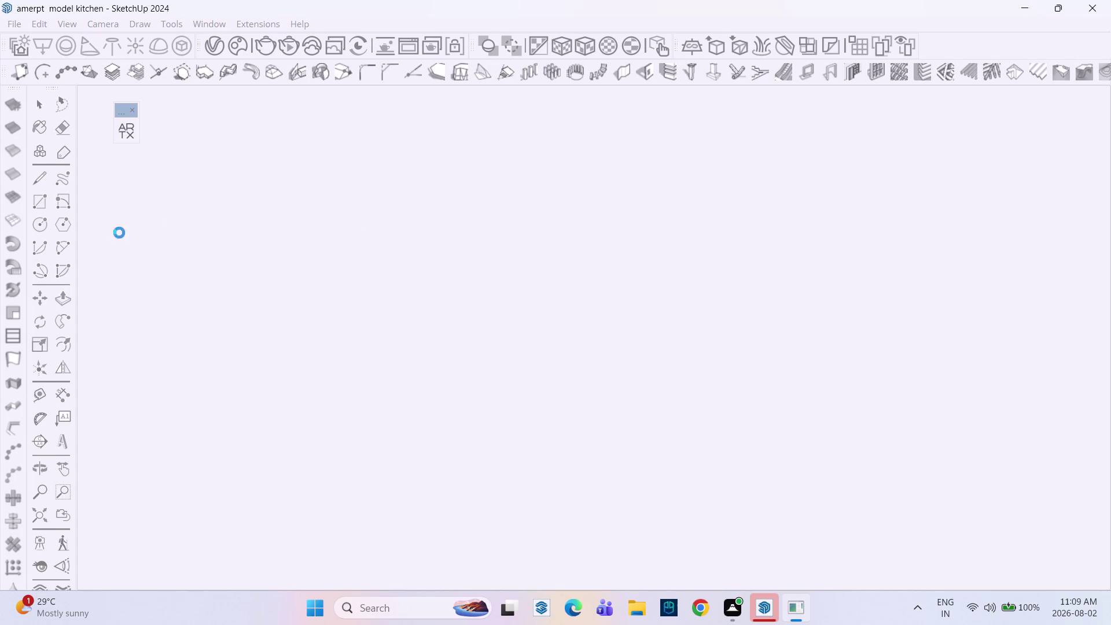
Orbit and zoom toward the back-wall upper cabinets.
scroll(down, 3)
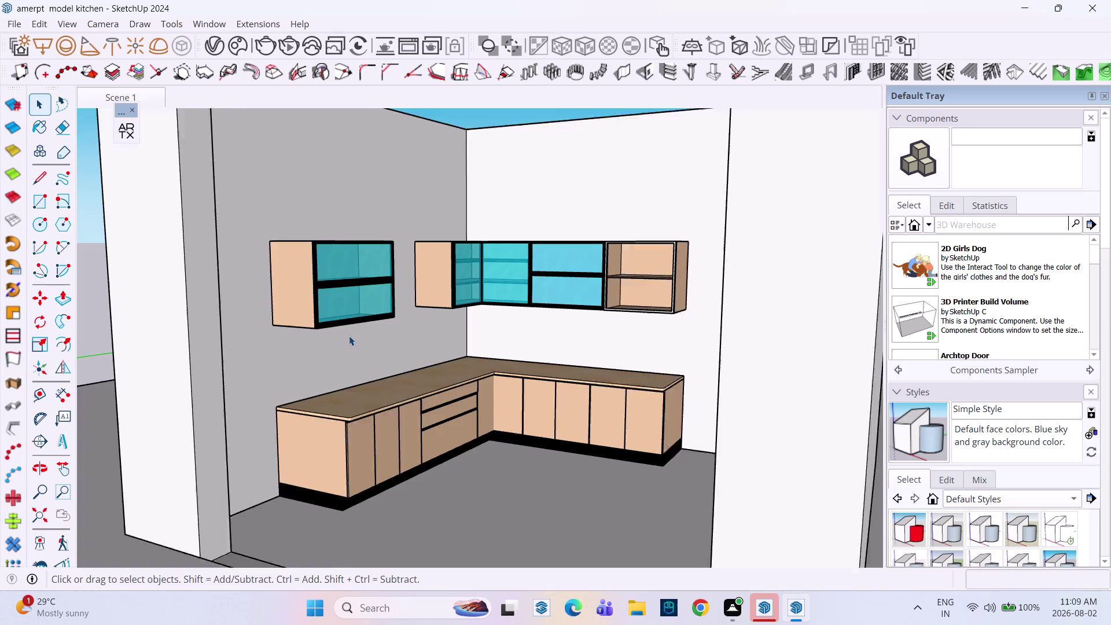
middle_drag(395, 396, 487, 429)
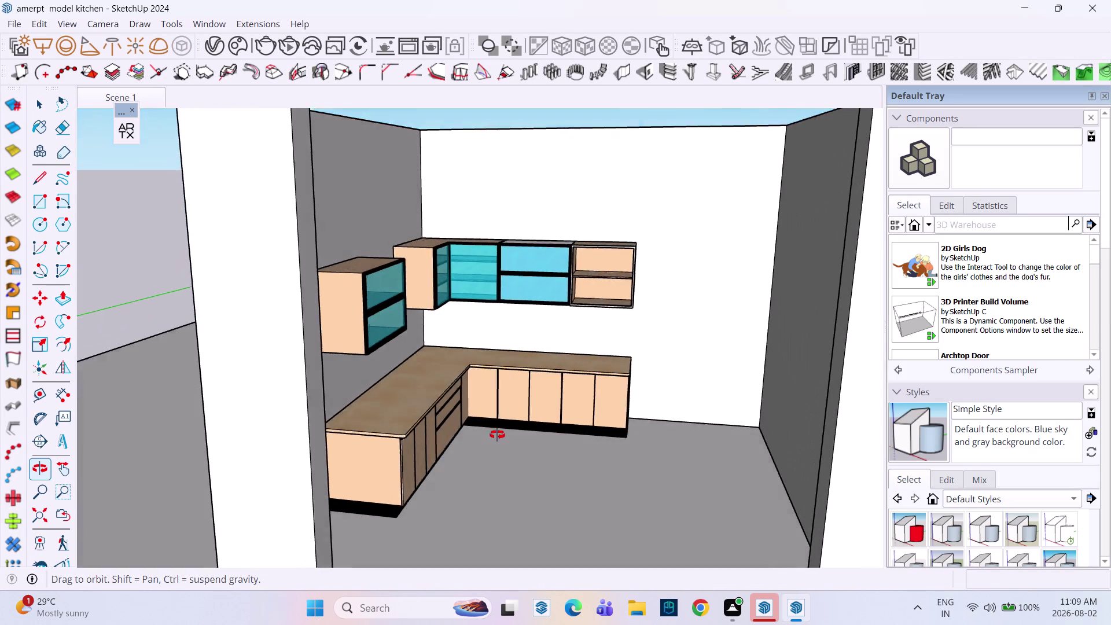
middle_drag(486, 429, 506, 439)
middle_drag(582, 347, 563, 346)
scroll(up, 3)
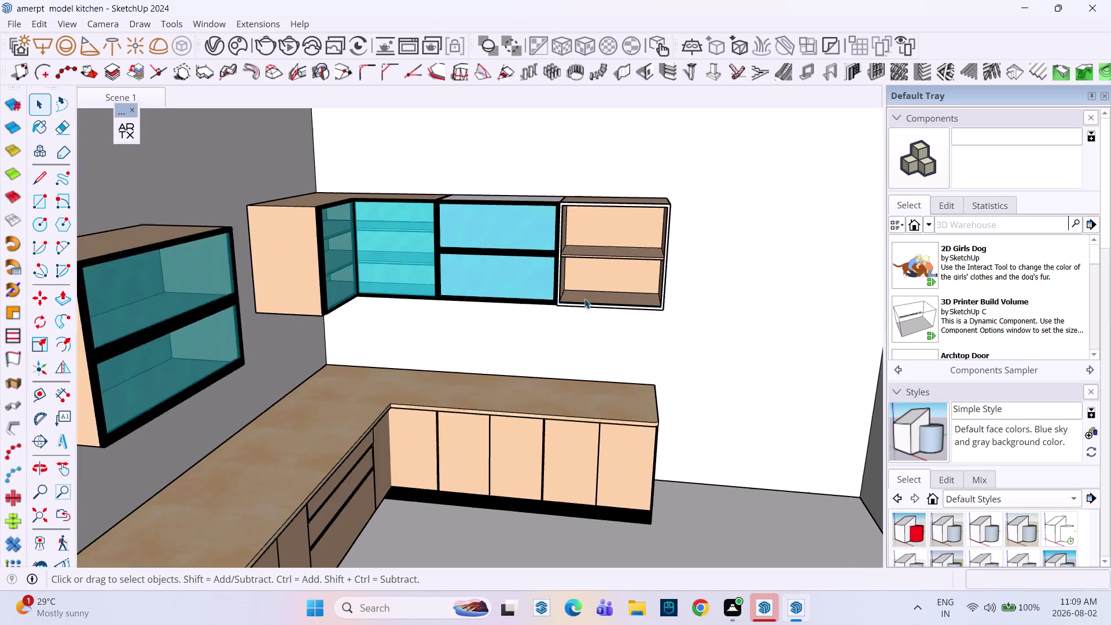
scroll(up, 3)
Tilt and level the view to look along the upper cabinets and open shelf unit.
middle_drag(579, 291, 645, 297)
scroll(up, 3)
scroll(up, 3)
middle_drag(553, 264, 513, 430)
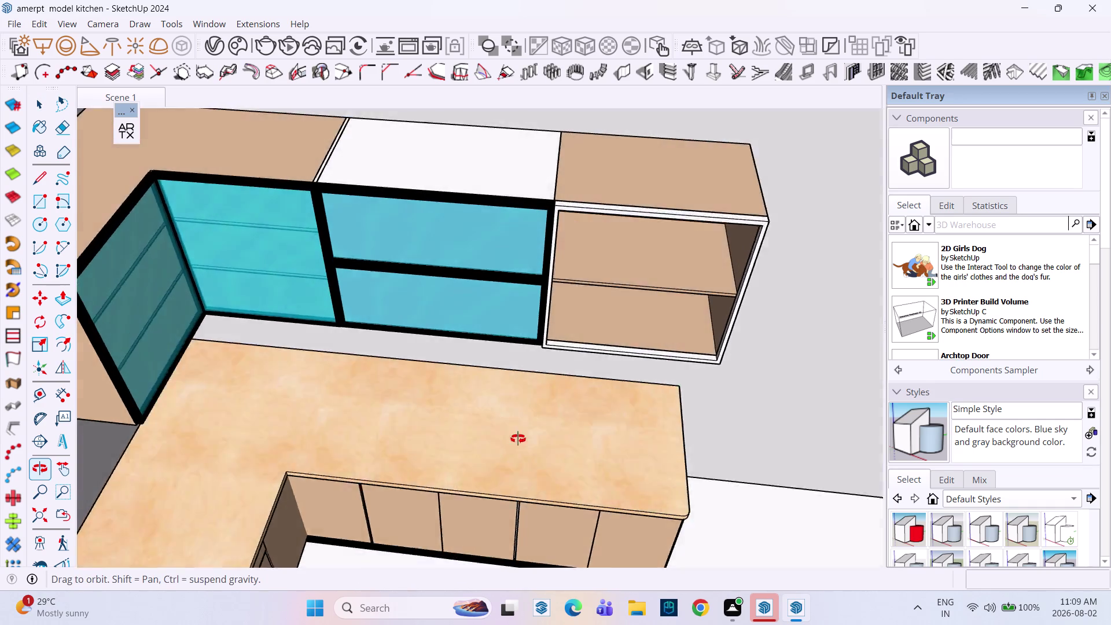
middle_drag(513, 431, 484, 283)
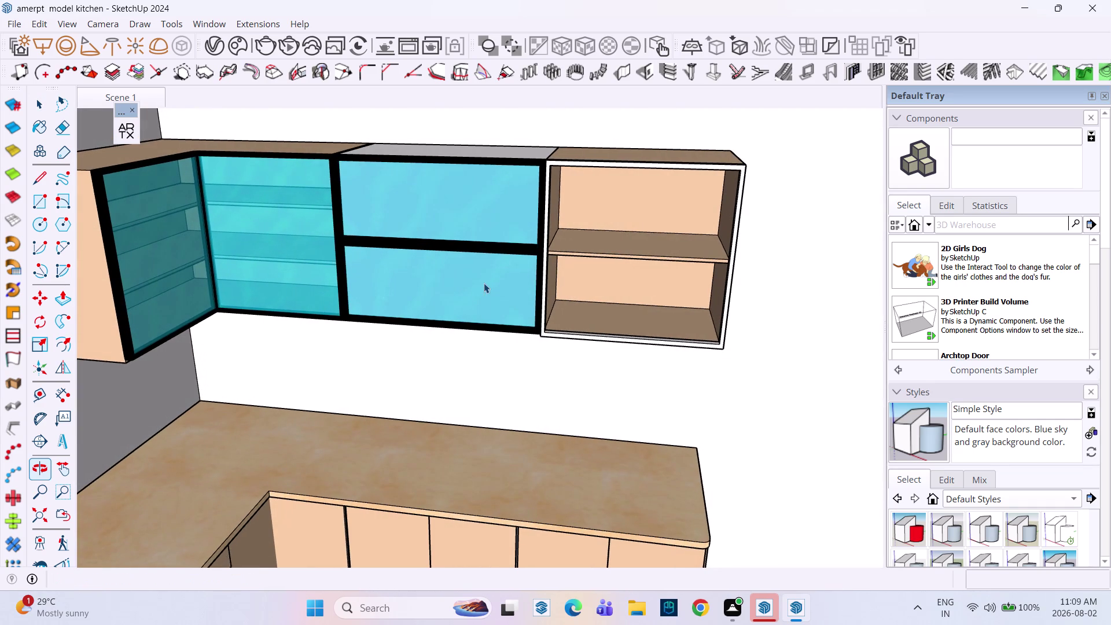
middle_drag(464, 365, 498, 357)
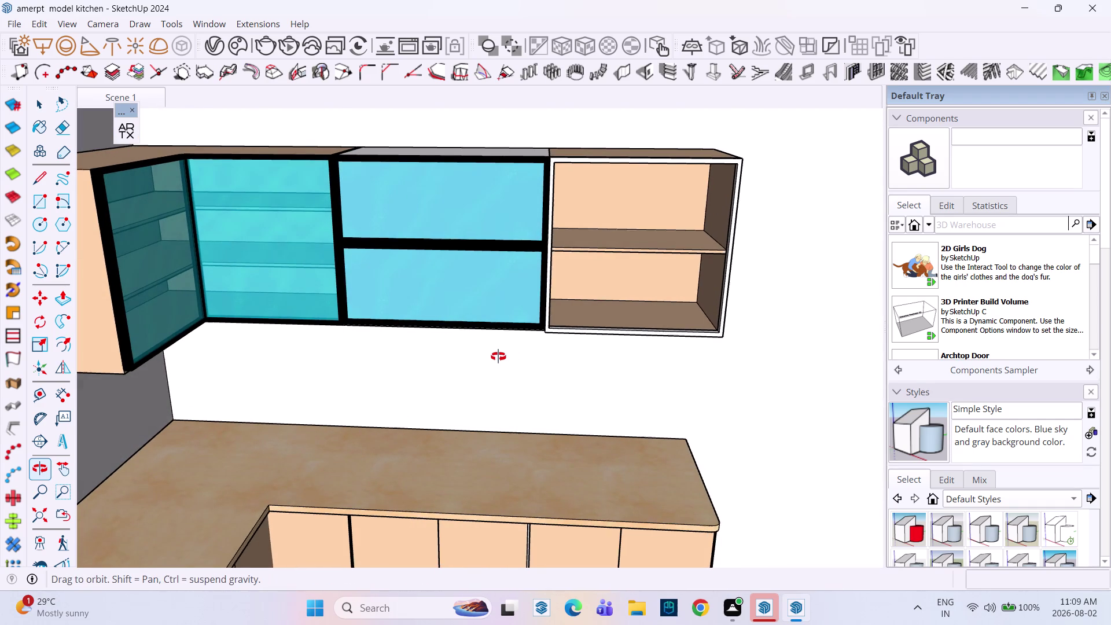
middle_drag(498, 357, 493, 357)
key(r)
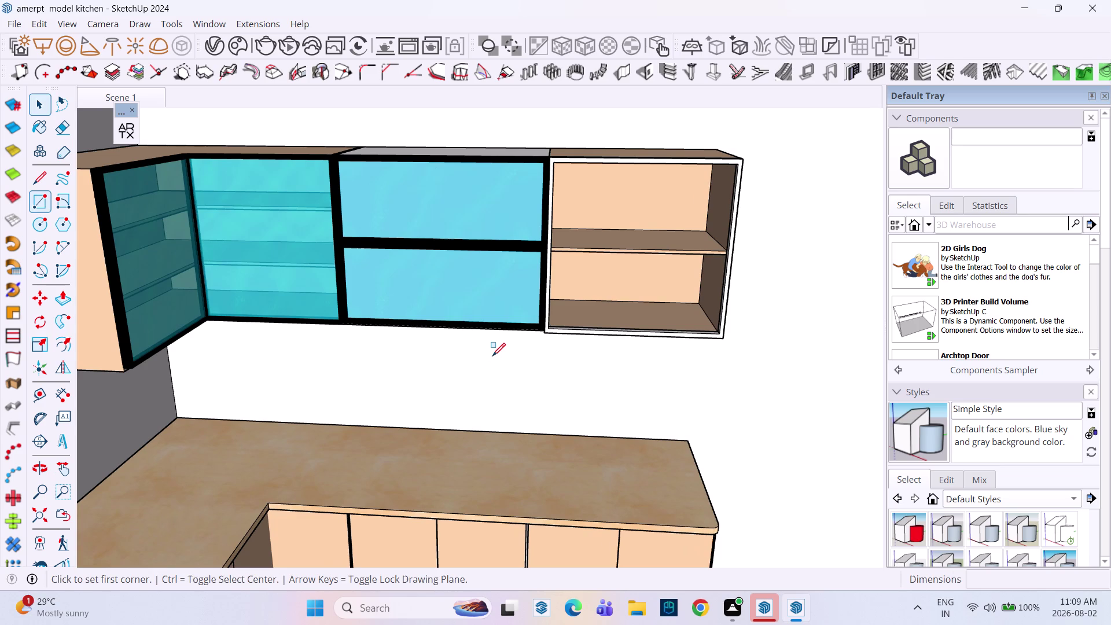
click(548, 160)
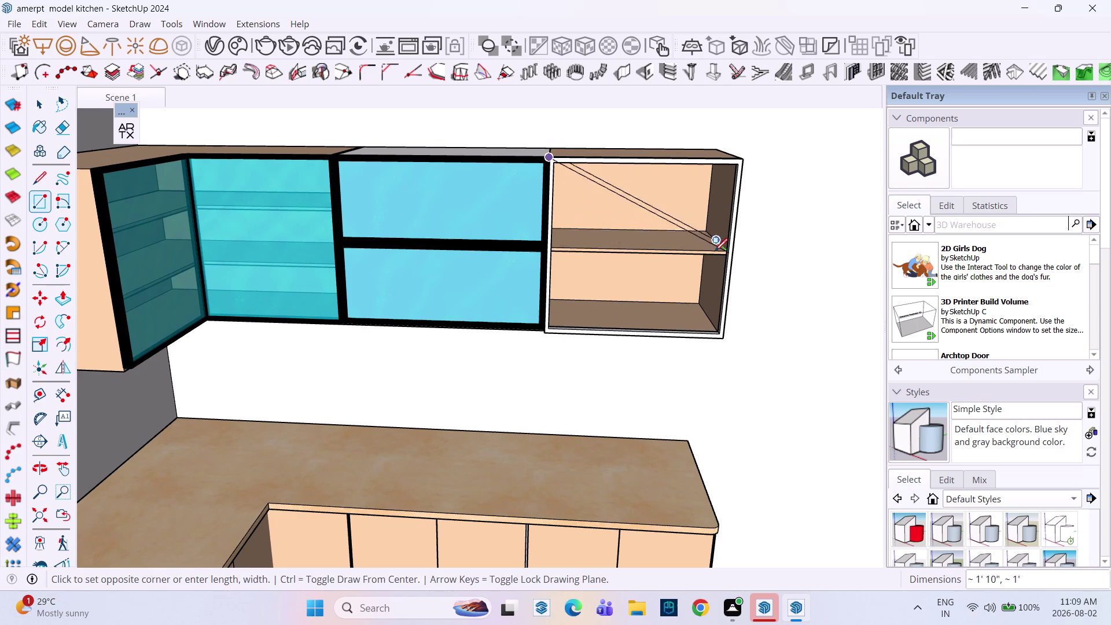
scroll(up, 3)
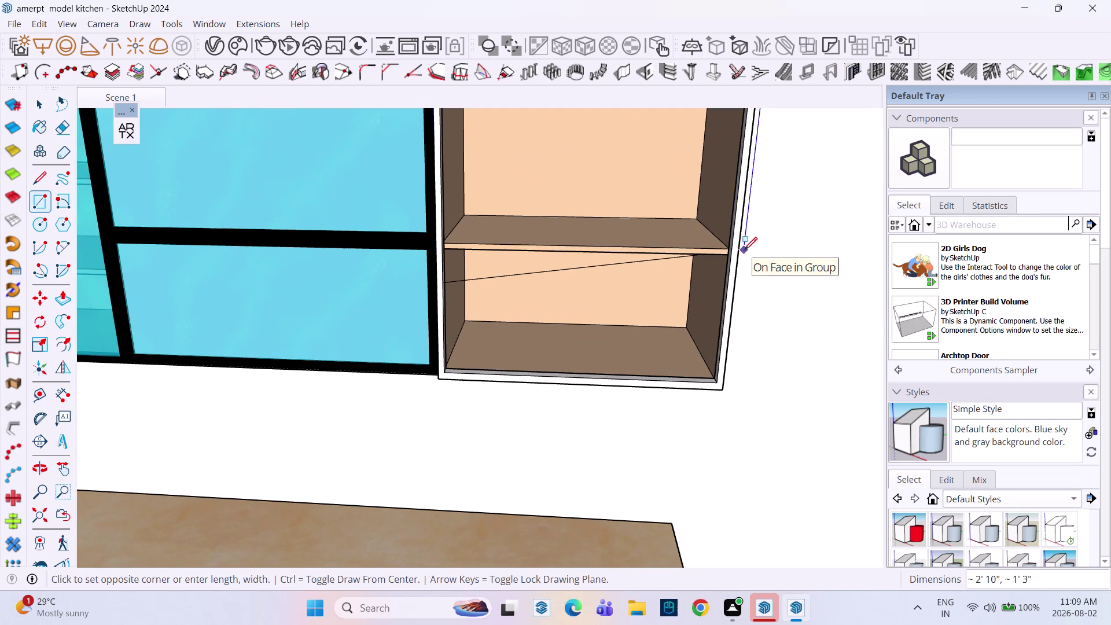
key(space)
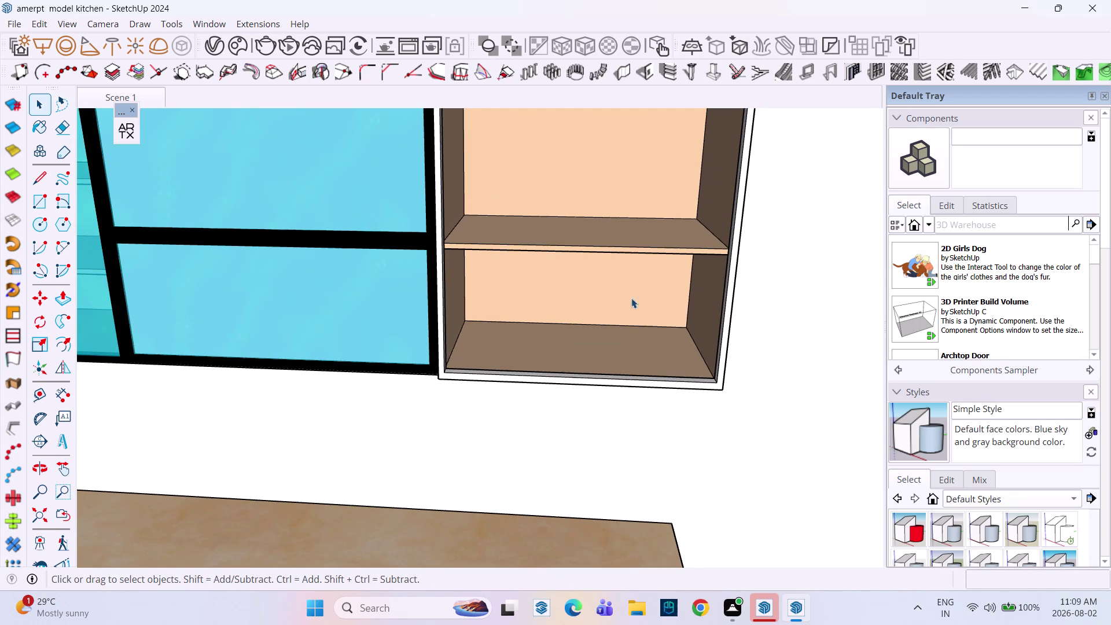
middle_drag(604, 294, 662, 368)
scroll(down, 3)
middle_drag(549, 314, 490, 221)
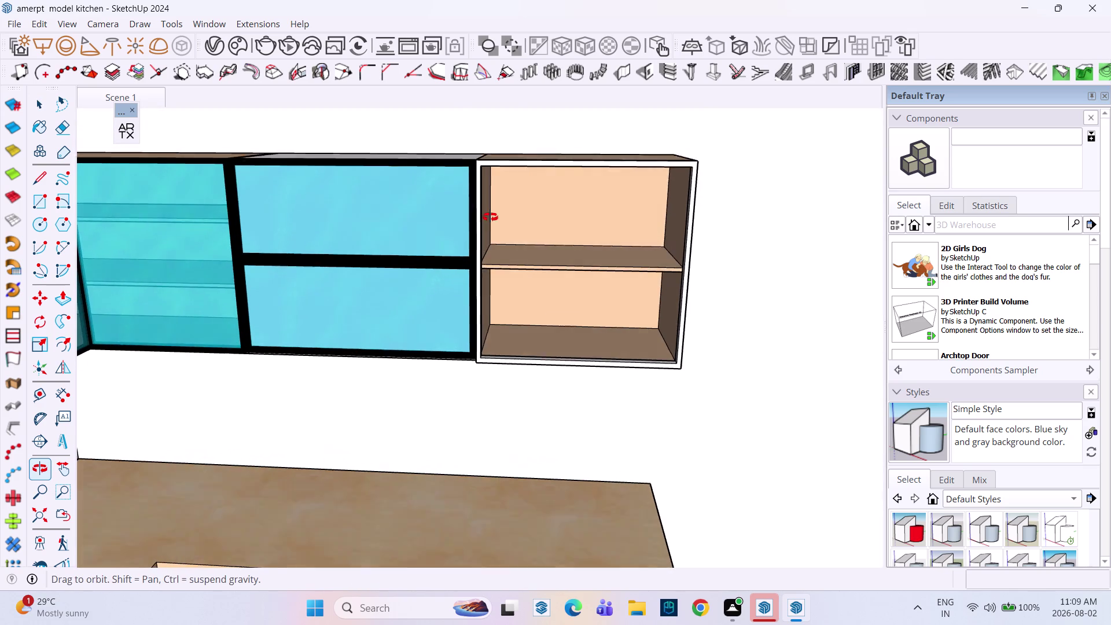
middle_drag(491, 221, 490, 216)
key(Escape)
key(Escape)
scroll(down, 3)
middle_drag(342, 240, 418, 240)
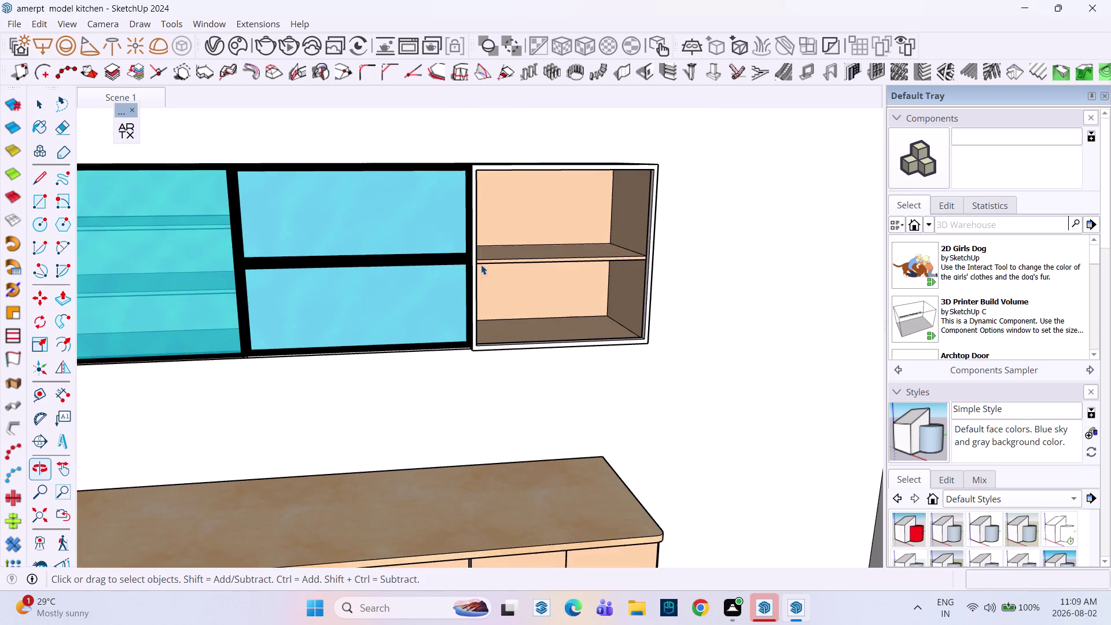
middle_drag(507, 267, 346, 298)
middle_drag(477, 287, 307, 303)
middle_drag(365, 292, 271, 306)
scroll(down, 3)
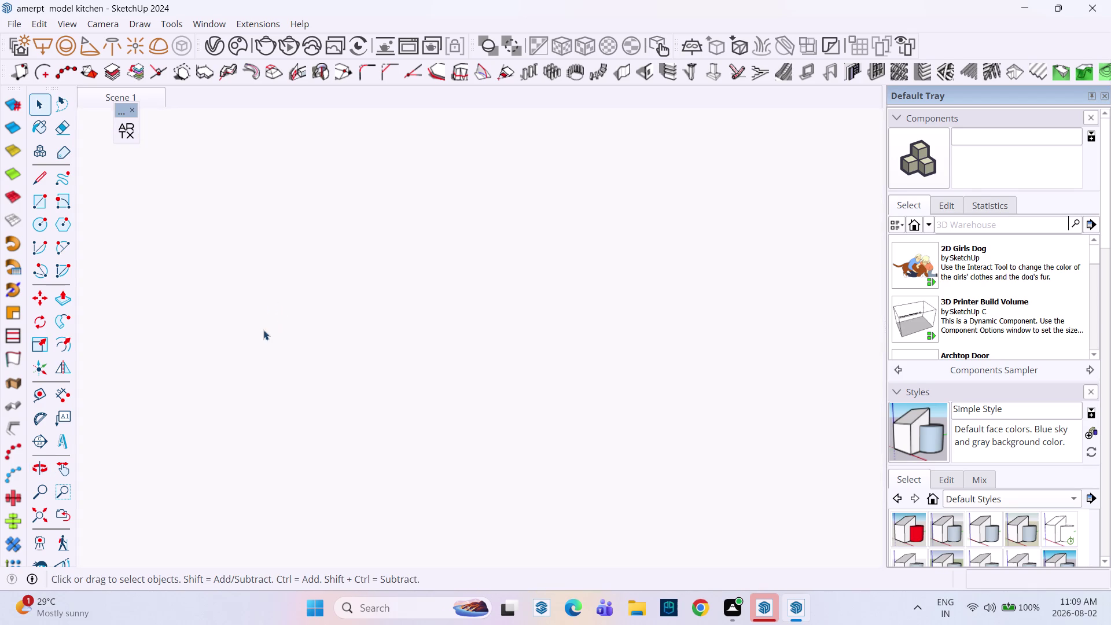
scroll(down, 3)
click(39, 516)
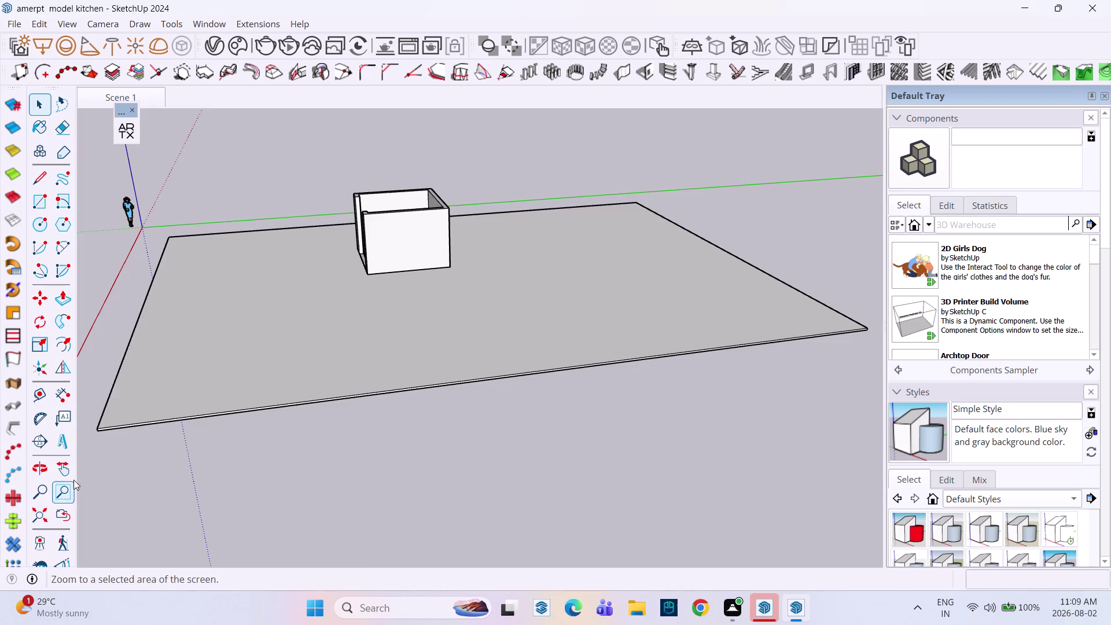
middle_drag(303, 282, 573, 272)
scroll(up, 3)
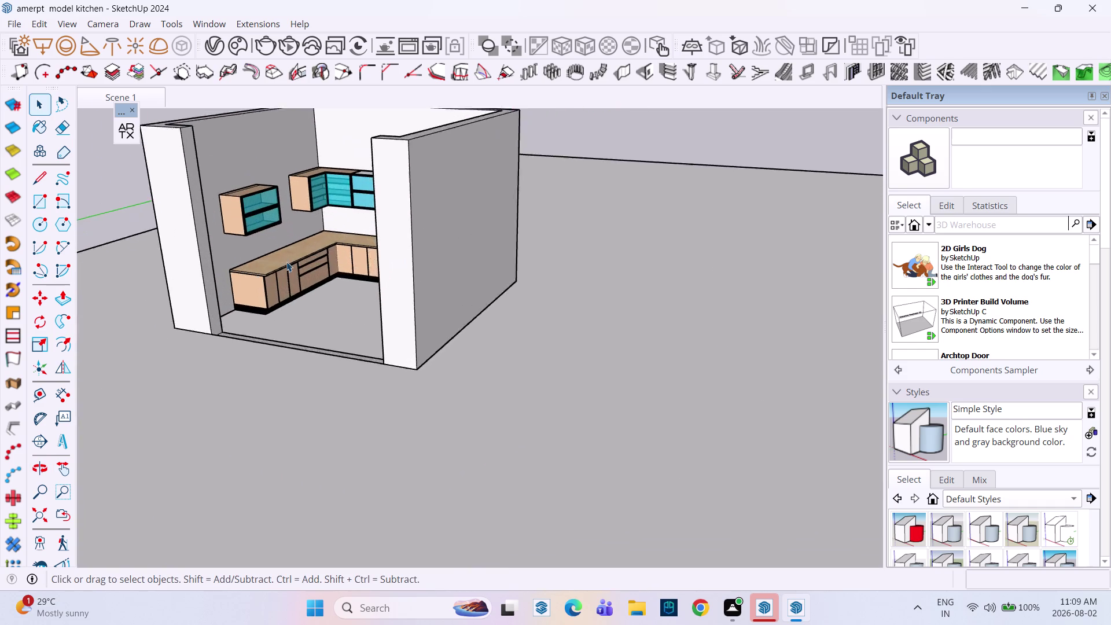
scroll(up, 3)
middle_drag(251, 208, 527, 252)
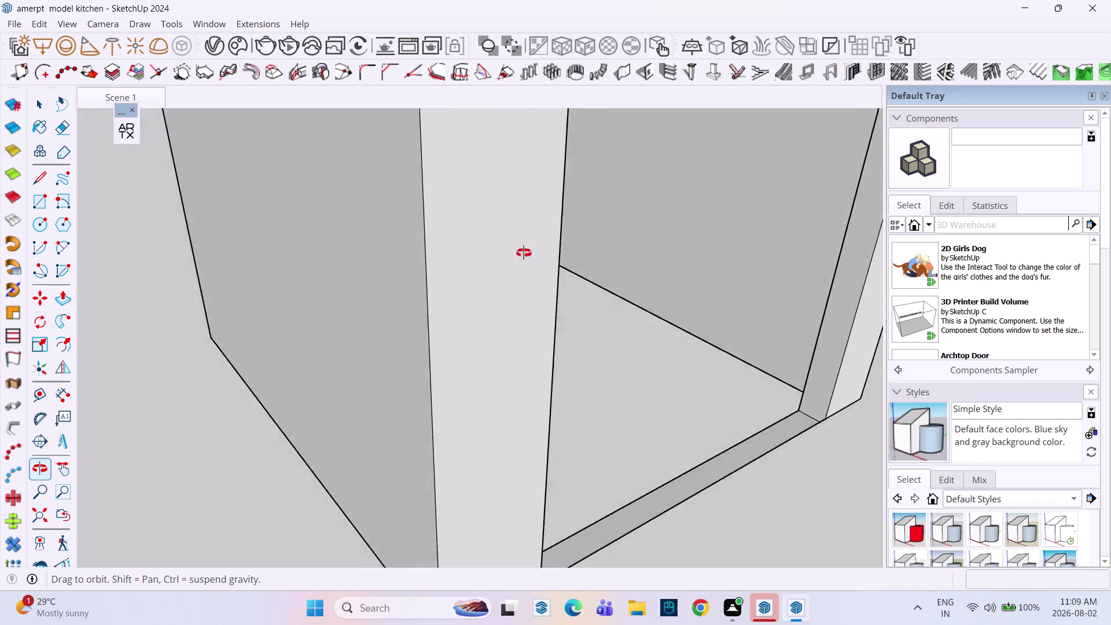
middle_drag(528, 251, 326, 250)
click(231, 218)
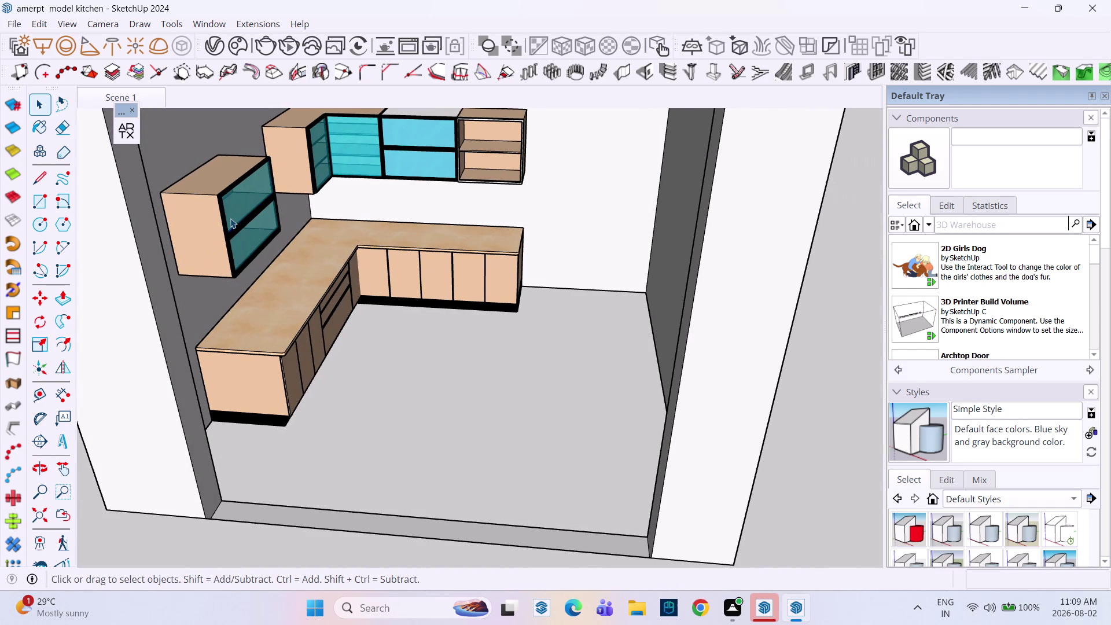
scroll(up, 3)
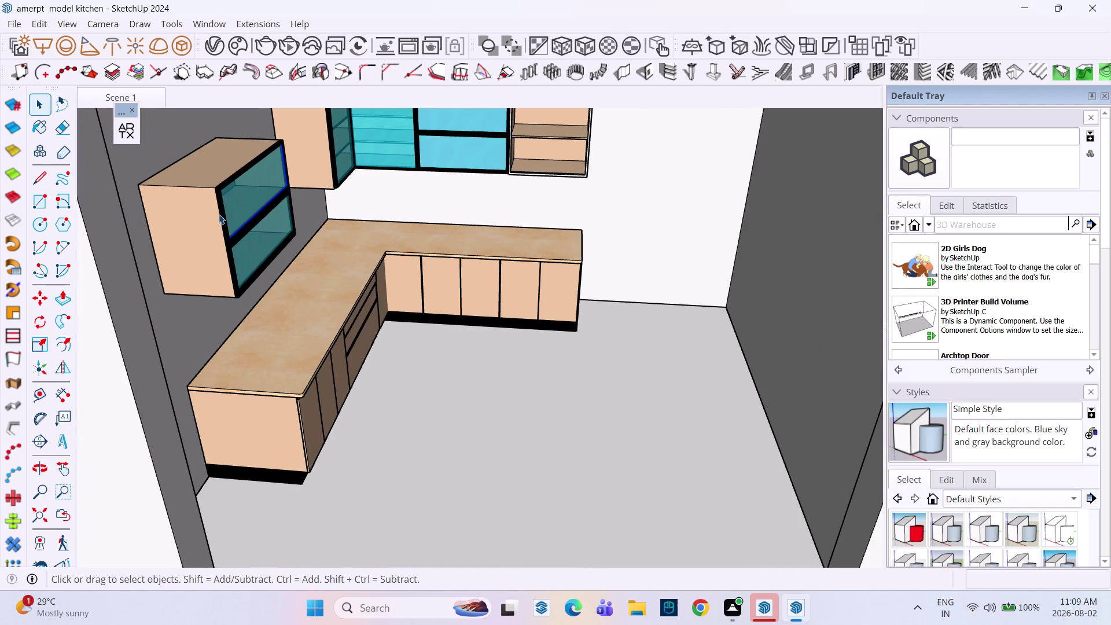
click(224, 208)
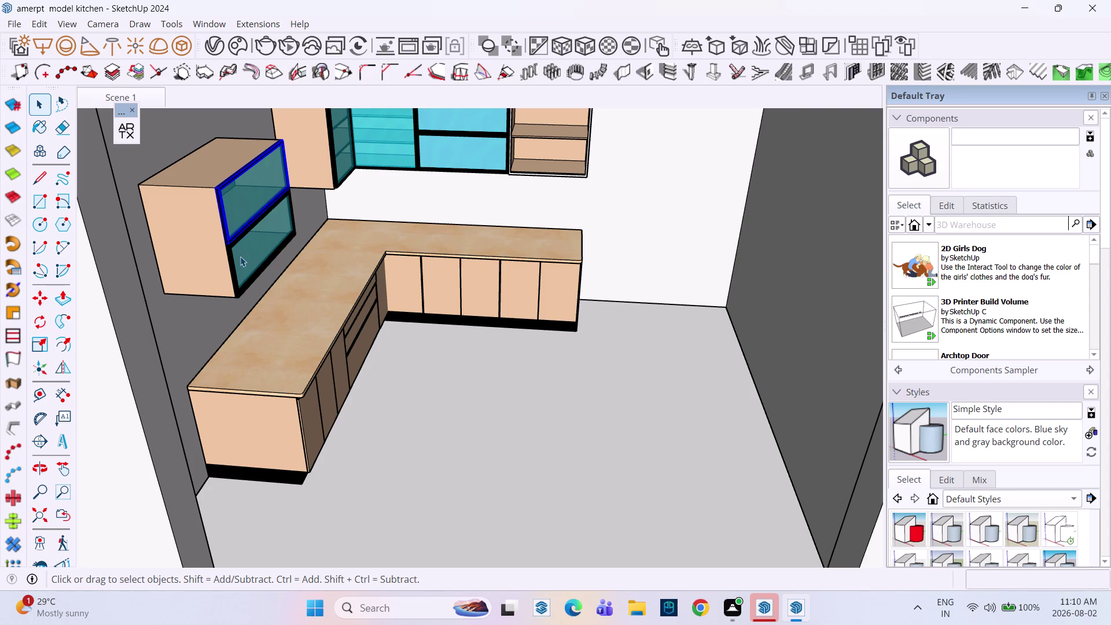
Select the left wall cabinet's complete glass door group, dismissing a stray context menu.
click(232, 268)
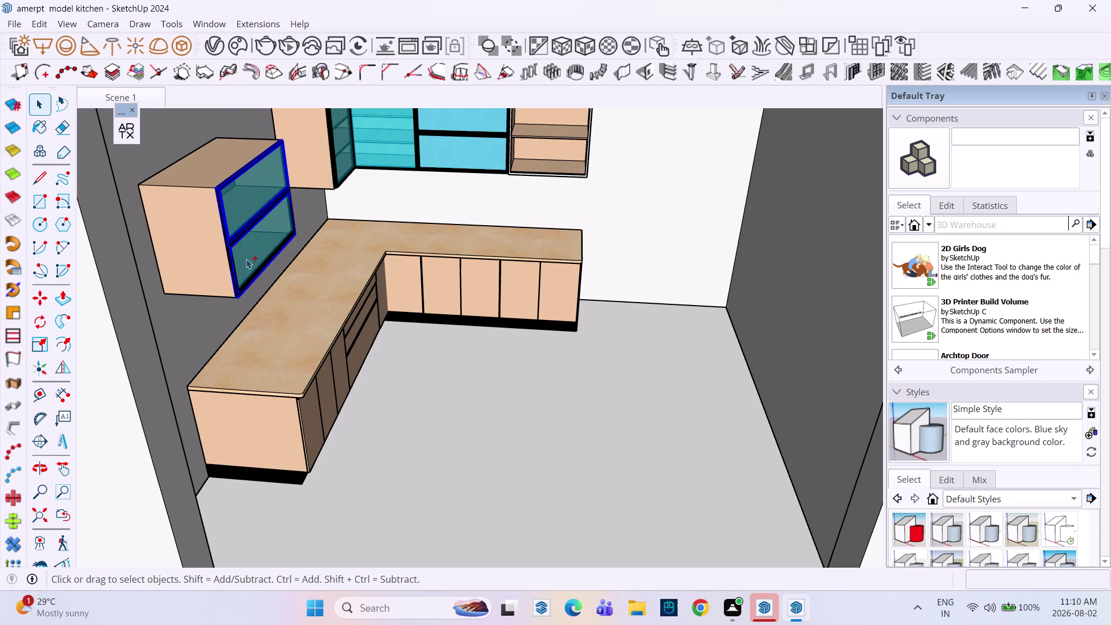
click(246, 258)
click(237, 215)
right_click(236, 216)
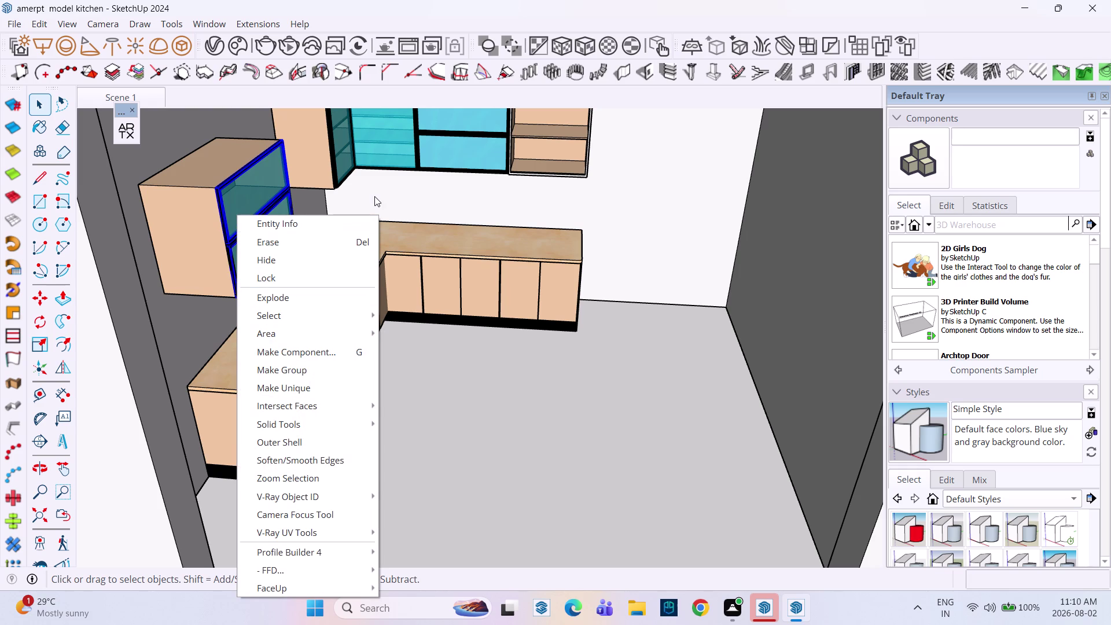
click(375, 196)
click(234, 195)
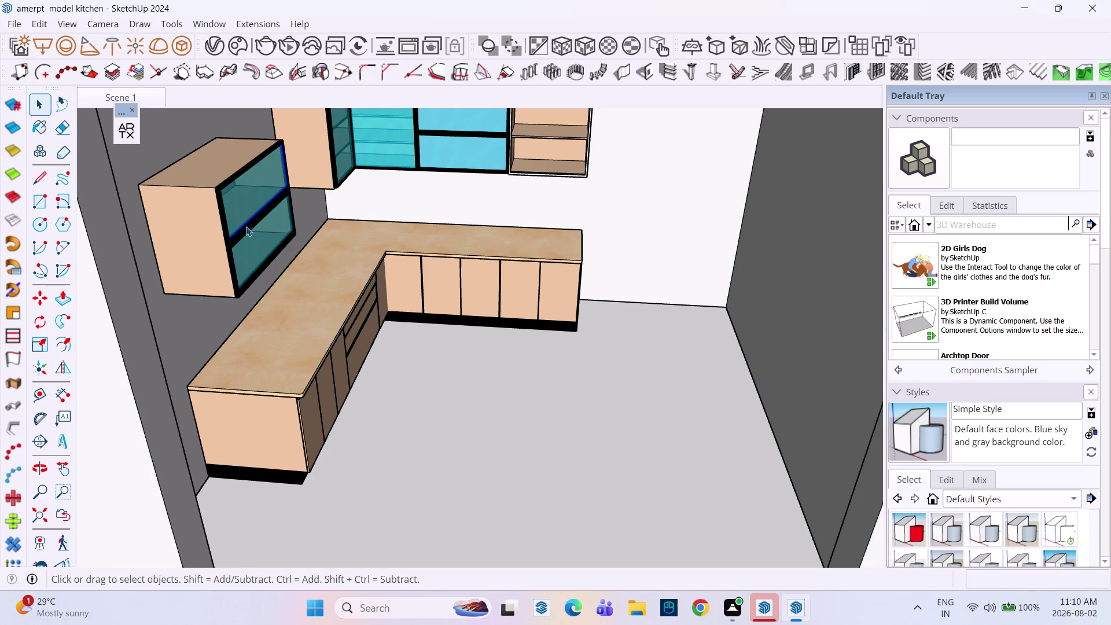
click(251, 243)
click(243, 206)
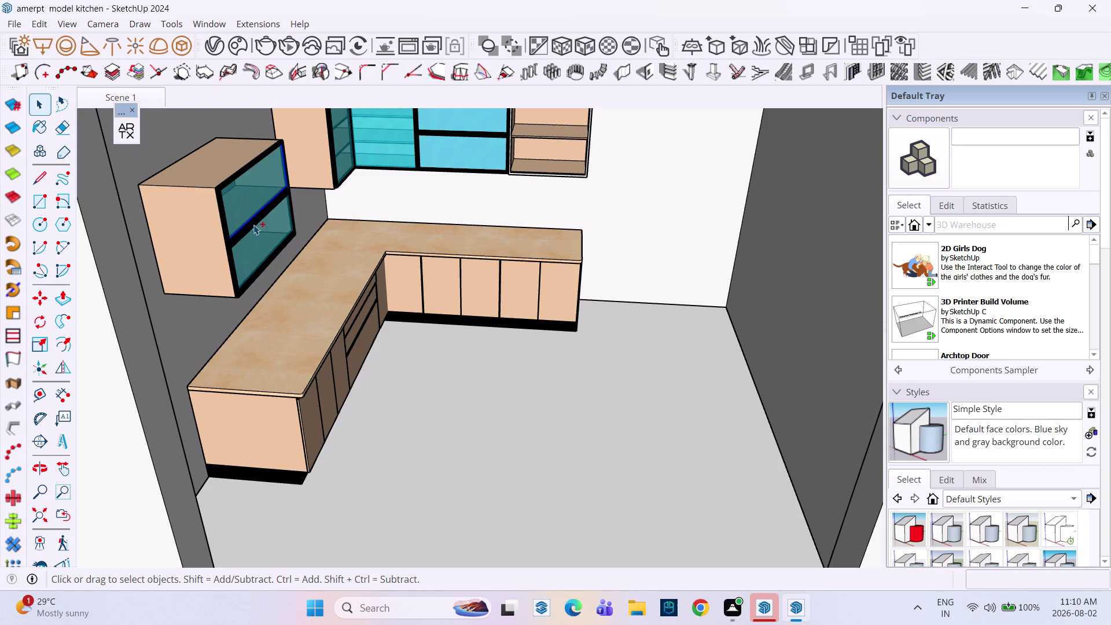
click(255, 230)
click(220, 201)
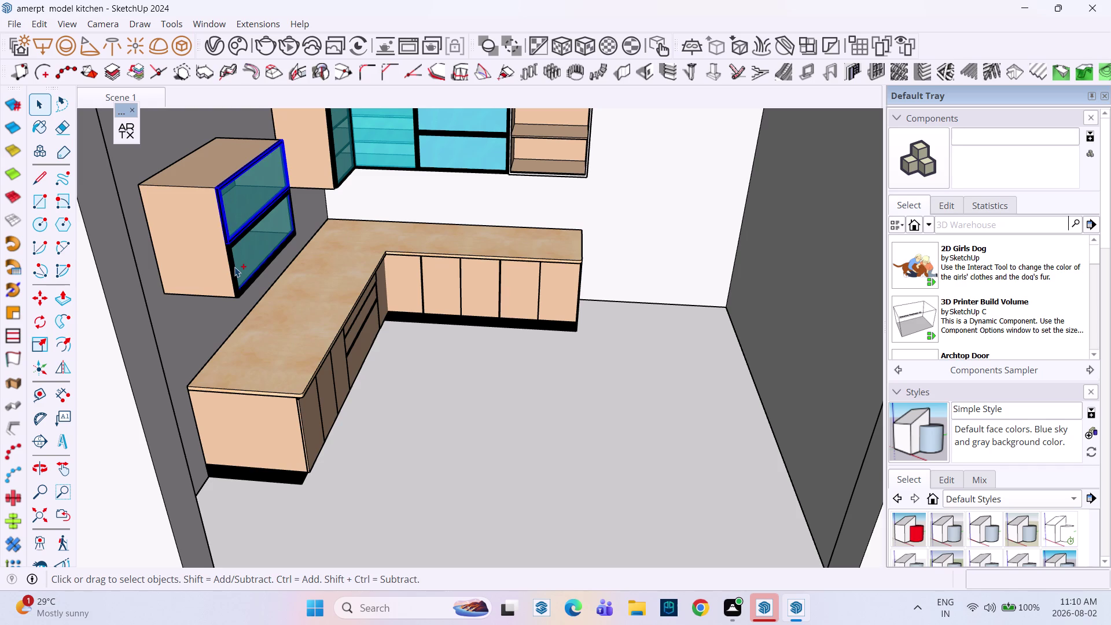
click(234, 266)
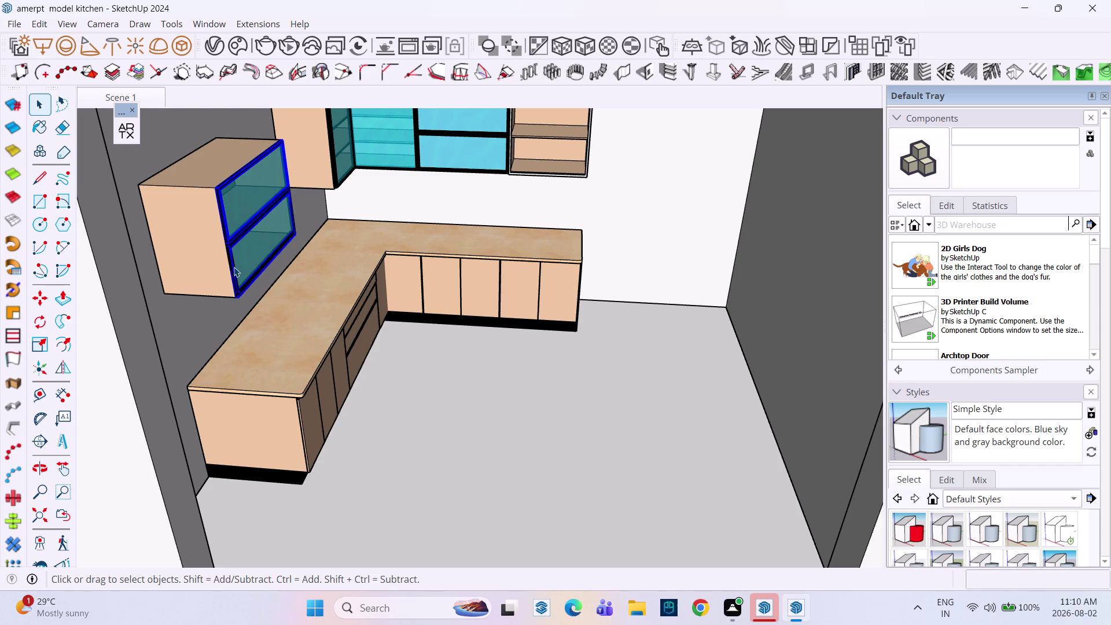
Copy the glass door from its bottom corner and drop it near the corner cabinet.
key(m)
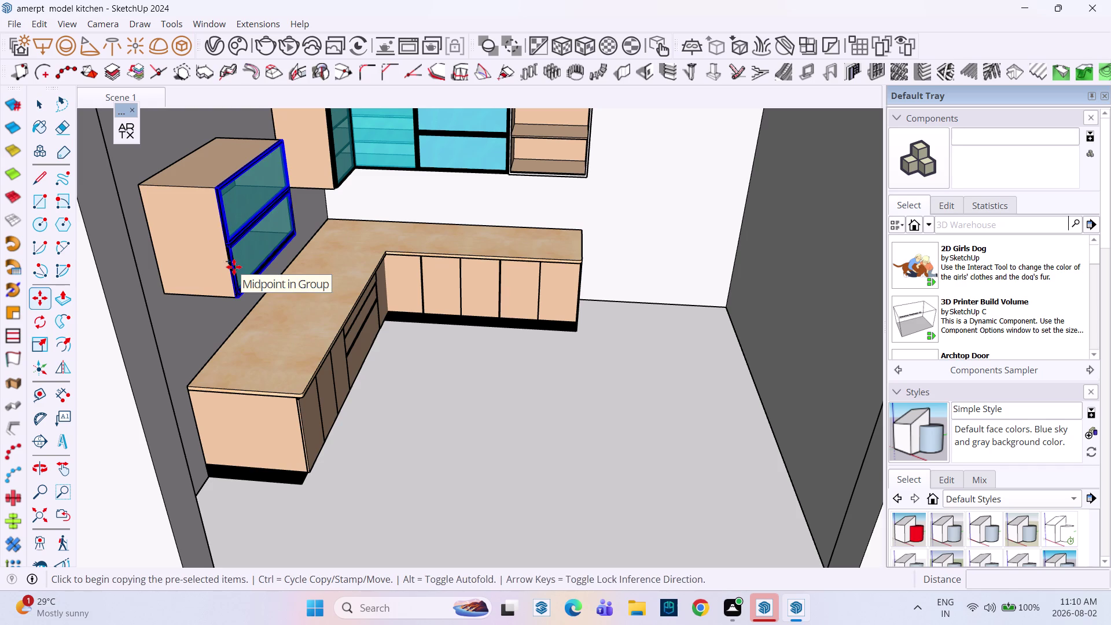
click(239, 294)
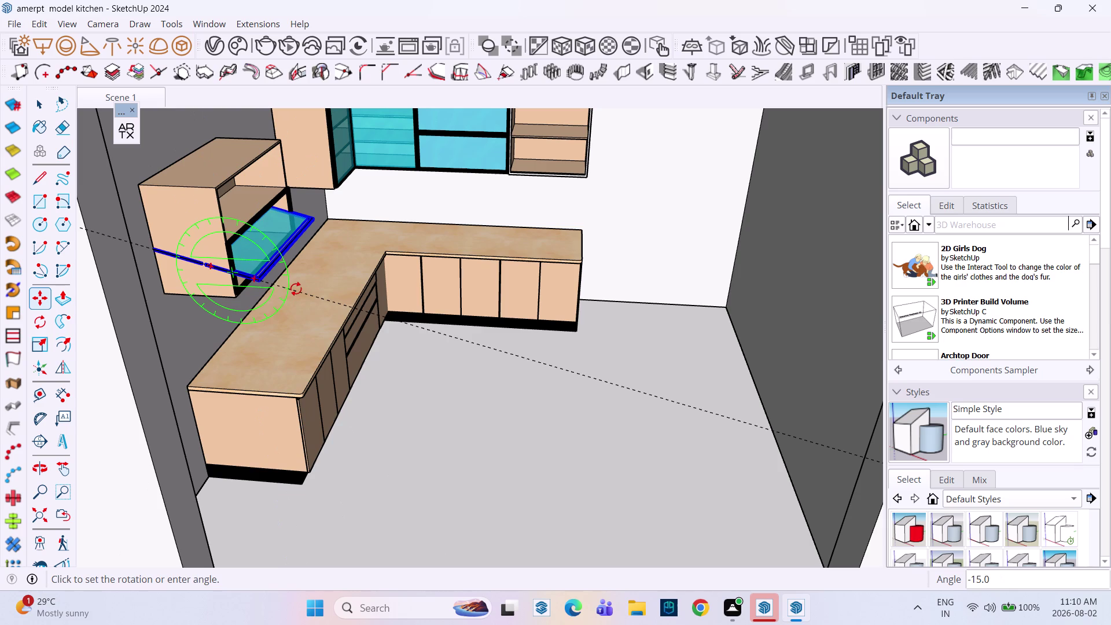
key(Escape)
click(239, 291)
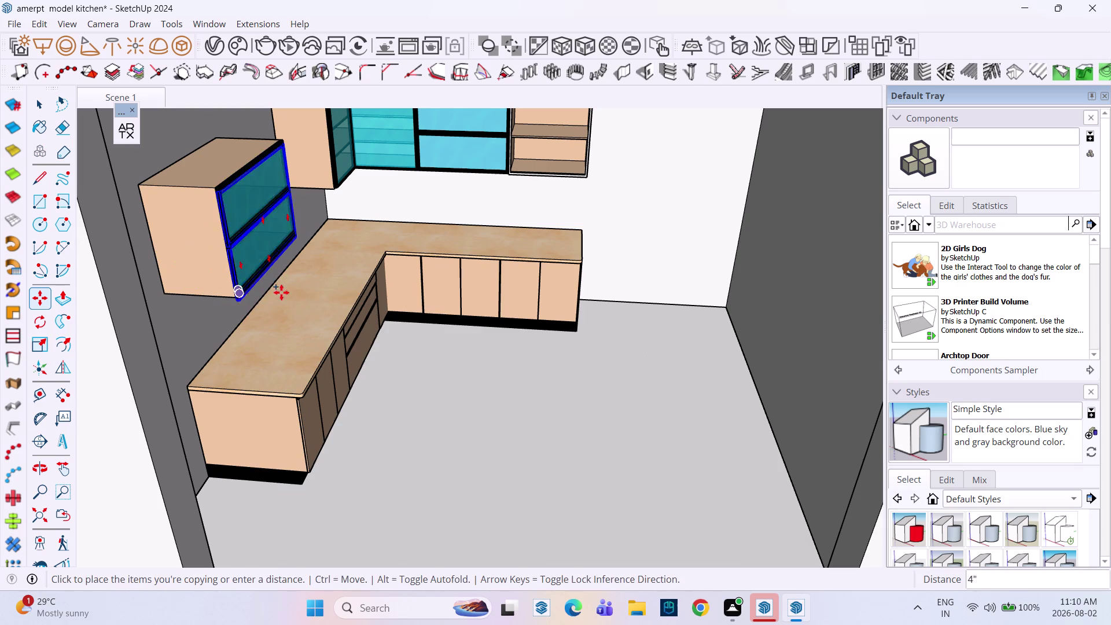
scroll(down, 3)
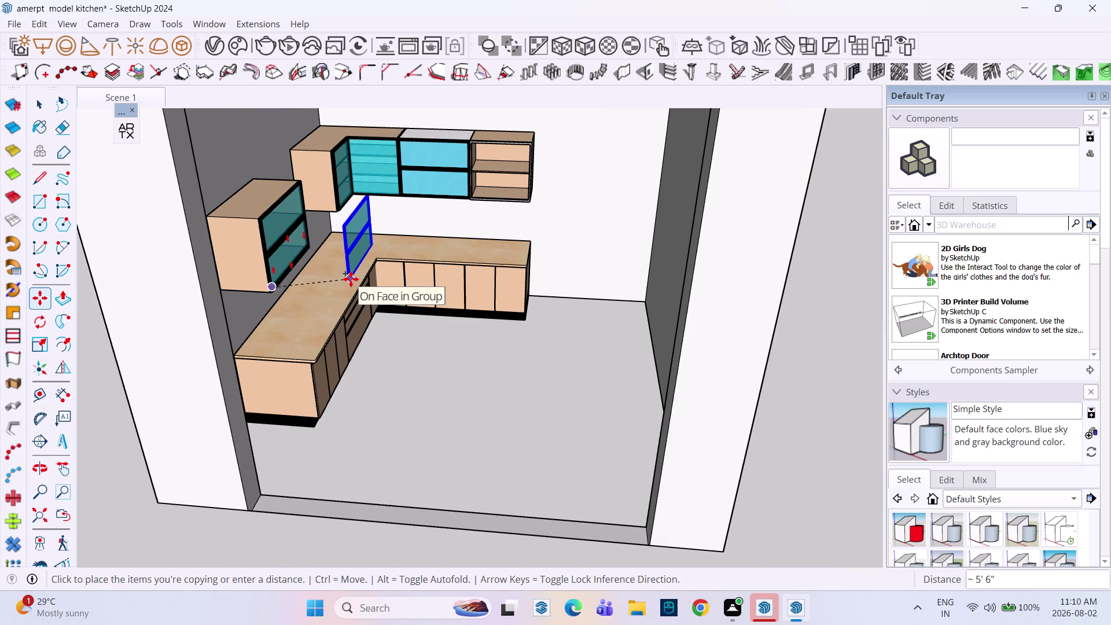
middle_drag(357, 272, 346, 349)
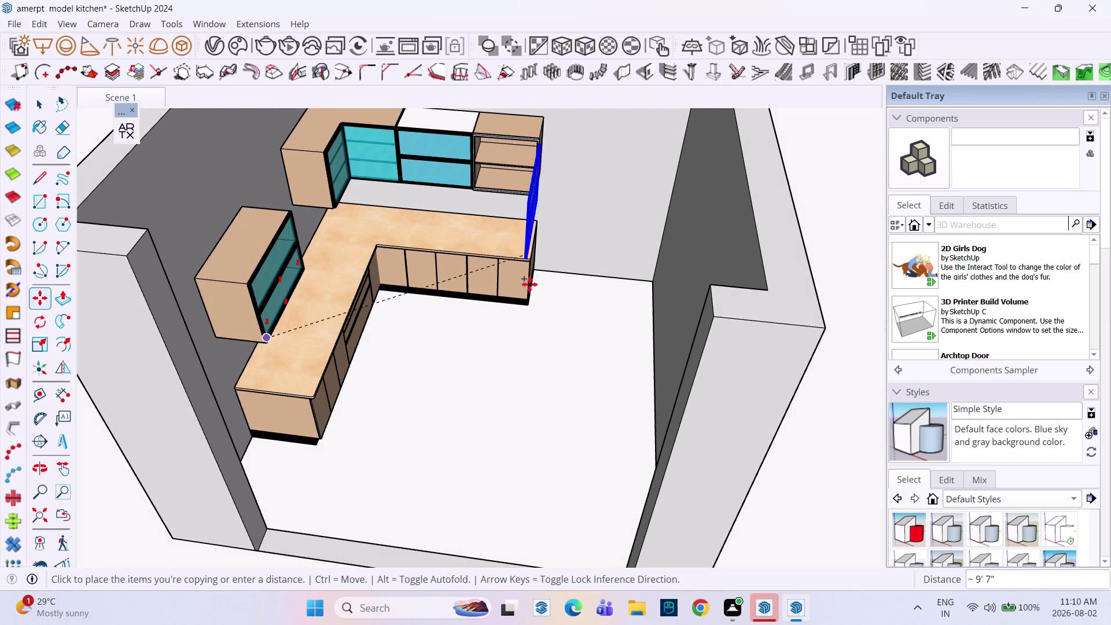
click(434, 339)
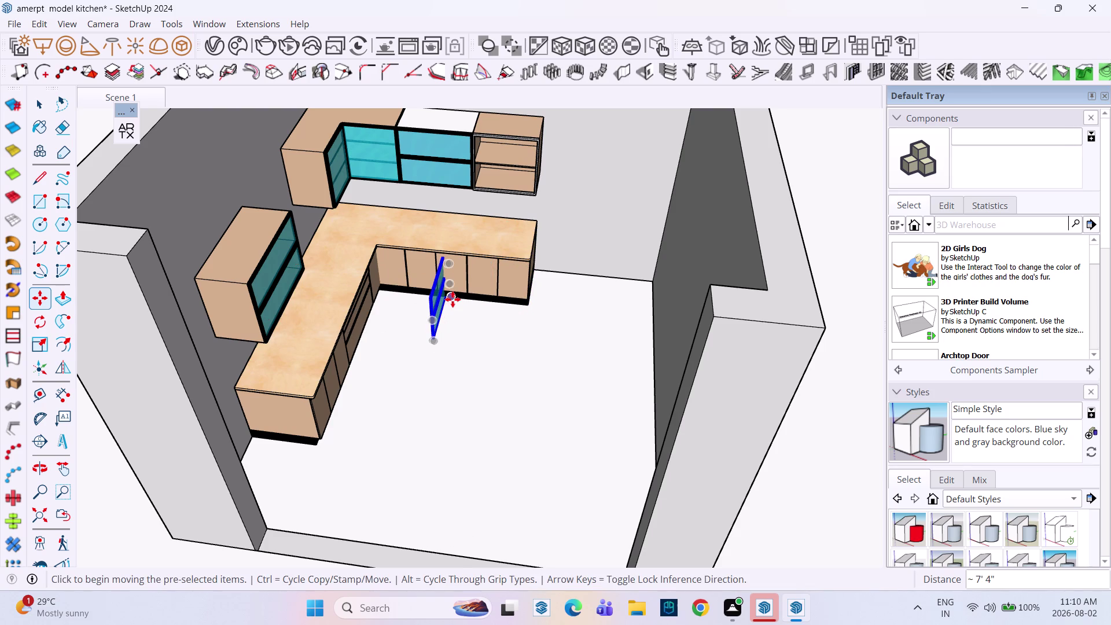
Move the door panel up to the upper cabinet corner and zoom in on it.
click(453, 299)
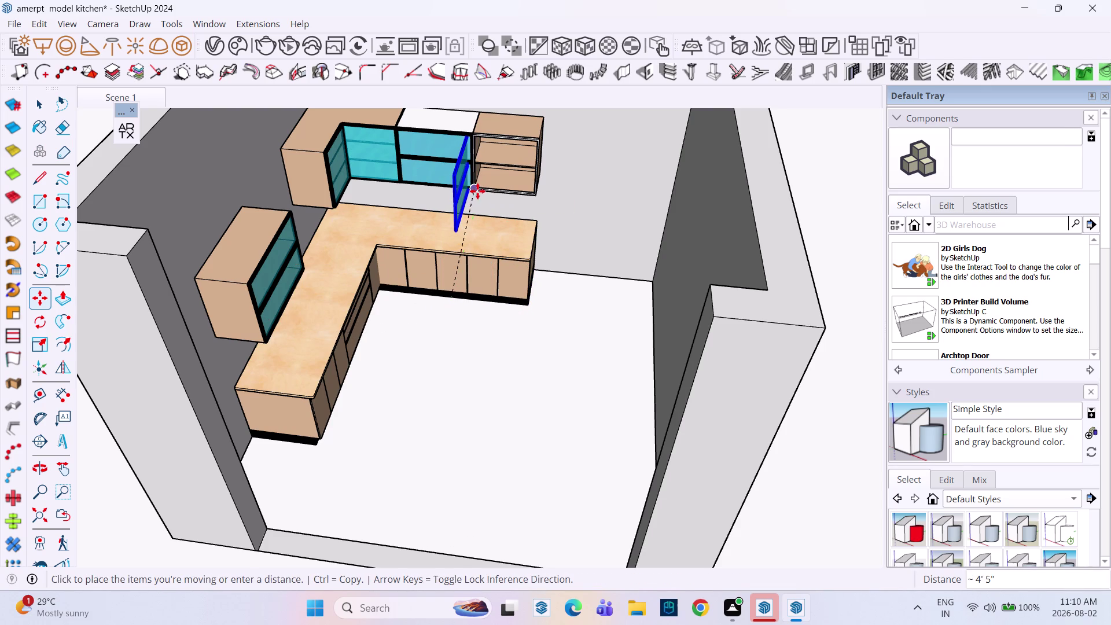
click(479, 191)
middle_drag(461, 206, 450, 229)
scroll(up, 3)
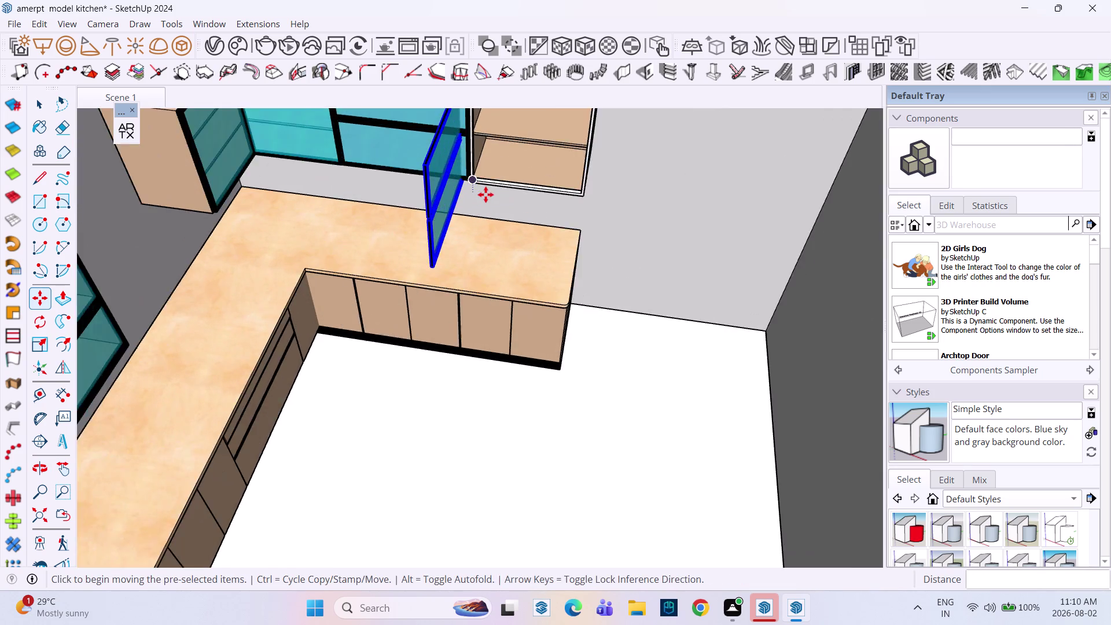
scroll(up, 3)
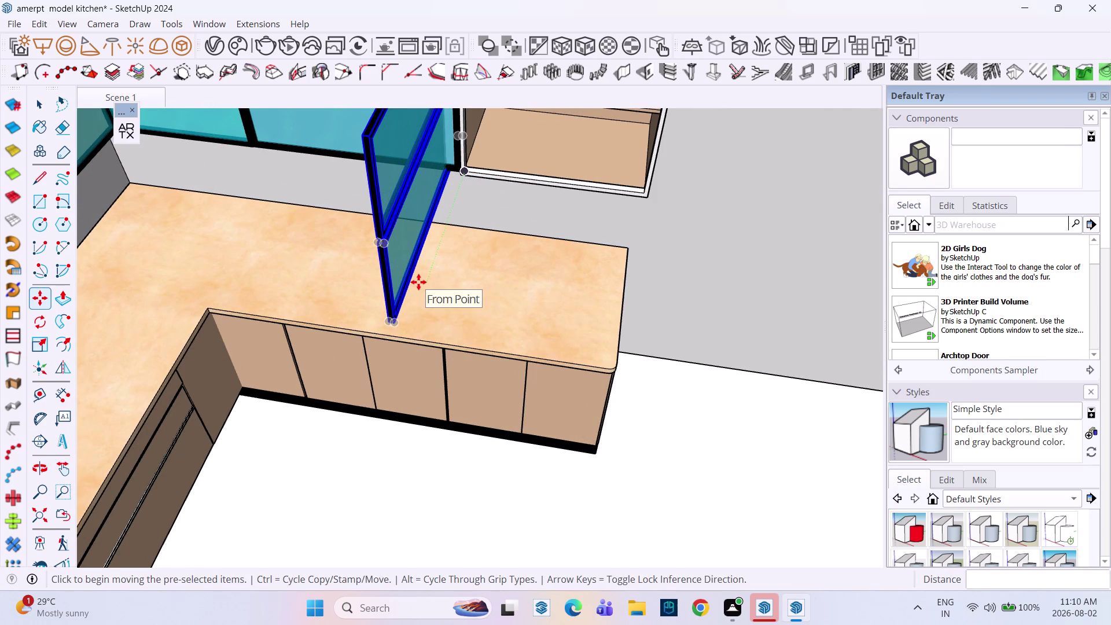
Try rotating the door panel, then cancel the unwanted rotation.
key(q)
click(425, 242)
key(1)
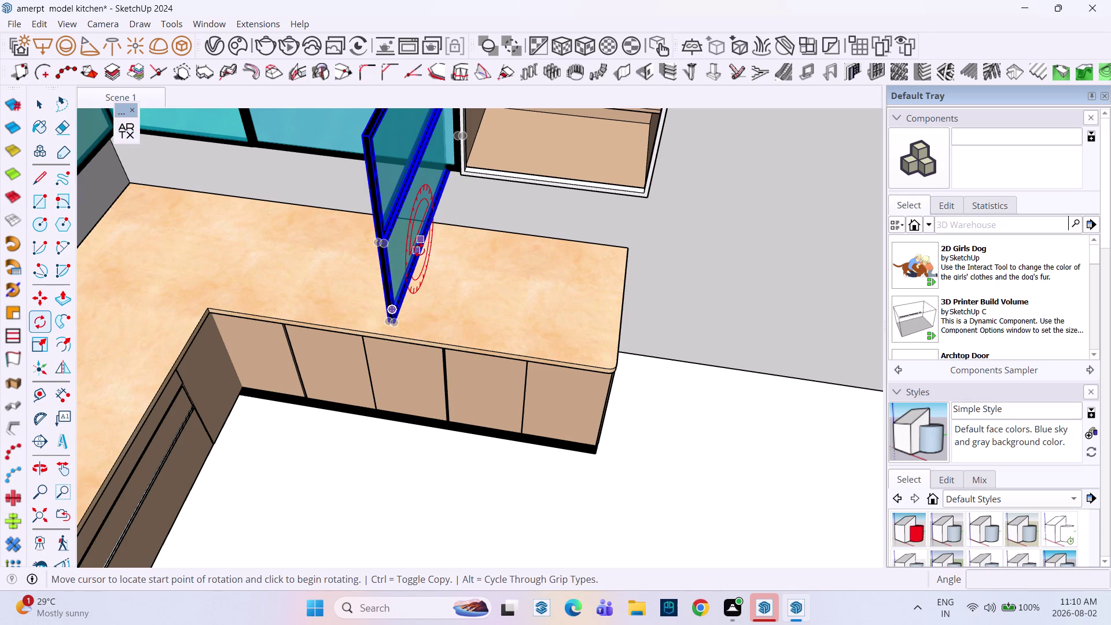
key(Escape)
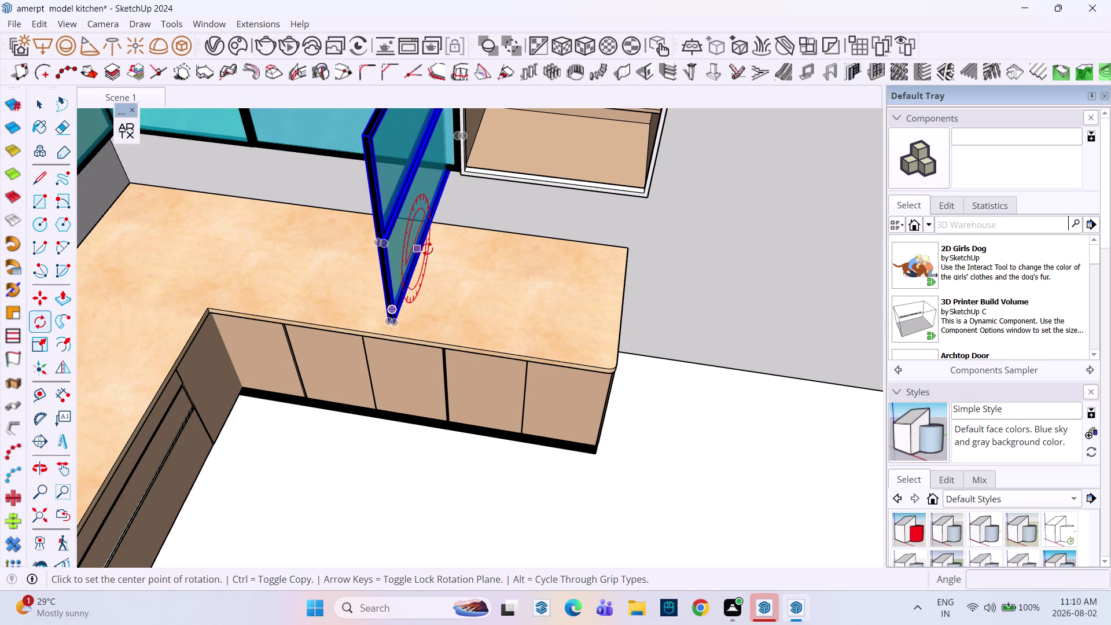
key(Escape)
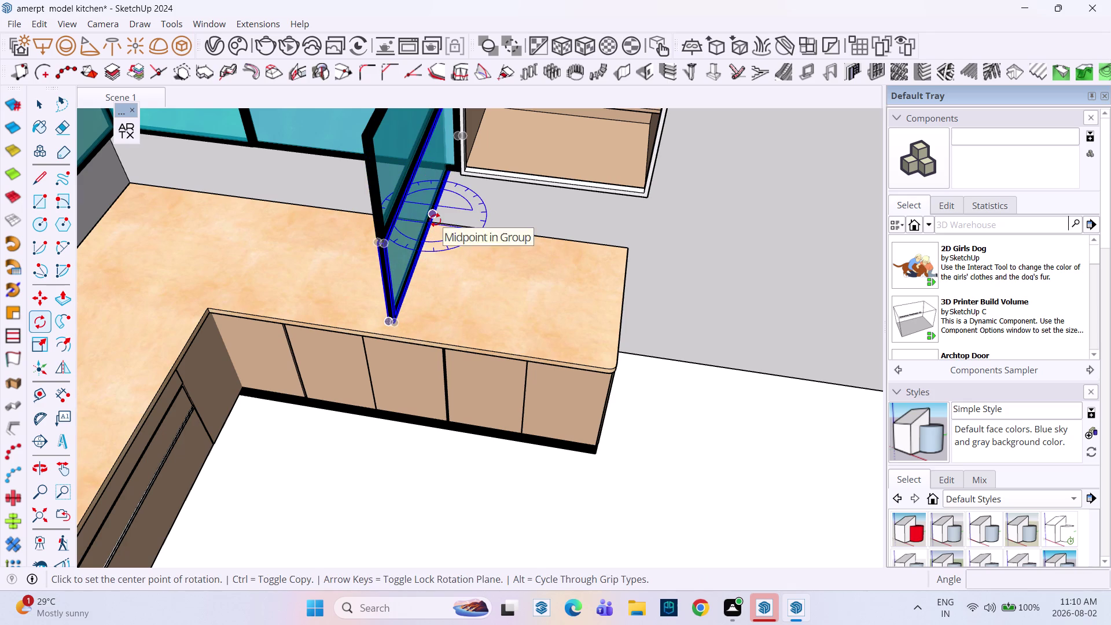
click(435, 220)
click(416, 254)
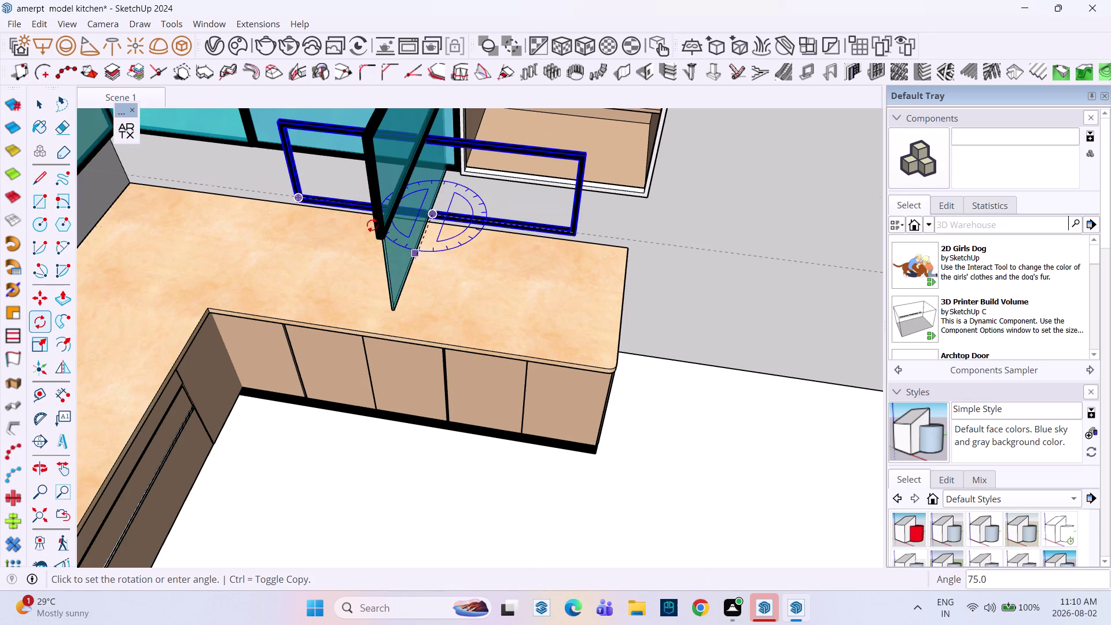
key(Escape)
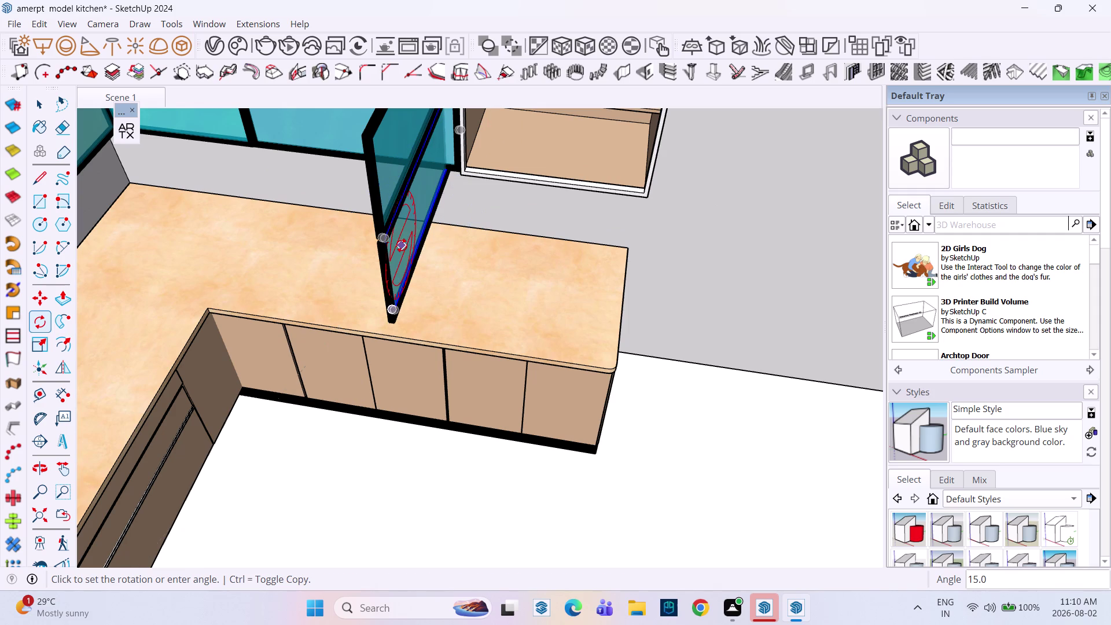
key(Escape)
Select the whole glass door panel.
key(space)
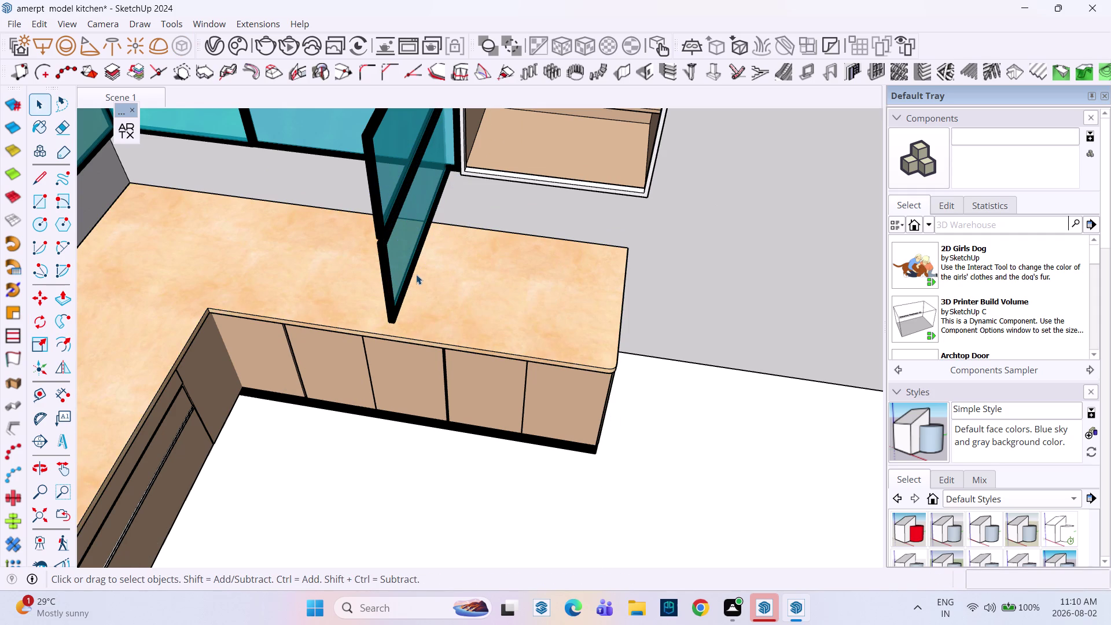
click(396, 260)
click(386, 264)
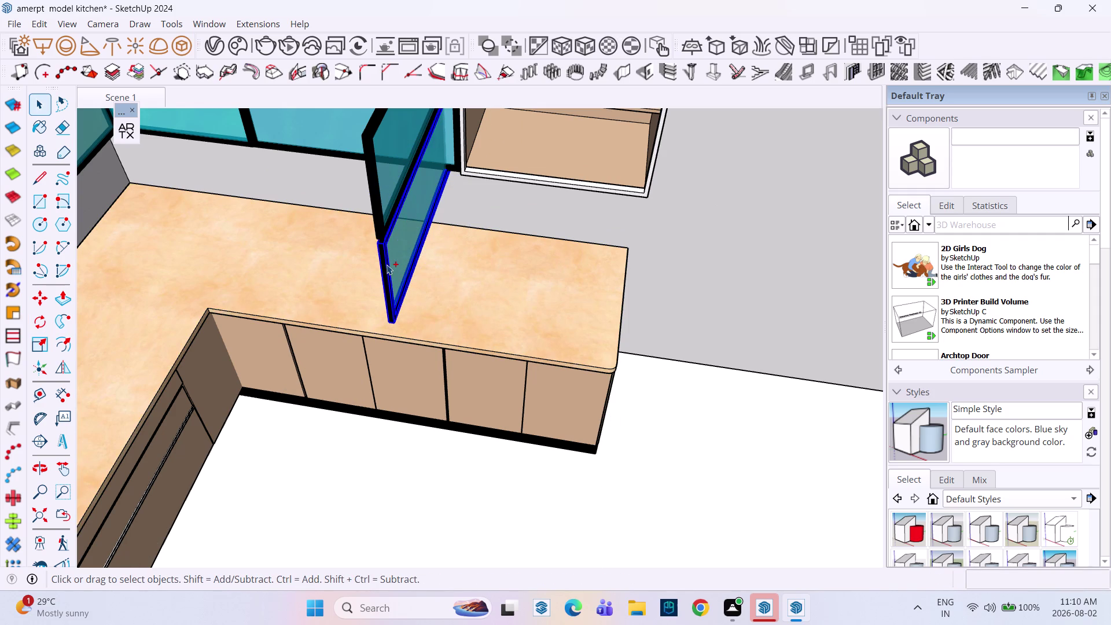
click(394, 171)
click(371, 186)
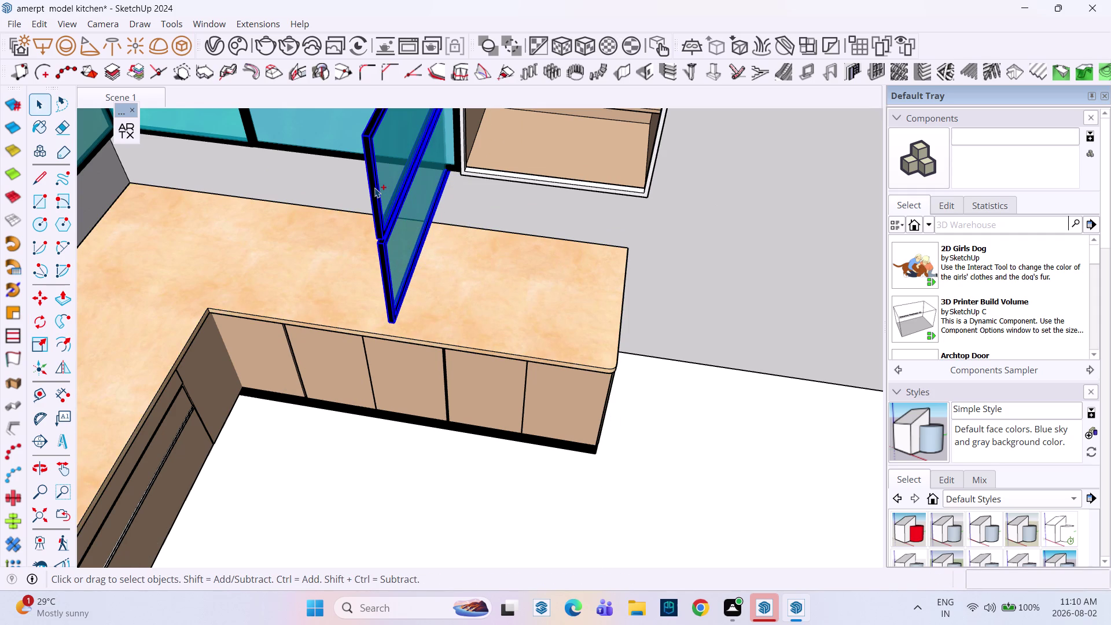
right_click(376, 192)
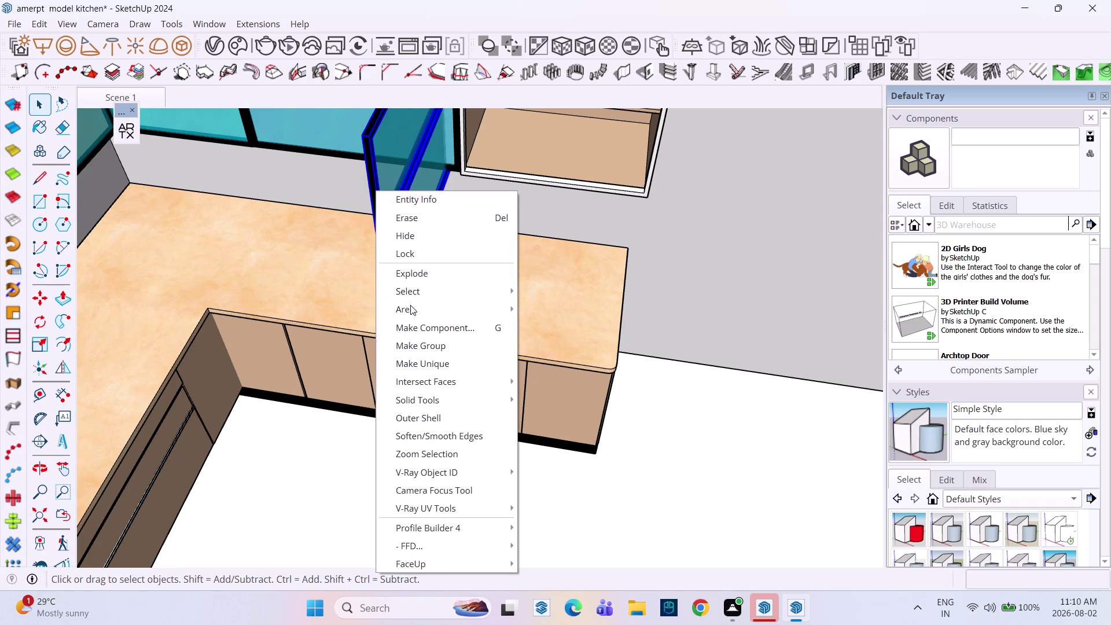
click(422, 344)
Rotate the glass door panel 90° about its midpoint.
key(q)
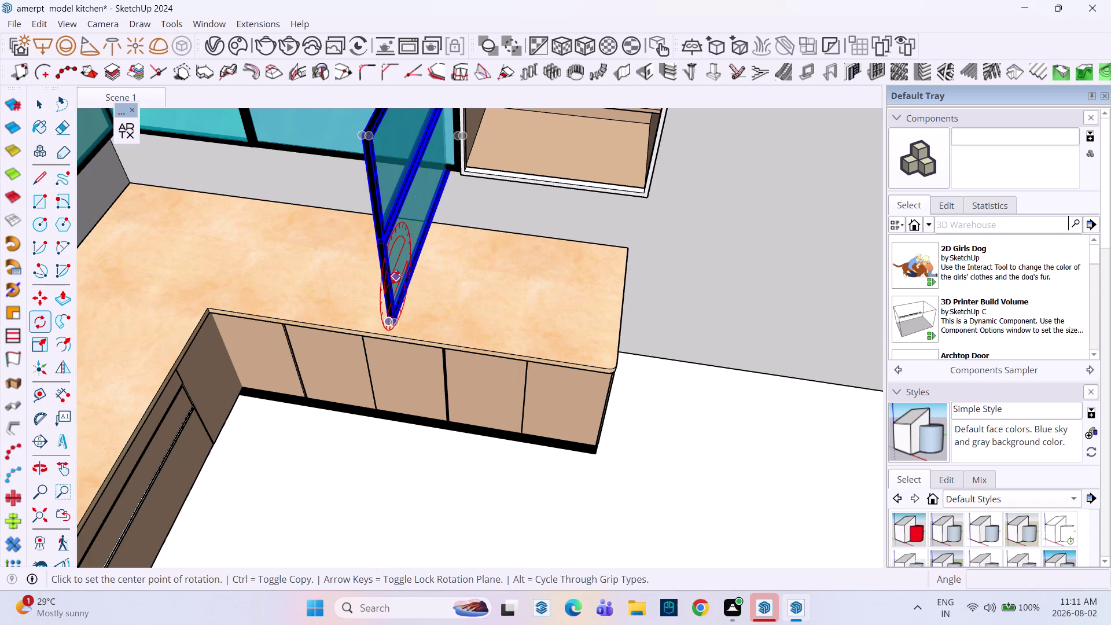
click(436, 213)
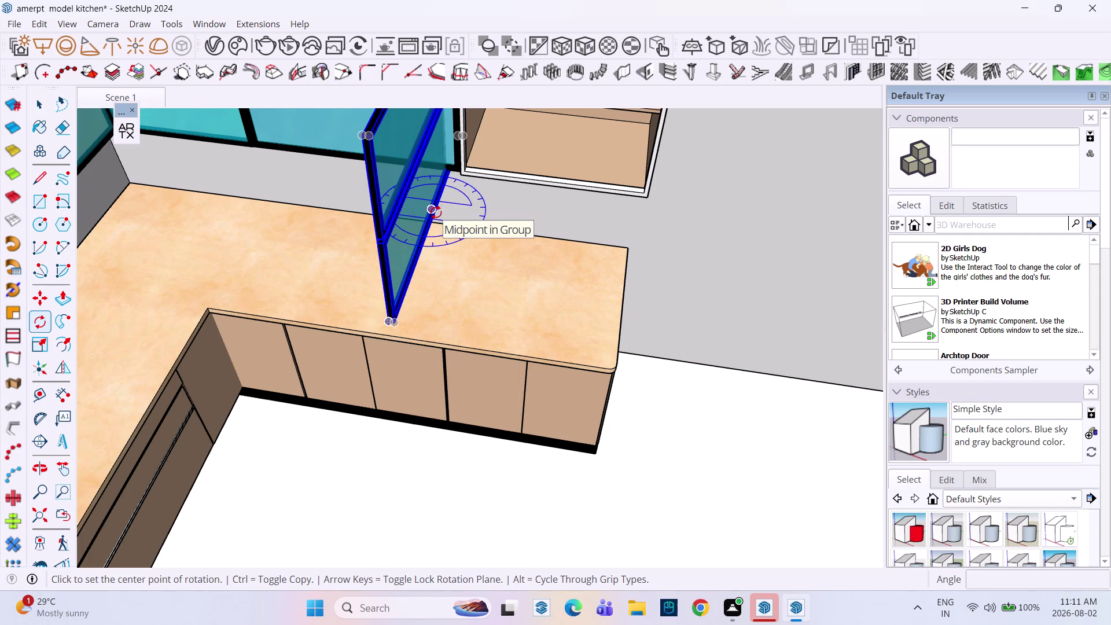
click(412, 248)
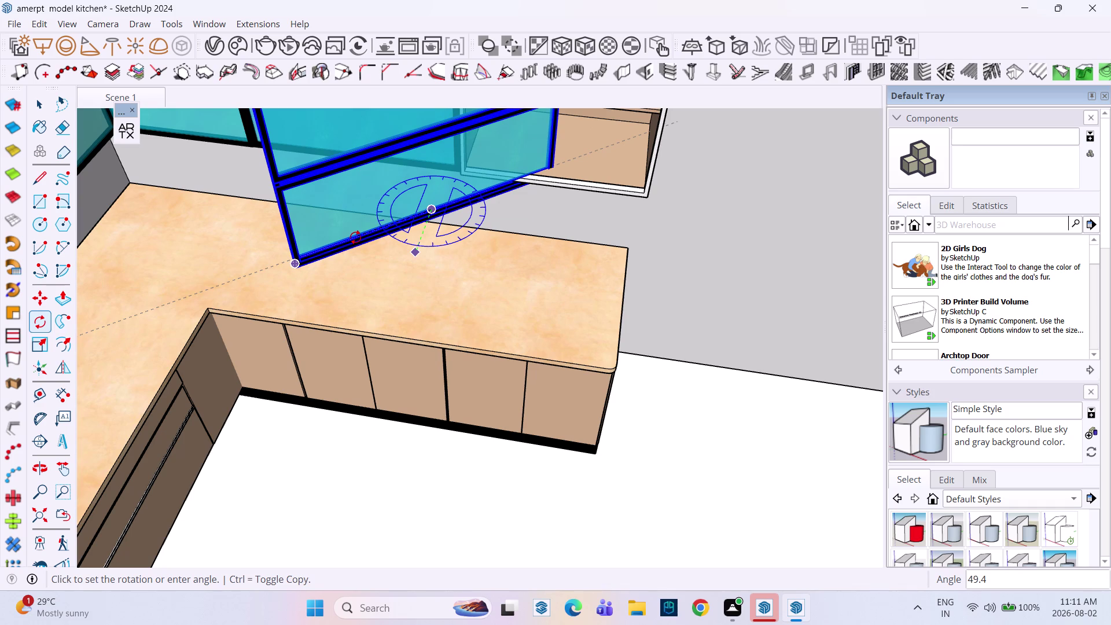
text(9)
text(0)
key(Return)
Move the rotated doors onto the open upper cabinet's front.
scroll(up, 3)
scroll(down, 3)
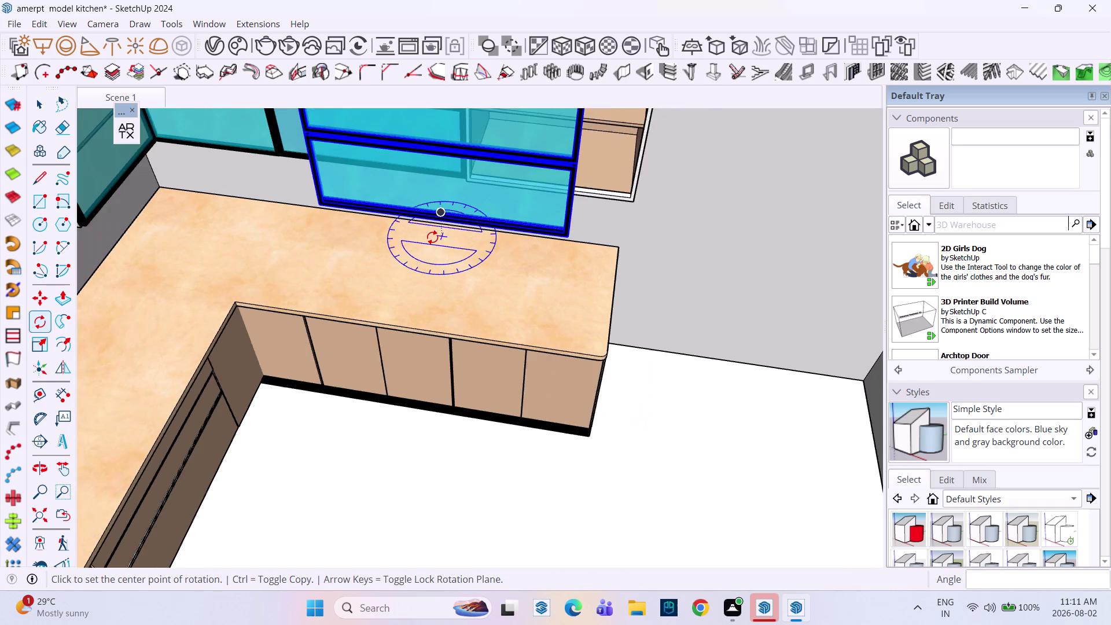
middle_drag(438, 237, 464, 374)
middle_drag(465, 372, 457, 211)
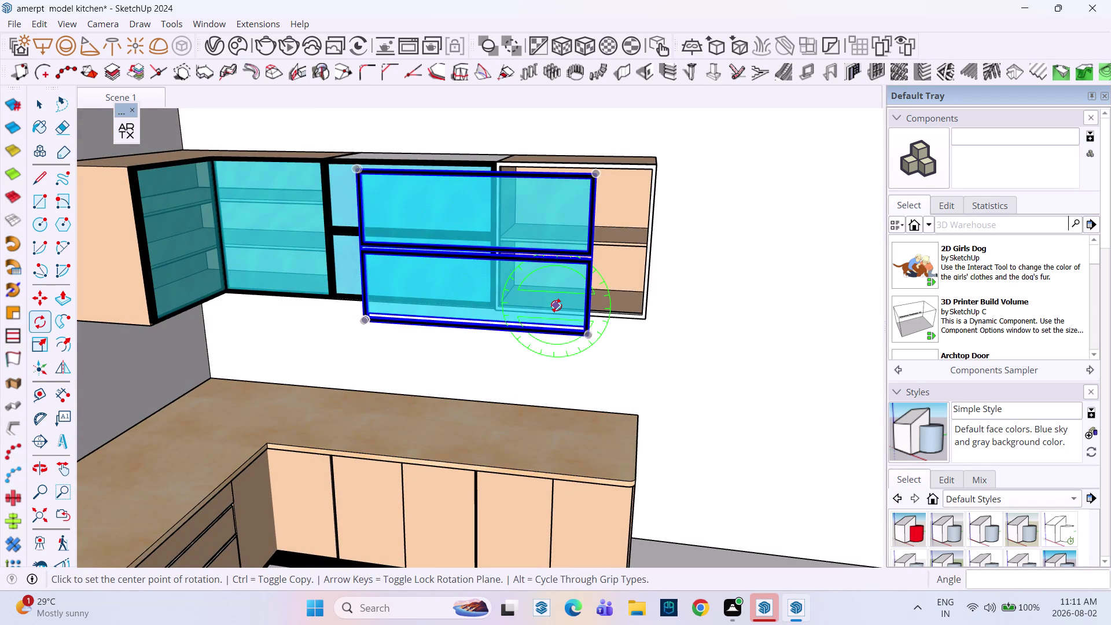
click(556, 305)
key(m)
click(589, 333)
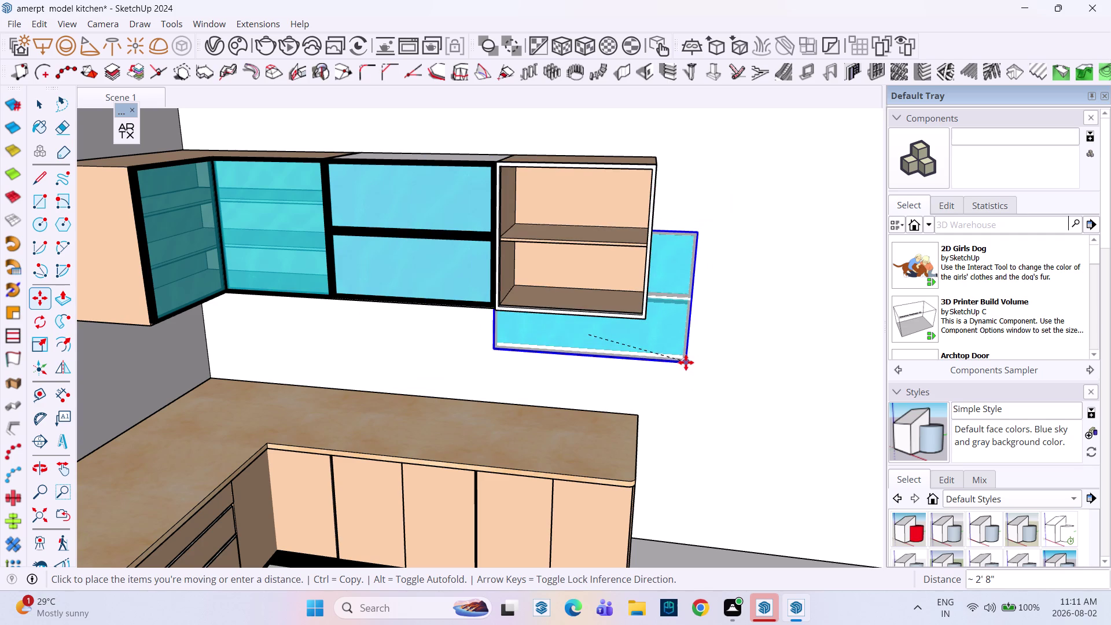
click(640, 319)
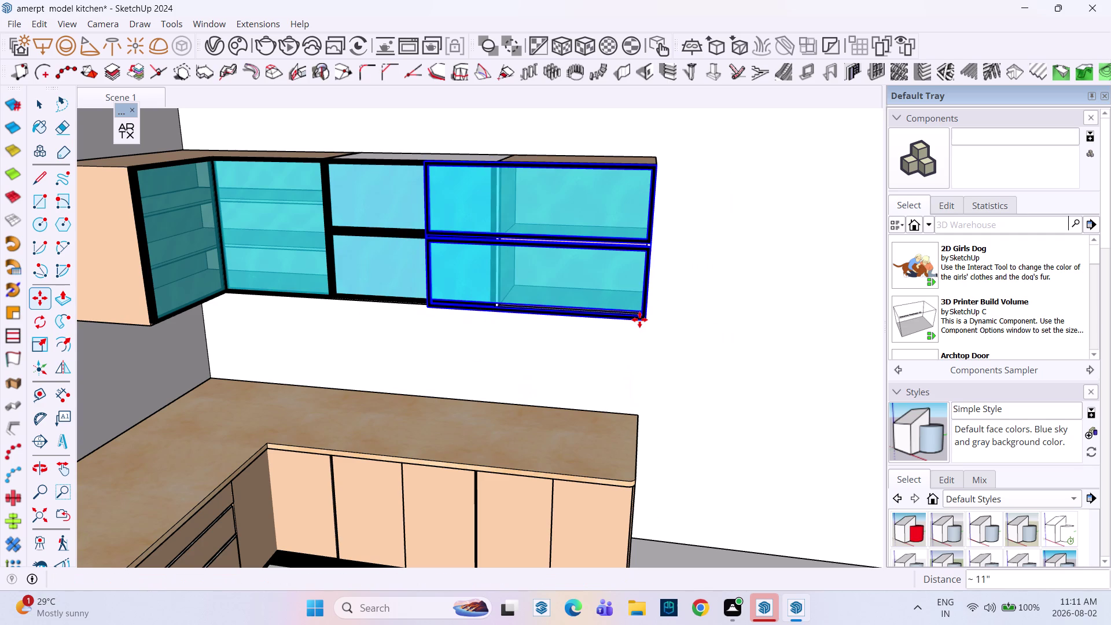
Scale the doors' left side toward the neighbouring cabinet frame.
key(s)
key(k)
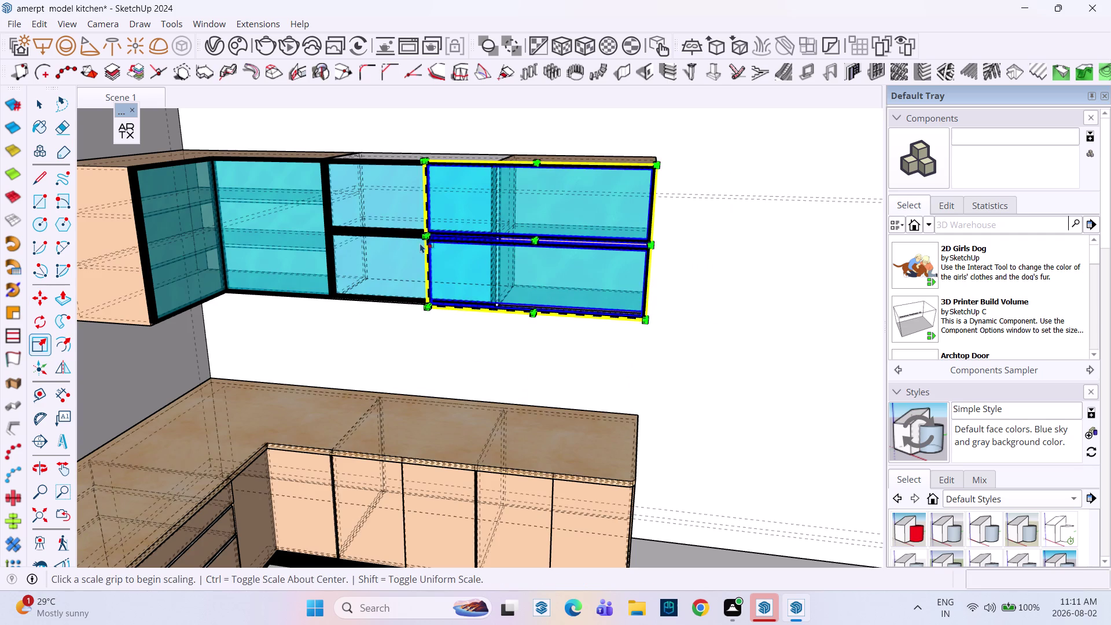
middle_drag(413, 240, 526, 256)
scroll(up, 3)
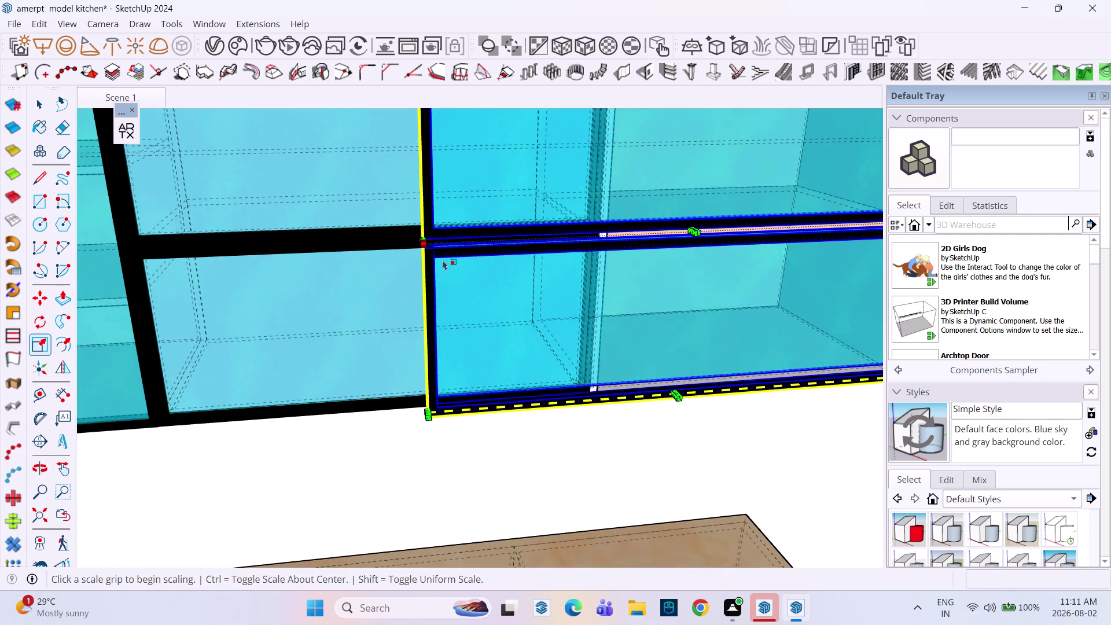
middle_drag(440, 261, 290, 229)
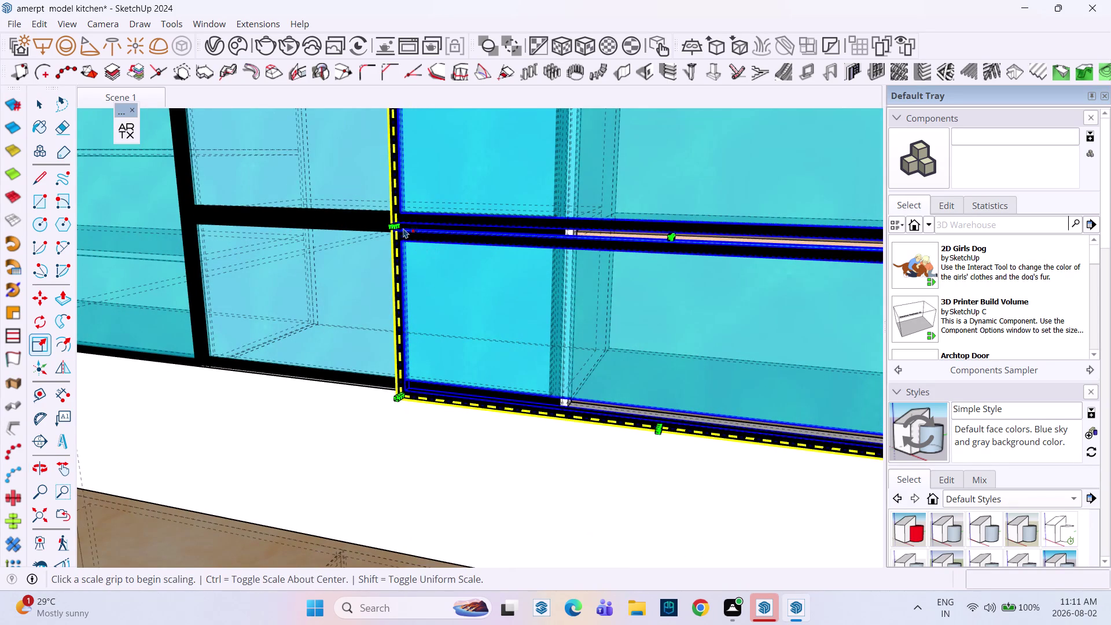
scroll(up, 3)
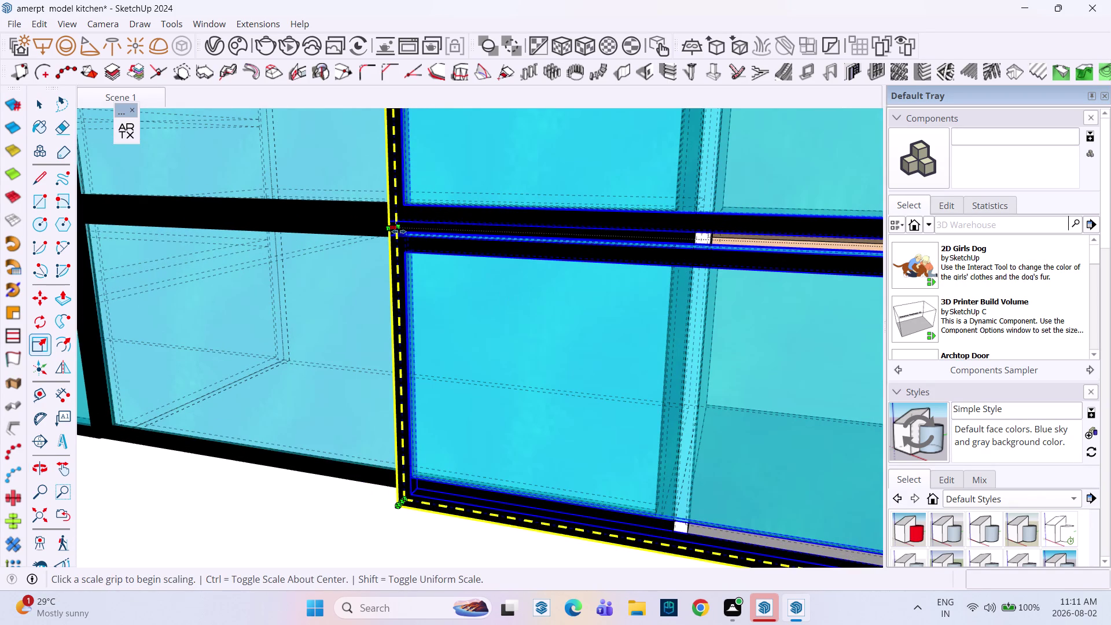
drag(398, 232, 714, 261)
click(714, 261)
drag(714, 261, 701, 259)
Reselect the glass doors and zoom in on their left joint.
middle_drag(700, 258, 718, 258)
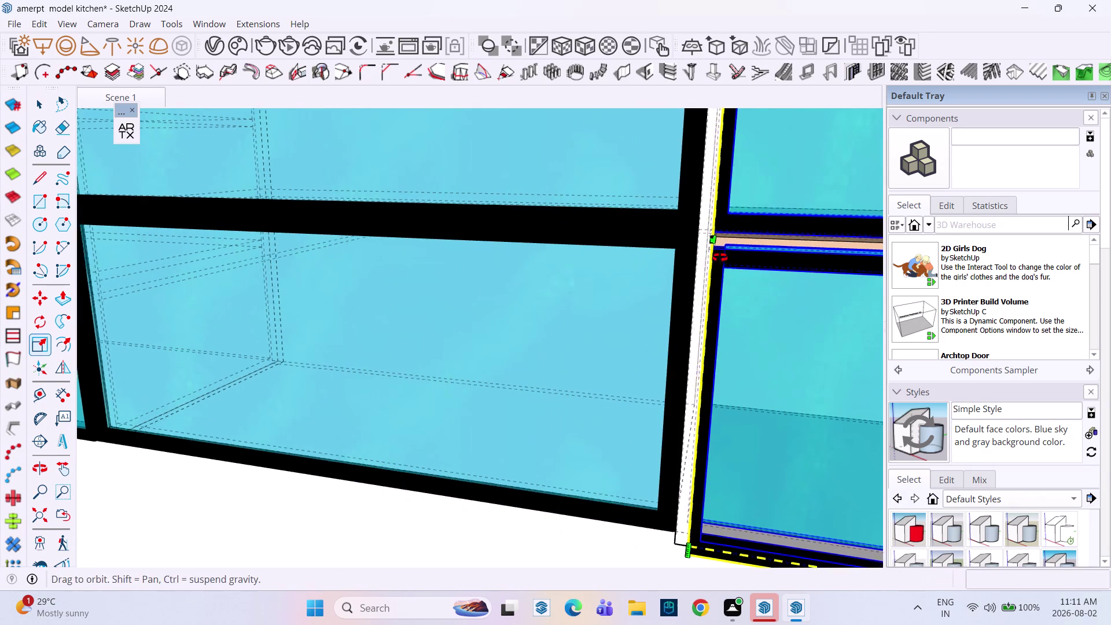
middle_drag(718, 259, 721, 257)
scroll(down, 3)
middle_drag(721, 262, 729, 350)
middle_drag(734, 339, 731, 327)
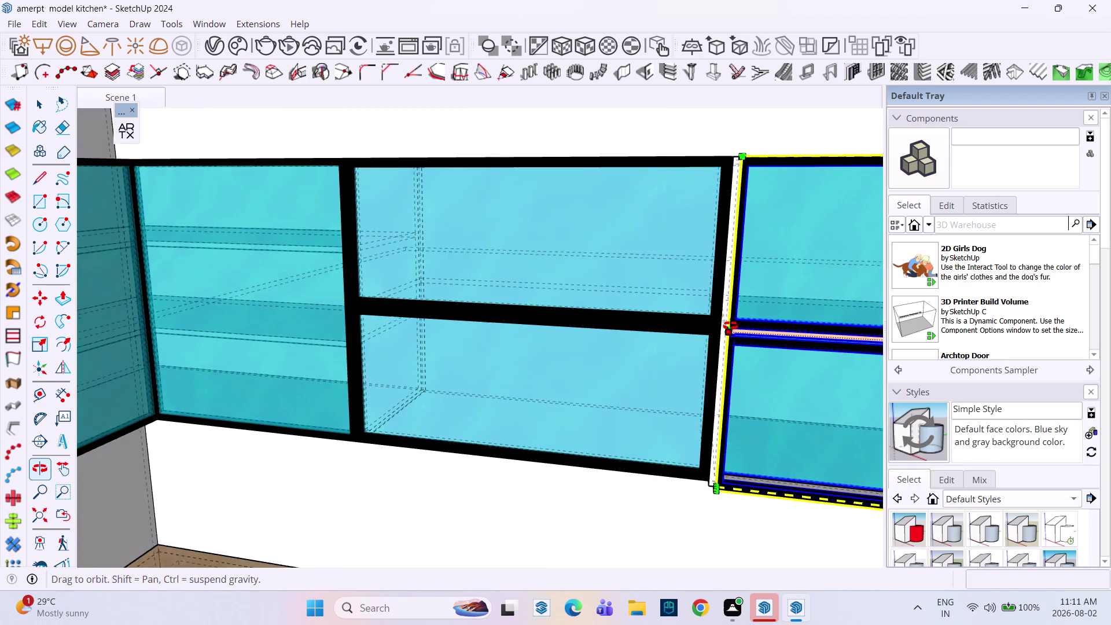
middle_drag(731, 327, 730, 325)
scroll(down, 3)
middle_drag(673, 312, 697, 338)
scroll(down, 3)
middle_drag(697, 330, 773, 335)
scroll(down, 3)
middle_drag(784, 311, 644, 308)
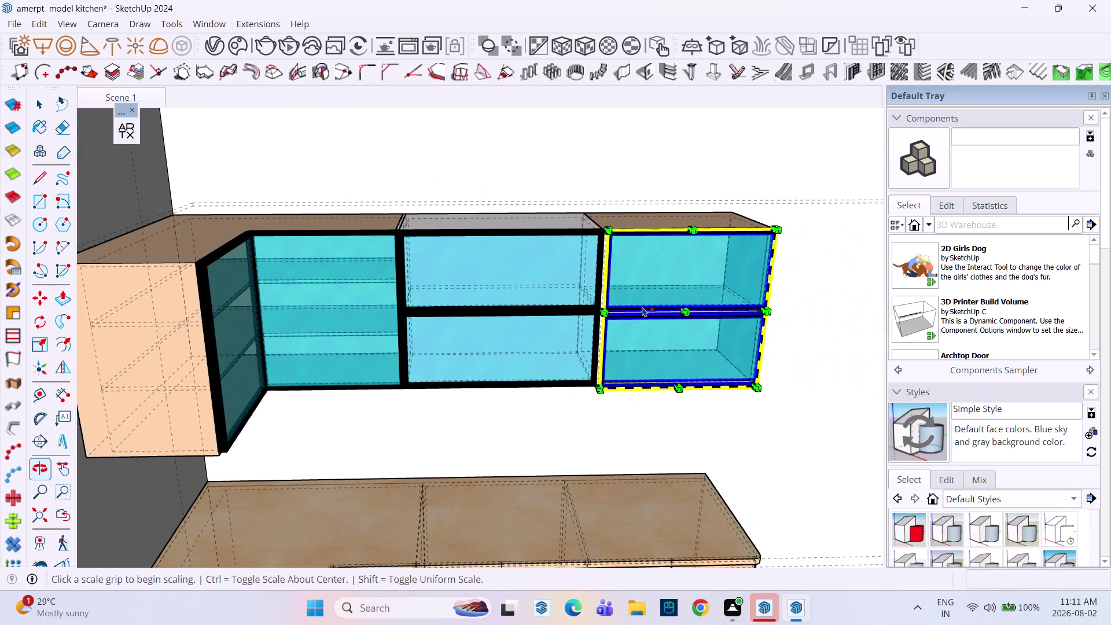
middle_drag(699, 323, 507, 290)
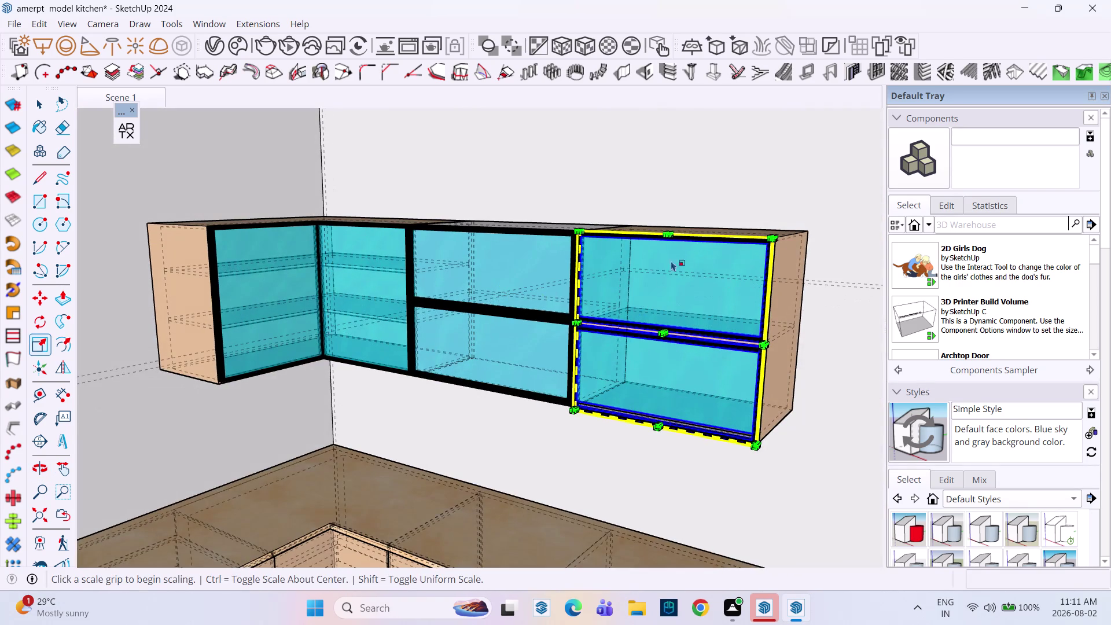
click(691, 177)
key(space)
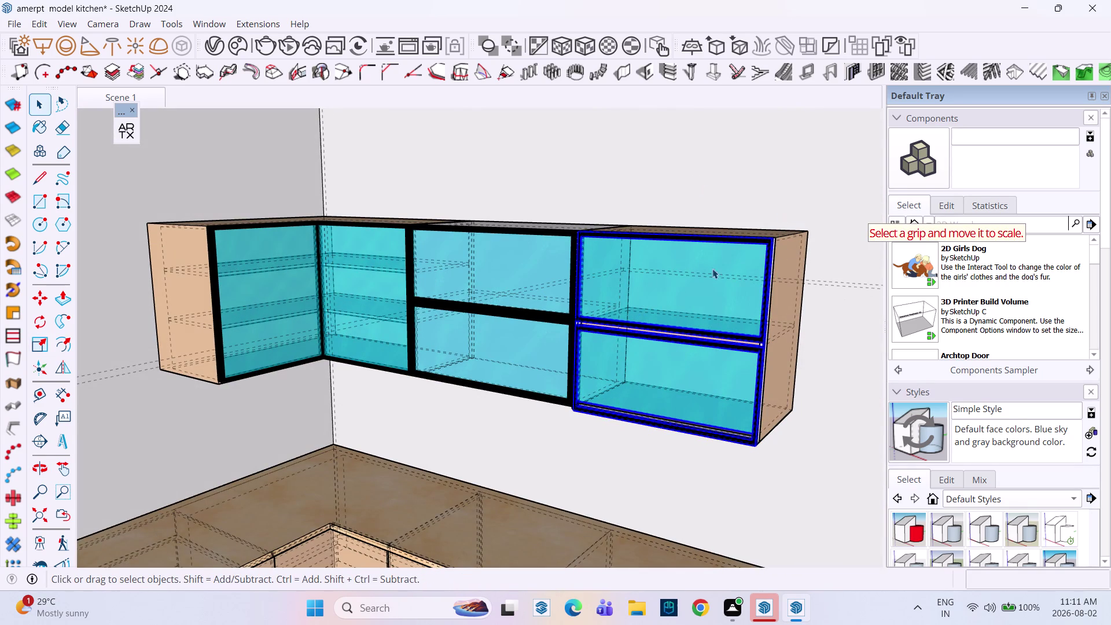
middle_drag(607, 335, 764, 309)
middle_drag(575, 312, 659, 305)
scroll(up, 3)
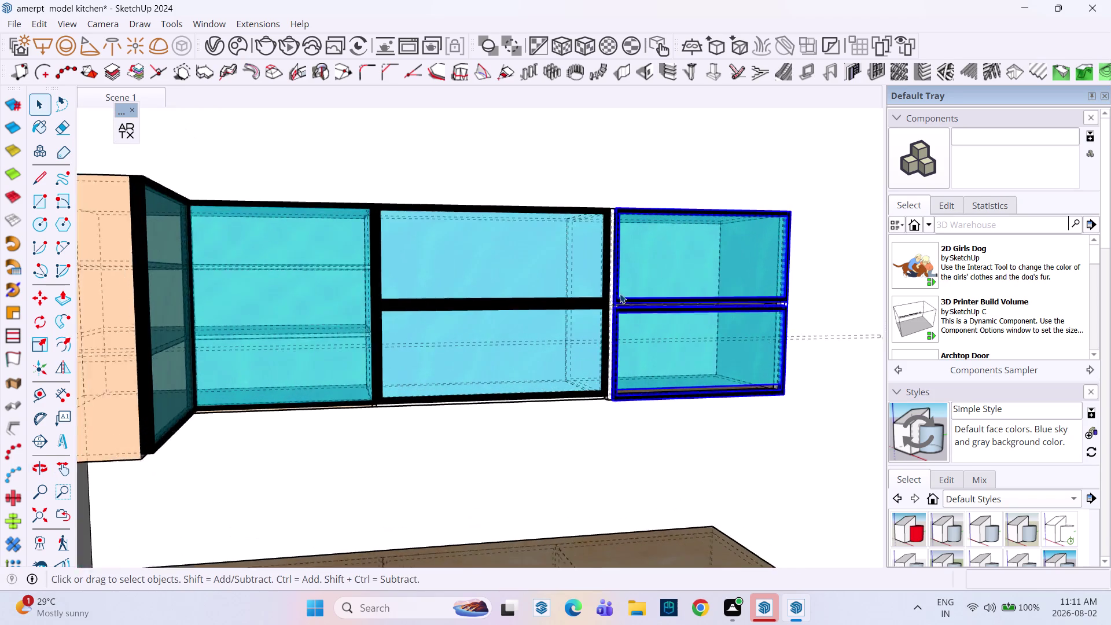
scroll(up, 3)
middle_drag(598, 302, 552, 427)
scroll(up, 3)
scroll(up, 3)
middle_drag(646, 211, 614, 334)
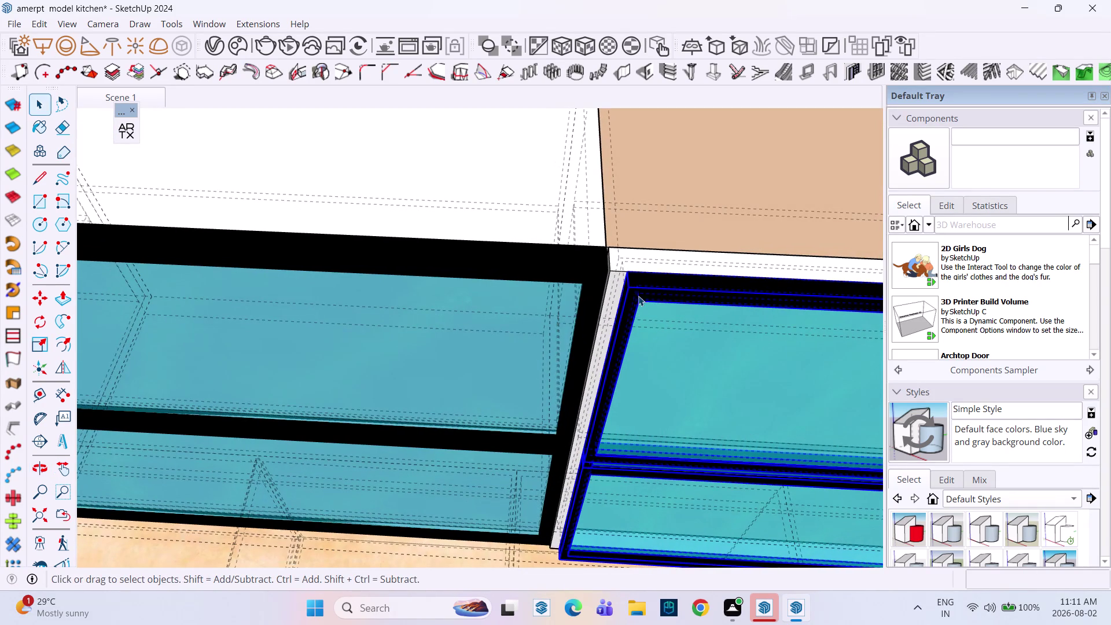
Rescale the doors' left edge to close the gap with the adjacent glass cabinet.
click(638, 290)
scroll(up, 3)
click(638, 286)
key(s)
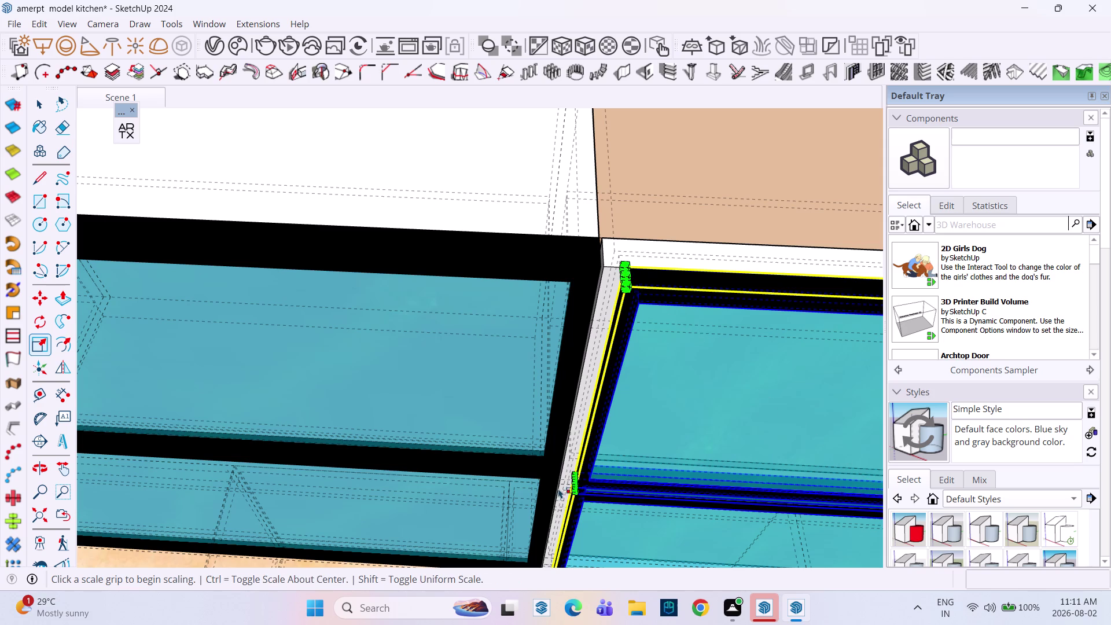
drag(578, 482, 568, 482)
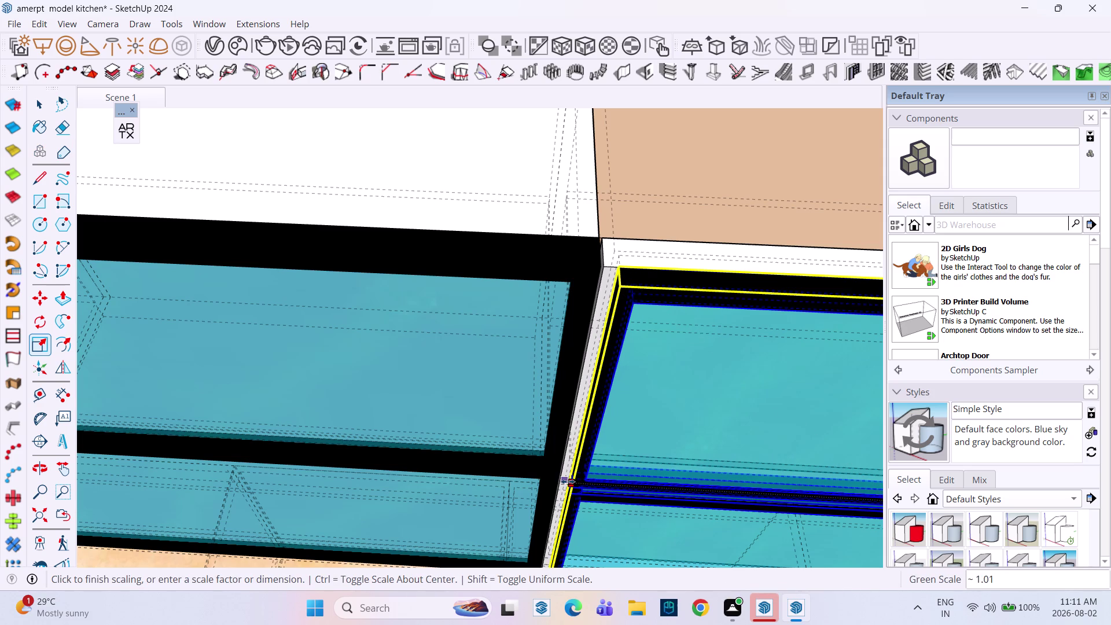
drag(567, 481, 568, 476)
scroll(up, 3)
drag(571, 486, 564, 486)
drag(567, 485, 558, 486)
click(558, 486)
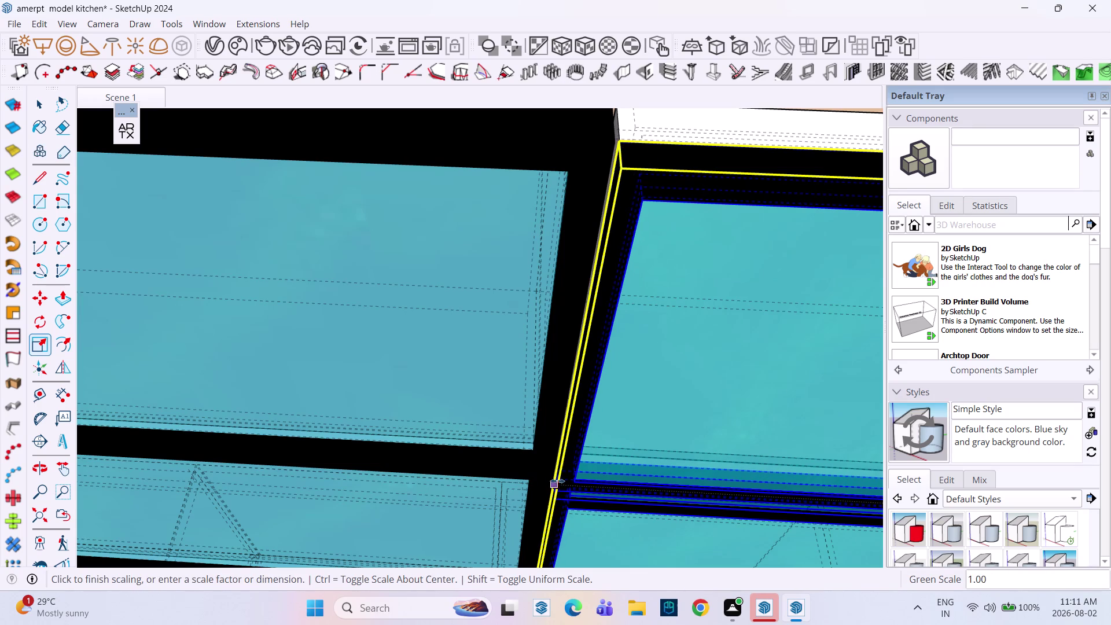
scroll(down, 3)
click(575, 434)
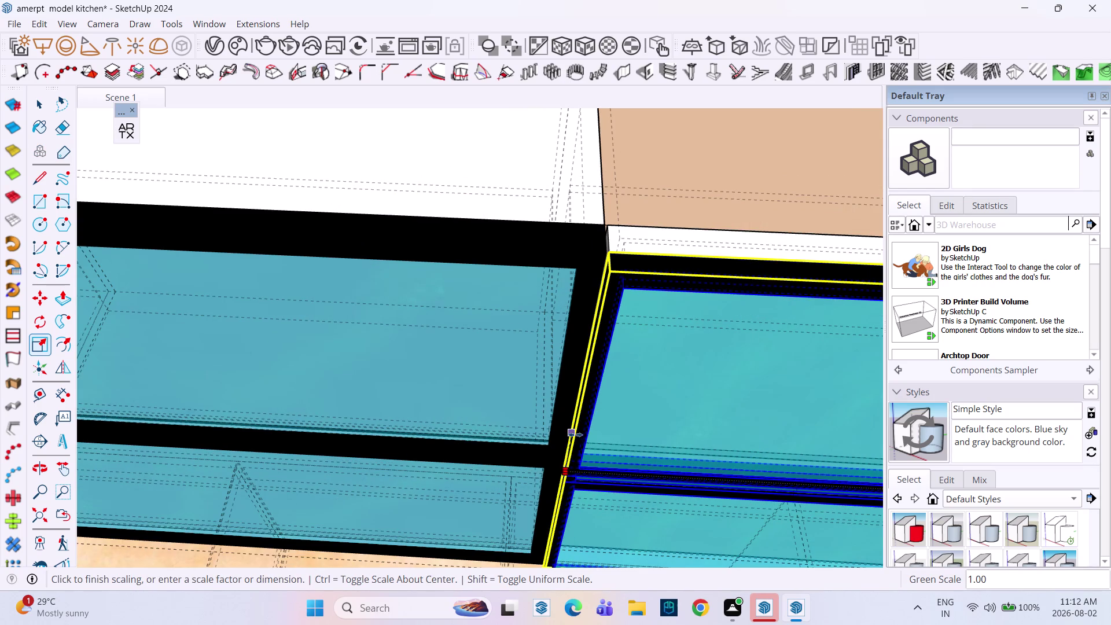
scroll(down, 3)
key(space)
Face the front of the upper cabinets and select the right-hand glass door set.
middle_drag(616, 408, 506, 404)
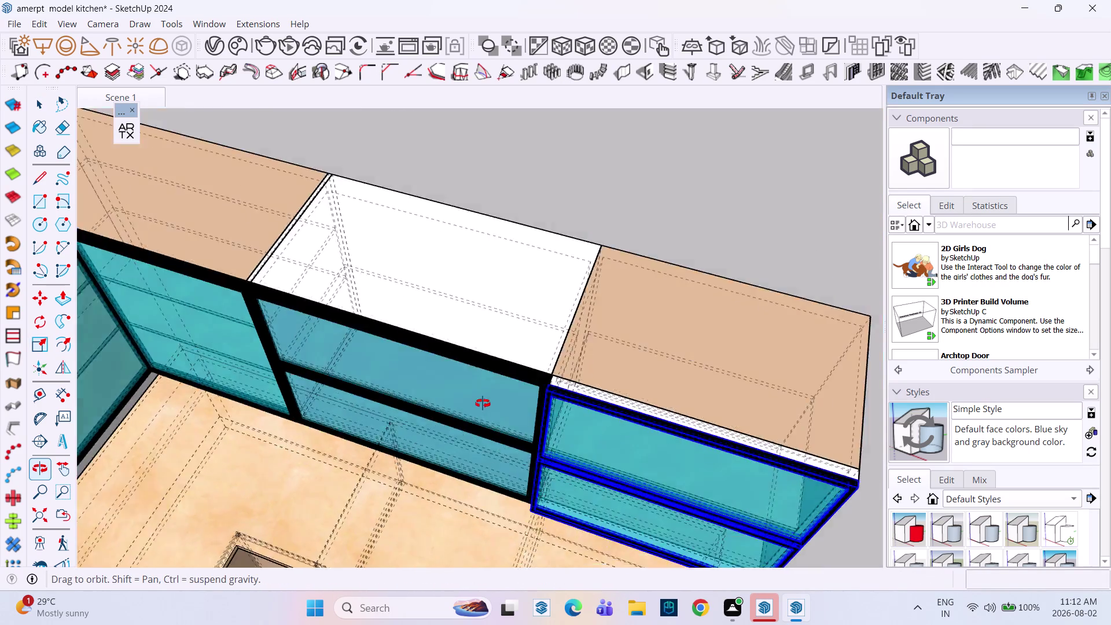
middle_drag(506, 404, 379, 434)
scroll(up, 3)
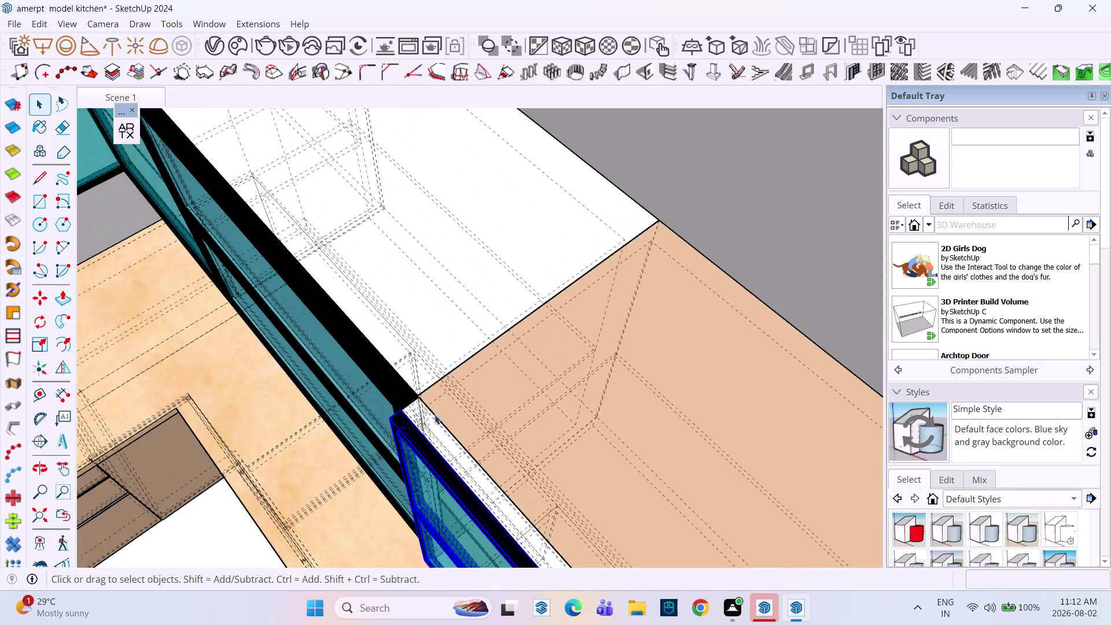
scroll(down, 3)
middle_drag(426, 412, 552, 236)
middle_drag(522, 329, 689, 340)
middle_drag(596, 283, 597, 304)
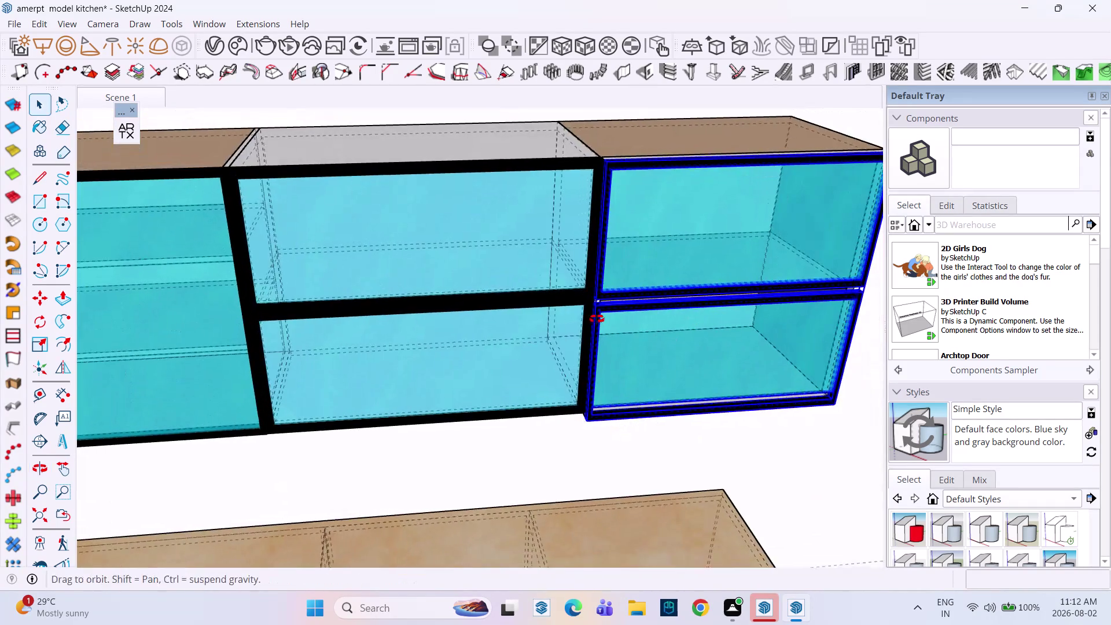
middle_drag(597, 303, 597, 399)
middle_drag(612, 270, 578, 358)
scroll(up, 3)
scroll(up, 3)
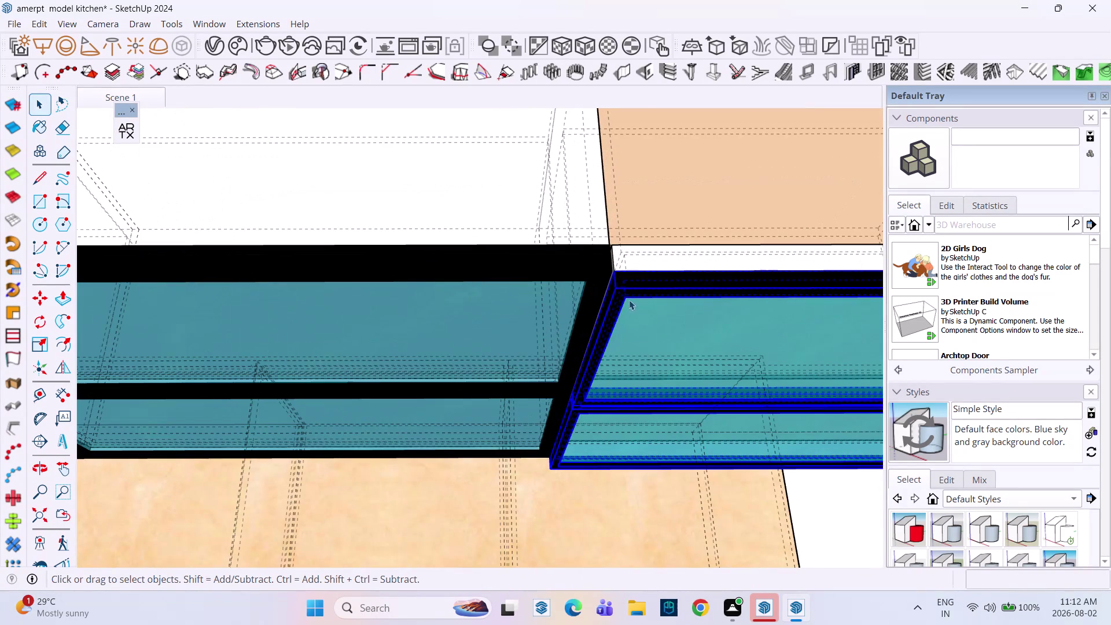
click(640, 313)
Move the glass door set flush onto the right upper cabinet.
key(m)
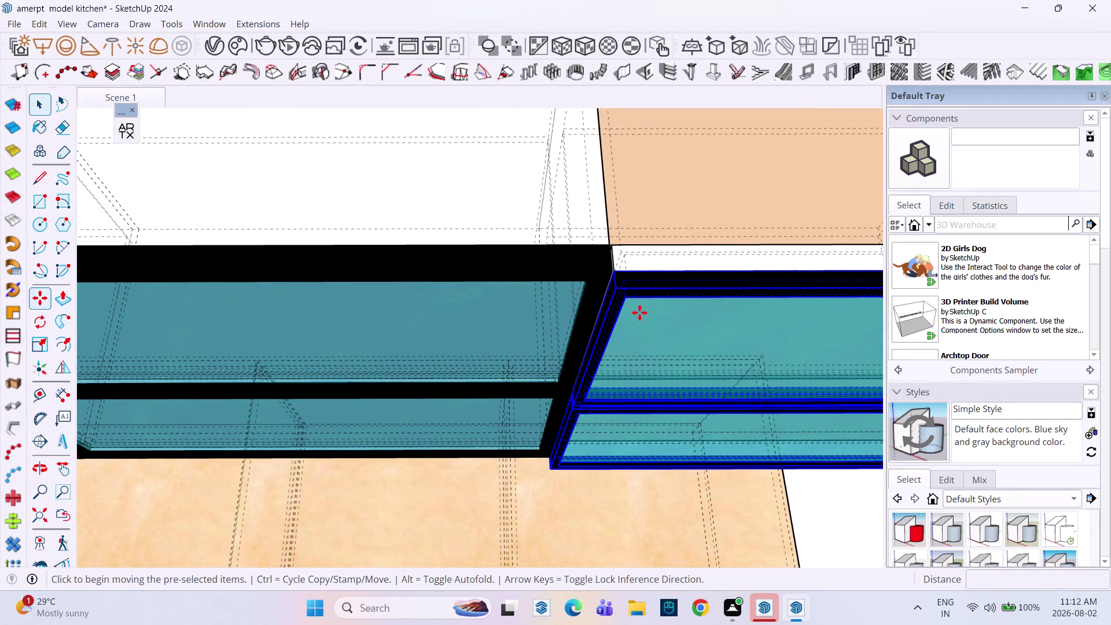
click(621, 290)
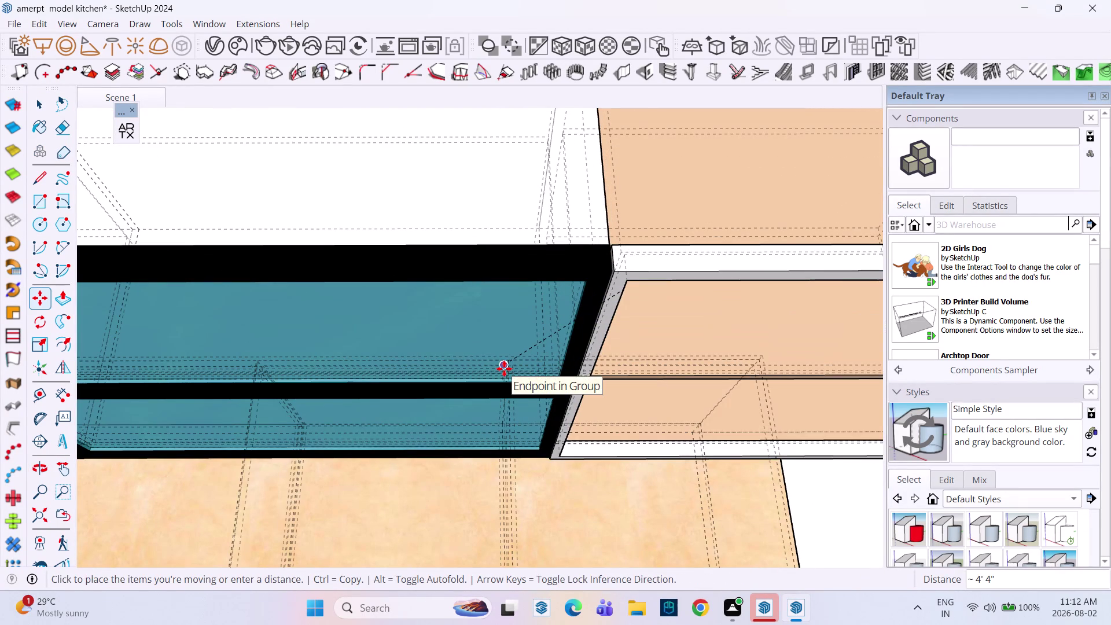
scroll(down, 3)
scroll(down, 3)
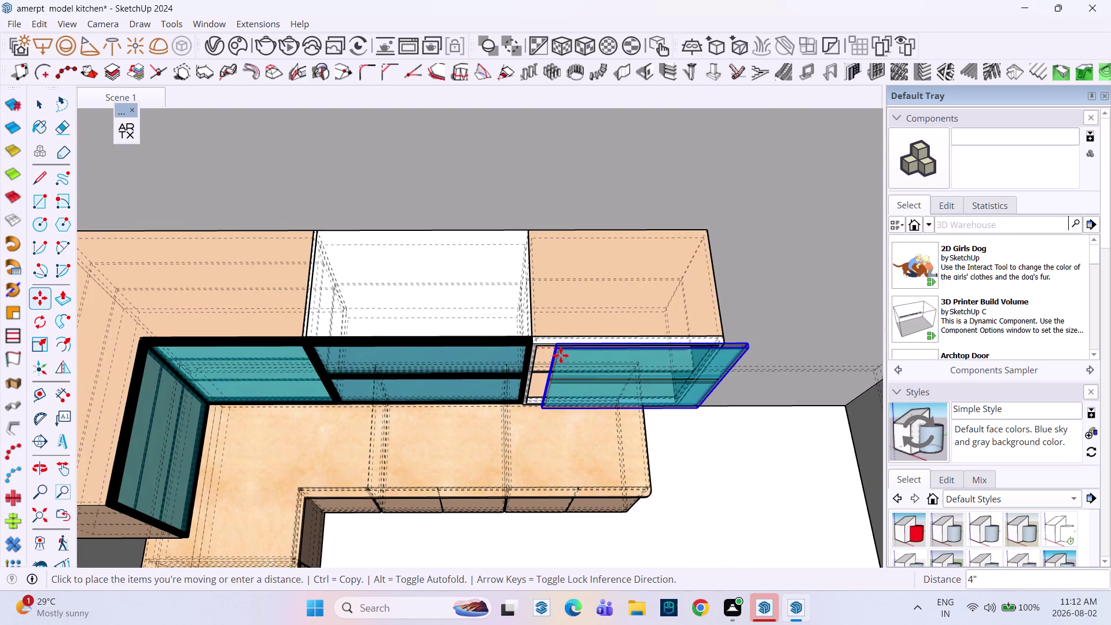
click(545, 349)
key(space)
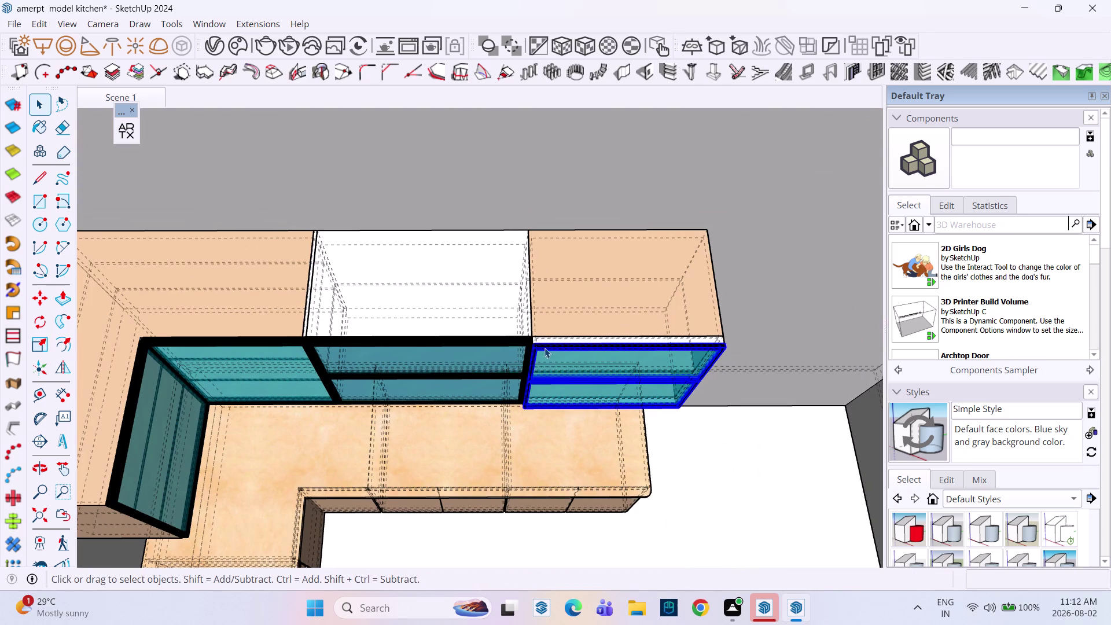
Explode the glass door set into separate pieces.
key(space)
right_click(661, 347)
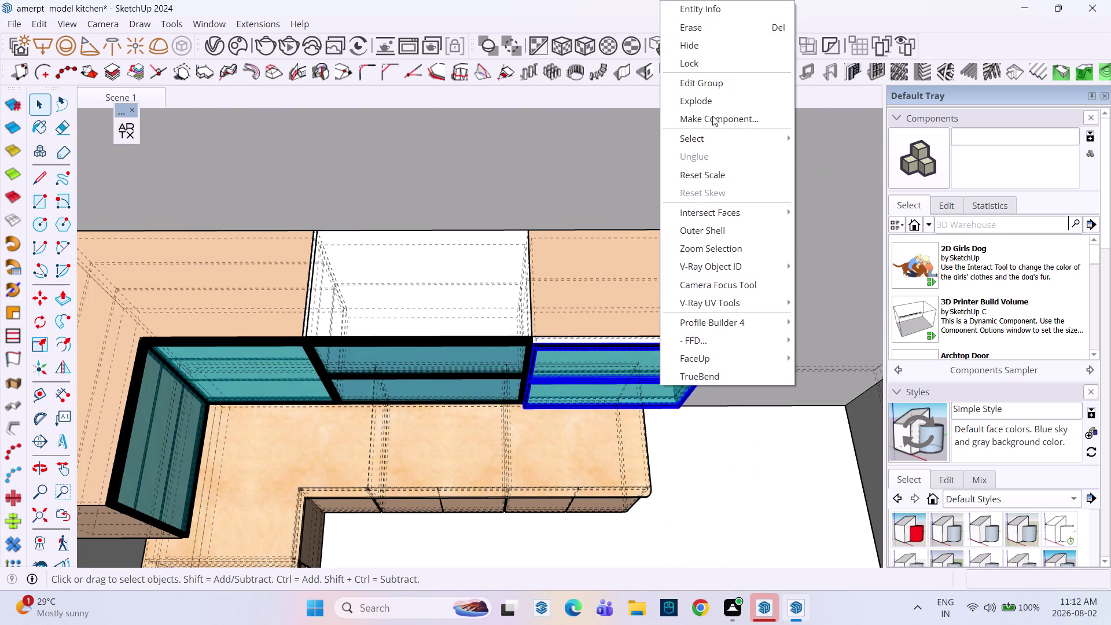
click(711, 97)
Delete an upper and a lower glass door panel, seen from the front.
middle_drag(597, 338, 597, 205)
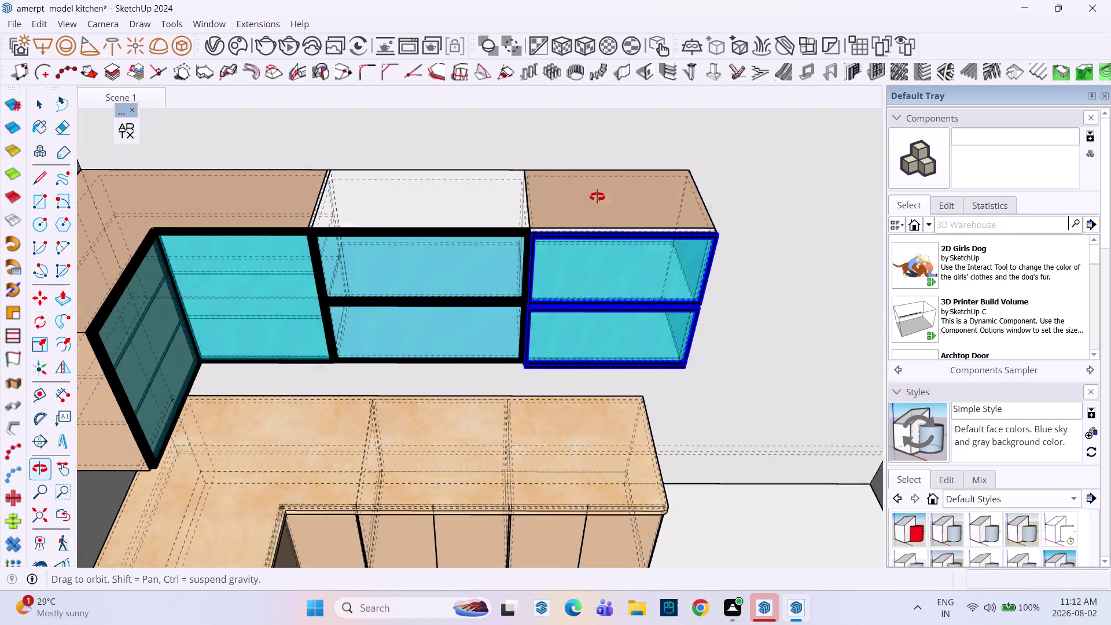
middle_drag(597, 205, 597, 195)
click(741, 237)
click(703, 224)
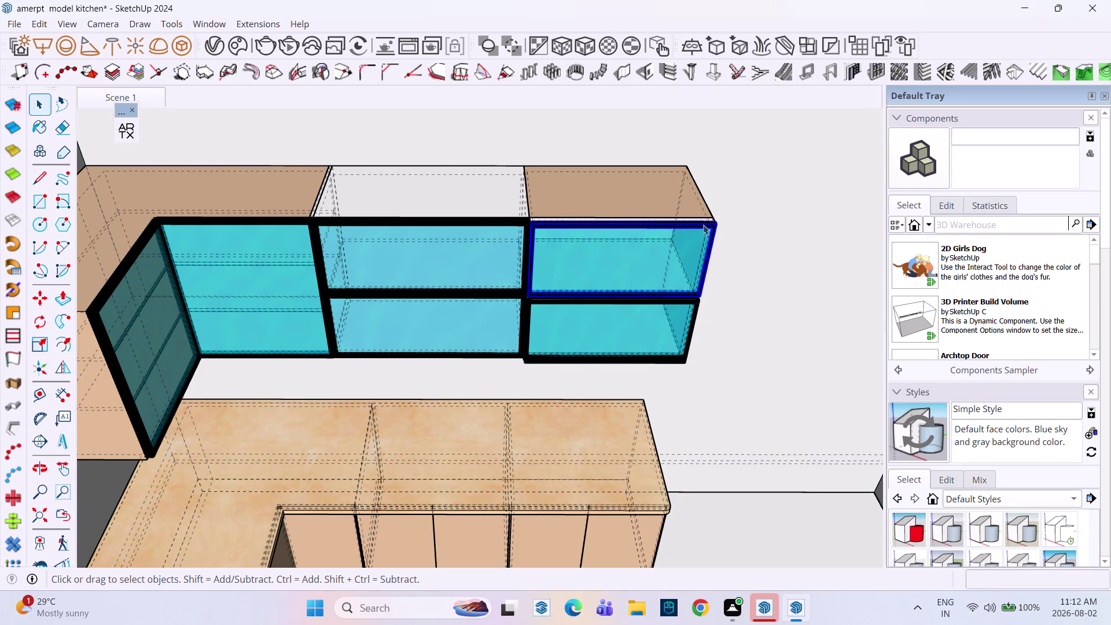
key(Delete)
click(696, 321)
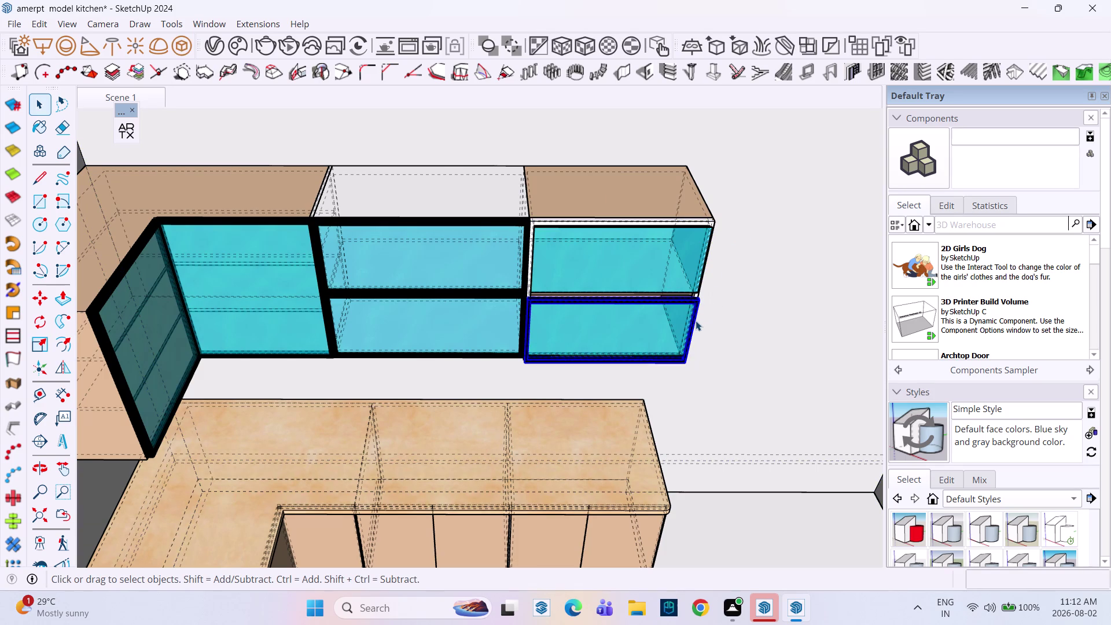
key(Delete)
Orbit and zoom around the right upper cabinet to view its front.
middle_drag(620, 291, 732, 276)
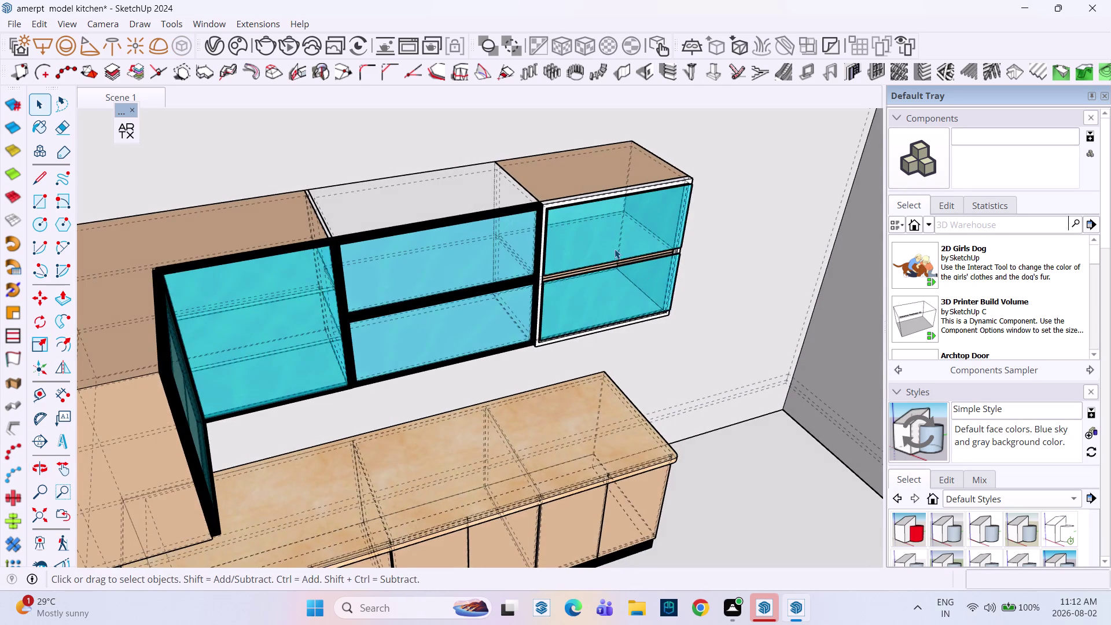
scroll(up, 3)
scroll(down, 3)
scroll(up, 3)
middle_drag(557, 223, 602, 297)
scroll(up, 3)
scroll(up, 3)
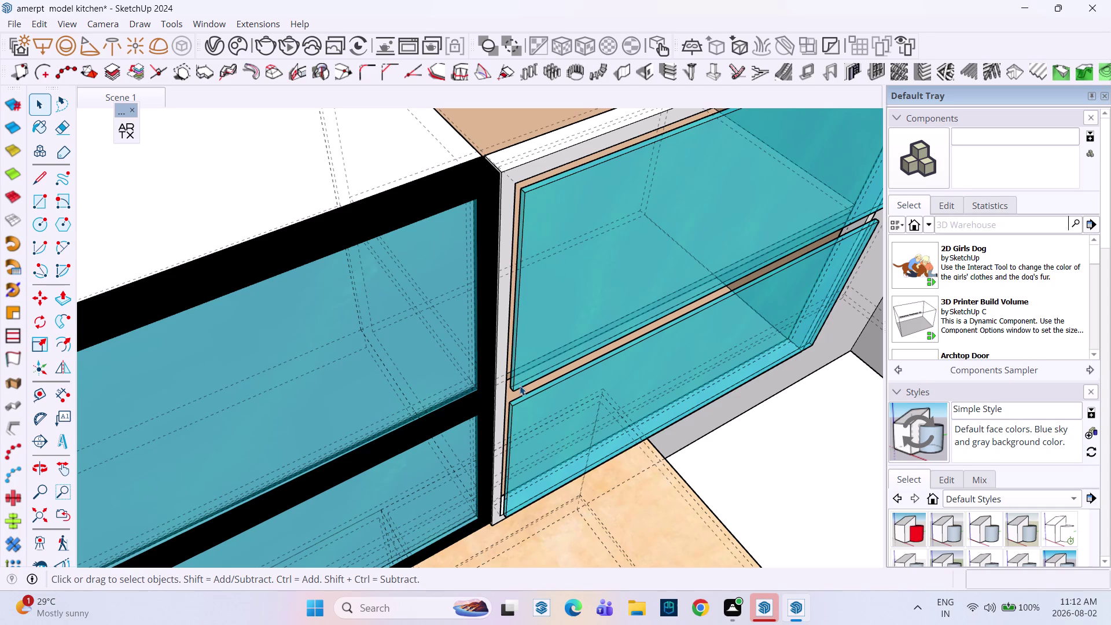
scroll(down, 3)
middle_drag(607, 372, 499, 202)
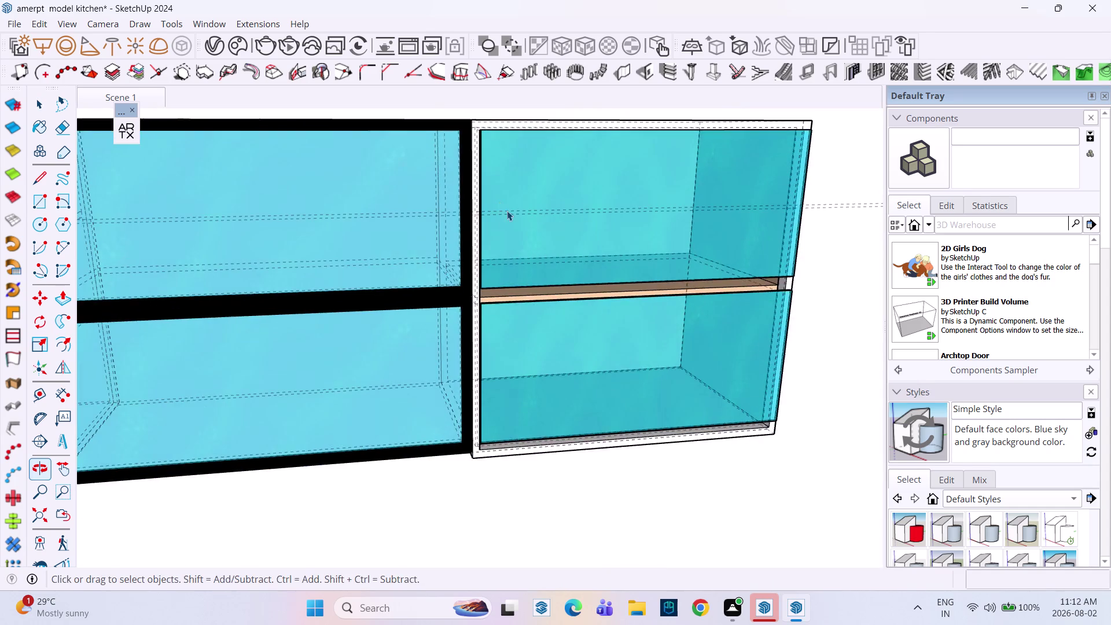
scroll(down, 3)
middle_drag(655, 262, 523, 234)
scroll(down, 3)
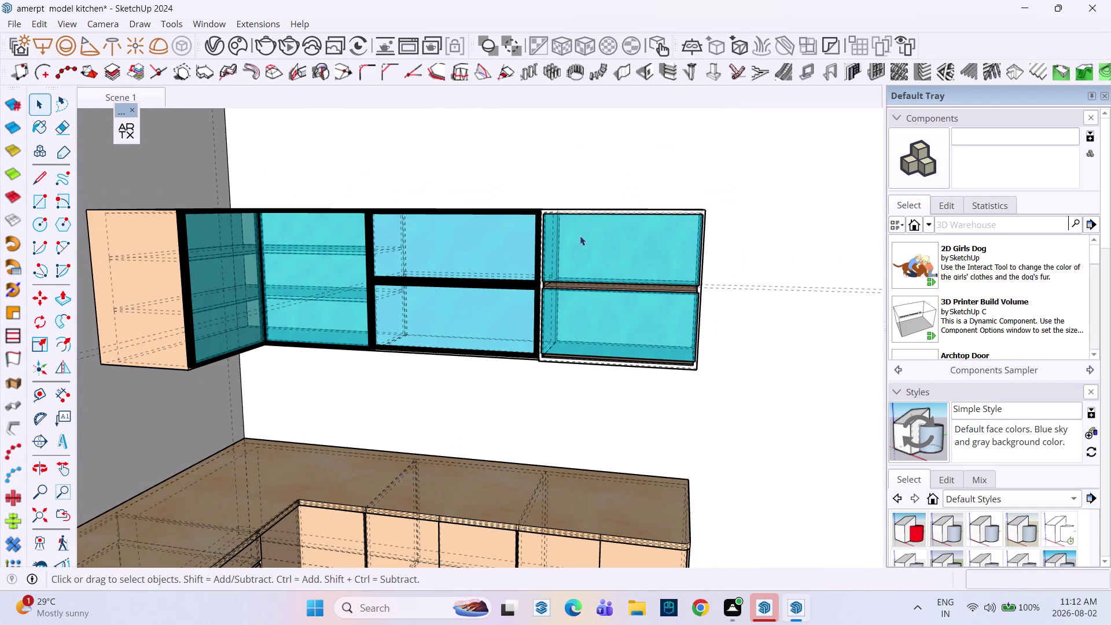
scroll(up, 3)
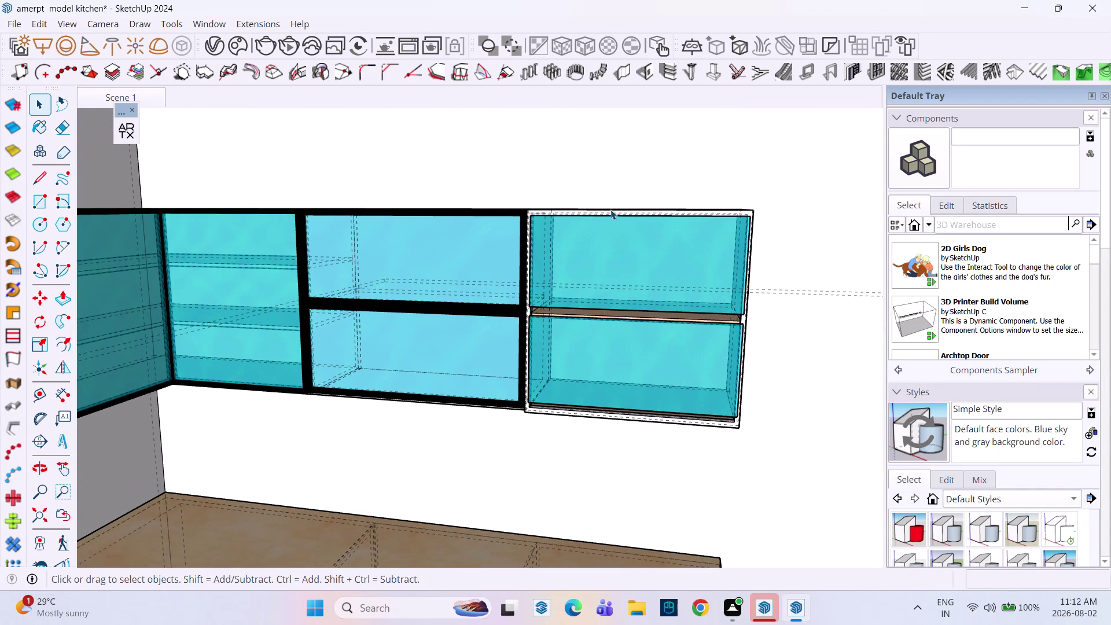
Delete the right cabinet's upper and lower glass doors, then view the open cabinet at an angle.
click(617, 213)
click(623, 261)
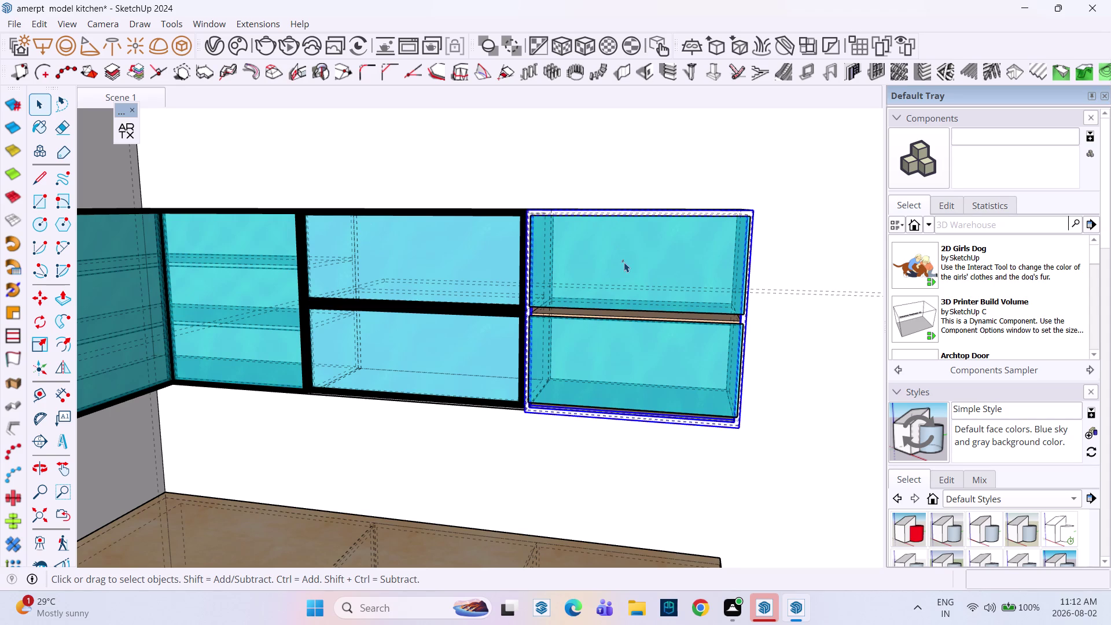
key(Delete)
click(632, 351)
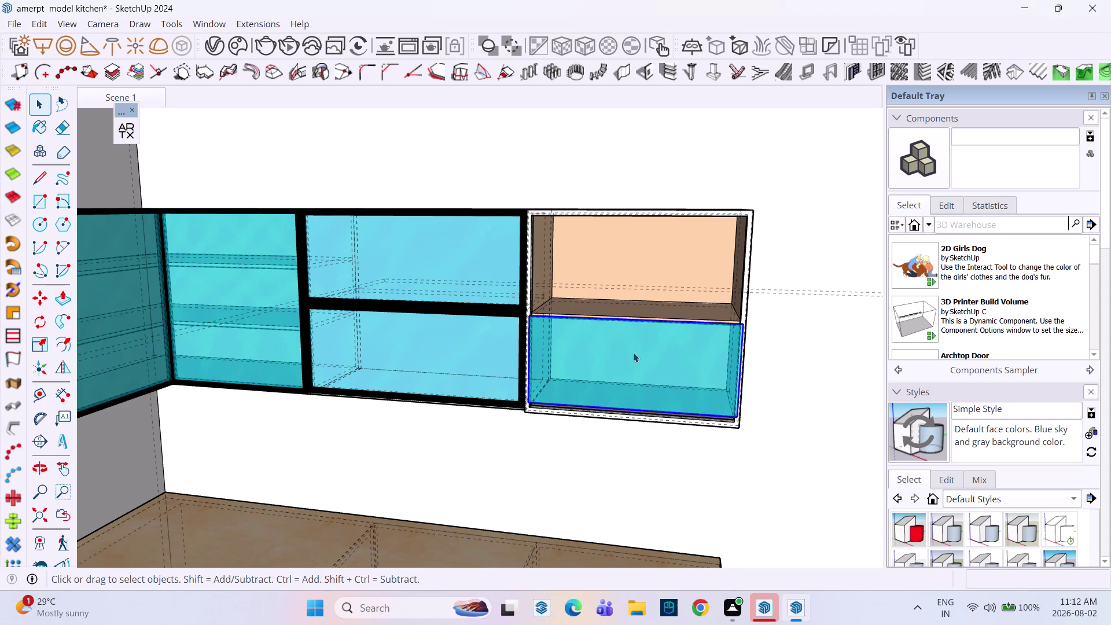
key(Delete)
key(k)
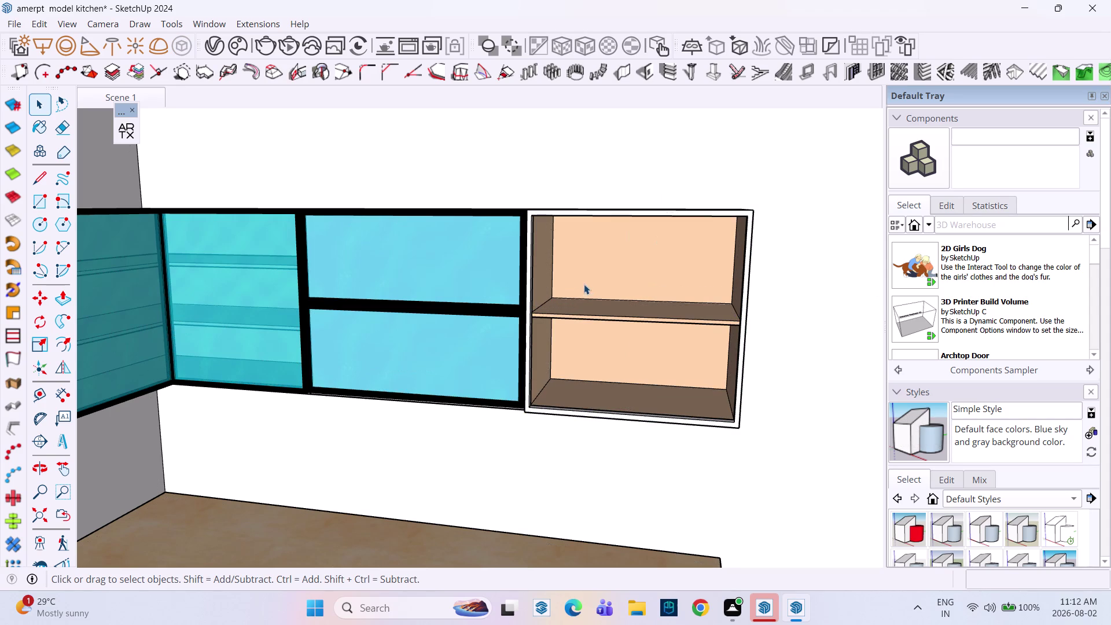
middle_drag(555, 330, 523, 351)
scroll(up, 3)
middle_drag(530, 401, 471, 404)
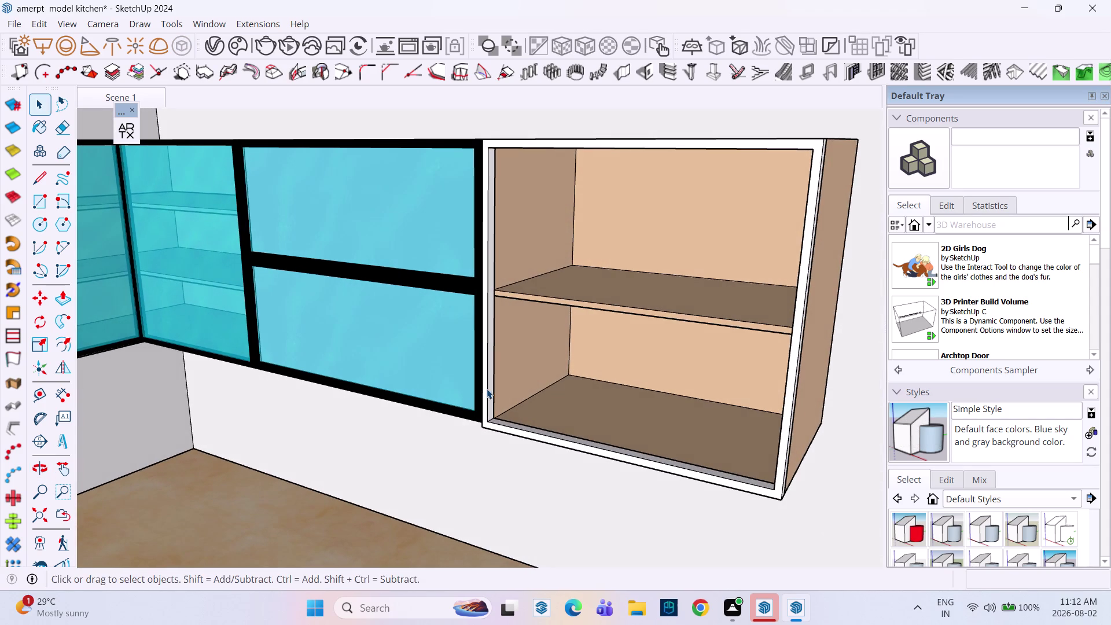
Start a rectangle at the right upper cabinet's inner front corner.
key(r)
scroll(up, 3)
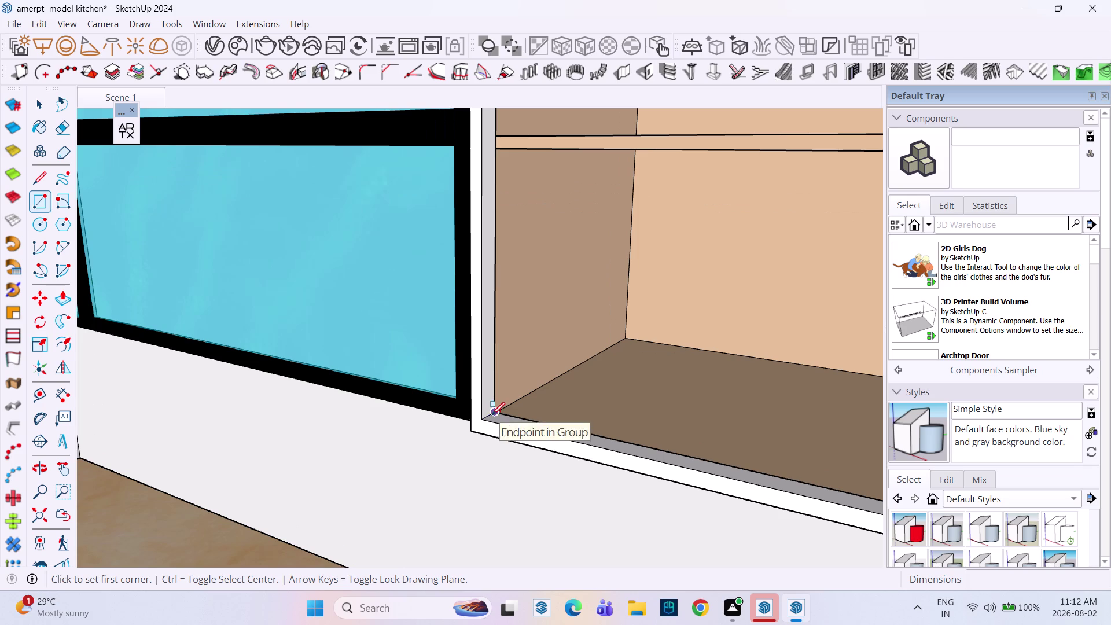
scroll(up, 3)
click(489, 414)
scroll(down, 3)
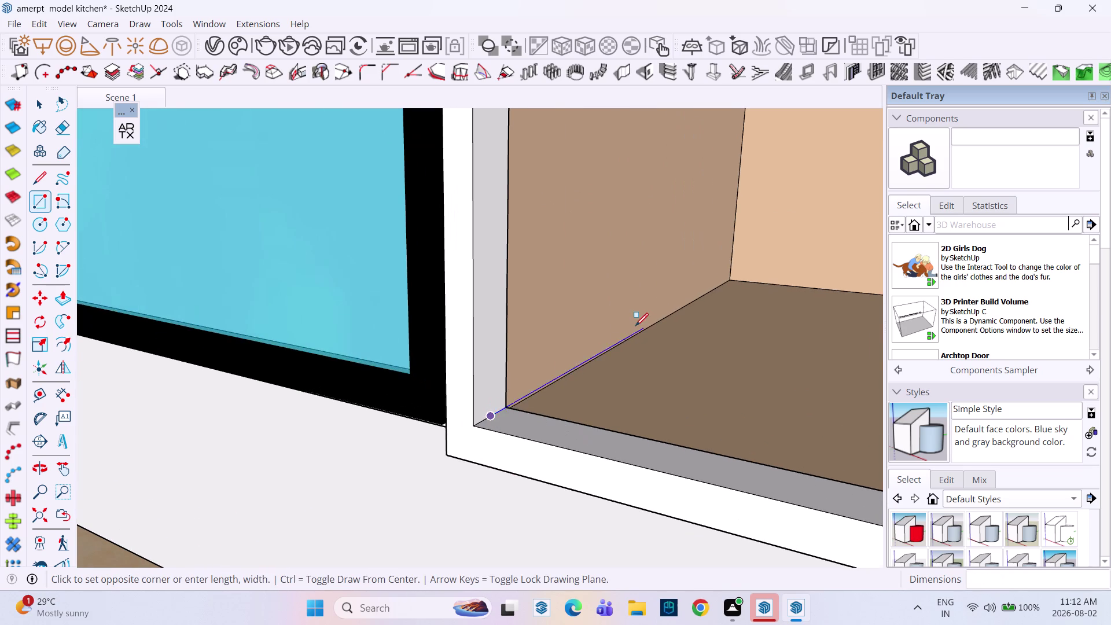
scroll(down, 3)
middle_drag(667, 261, 820, 143)
scroll(down, 3)
scroll(down, 3)
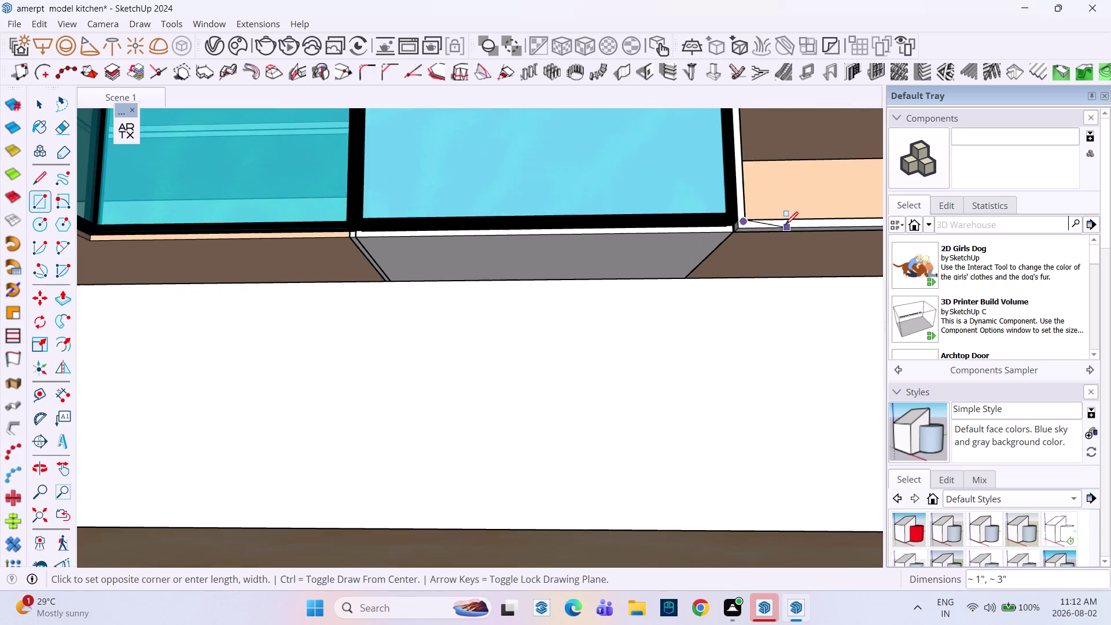
middle_drag(783, 224, 167, 330)
middle_drag(200, 294, 330, 410)
scroll(down, 3)
middle_drag(347, 283, 401, 402)
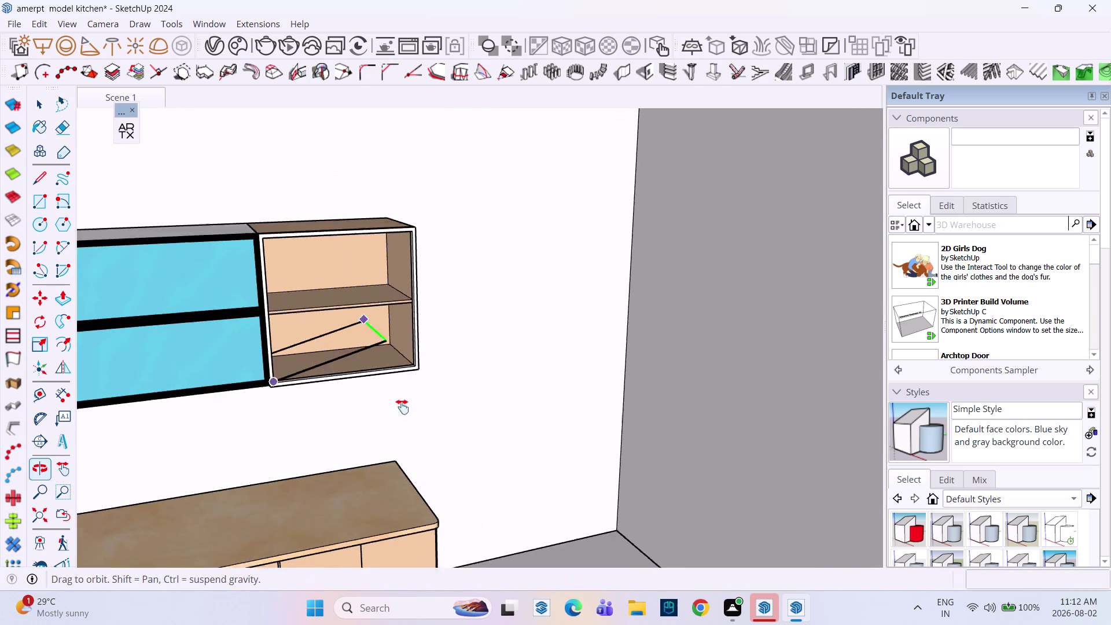
Finish the rectangle at the cabinet's opposite top corner, forming a front panel.
middle_drag(400, 402, 405, 418)
middle_drag(413, 395, 368, 319)
scroll(up, 3)
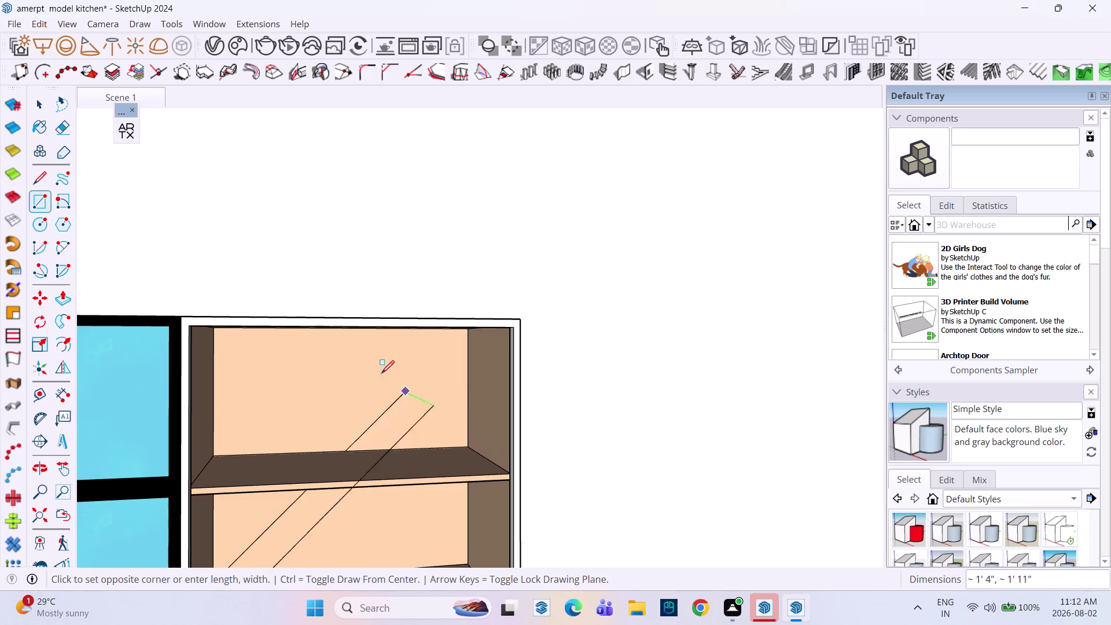
key(Left)
middle_drag(492, 352, 498, 323)
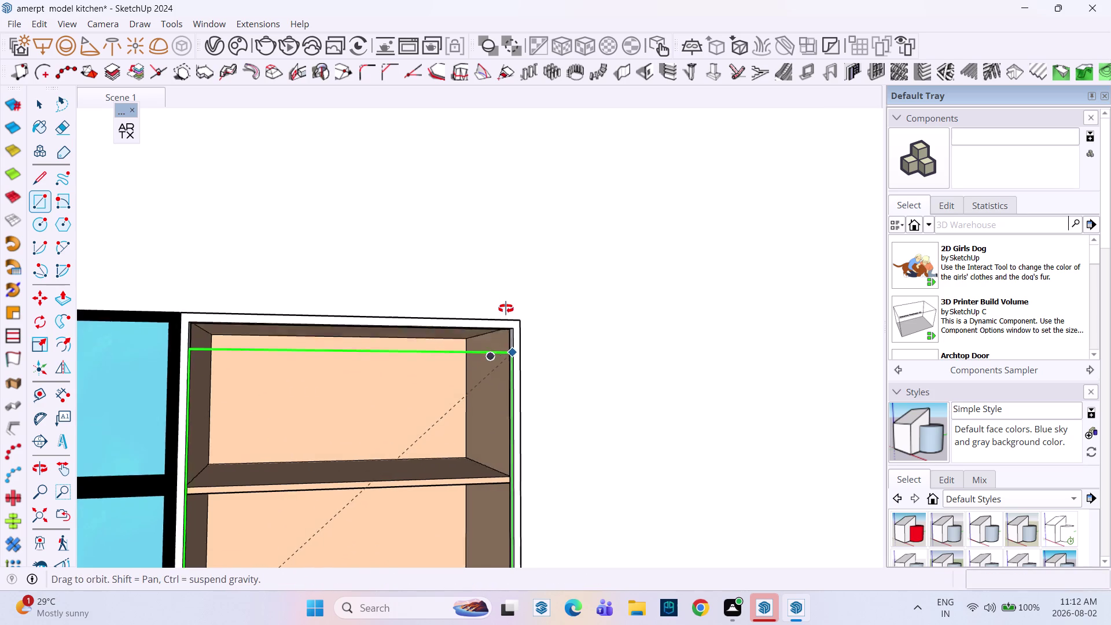
middle_drag(499, 323, 511, 298)
scroll(up, 3)
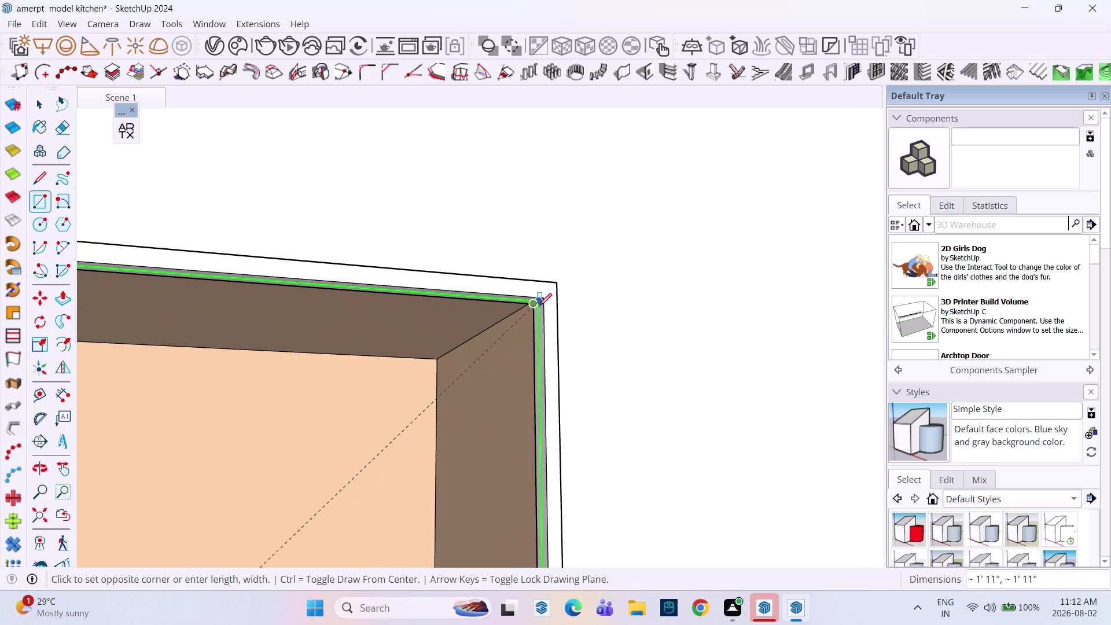
click(538, 305)
Select the new front panel and its inner door face.
key(space)
double_click(448, 356)
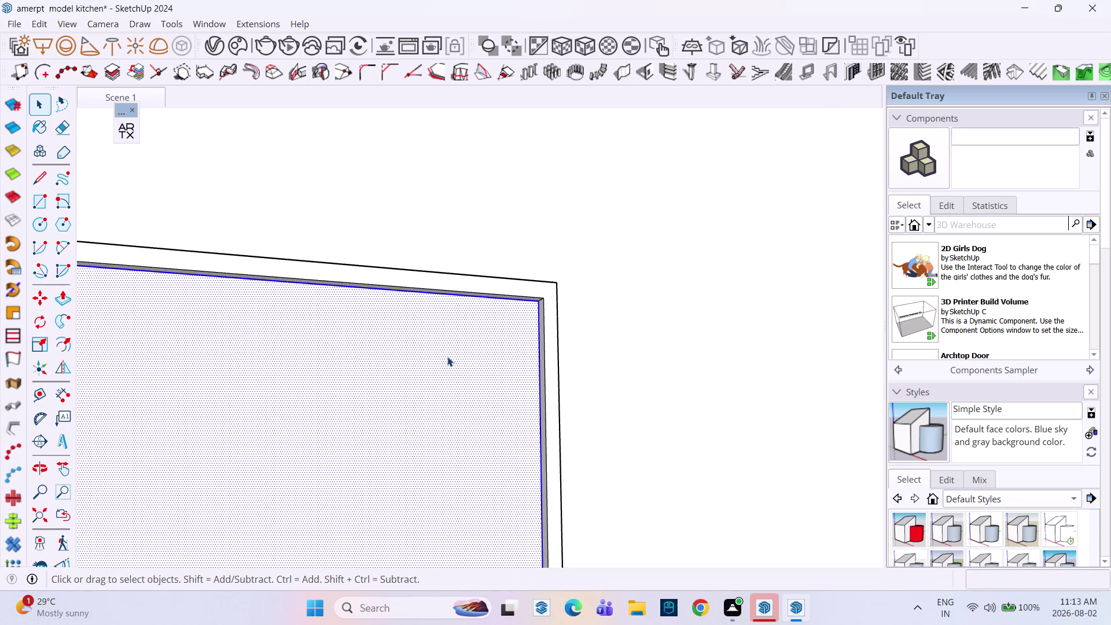
right_click(464, 346)
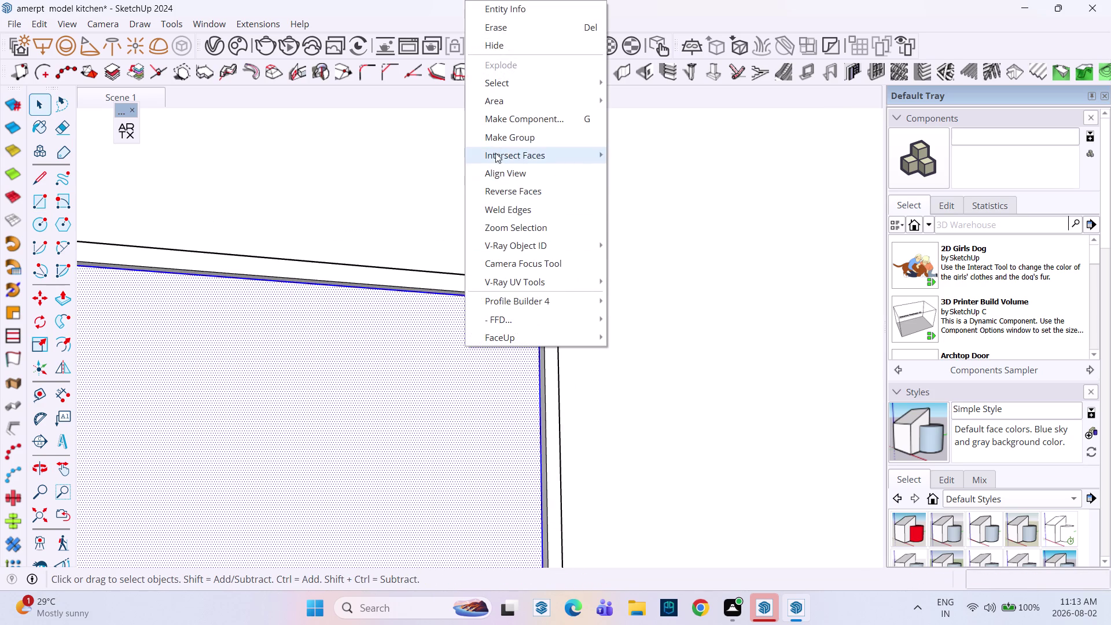
click(498, 140)
double_click(424, 439)
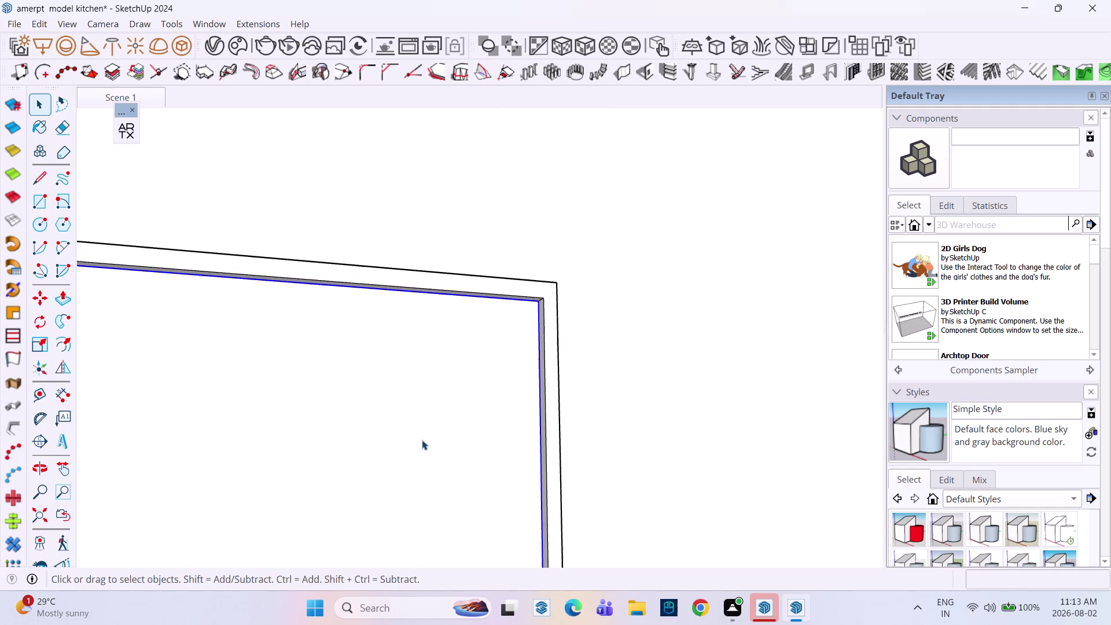
key(p)
click(422, 440)
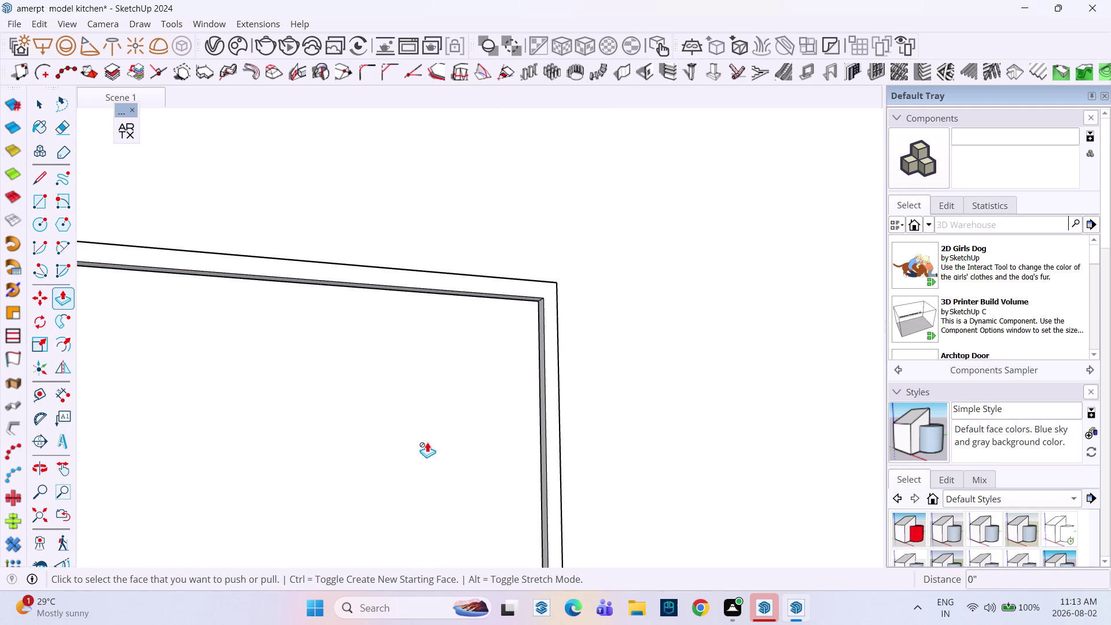
key(space)
Push the inner door panel face inward by 5 mm.
triple_click(370, 492)
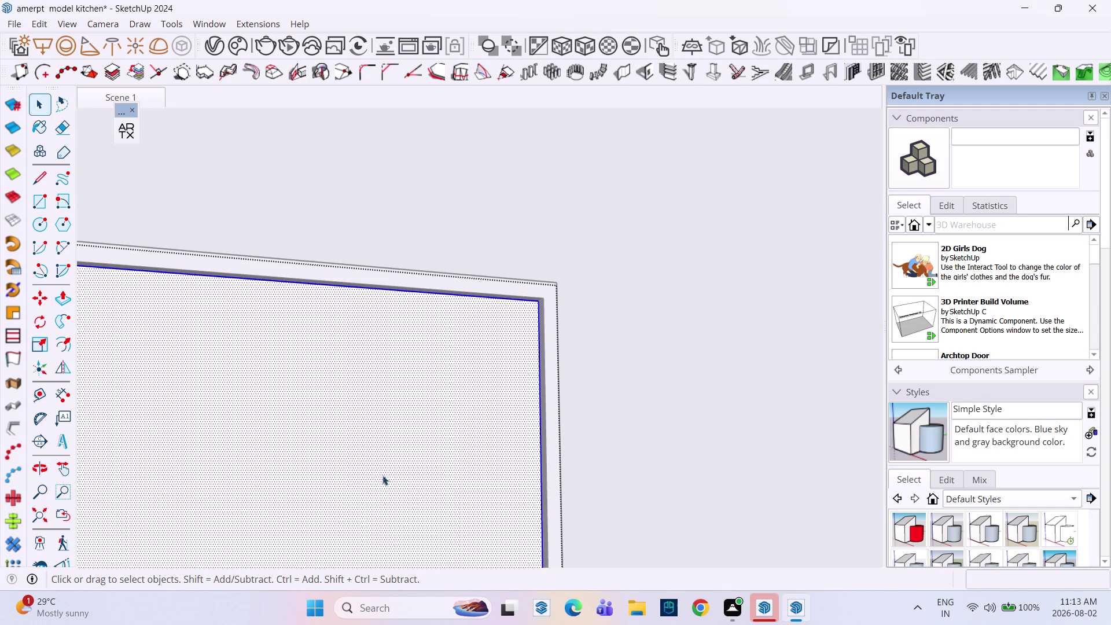
key(p)
click(470, 400)
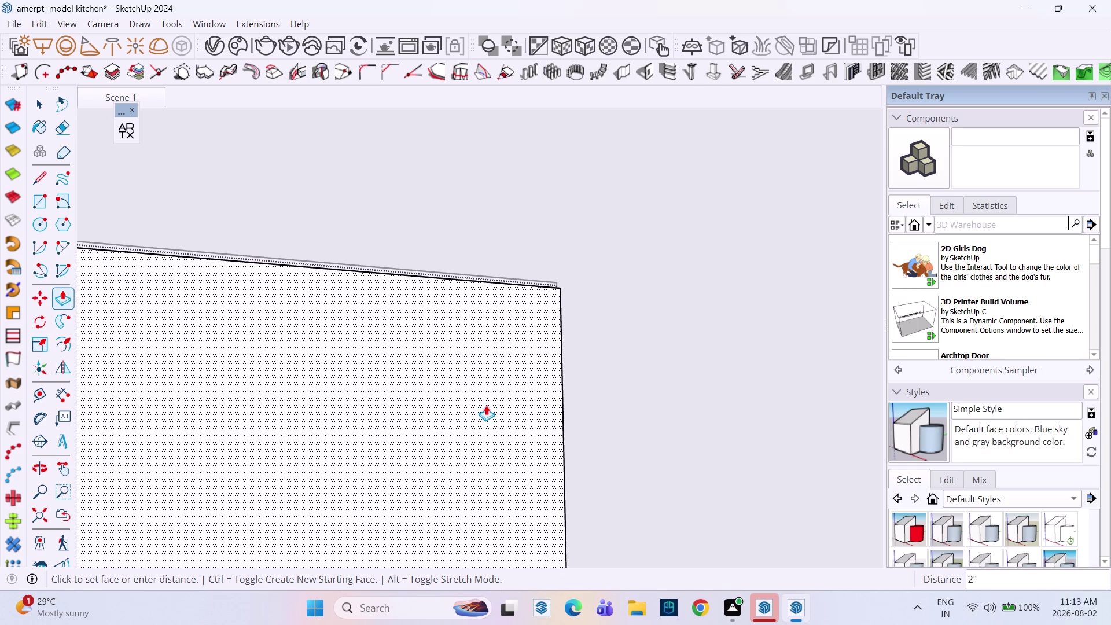
text(5mm)
key(Return)
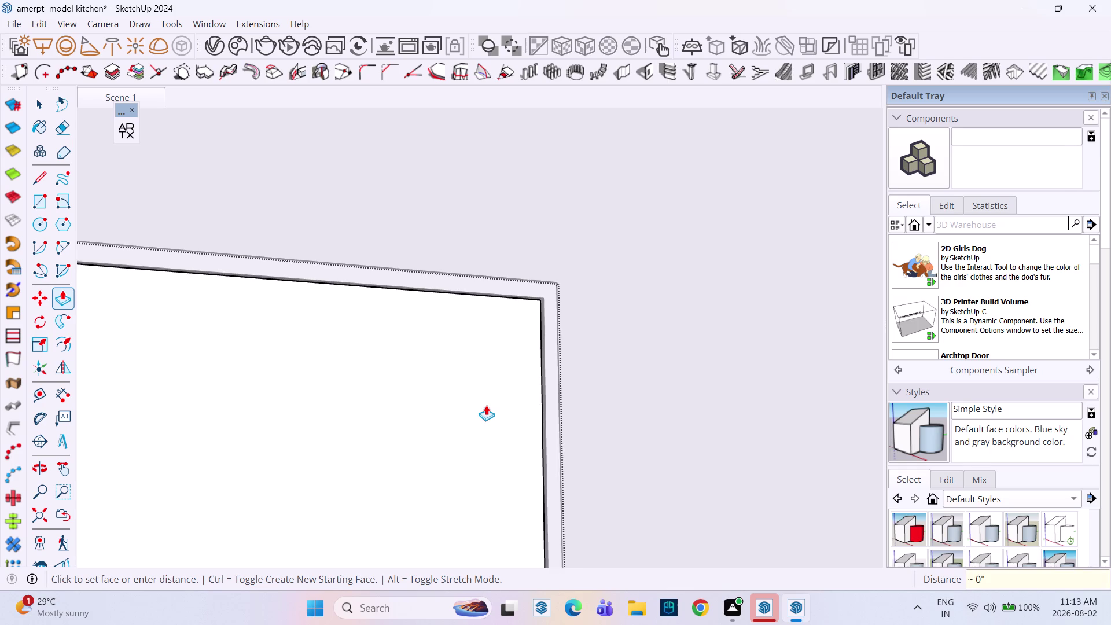
key(space)
key(space)
scroll(down, 3)
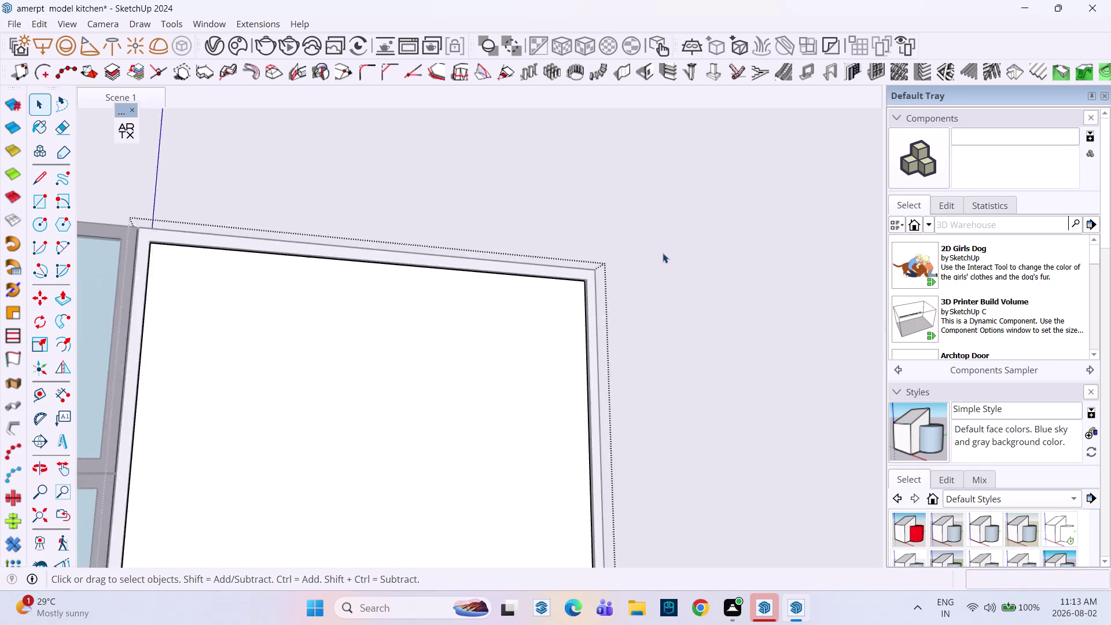
scroll(down, 3)
Paint the end door panel with Translucent Glass Tinted from the materials library.
key(b)
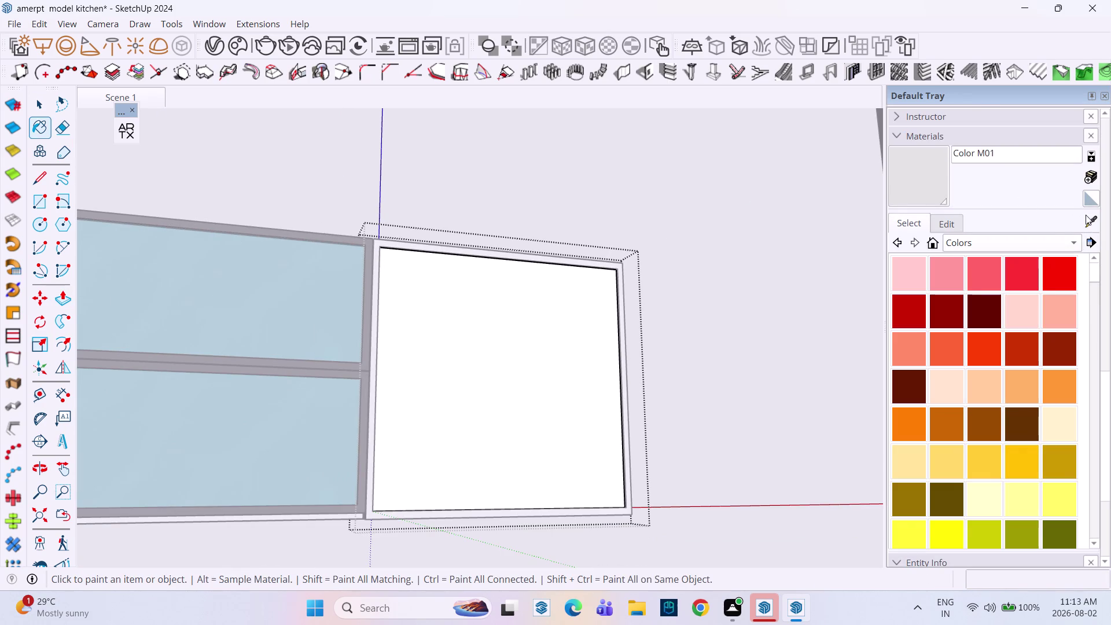
click(1089, 220)
click(278, 300)
click(414, 309)
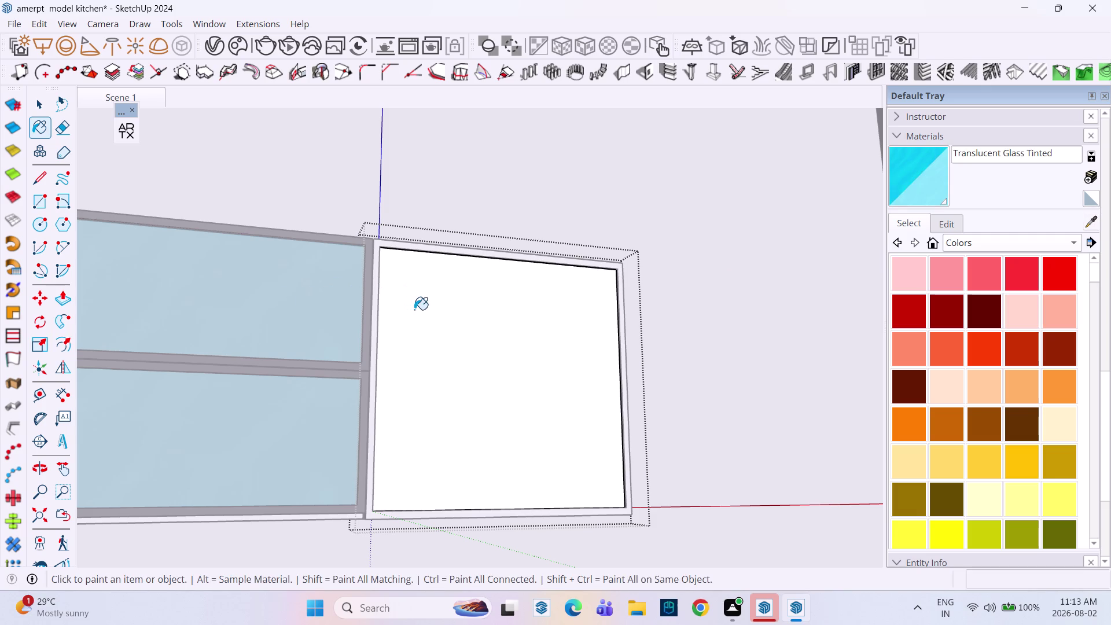
key(space)
click(549, 199)
Delete the end door's glass panel to see into the cabinet.
scroll(down, 3)
middle_drag(617, 270, 352, 391)
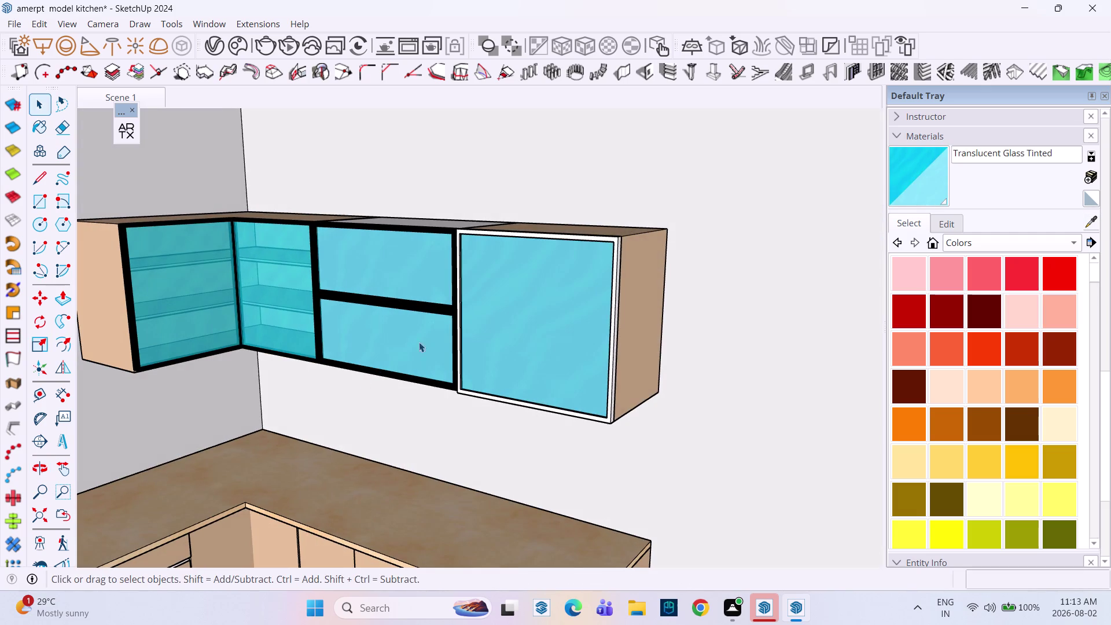
middle_drag(516, 285, 734, 288)
scroll(up, 3)
middle_drag(588, 280, 657, 283)
scroll(up, 3)
middle_drag(603, 267, 520, 300)
click(532, 295)
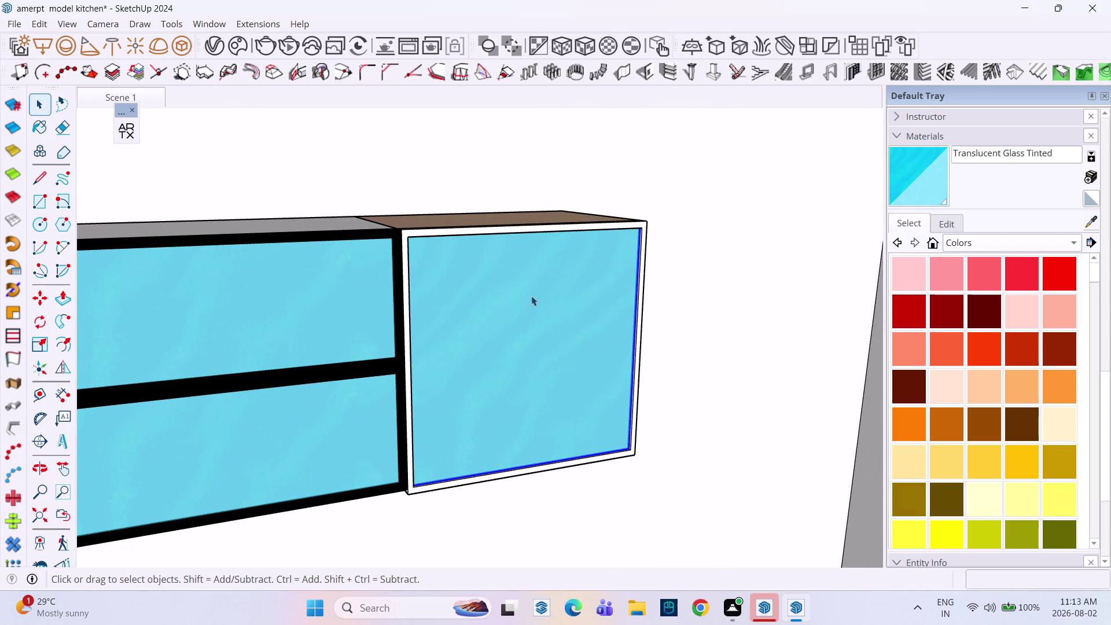
key(Delete)
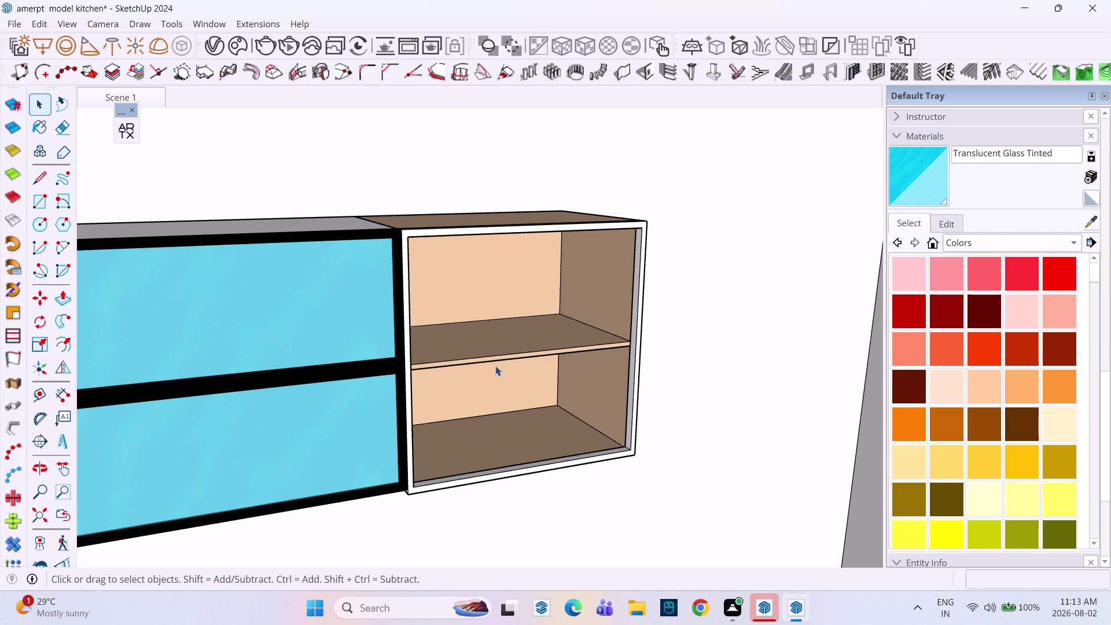
Look into the end cabinet, then undo to restore the glass panel.
scroll(down, 3)
middle_drag(532, 395, 459, 387)
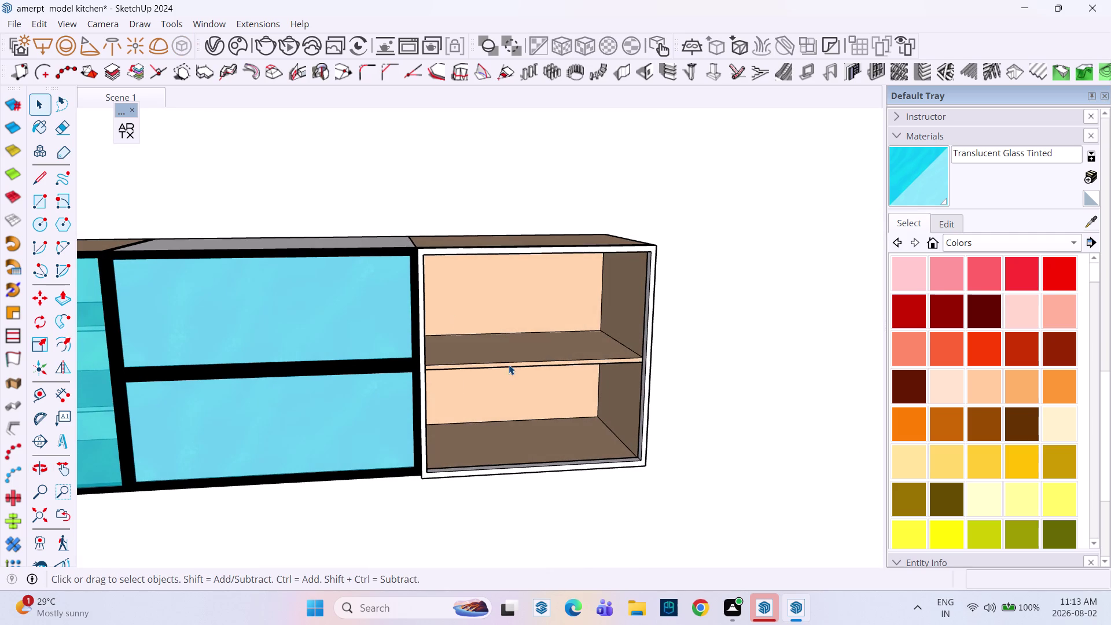
middle_drag(509, 364, 377, 328)
key(ctrl+z)
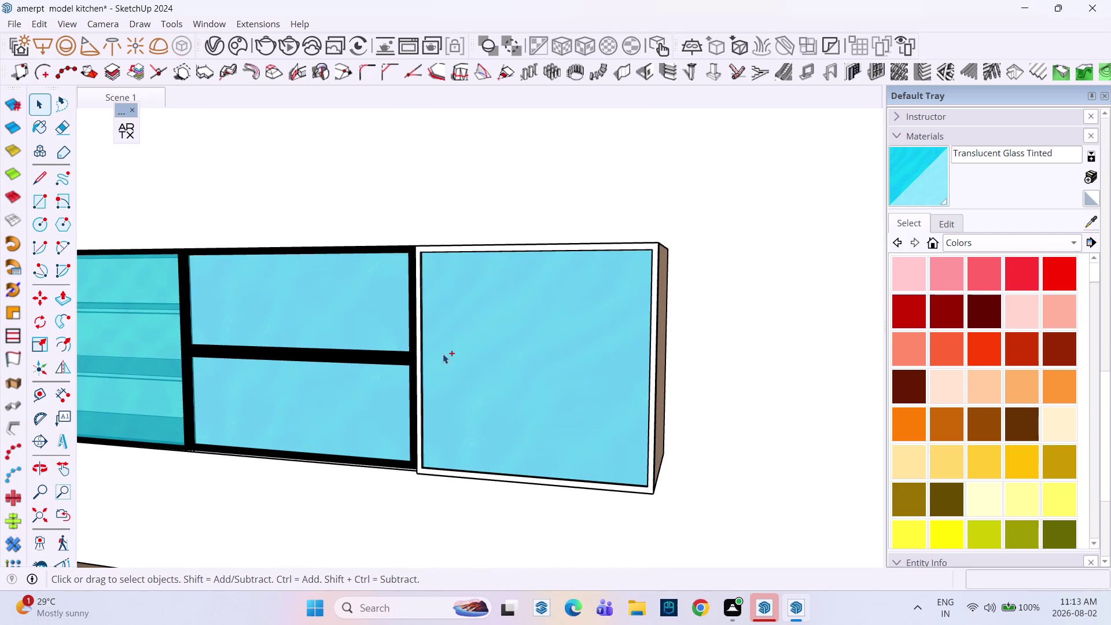
Paint the upper and lower middle door panels with tinted glass.
click(1086, 222)
click(116, 322)
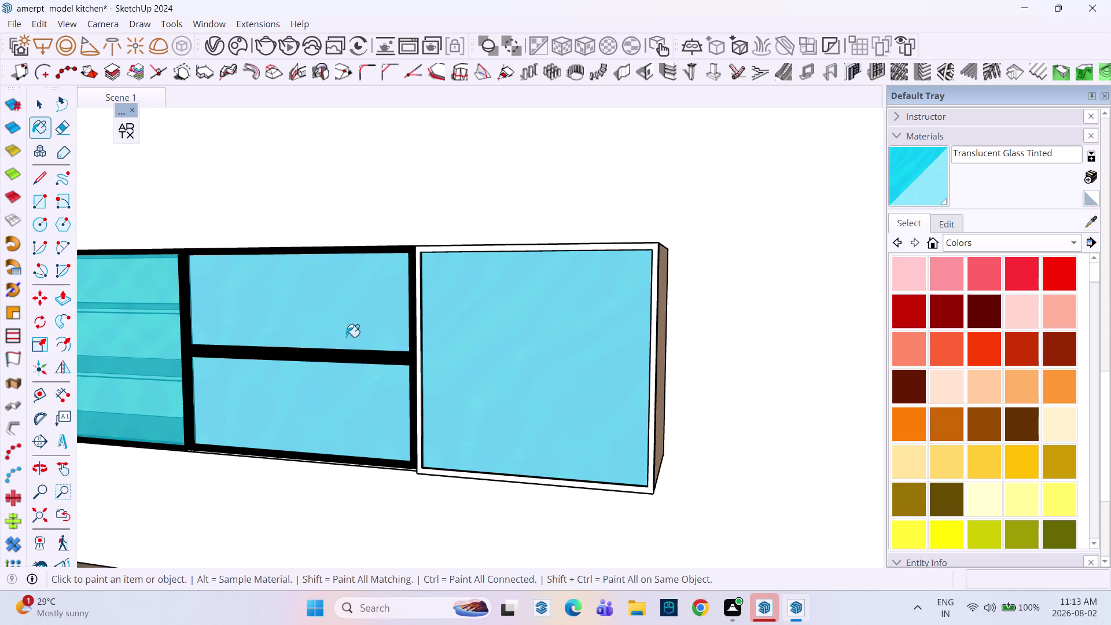
click(492, 336)
middle_drag(394, 343, 510, 337)
scroll(down, 3)
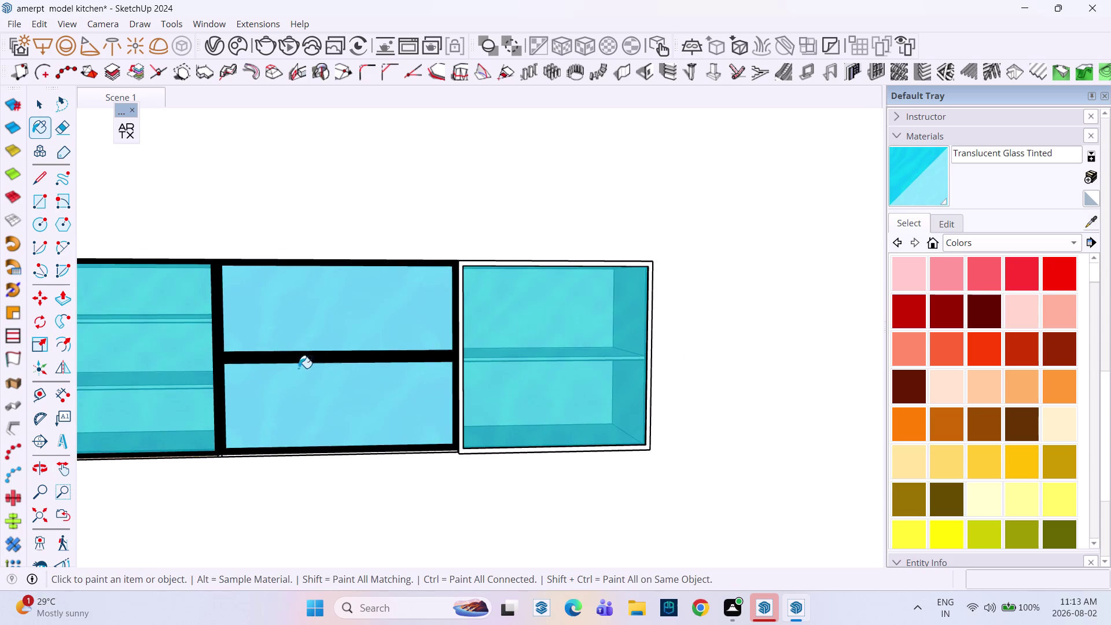
click(159, 348)
click(289, 330)
click(275, 389)
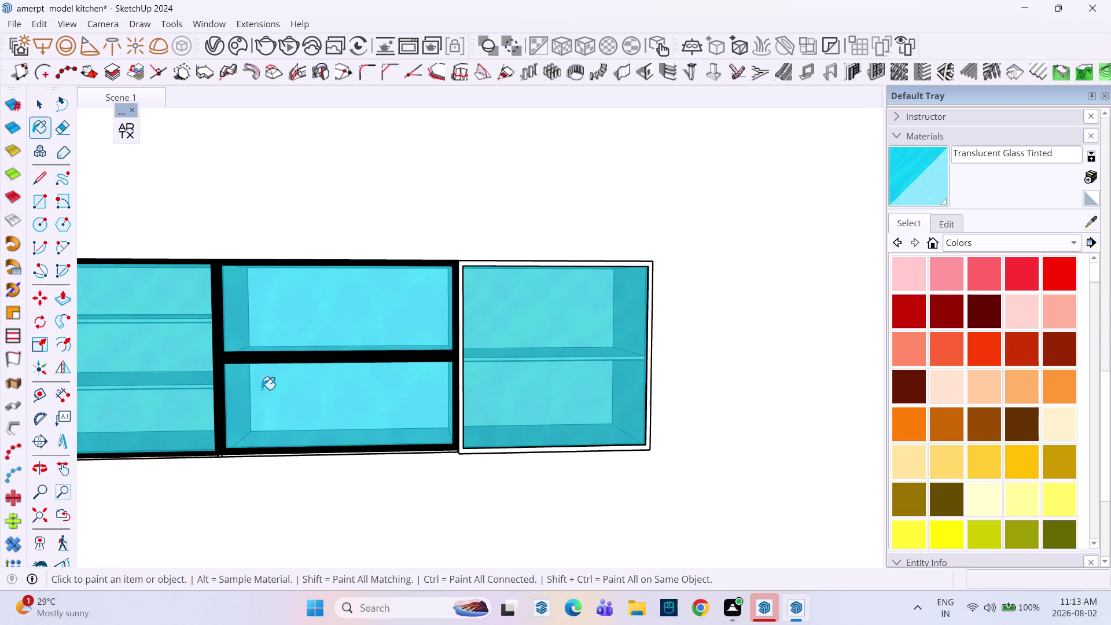
Orbit to inspect the upper cabinets from below.
scroll(down, 3)
middle_drag(425, 357, 488, 303)
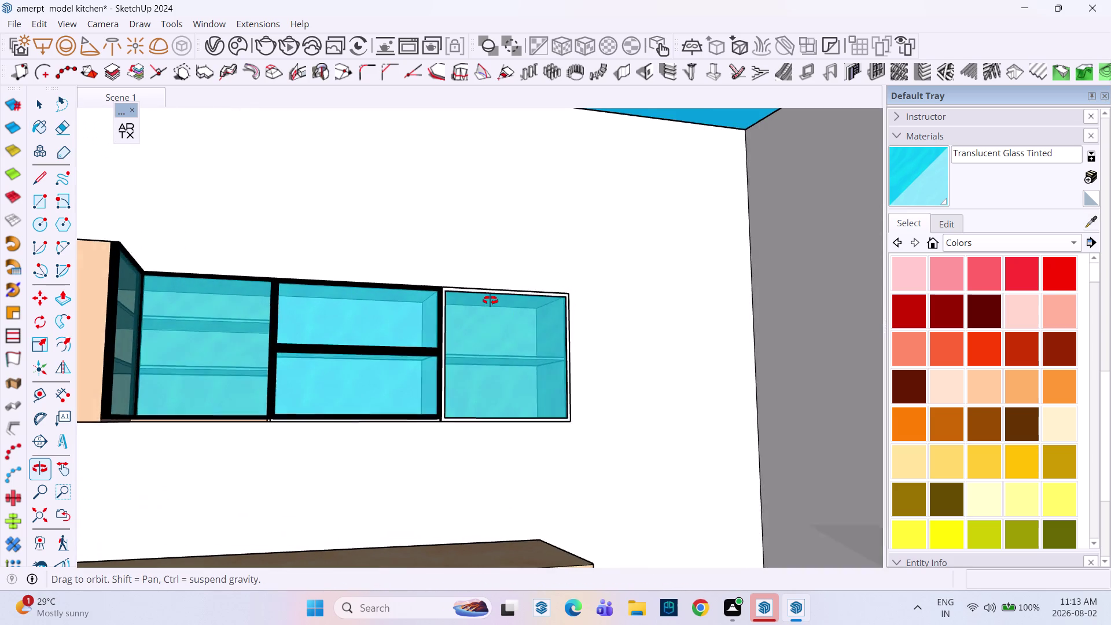
middle_drag(488, 302, 491, 298)
middle_click(491, 298)
scroll(down, 3)
middle_drag(490, 388, 349, 367)
scroll(up, 3)
middle_drag(441, 381, 466, 456)
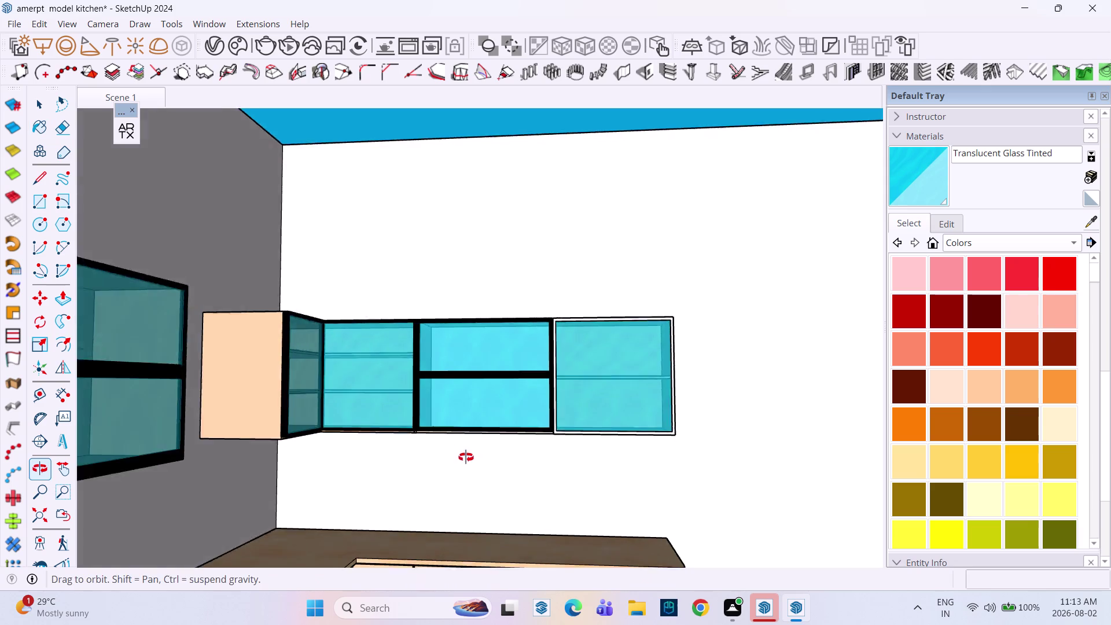
middle_drag(466, 457, 466, 457)
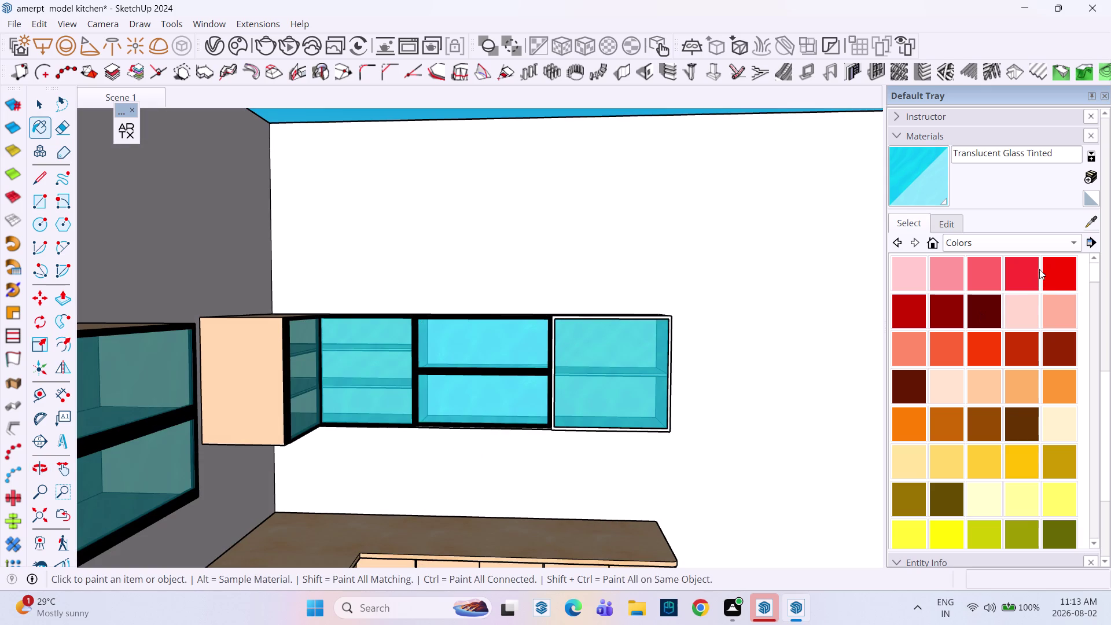
Sample the black Color M09 material from the cabinet frame.
click(1091, 218)
scroll(up, 3)
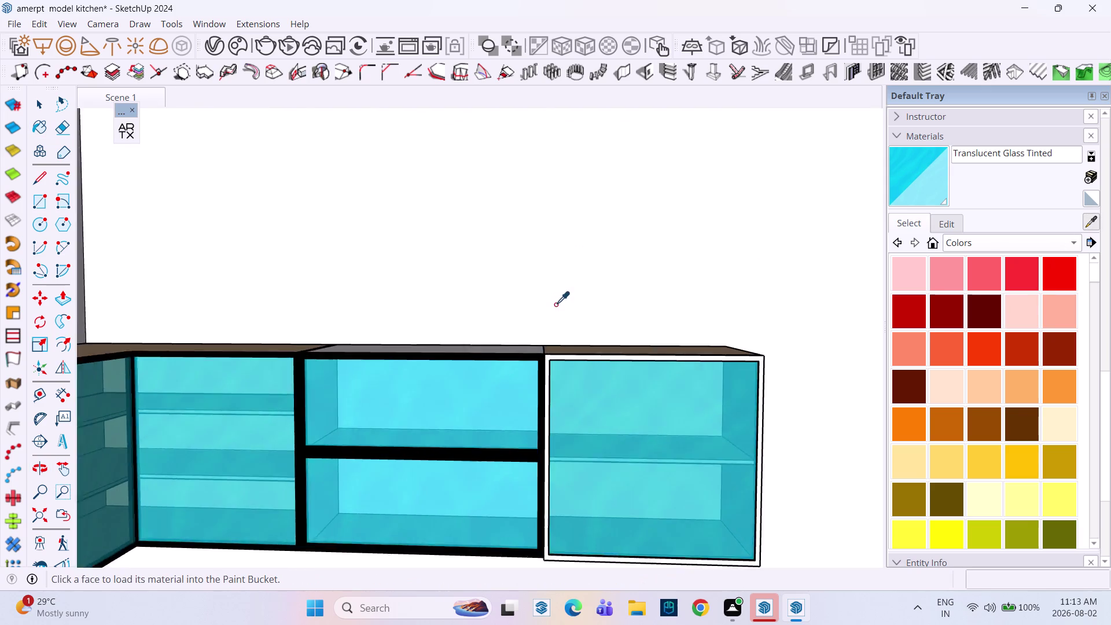
scroll(up, 3)
click(539, 409)
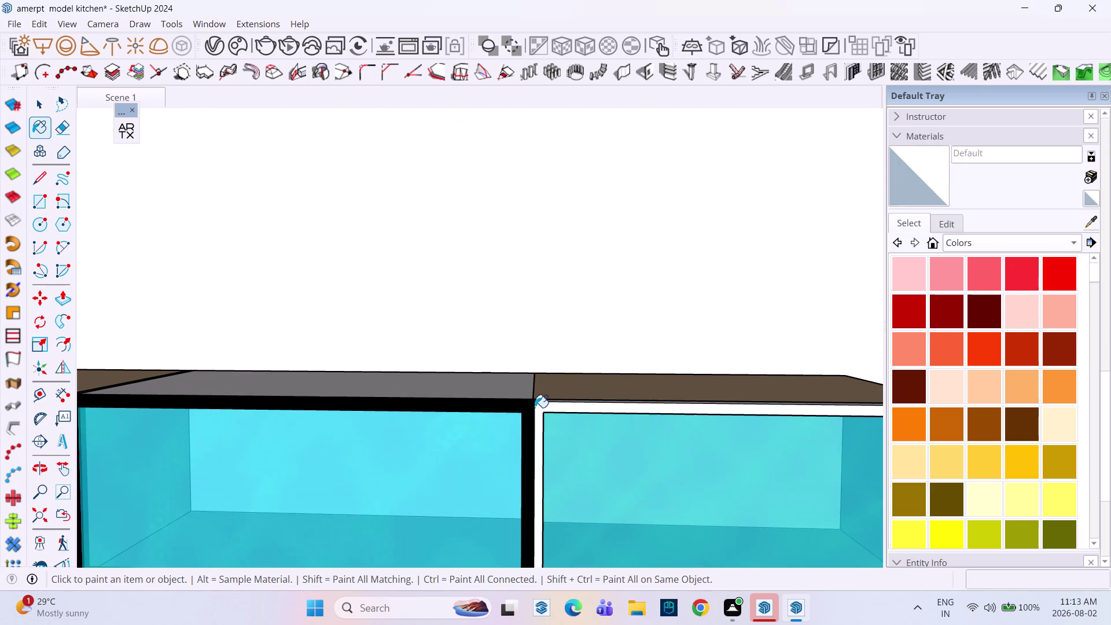
click(540, 408)
click(546, 408)
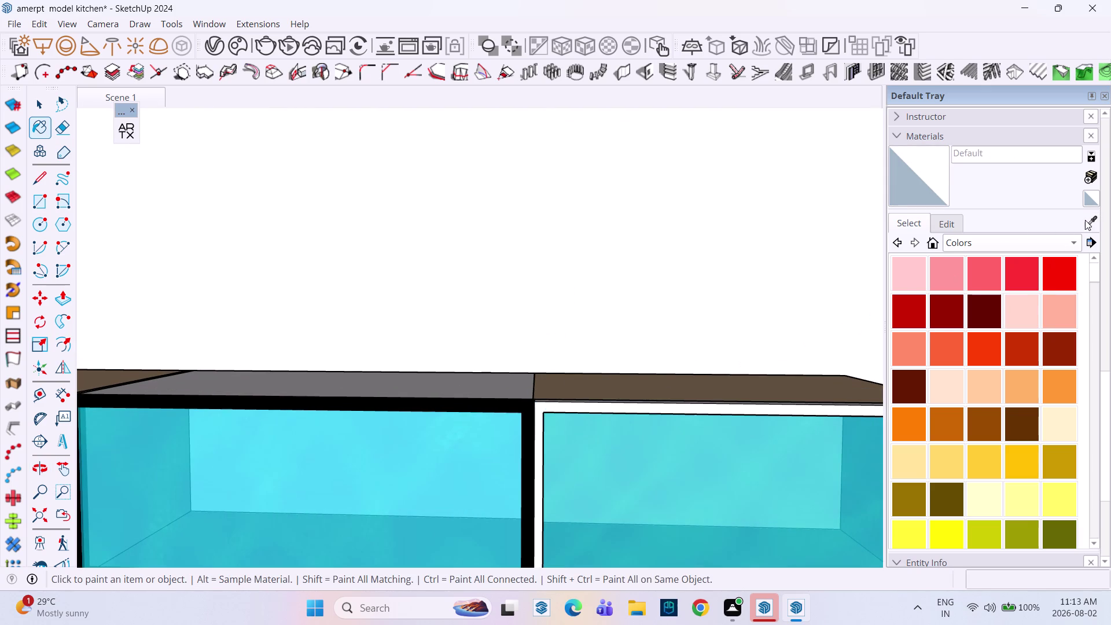
click(1089, 220)
click(520, 407)
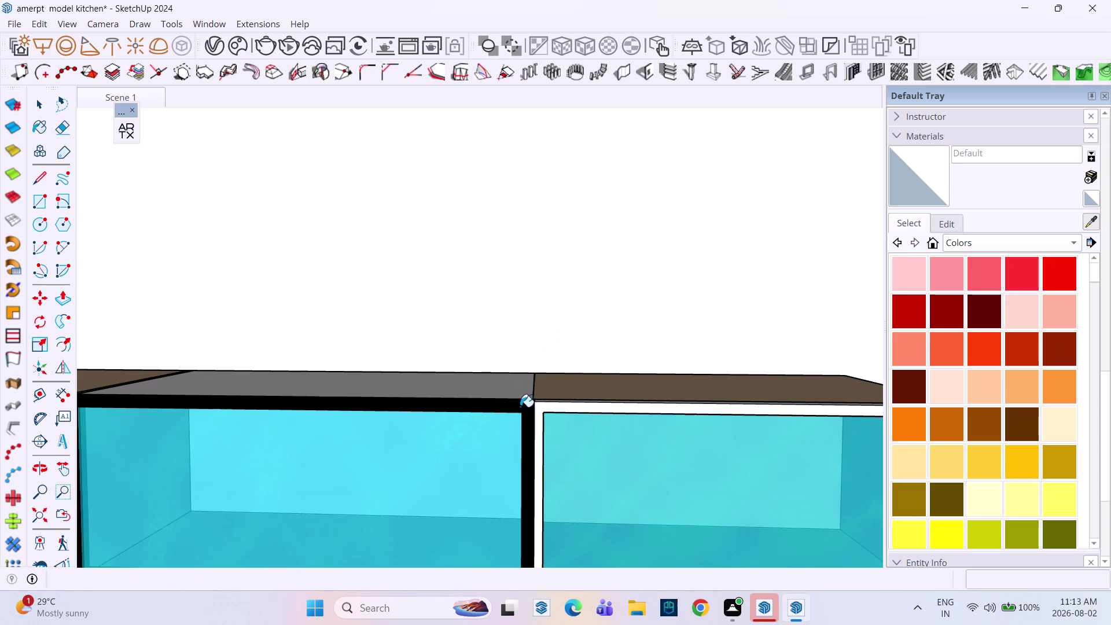
click(559, 408)
Orbit to view the underside of the upper cabinets.
scroll(up, 3)
middle_drag(563, 358, 563, 401)
scroll(down, 3)
middle_drag(598, 372, 587, 251)
scroll(up, 3)
scroll(down, 3)
scroll(down, 3)
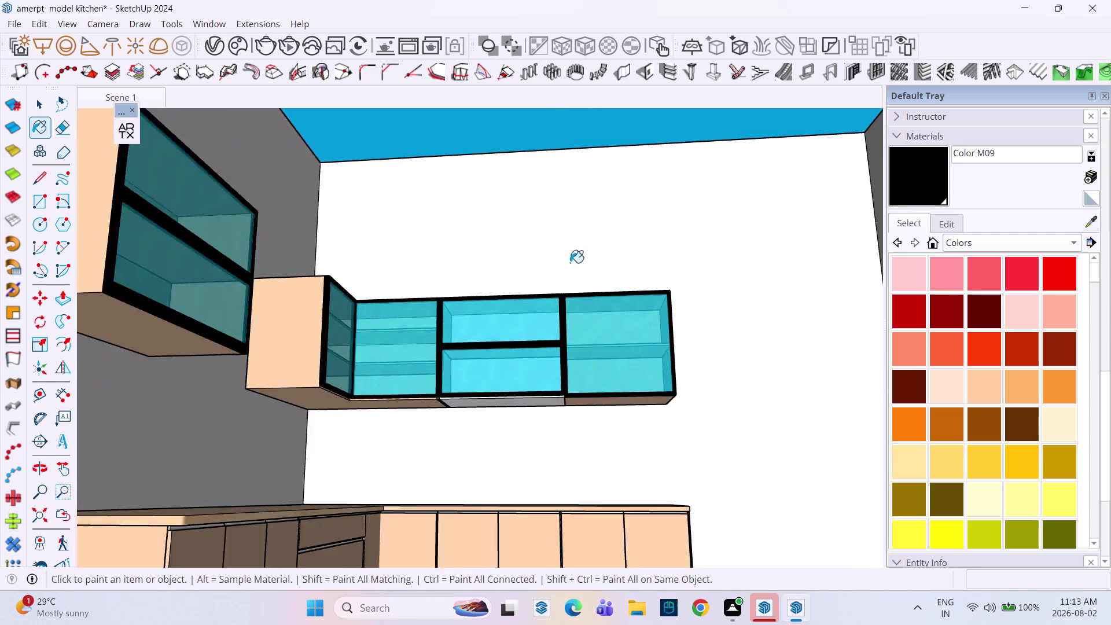
scroll(down, 3)
scroll(down, 3)
Zoom in and pan along the handle strip under the cabinets.
middle_drag(560, 264, 577, 310)
scroll(down, 3)
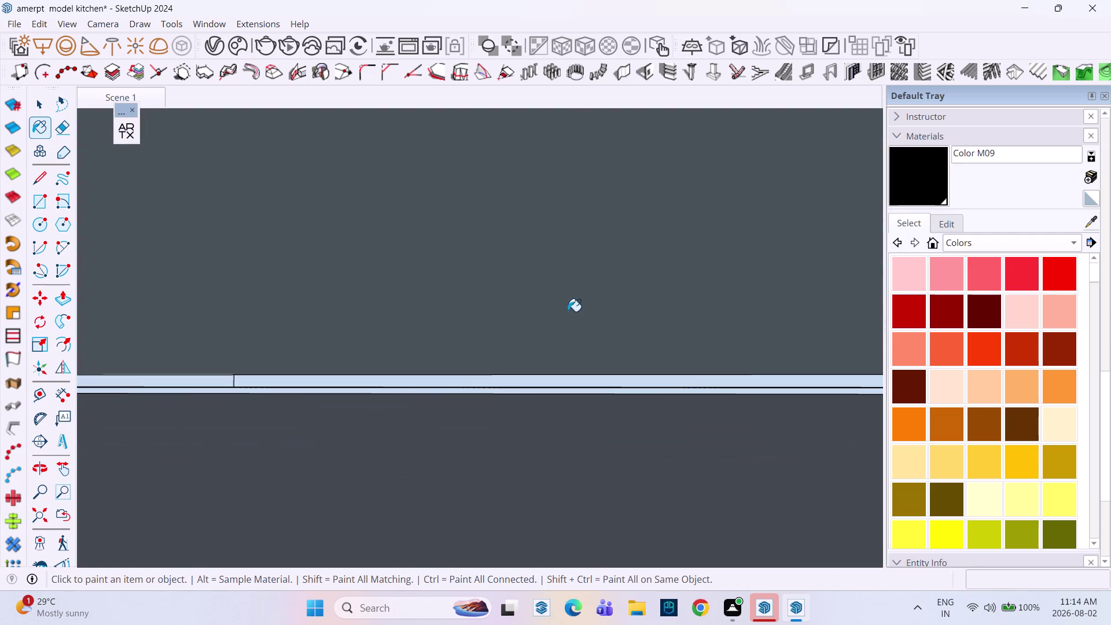
scroll(down, 3)
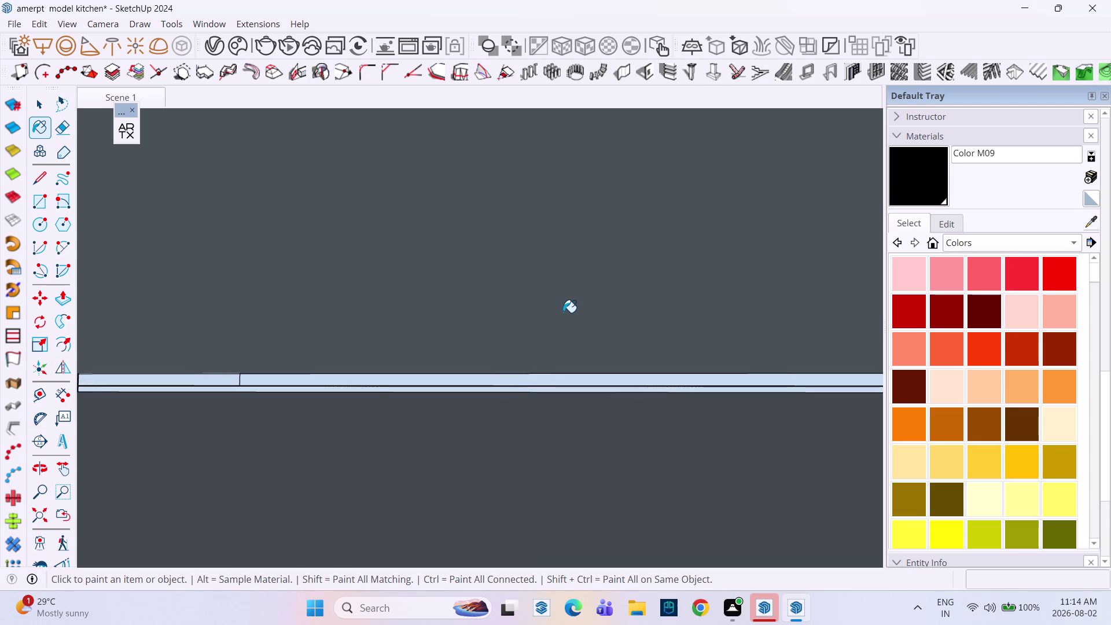
scroll(down, 3)
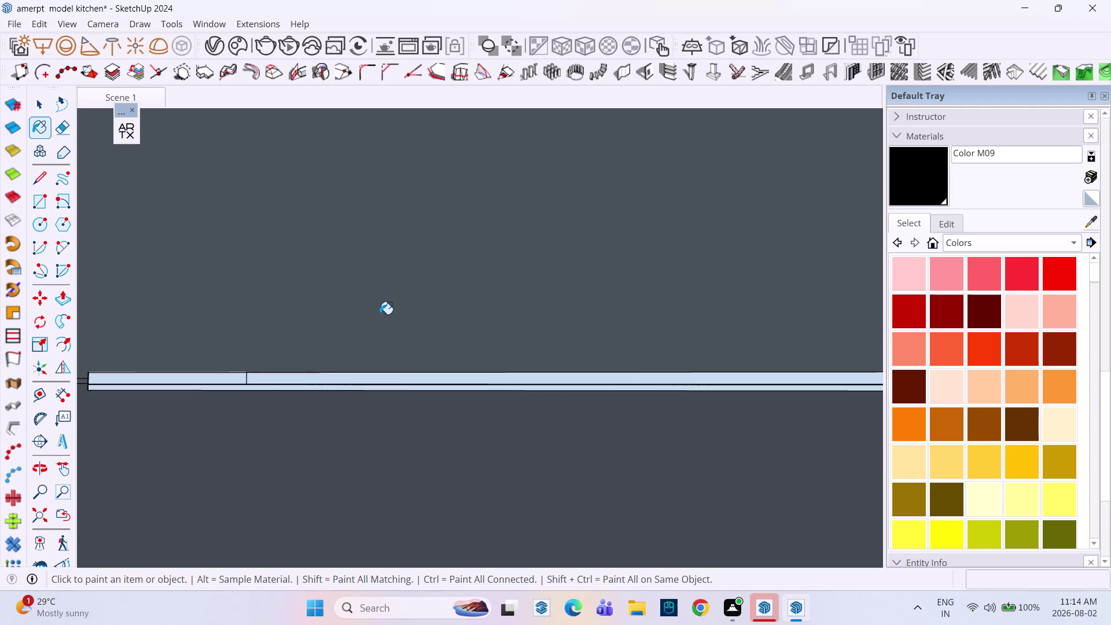
middle_drag(366, 349, 328, 354)
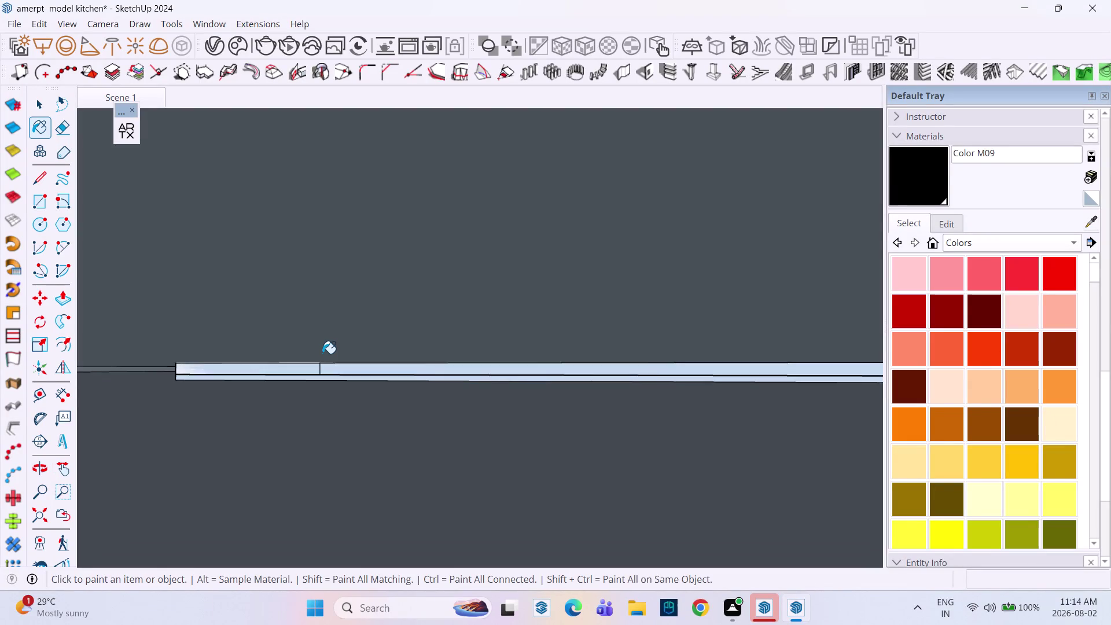
scroll(down, 3)
scroll(up, 3)
scroll(down, 3)
scroll(up, 3)
scroll(down, 3)
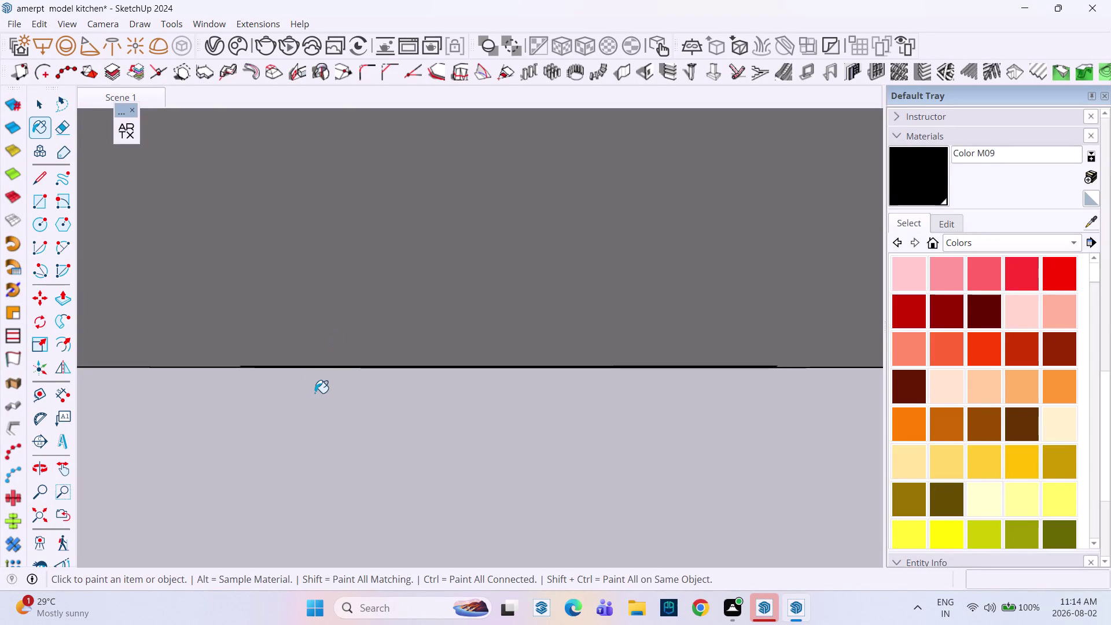
key(Escape)
key(Escape)
click(338, 422)
key(Escape)
scroll(down, 3)
scroll(up, 3)
scroll(down, 3)
key(Escape)
middle_drag(366, 422, 468, 474)
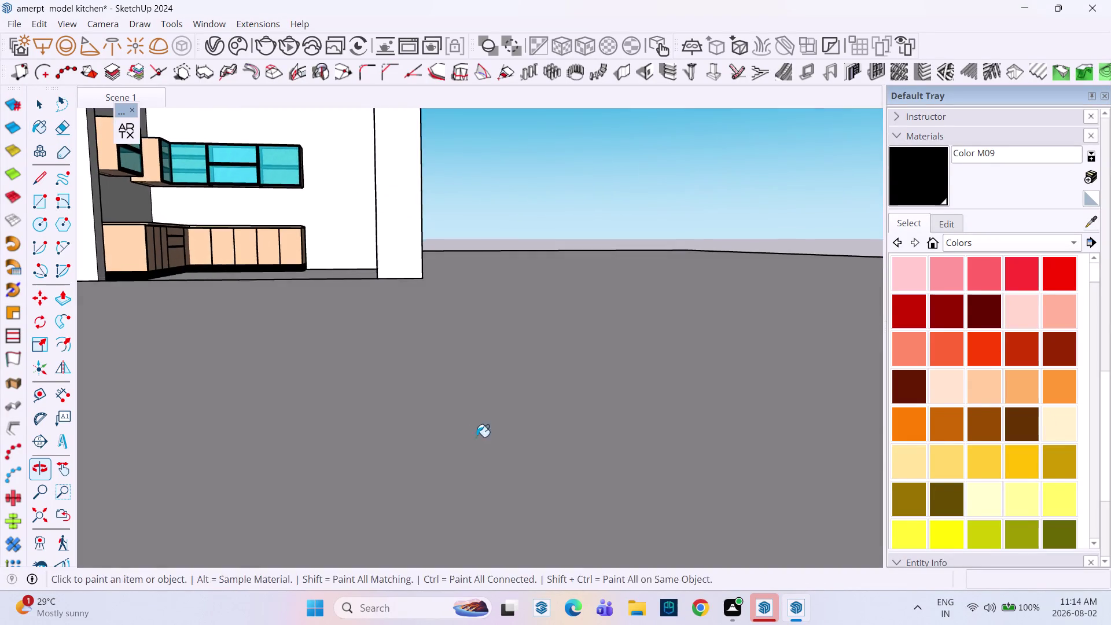
middle_drag(476, 431, 435, 444)
scroll(down, 3)
scroll(up, 3)
scroll(down, 3)
middle_drag(390, 355, 293, 403)
middle_drag(328, 347, 321, 394)
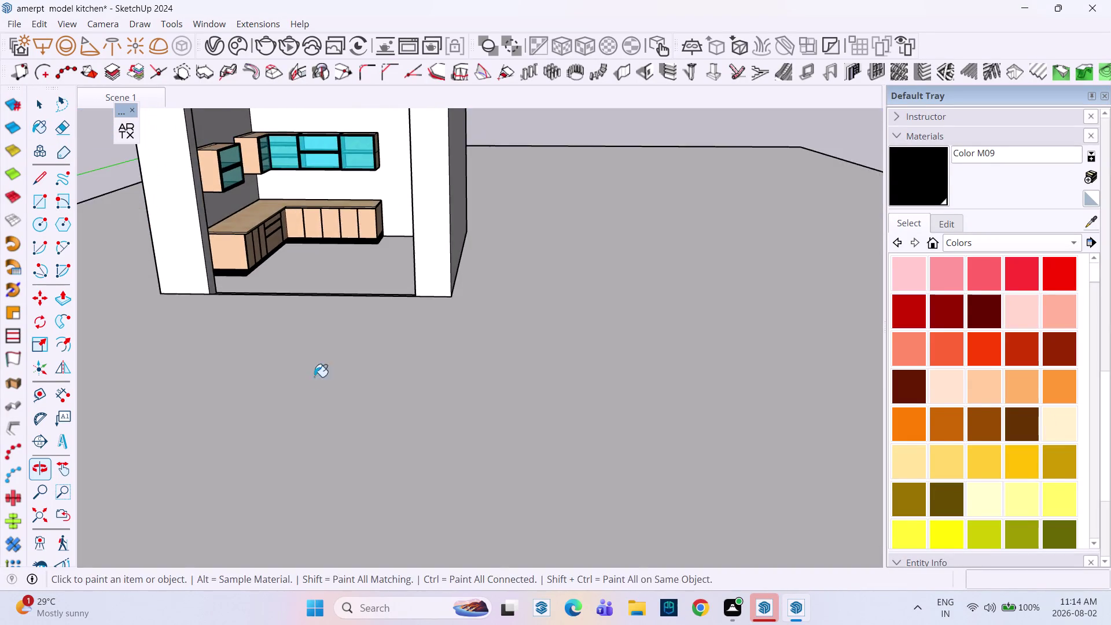
middle_drag(315, 377, 273, 281)
scroll(down, 3)
middle_drag(312, 268, 327, 385)
middle_drag(347, 371, 342, 340)
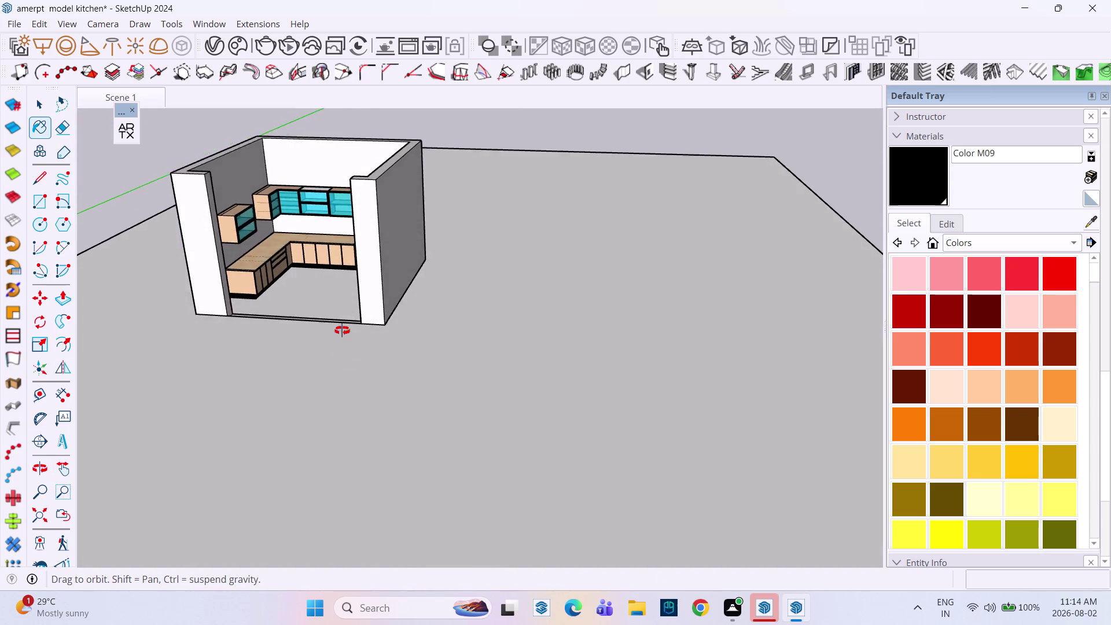
middle_drag(342, 340, 368, 415)
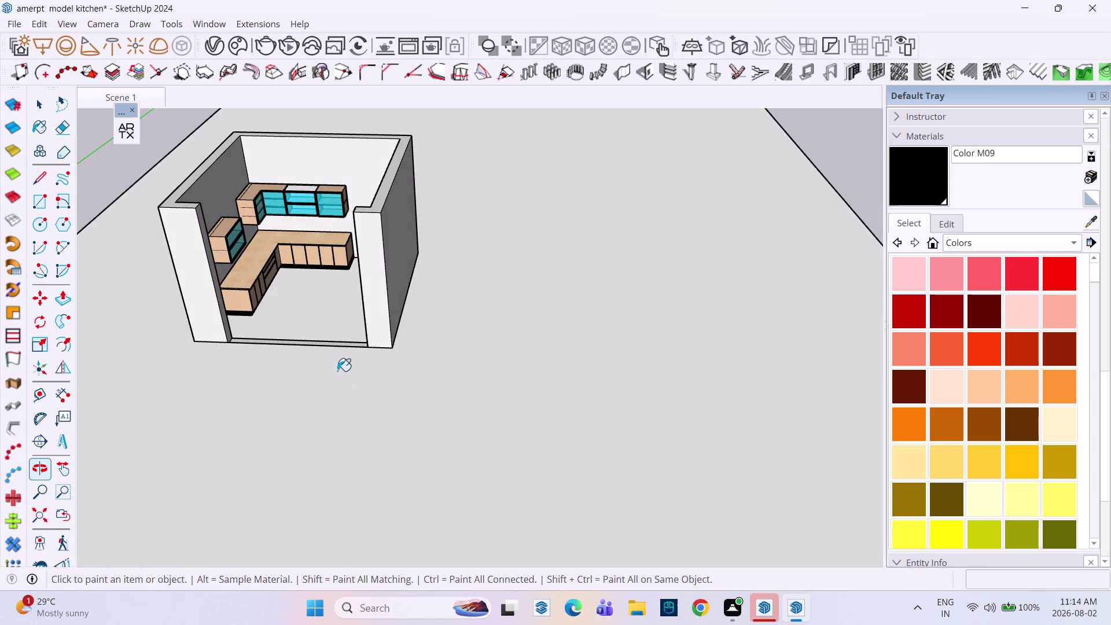
scroll(down, 3)
middle_drag(340, 357, 350, 429)
middle_drag(328, 424, 297, 385)
scroll(up, 3)
middle_drag(291, 392, 296, 349)
middle_drag(299, 368, 285, 349)
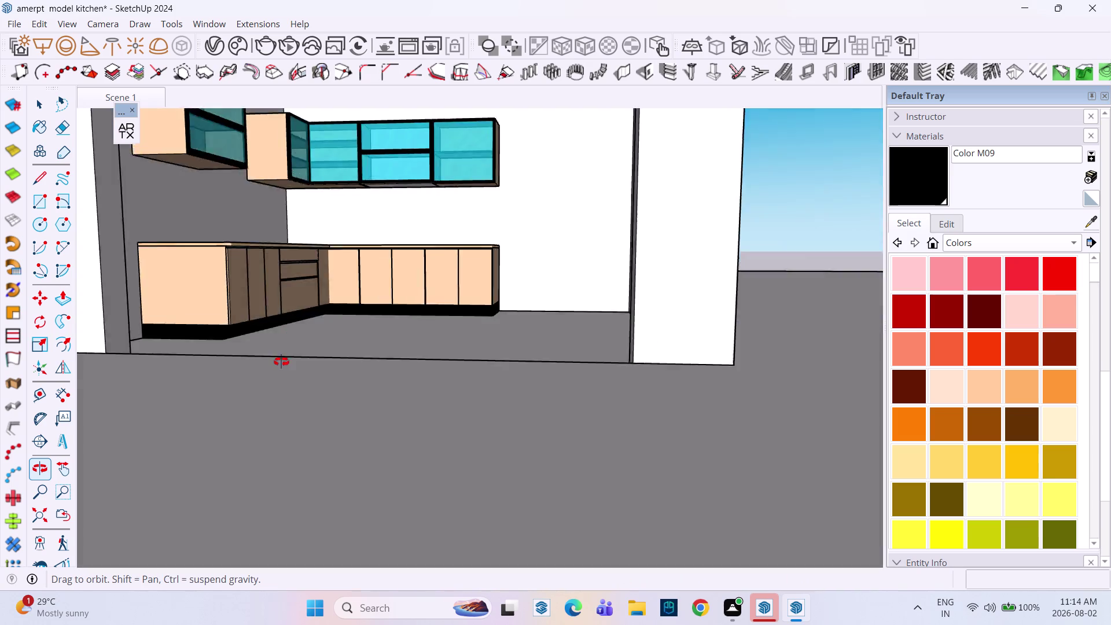
middle_drag(285, 349, 291, 412)
scroll(down, 3)
middle_drag(336, 382, 260, 364)
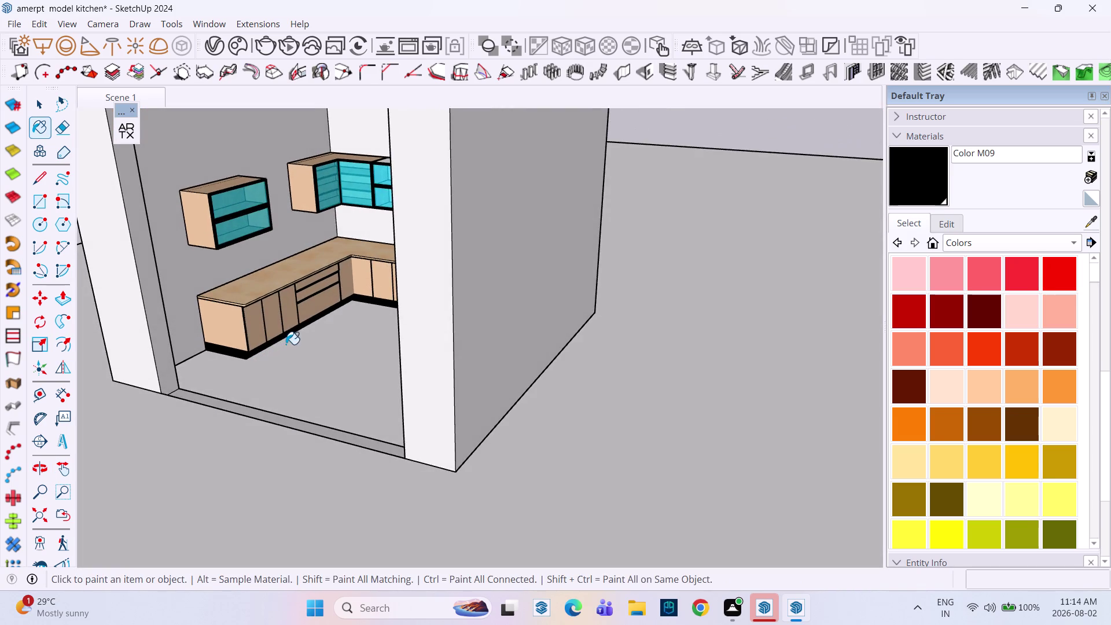
middle_drag(286, 345, 301, 432)
middle_drag(284, 375, 257, 290)
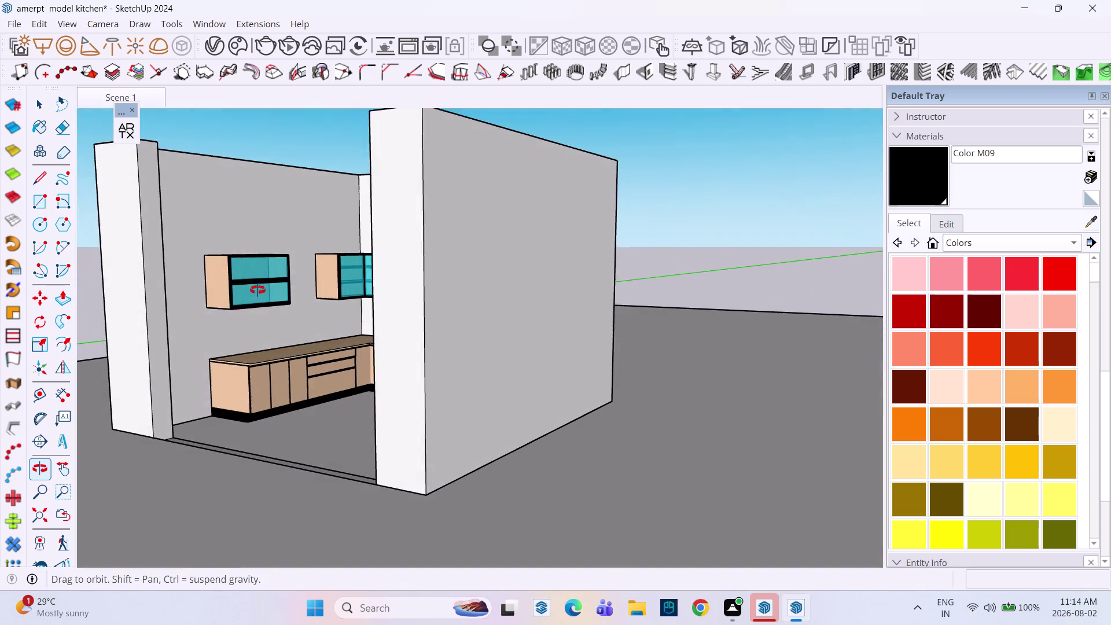
middle_drag(257, 290, 258, 290)
scroll(up, 3)
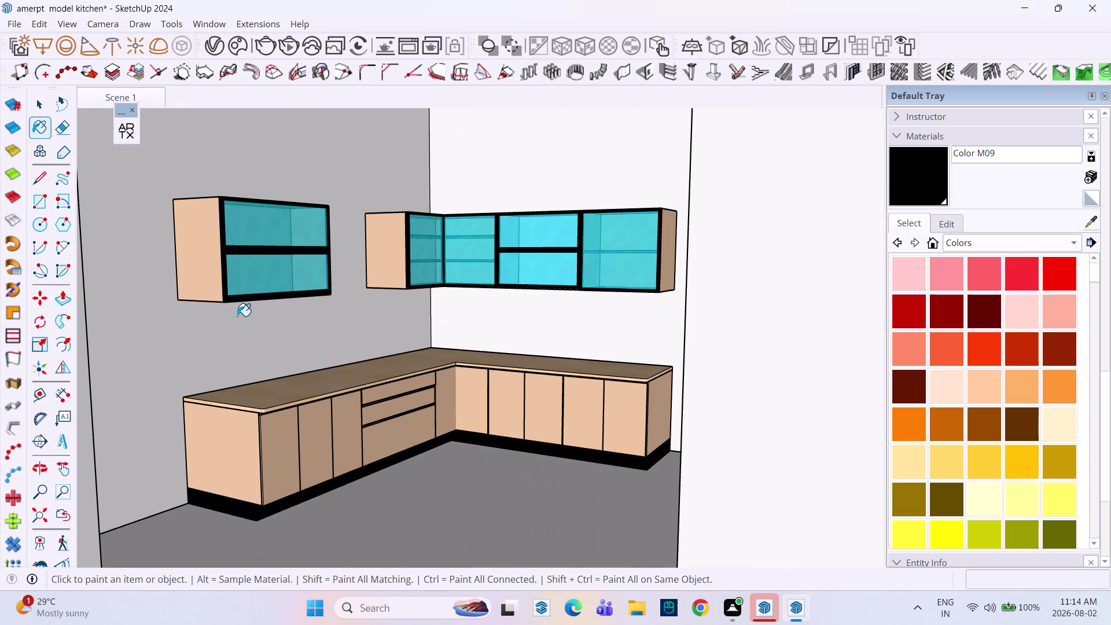
scroll(down, 3)
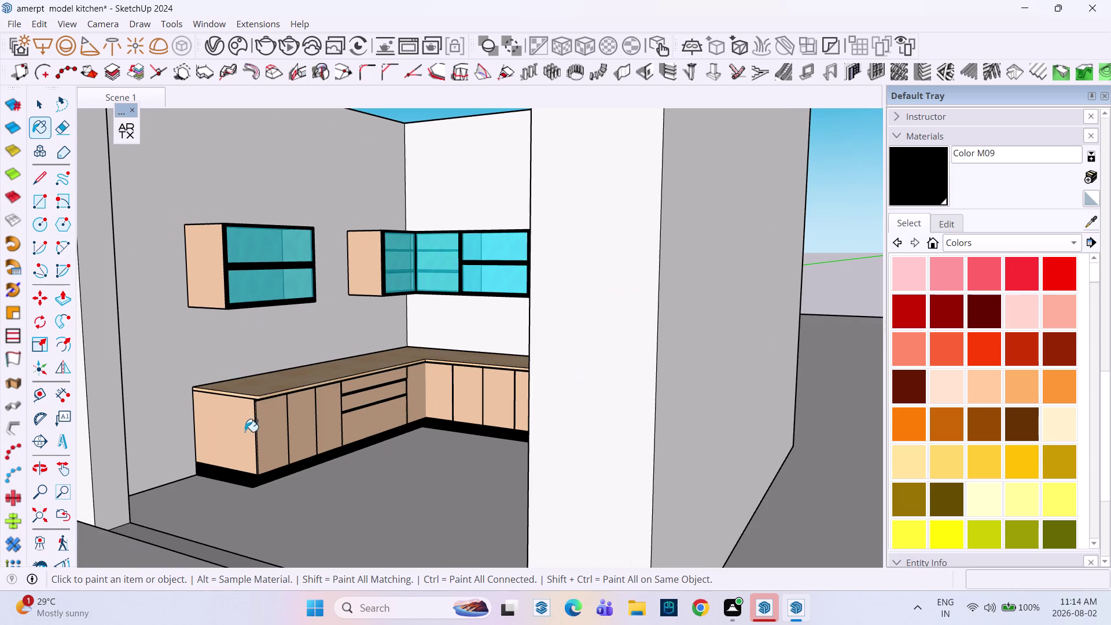
scroll(up, 3)
middle_drag(262, 441, 269, 482)
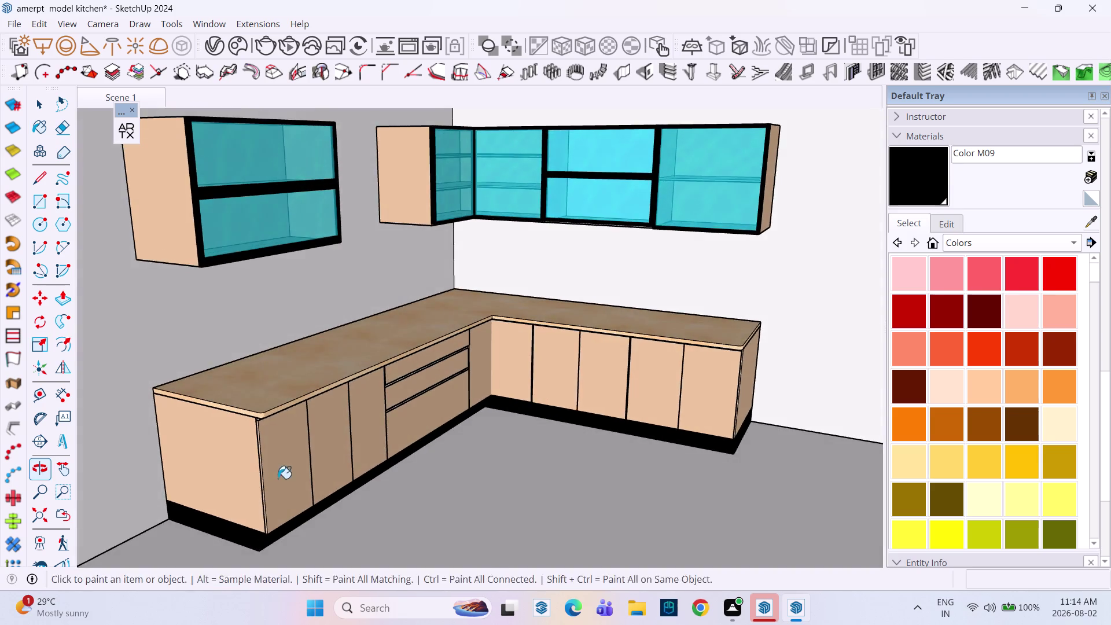
middle_drag(276, 479, 247, 448)
scroll(down, 3)
middle_drag(262, 428, 266, 457)
scroll(up, 3)
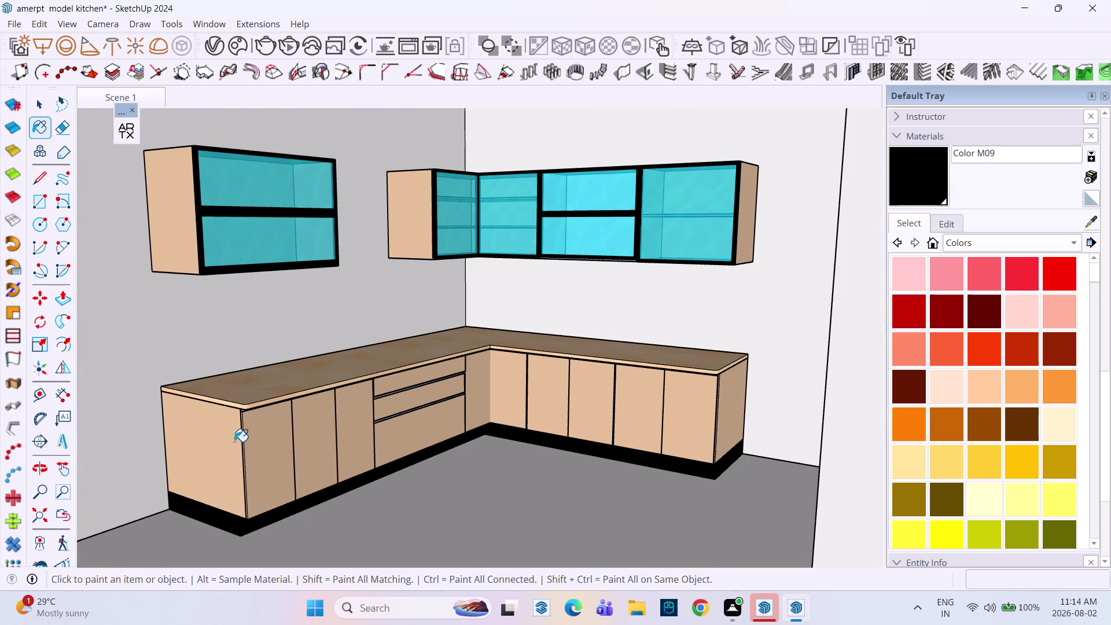
key(Escape)
key(Escape)
key(space)
key(space)
middle_drag(233, 435, 213, 440)
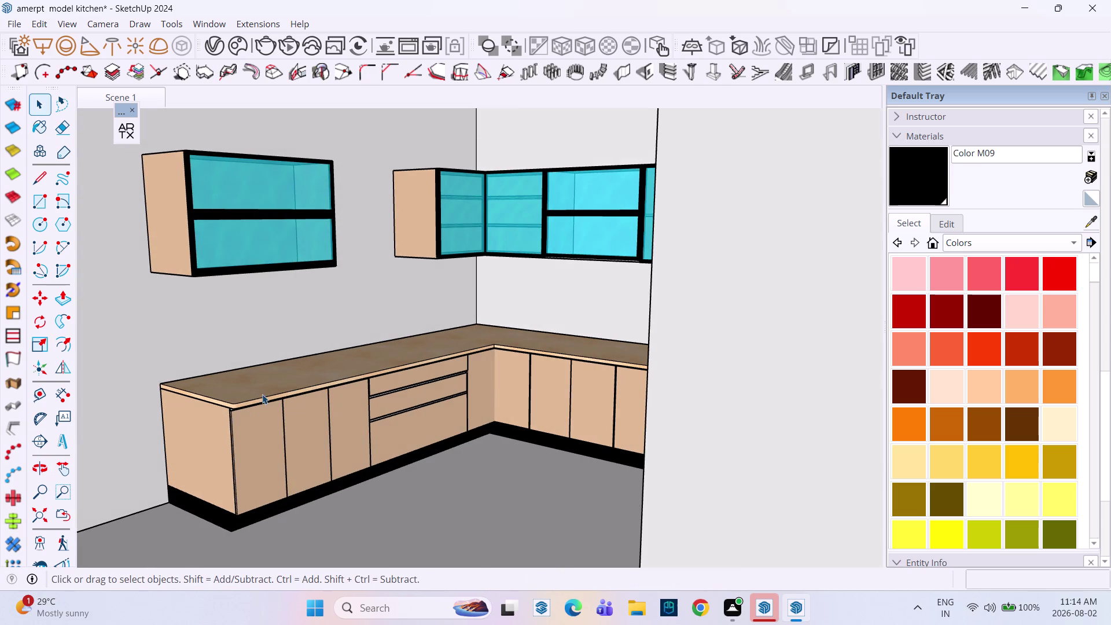
scroll(down, 3)
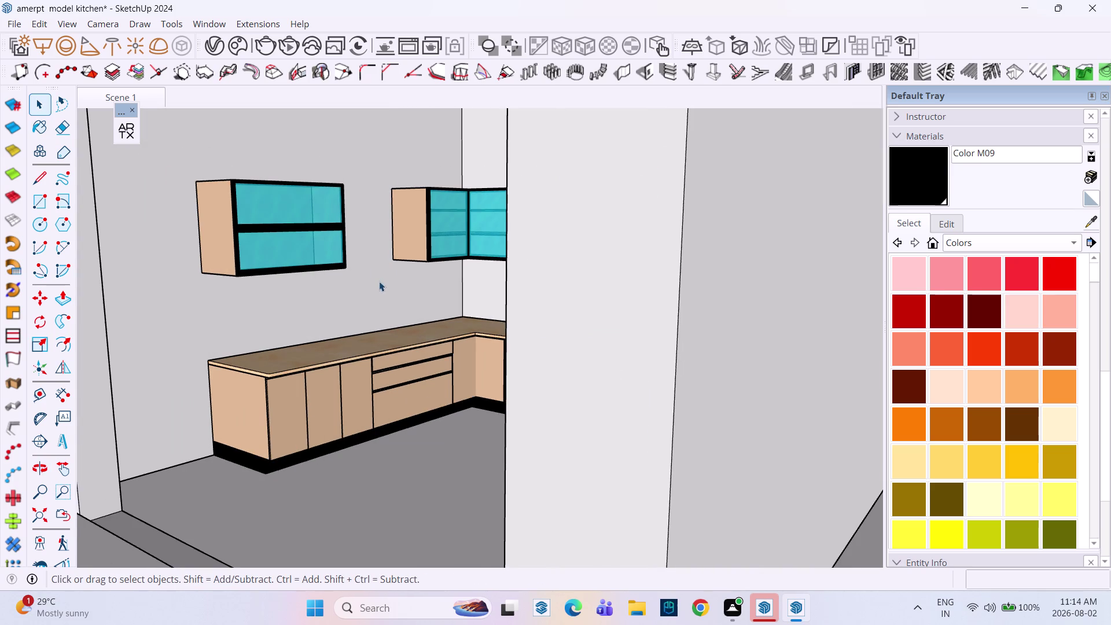
middle_drag(378, 285, 379, 297)
middle_drag(385, 346, 434, 336)
With the black material, paint the first three handle strips under the countertop.
scroll(up, 3)
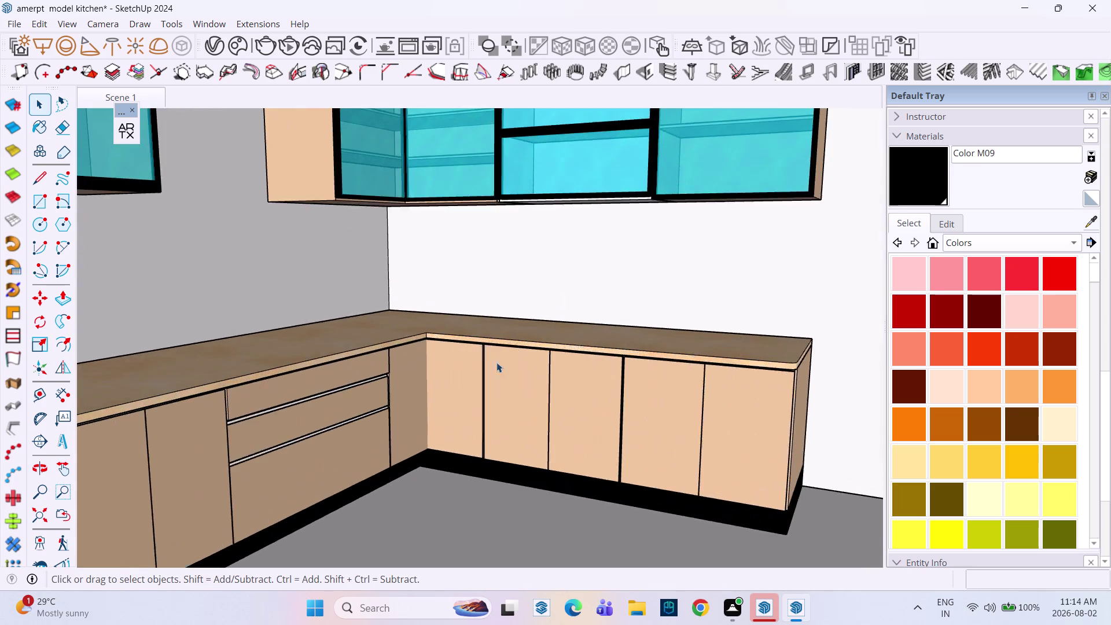
middle_drag(496, 362, 531, 291)
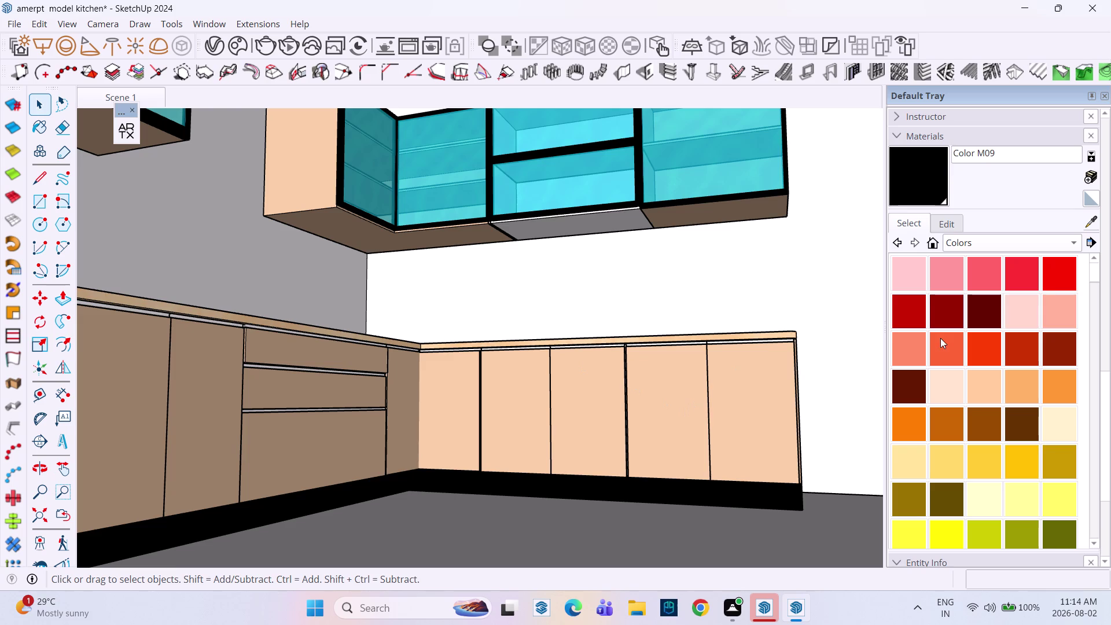
click(921, 185)
scroll(up, 3)
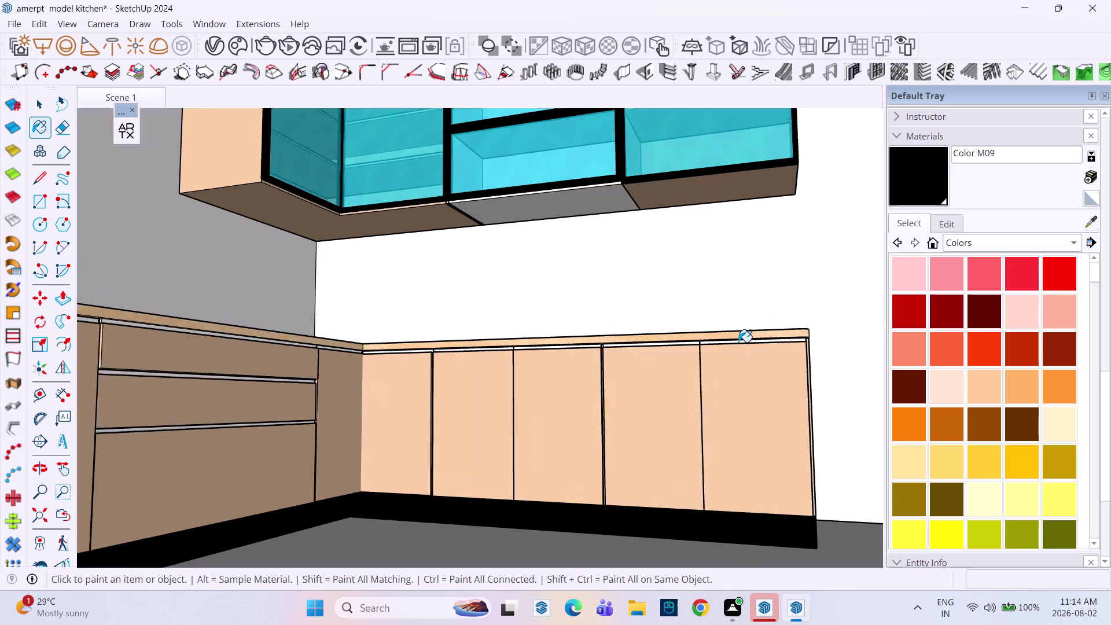
scroll(up, 3)
click(699, 335)
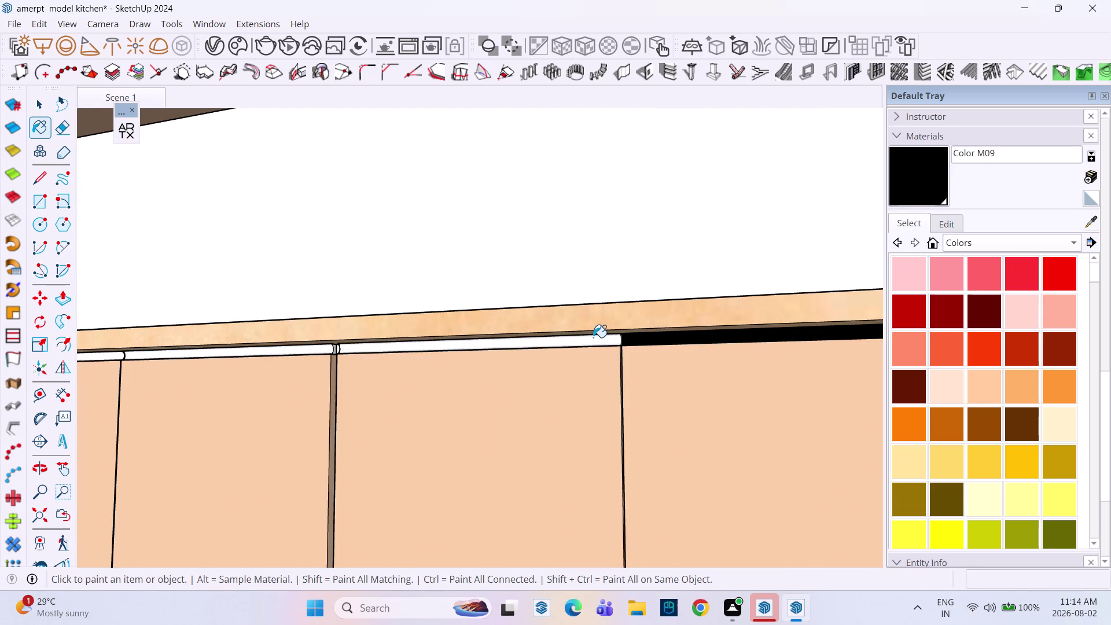
click(593, 338)
click(297, 350)
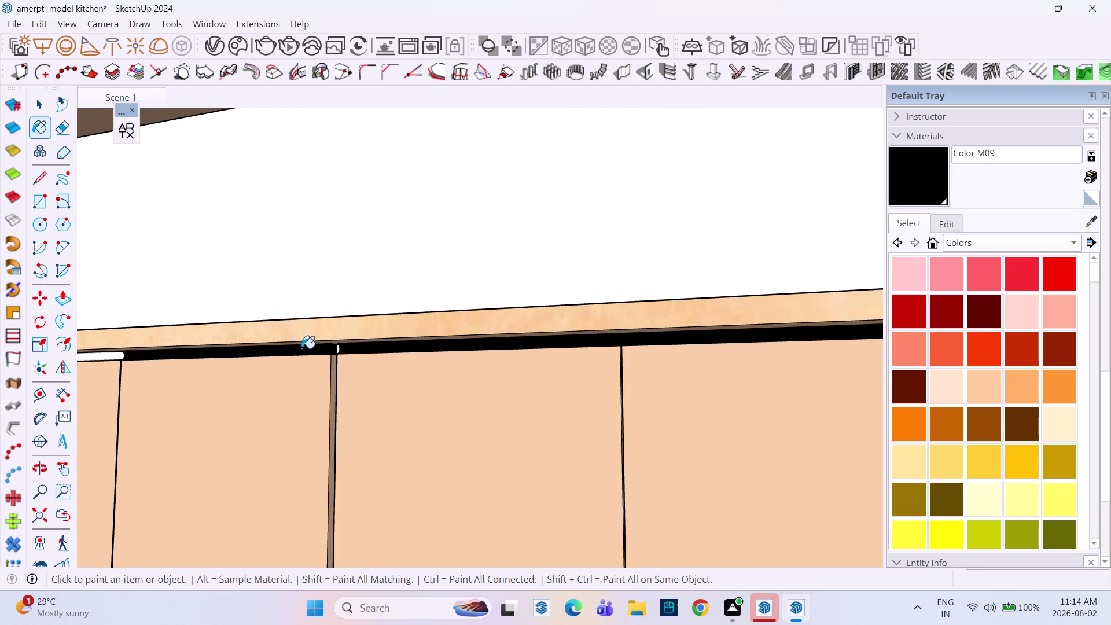
Paint the remaining handle strips along the countertop edge black.
scroll(down, 3)
middle_drag(273, 353, 559, 375)
scroll(up, 3)
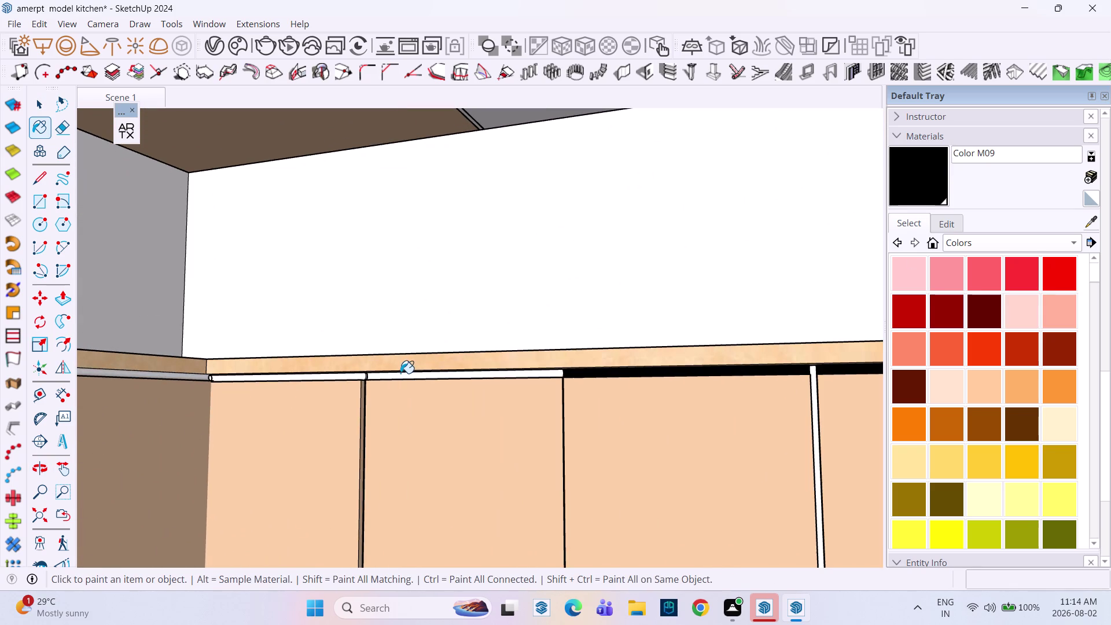
click(400, 373)
click(338, 374)
scroll(down, 3)
middle_drag(285, 363, 491, 363)
scroll(up, 3)
click(390, 366)
click(309, 360)
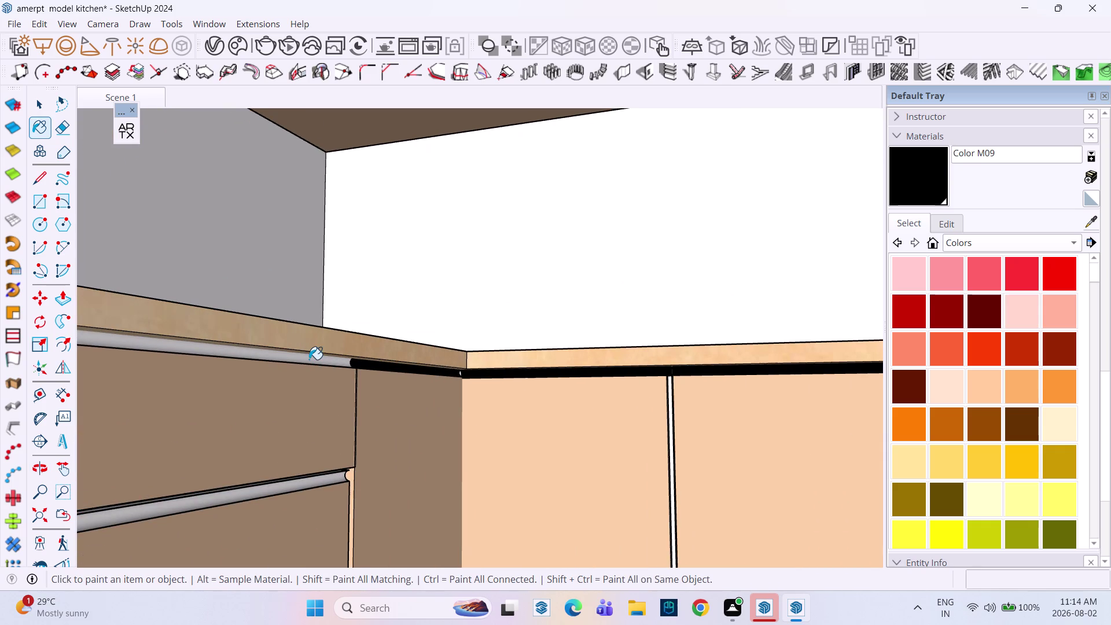
Paint the grey handle rails above the drawers black.
click(299, 483)
scroll(down, 3)
middle_drag(263, 449, 668, 387)
click(636, 528)
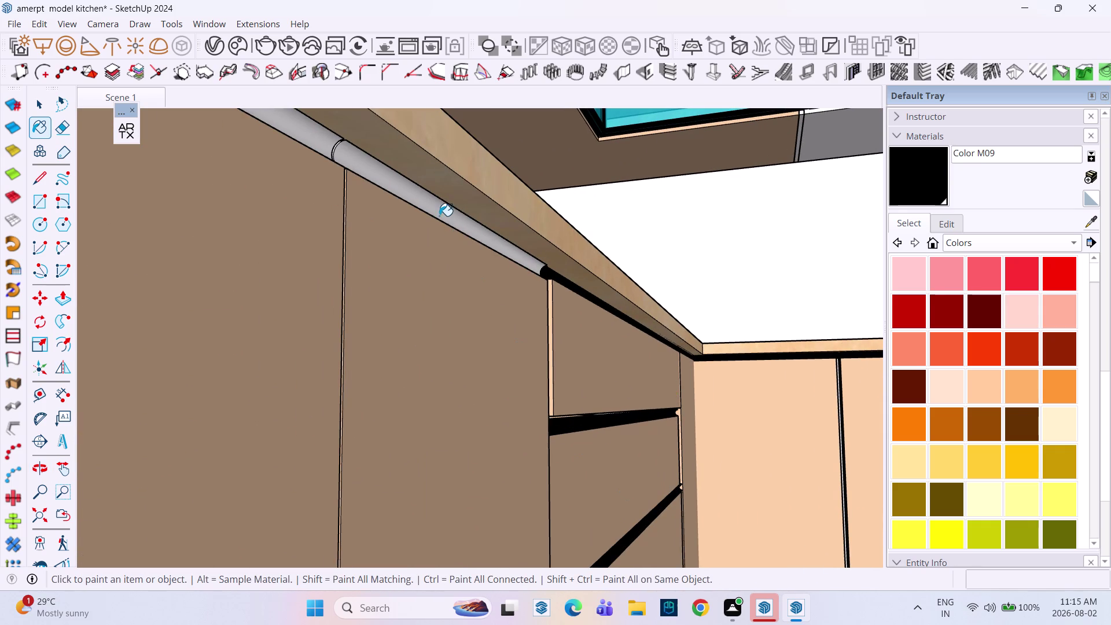
click(439, 205)
click(324, 140)
Paint the corner cabinet's handle strip black.
scroll(down, 3)
scroll(up, 3)
scroll(down, 3)
scroll(up, 3)
scroll(down, 3)
middle_drag(300, 279, 403, 274)
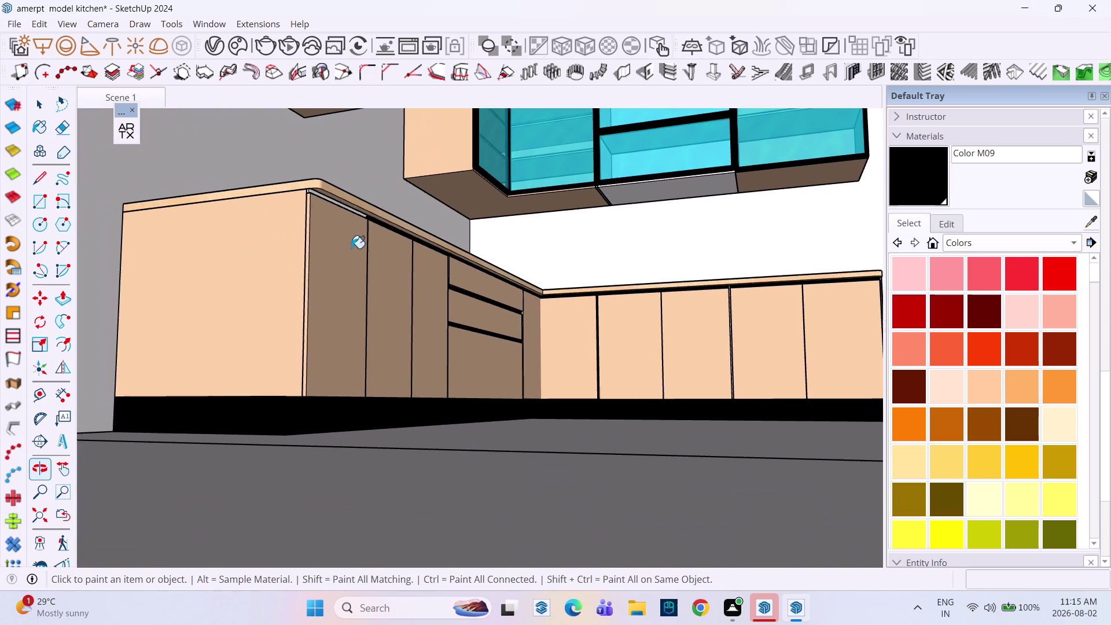
scroll(up, 3)
click(309, 193)
Inspect the corner cabinet and undo an accidental black fill.
scroll(down, 3)
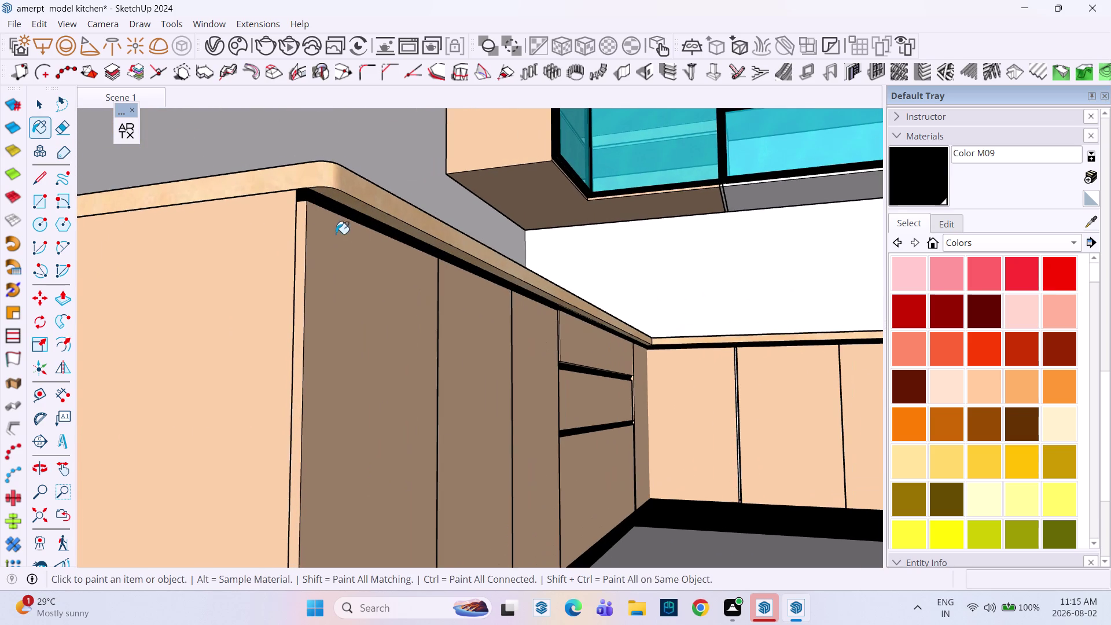
middle_drag(569, 272, 433, 281)
scroll(down, 3)
middle_drag(435, 265, 435, 314)
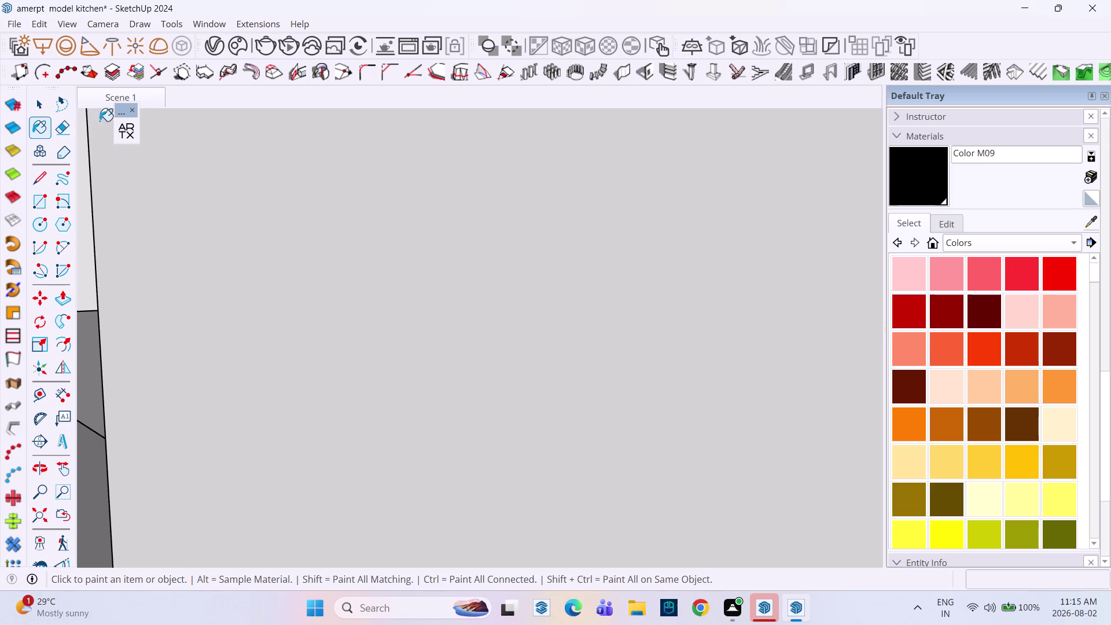
click(92, 108)
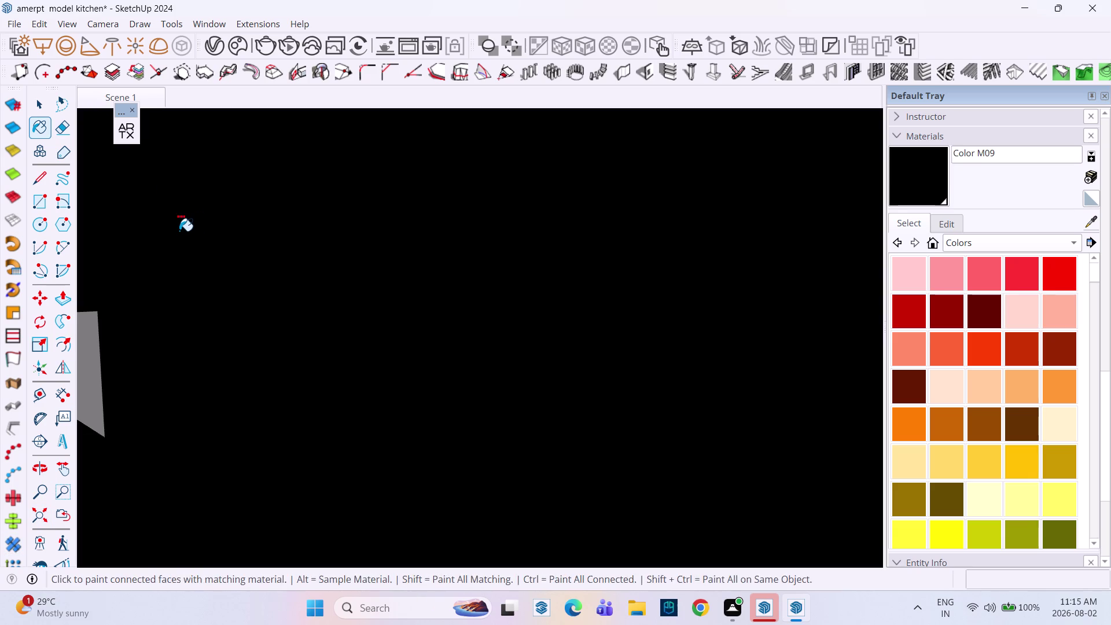
key(ctrl+z)
Bring the whole kitchen back into view and open the Architextures texture library.
key(Escape)
key(Escape)
key(Escape)
key(space)
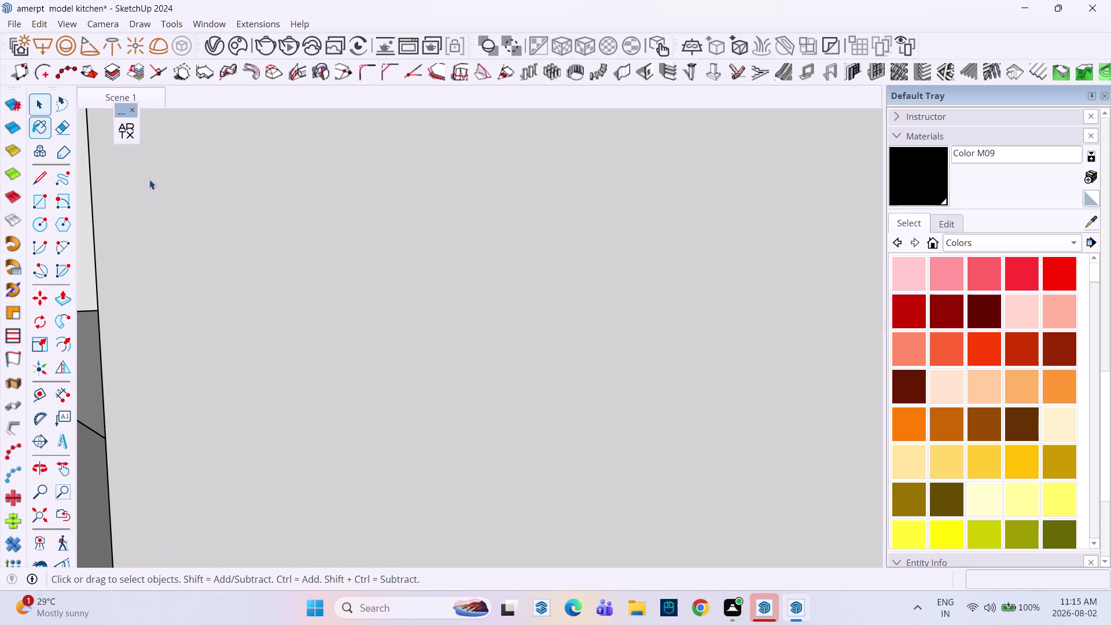
key(space)
click(145, 97)
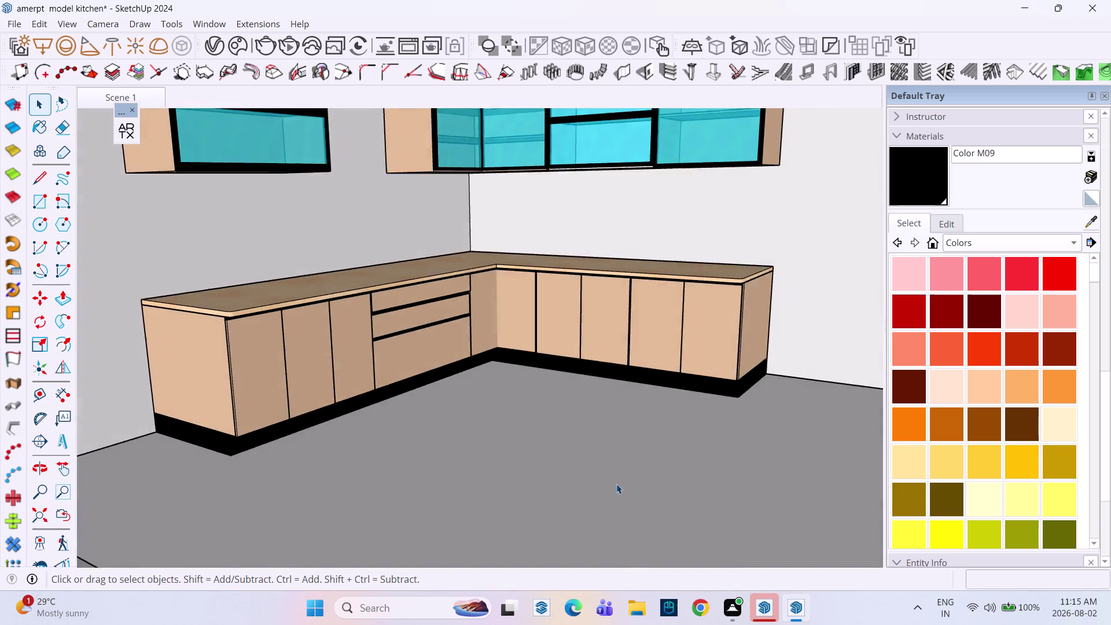
scroll(up, 3)
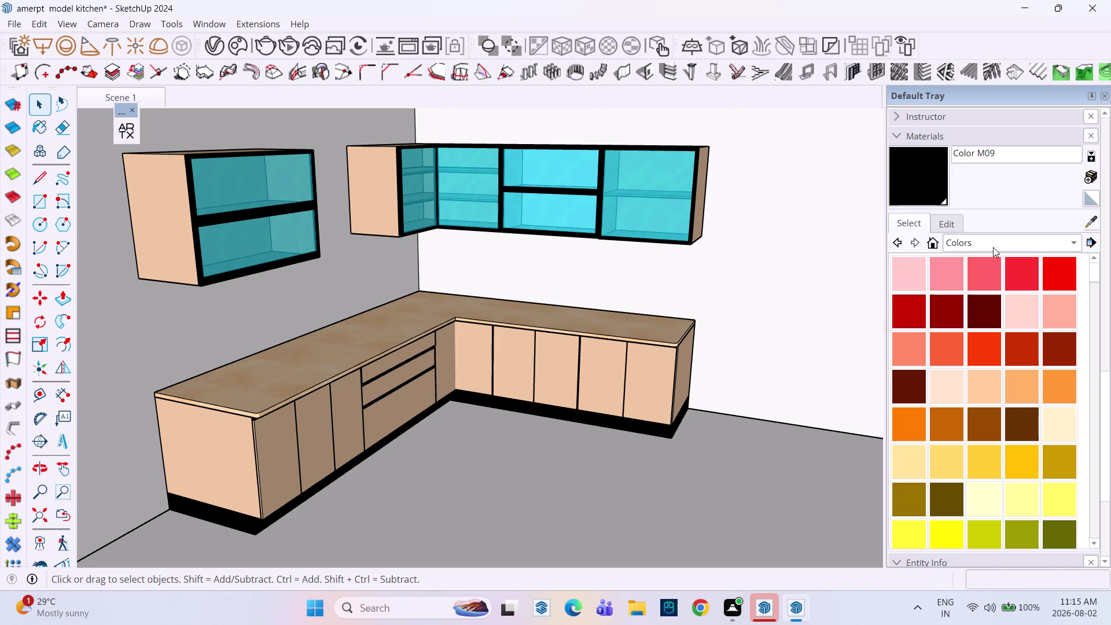
click(122, 126)
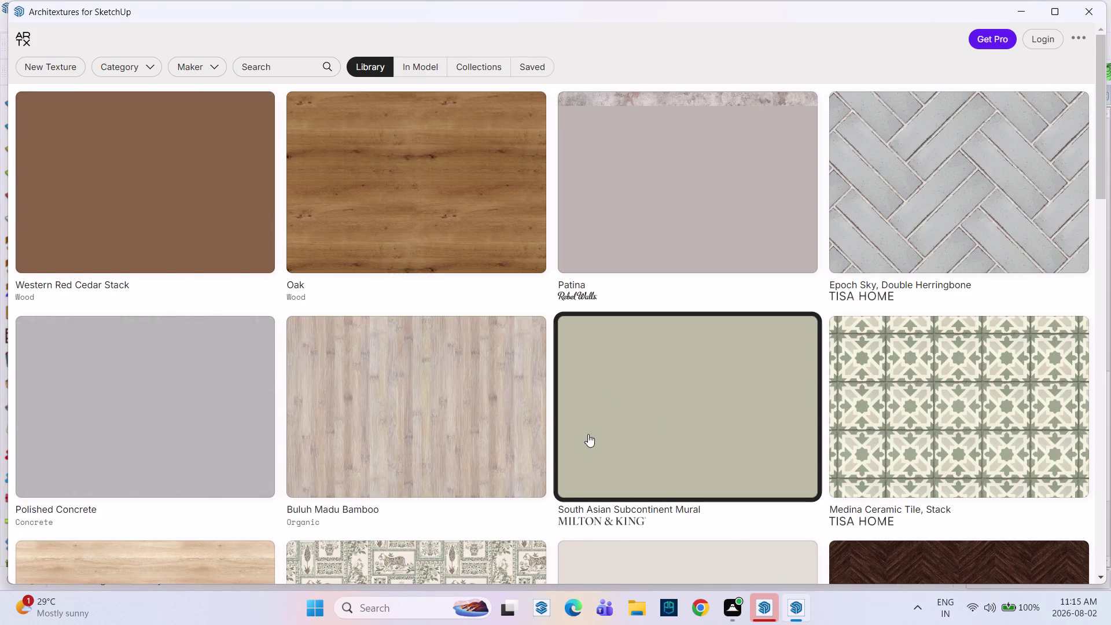
Search the texture library for 'tiles'.
scroll(down, 3)
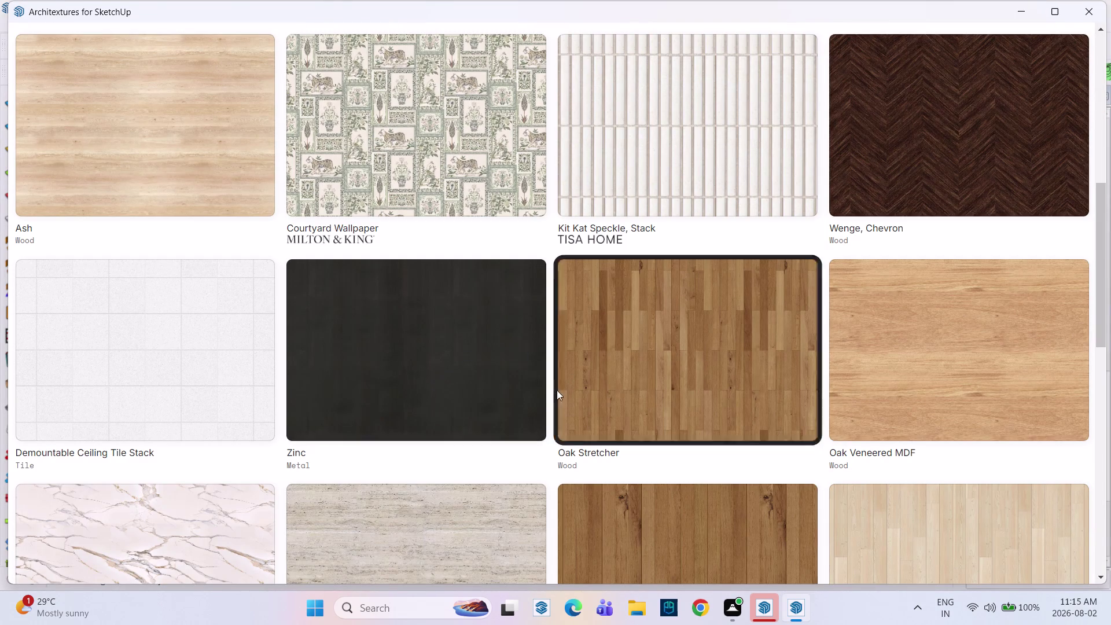
scroll(down, 3)
scroll(up, 3)
scroll(up, 3)
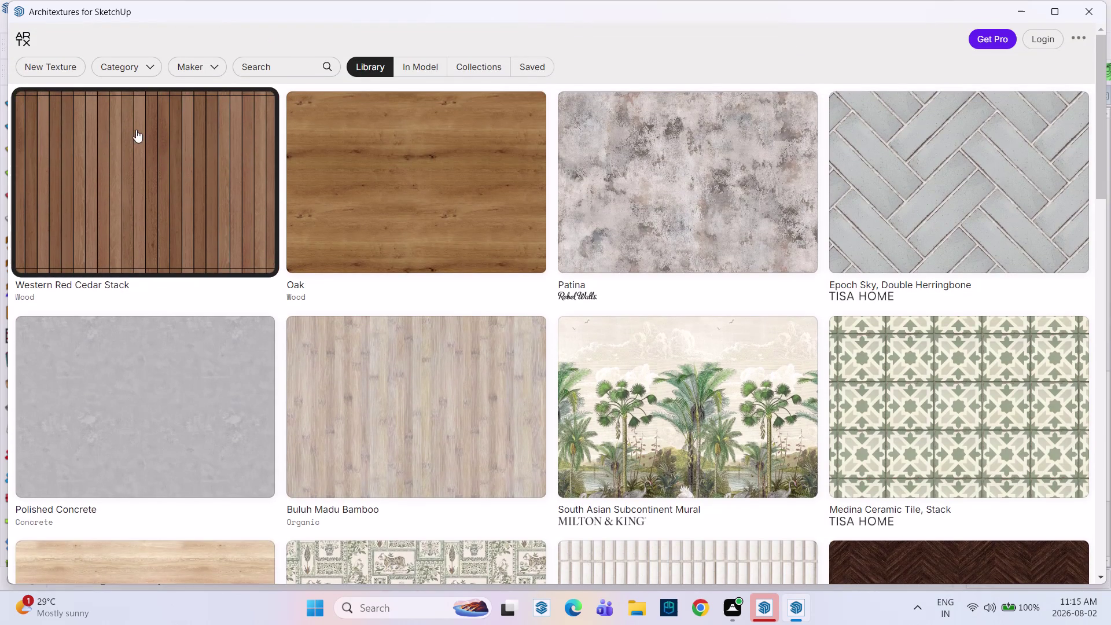
scroll(up, 3)
click(264, 74)
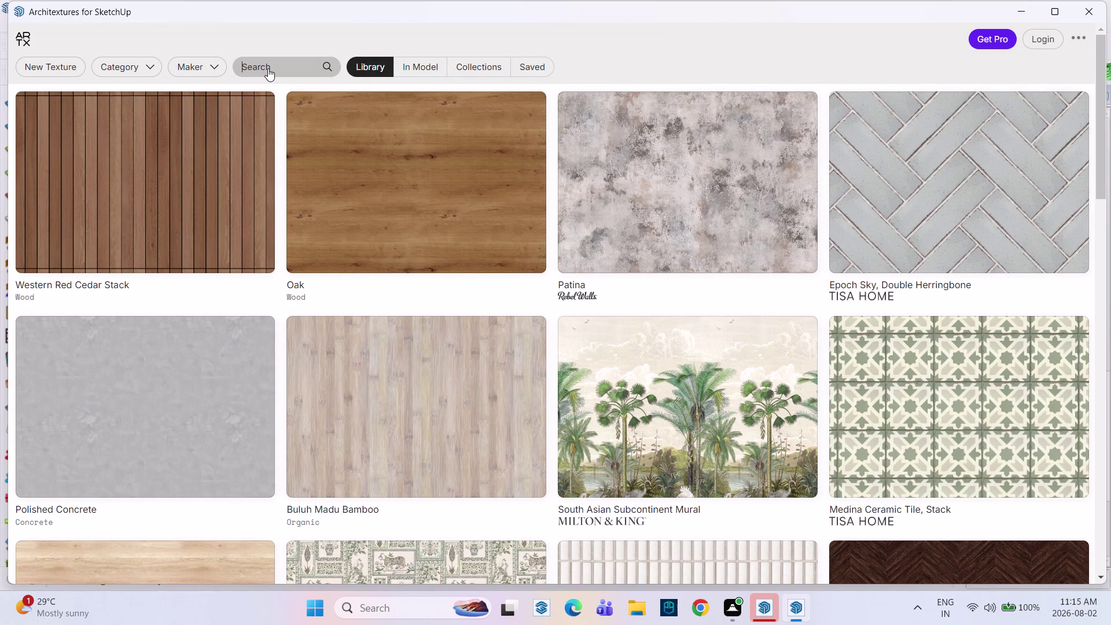
text(tiles)
key(Return)
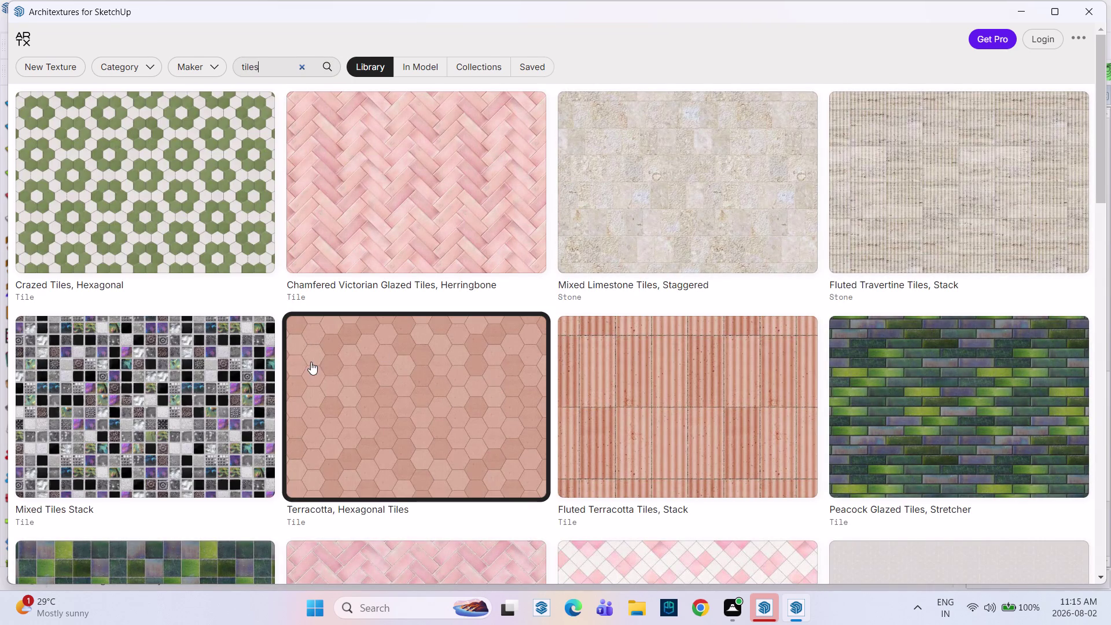
Refine the search to 'tiles platform', which returns no results.
scroll(down, 3)
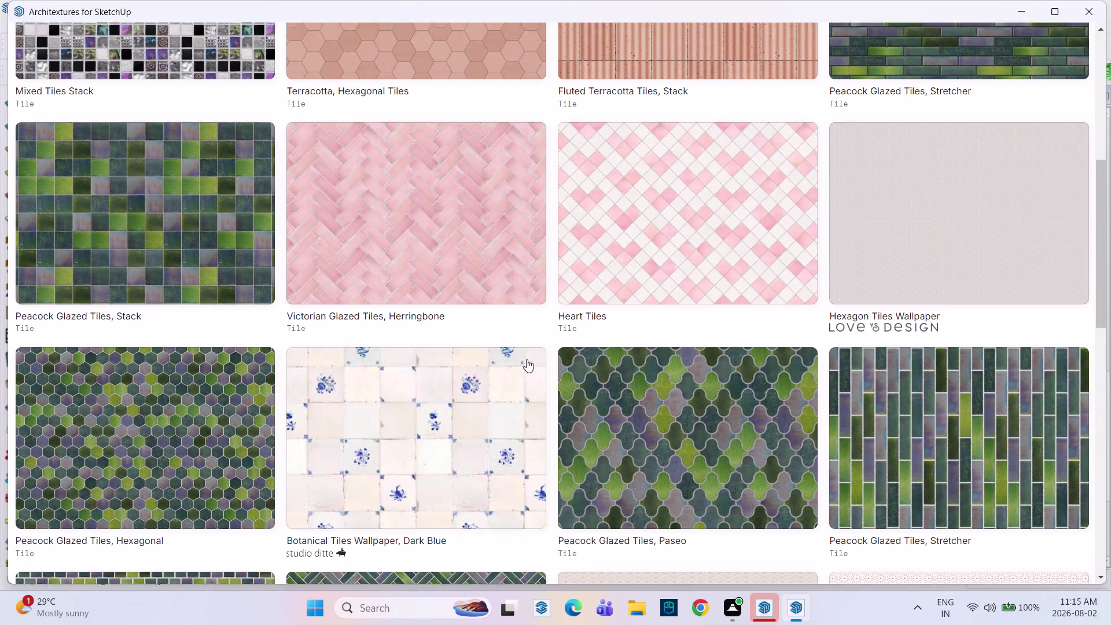
scroll(up, 3)
scroll(up, 3)
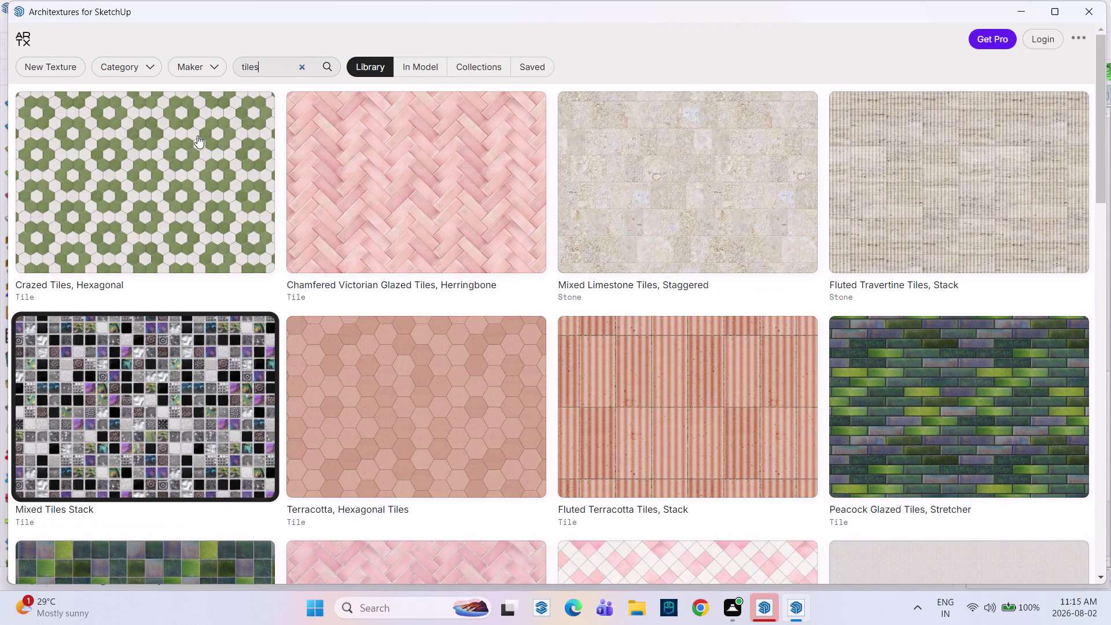
click(268, 68)
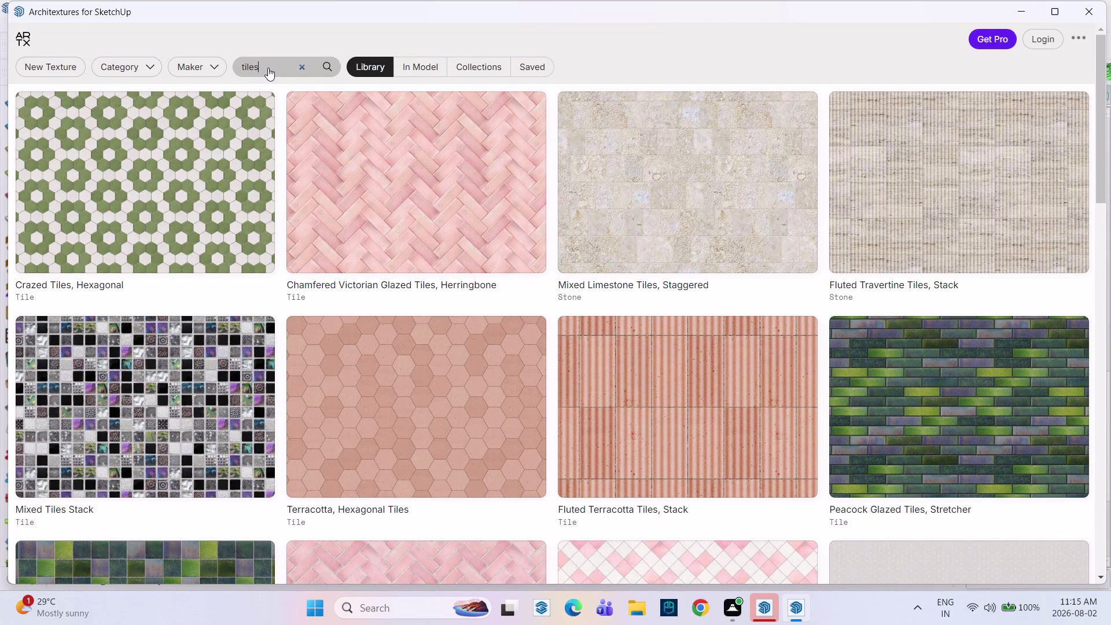
key(space)
text(plat)
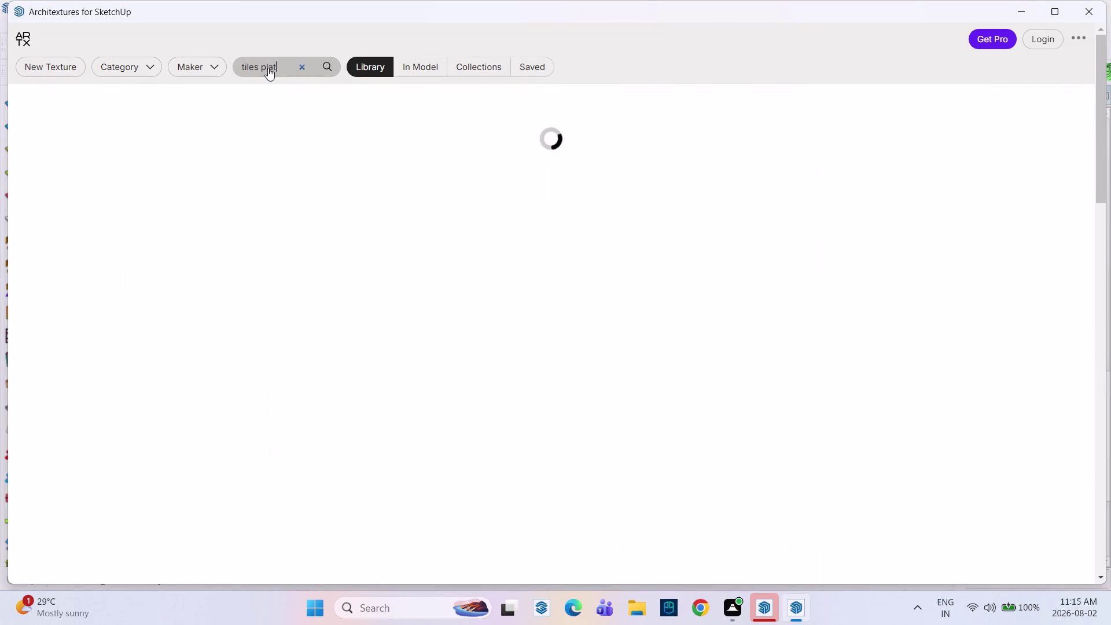
text(form)
key(Return)
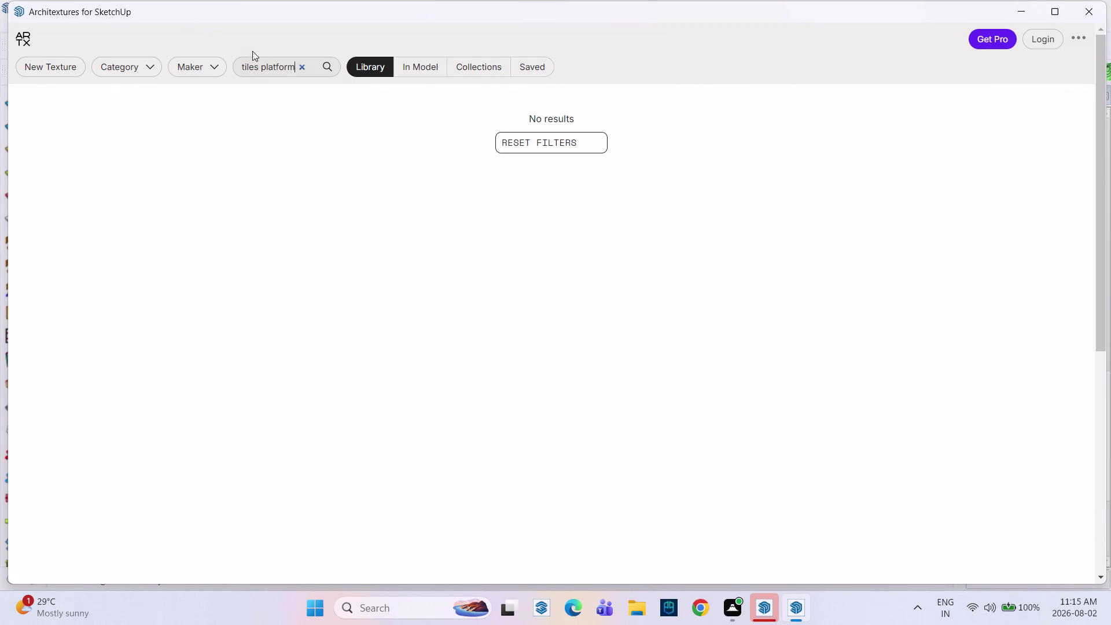
Clear the search term and show the texture category list.
click(293, 68)
click(299, 65)
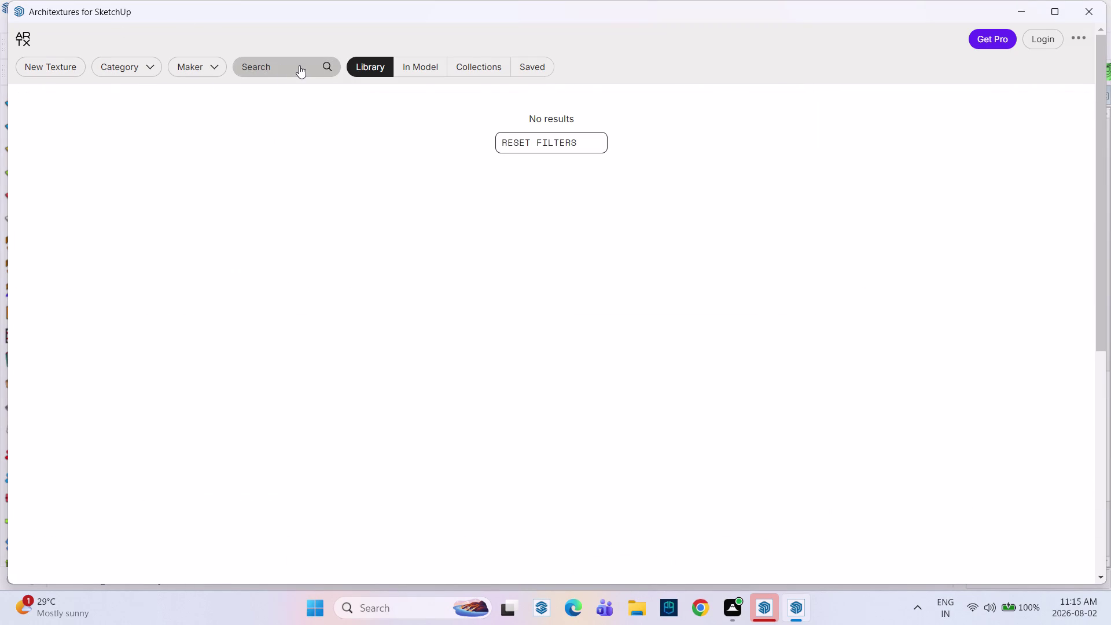
click(132, 65)
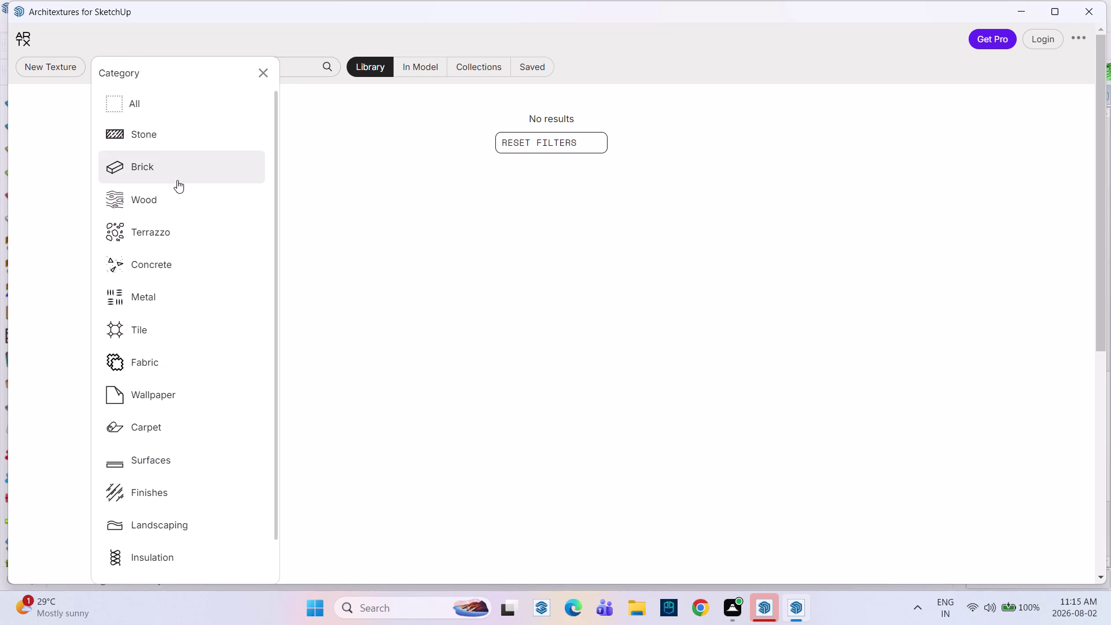
Filter the texture library to the Stone category.
click(186, 143)
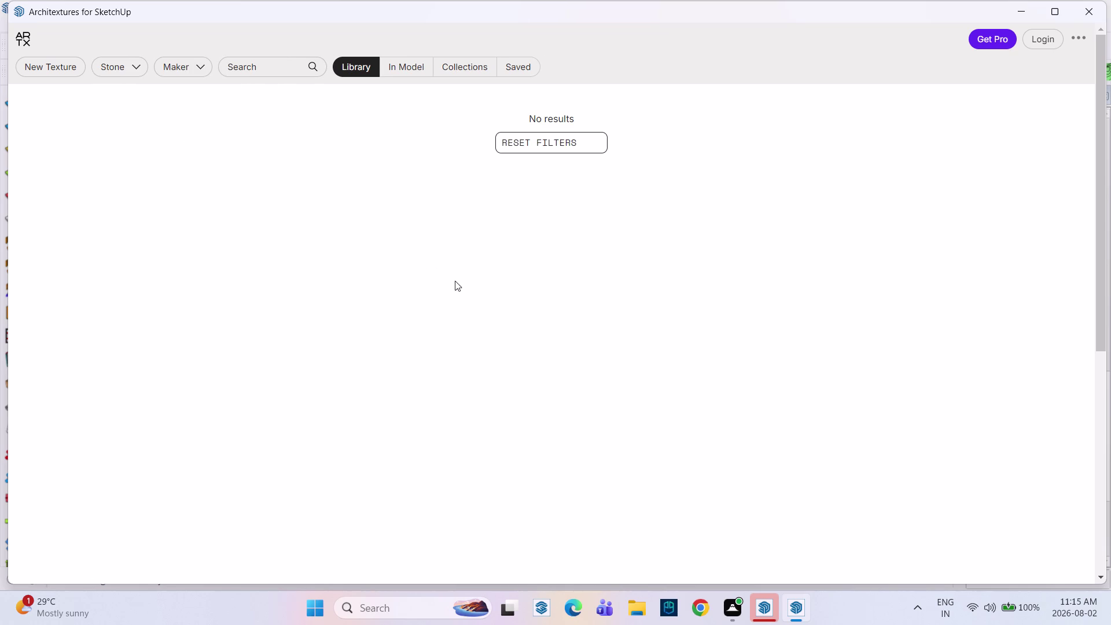
scroll(down, 3)
scroll(up, 3)
Leave the category unchanged and start a new herringbone granite texture at 400 × 100 mm.
click(117, 67)
scroll(down, 3)
scroll(down, 3)
scroll(down, 3)
scroll(up, 3)
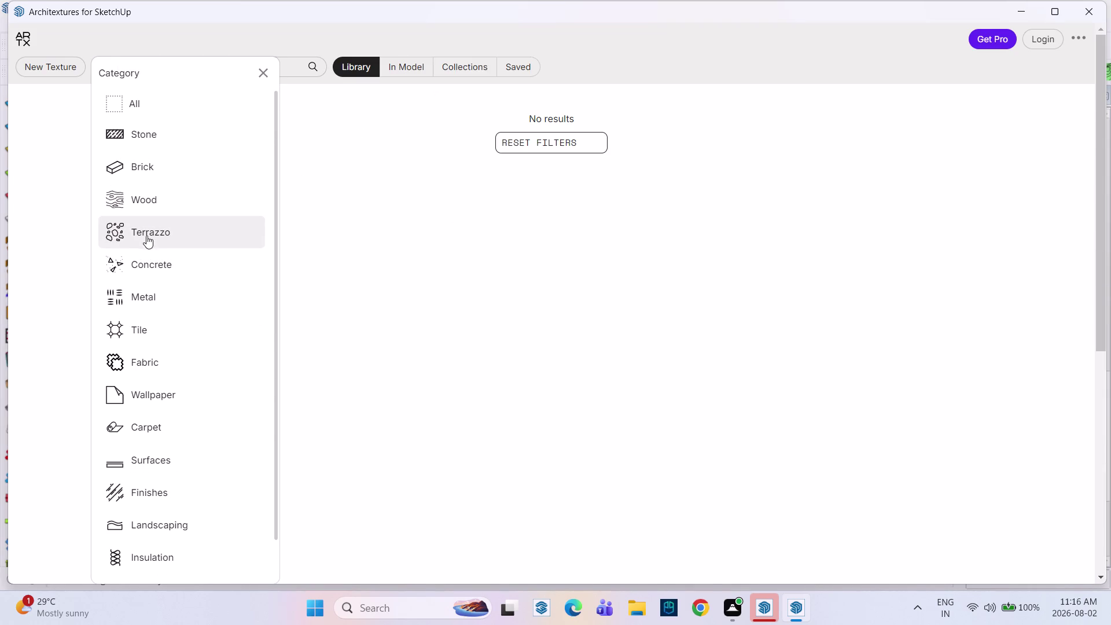
click(115, 130)
click(70, 66)
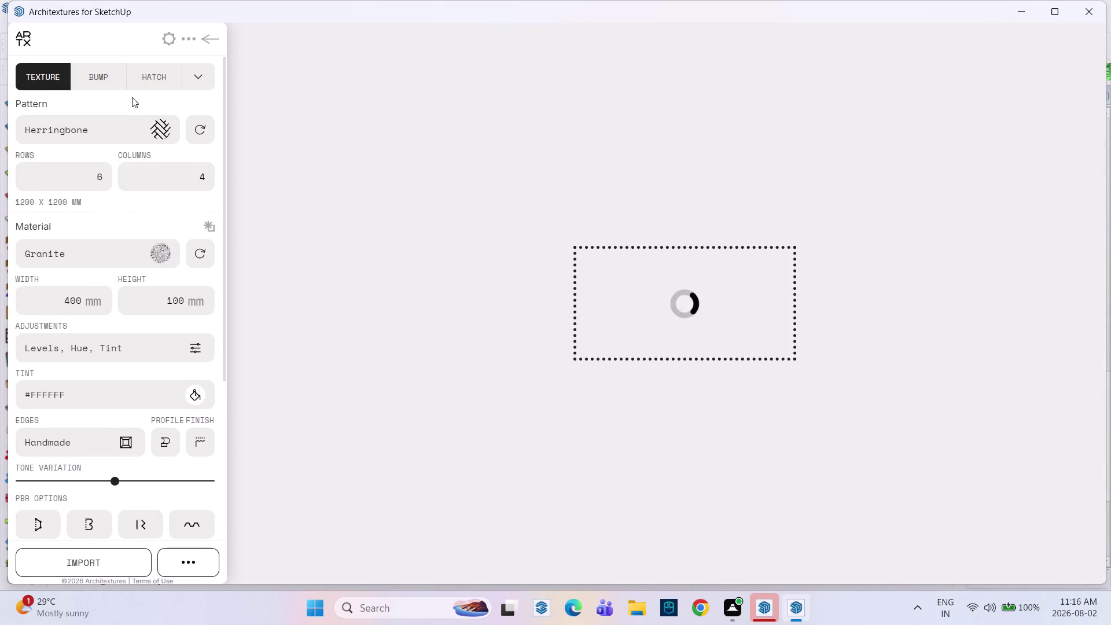
Try viewing the bump map settings of the herringbone granite texture.
scroll(down, 3)
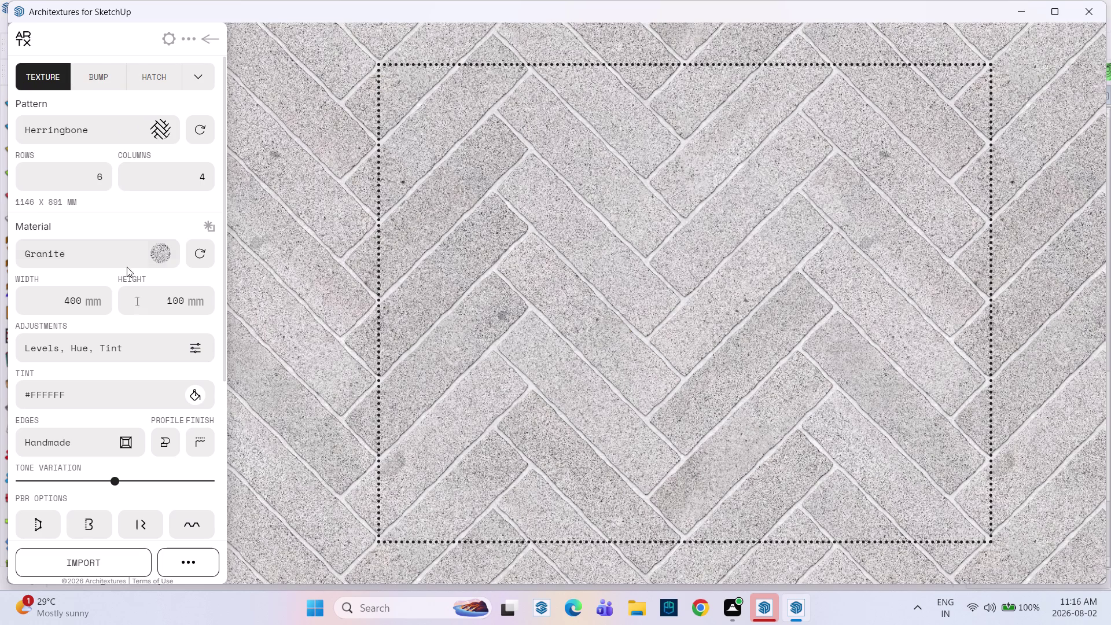
click(104, 80)
click(96, 79)
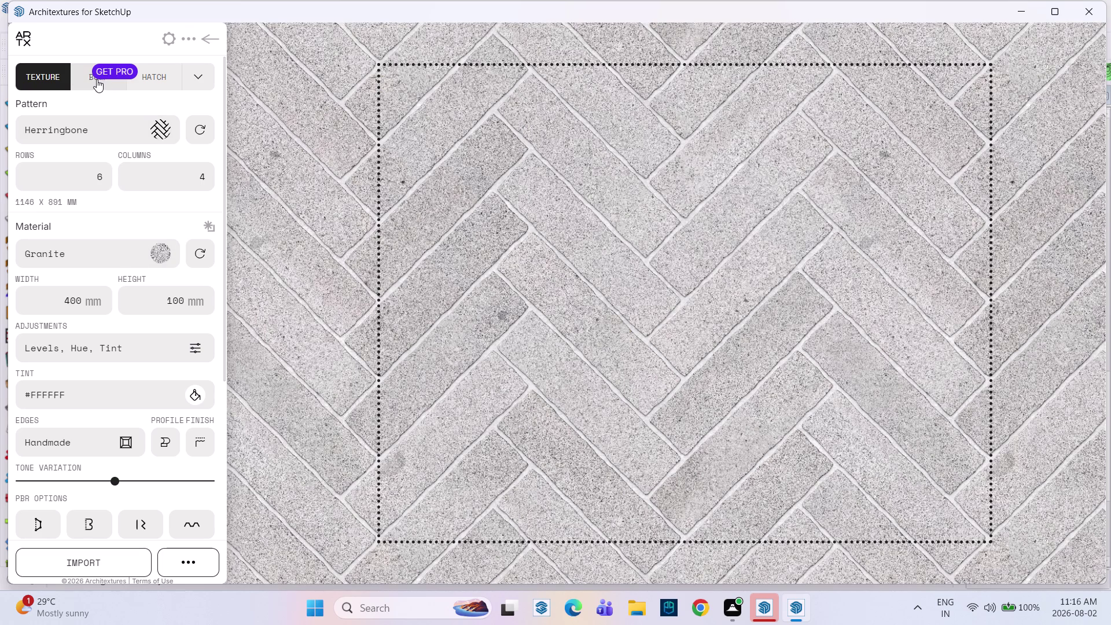
click(360, 96)
click(330, 95)
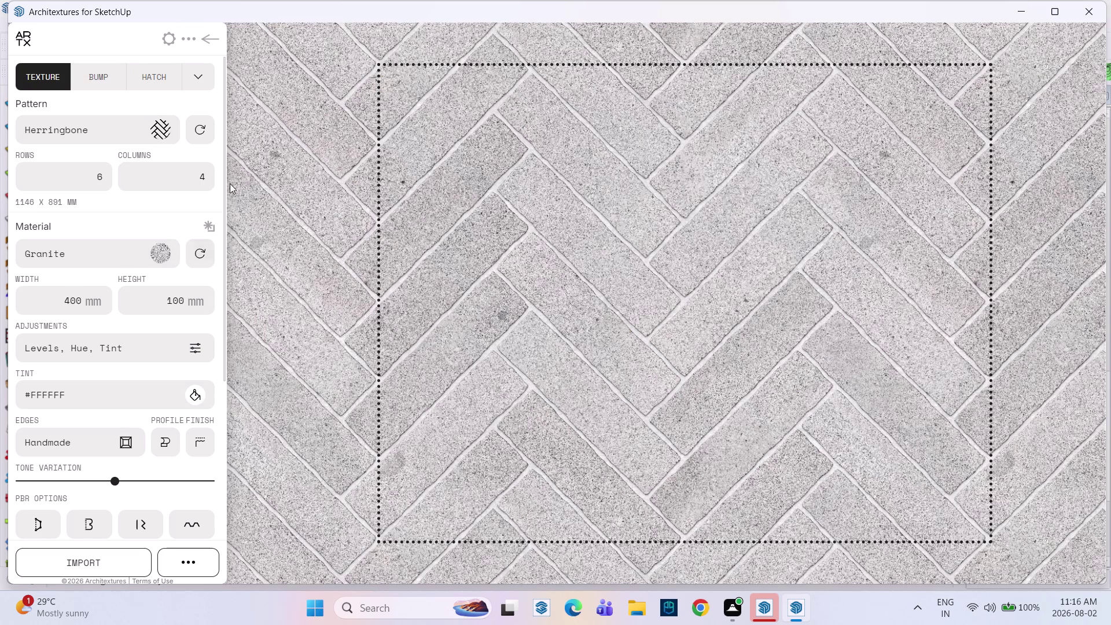
scroll(down, 3)
scroll(down, 3)
scroll(down, 3)
Open the texture on the architextures.org website, then close the browser.
click(21, 32)
click(224, 102)
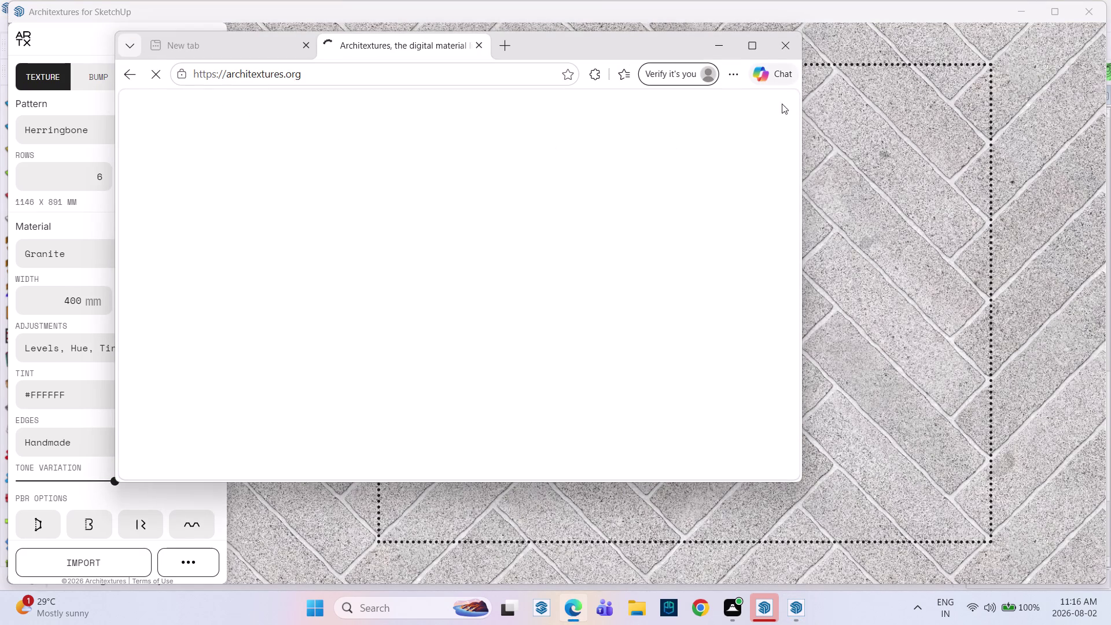
click(789, 42)
Go back to the Stone-filtered texture library, which shows no results.
click(457, 253)
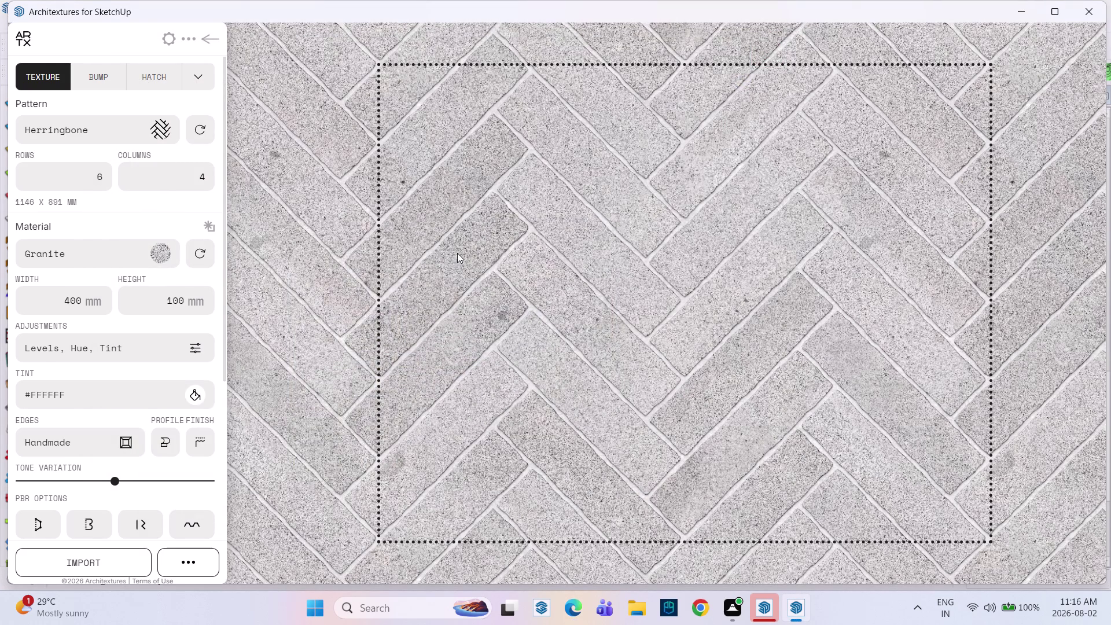
key(ctrl+z)
key(space)
key(space)
key(Escape)
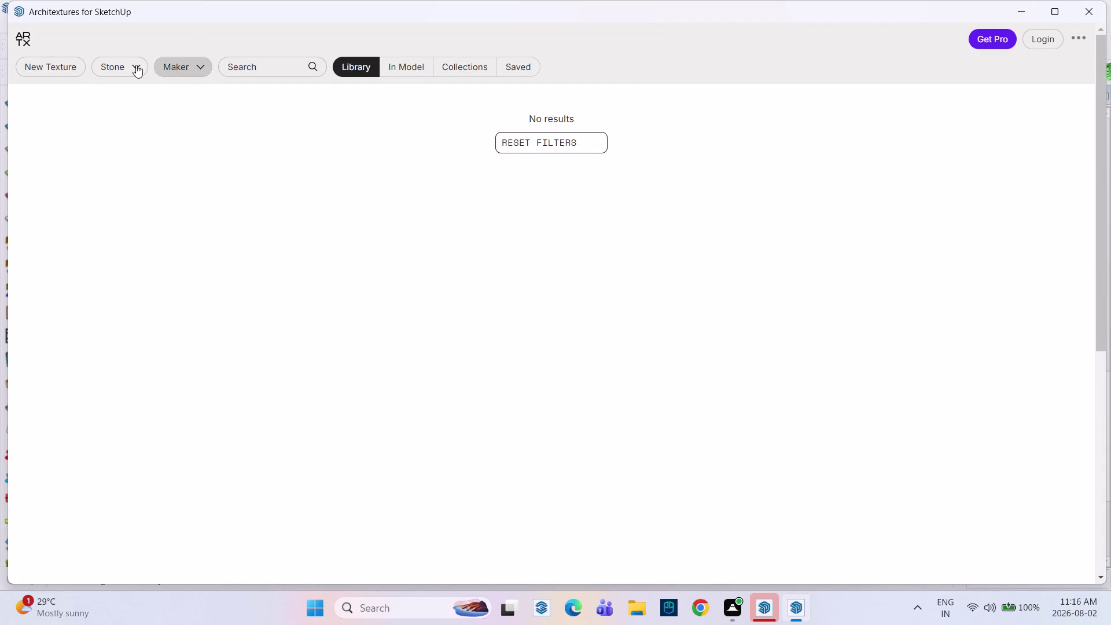
Open the Saved textures and dismiss the account sign-up prompt.
click(467, 68)
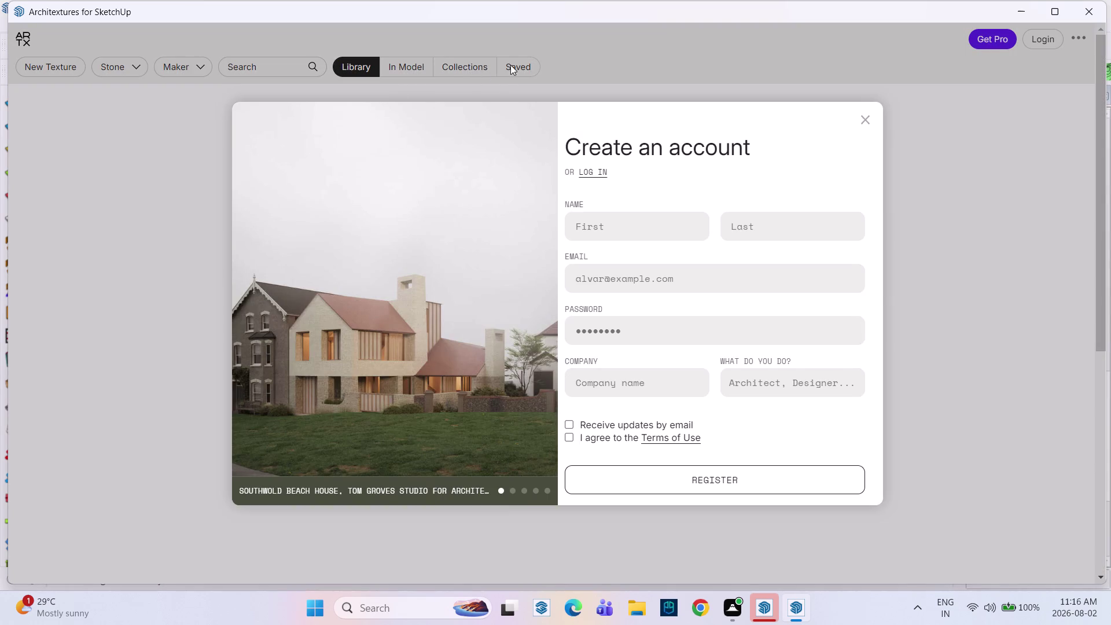
click(511, 65)
click(407, 65)
click(222, 63)
key(Escape)
click(171, 68)
key(ctrl+z)
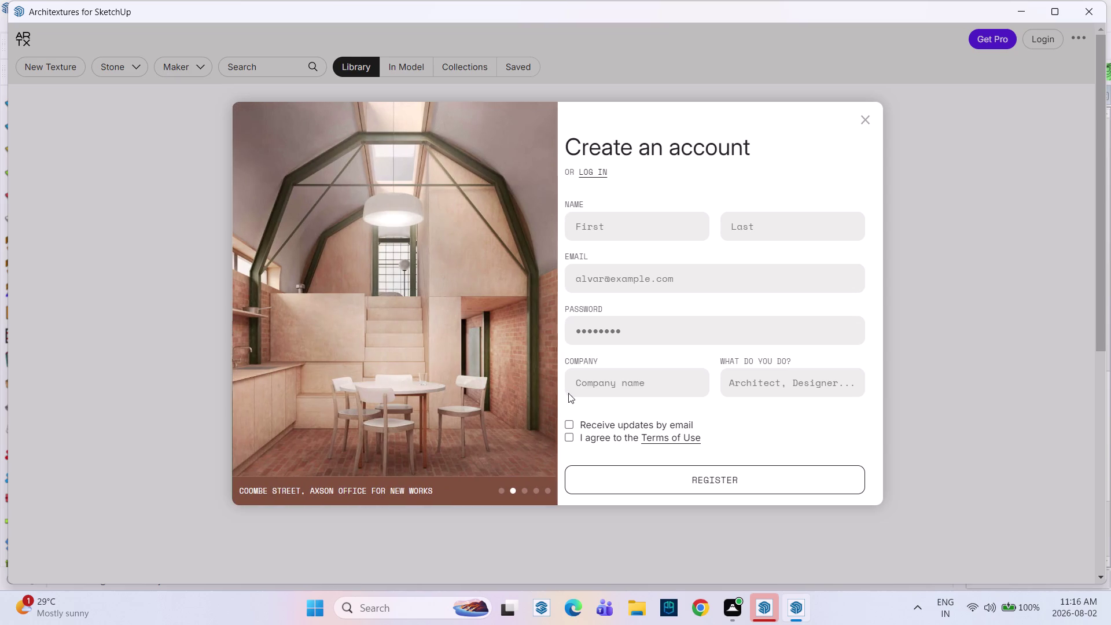
double_click(858, 112)
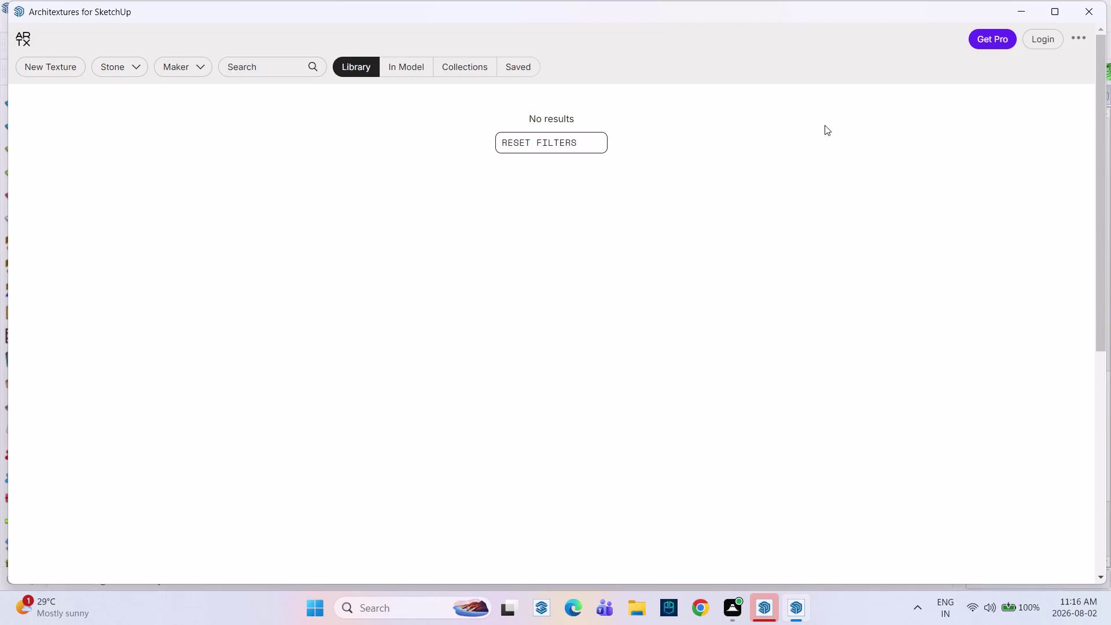
Filter the texture library to the Tile category and browse the results.
click(110, 63)
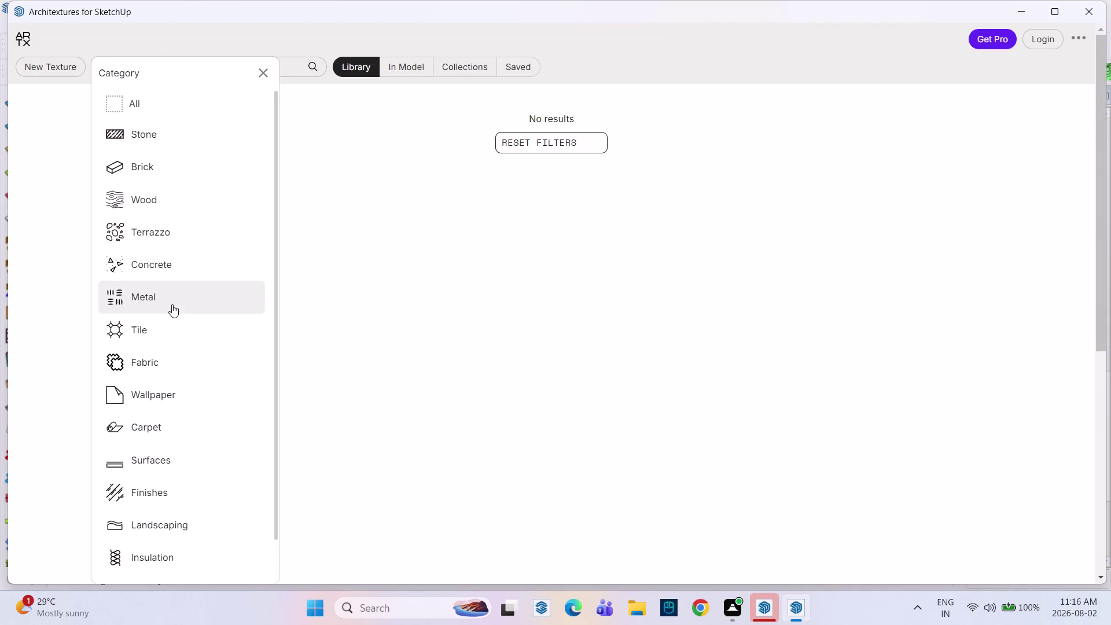
click(169, 327)
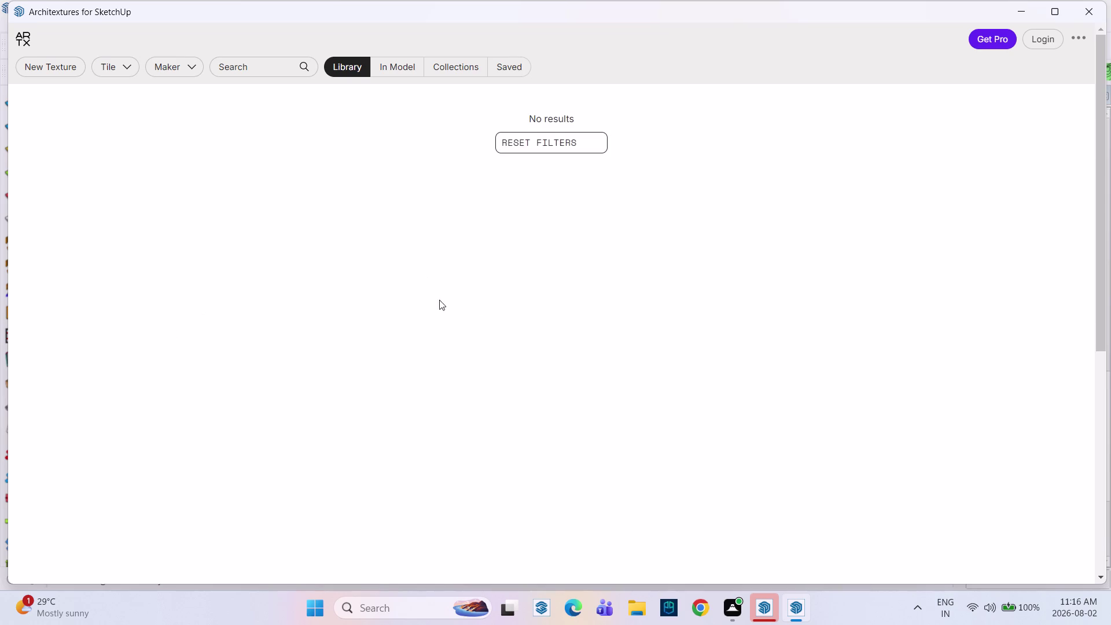
scroll(down, 3)
scroll(down, 3)
scroll(up, 3)
scroll(down, 3)
scroll(up, 3)
scroll(down, 3)
scroll(up, 3)
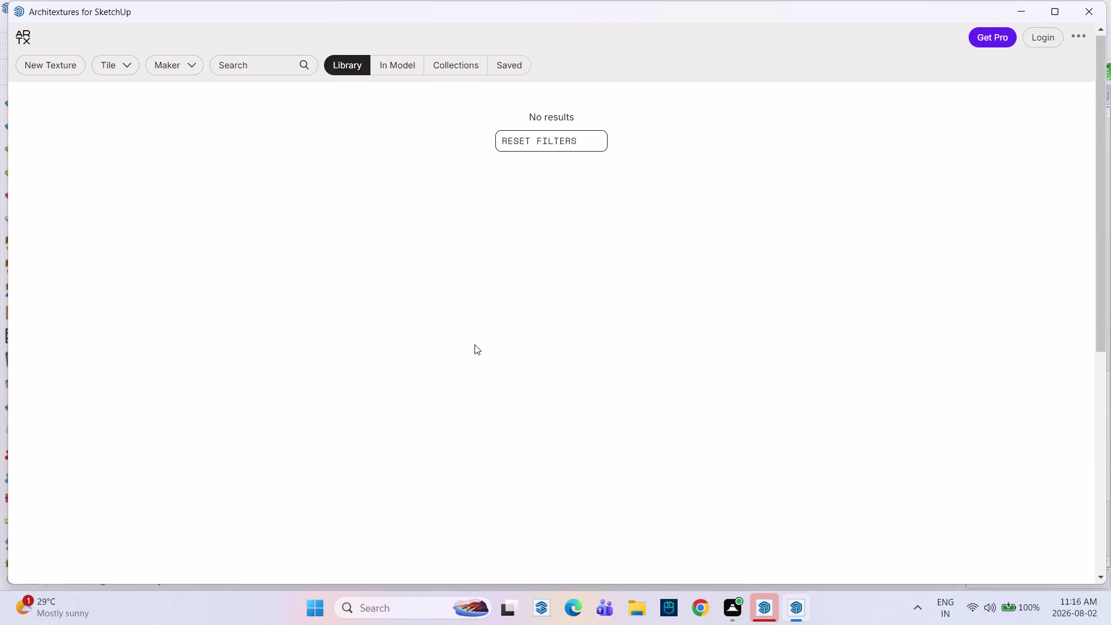
scroll(up, 3)
scroll(down, 3)
scroll(up, 3)
Switch the category to Fabric, then view the In Model textures, which are empty.
click(125, 65)
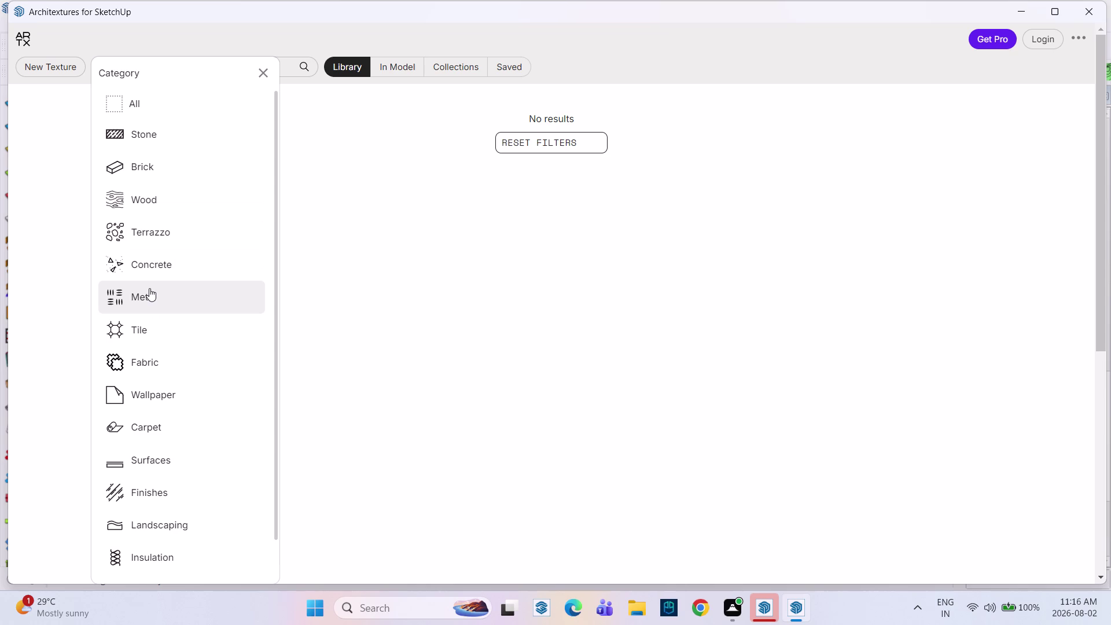
click(166, 365)
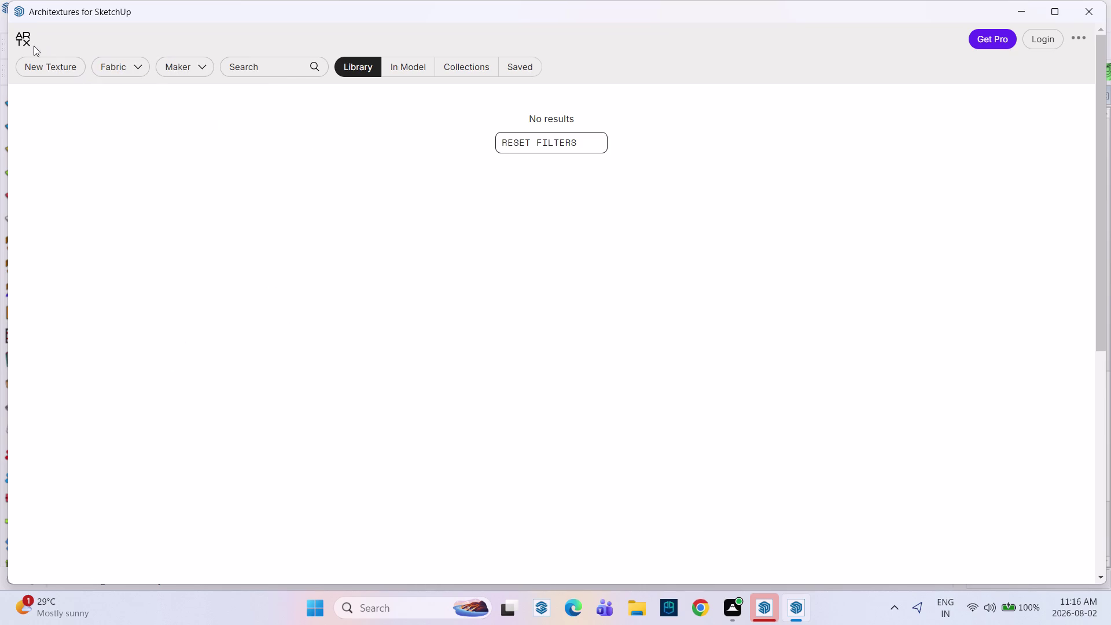
click(397, 74)
click(249, 68)
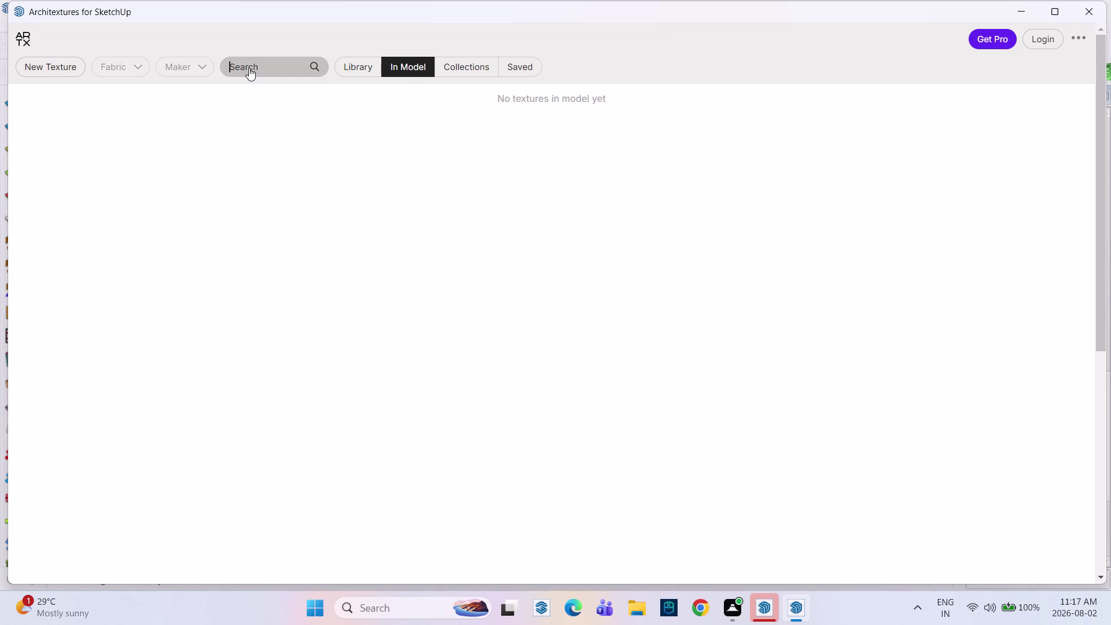
Search the Architextures library for 'tile' and scroll through the results.
click(316, 66)
key(t)
text(i)
text(le)
key(Return)
scroll(down, 3)
scroll(up, 3)
scroll(down, 3)
scroll(up, 3)
scroll(down, 3)
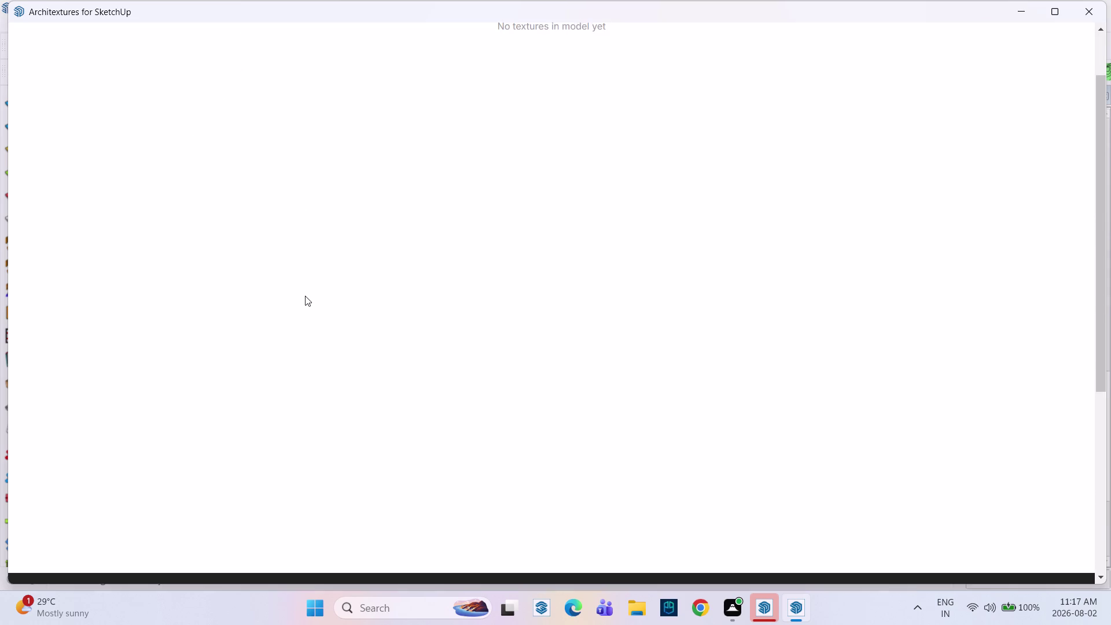
scroll(up, 3)
scroll(down, 3)
scroll(down, 3)
scroll(up, 3)
scroll(down, 3)
scroll(up, 3)
scroll(down, 3)
scroll(up, 3)
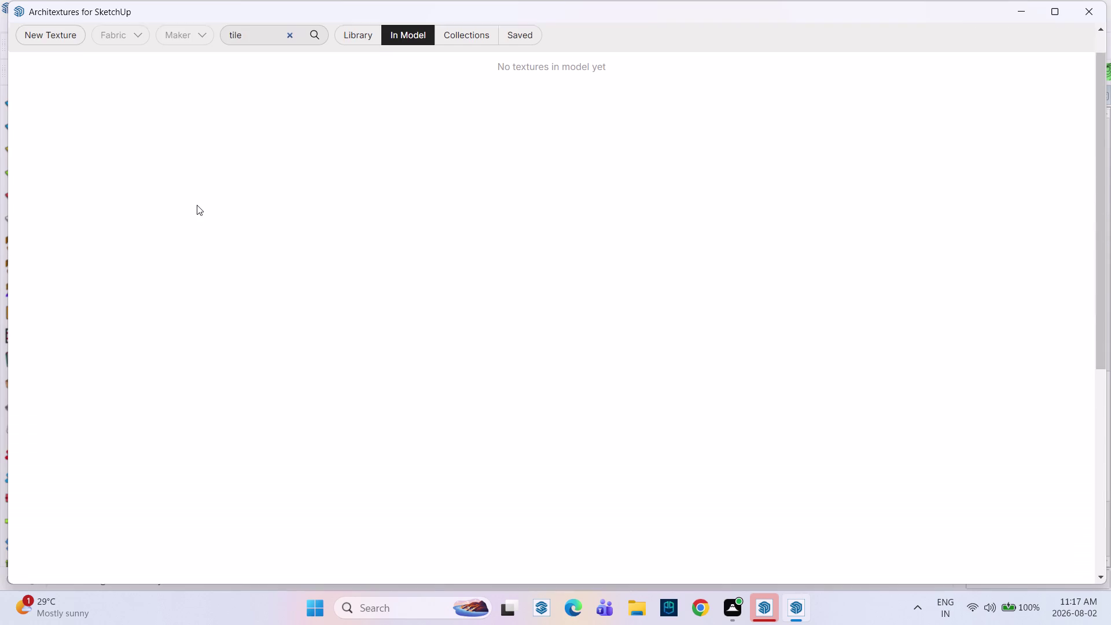
scroll(up, 3)
scroll(down, 3)
scroll(up, 3)
Start a new texture, look at the texture editor settings, then leave the editor.
click(198, 74)
click(201, 68)
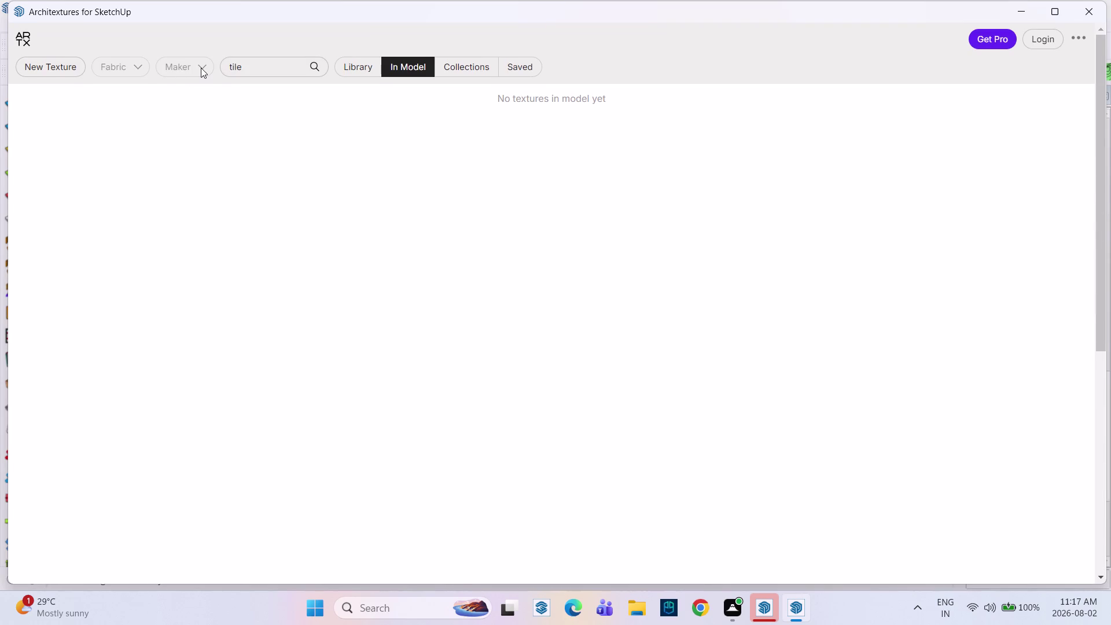
click(201, 68)
click(131, 64)
click(54, 66)
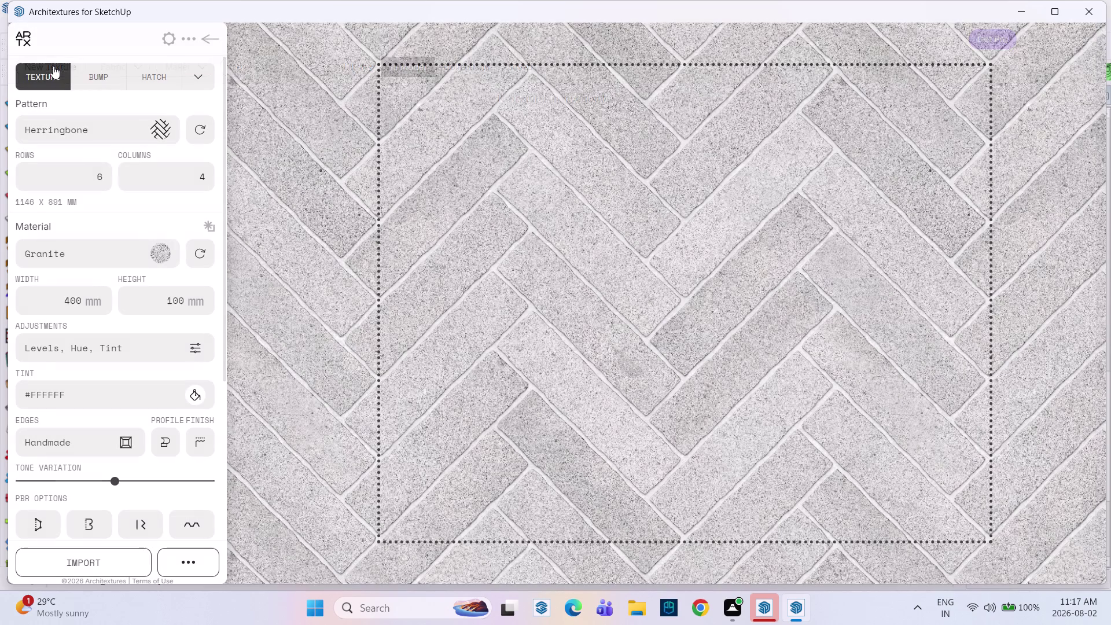
click(171, 42)
click(530, 50)
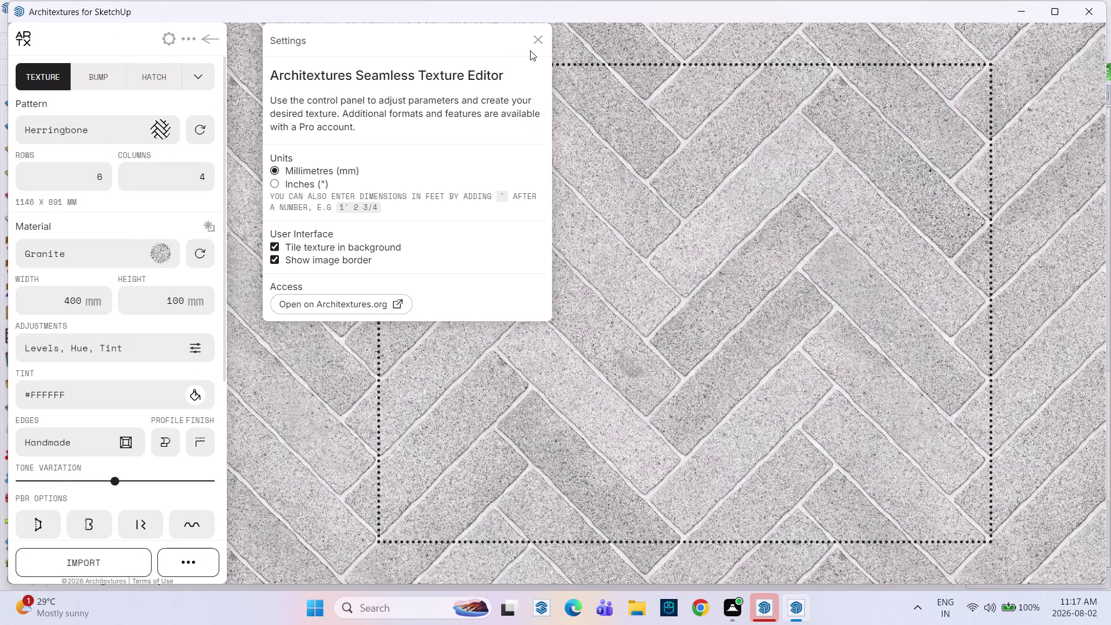
click(538, 43)
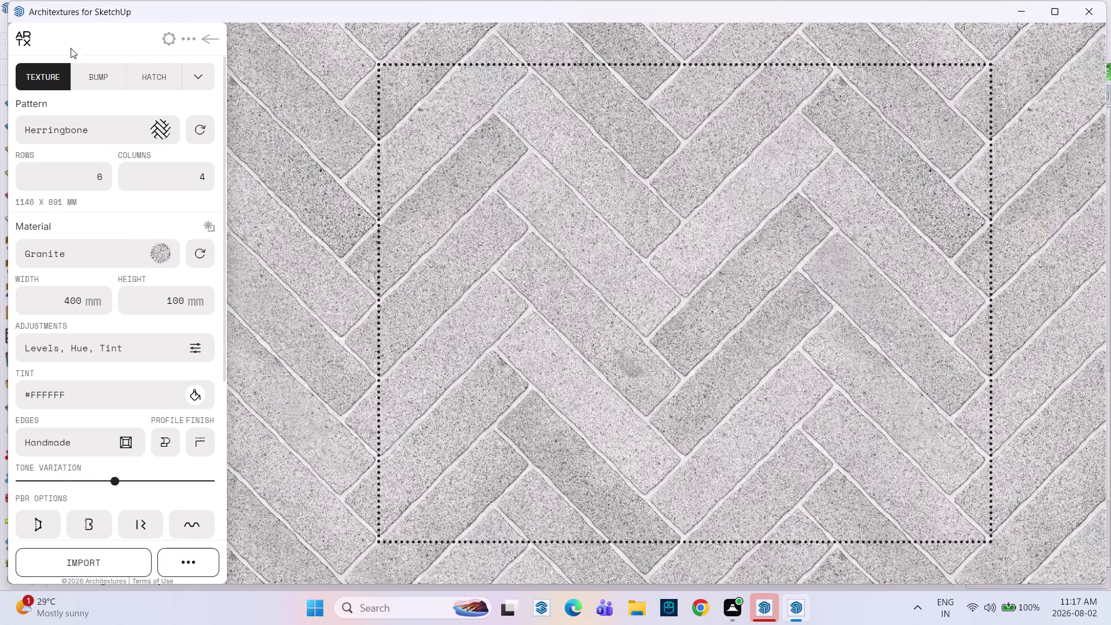
click(214, 36)
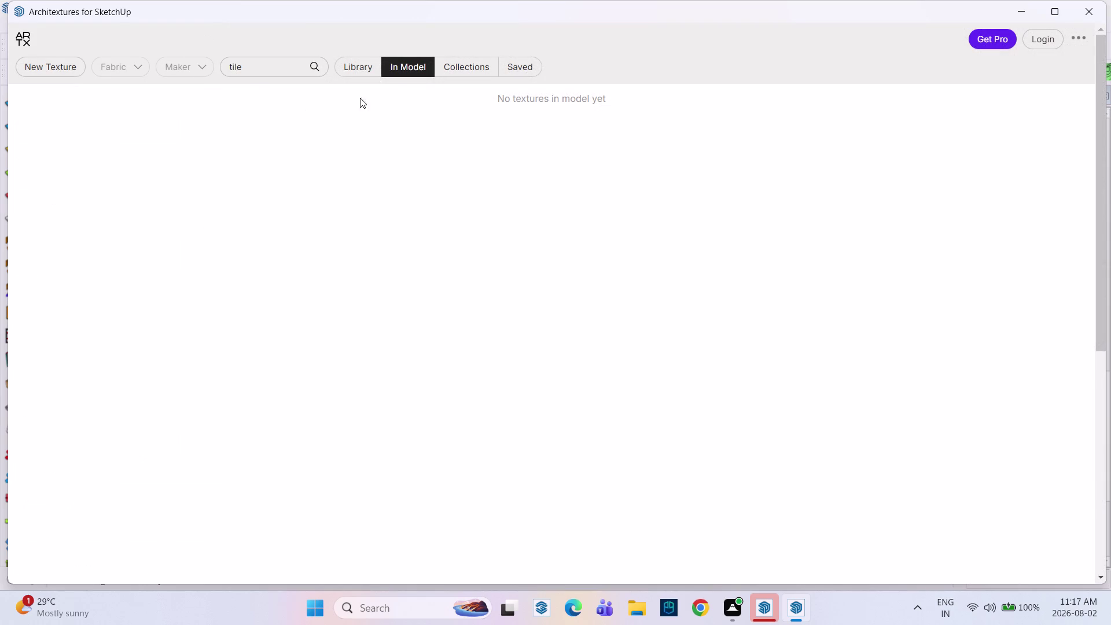
Return to the full library and set the Category filter to Tile, trying Brick first.
click(354, 65)
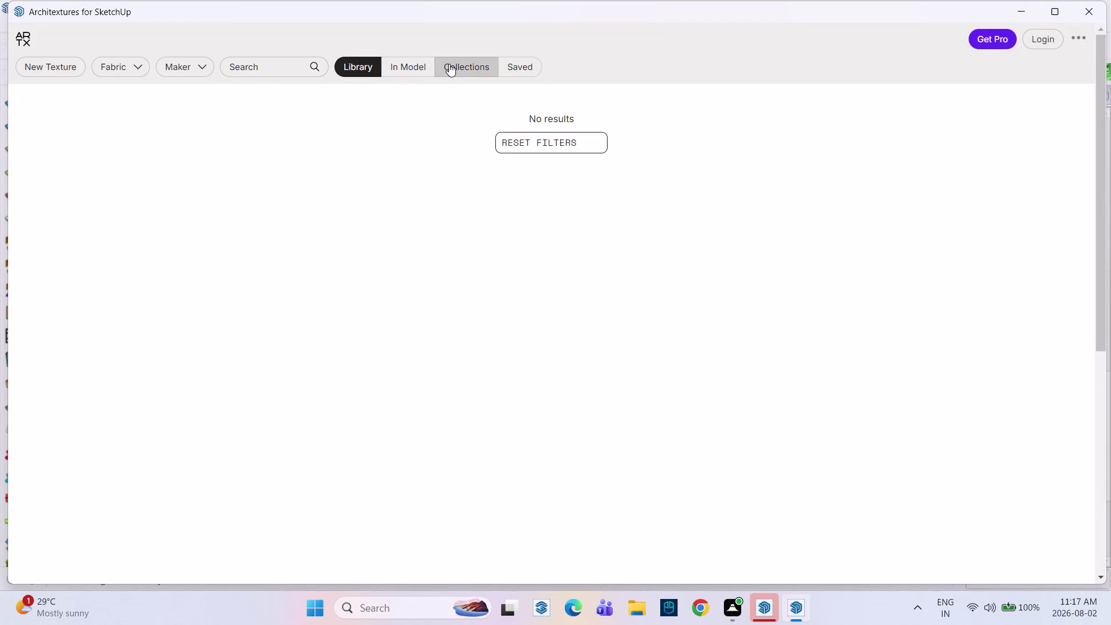
click(449, 64)
click(864, 116)
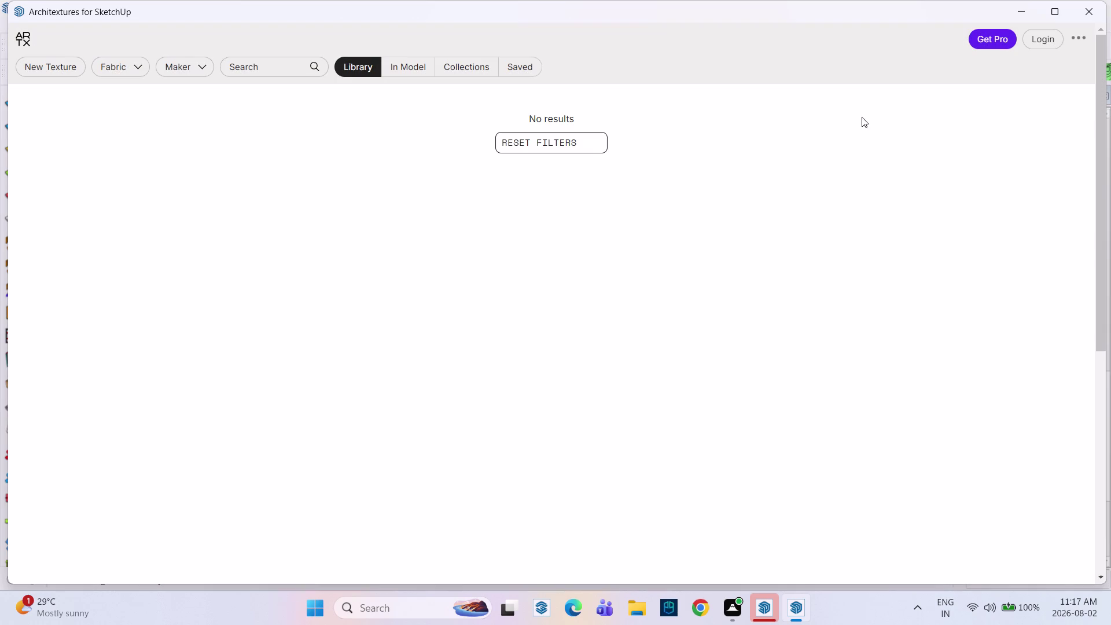
click(138, 64)
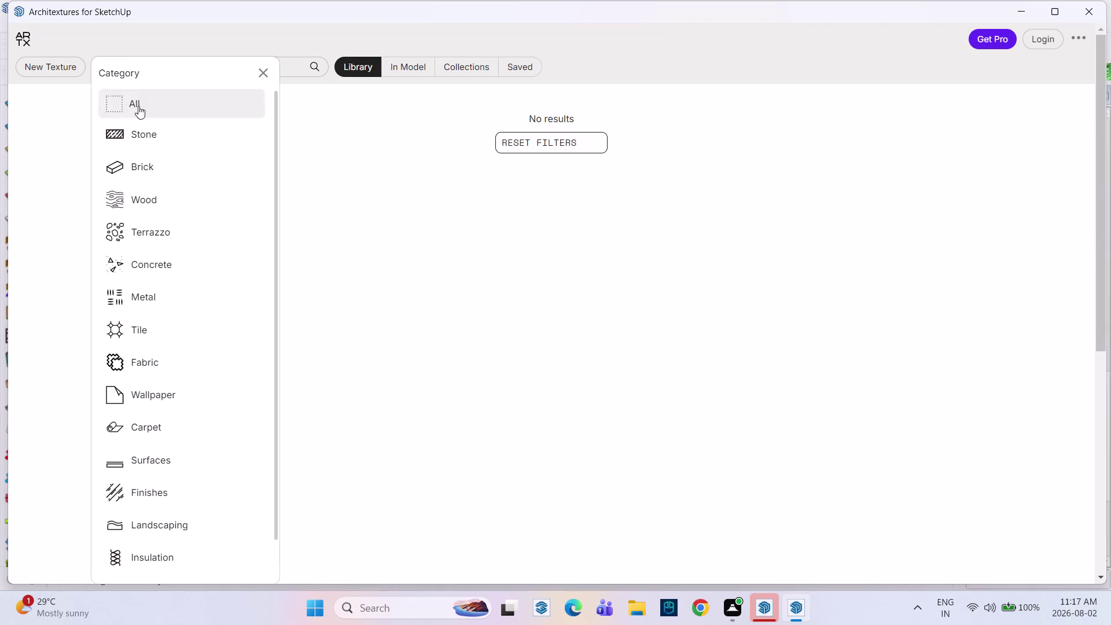
click(143, 168)
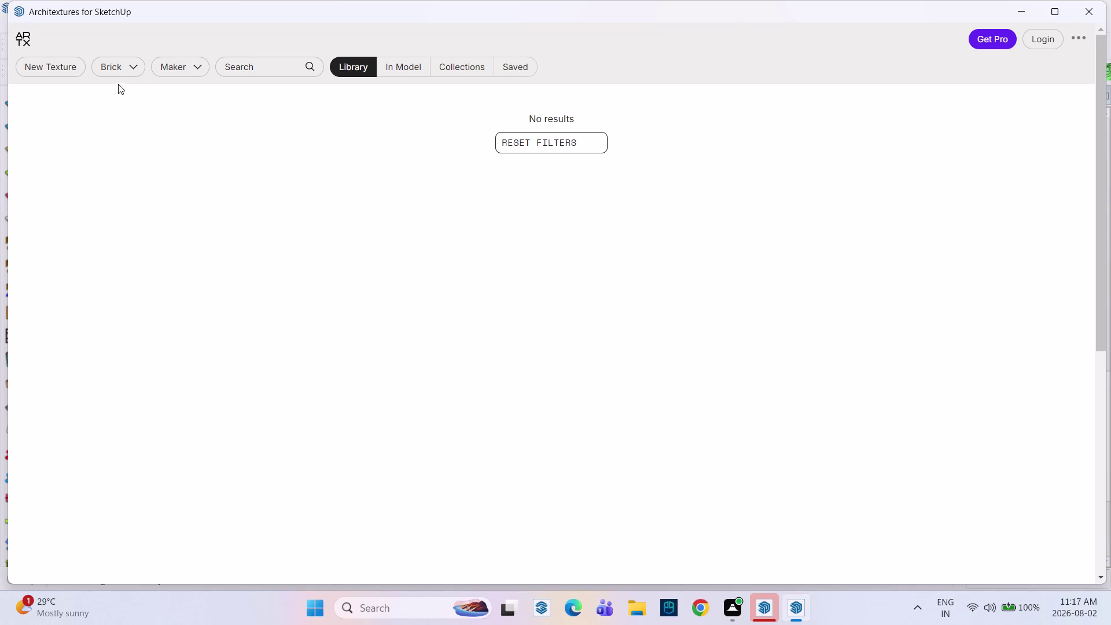
click(126, 64)
click(134, 322)
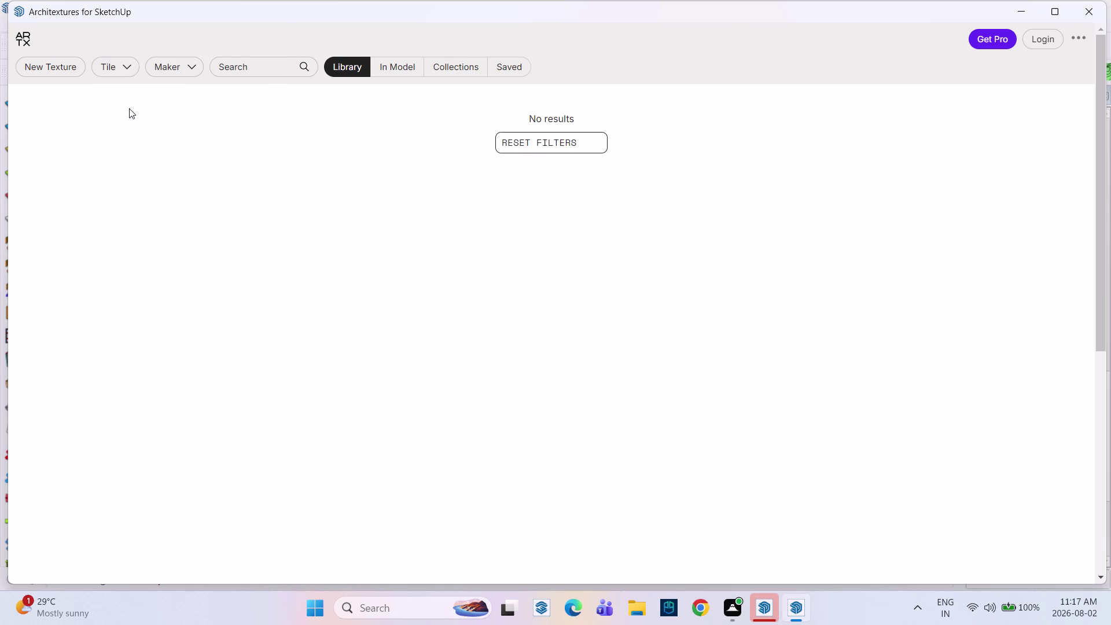
click(125, 71)
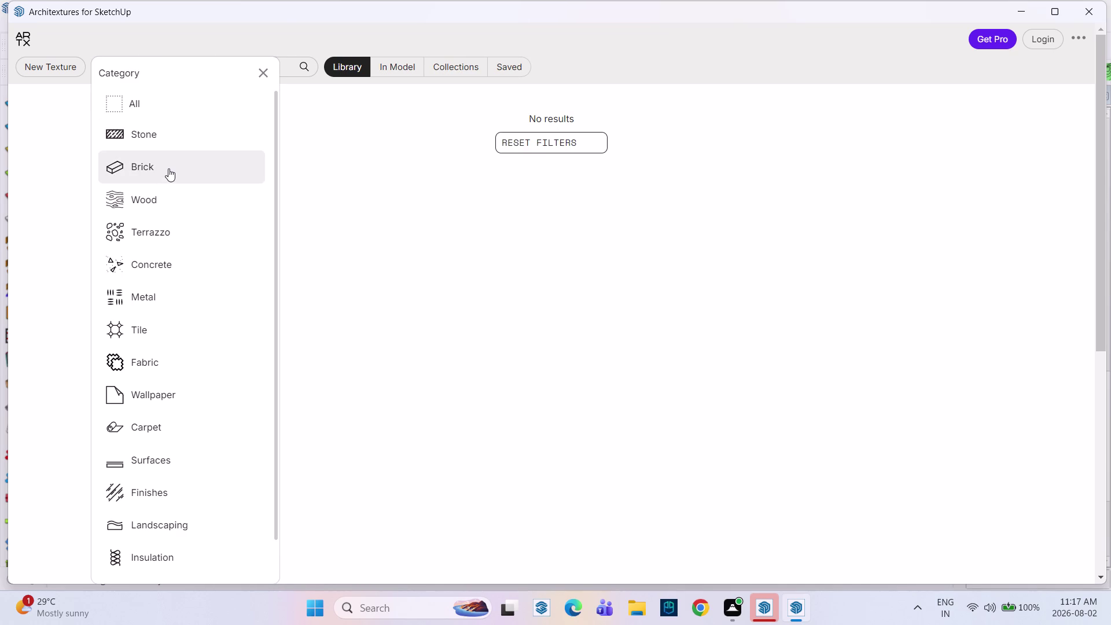
click(288, 193)
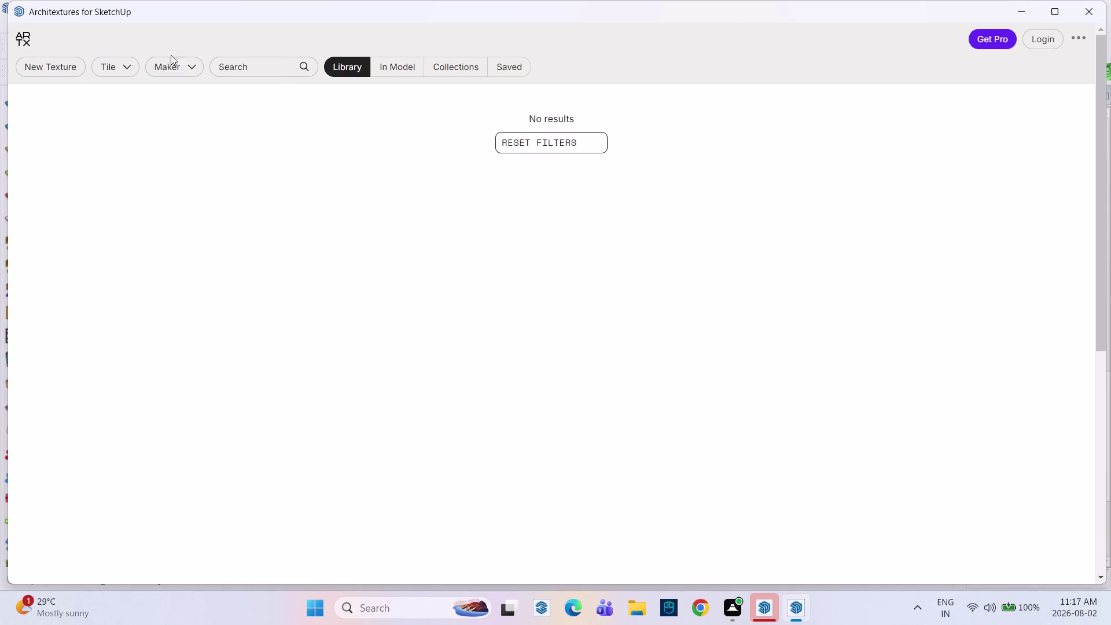
Preview the herringbone granite texture, go back to the library, and return to the kitchen model.
click(63, 73)
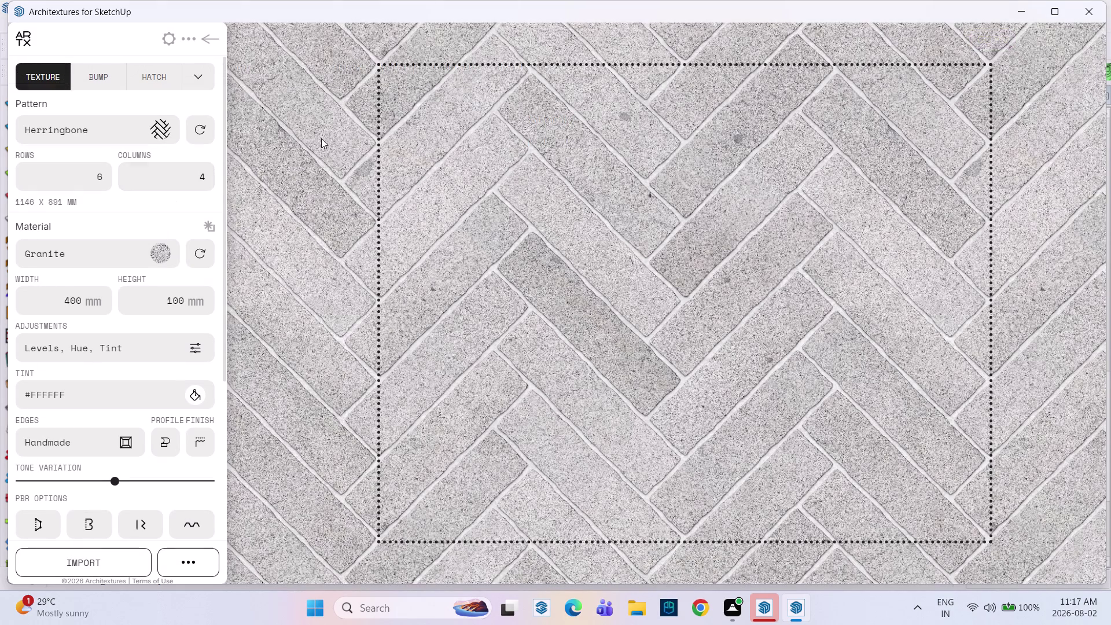
click(366, 128)
click(216, 42)
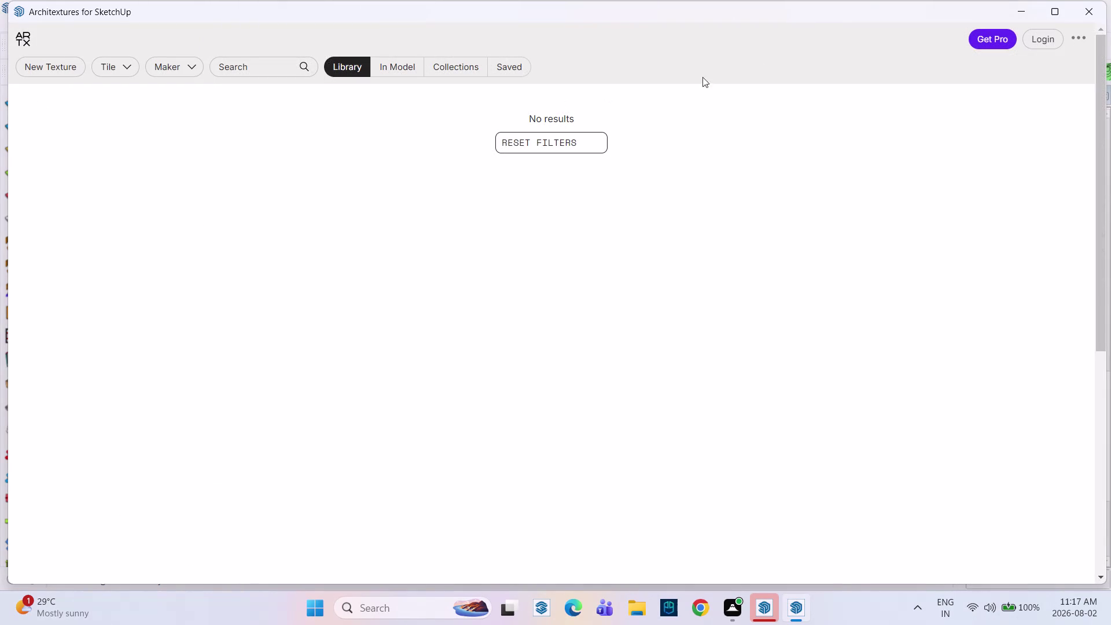
click(1091, 16)
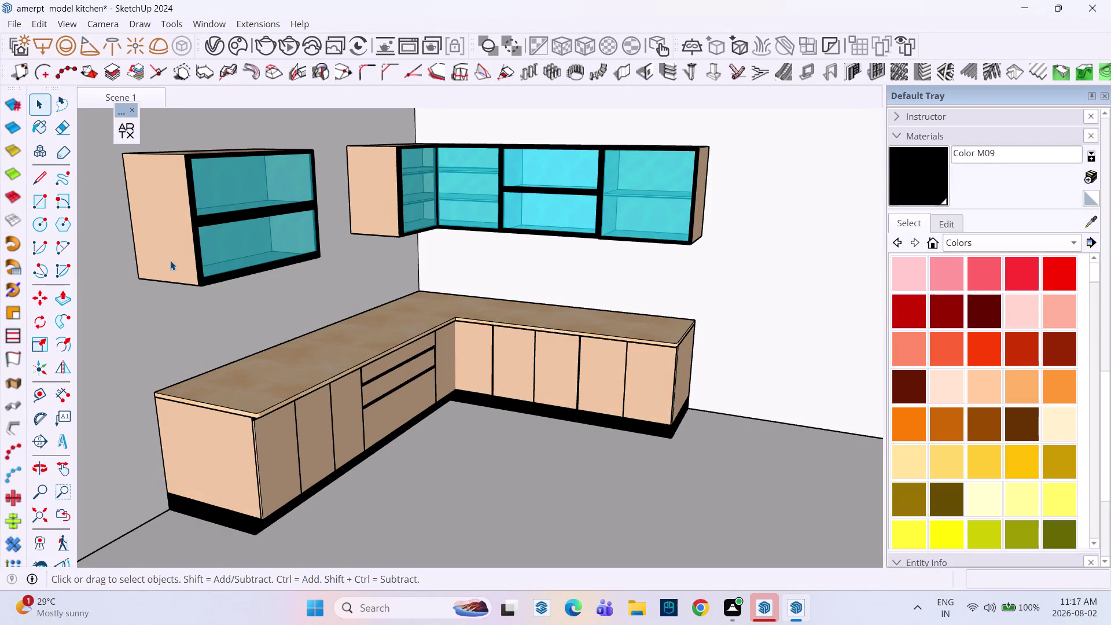
Orbit, tilt and zoom out until the whole kitchen room around the cabinets is framed.
scroll(down, 3)
middle_drag(200, 341, 317, 321)
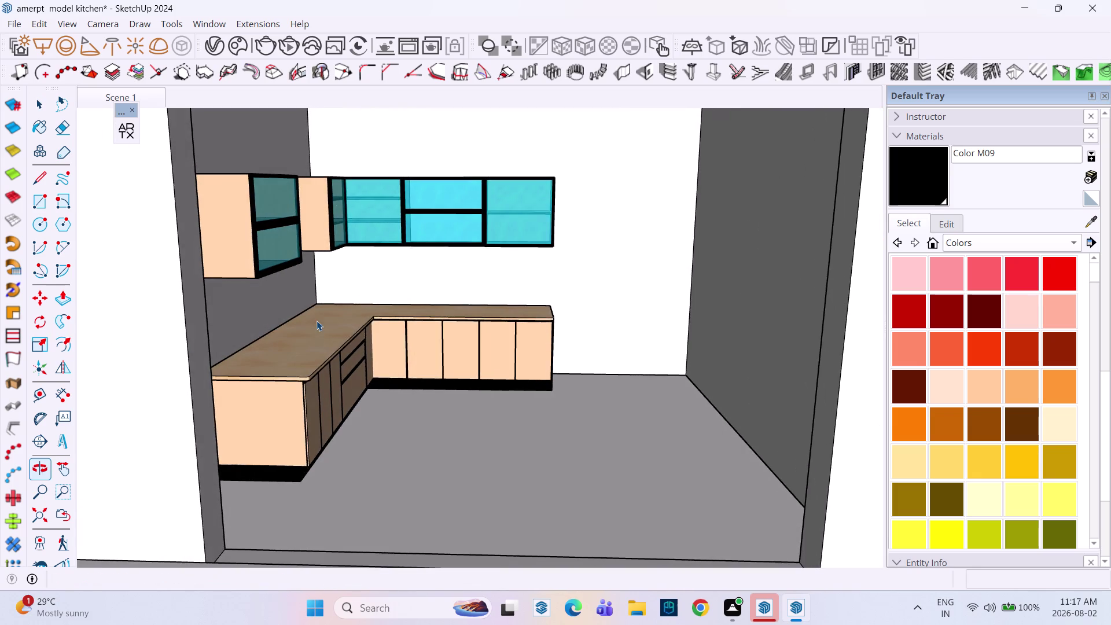
middle_drag(325, 323, 253, 328)
scroll(down, 3)
middle_drag(254, 314, 263, 346)
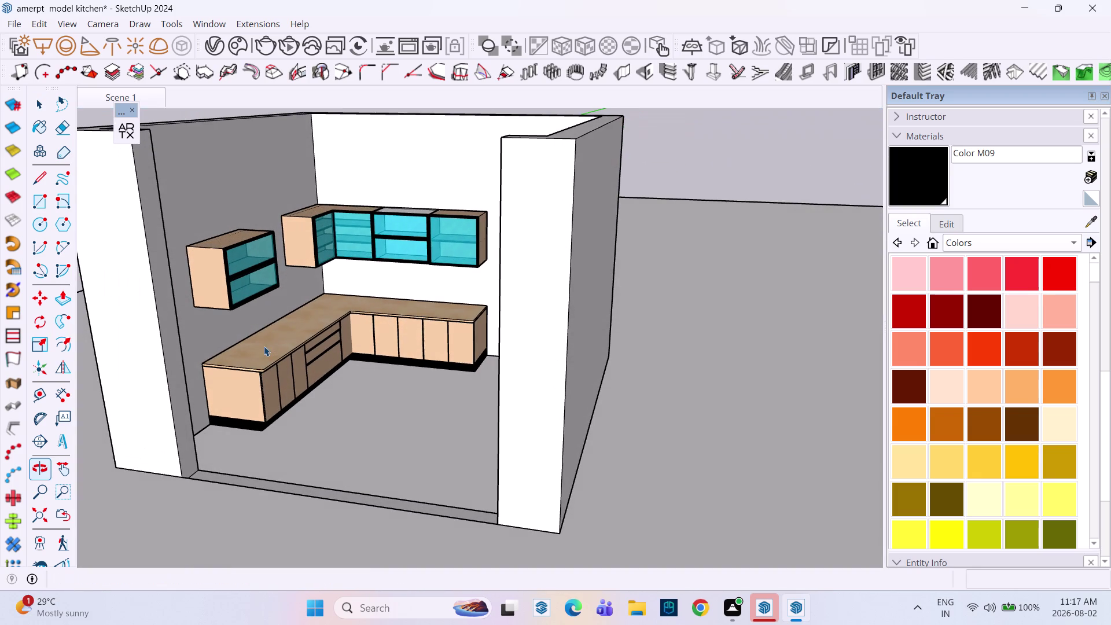
scroll(up, 3)
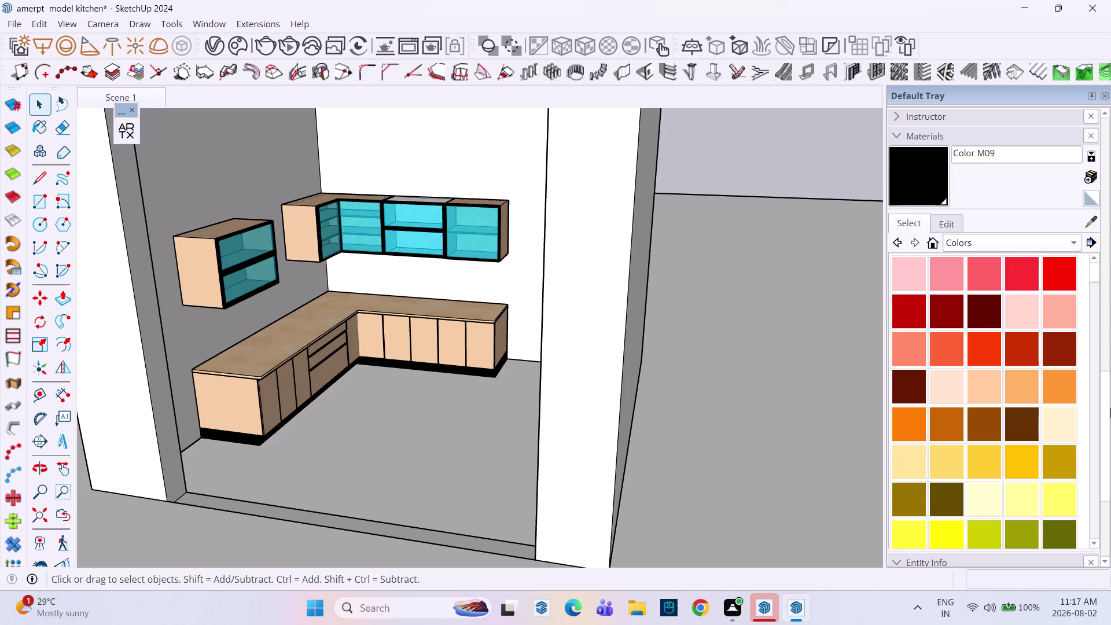
scroll(down, 3)
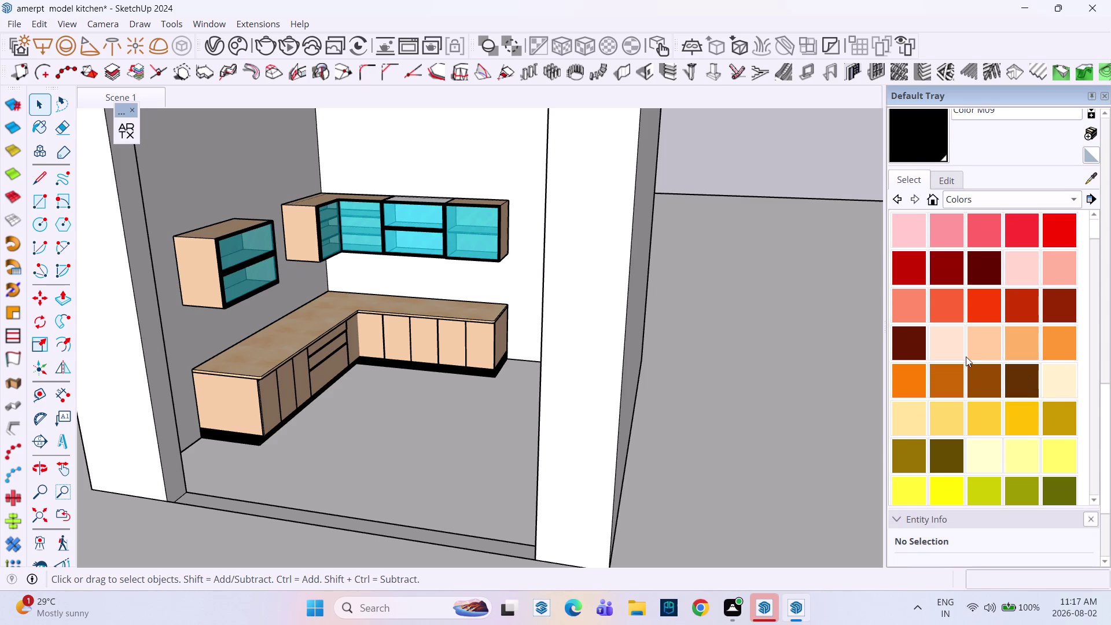
scroll(up, 3)
scroll(up, 3)
Paint the countertop with Stone Marble from the Stone collection and zoom in on it.
click(972, 200)
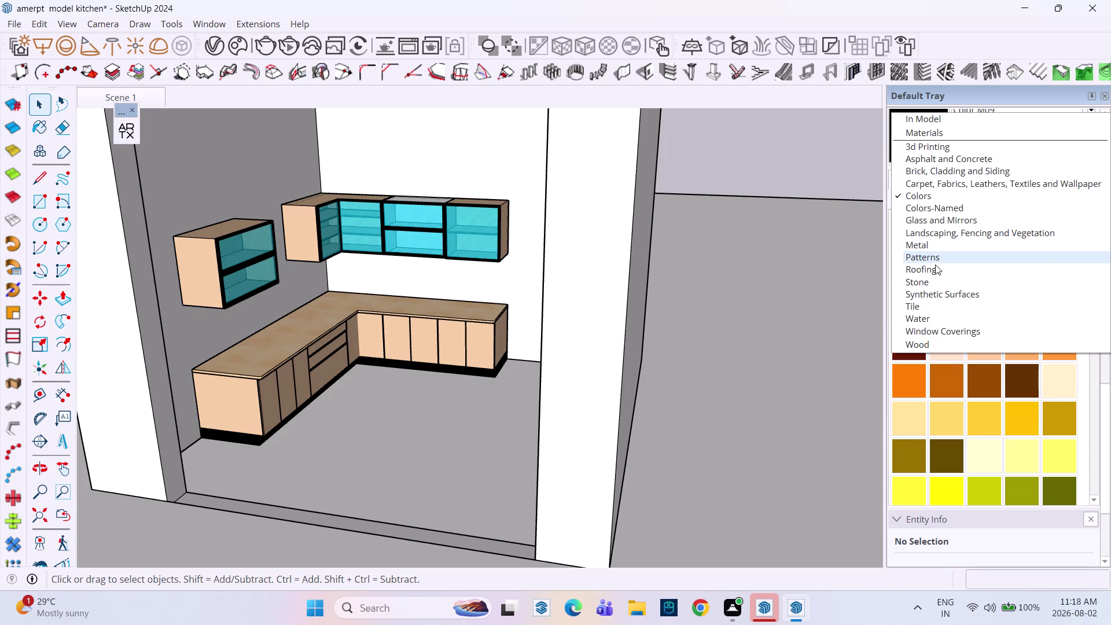
click(925, 284)
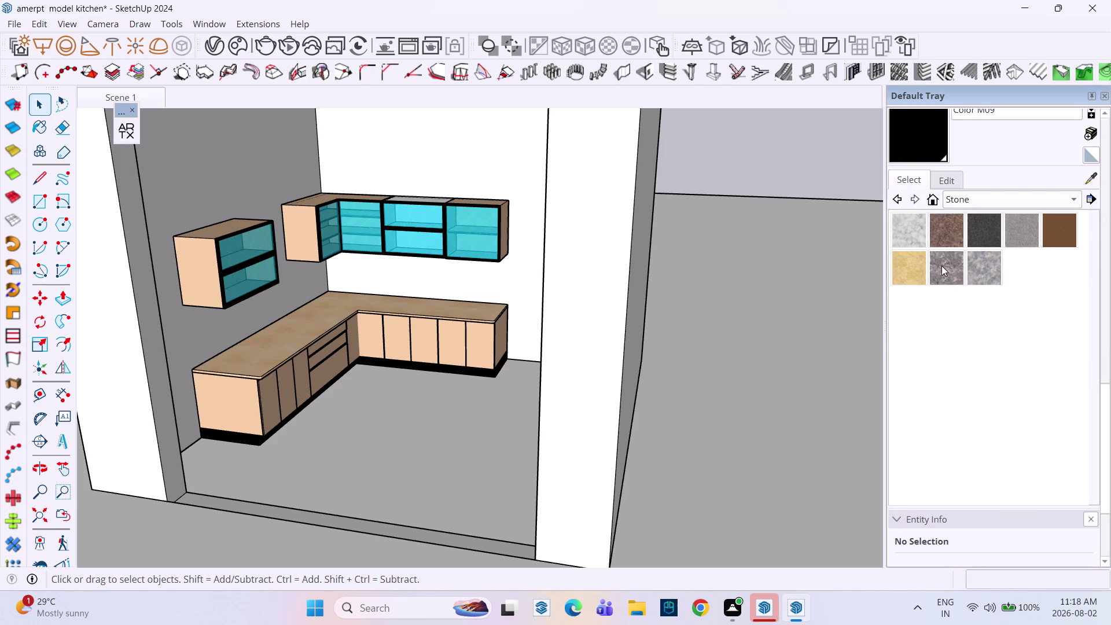
click(942, 266)
click(276, 344)
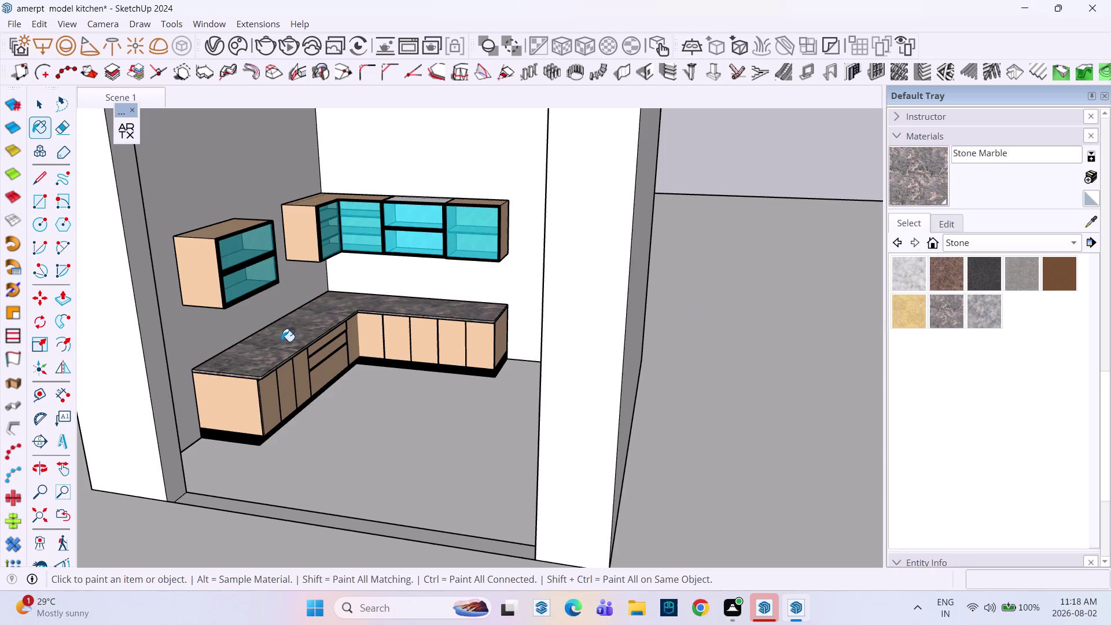
scroll(up, 3)
scroll(up, 3)
middle_drag(351, 356, 288, 444)
Try the white Carrera Marble material and inspect it along the countertop.
click(909, 272)
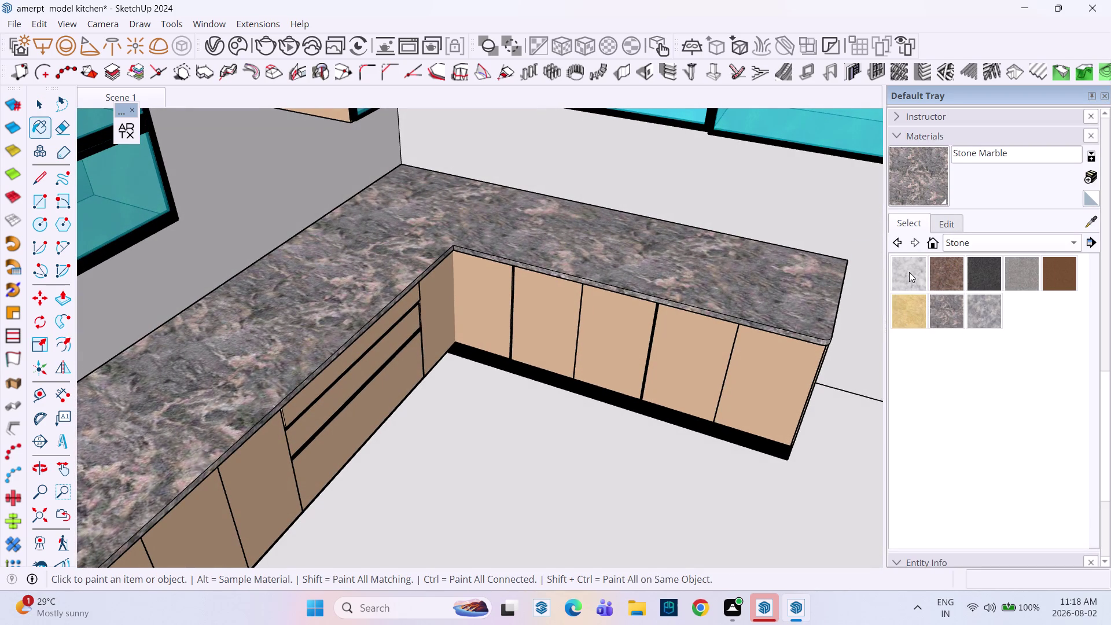
click(306, 302)
scroll(up, 3)
scroll(down, 3)
middle_drag(367, 308, 246, 285)
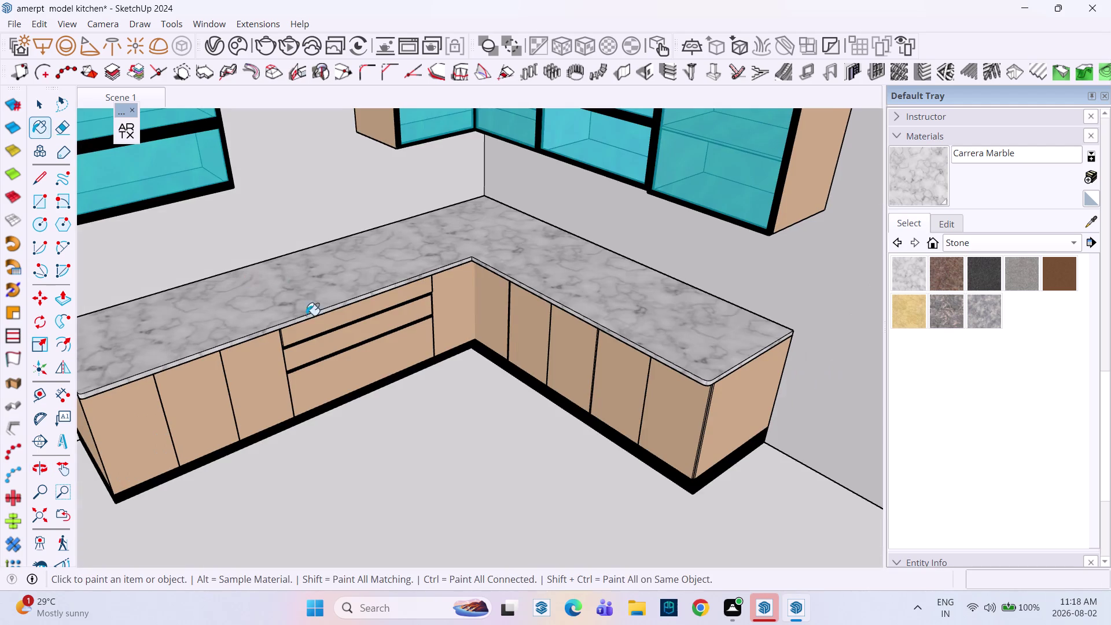
middle_drag(369, 326, 467, 304)
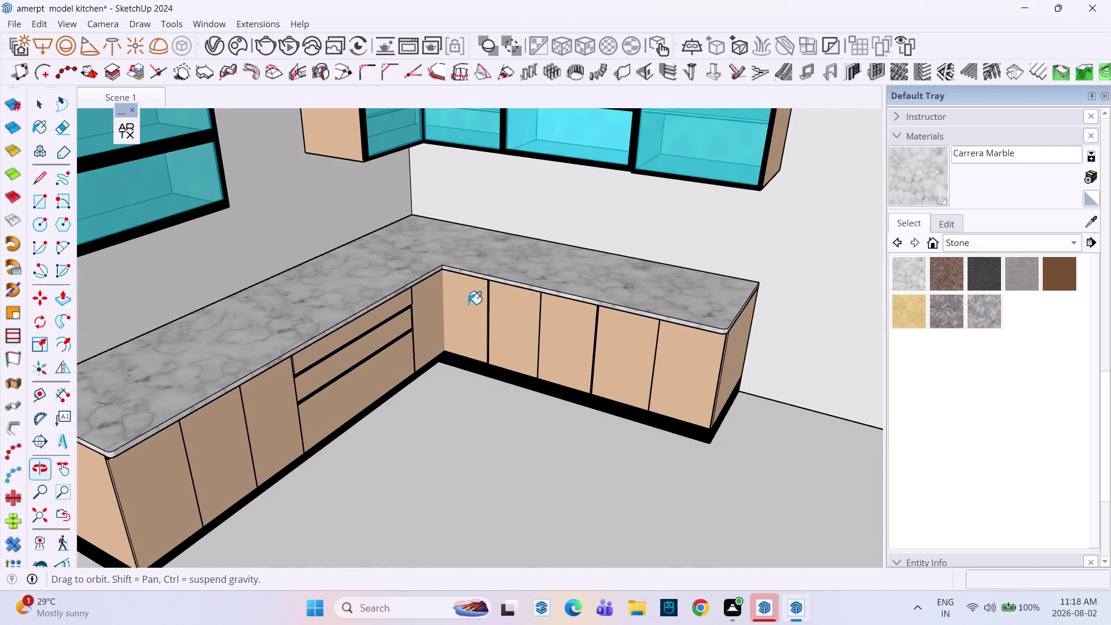
Repaint the countertop with Stone Marble and pull back to see the whole kitchen.
click(939, 316)
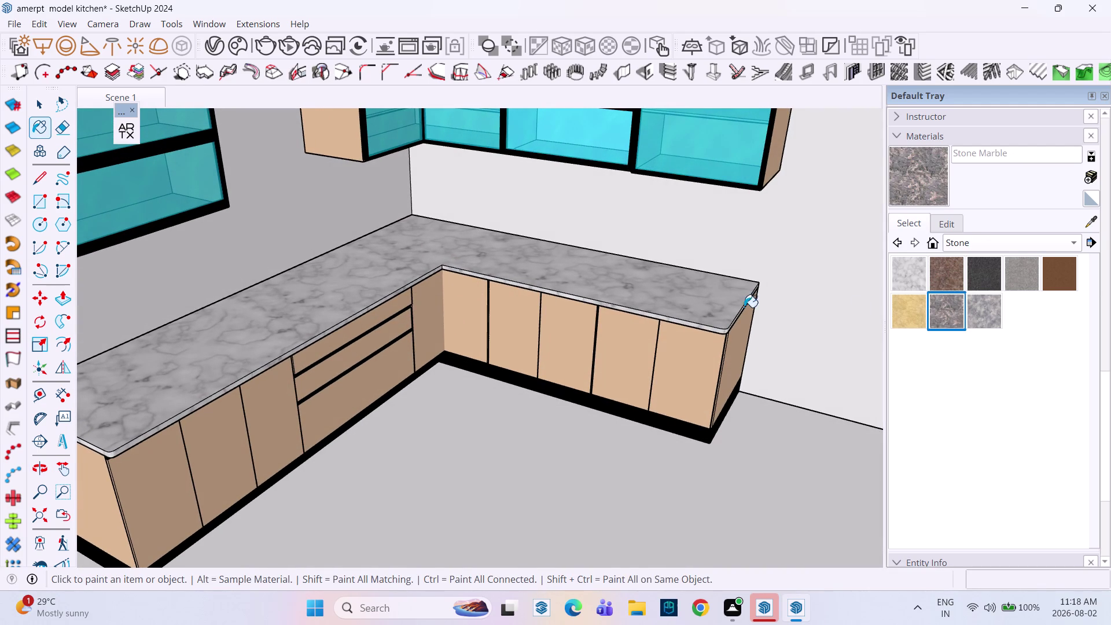
click(289, 317)
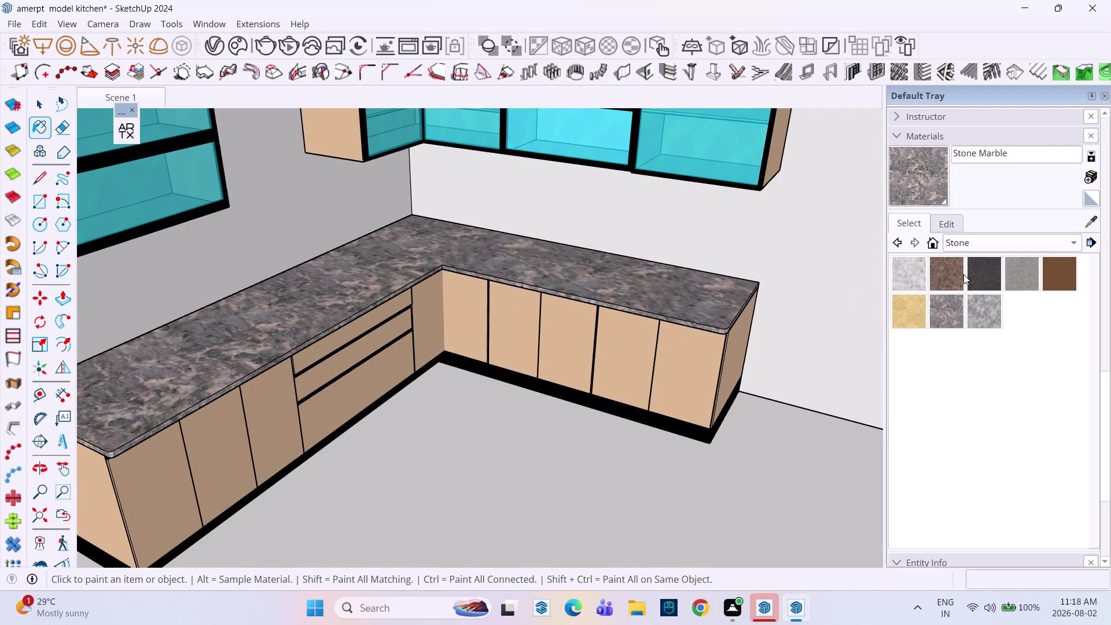
scroll(down, 3)
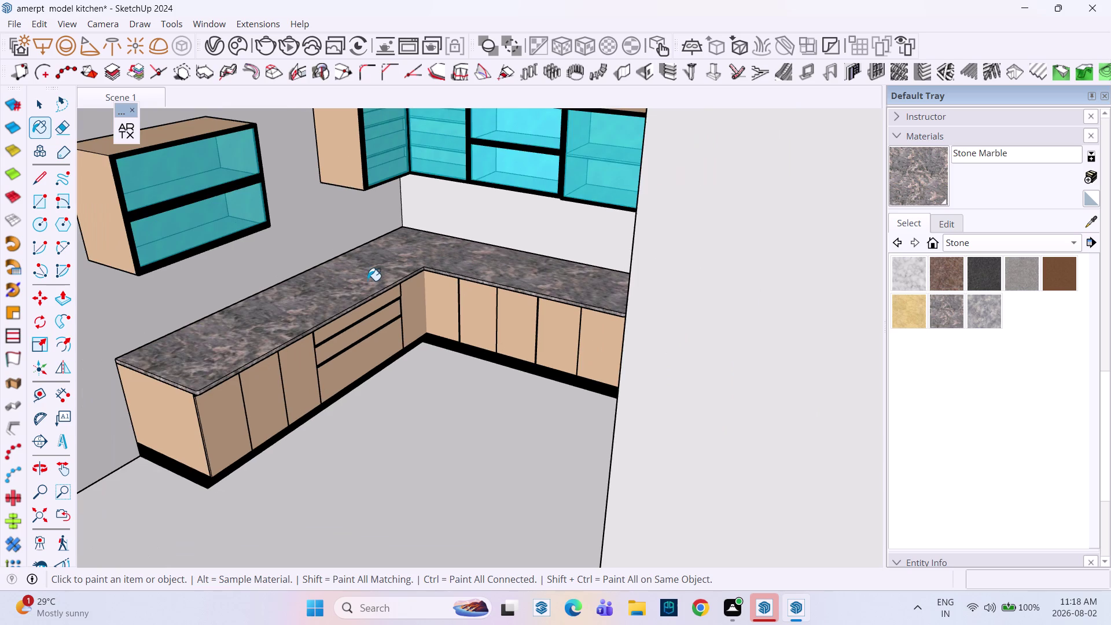
middle_drag(366, 280, 412, 229)
scroll(down, 3)
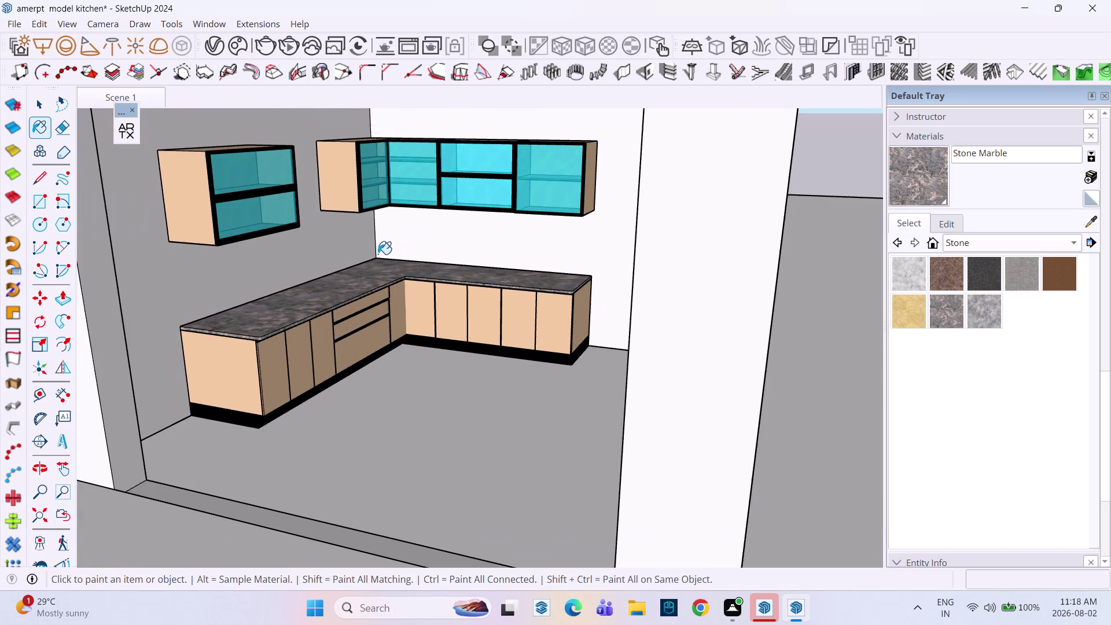
middle_drag(387, 265, 347, 271)
middle_drag(350, 272, 407, 327)
middle_drag(449, 322, 449, 313)
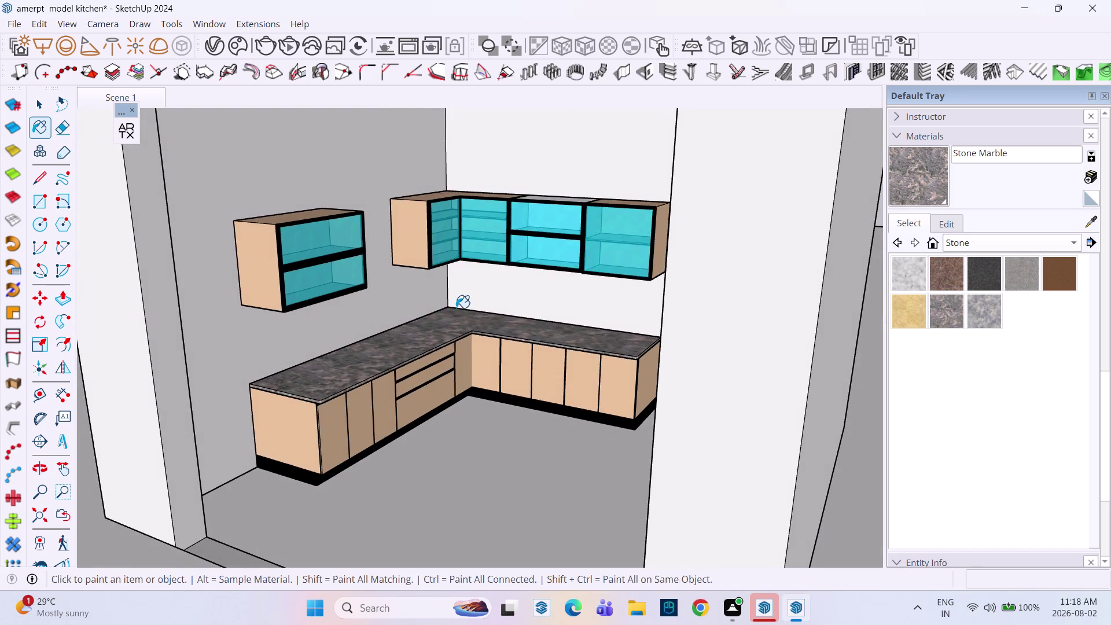
Orbit above the walls to an overhead view of the kitchen over the back wall.
scroll(down, 3)
middle_drag(459, 305, 535, 329)
middle_drag(508, 306, 372, 309)
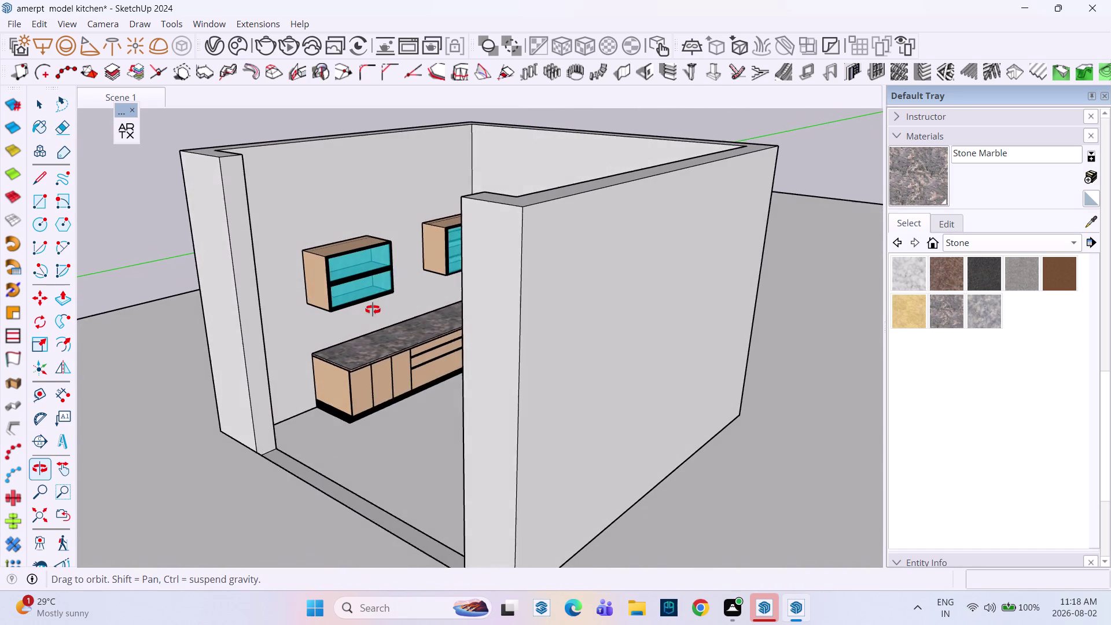
middle_drag(373, 309, 372, 310)
scroll(down, 3)
middle_drag(447, 227, 291, 304)
scroll(up, 3)
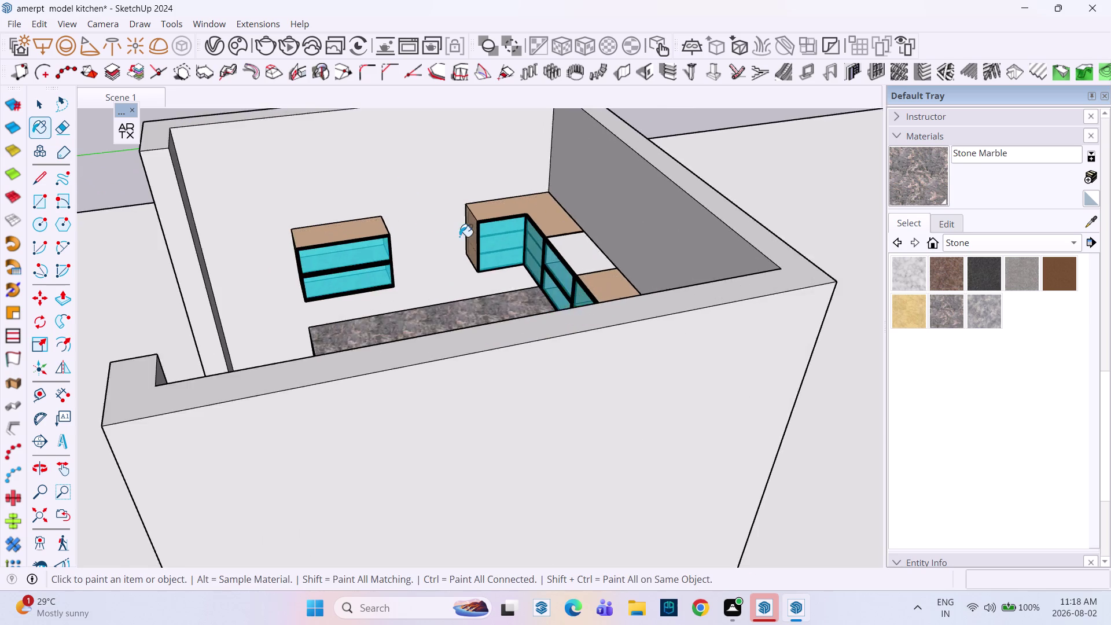
middle_drag(459, 237, 399, 278)
middle_drag(416, 247, 431, 306)
middle_drag(431, 306, 424, 265)
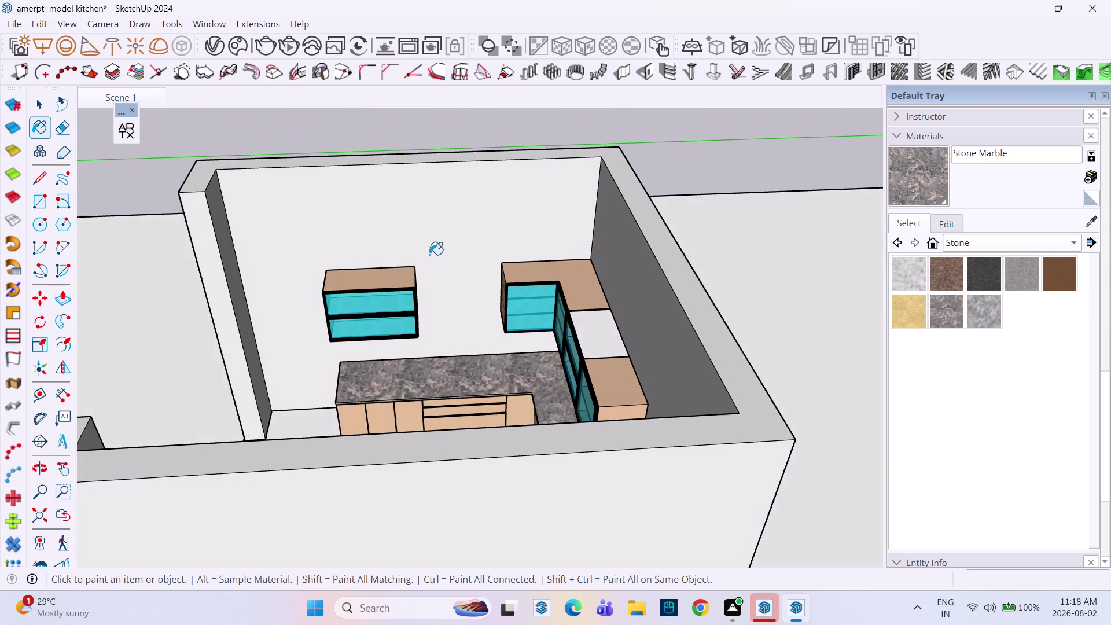
scroll(up, 3)
middle_drag(422, 253, 440, 302)
middle_drag(441, 300, 443, 272)
scroll(up, 3)
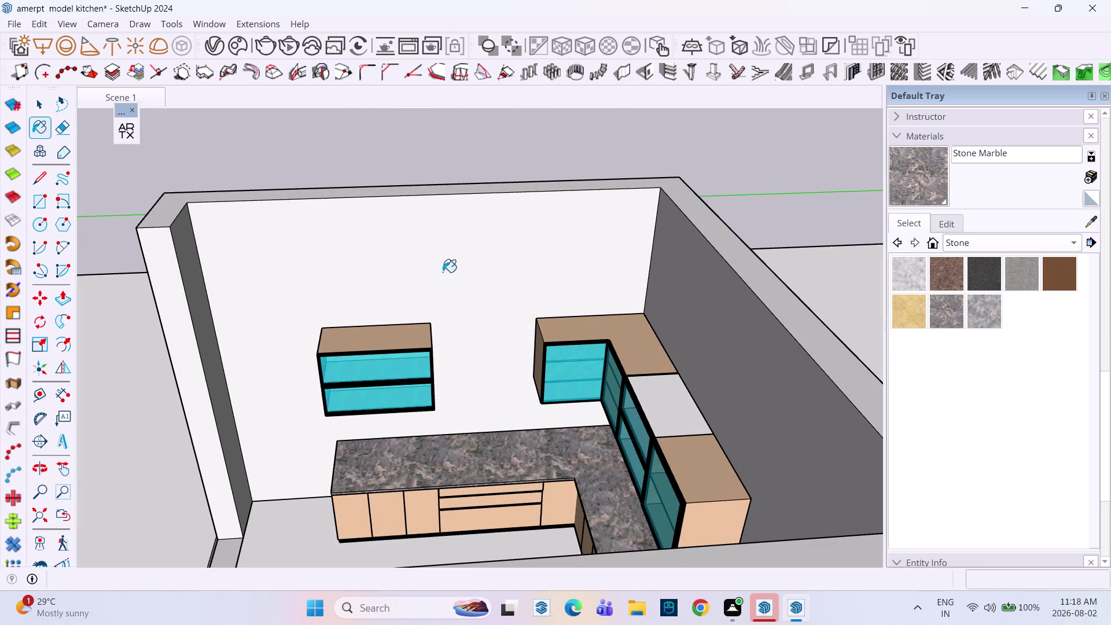
Using Tape Measure, place a vertical guide at the small cabinet's left edge.
key(t)
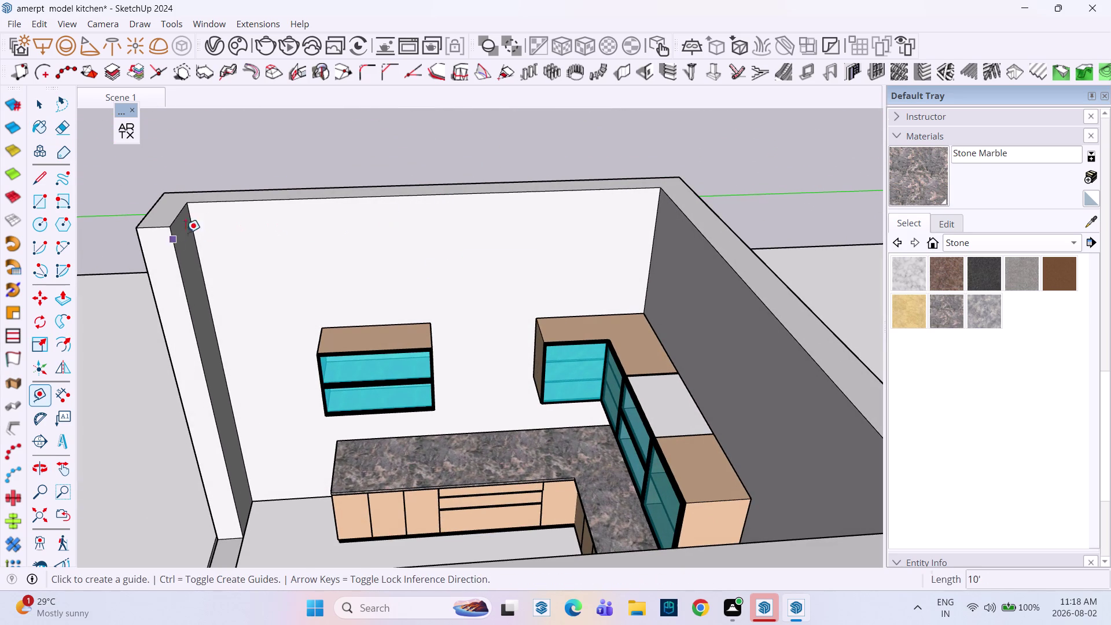
middle_drag(368, 222, 389, 184)
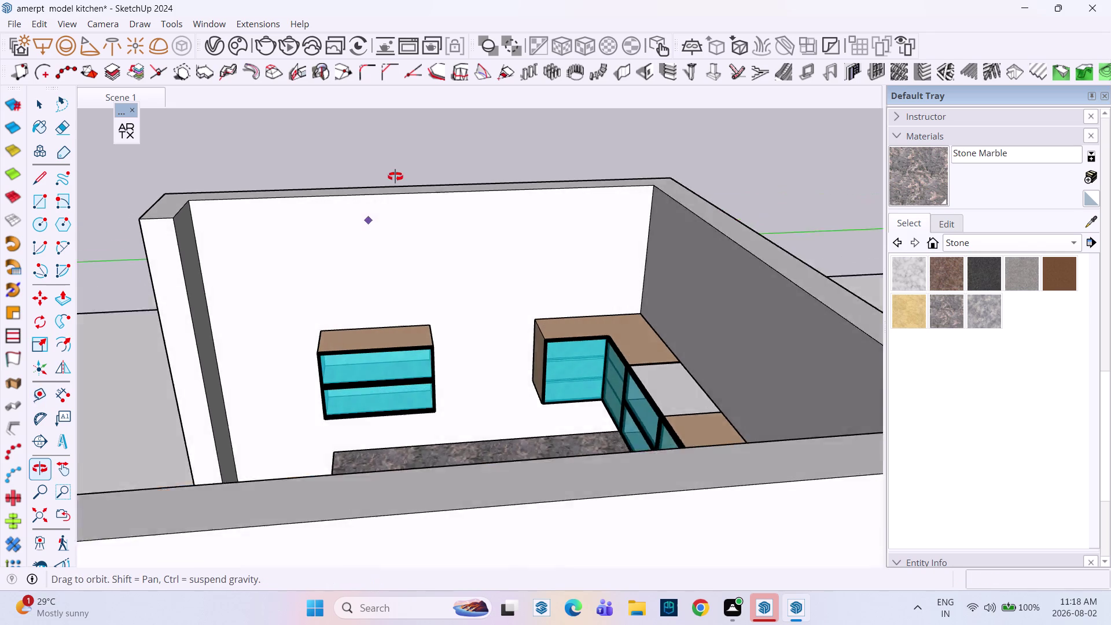
middle_drag(389, 184, 397, 176)
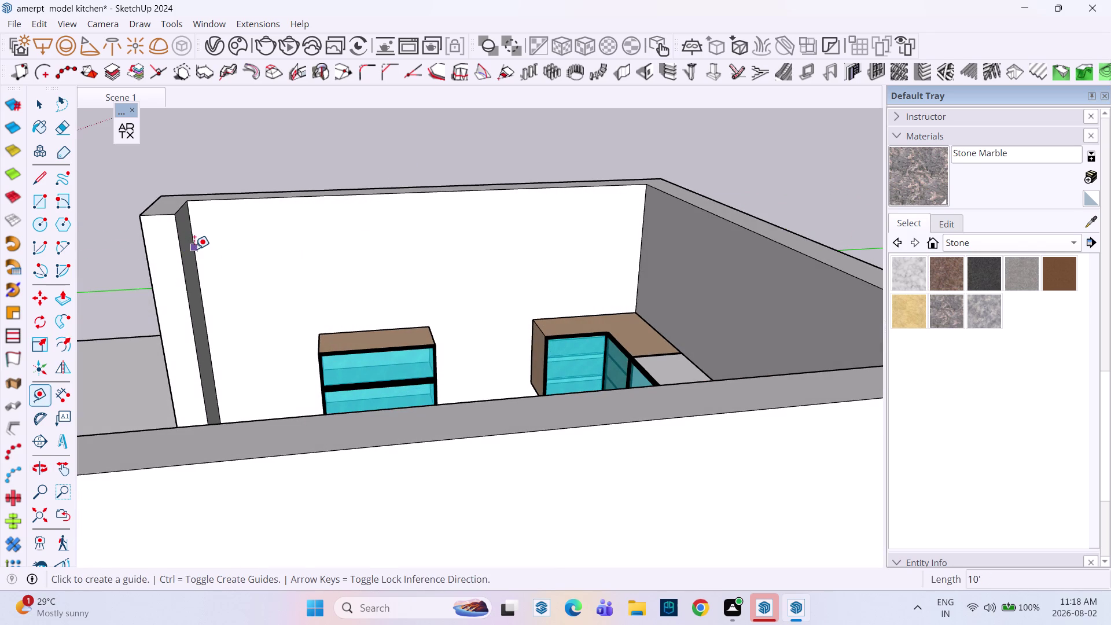
click(194, 249)
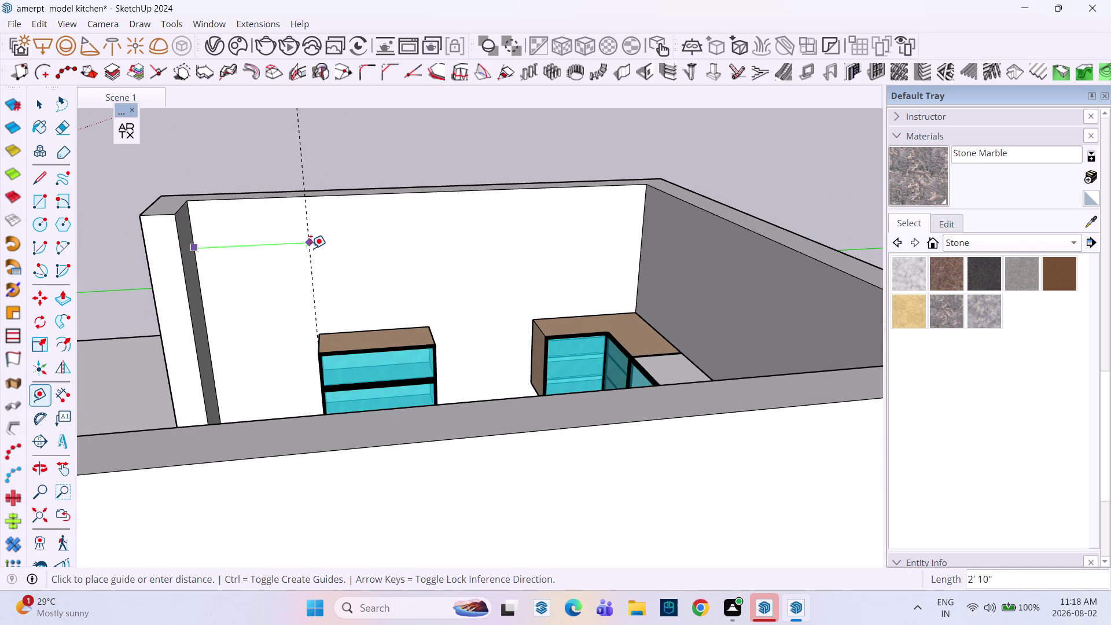
middle_drag(311, 248, 401, 237)
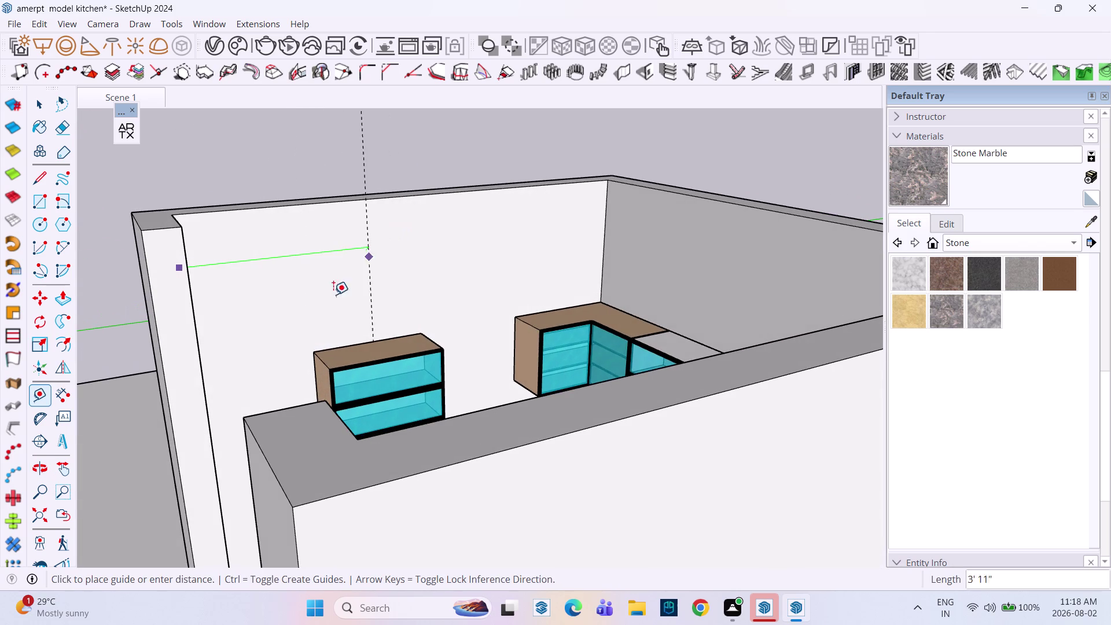
scroll(up, 3)
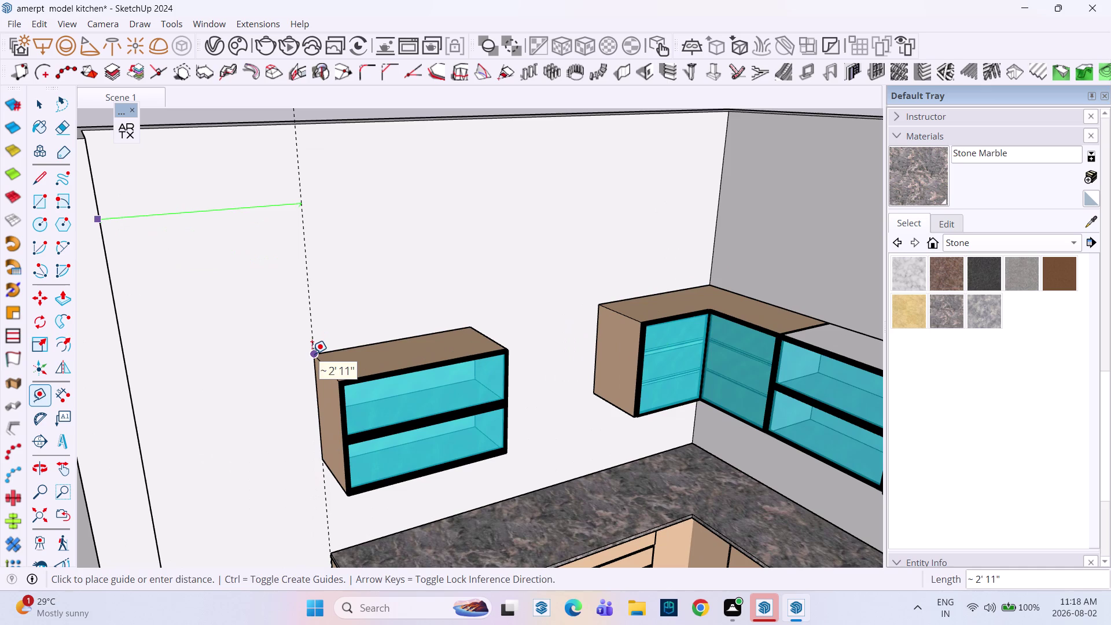
click(312, 354)
click(302, 201)
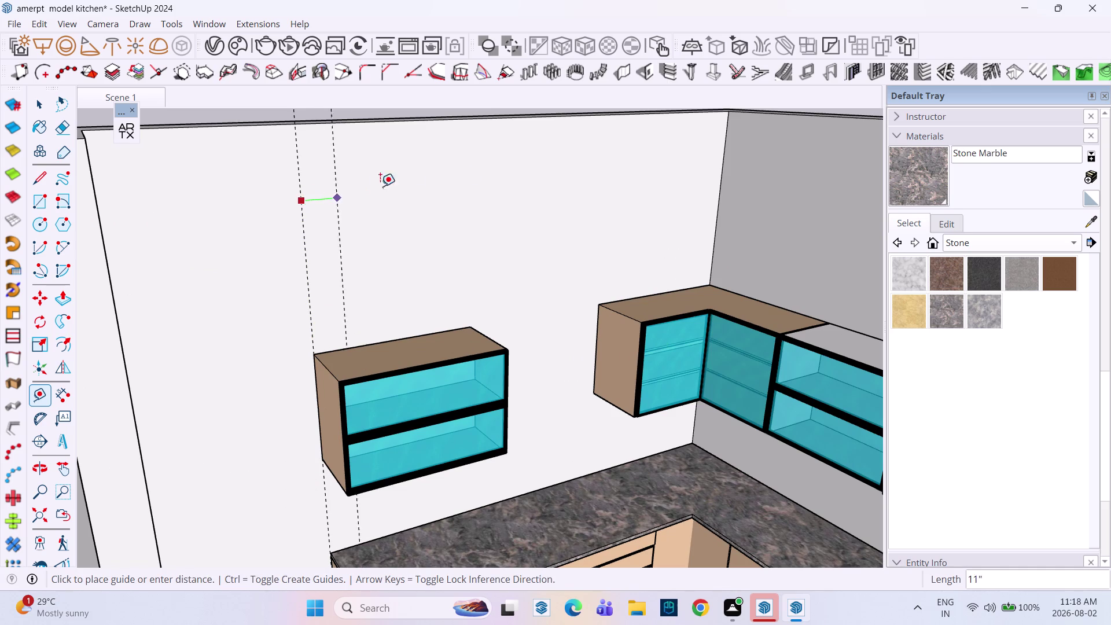
Orbit back to the small wall cabinet and place a guide at its right edge.
middle_drag(490, 214, 322, 198)
middle_drag(407, 214, 420, 358)
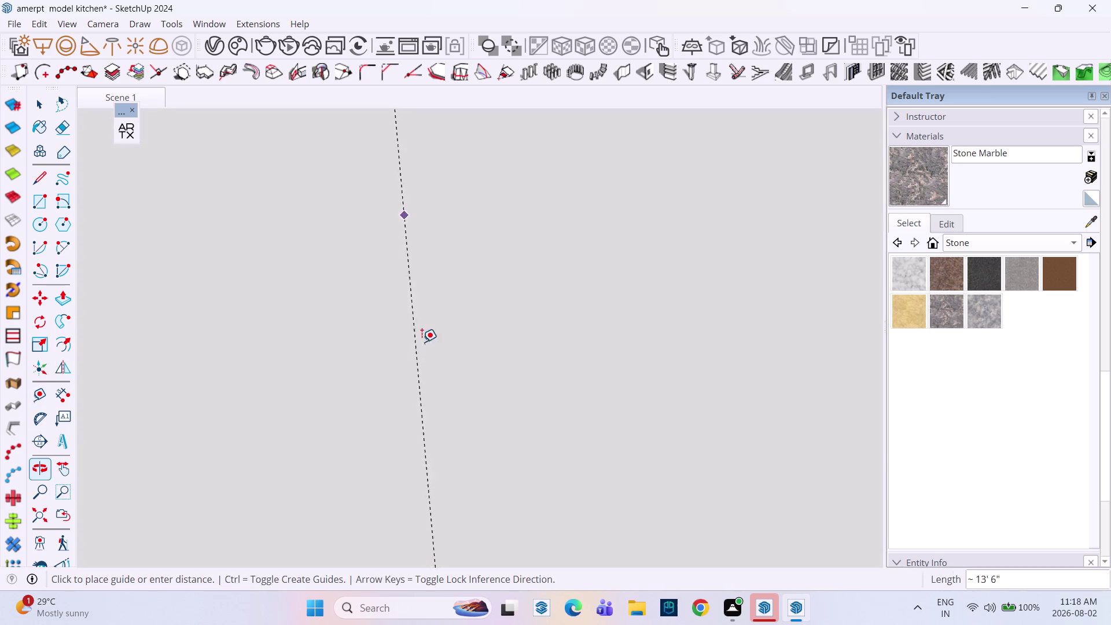
scroll(down, 3)
middle_drag(447, 269, 439, 391)
scroll(down, 3)
scroll(up, 3)
scroll(down, 3)
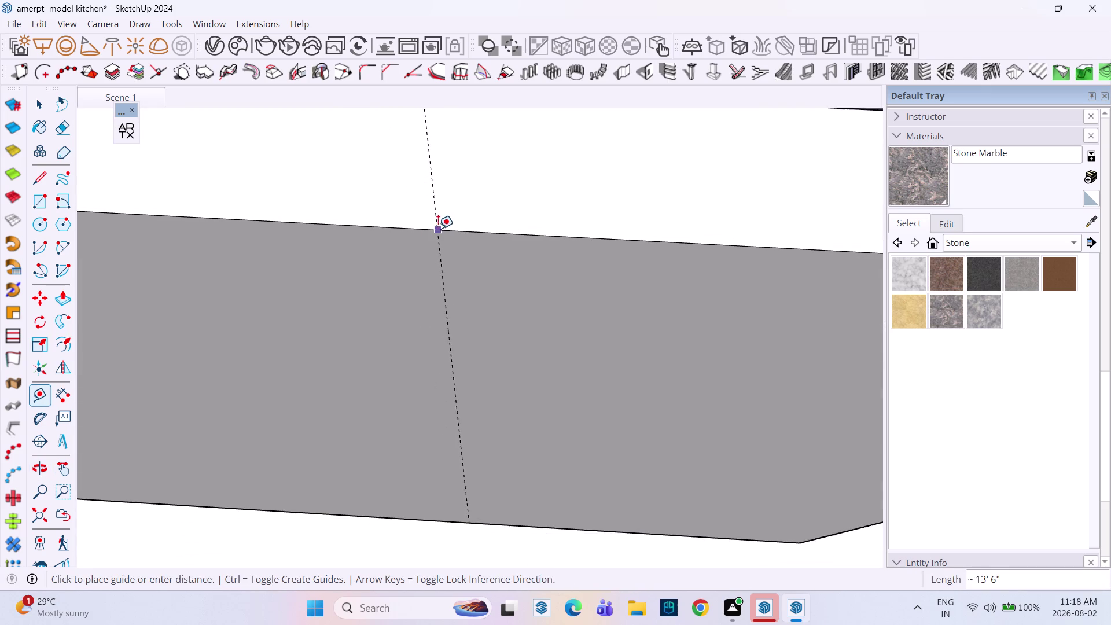
scroll(down, 3)
middle_drag(438, 229, 445, 391)
middle_drag(447, 273, 451, 316)
scroll(down, 3)
middle_drag(410, 222, 443, 414)
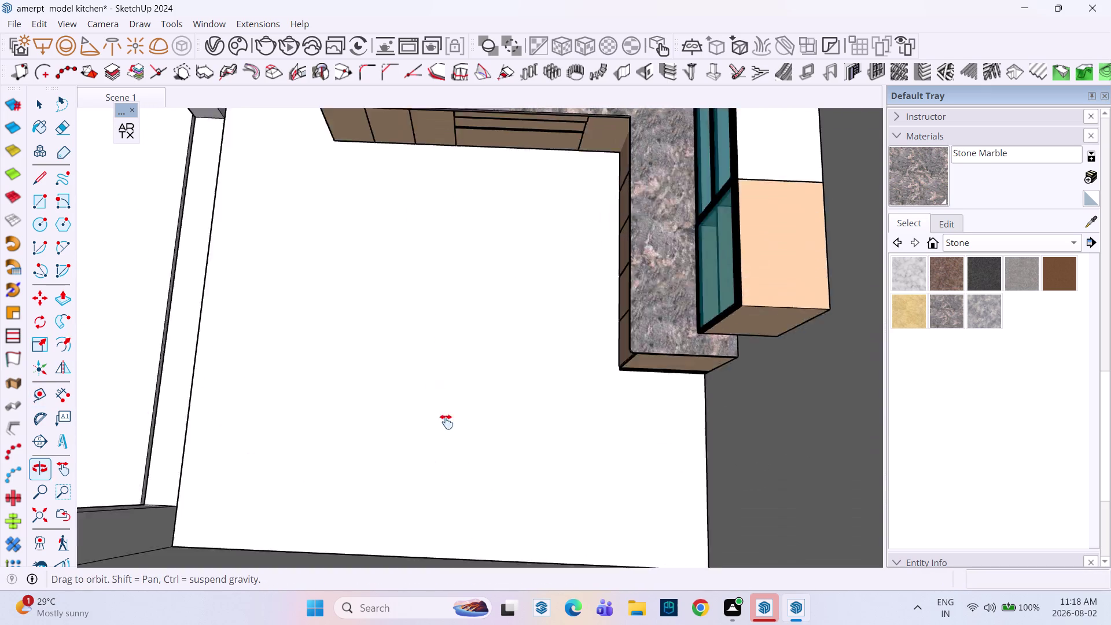
middle_drag(444, 414, 447, 423)
middle_drag(458, 340, 444, 208)
middle_drag(420, 197, 434, 382)
middle_drag(430, 358, 455, 255)
middle_drag(456, 228, 482, 431)
scroll(up, 3)
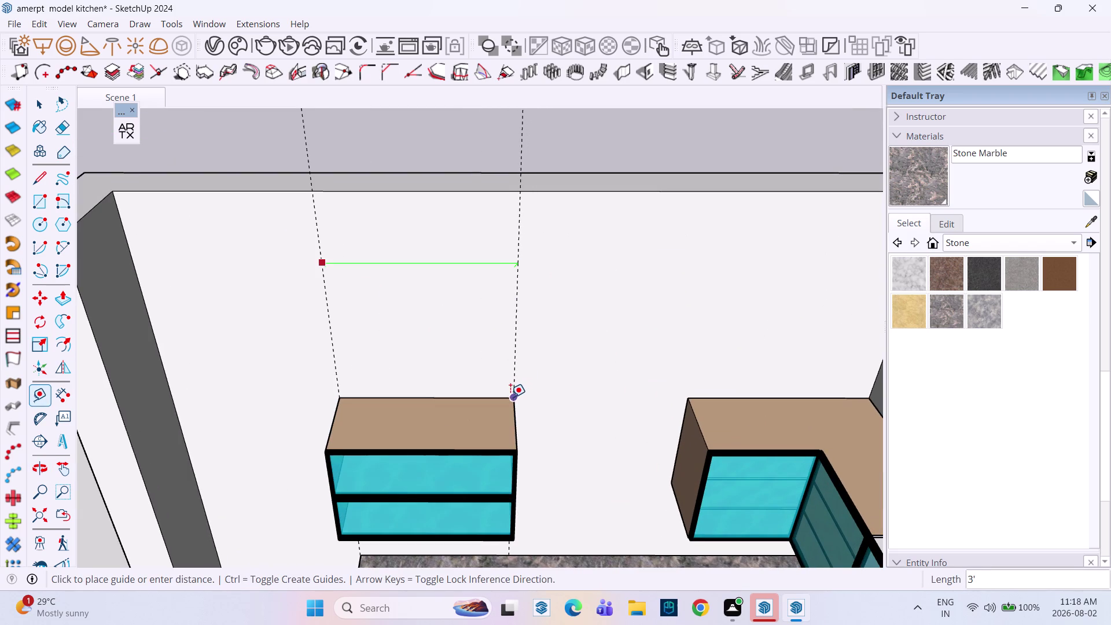
click(510, 397)
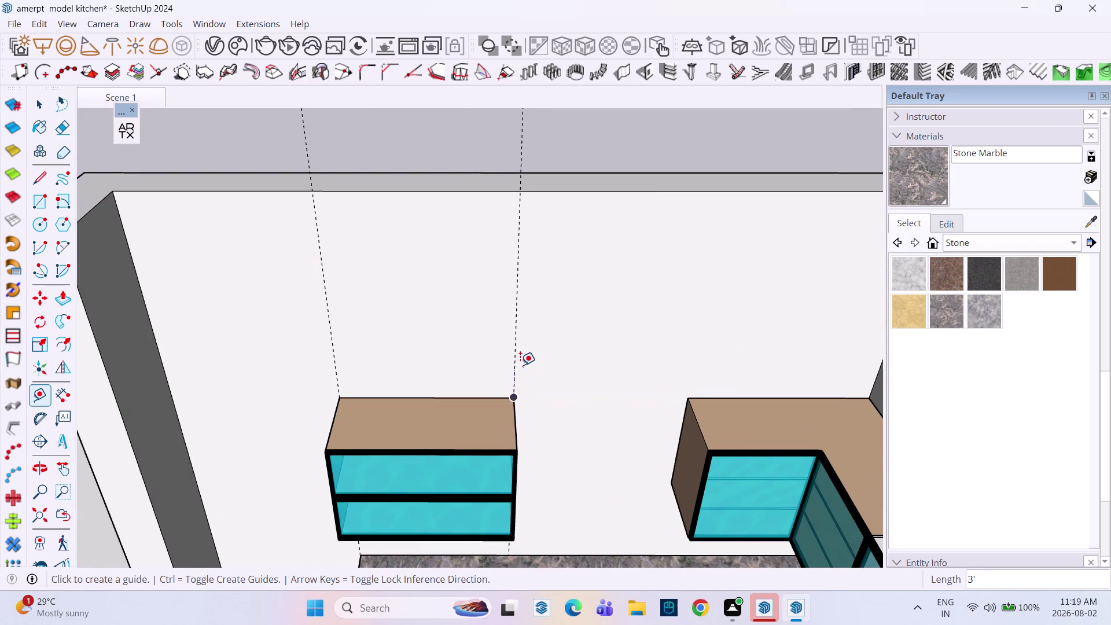
Add a guide at the corner cabinet's left edge, cancelling an unfinished extra guide.
click(517, 364)
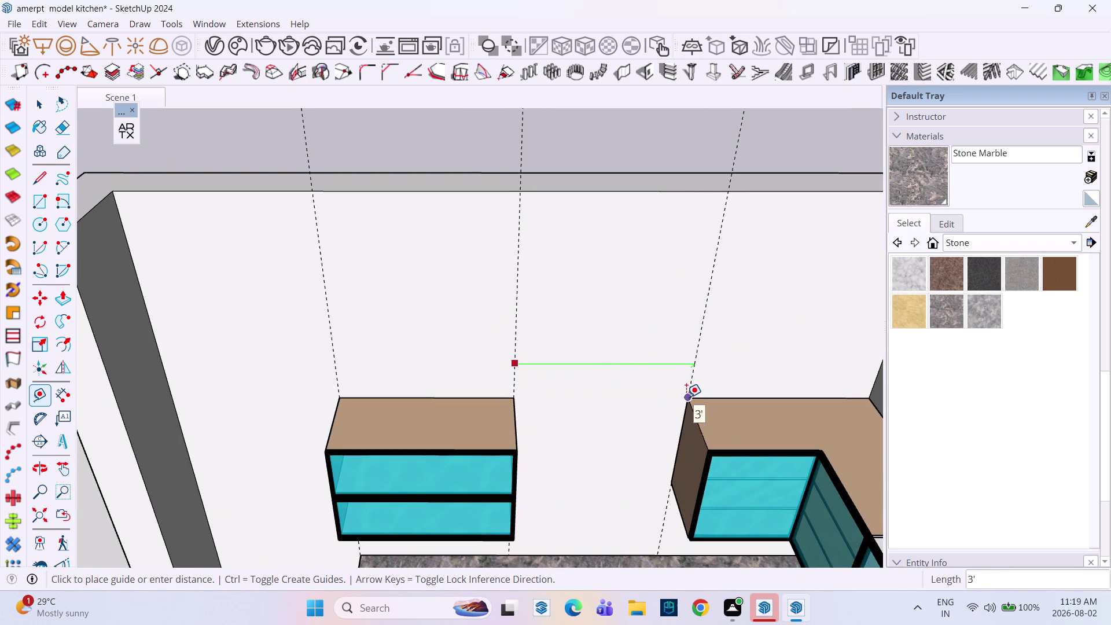
click(687, 397)
scroll(down, 3)
scroll(up, 3)
scroll(down, 3)
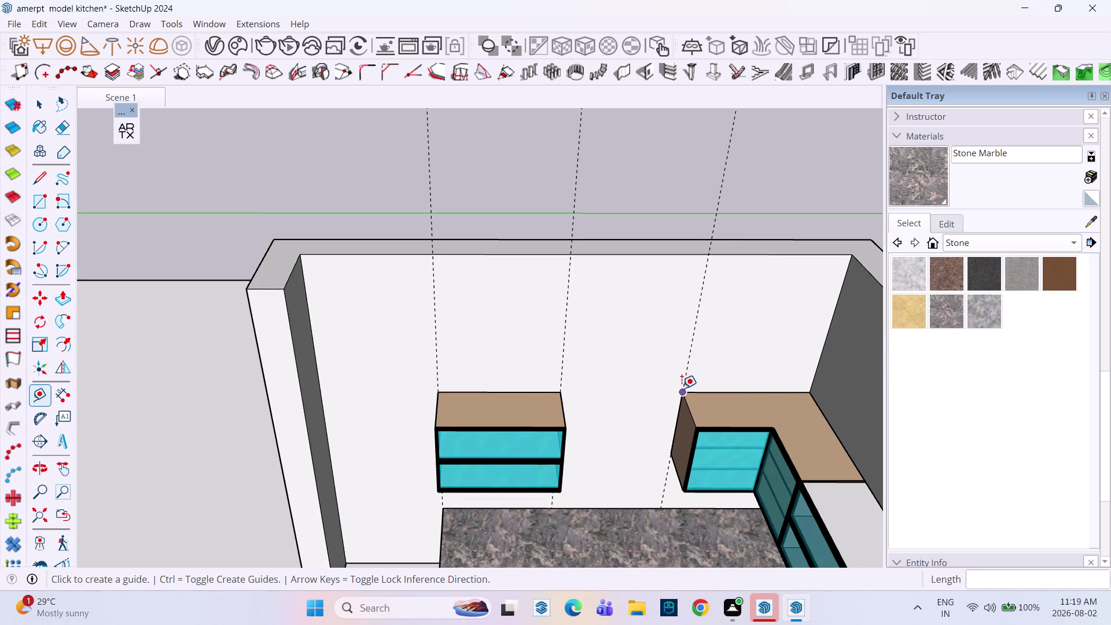
click(684, 390)
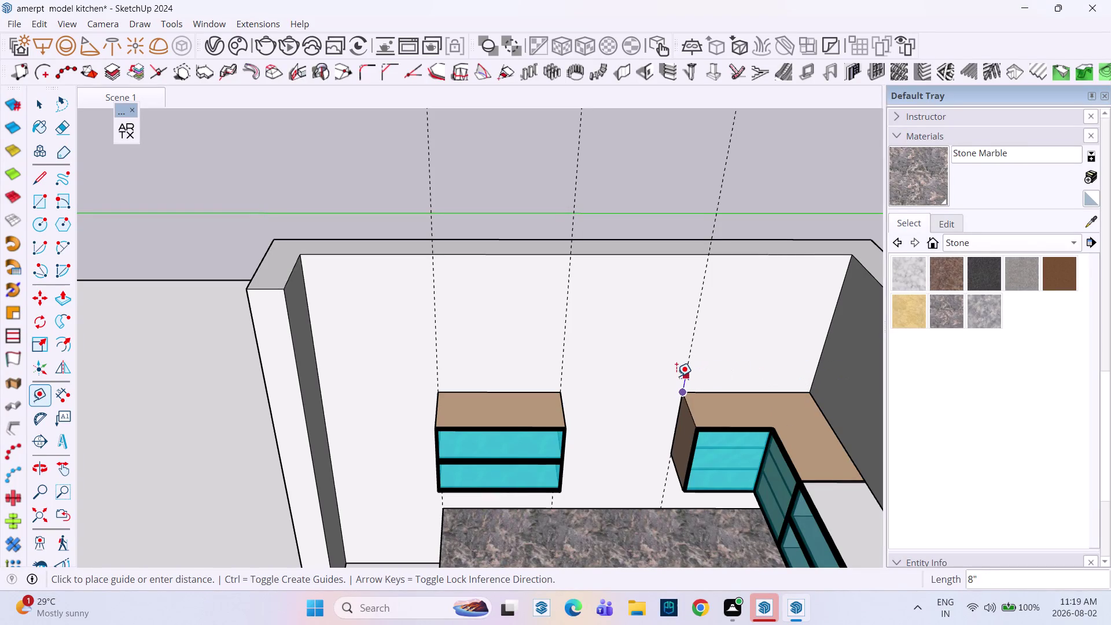
key(Escape)
Place guides at the corner unit's door edge and the next cabinet's edge.
middle_drag(634, 388, 752, 375)
middle_drag(648, 387, 721, 382)
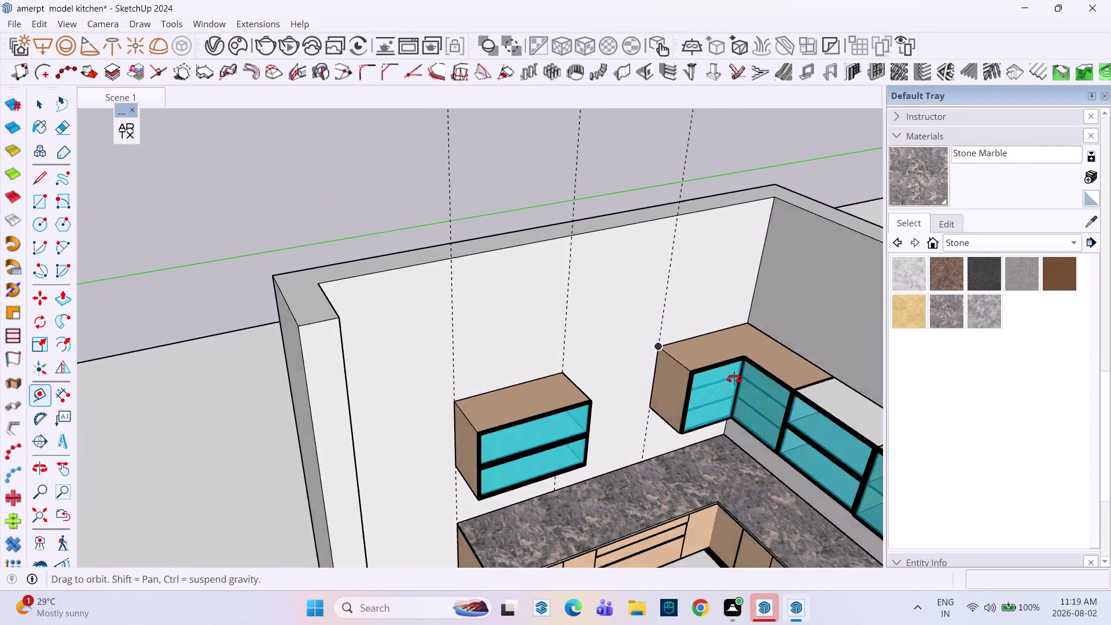
middle_drag(721, 382, 794, 345)
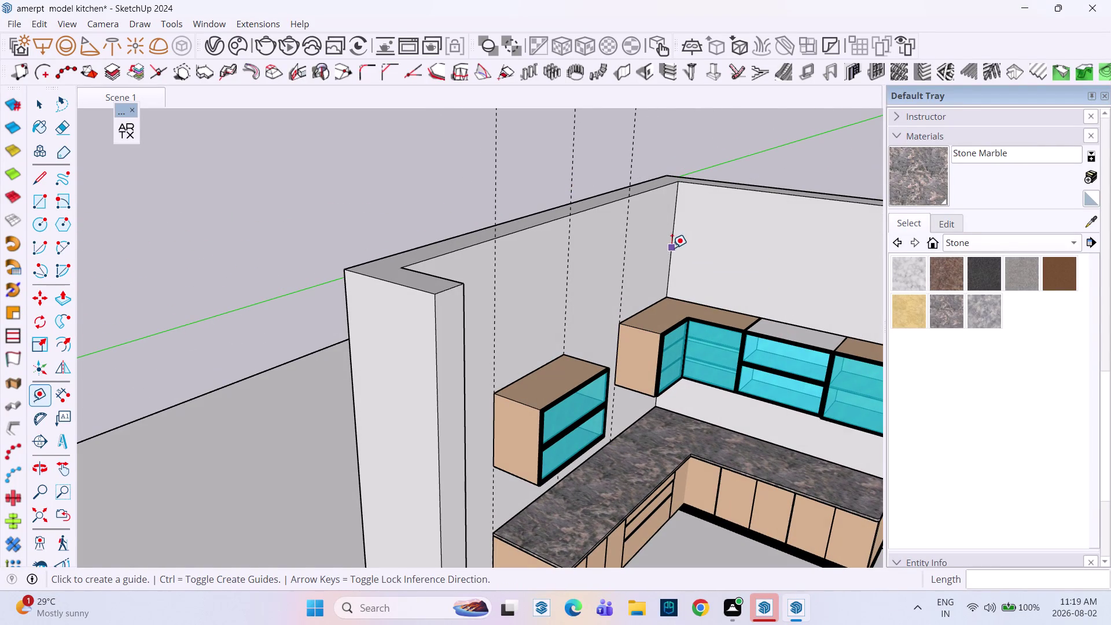
click(671, 248)
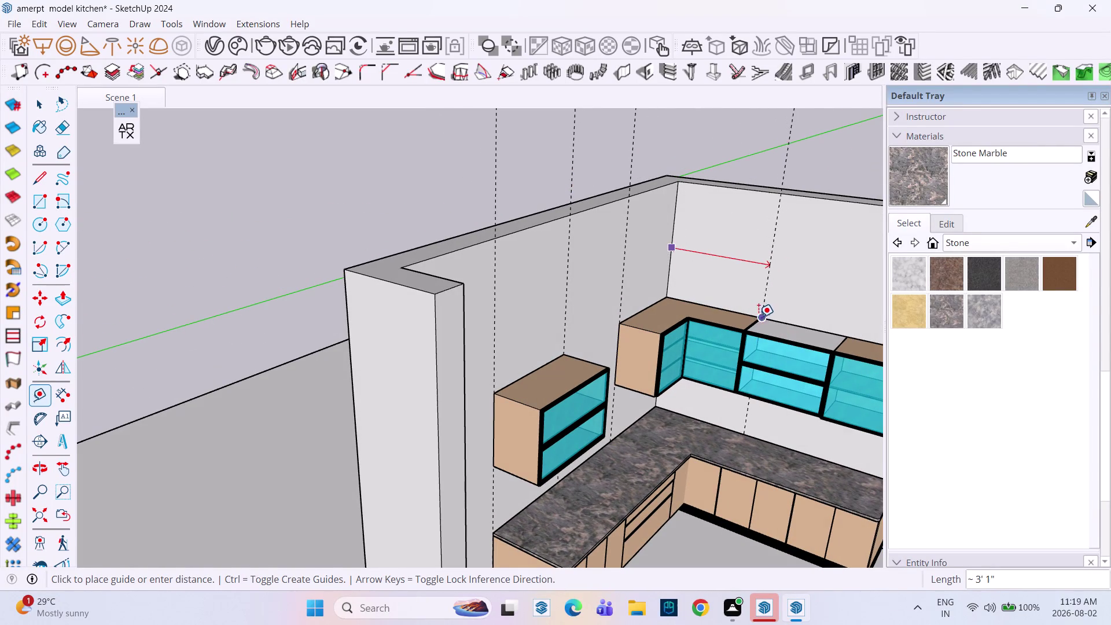
click(760, 315)
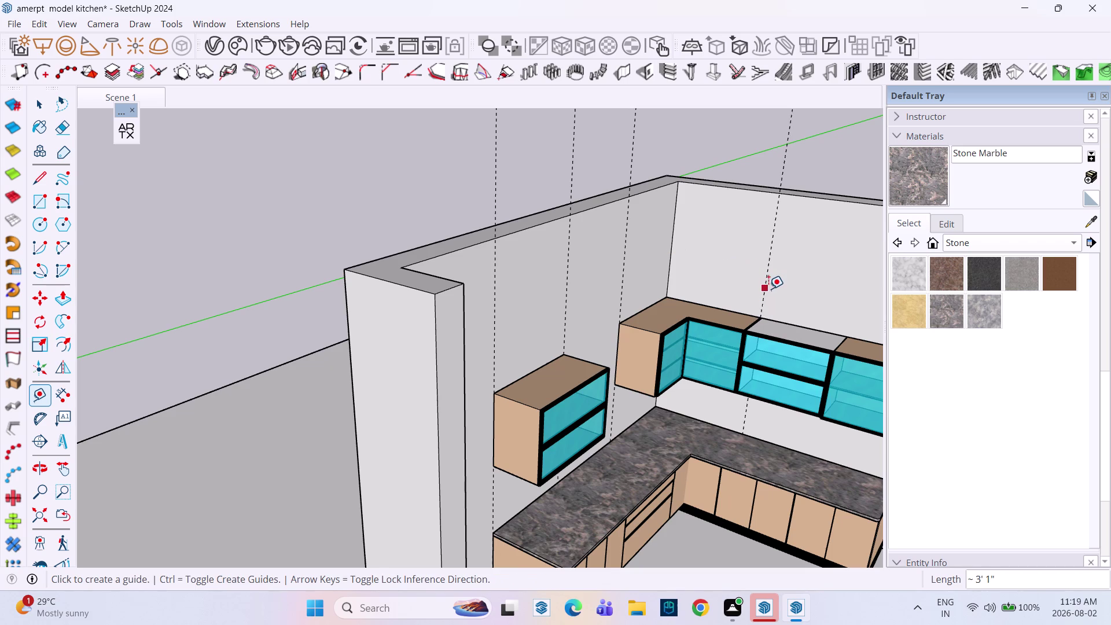
click(768, 289)
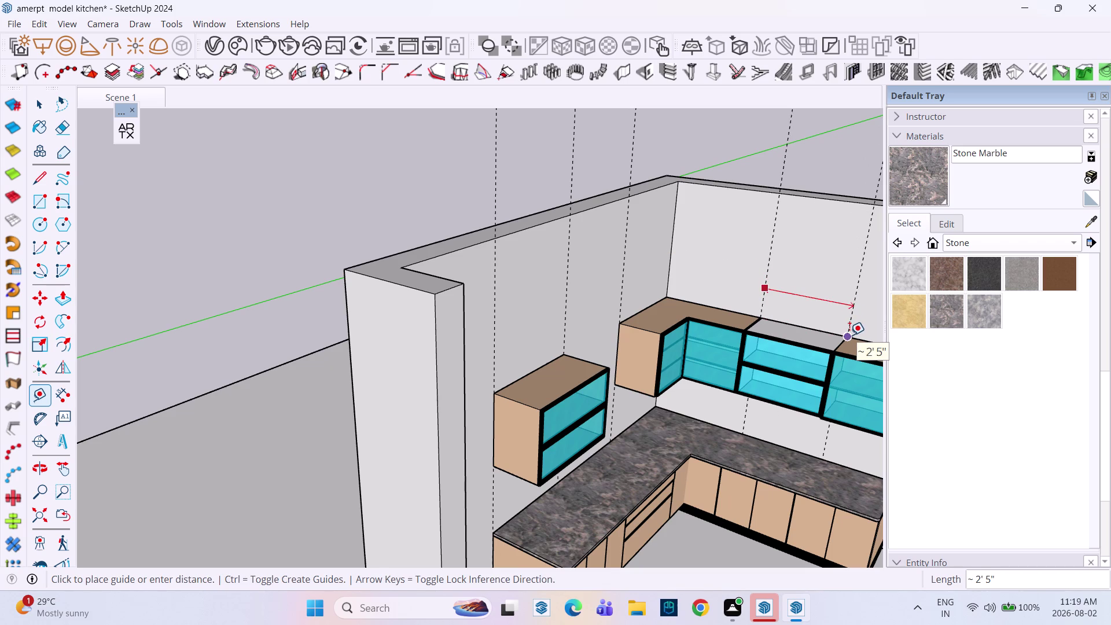
click(850, 335)
Add a final guide at the end of the cabinet run and pull the view back.
middle_drag(766, 331, 868, 334)
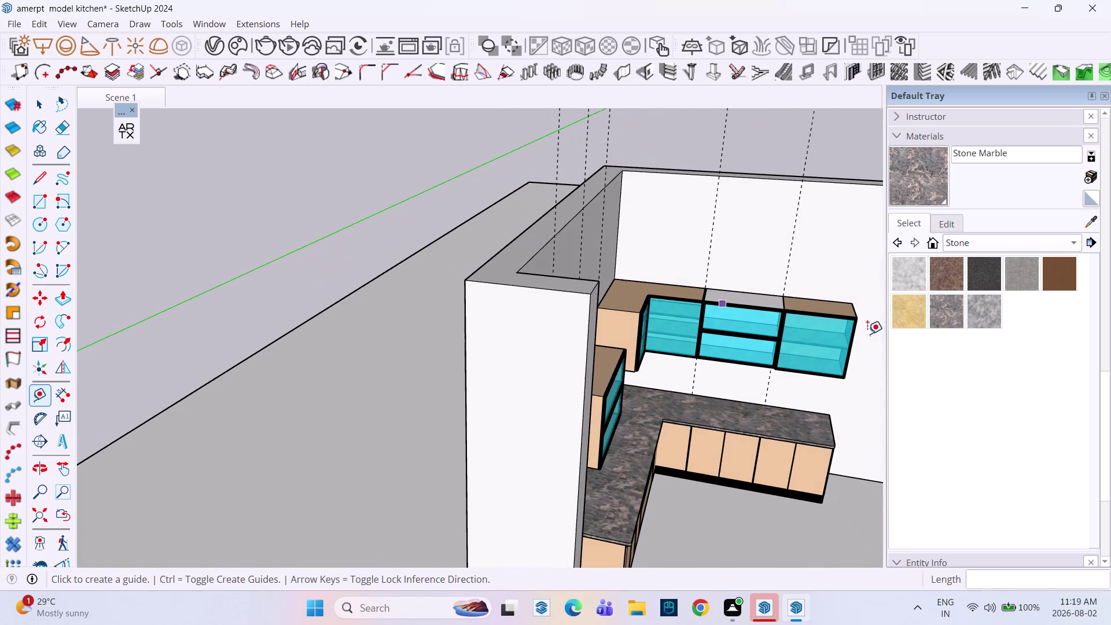
middle_drag(809, 326, 716, 326)
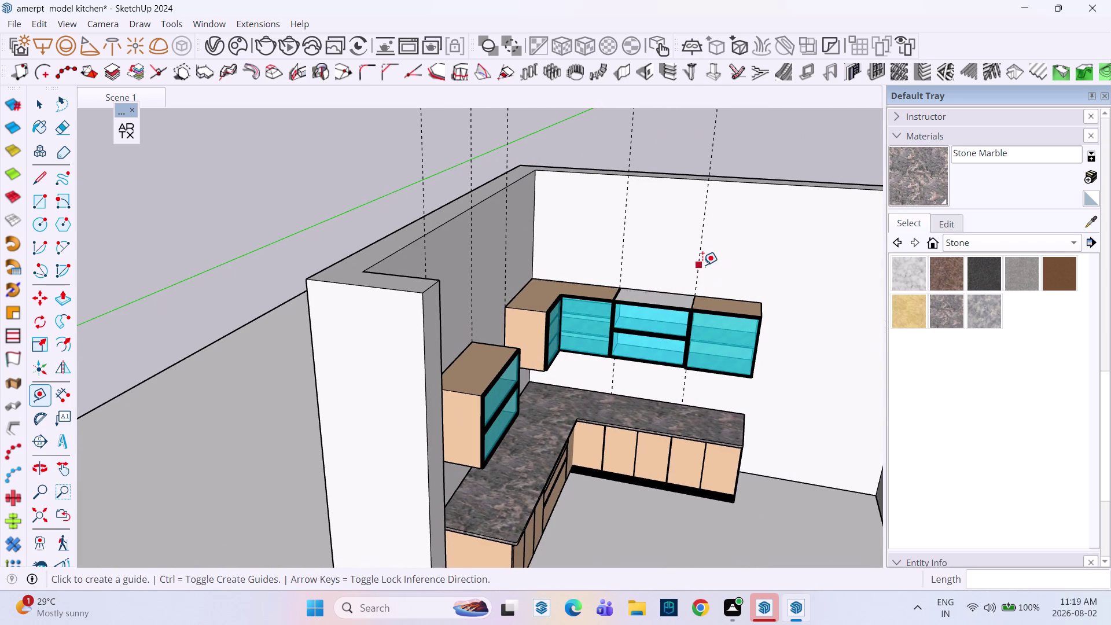
click(702, 265)
click(762, 301)
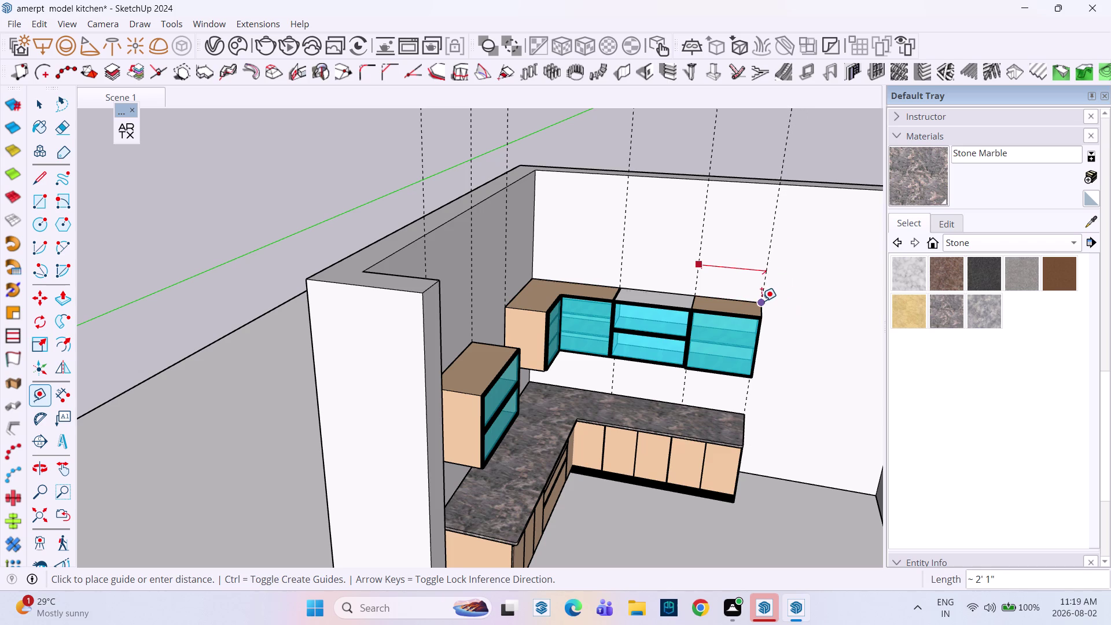
scroll(down, 3)
middle_drag(750, 321, 520, 301)
scroll(down, 3)
scroll(up, 3)
scroll(down, 3)
middle_drag(589, 293, 445, 338)
scroll(down, 3)
middle_drag(471, 313, 483, 396)
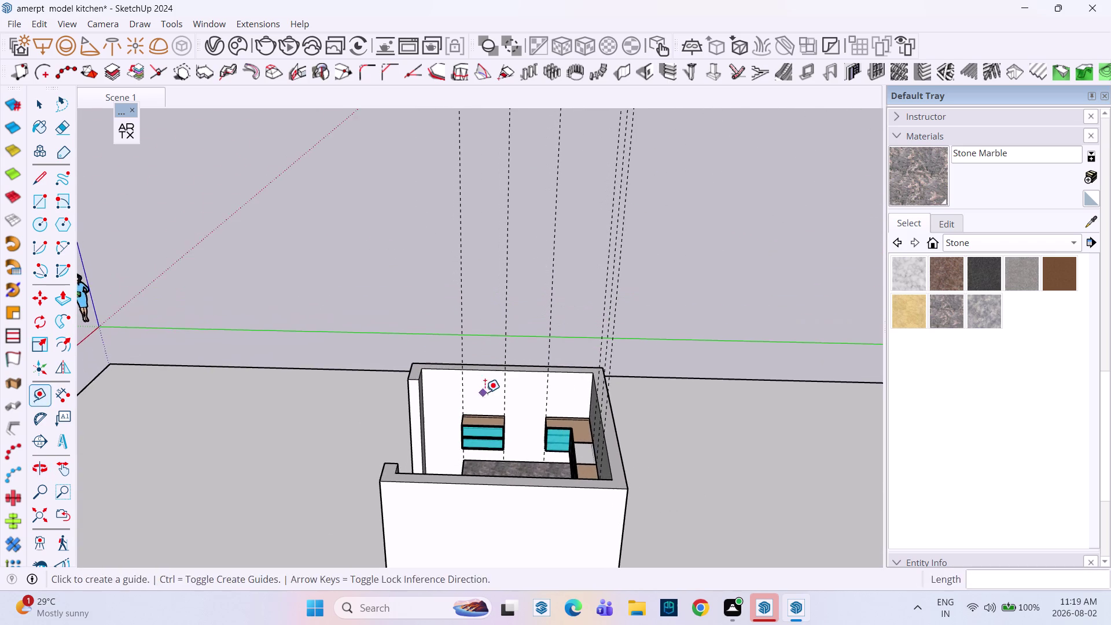
Place a horizontal guide 1' below the wall's top edge.
middle_drag(487, 391, 471, 390)
middle_click(471, 390)
middle_drag(473, 386, 481, 357)
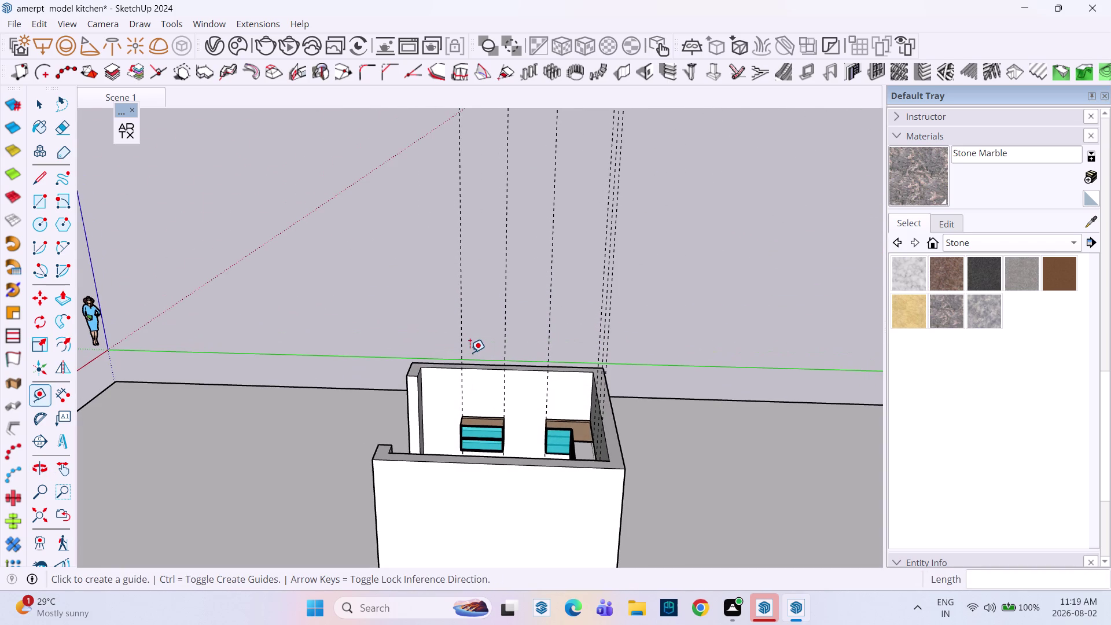
key(Escape)
scroll(up, 3)
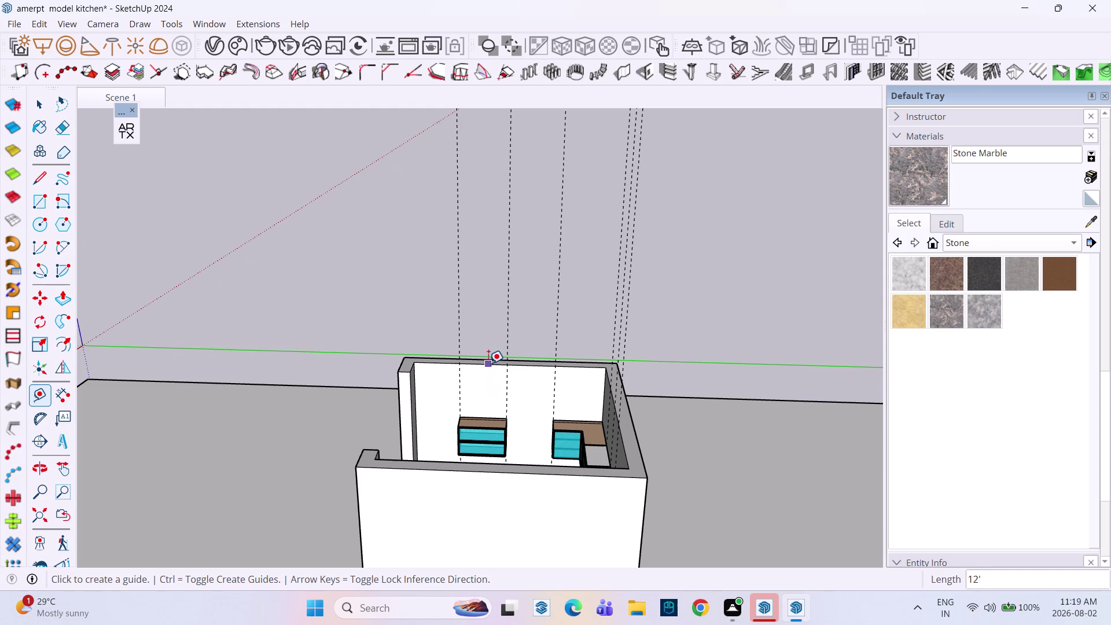
click(488, 364)
text(1)
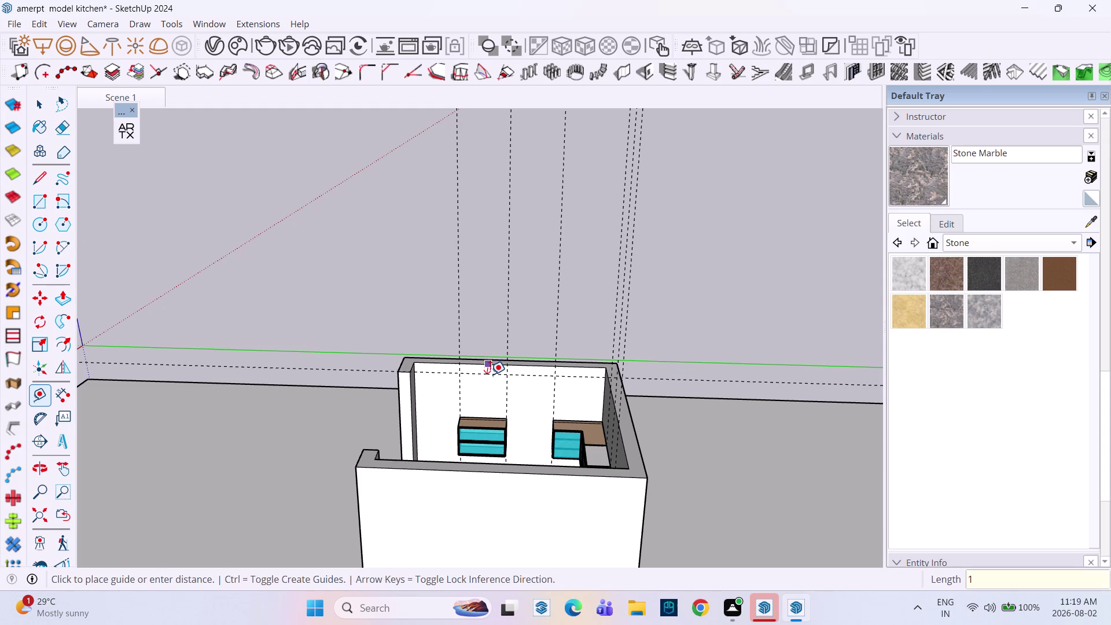
text(')
key(Return)
Add a second guide 1' below the first horizontal guide.
scroll(up, 3)
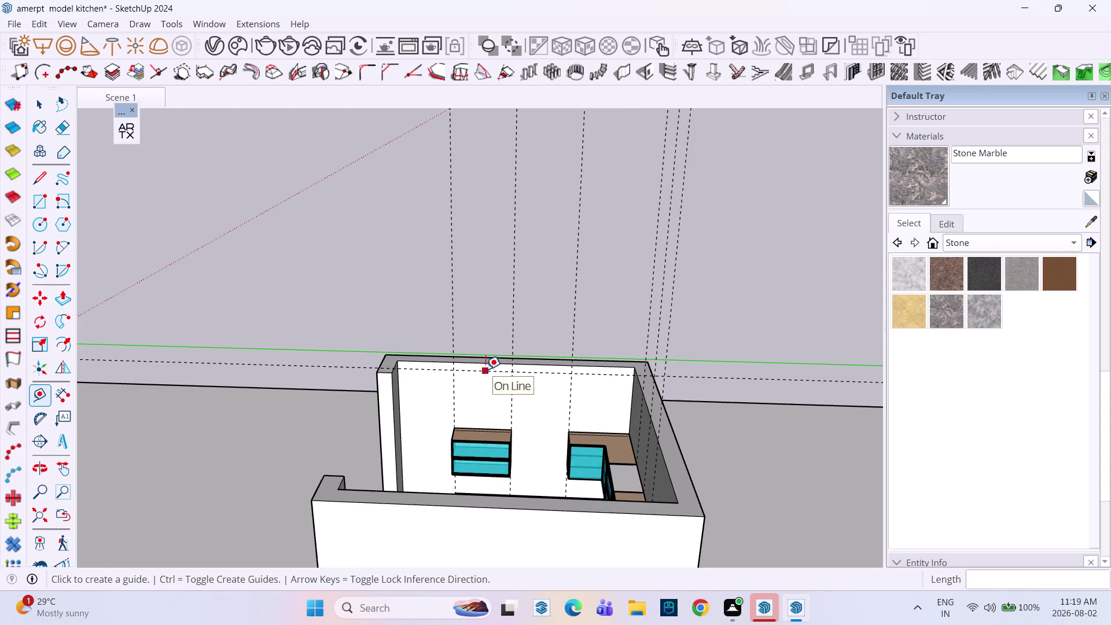
middle_drag(572, 477, 816, 414)
middle_drag(594, 351, 701, 389)
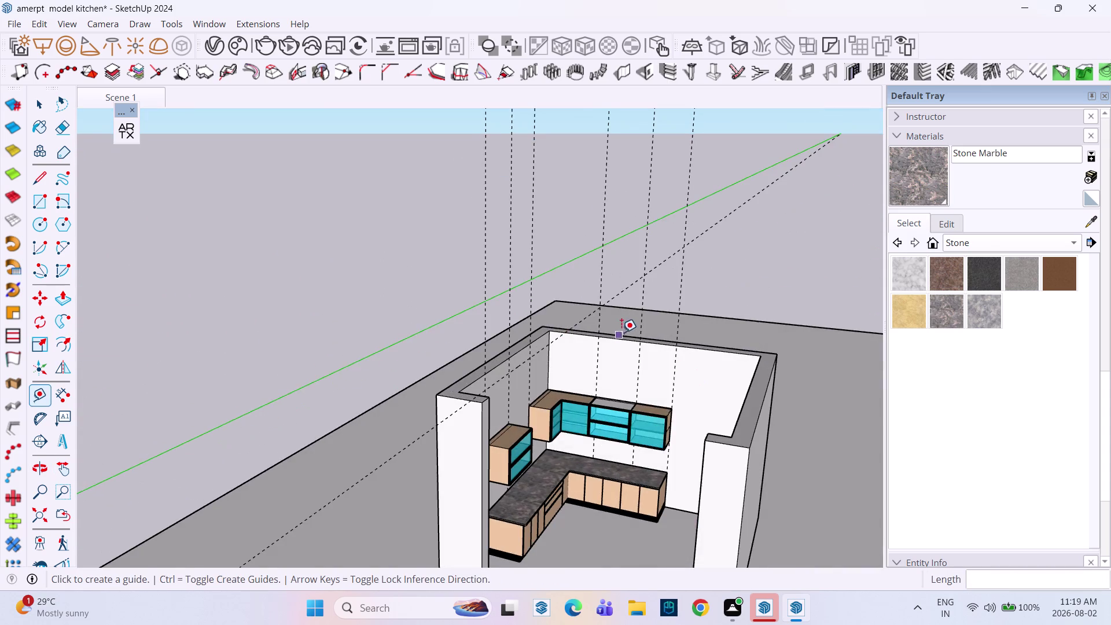
scroll(up, 3)
click(596, 342)
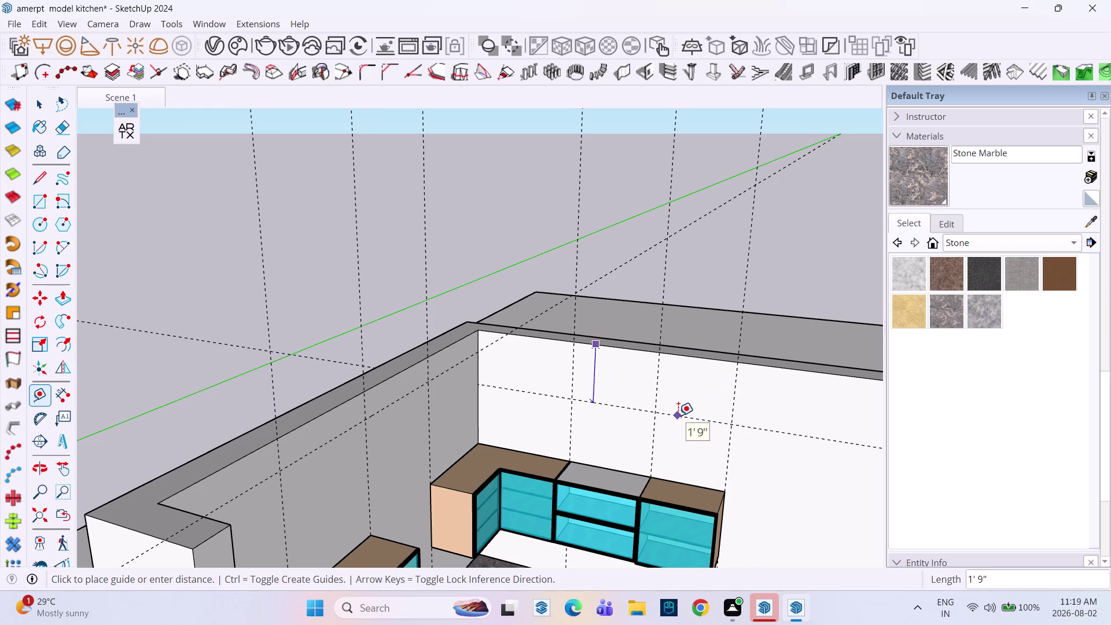
text(1')
key(Return)
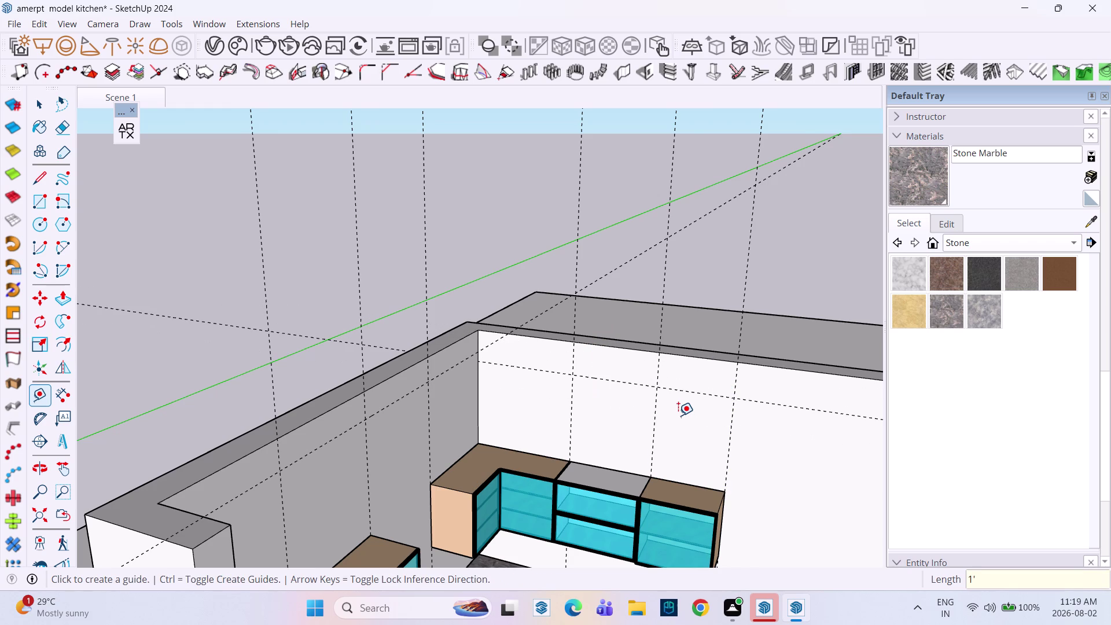
Add a guide 1' below the back wall's top edge.
scroll(down, 3)
middle_drag(635, 450, 478, 449)
middle_click(472, 448)
middle_drag(535, 431, 424, 441)
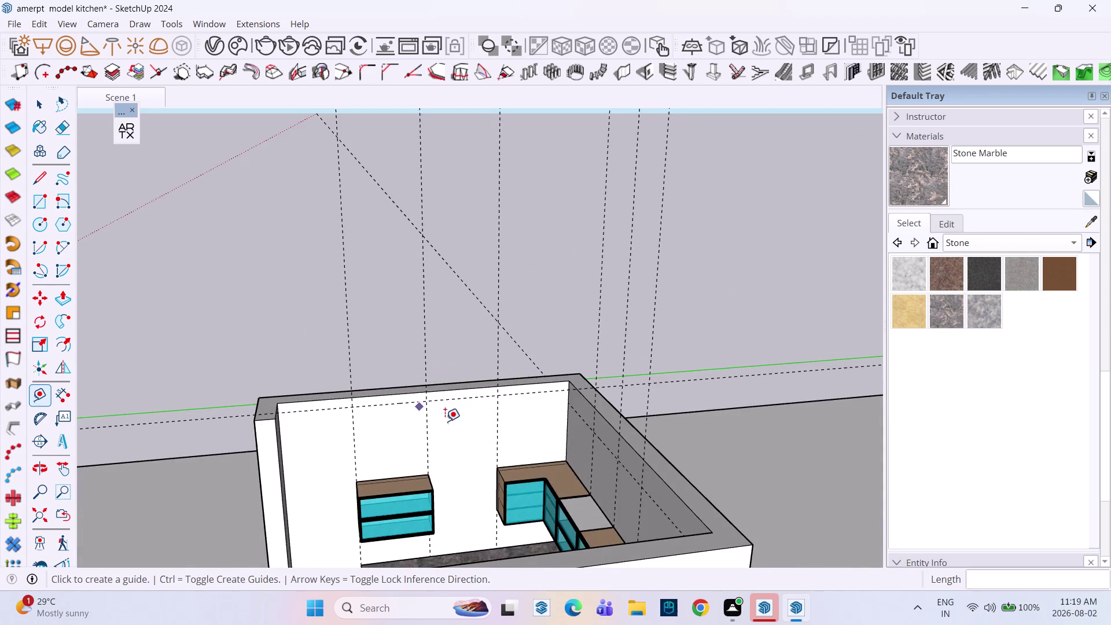
middle_drag(448, 424, 373, 420)
scroll(up, 3)
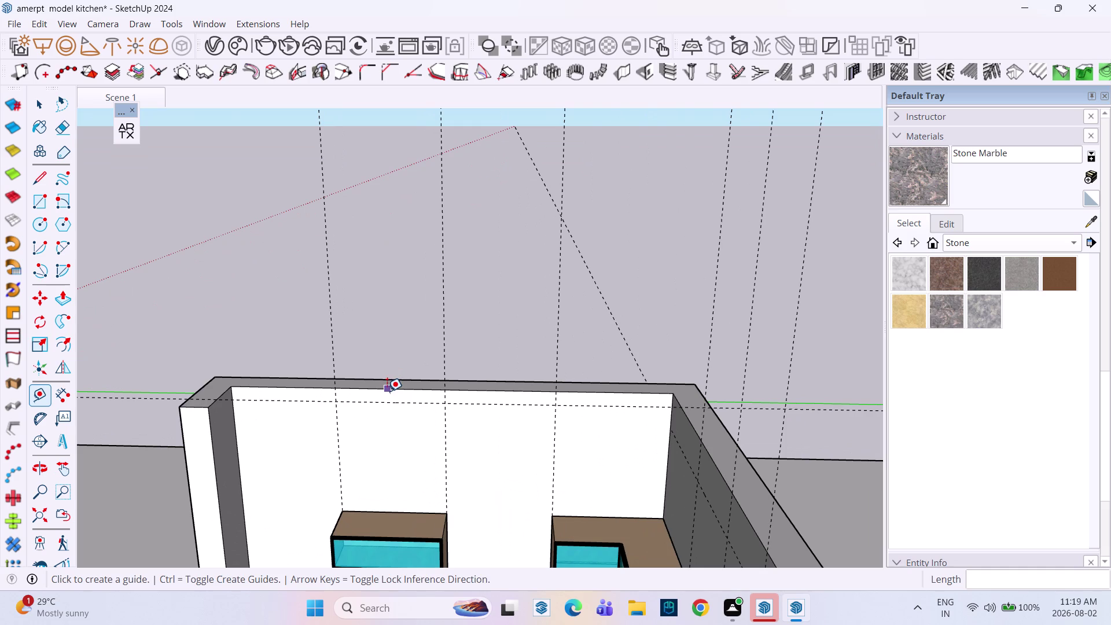
click(387, 392)
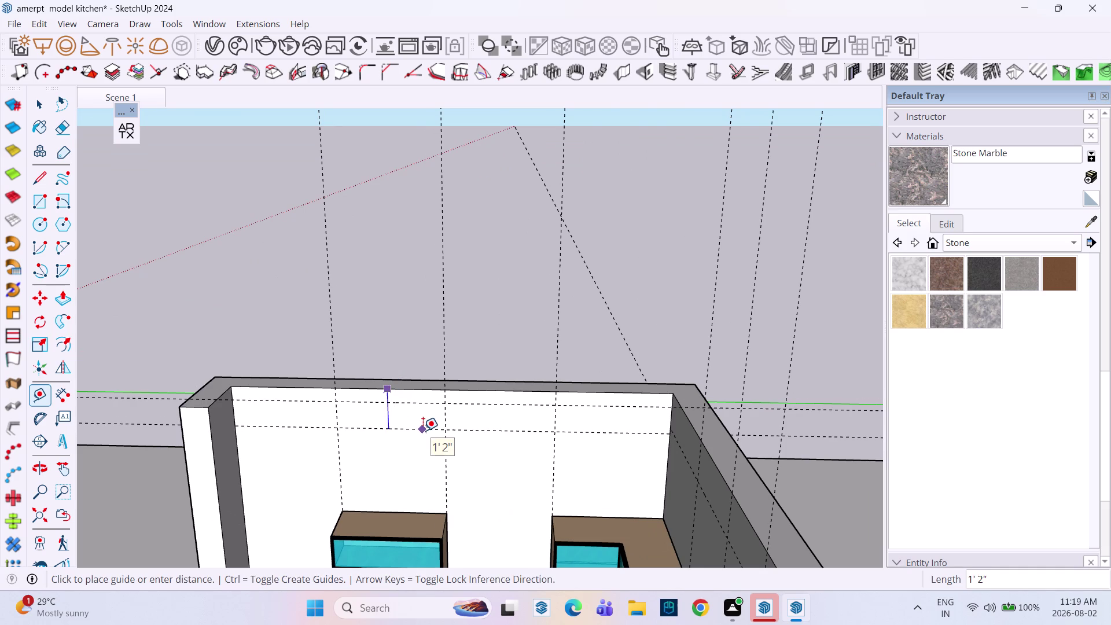
text(1')
key(Return)
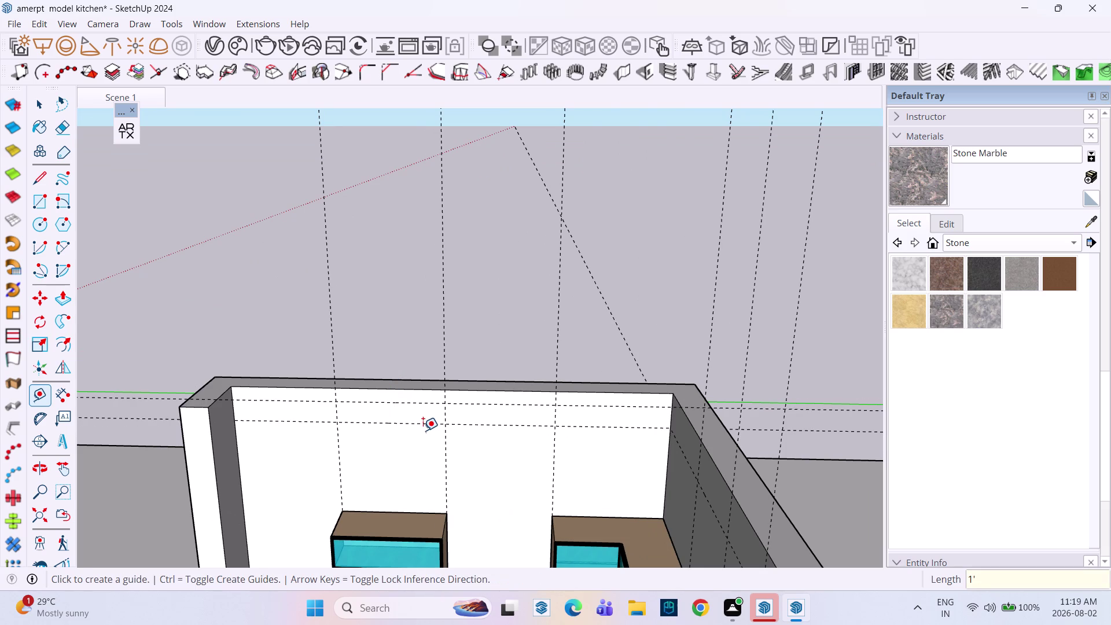
Return to the Select tool and pick the new horizontal guide.
key(Escape)
key(space)
key(Escape)
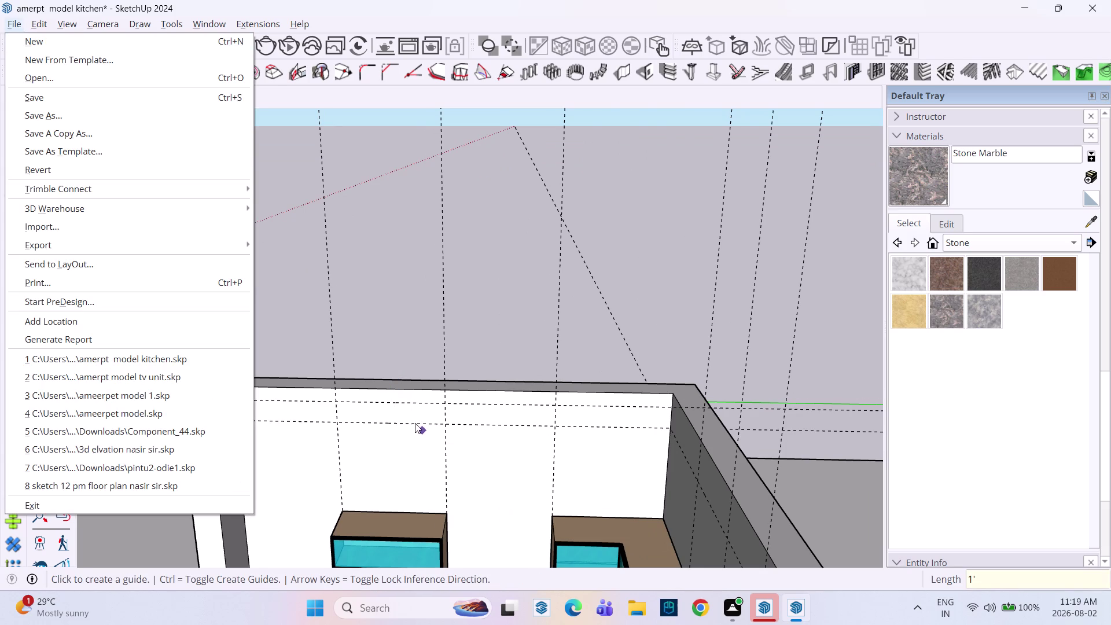
key(space)
key(space)
key(Escape)
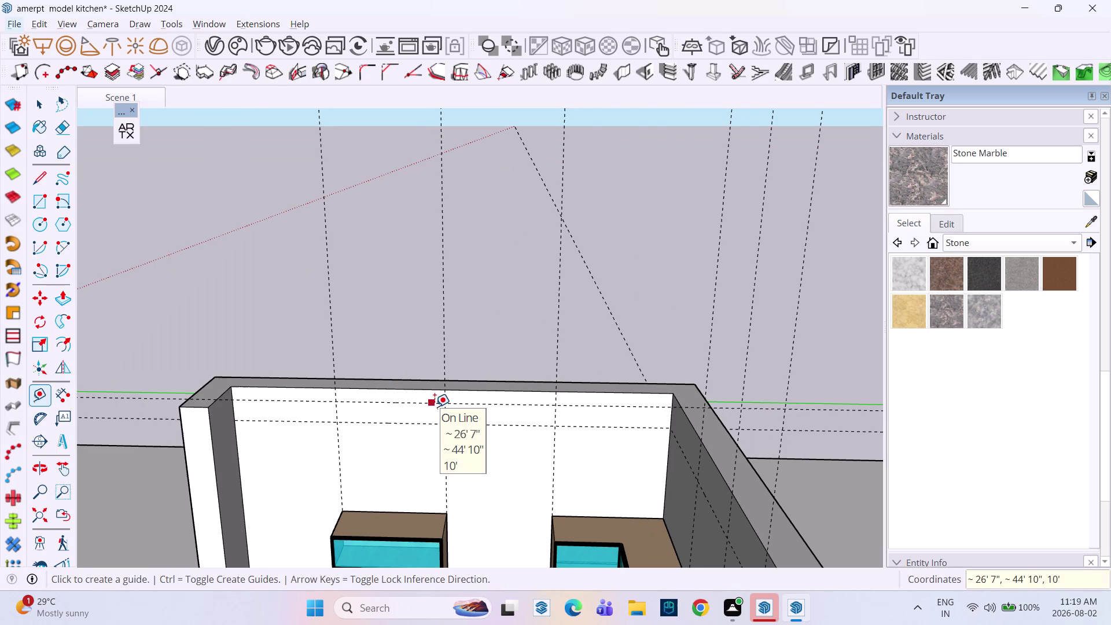
key(Escape)
key(Escape)
key(Escape)
key(space)
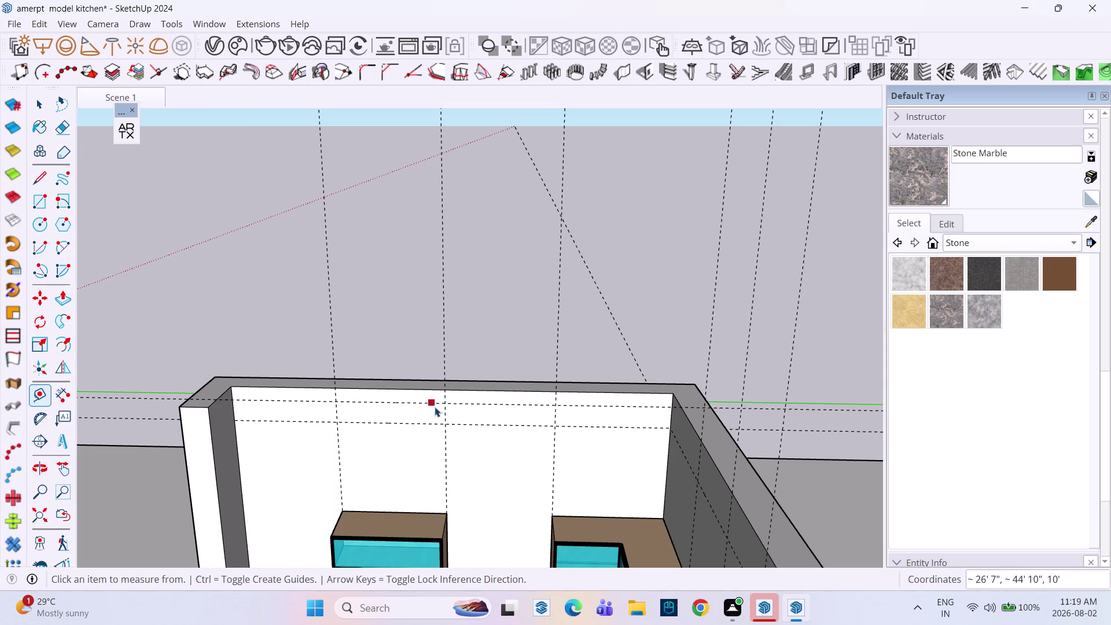
key(space)
key(space)
click(433, 403)
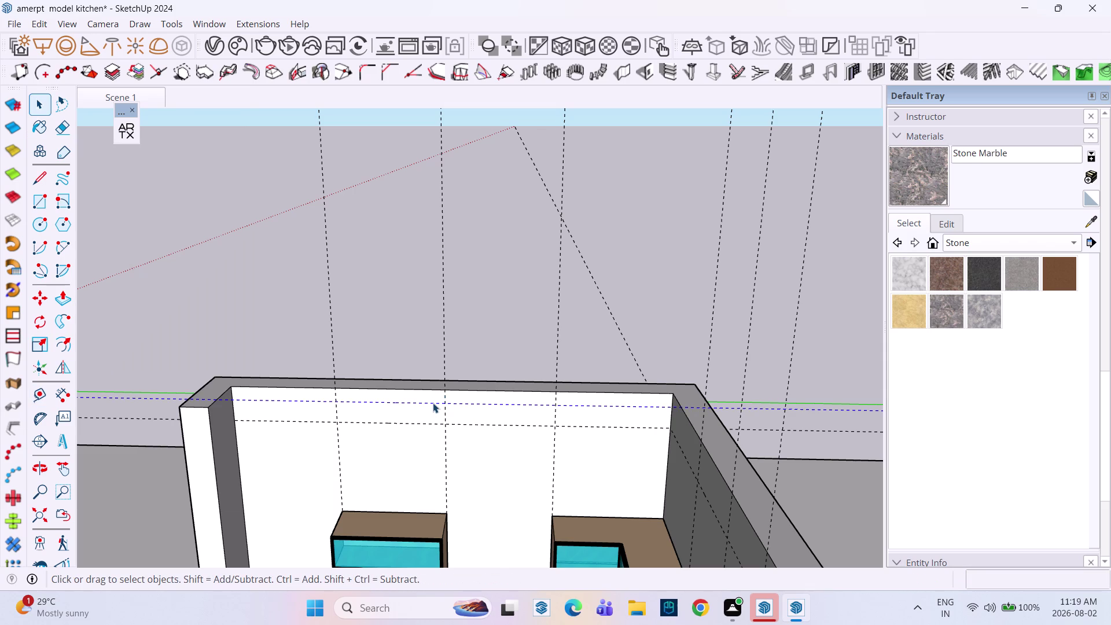
Delete the extra horizontal guide and orbit to face the back wall straight on.
key(Delete)
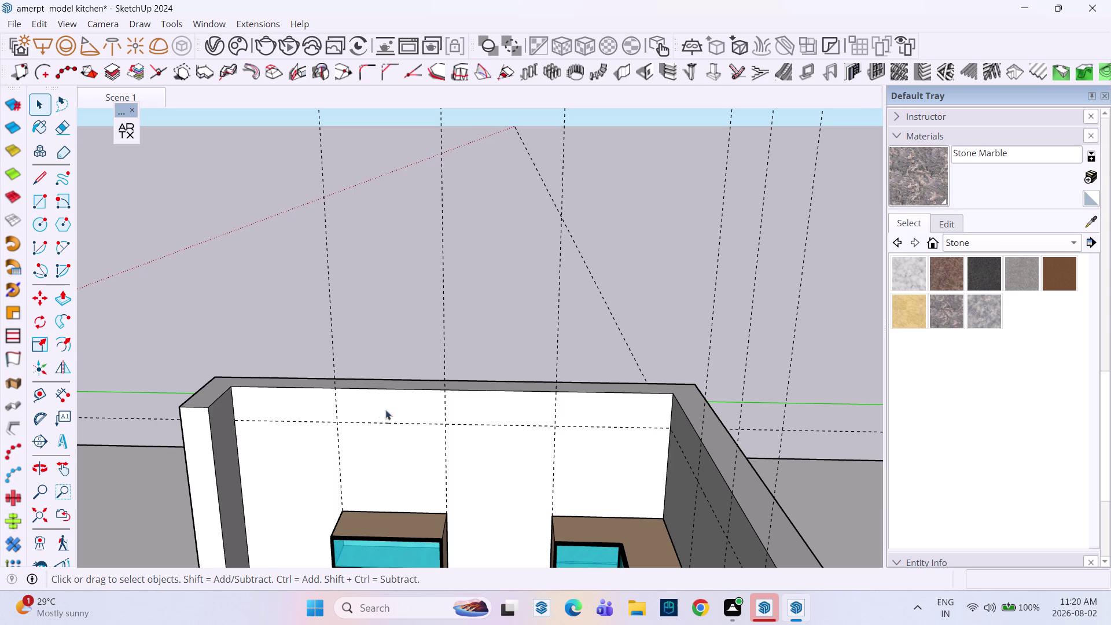
scroll(up, 3)
middle_drag(341, 436, 350, 397)
scroll(down, 3)
middle_drag(367, 409, 364, 382)
scroll(down, 3)
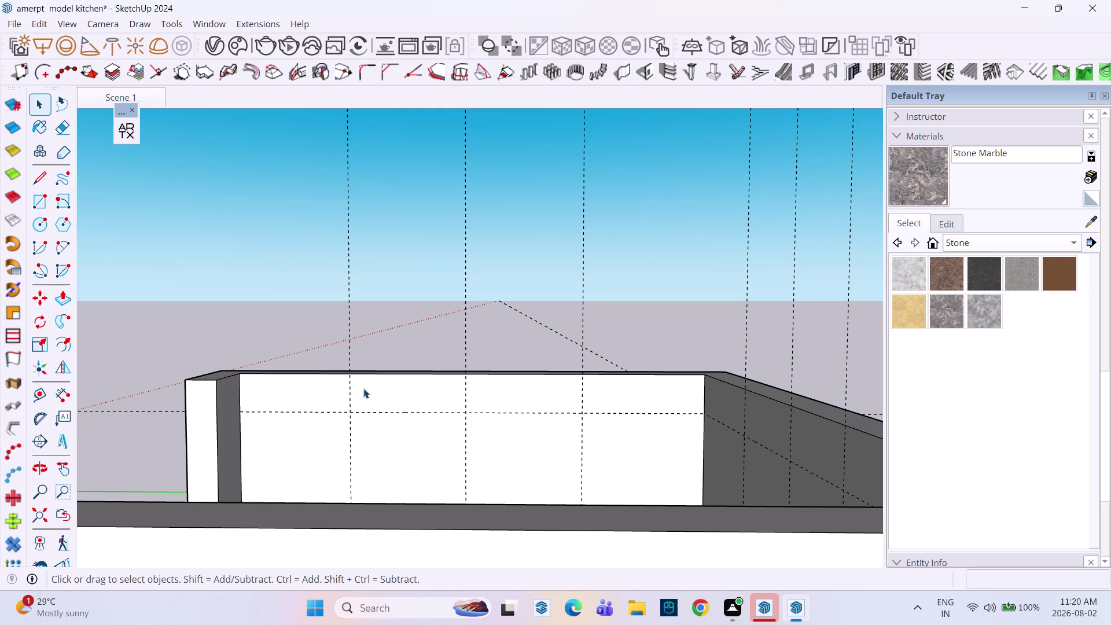
With the Rectangle tool active, bring the left glass cabinet into close view.
key(r)
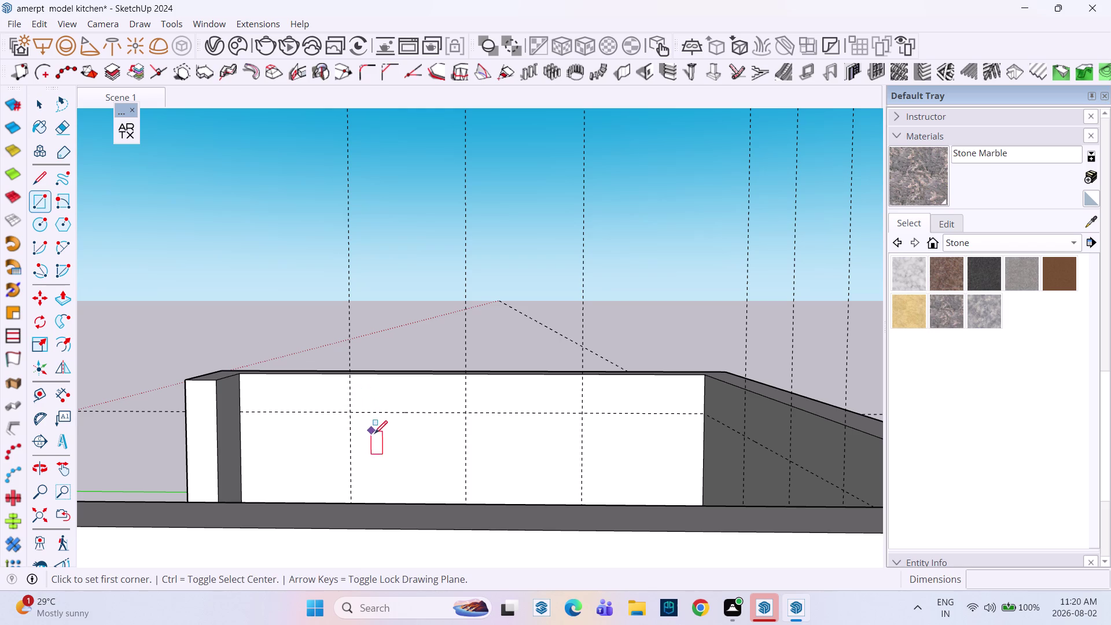
middle_drag(378, 437, 348, 360)
scroll(up, 3)
scroll(down, 3)
middle_drag(385, 370, 417, 464)
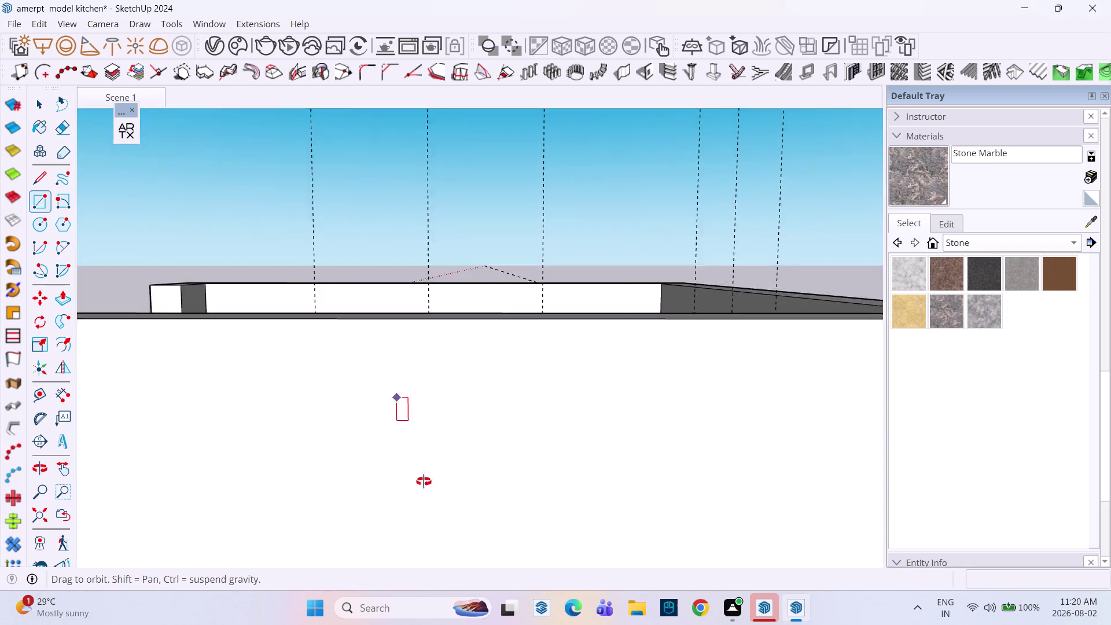
middle_drag(417, 464, 431, 500)
middle_drag(467, 389, 512, 492)
middle_drag(488, 468, 413, 445)
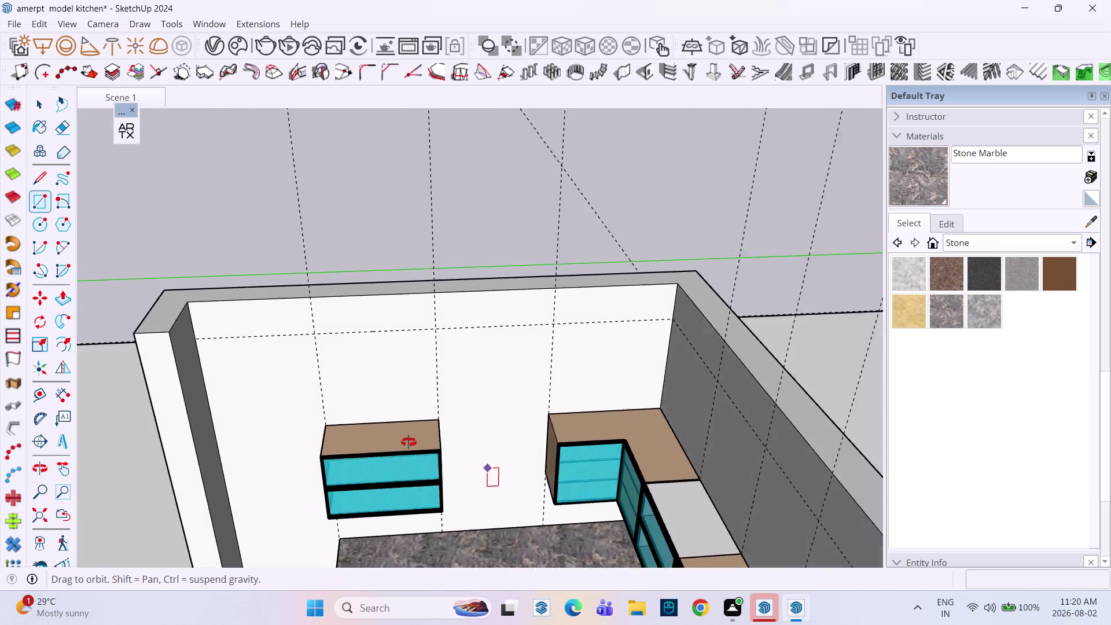
middle_drag(413, 445, 402, 429)
scroll(up, 3)
scroll(up, 3)
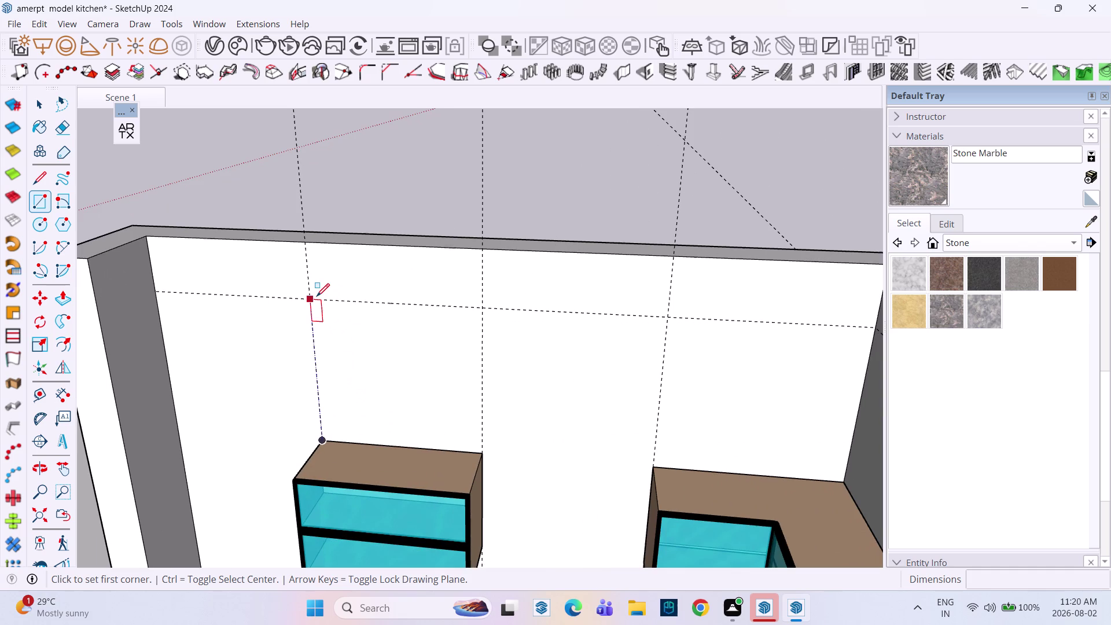
Draw a rectangle from the guide intersection to the left cabinet's top back corner.
click(314, 296)
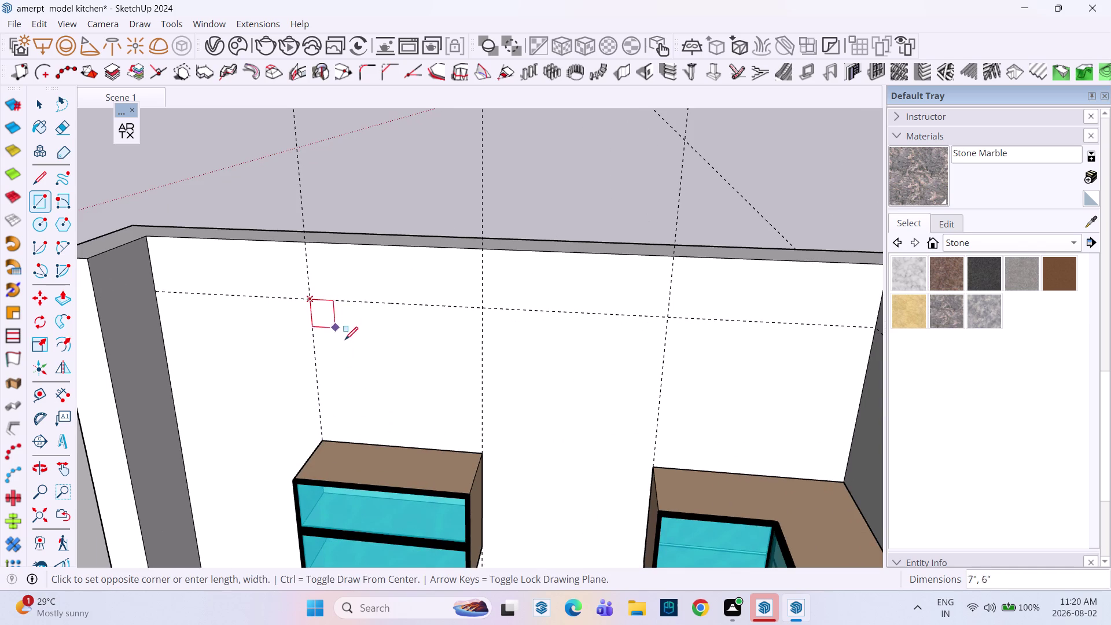
middle_drag(428, 359, 447, 334)
scroll(up, 3)
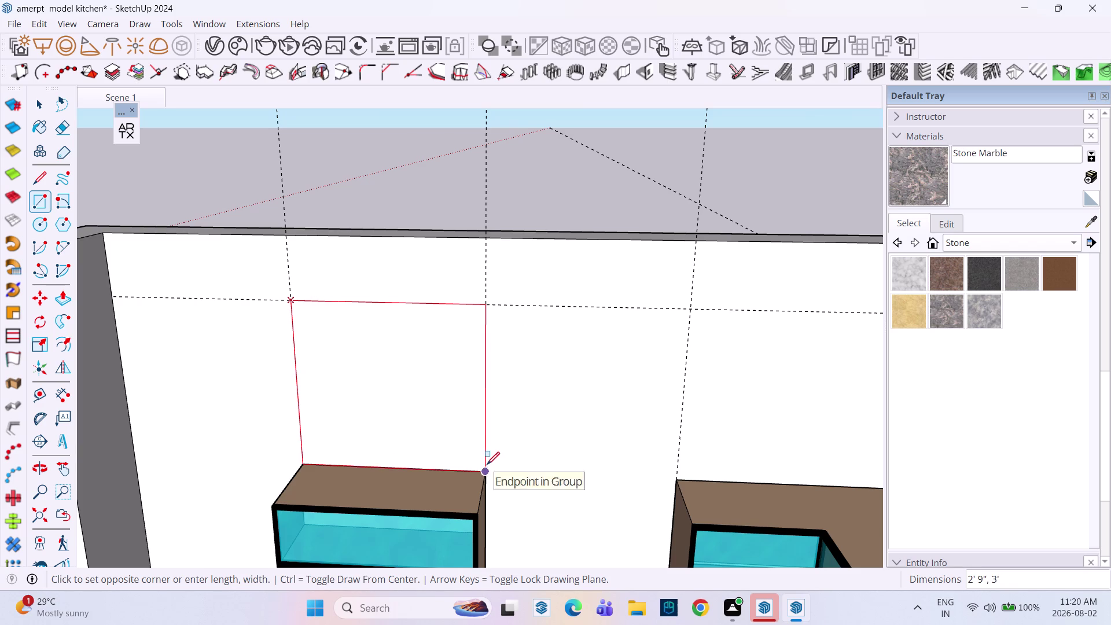
click(486, 466)
key(space)
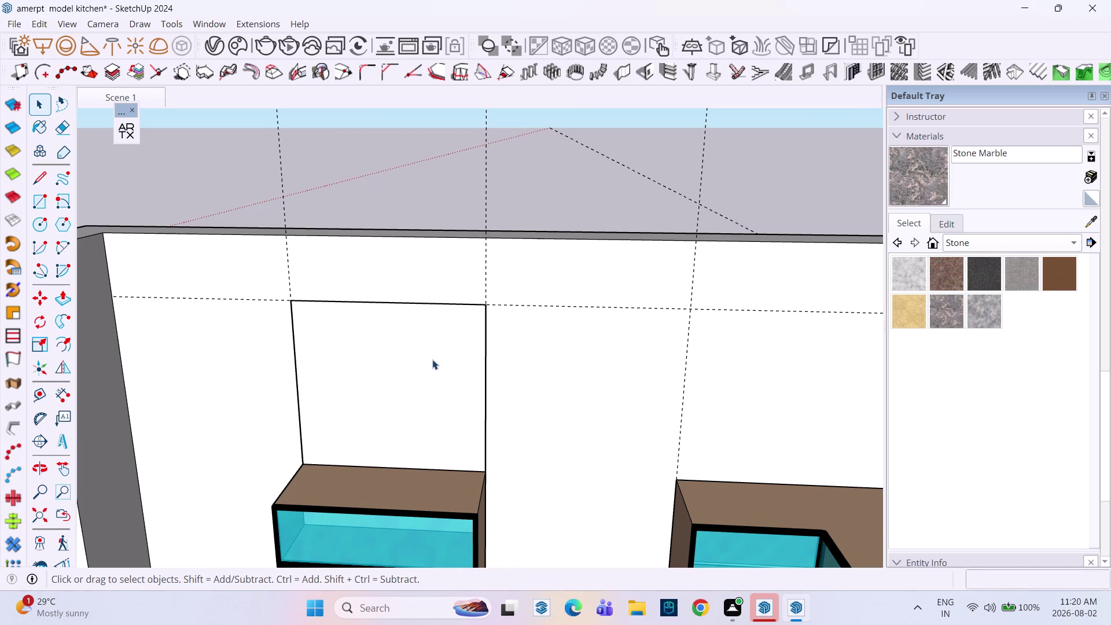
Make the wall rectangle a group and open it for editing.
double_click(432, 360)
right_click(432, 360)
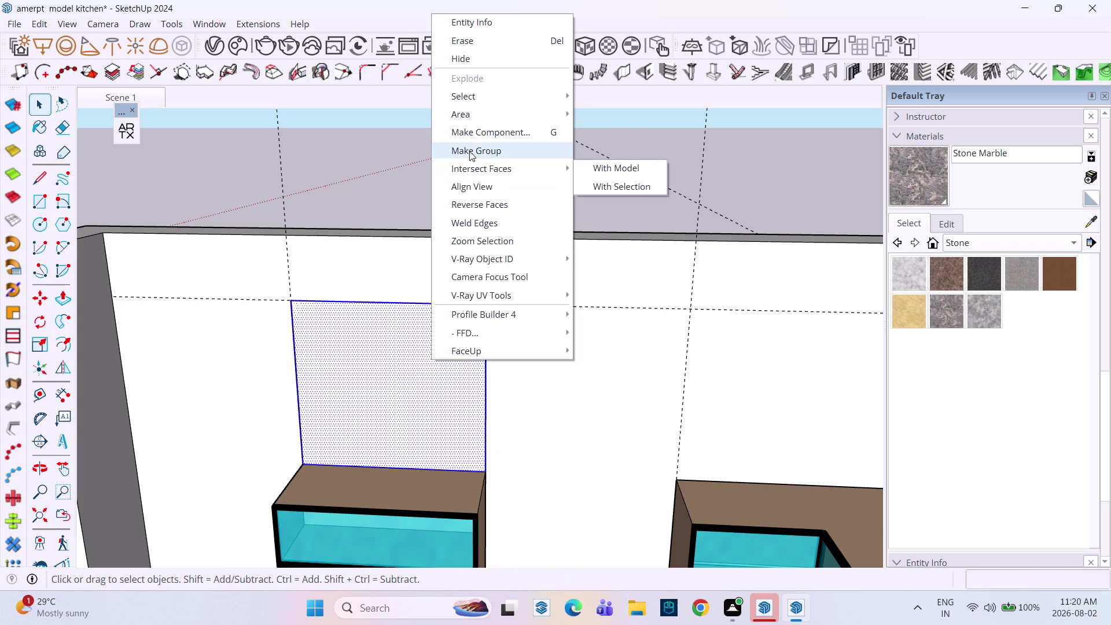
click(469, 150)
triple_click(406, 361)
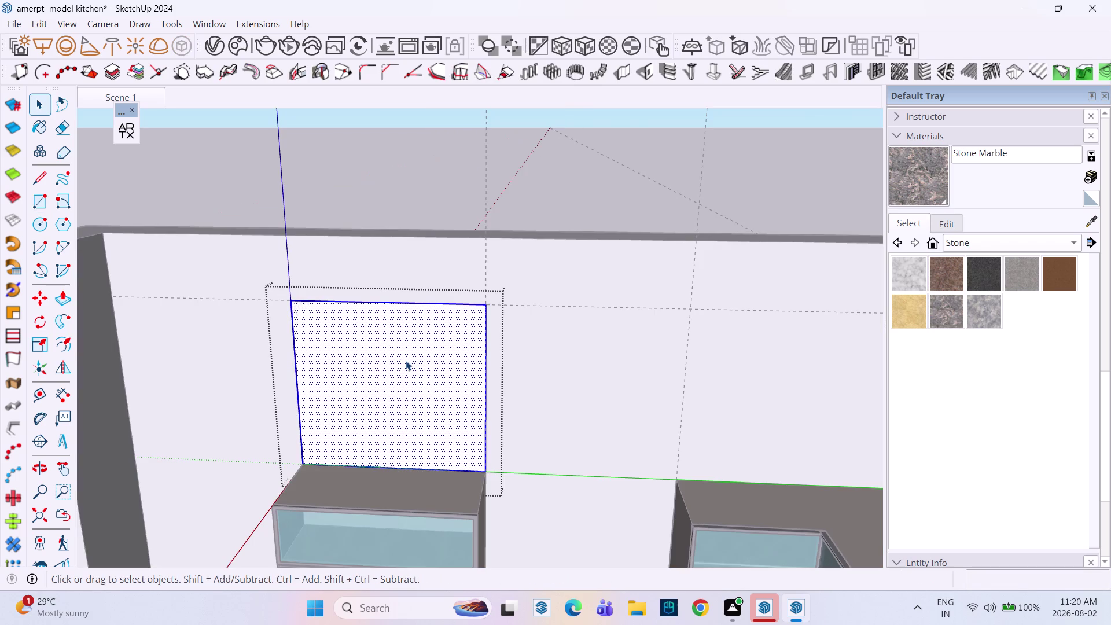
Push/Pull the rectangle 2' out from the wall.
key(p)
click(406, 361)
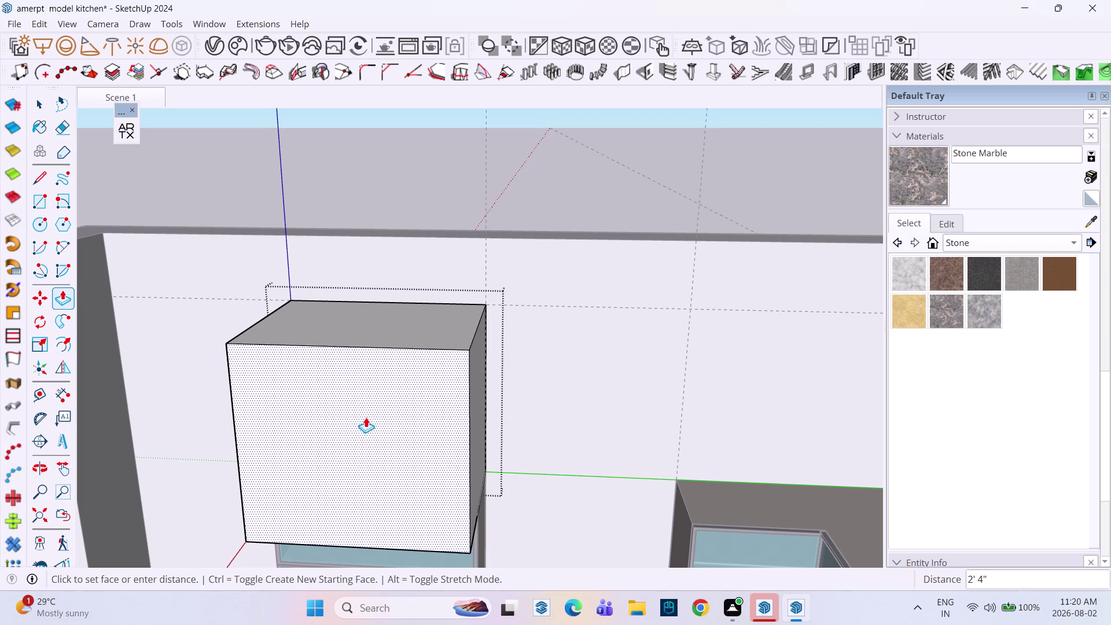
text(2')
key(Return)
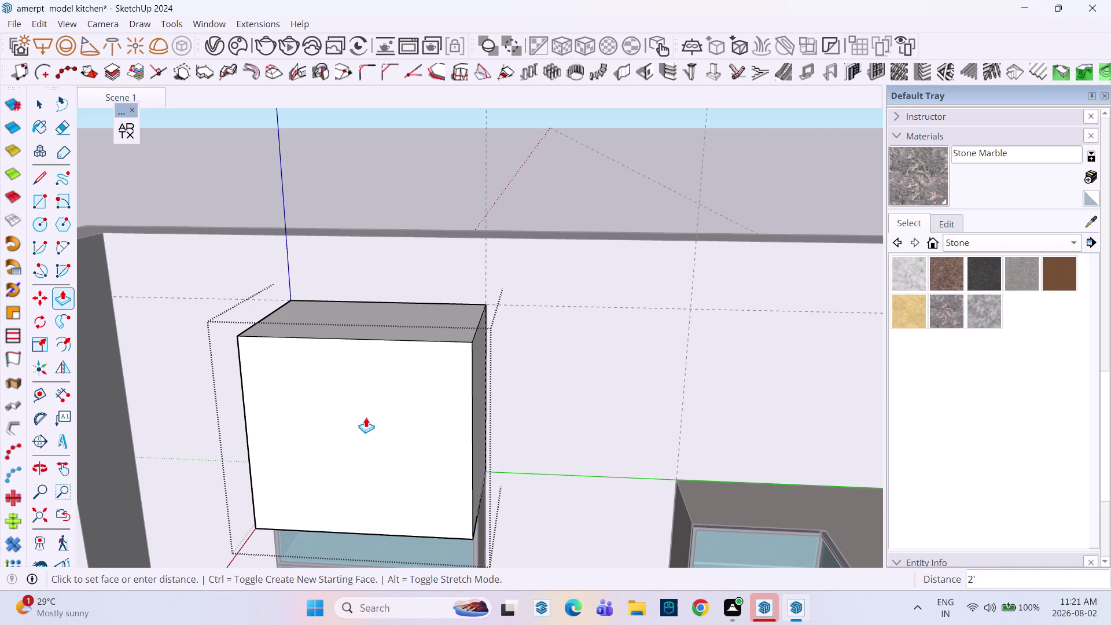
key(Escape)
middle_drag(366, 417, 395, 416)
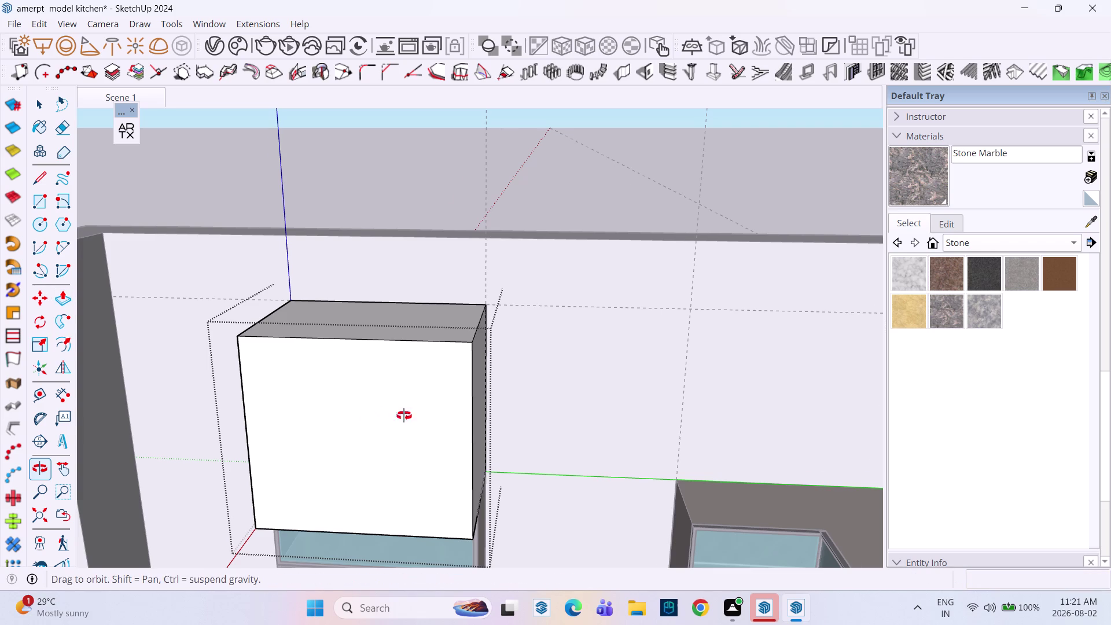
middle_drag(396, 416, 430, 412)
scroll(down, 3)
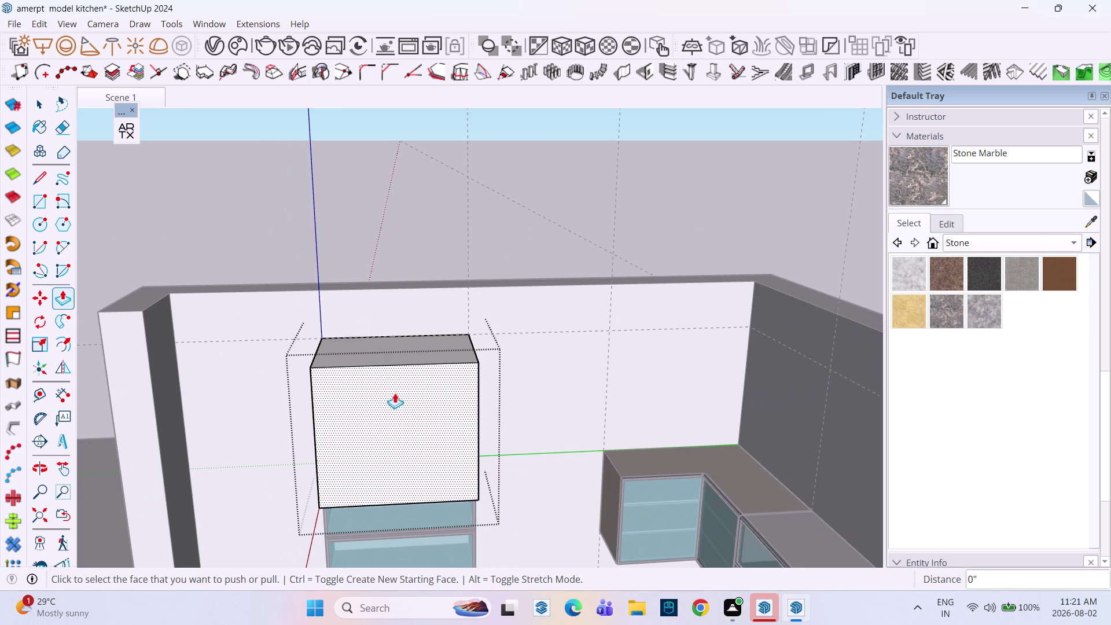
Try a 16" offset on the front face, undo it, and close the group.
key(f)
click(394, 398)
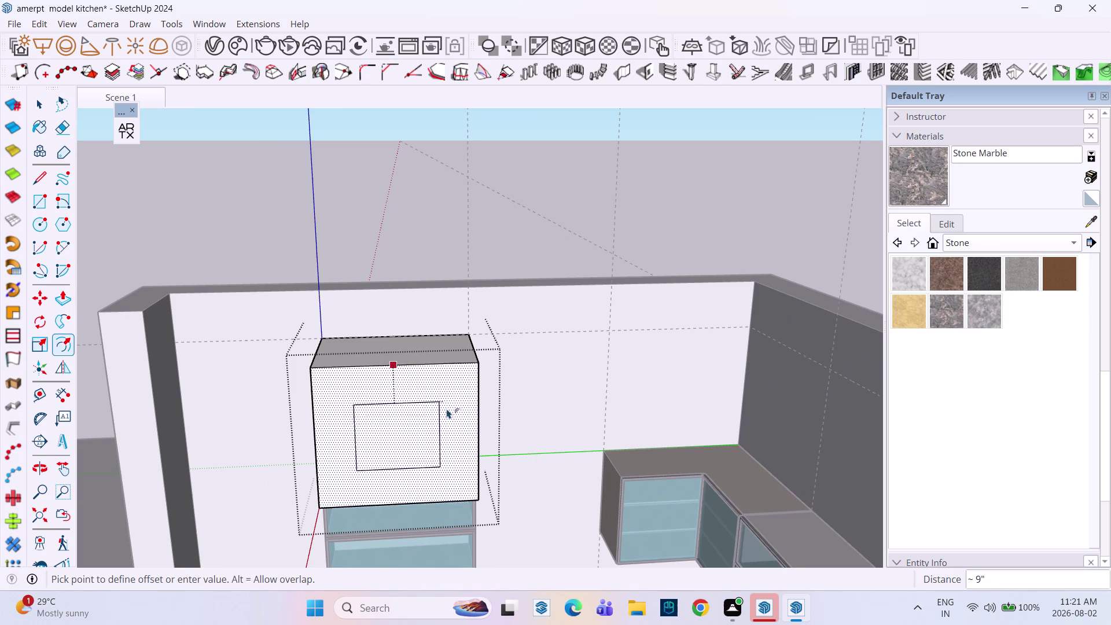
key(1)
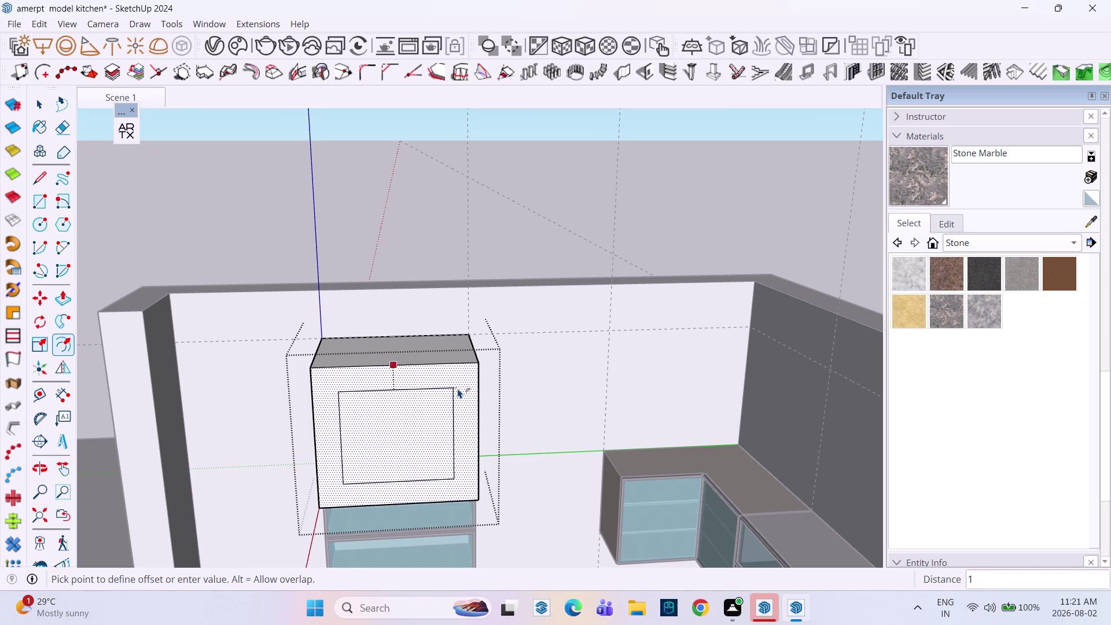
key(6)
key(shift+quotedbl)
key(Return)
key(space)
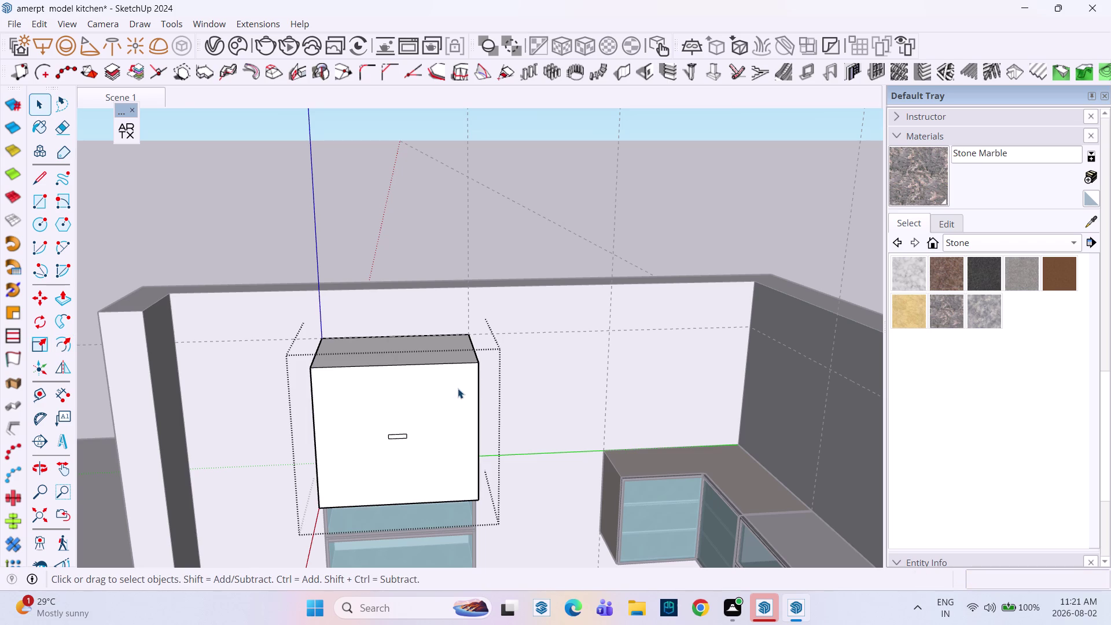
key(ctrl+z)
click(396, 240)
middle_drag(412, 364, 408, 364)
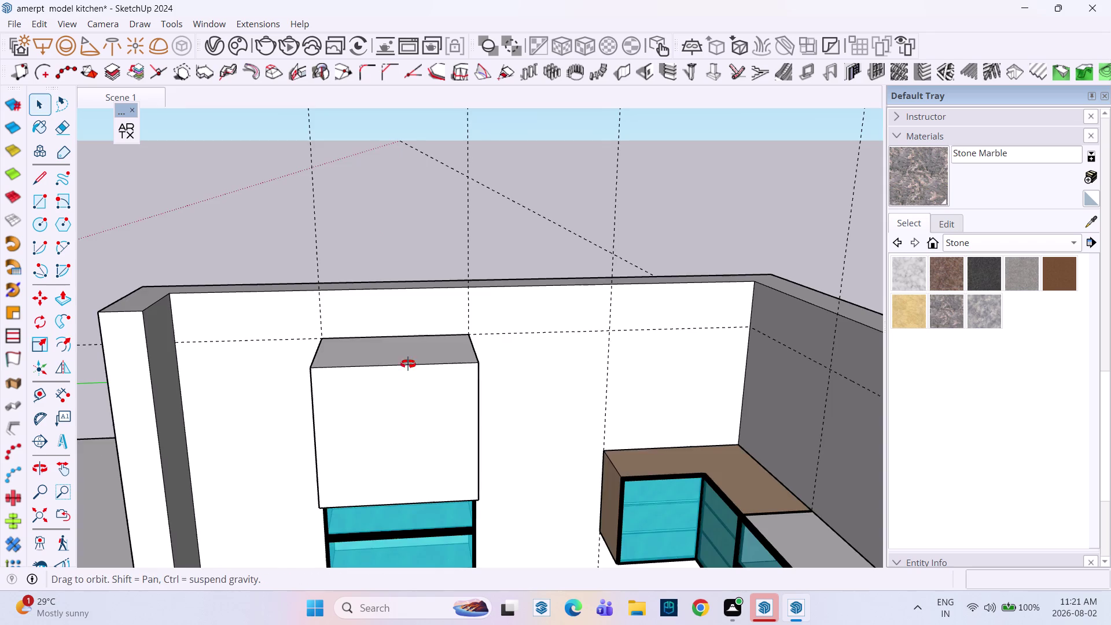
middle_drag(408, 364, 404, 297)
middle_drag(413, 330, 442, 451)
scroll(down, 3)
middle_drag(403, 290, 398, 423)
scroll(down, 3)
scroll(up, 3)
scroll(down, 3)
middle_drag(428, 220, 433, 487)
middle_drag(423, 353, 512, 337)
scroll(down, 3)
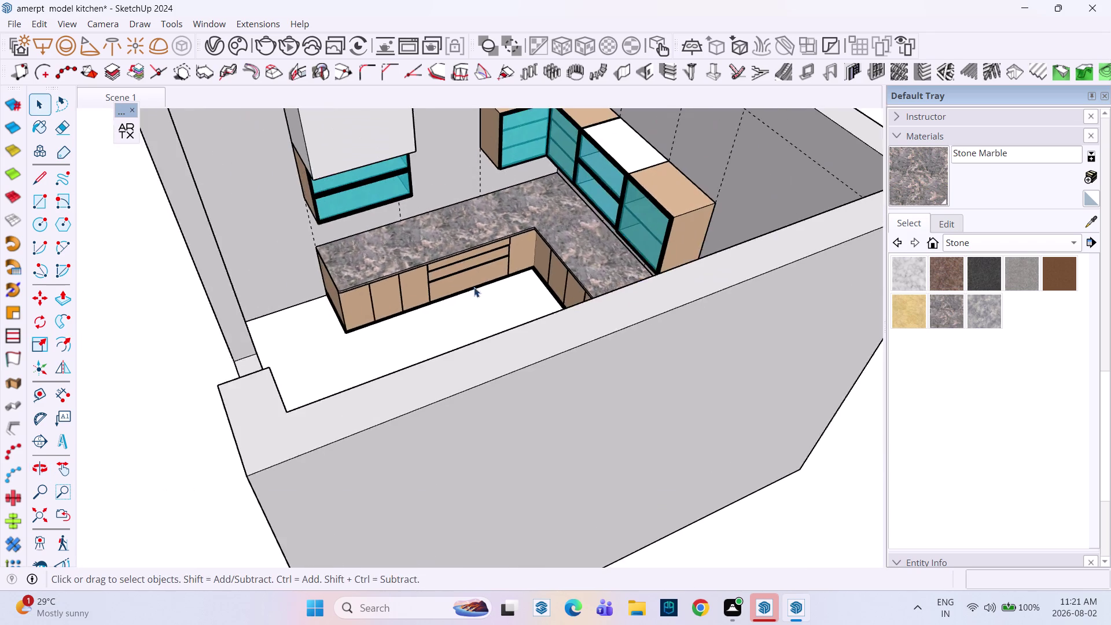
middle_drag(472, 282, 390, 234)
middle_drag(472, 227, 426, 413)
middle_drag(538, 286, 455, 275)
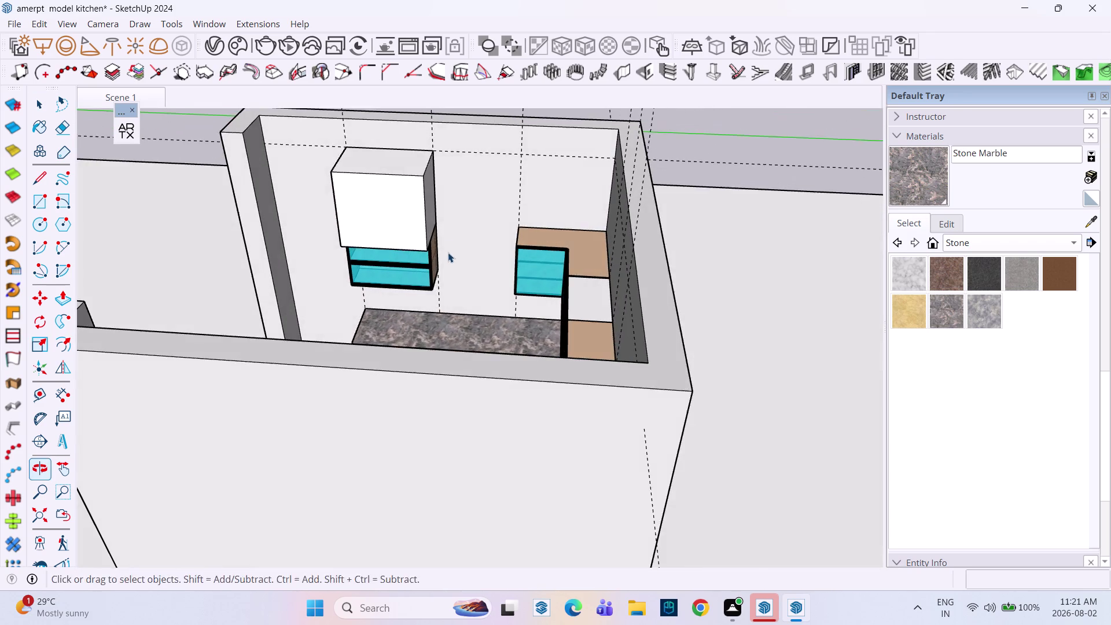
middle_drag(449, 250, 526, 352)
scroll(up, 3)
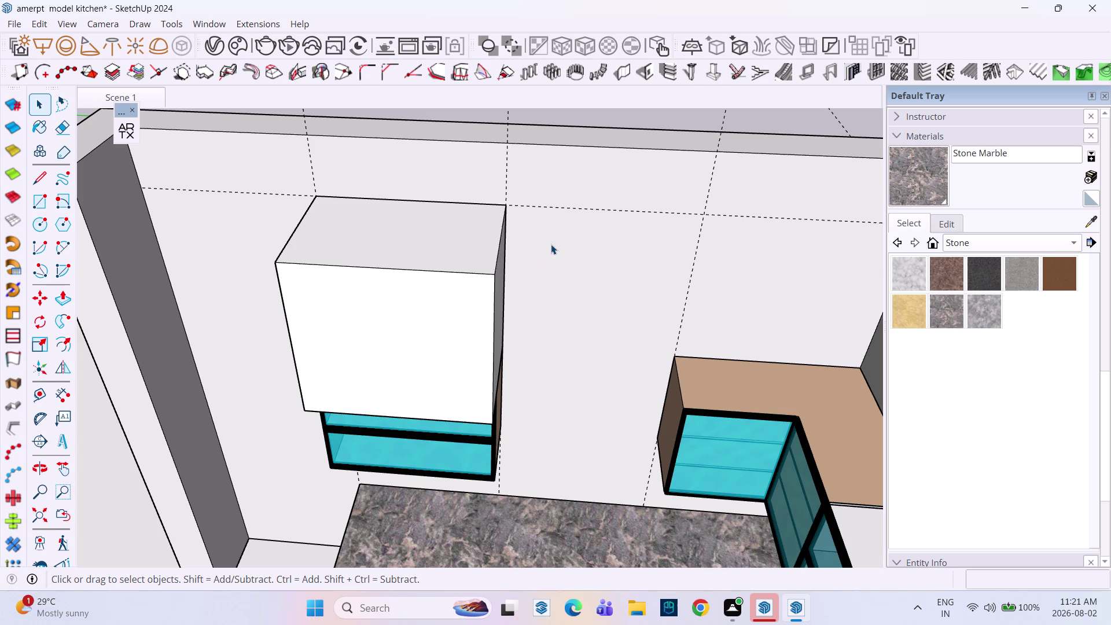
middle_drag(549, 296, 520, 202)
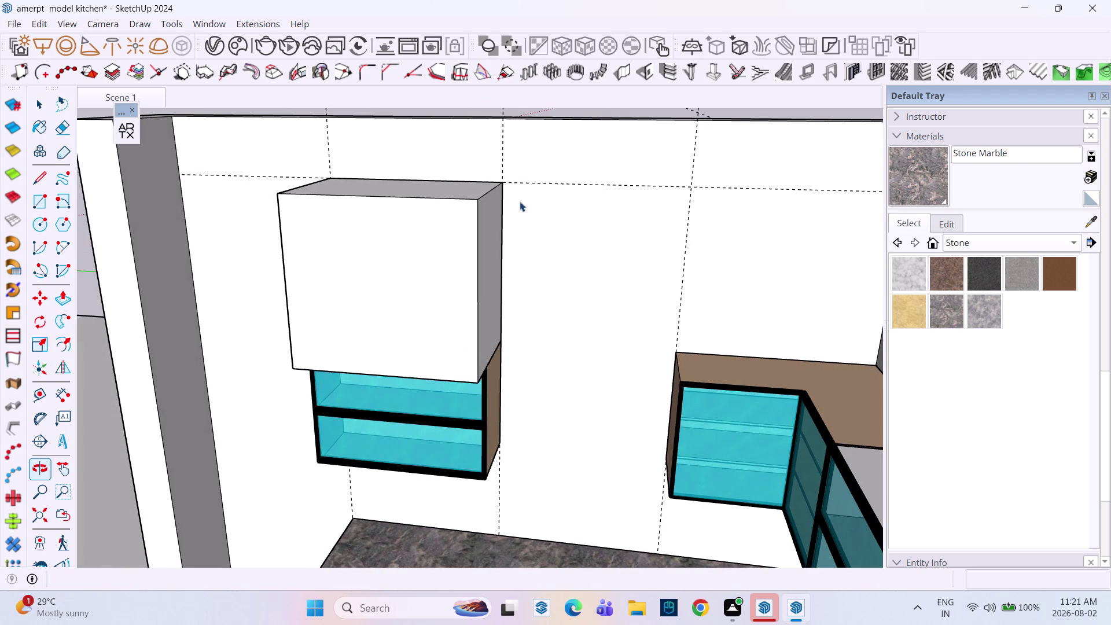
Draw a second wall rectangle from the upper cabinet's corner to above the right glass cabinet.
key(r)
click(503, 182)
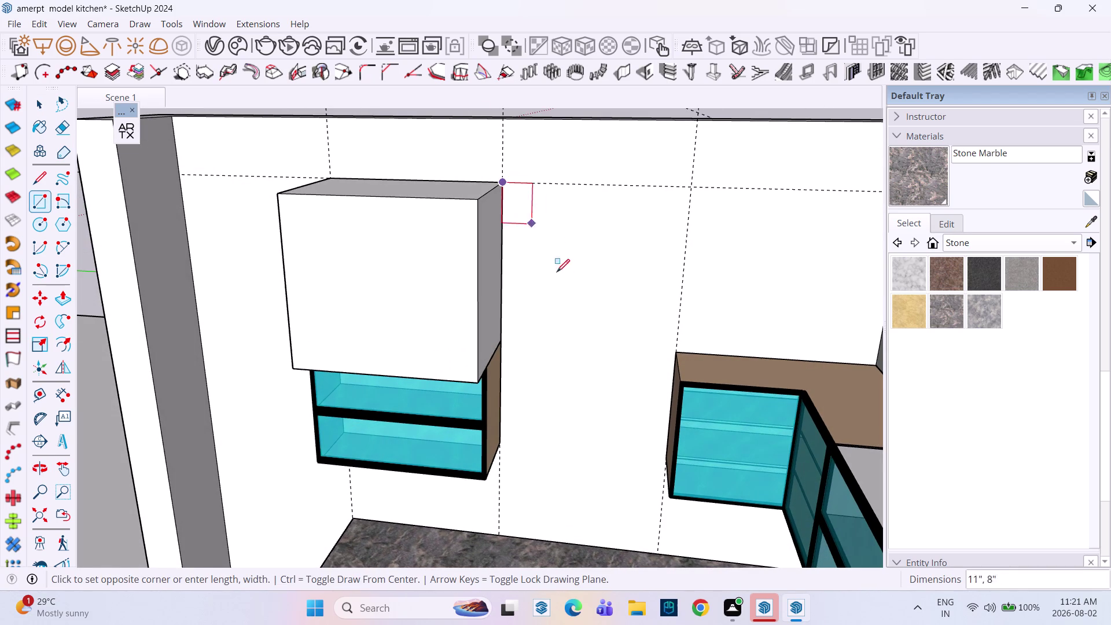
click(680, 349)
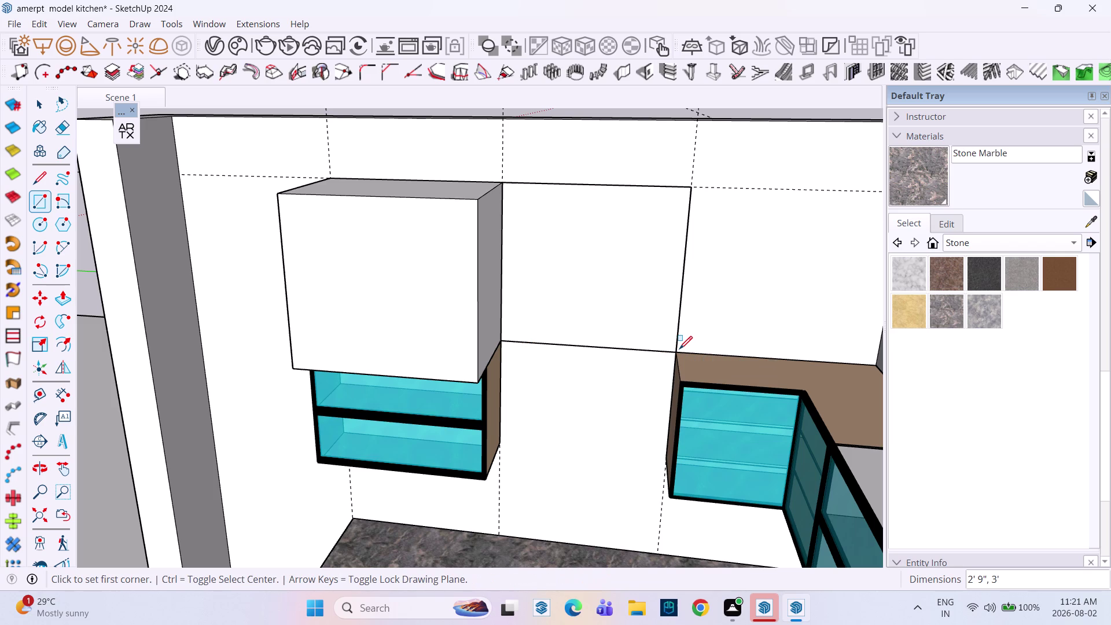
key(space)
Make the second rectangle a group and open it for editing.
double_click(623, 294)
right_click(622, 294)
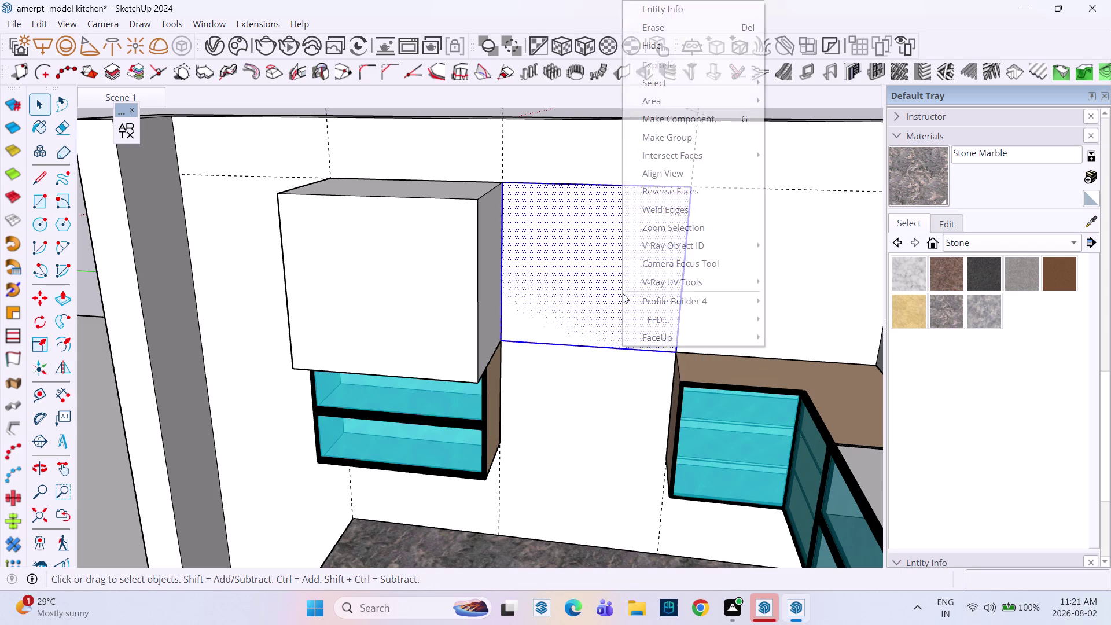
click(664, 131)
triple_click(606, 265)
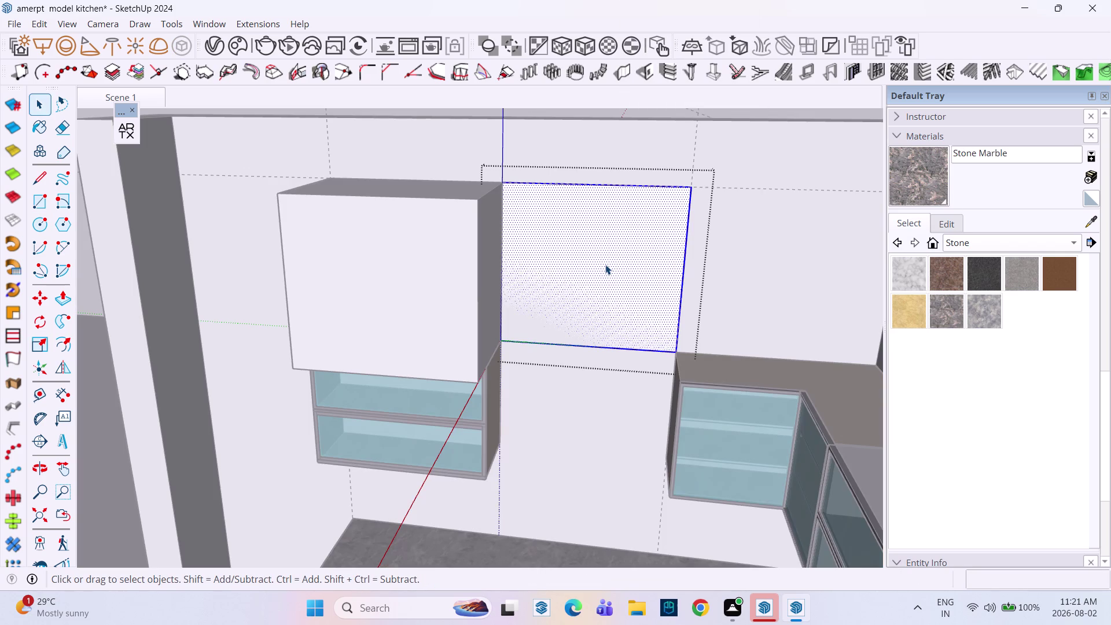
Pull the second rectangle out to match the first upper cabinet's depth.
key(p)
click(605, 264)
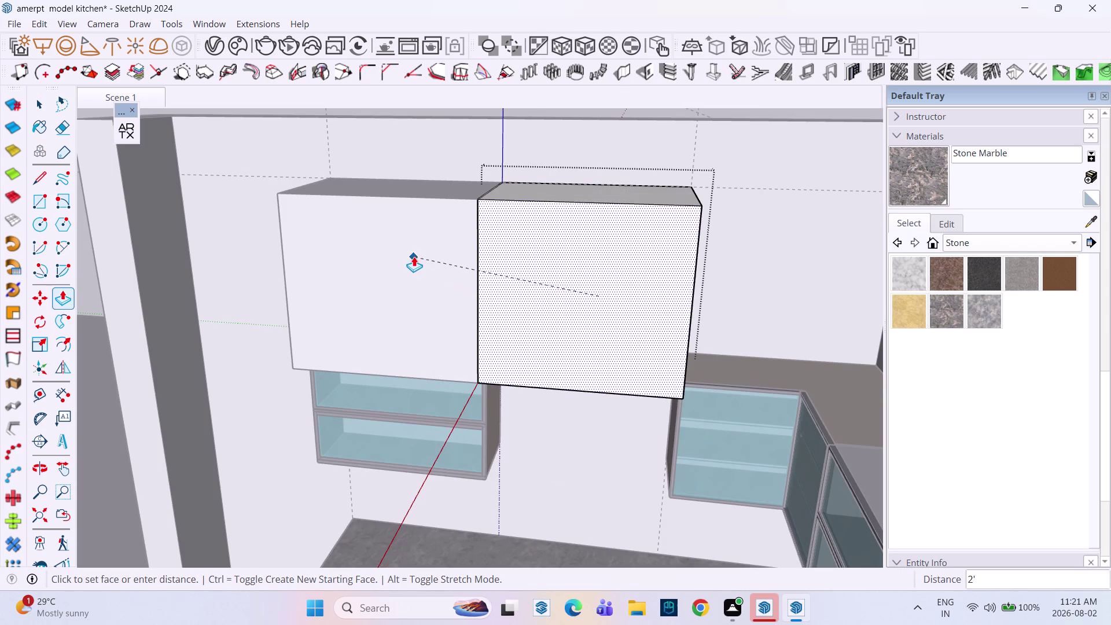
click(413, 257)
key(space)
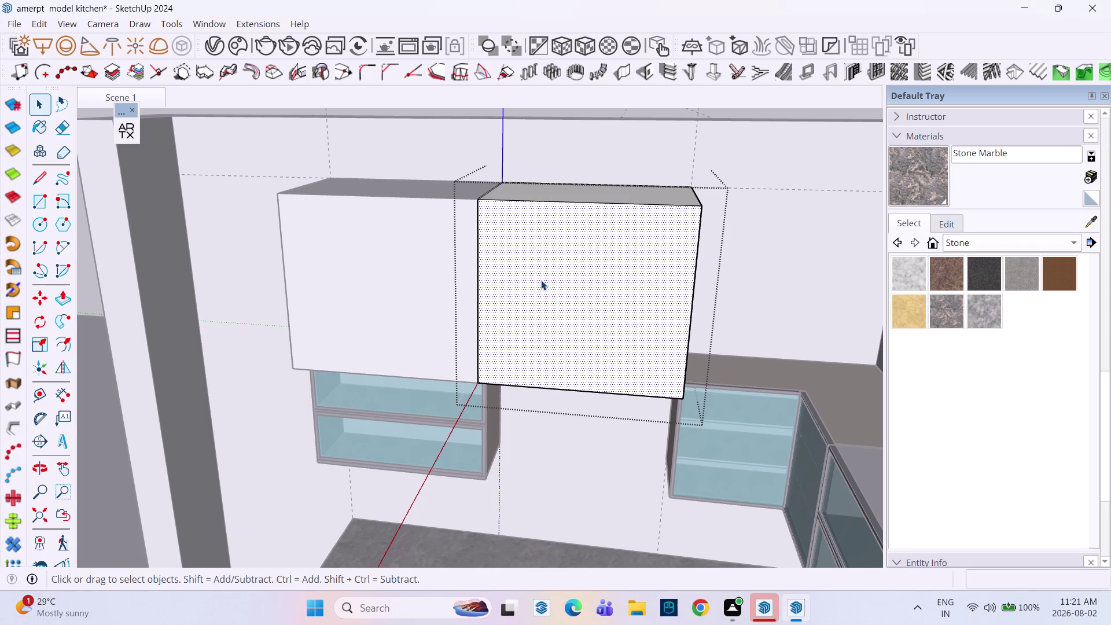
middle_drag(542, 287, 591, 298)
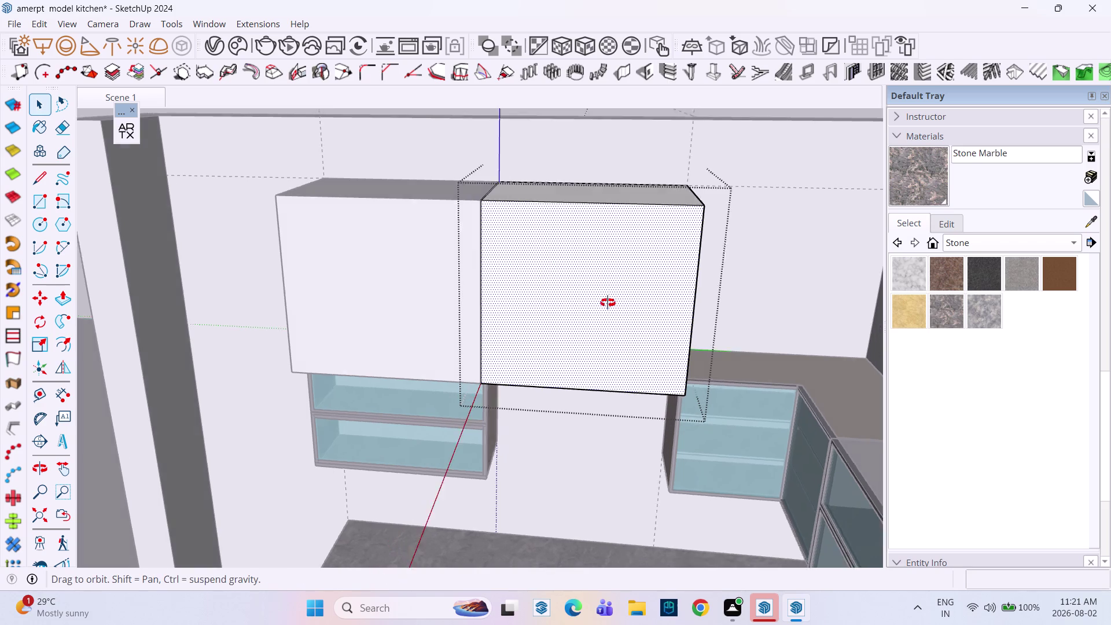
middle_drag(591, 298, 560, 318)
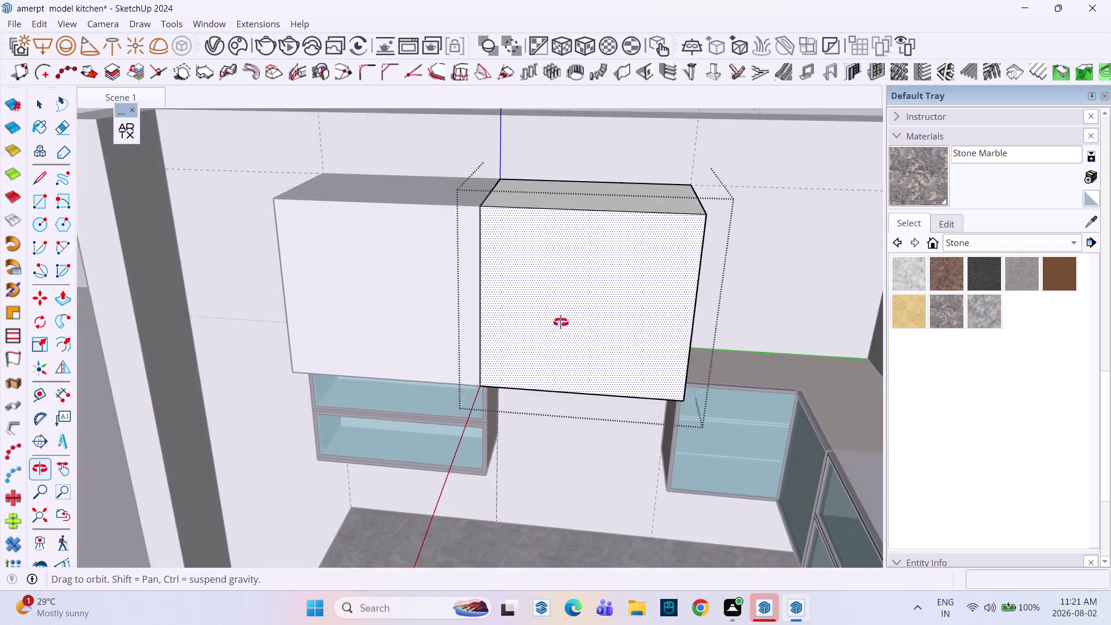
middle_drag(560, 319, 575, 345)
Offset the new box's top face 16mm inward.
click(565, 200)
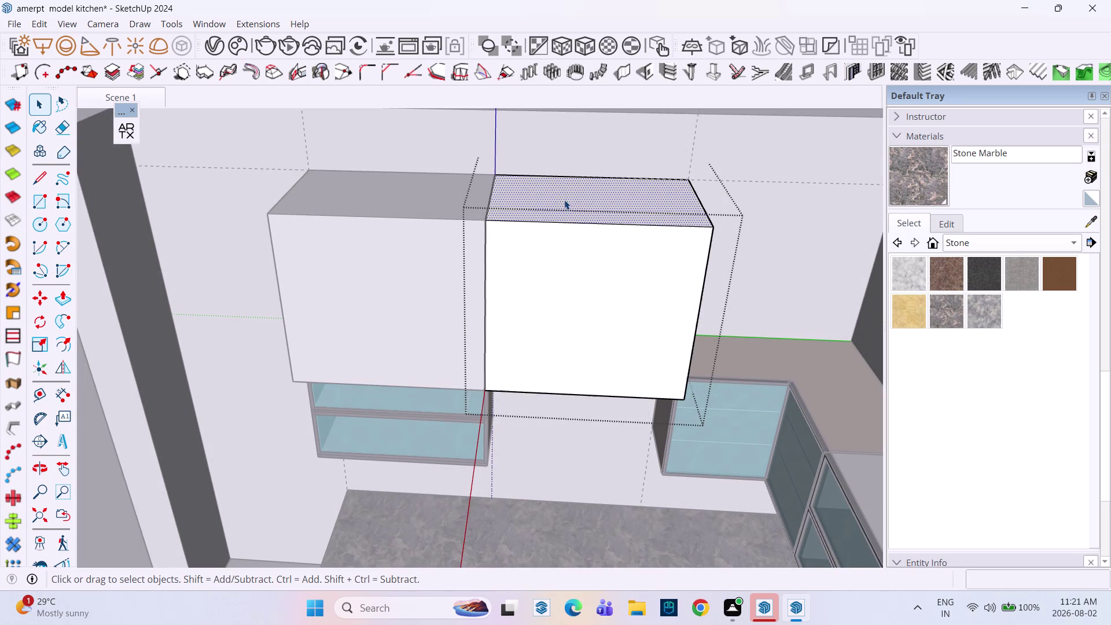
middle_drag(574, 209, 588, 245)
key(f)
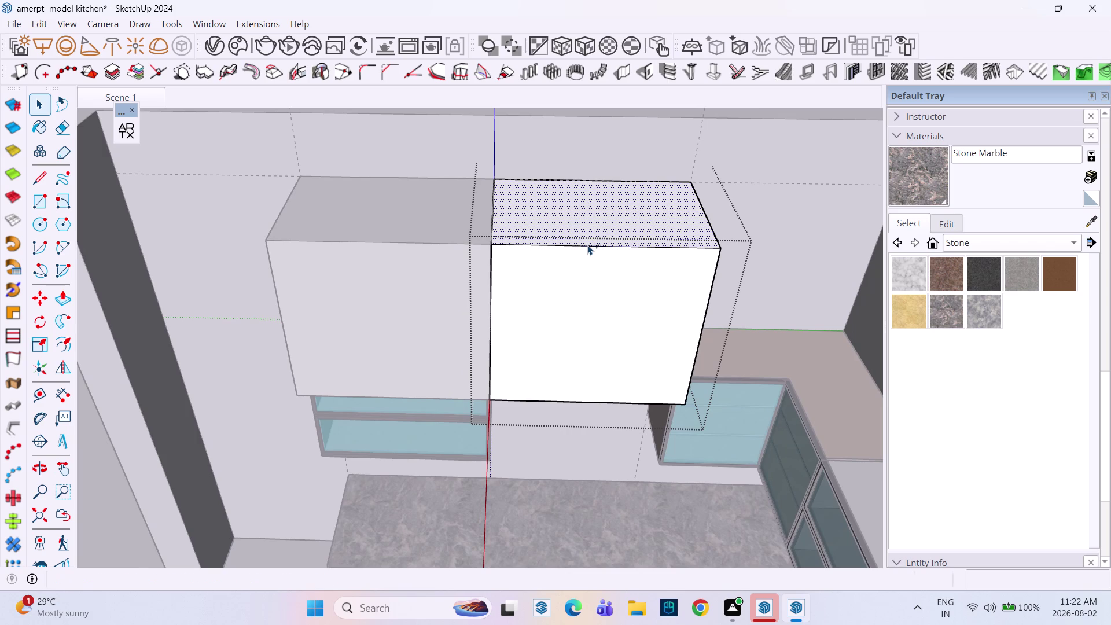
click(586, 219)
text(1)
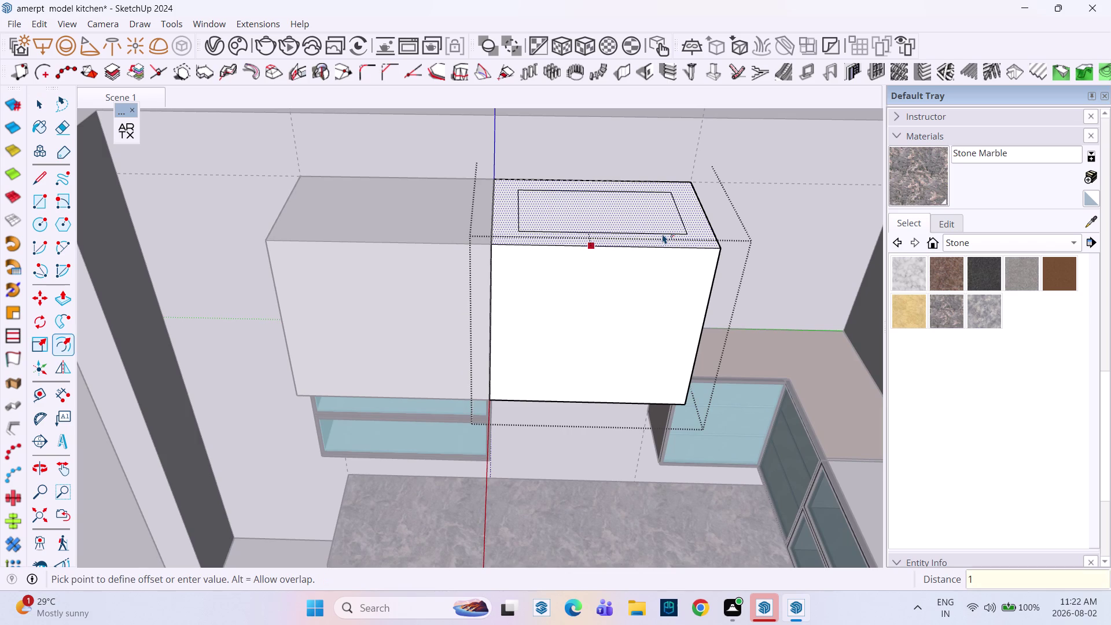
text(6mm)
key(Return)
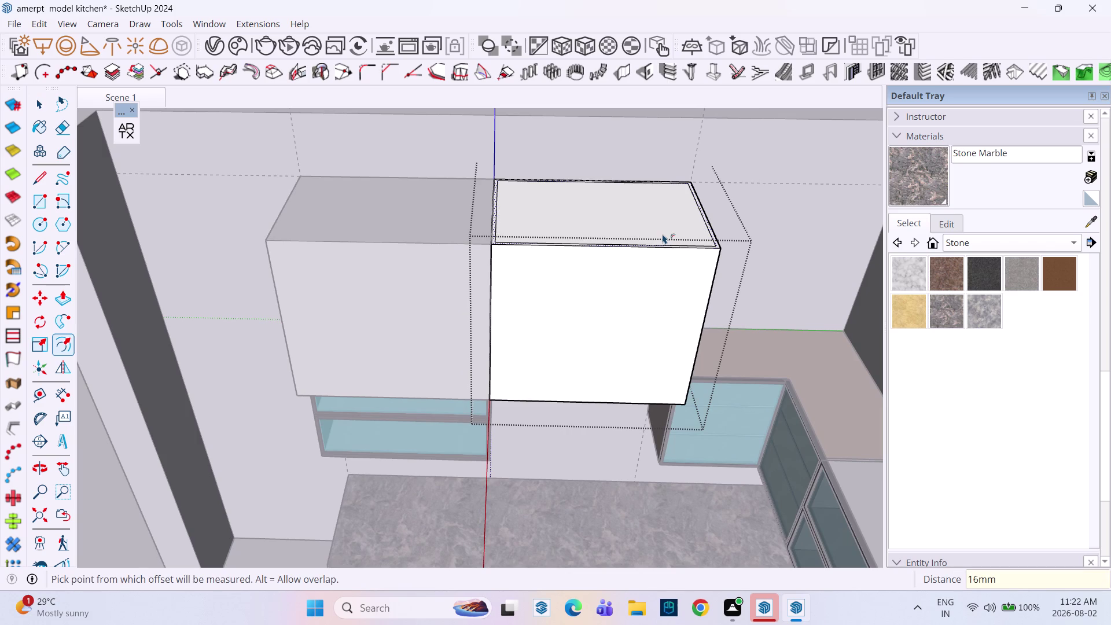
key(space)
Push the inner top face down through the box to hollow it.
click(627, 232)
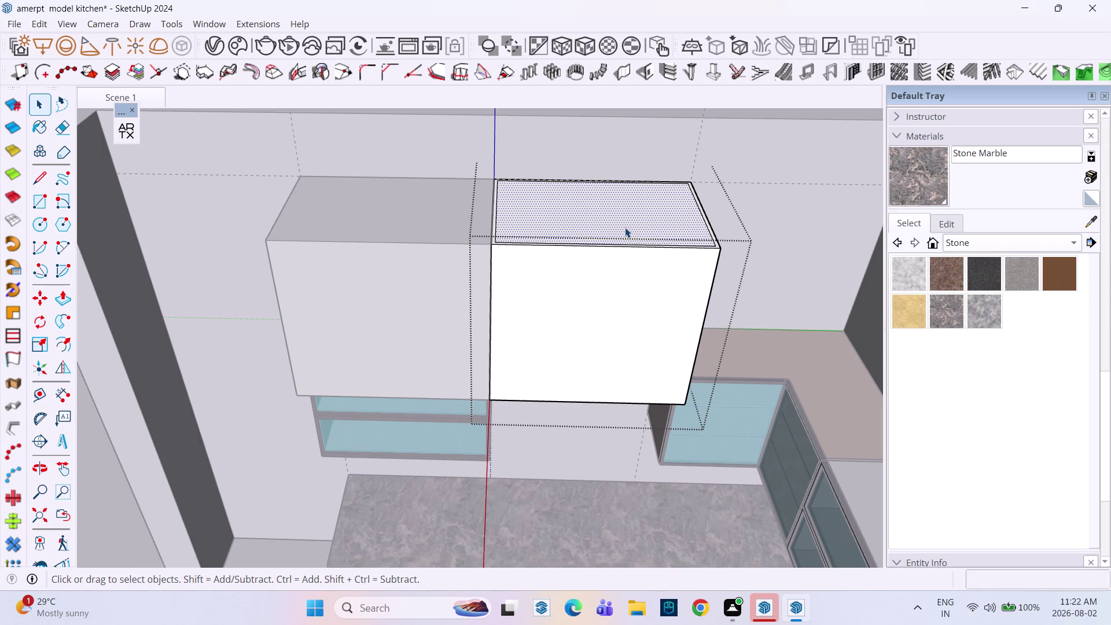
key(p)
click(625, 228)
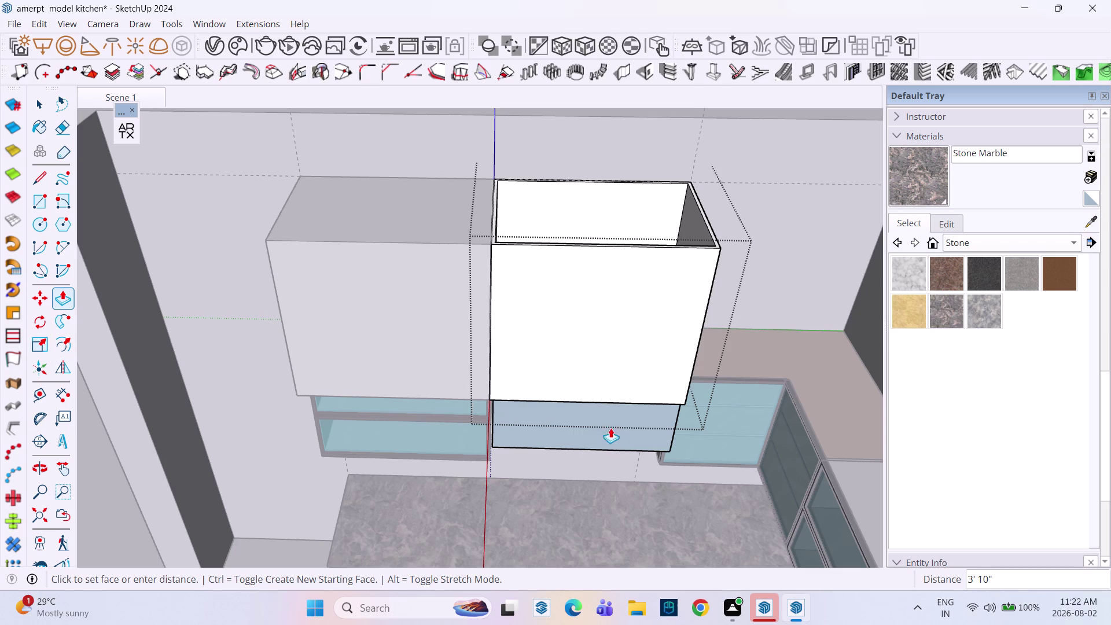
click(593, 402)
key(space)
scroll(down, 3)
middle_drag(578, 375, 571, 328)
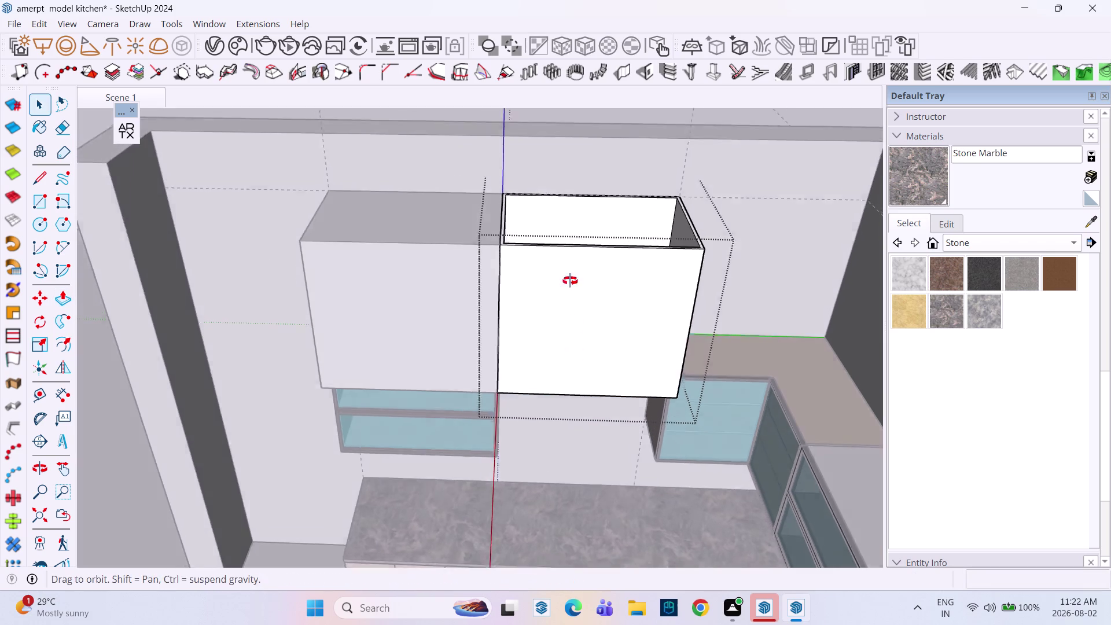
middle_drag(572, 328, 571, 200)
scroll(down, 3)
middle_drag(401, 325, 891, 343)
scroll(down, 3)
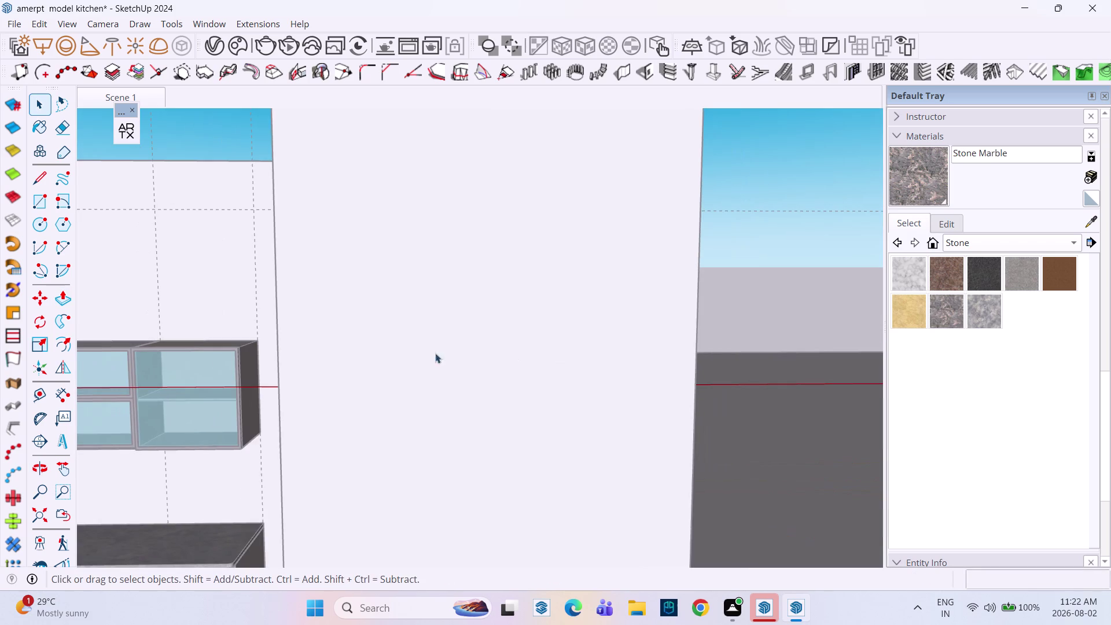
middle_drag(195, 351, 504, 332)
scroll(down, 3)
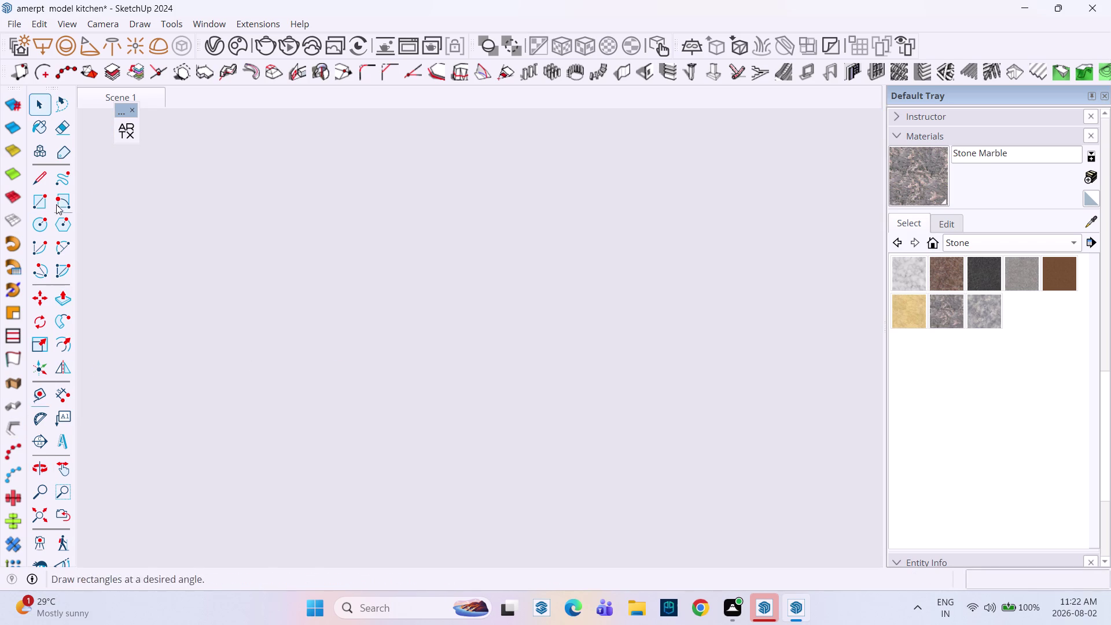
click(113, 102)
click(109, 100)
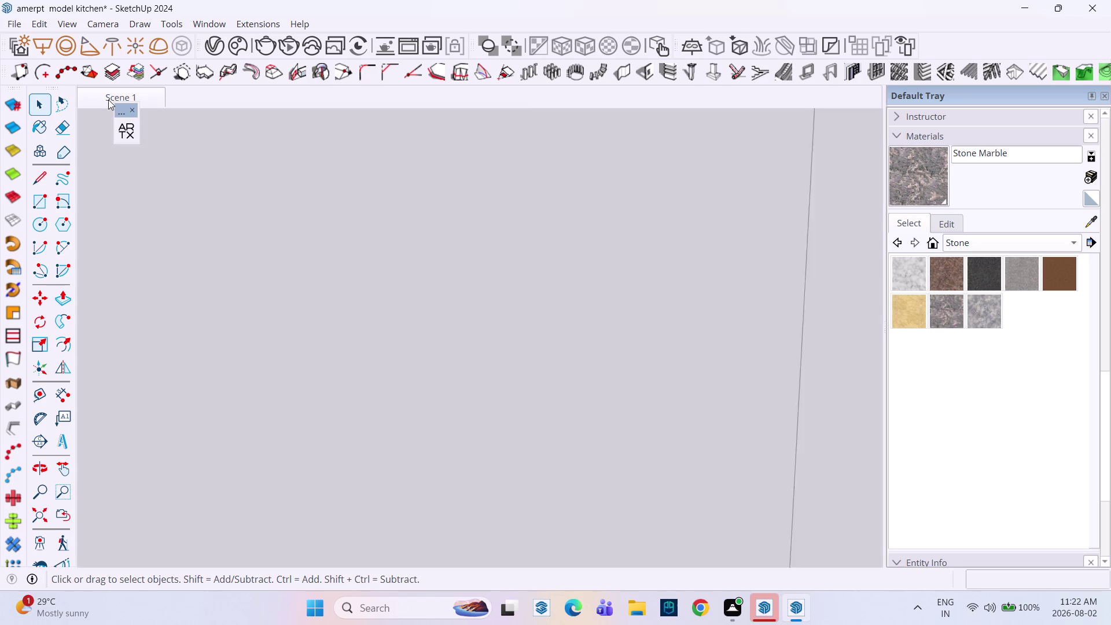
scroll(down, 3)
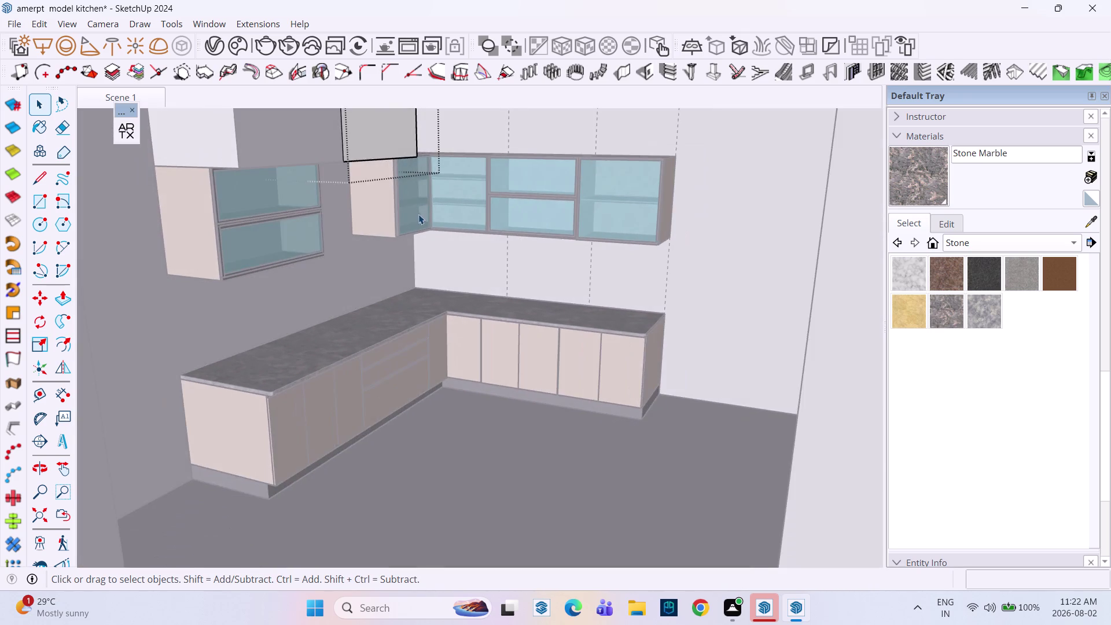
middle_drag(420, 208, 395, 208)
click(410, 380)
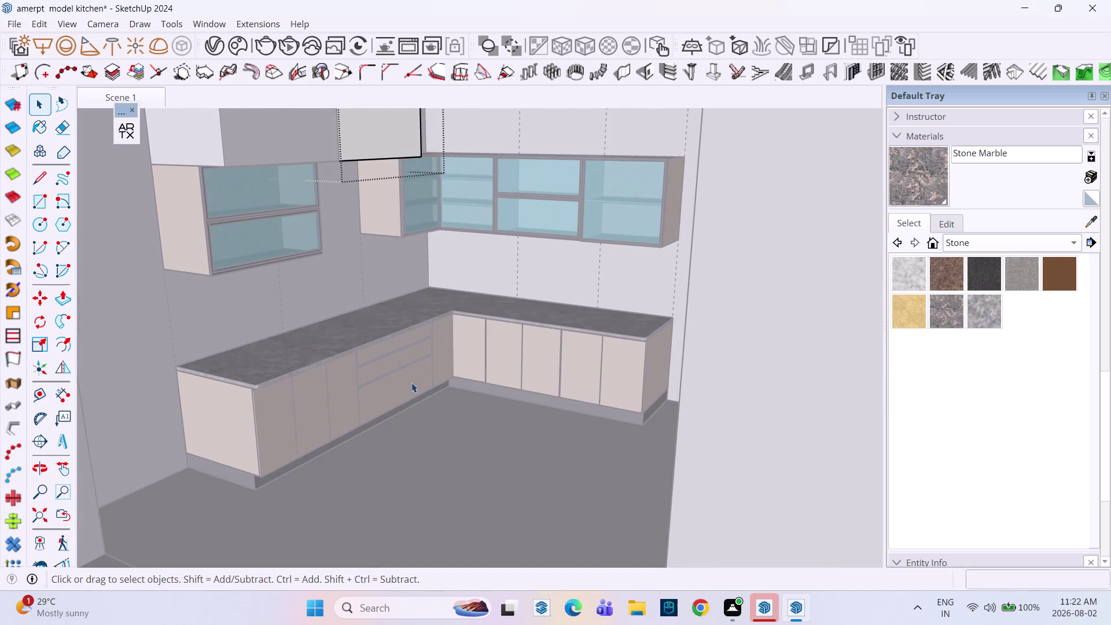
scroll(down, 3)
middle_drag(457, 347, 499, 532)
middle_drag(568, 415, 557, 415)
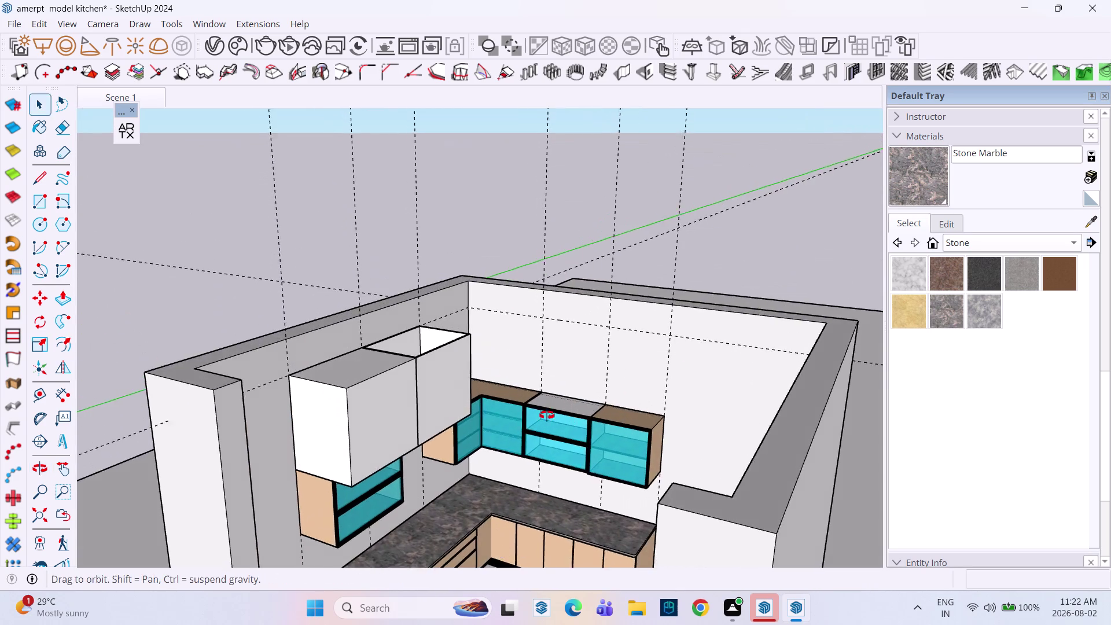
middle_drag(556, 414, 407, 416)
scroll(down, 3)
middle_drag(440, 353, 529, 417)
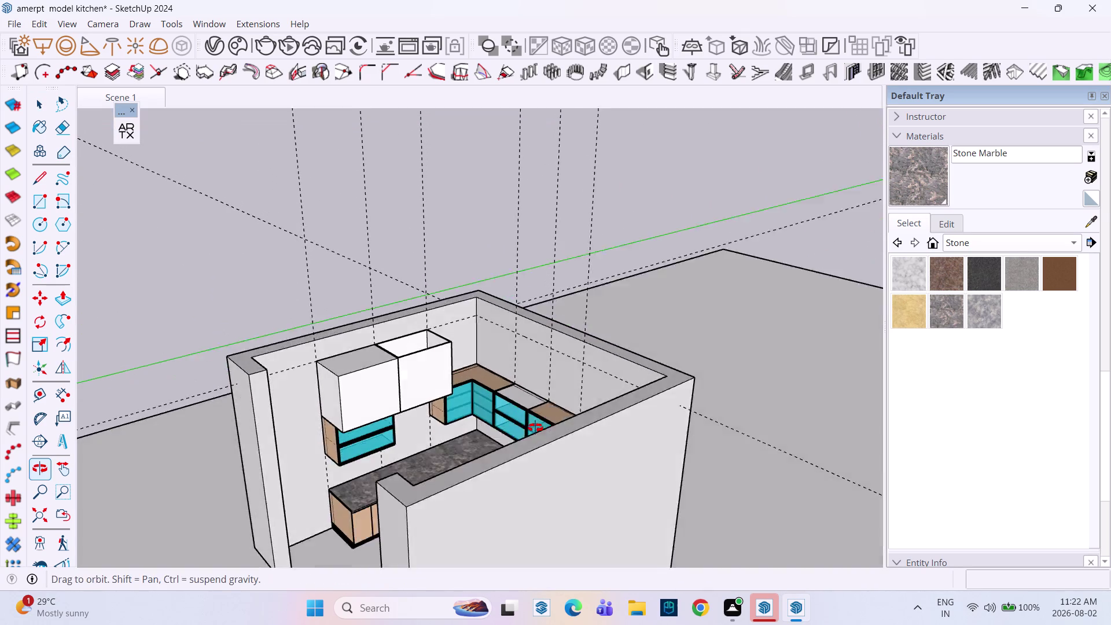
middle_drag(529, 417, 538, 440)
middle_drag(542, 387, 388, 384)
middle_drag(475, 320, 450, 412)
middle_drag(424, 413, 392, 380)
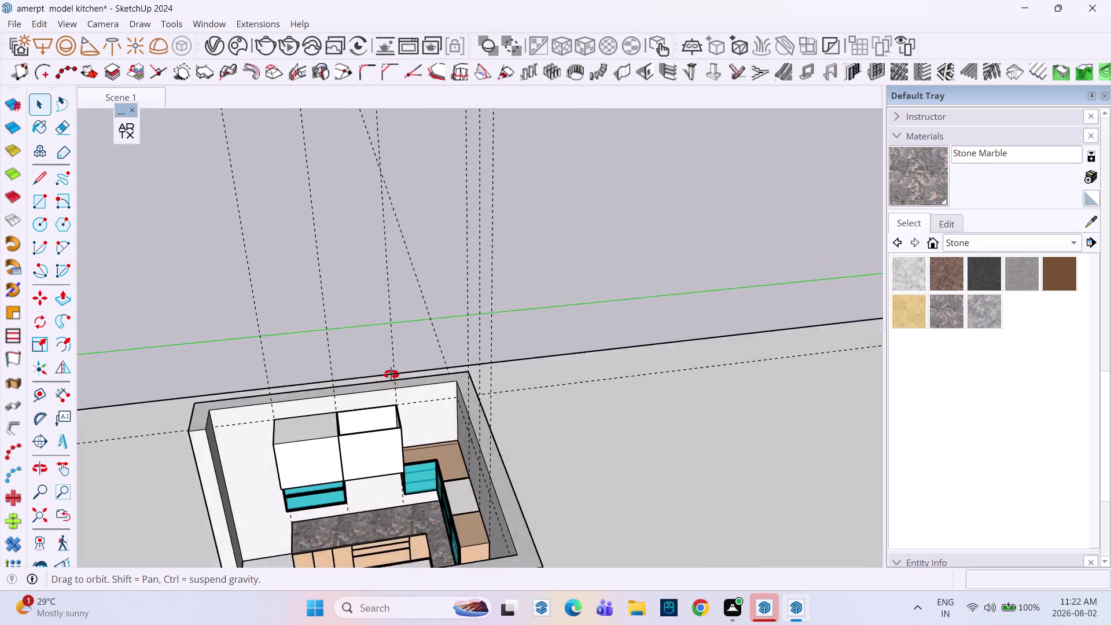
middle_drag(392, 380, 390, 362)
scroll(up, 3)
middle_drag(417, 448, 375, 394)
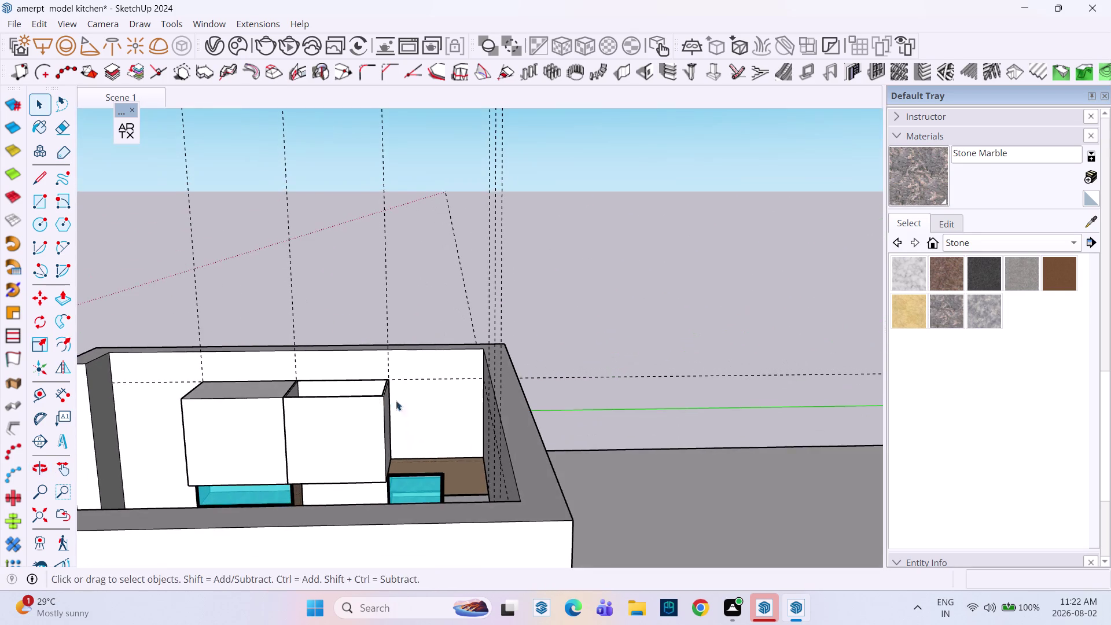
middle_drag(413, 403, 408, 434)
Draw a rectangle across the corner space beside the upper cabinets.
key(r)
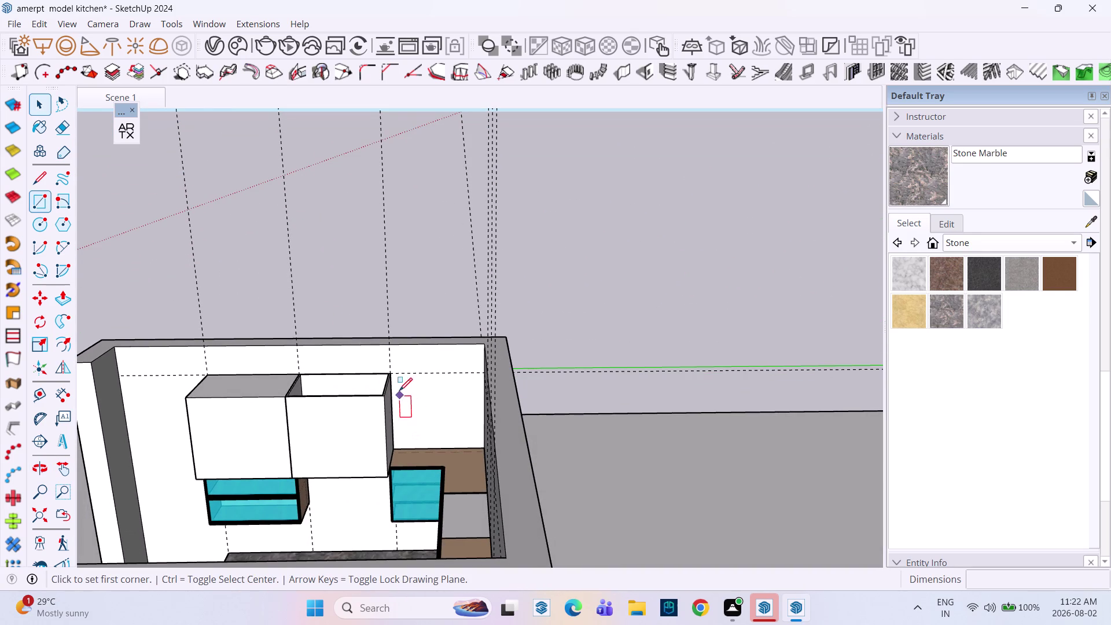
scroll(up, 3)
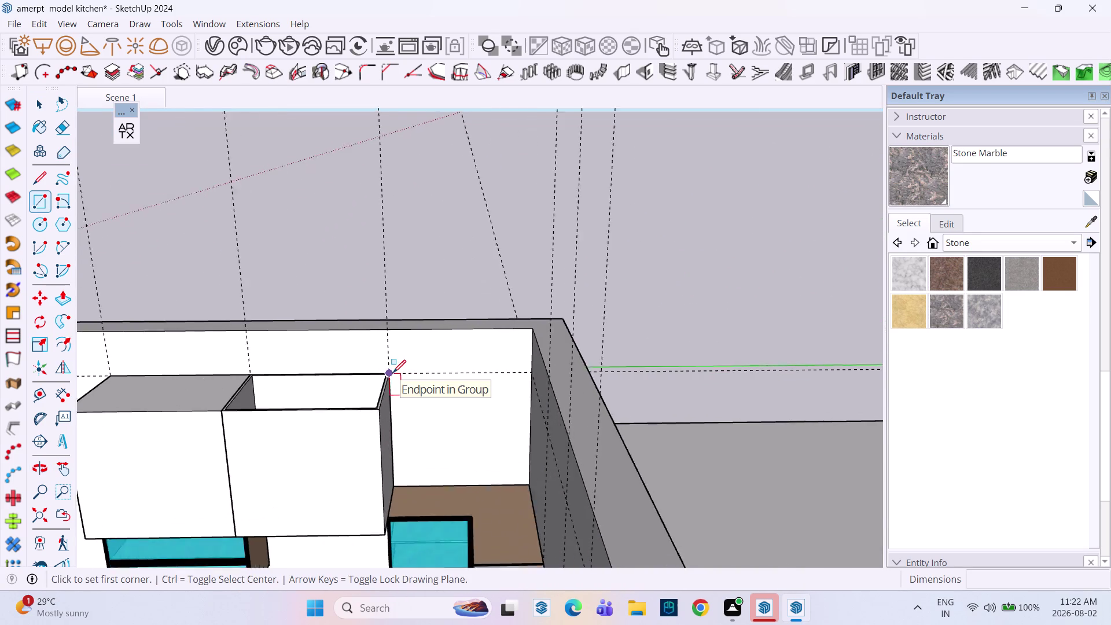
scroll(up, 3)
click(393, 373)
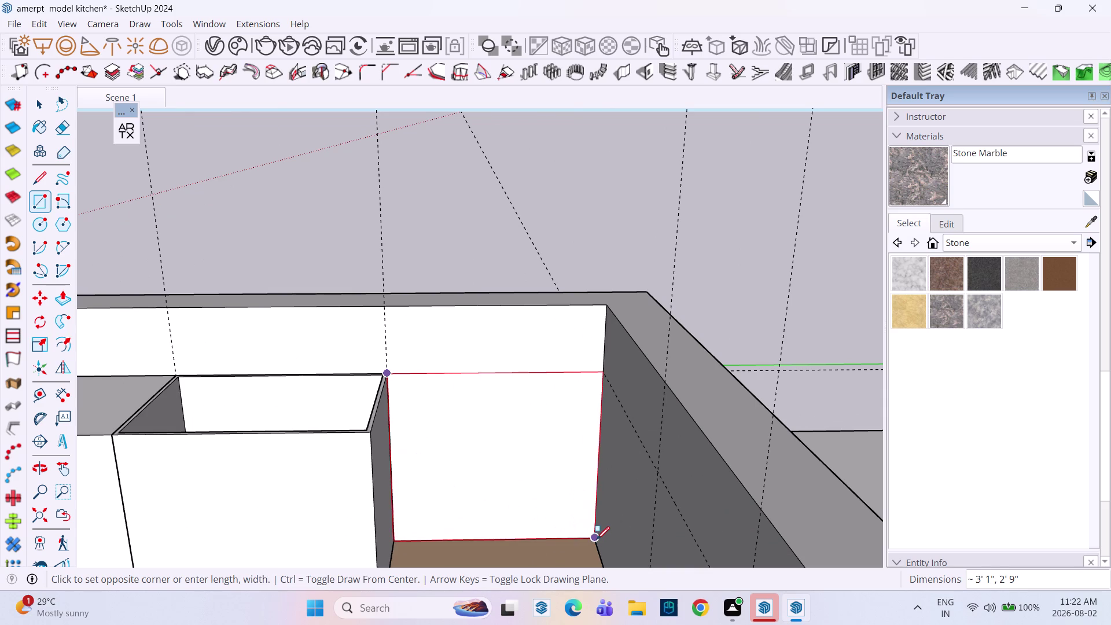
click(599, 535)
key(space)
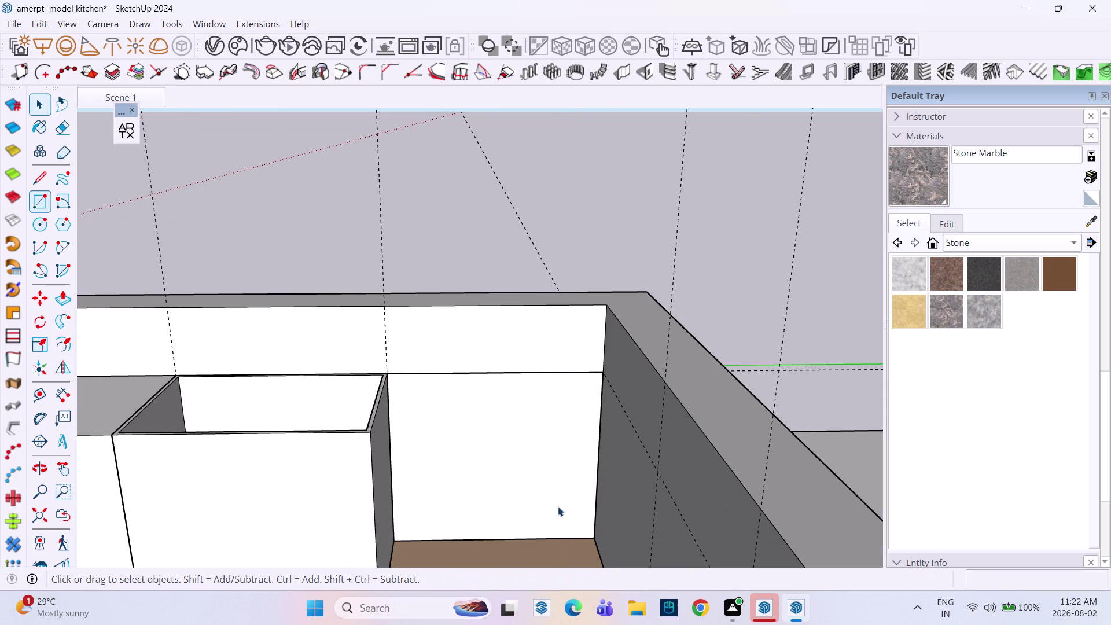
Pull the corner rectangle out into a box and bring its front into view.
double_click(519, 488)
key(p)
click(518, 488)
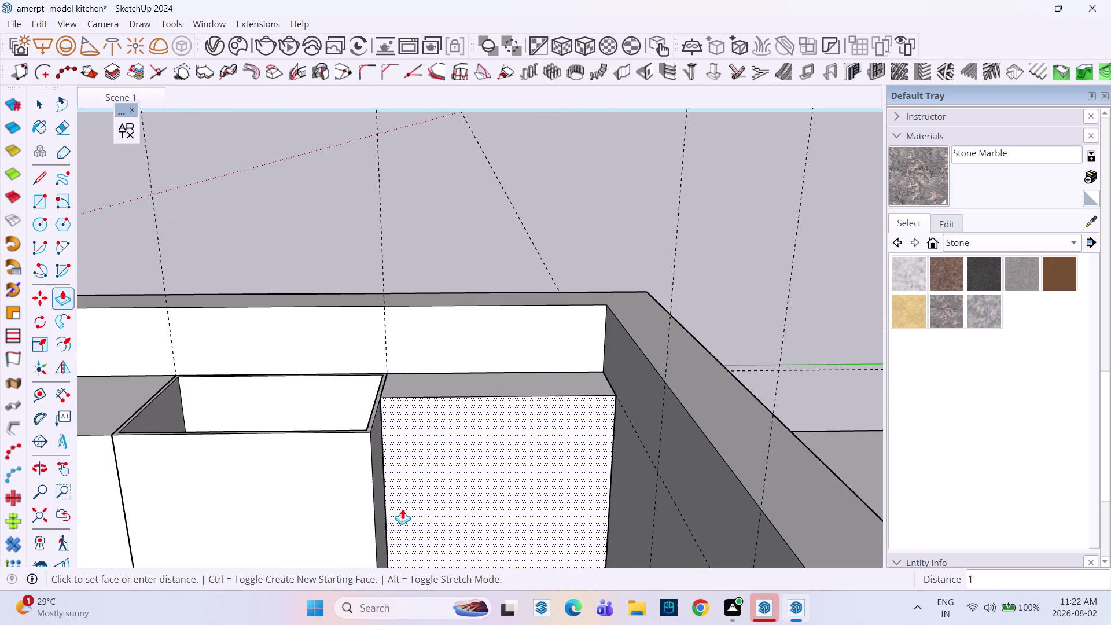
click(340, 508)
key(space)
scroll(down, 3)
middle_drag(392, 498, 417, 499)
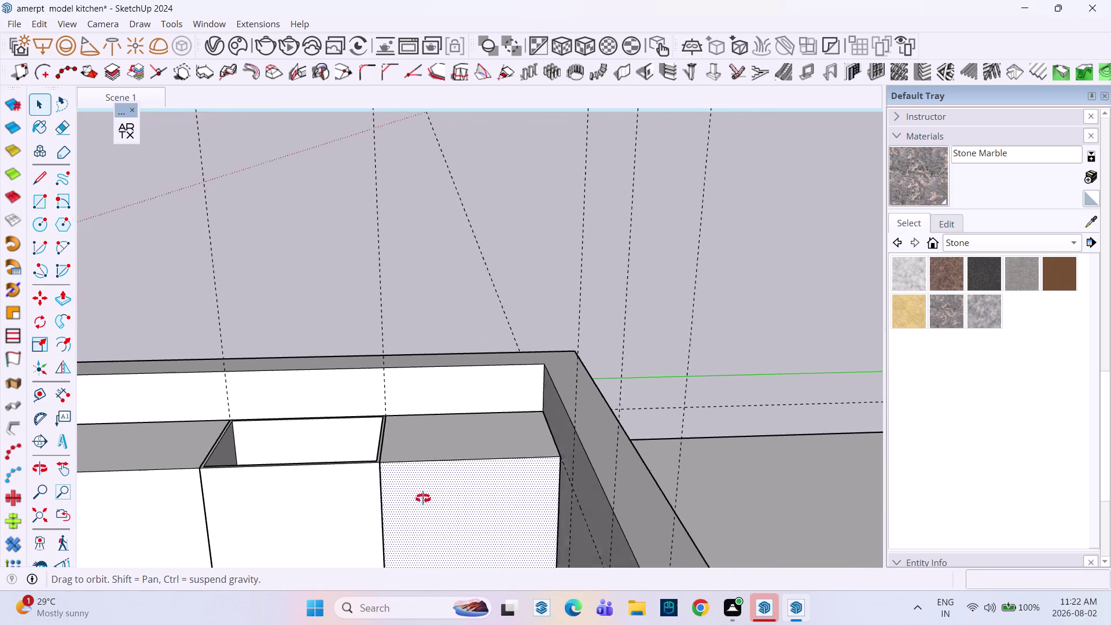
middle_drag(418, 498, 592, 485)
middle_drag(518, 484, 575, 489)
scroll(down, 3)
middle_drag(541, 469, 454, 469)
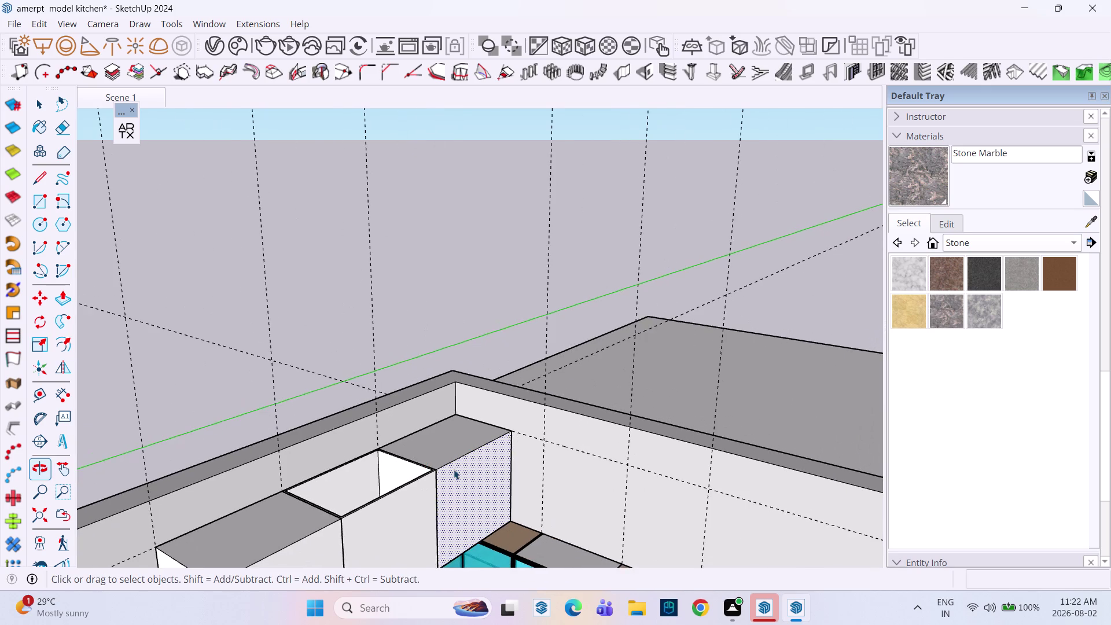
scroll(up, 3)
Offset the corner box's front face edges 16 mm inward.
click(476, 473)
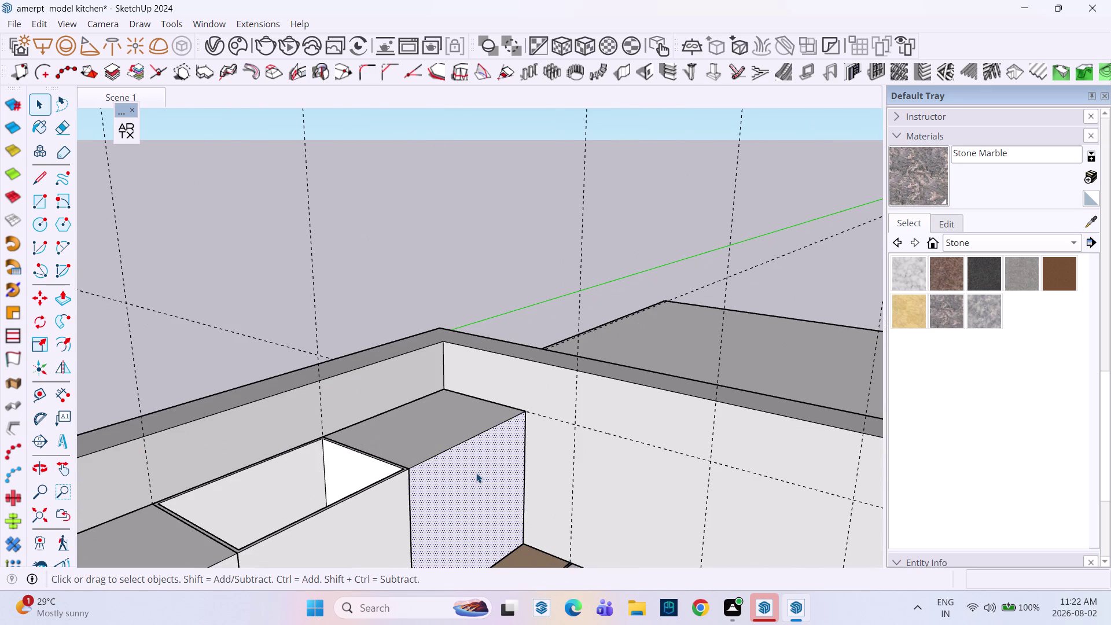
key(f)
click(476, 472)
text(1)
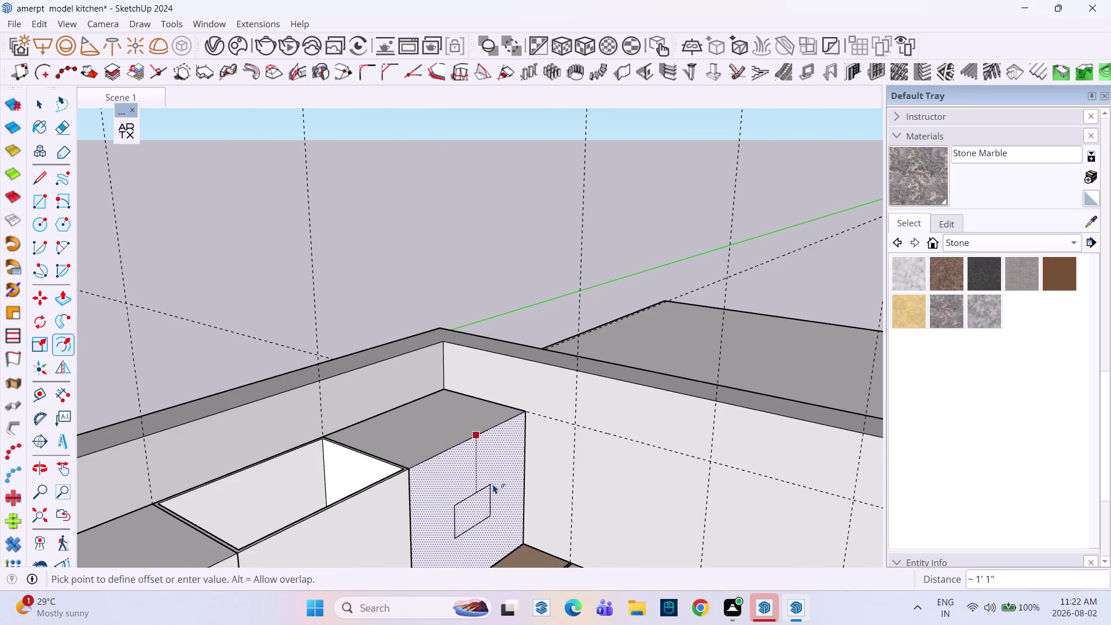
text(9)
key(BackSpace)
key(3)
key(BackSpace)
text(6mm)
key(Return)
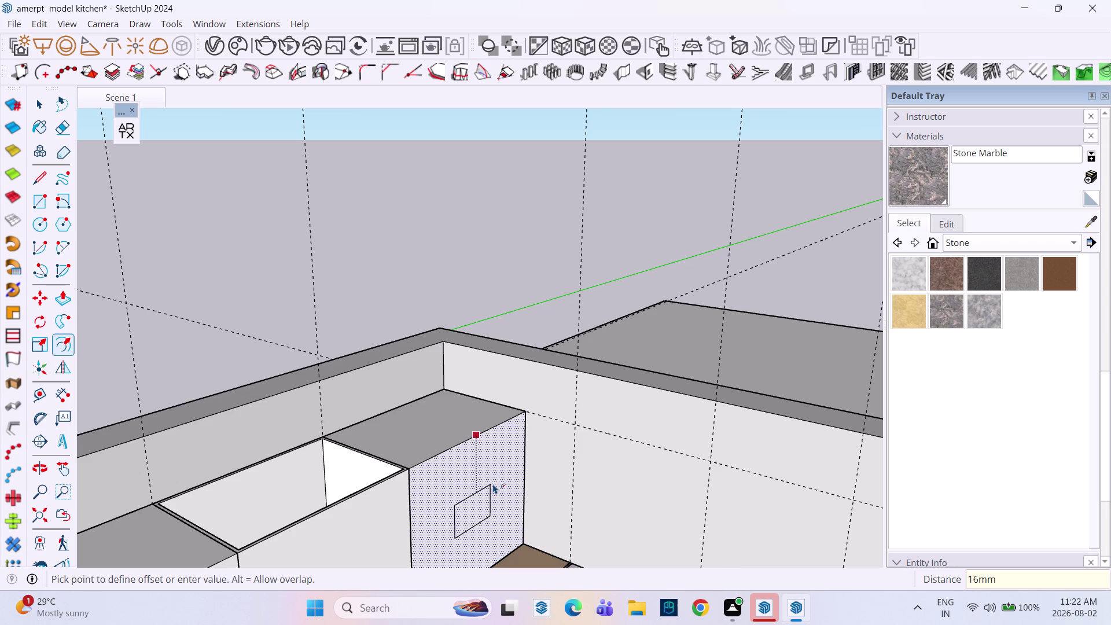
Push the corner cabinet's front face 1' 11" inward, undoing a mistaken 11' 11" push.
key(space)
click(493, 484)
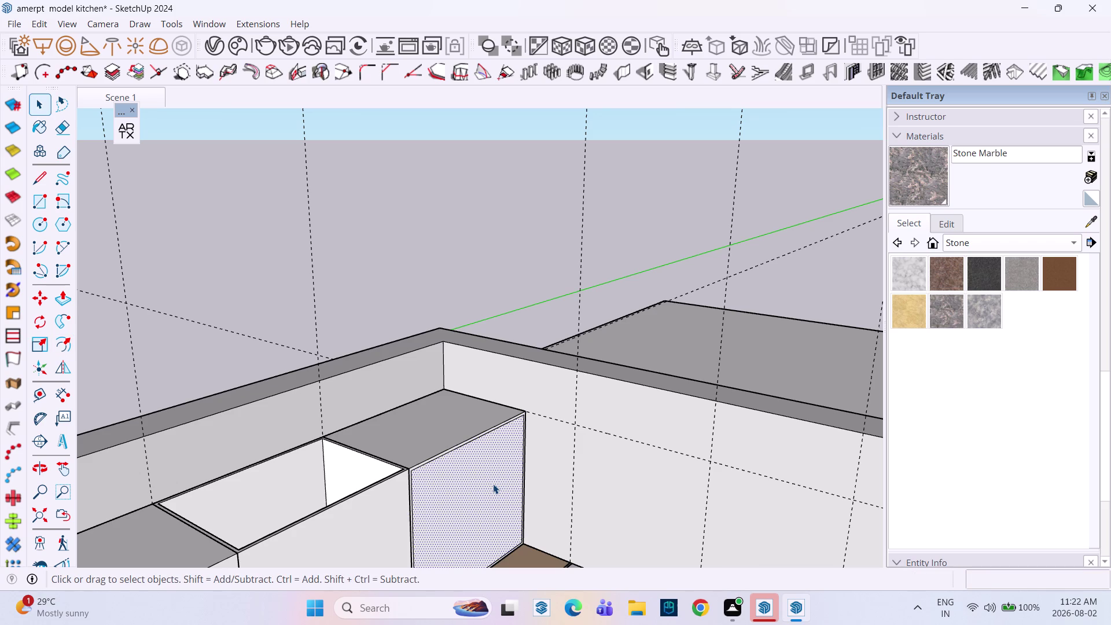
key(p)
click(493, 484)
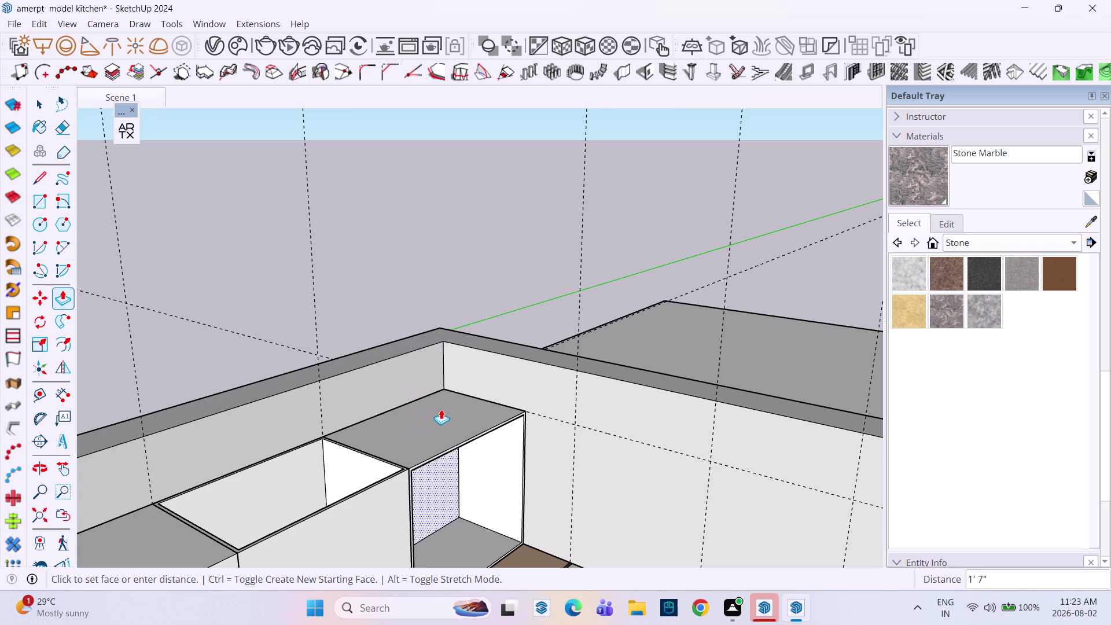
middle_drag(441, 409, 336, 423)
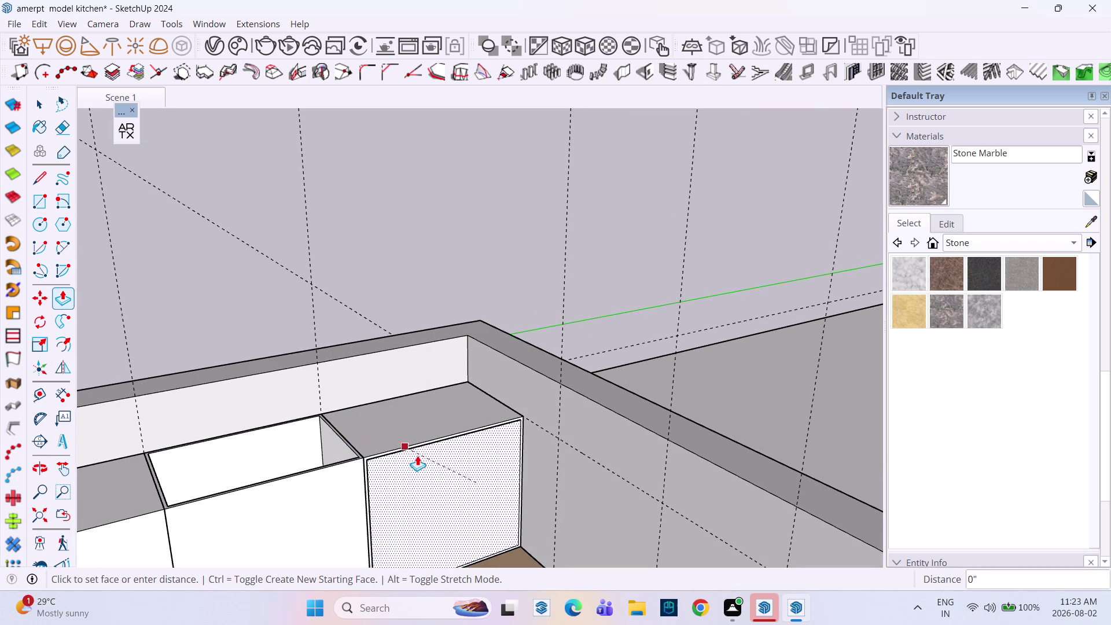
text(11')
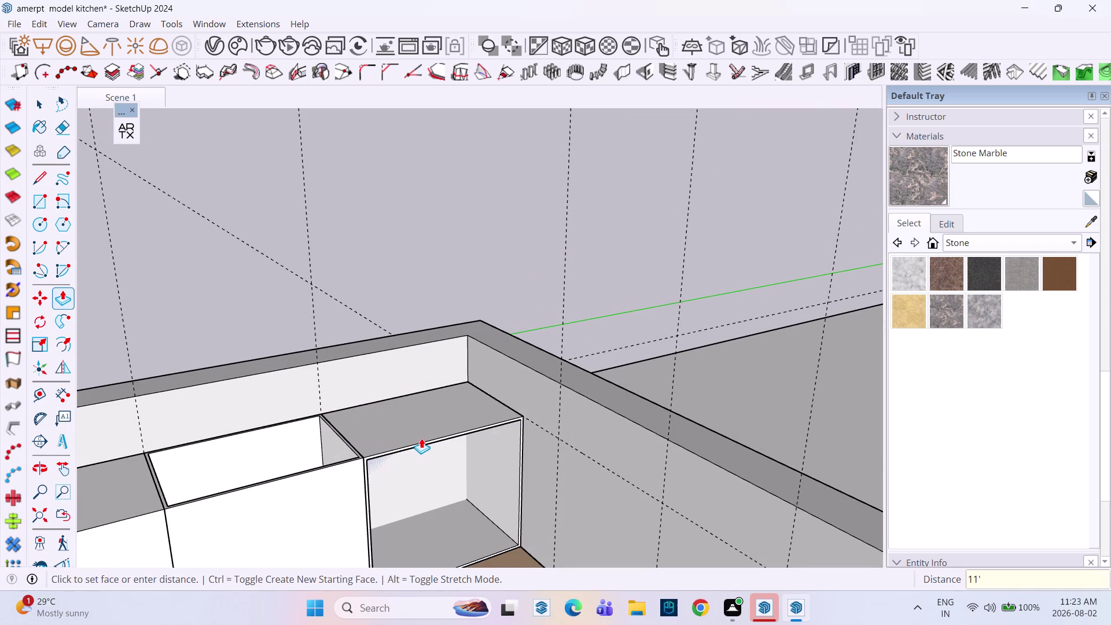
text(11")
key(Return)
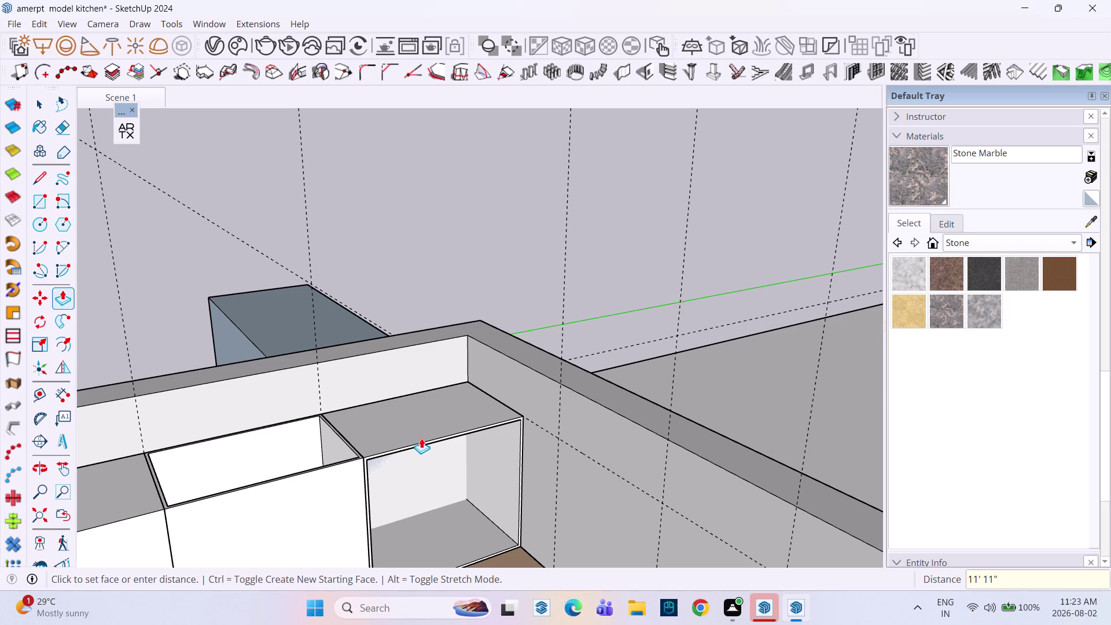
key(ctrl+z)
click(426, 486)
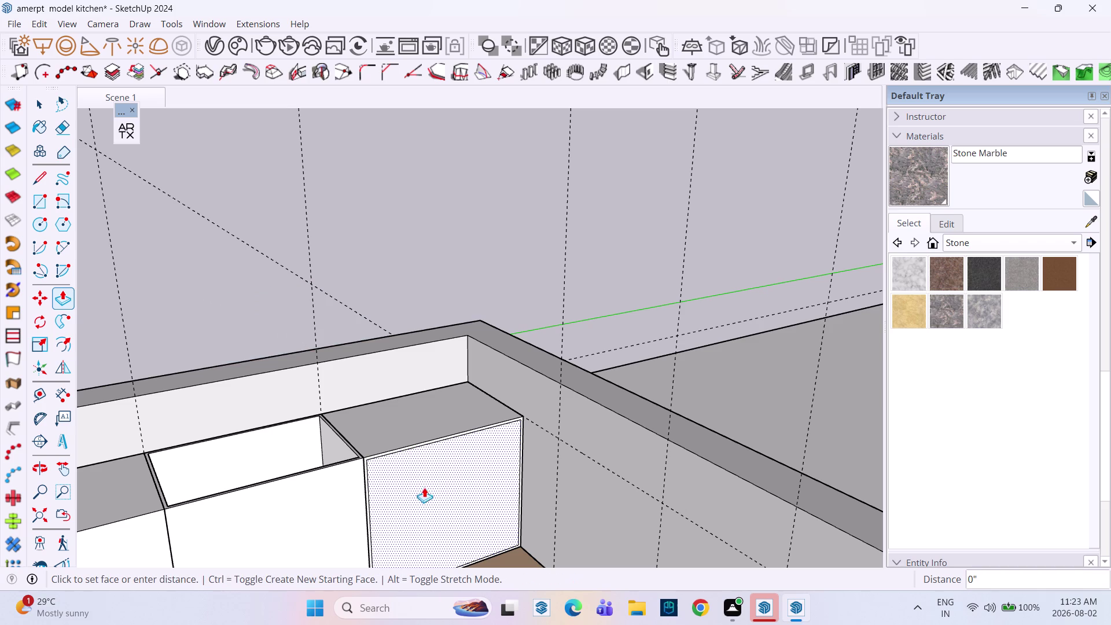
text(1')
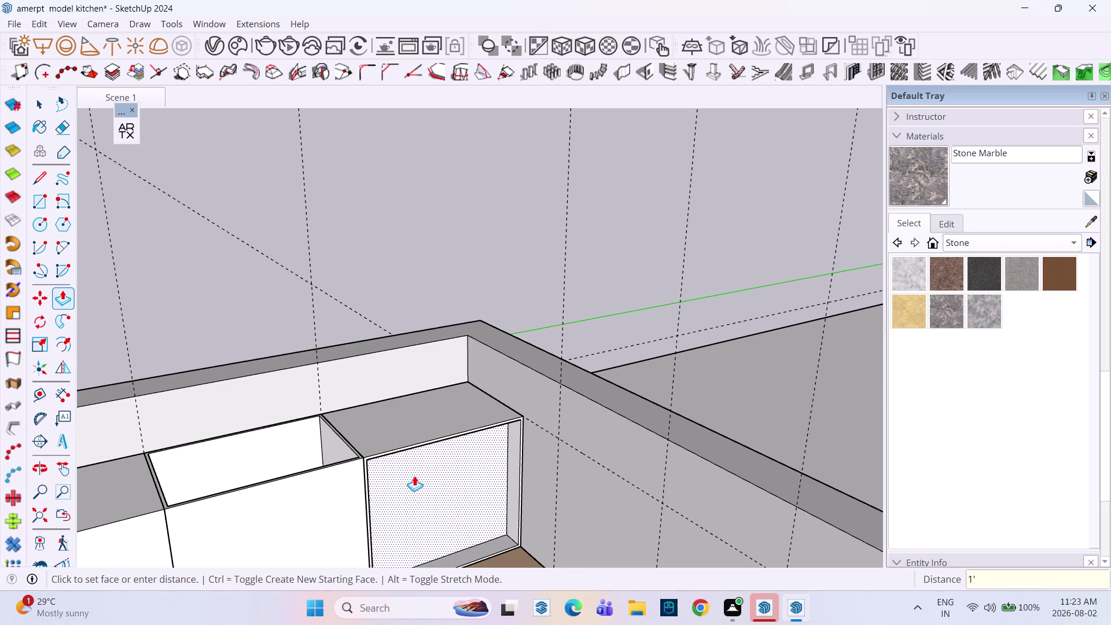
text(11")
key(Return)
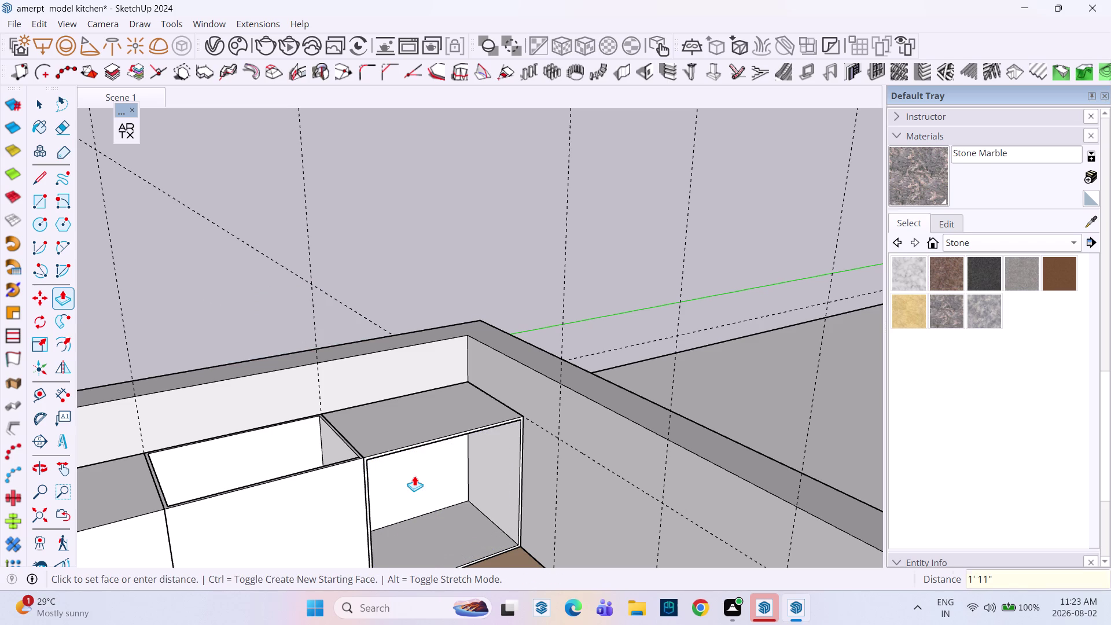
key(space)
key(Escape)
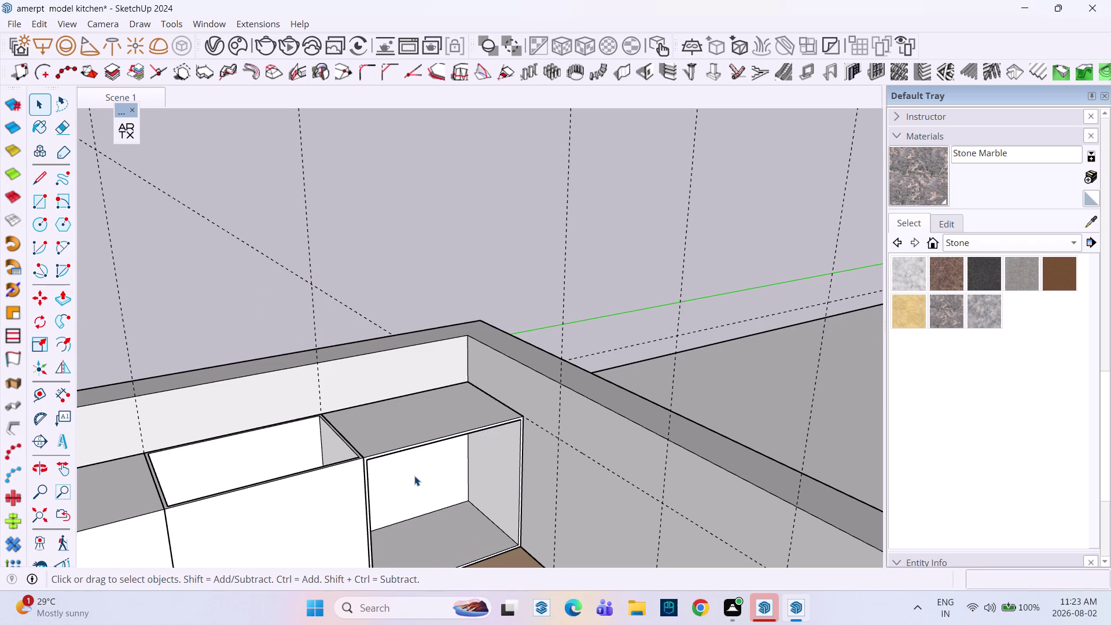
scroll(down, 3)
middle_drag(391, 490, 440, 488)
scroll(down, 3)
middle_drag(443, 482, 405, 412)
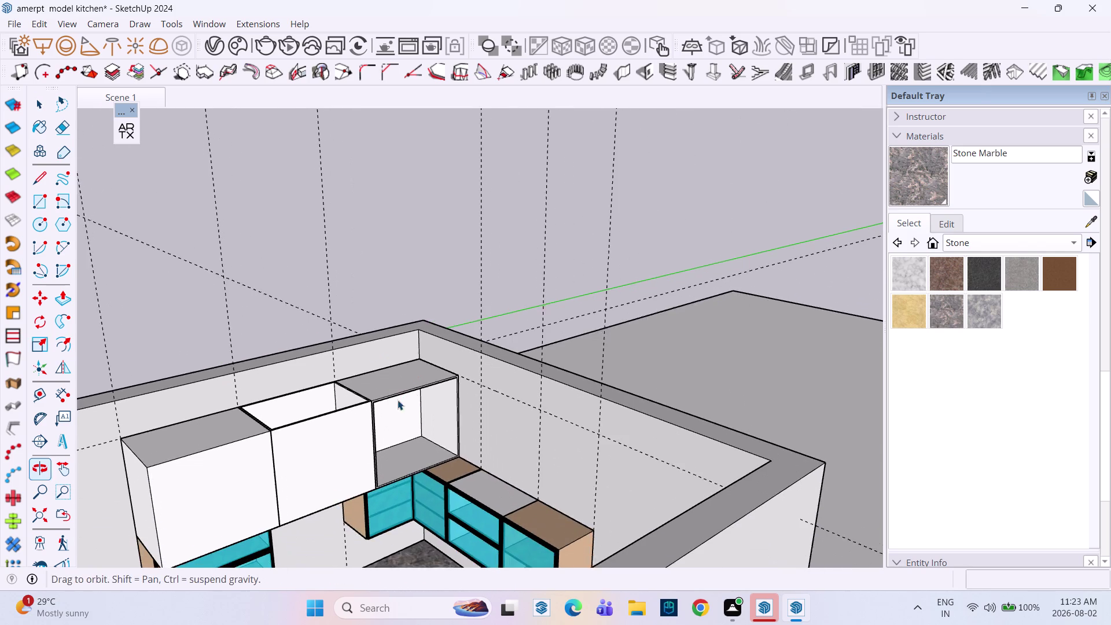
scroll(up, 3)
middle_drag(423, 385, 455, 370)
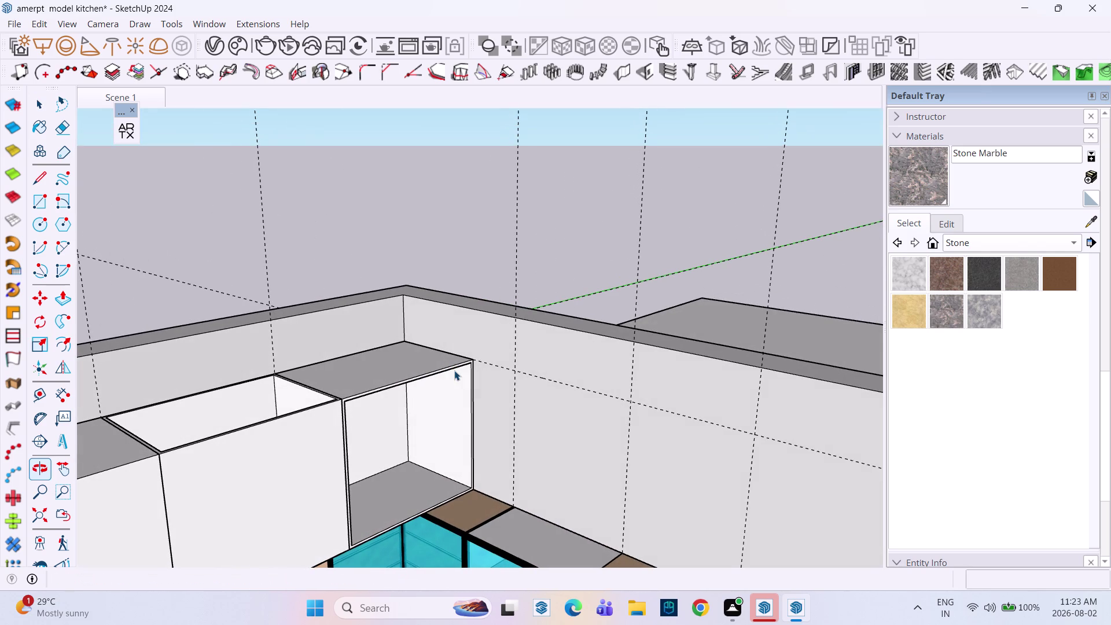
scroll(up, 3)
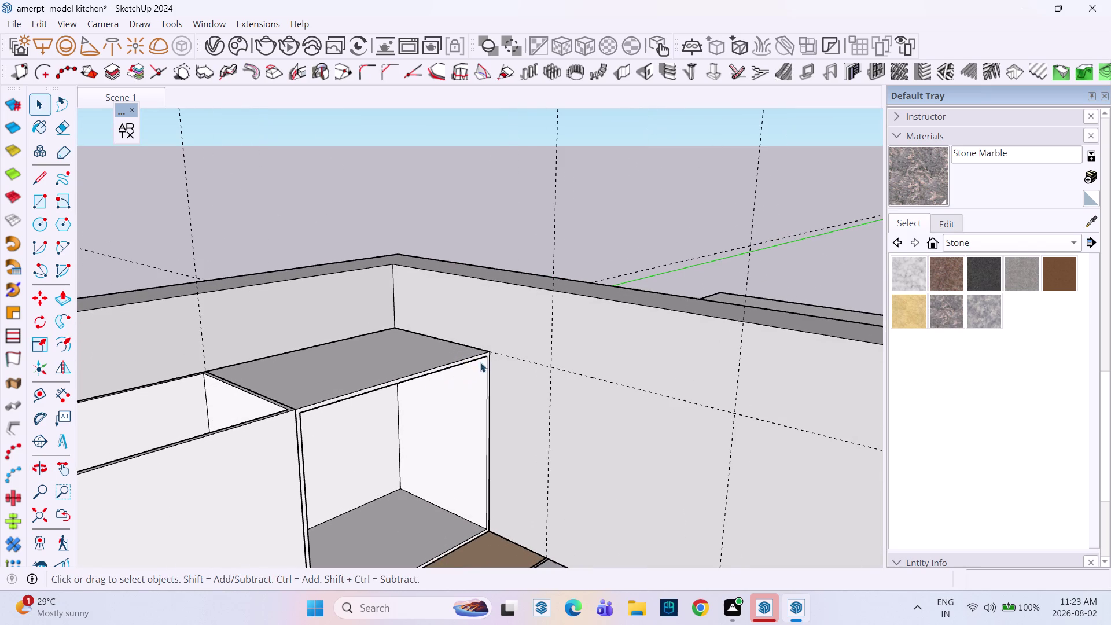
middle_drag(485, 359, 412, 372)
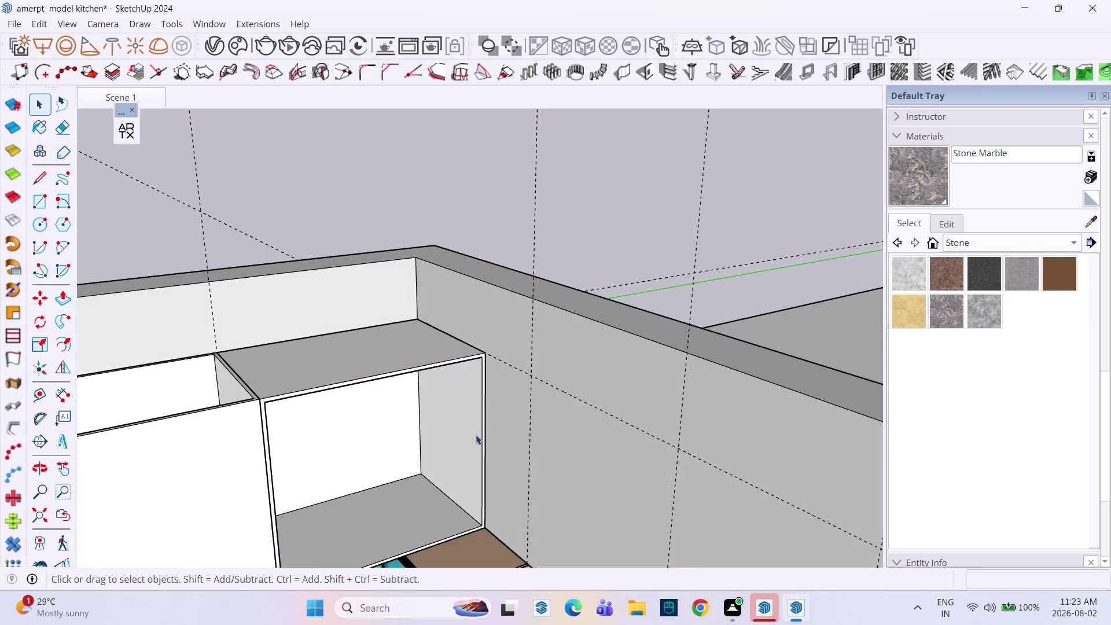
scroll(down, 3)
middle_drag(470, 434, 437, 368)
scroll(up, 3)
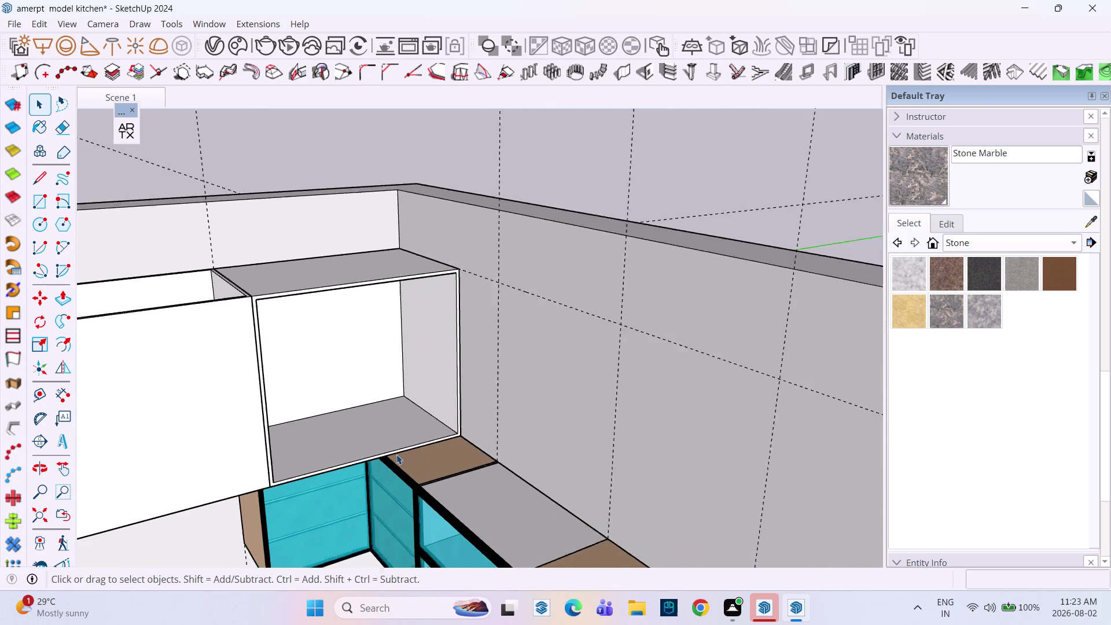
scroll(up, 3)
click(386, 455)
scroll(up, 3)
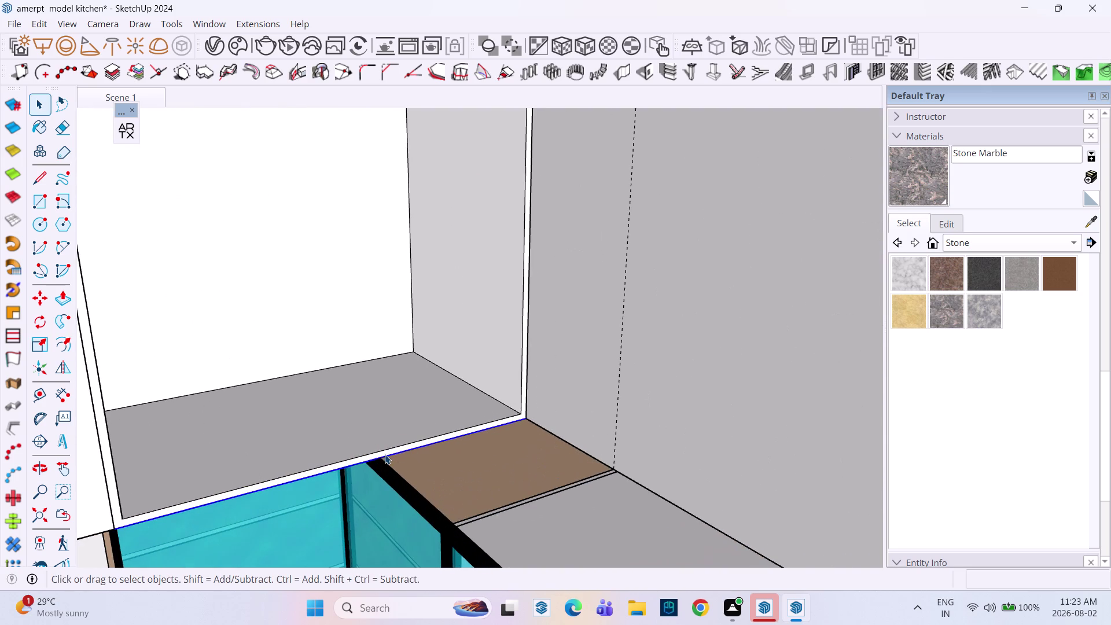
click(382, 454)
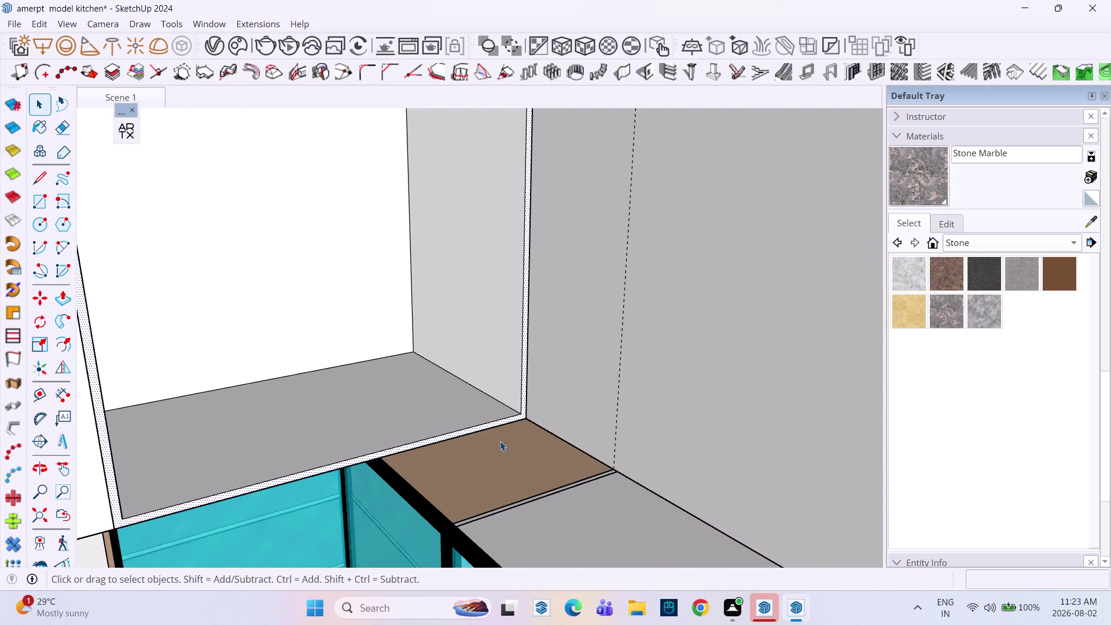
key(t)
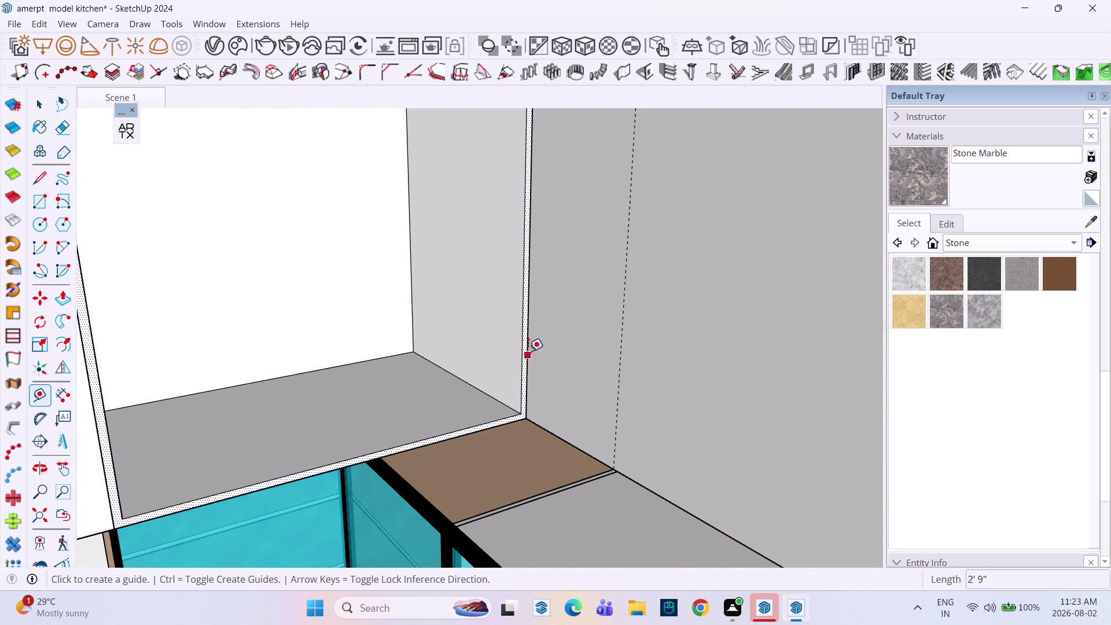
Place a Tape Measure guide 2' from the corner cabinet's top front edge.
click(527, 345)
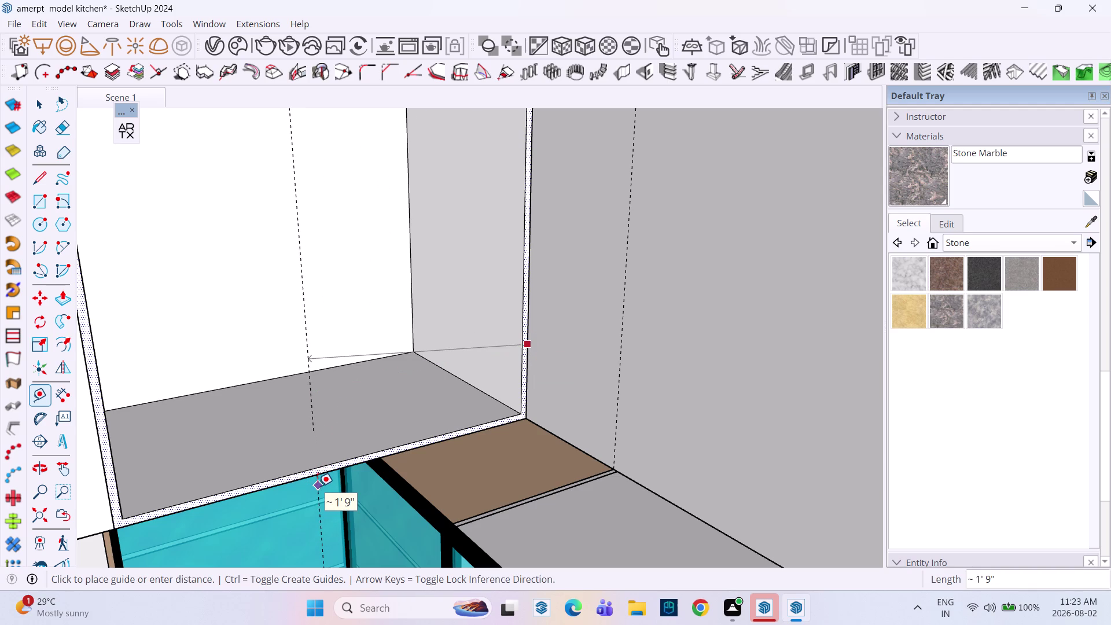
scroll(down, 3)
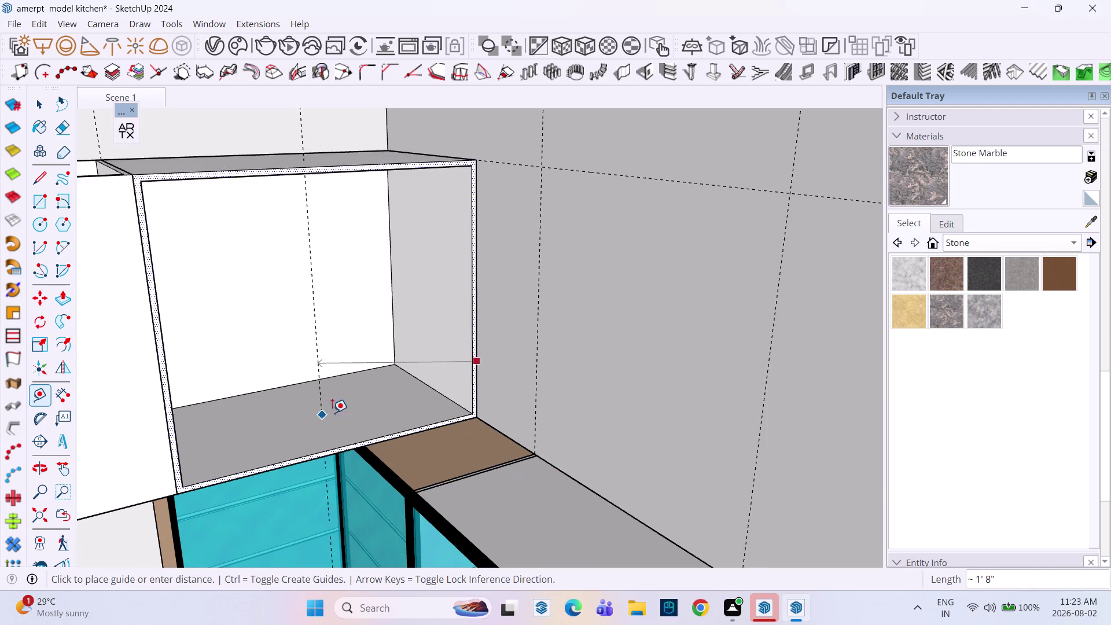
middle_drag(362, 400, 229, 483)
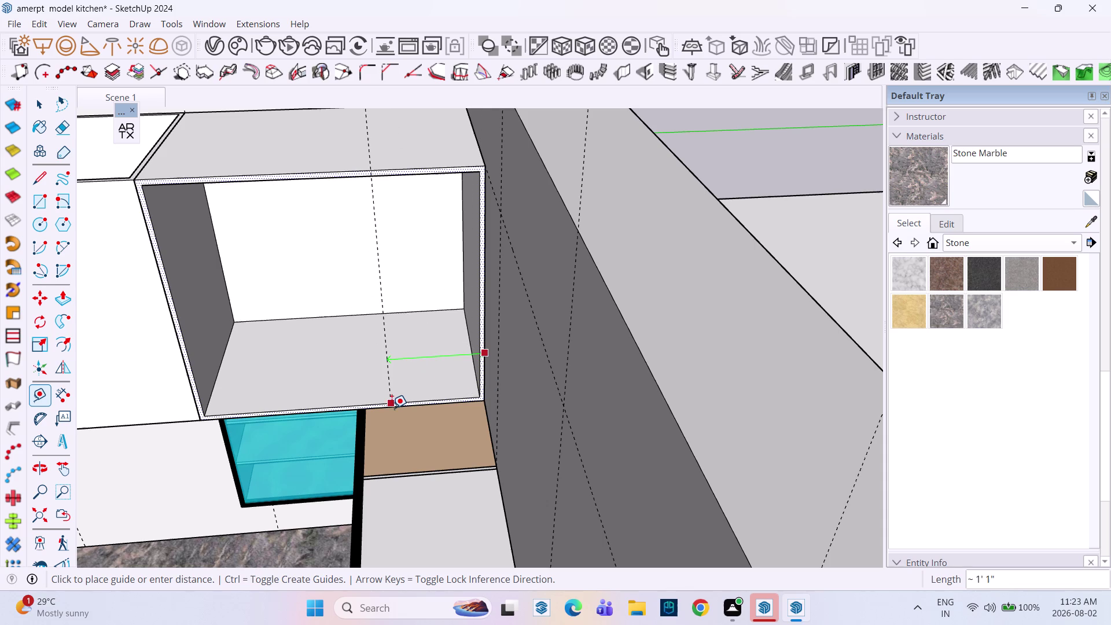
key(space)
key(t)
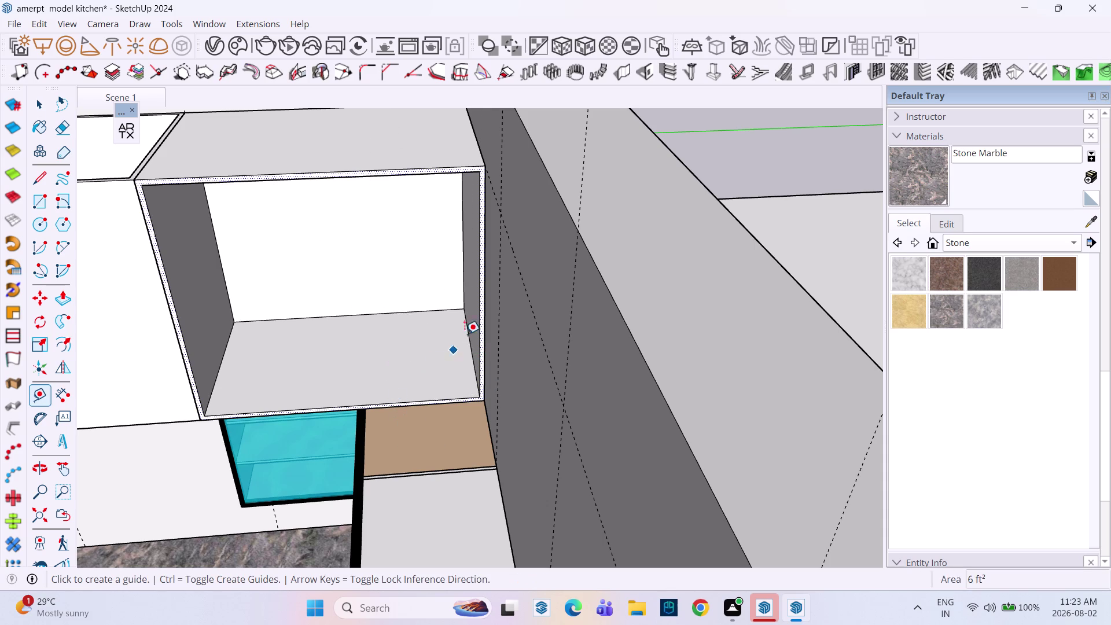
click(488, 166)
key(Escape)
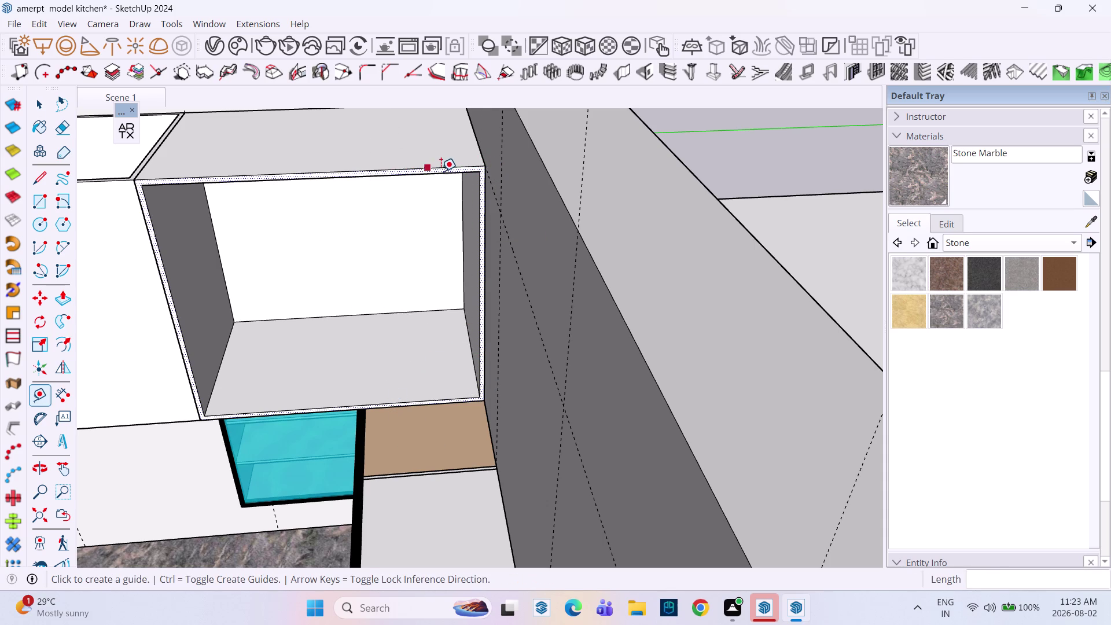
click(485, 180)
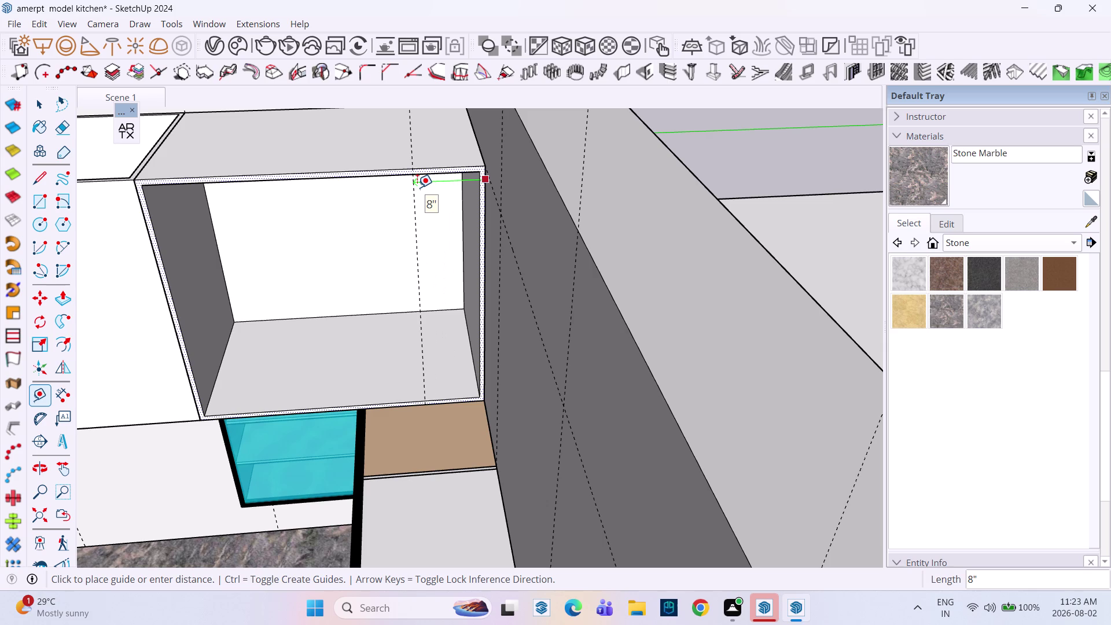
text(2')
key(Return)
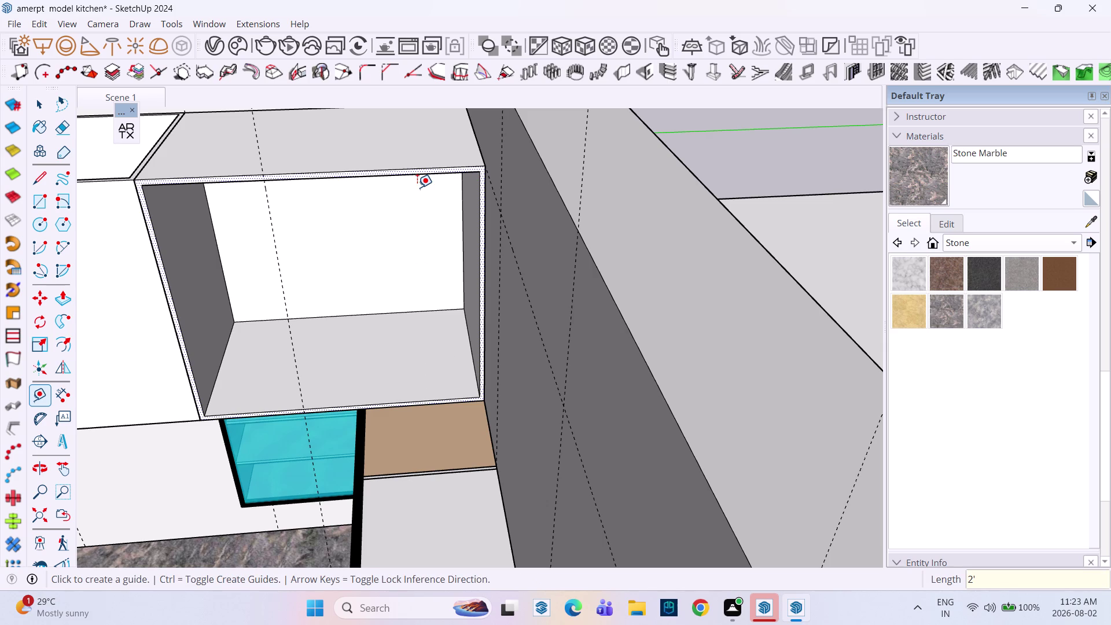
key(space)
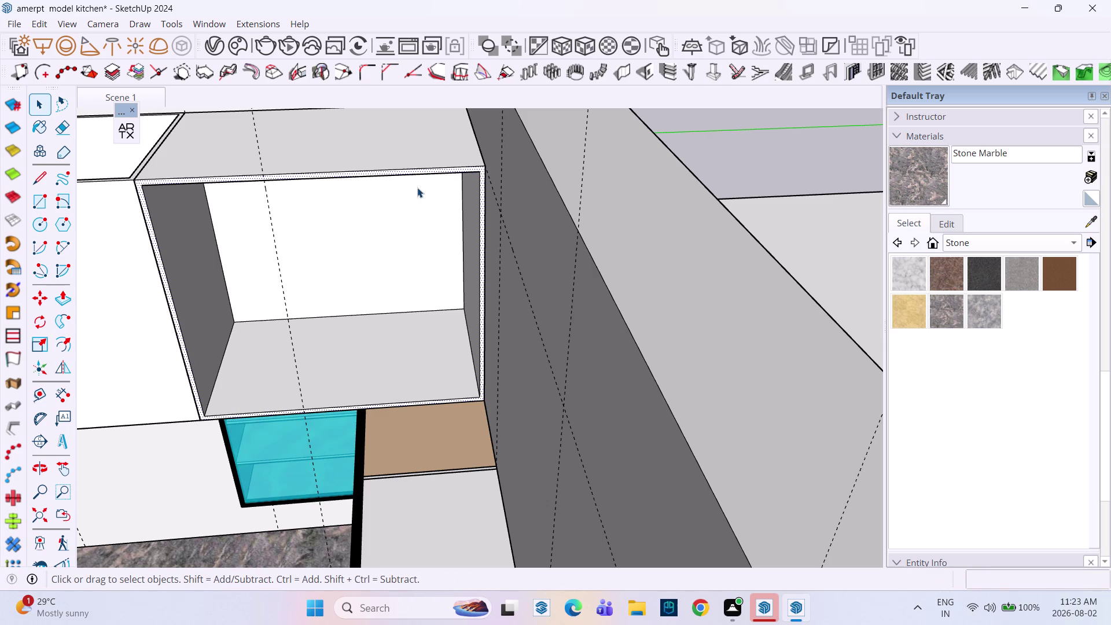
key(l)
scroll(up, 3)
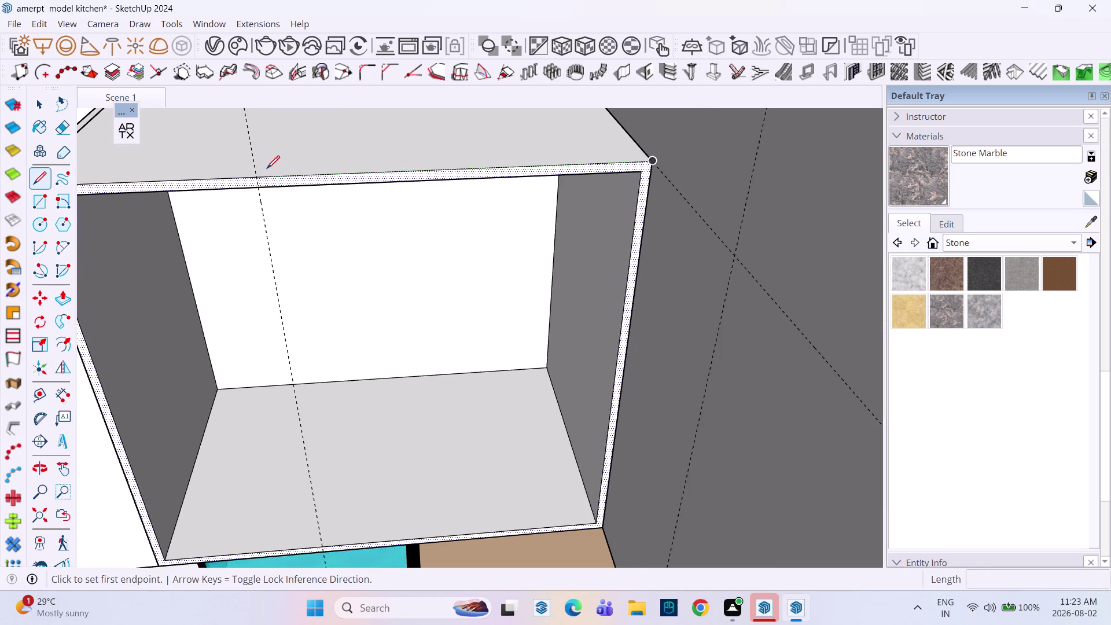
click(258, 175)
click(260, 185)
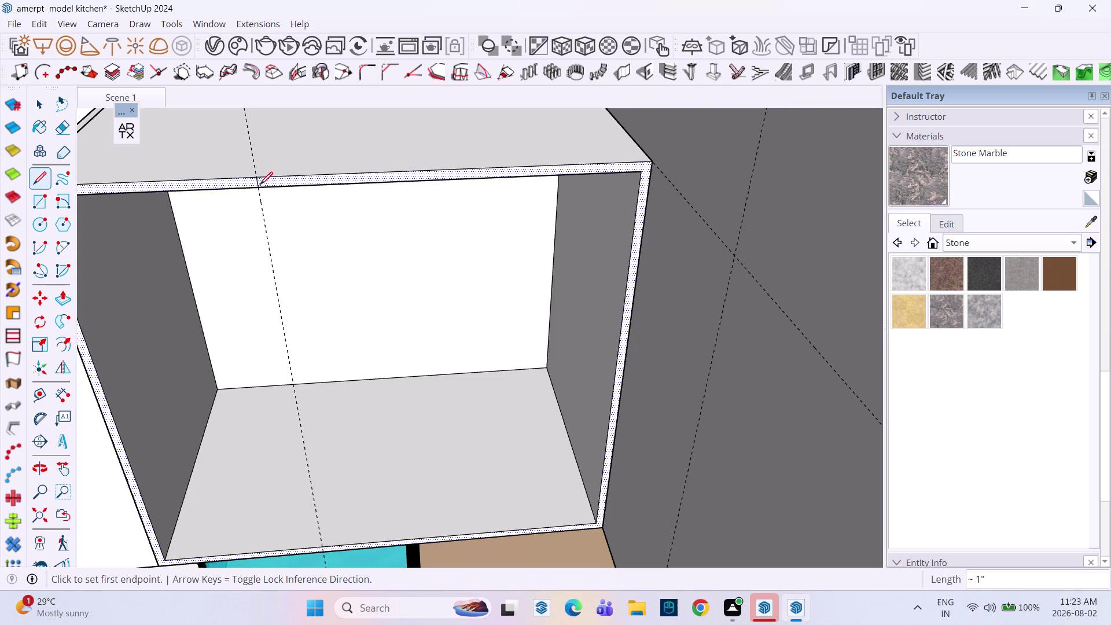
middle_drag(286, 515, 263, 476)
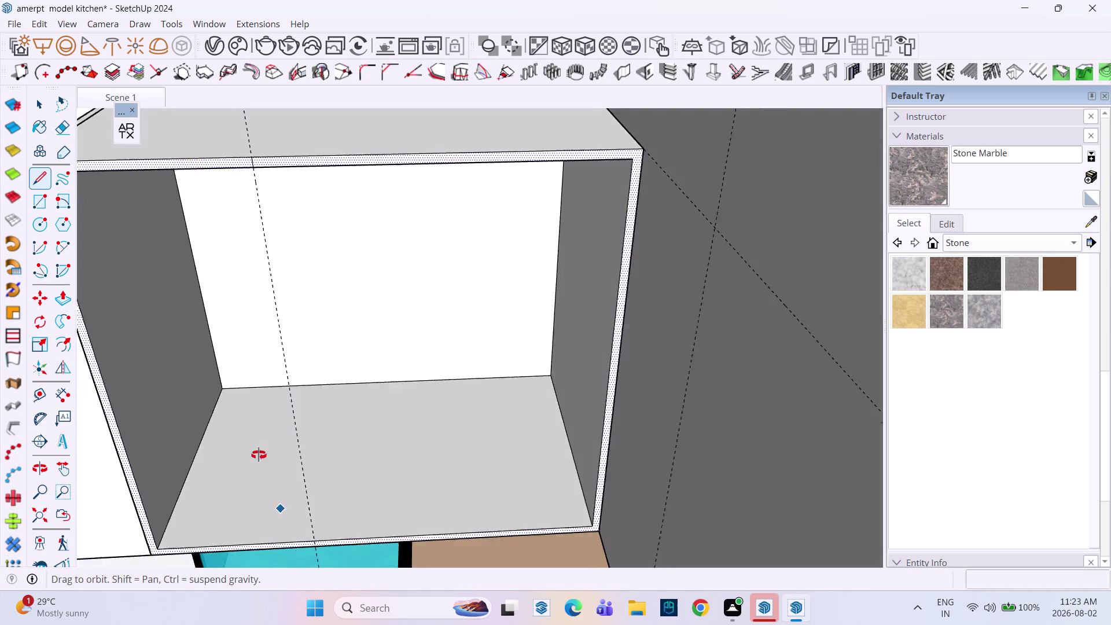
middle_drag(264, 477, 256, 432)
middle_drag(275, 459, 301, 325)
scroll(up, 3)
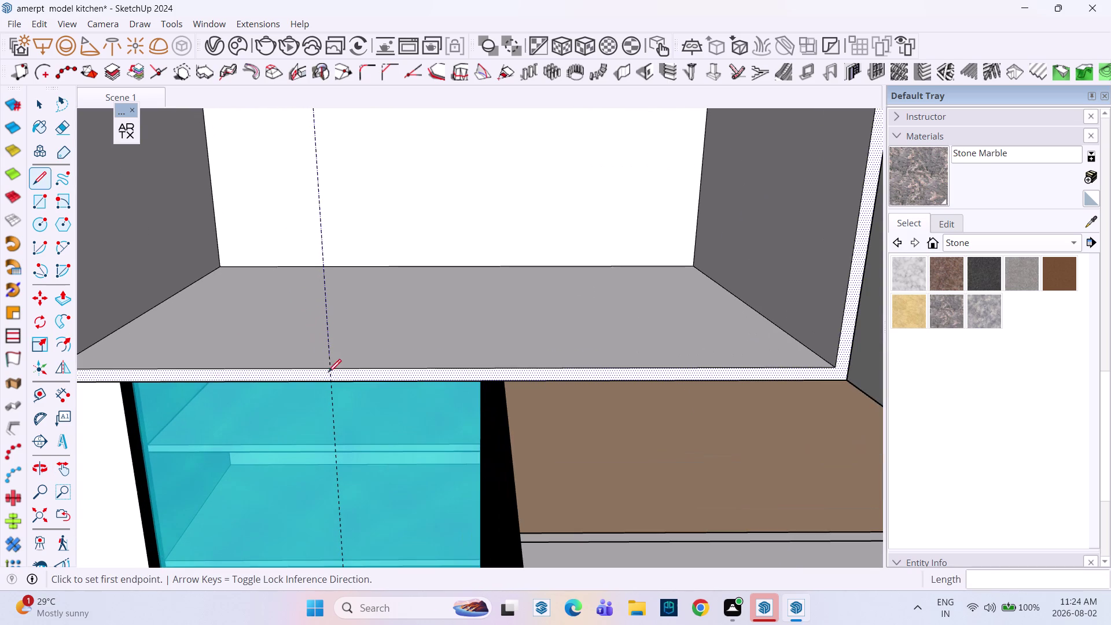
click(332, 371)
click(327, 384)
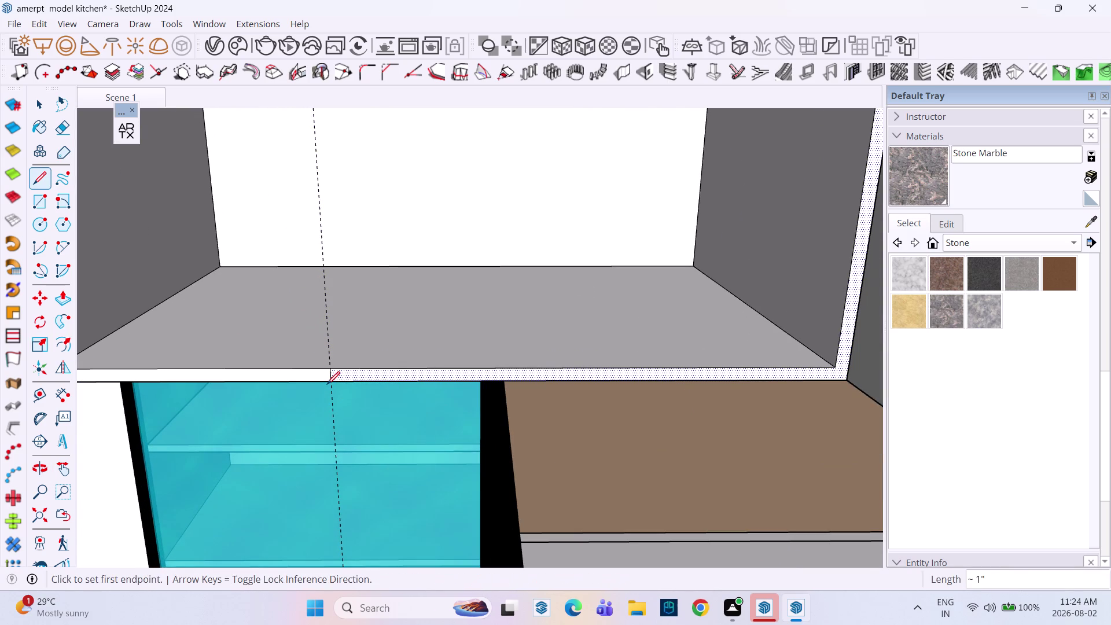
key(space)
scroll(down, 3)
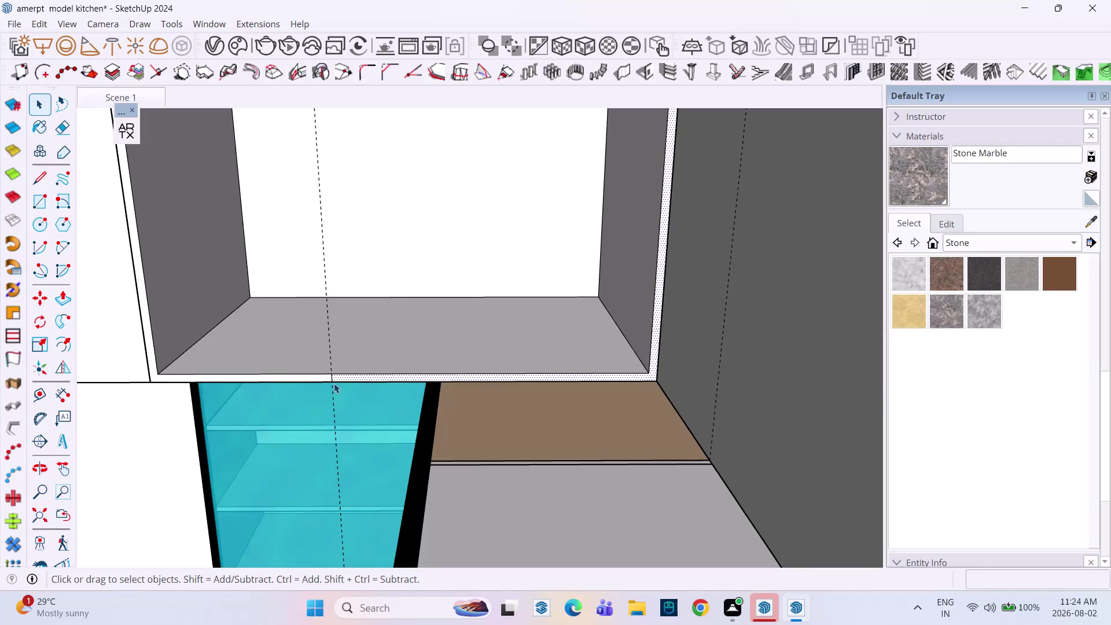
key(p)
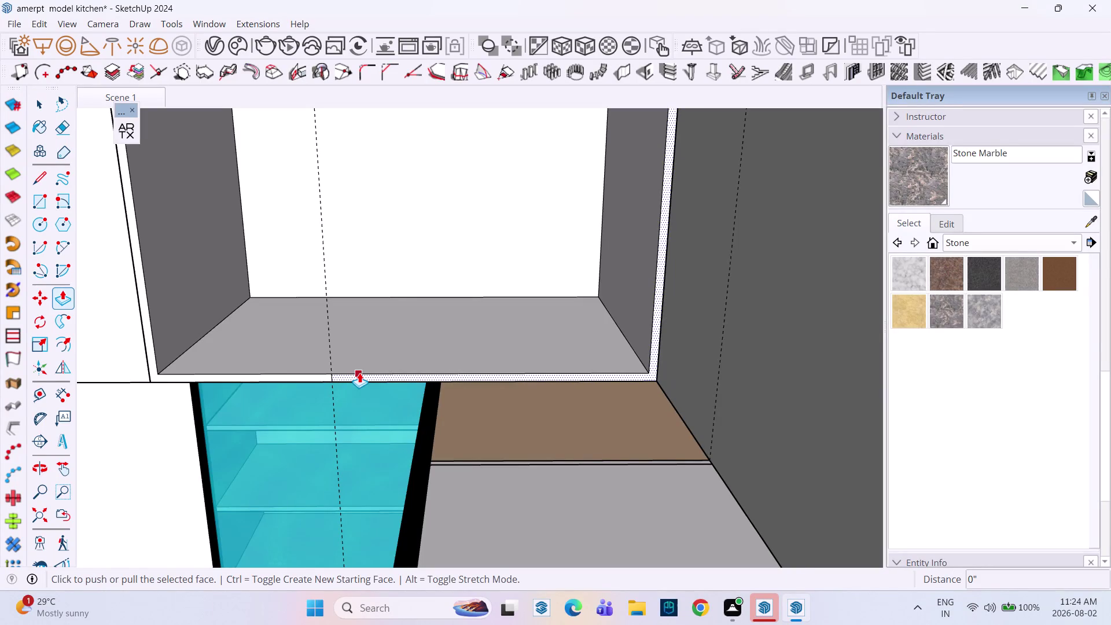
middle_drag(359, 373, 558, 402)
scroll(down, 3)
scroll(down, 3)
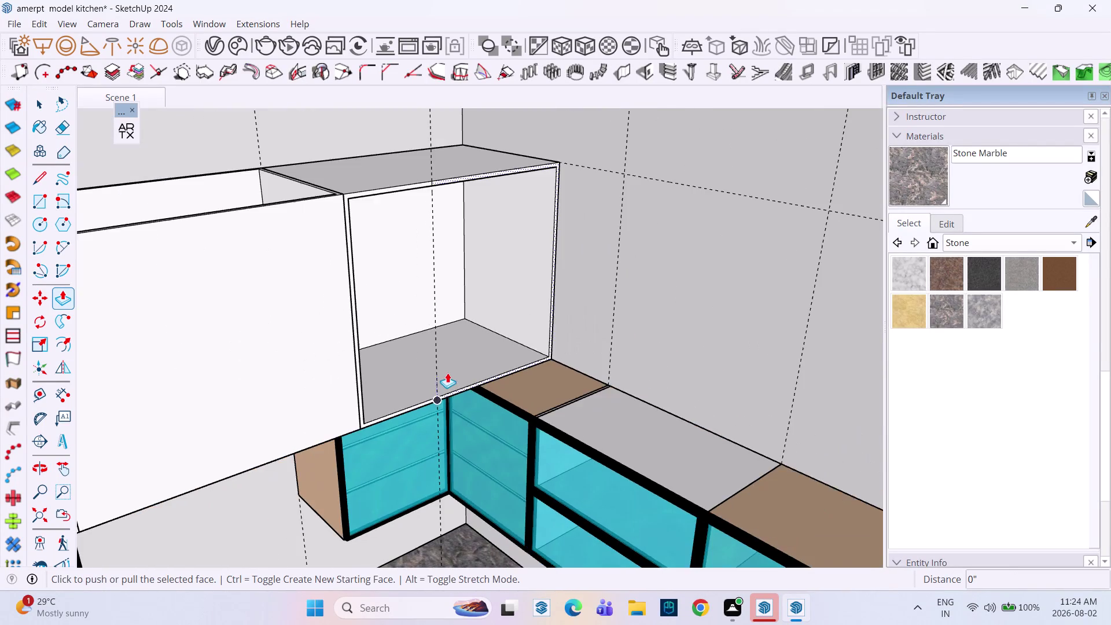
middle_drag(438, 367, 554, 391)
middle_click(554, 391)
middle_click(555, 391)
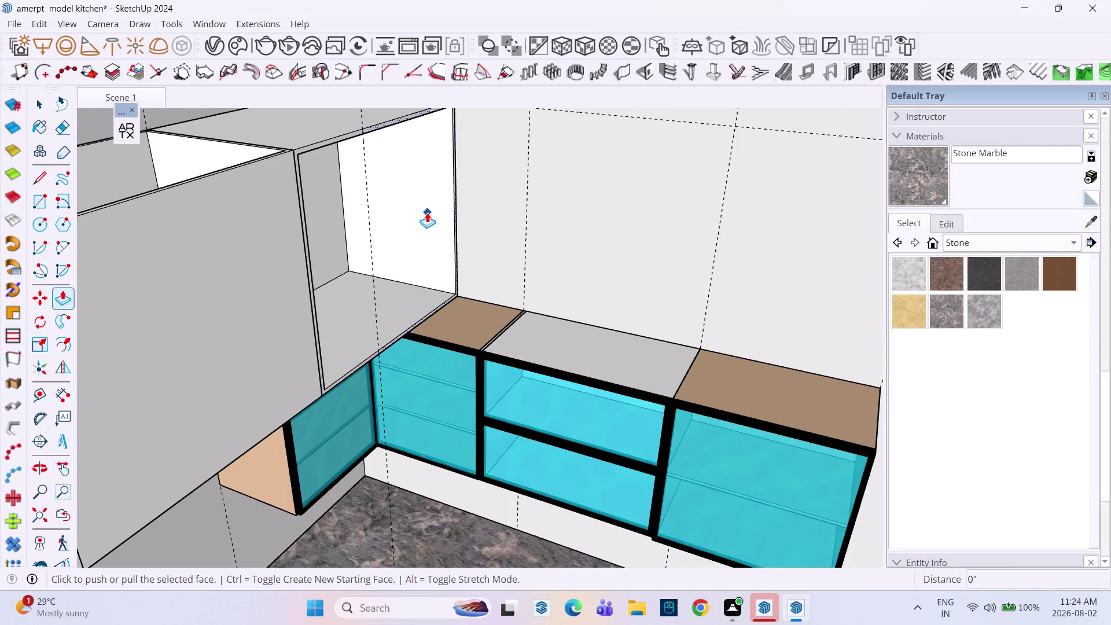
middle_drag(427, 212, 496, 327)
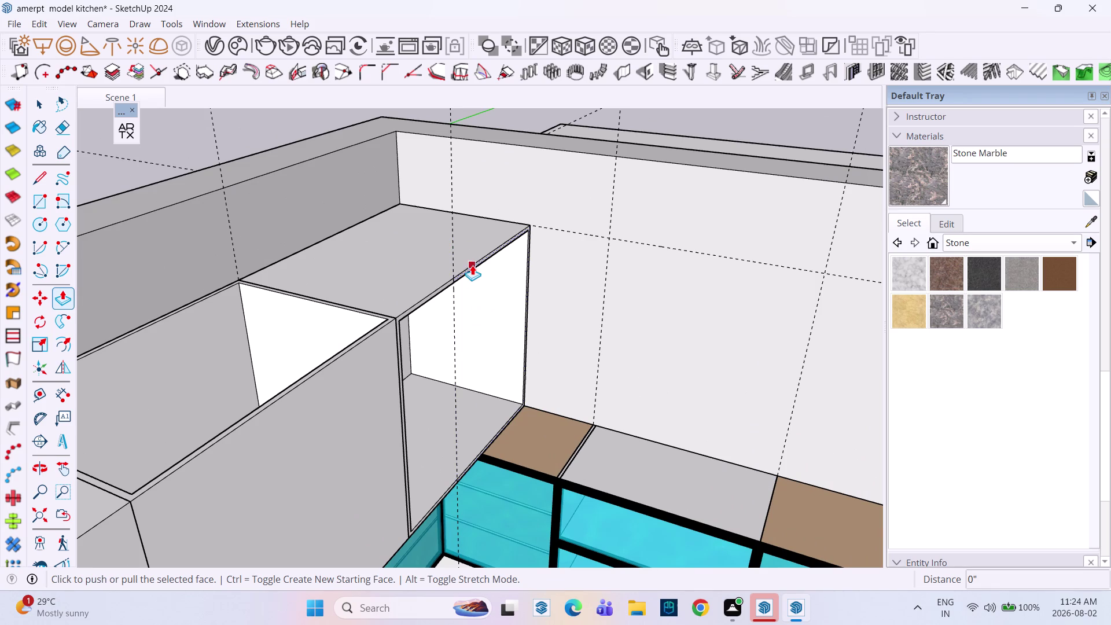
click(472, 265)
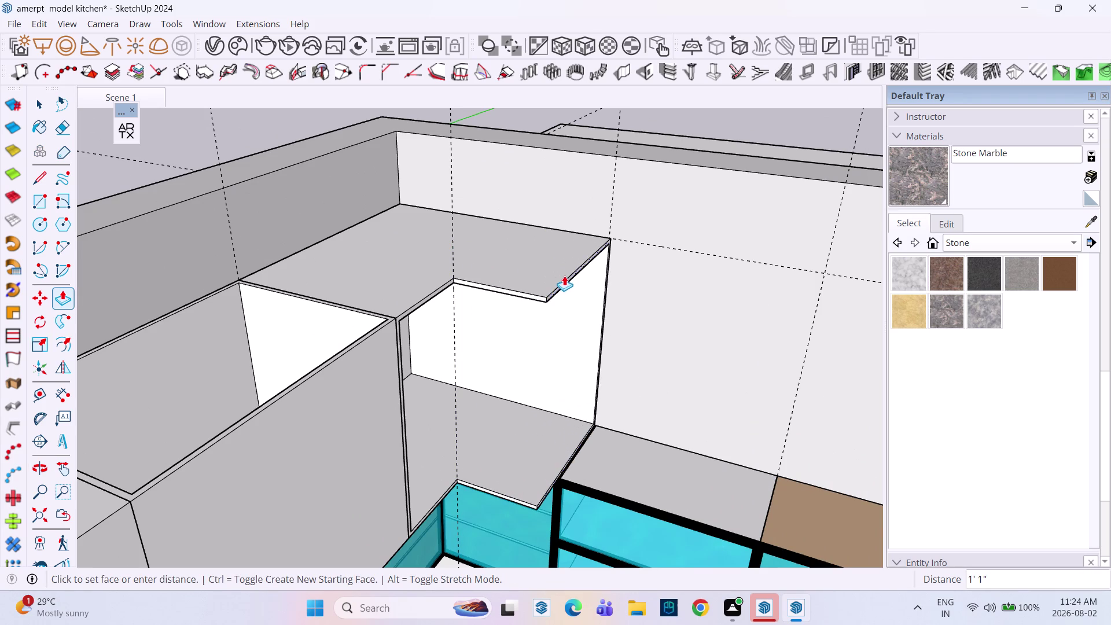
click(613, 204)
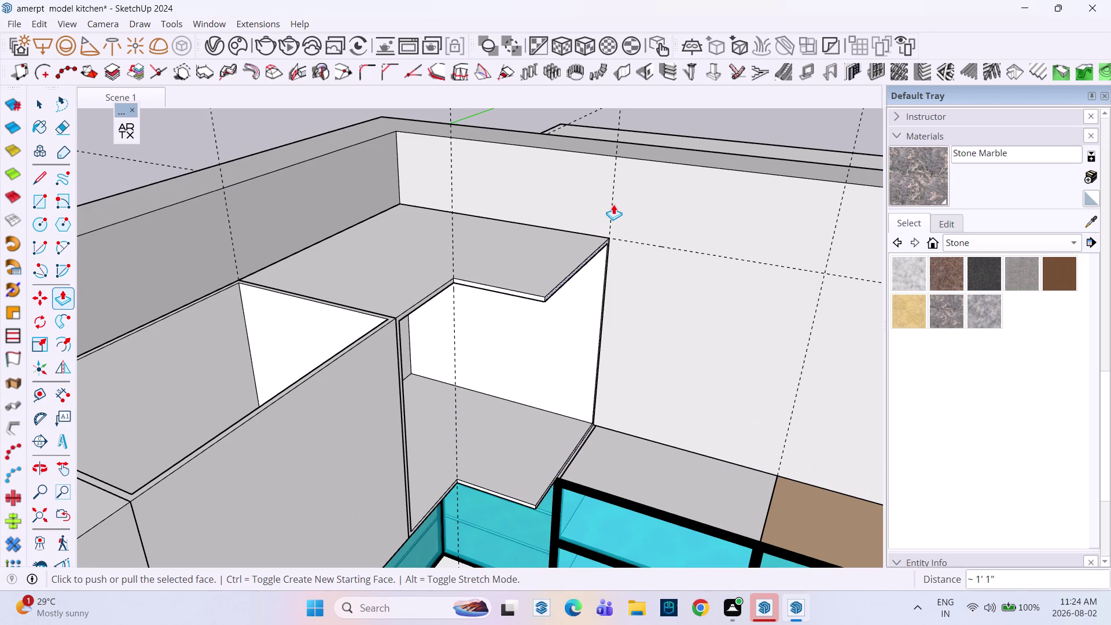
key(Escape)
key(space)
middle_drag(629, 283, 486, 271)
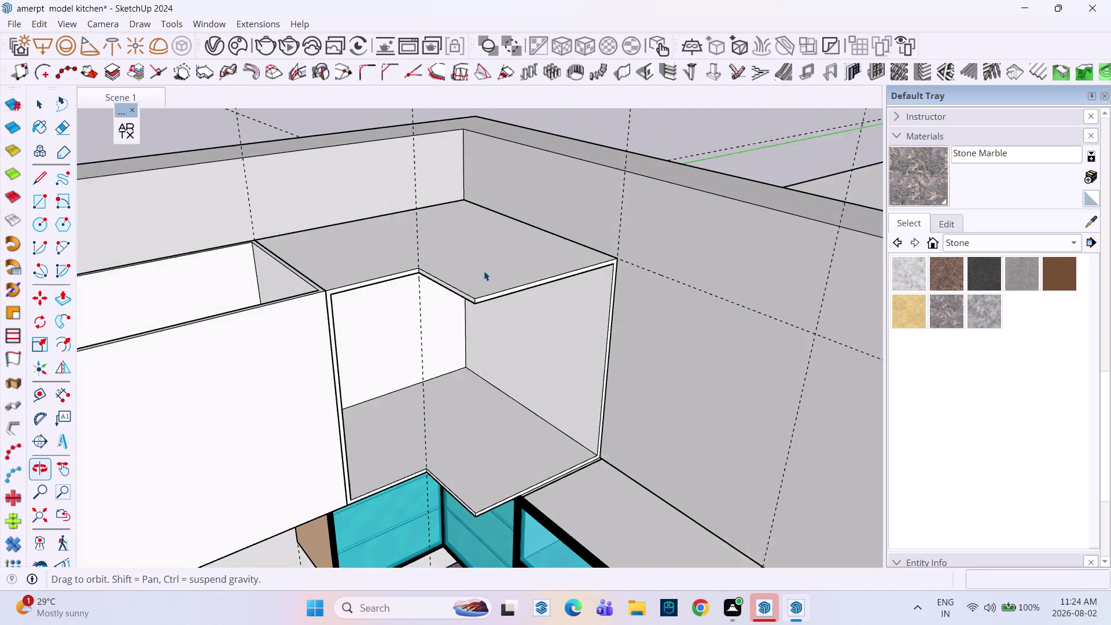
scroll(down, 3)
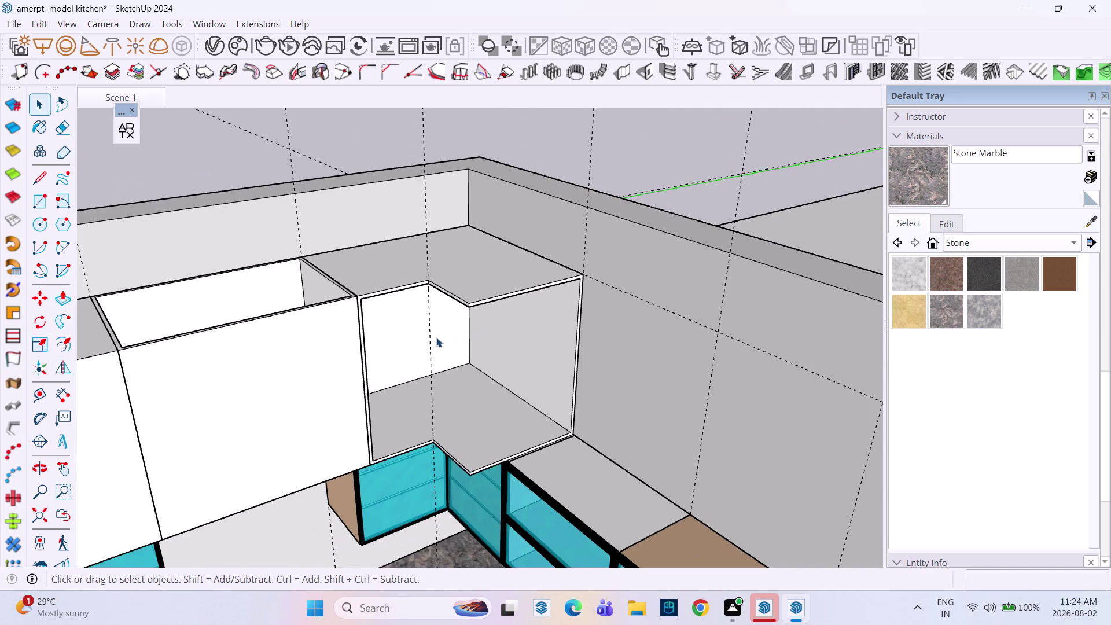
Draw a door rectangle across the corner cabinet front and make it a group.
key(r)
click(359, 298)
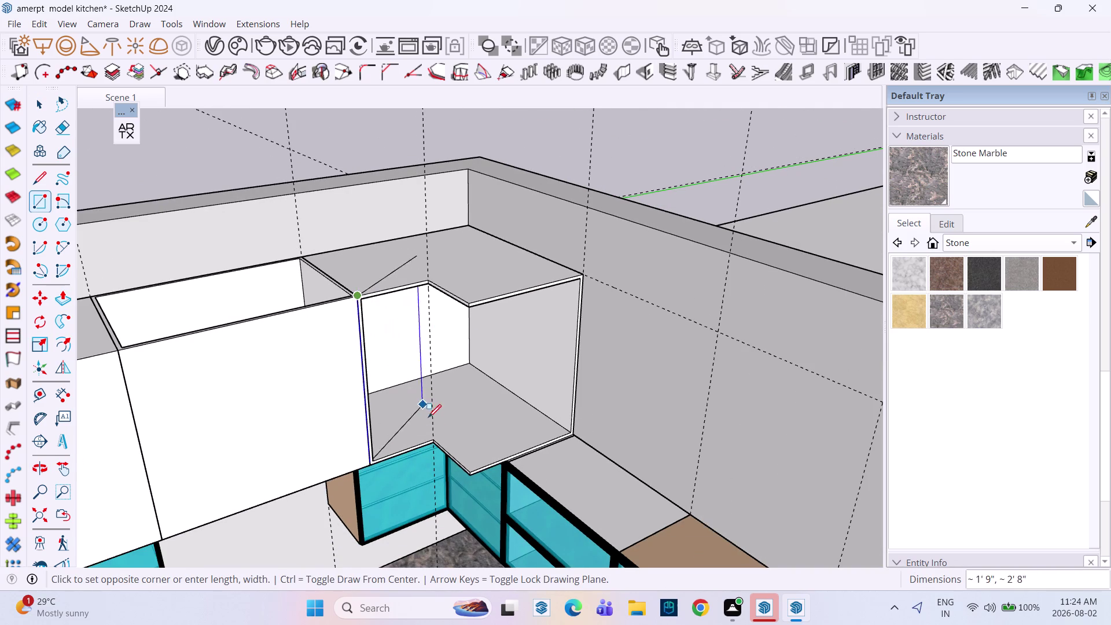
scroll(up, 3)
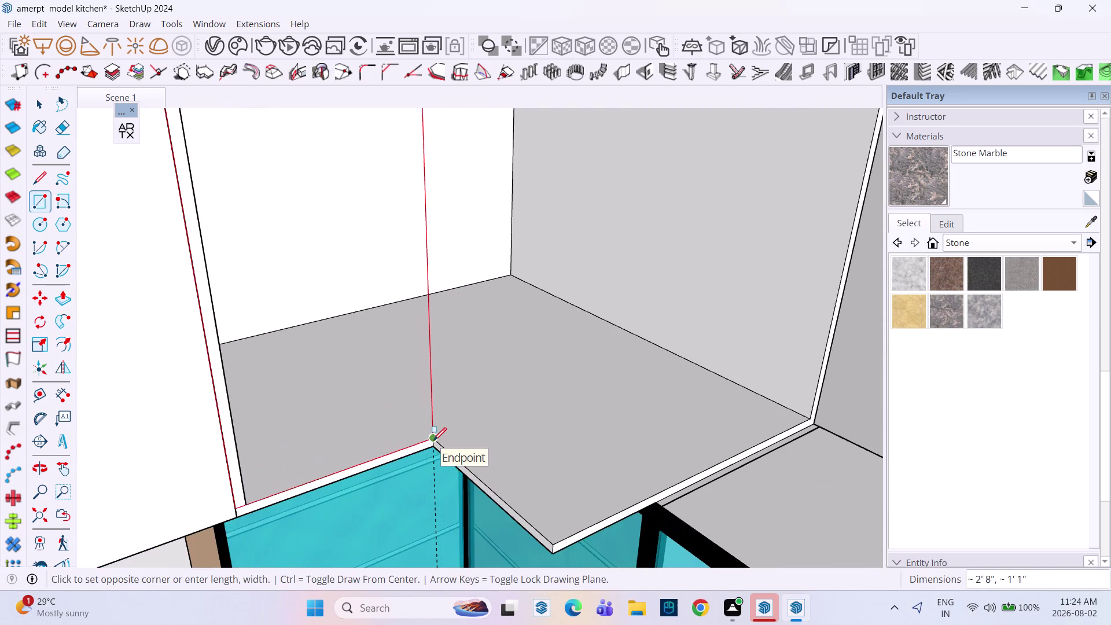
scroll(up, 3)
click(435, 447)
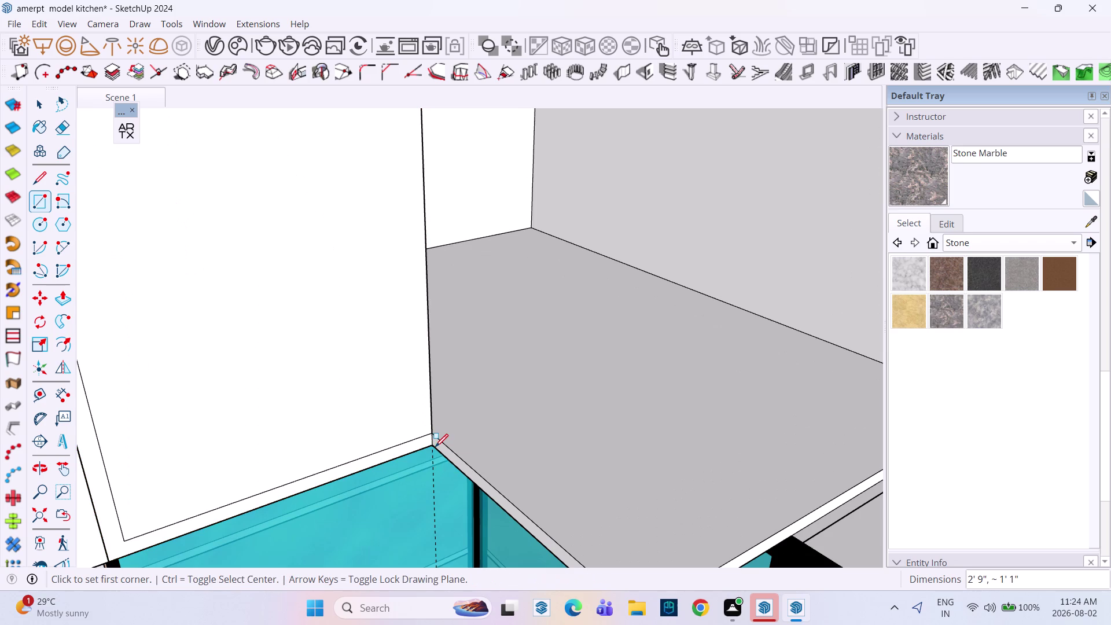
key(space)
double_click(349, 373)
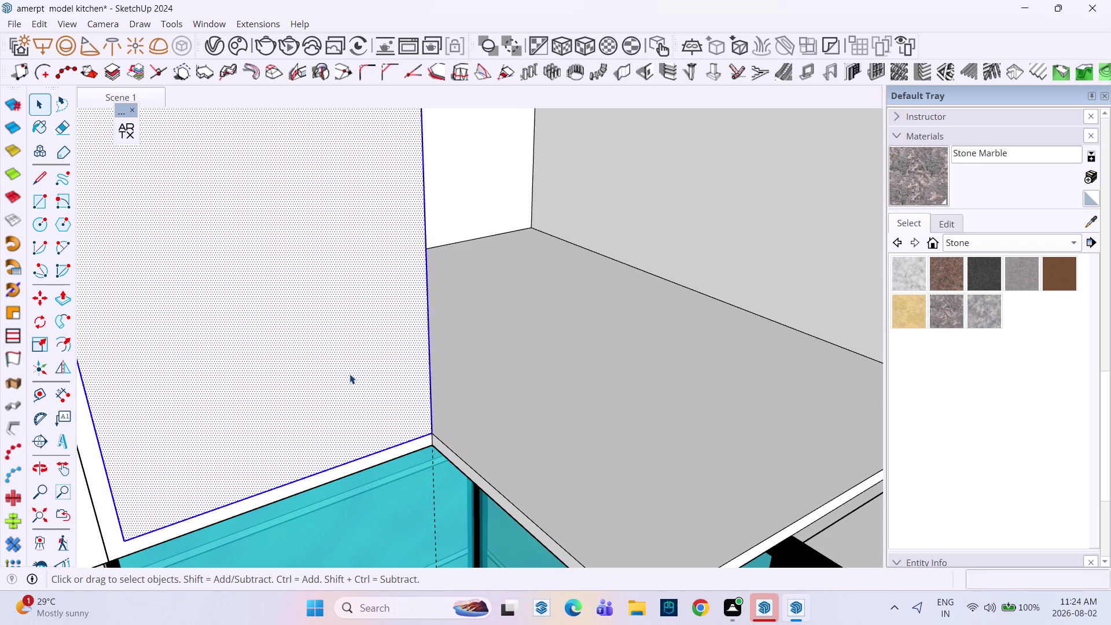
right_click(349, 374)
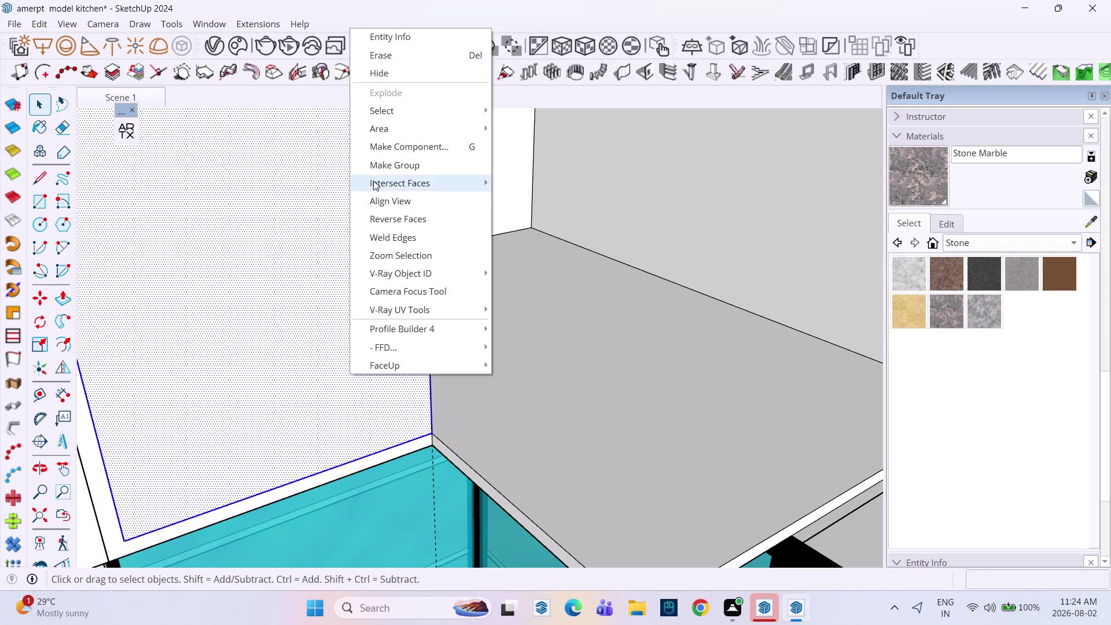
click(374, 167)
Inside the group, push/pull the door face out 18 mm.
double_click(293, 243)
click(293, 243)
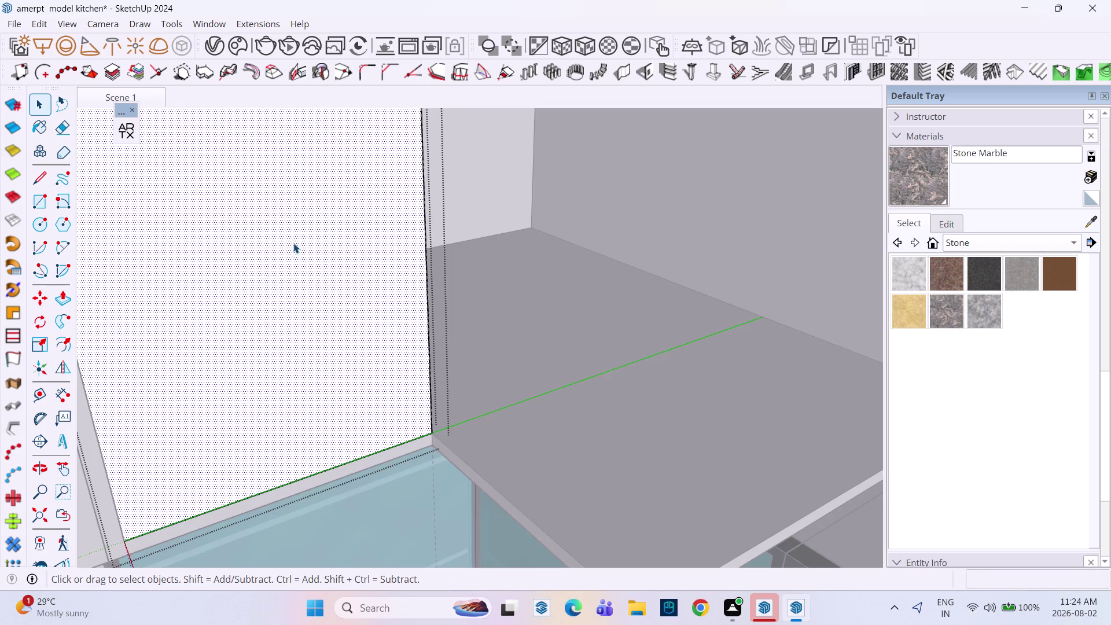
key(p)
click(293, 243)
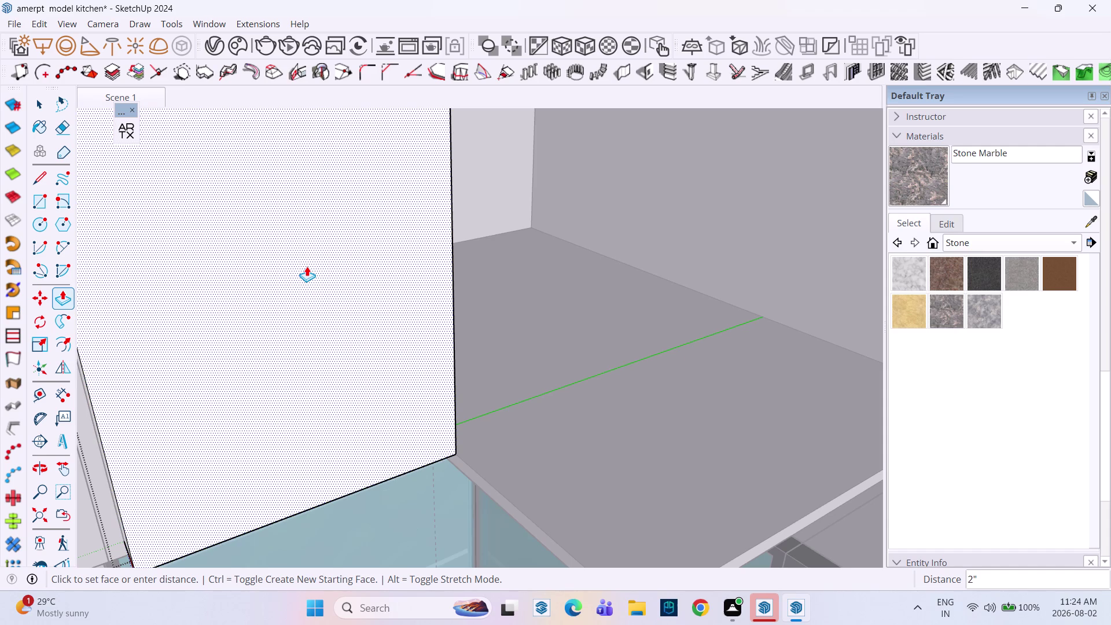
text(18)
text(mm)
key(Return)
key(space)
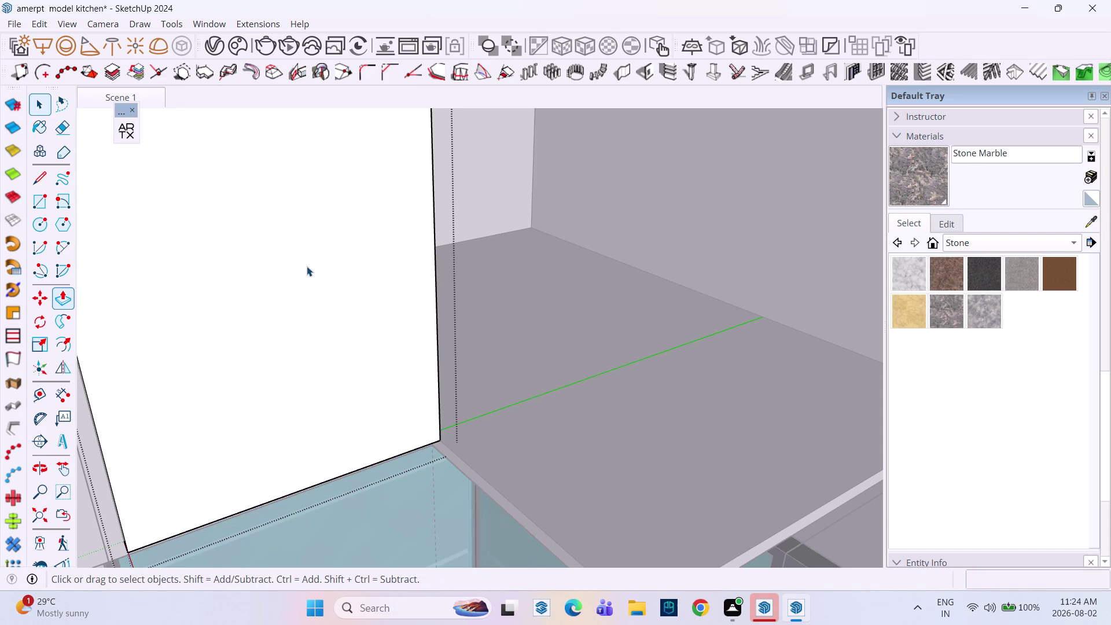
Zoom out over the corner cabinet and exit the door panel group.
scroll(down, 3)
scroll(up, 3)
scroll(down, 3)
scroll(down, 3)
scroll(down, 3)
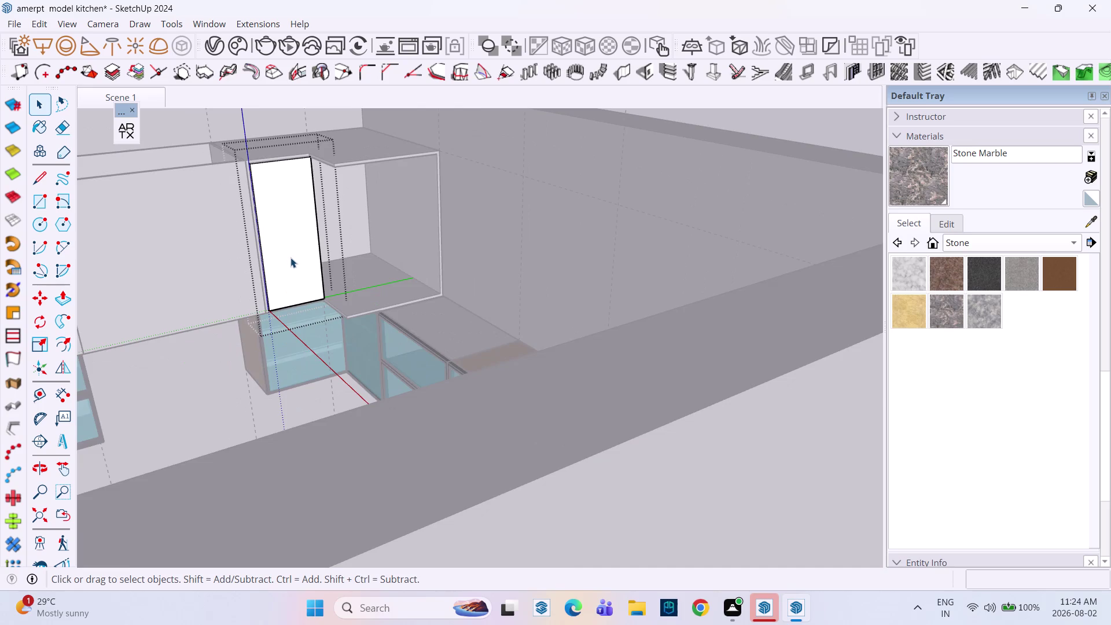
scroll(down, 3)
middle_drag(290, 256, 305, 348)
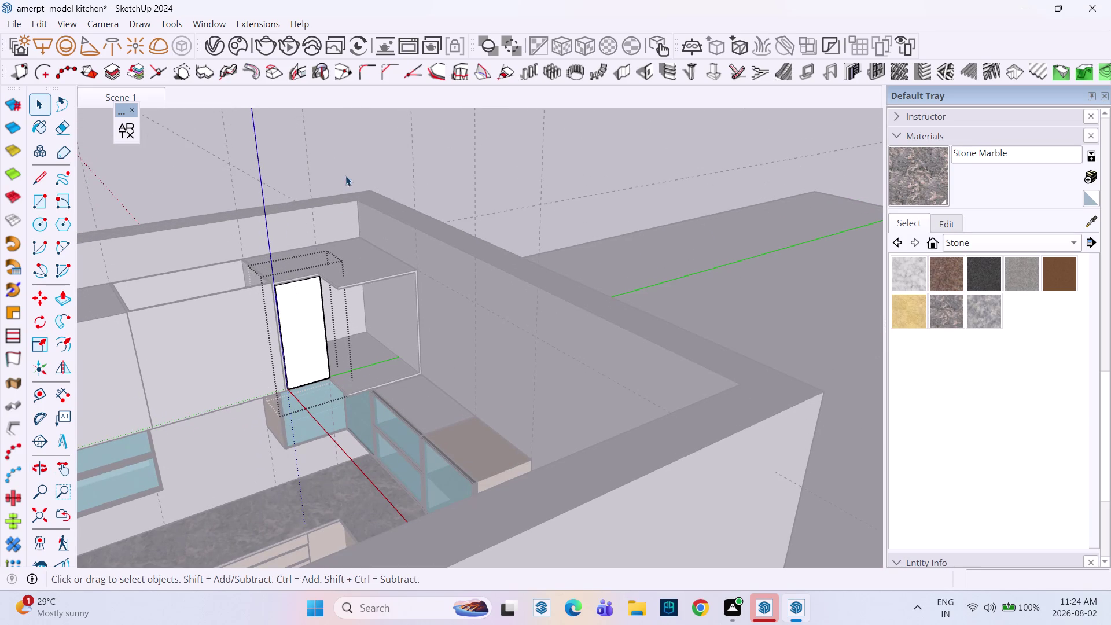
click(346, 170)
Inspect the door's top edge from several angles, then select the corner door panel.
middle_drag(292, 284, 240, 293)
scroll(up, 3)
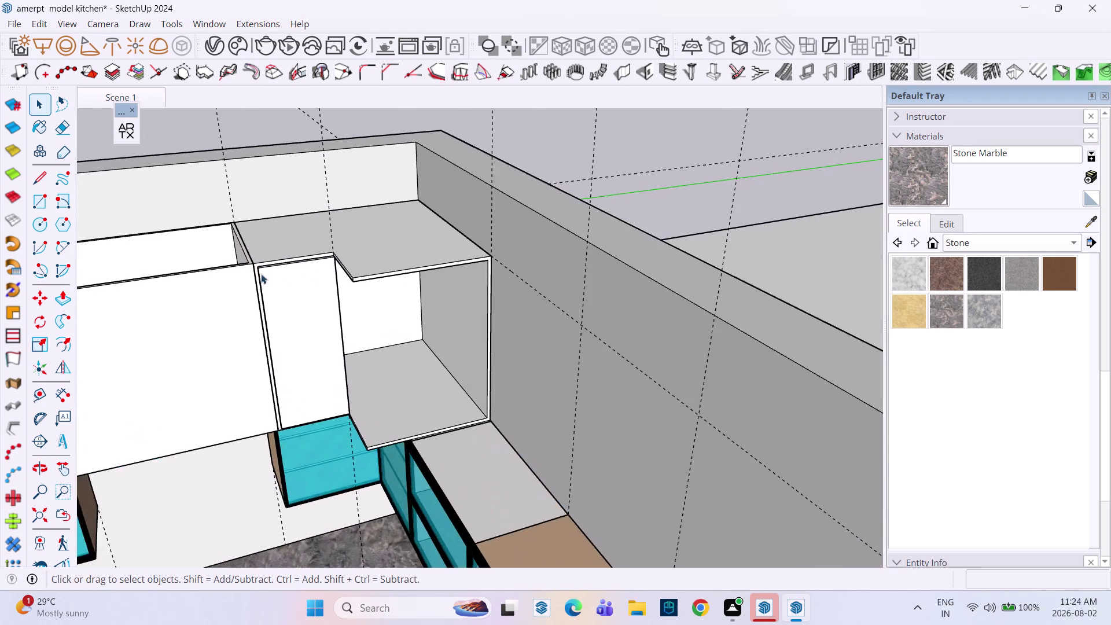
scroll(up, 3)
middle_drag(280, 274, 351, 354)
scroll(up, 3)
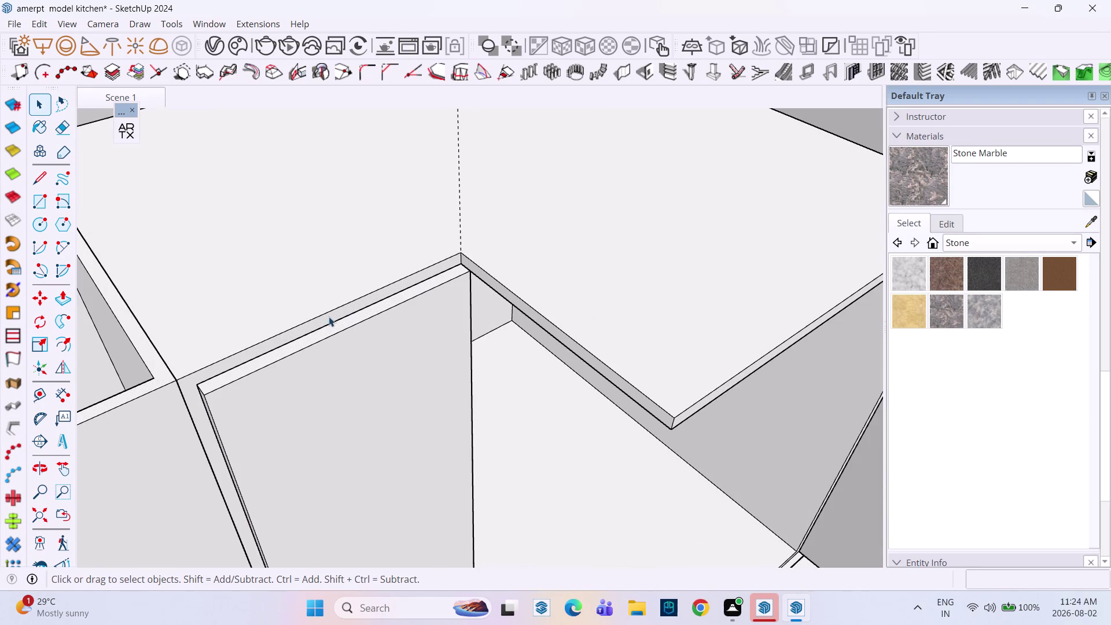
scroll(up, 3)
scroll(down, 3)
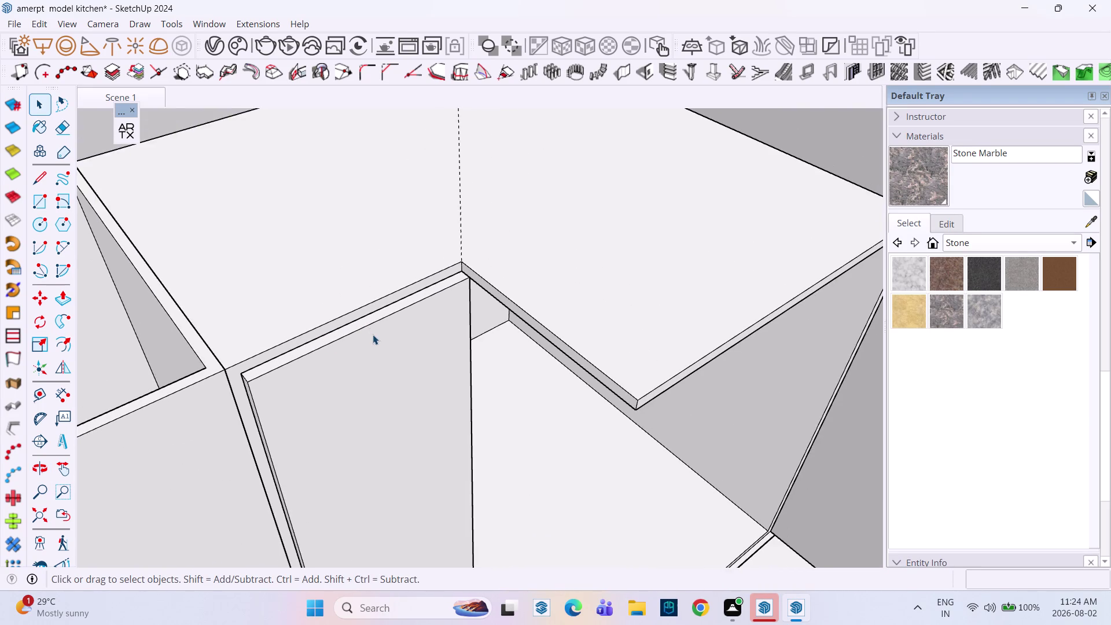
scroll(up, 3)
scroll(down, 3)
middle_drag(367, 332, 307, 196)
middle_drag(353, 301, 322, 228)
scroll(down, 3)
scroll(down, 3)
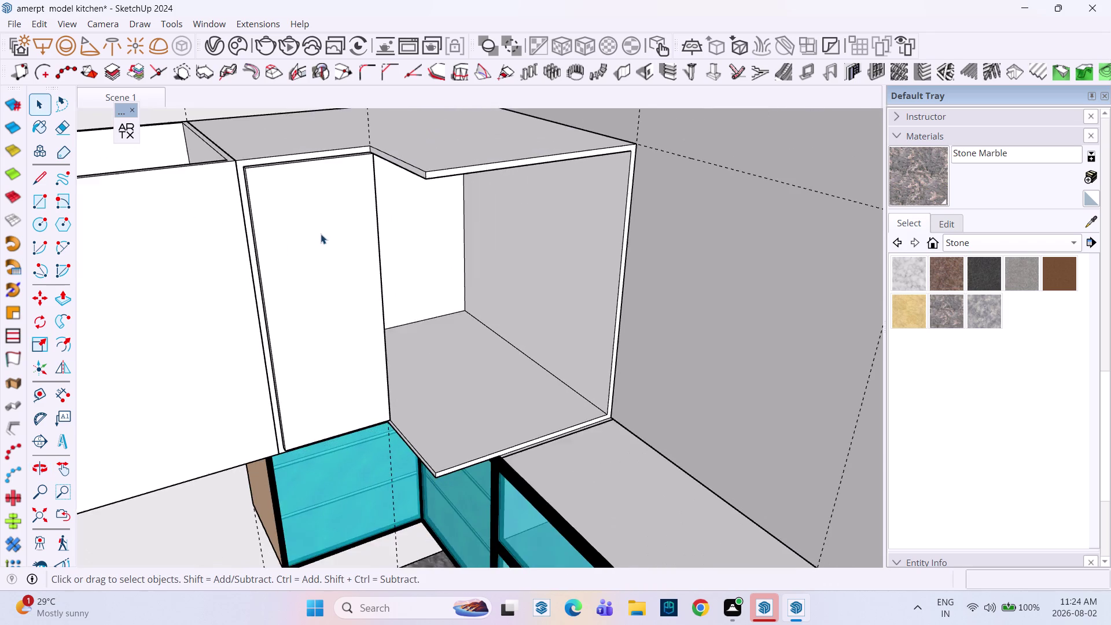
middle_drag(320, 239, 325, 347)
scroll(up, 3)
middle_drag(312, 276, 308, 319)
scroll(up, 3)
click(260, 322)
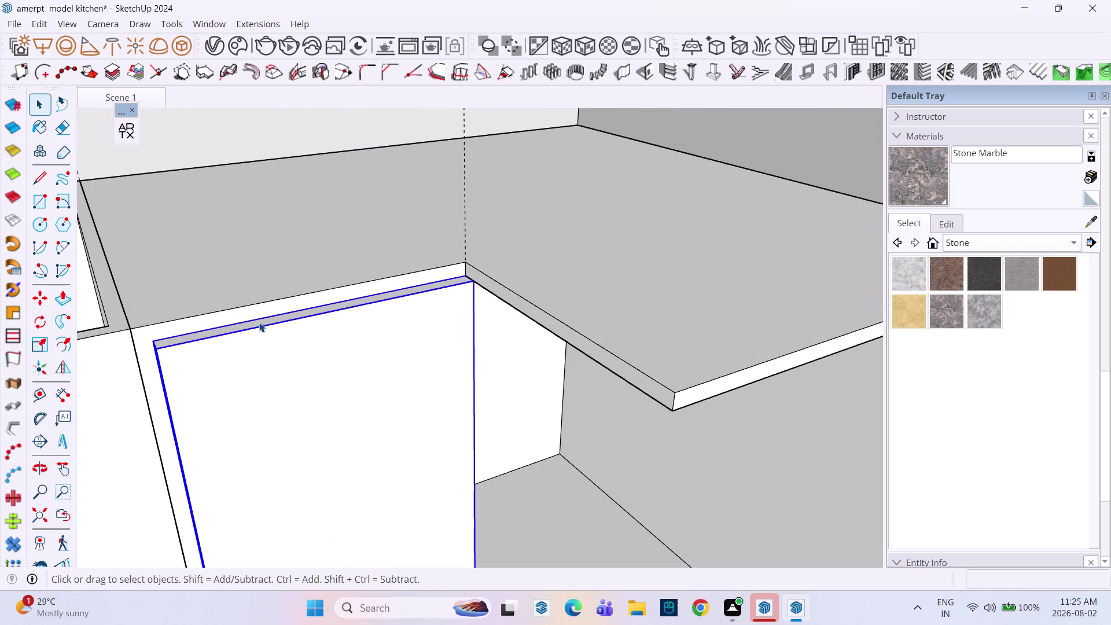
Move the corner door by its top corner to align with the cabinet edge.
key(m)
click(154, 340)
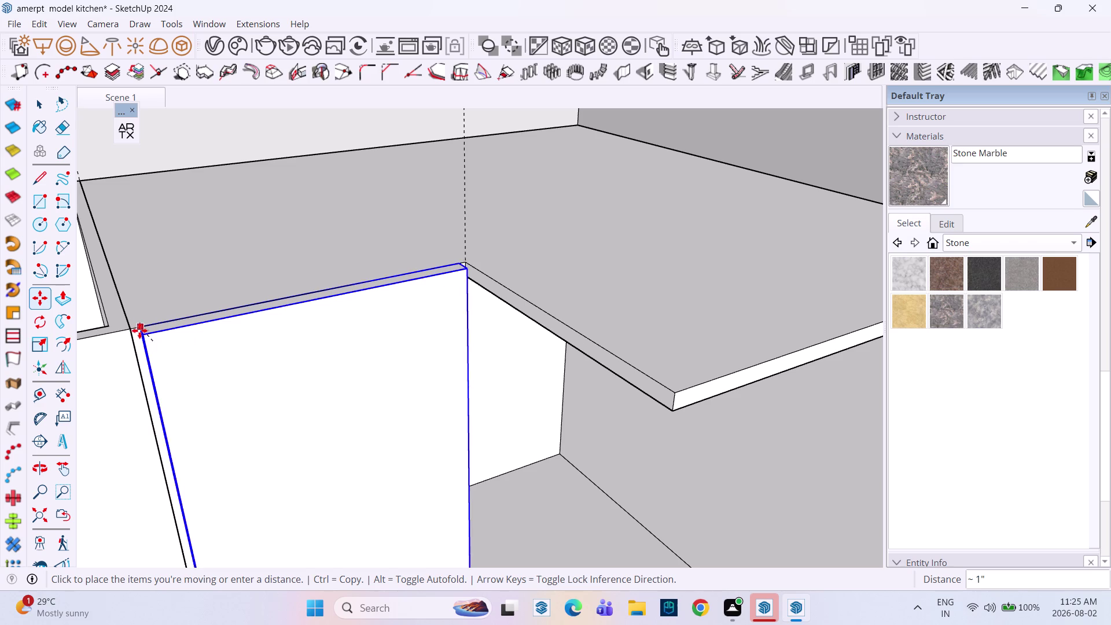
click(139, 329)
scroll(down, 3)
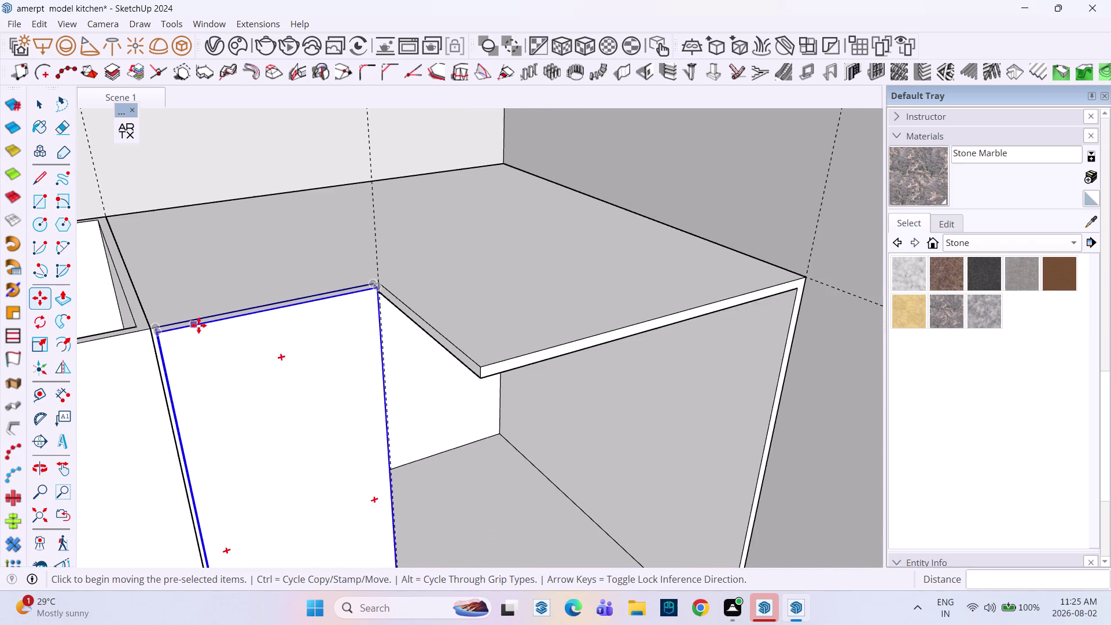
scroll(down, 3)
middle_drag(243, 341, 209, 190)
scroll(down, 3)
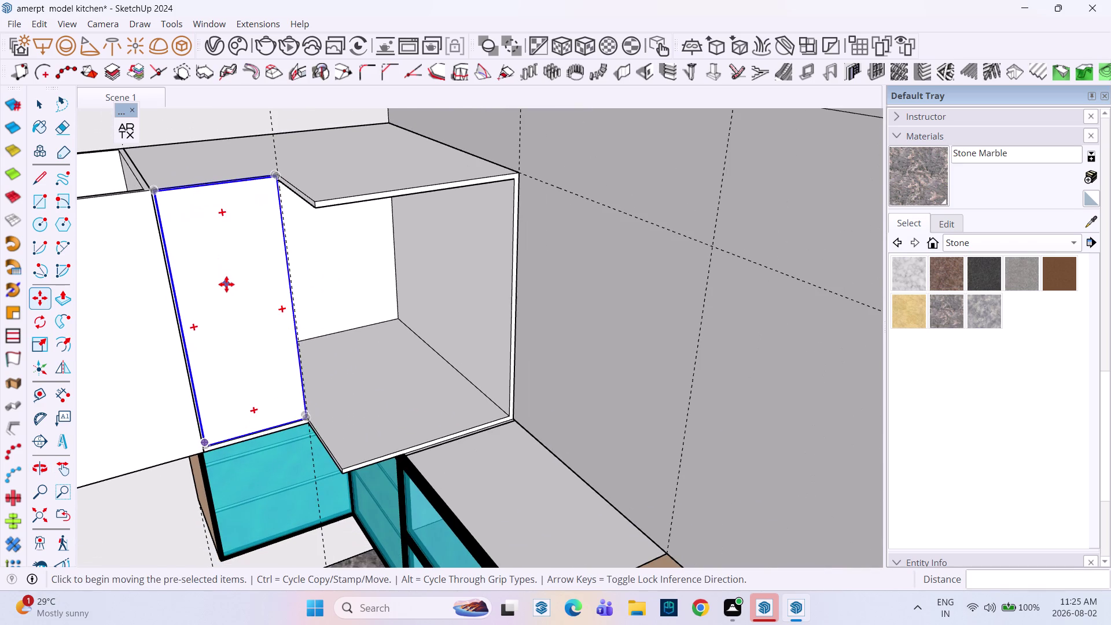
Copy the door onto the front of the leftmost upper cabinet.
key(m)
scroll(down, 3)
middle_drag(235, 263, 340, 246)
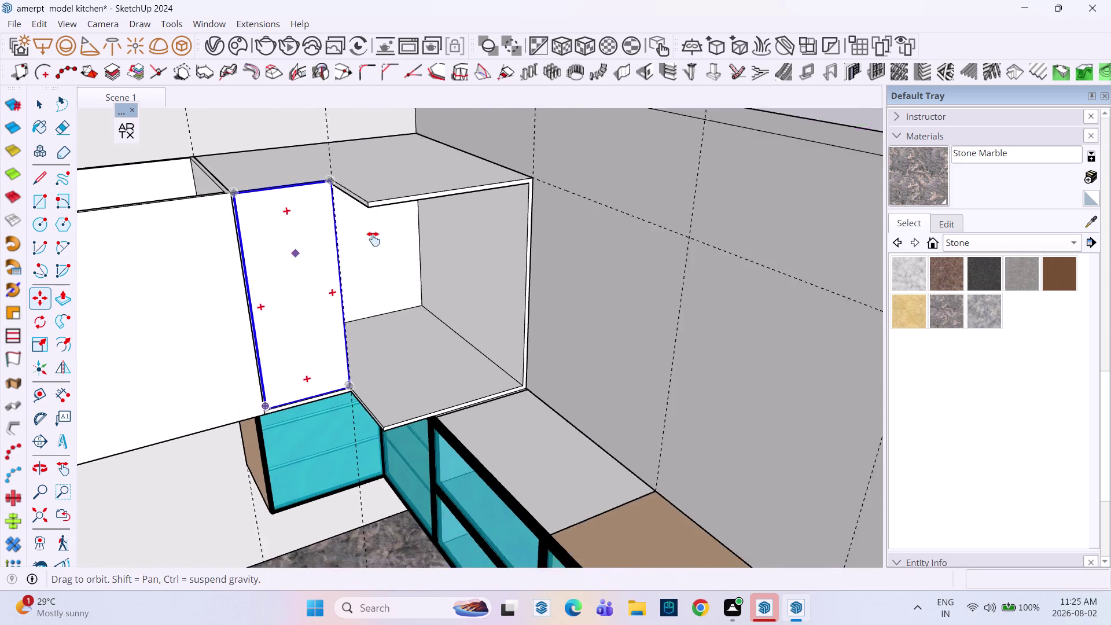
middle_drag(340, 246, 481, 224)
scroll(up, 3)
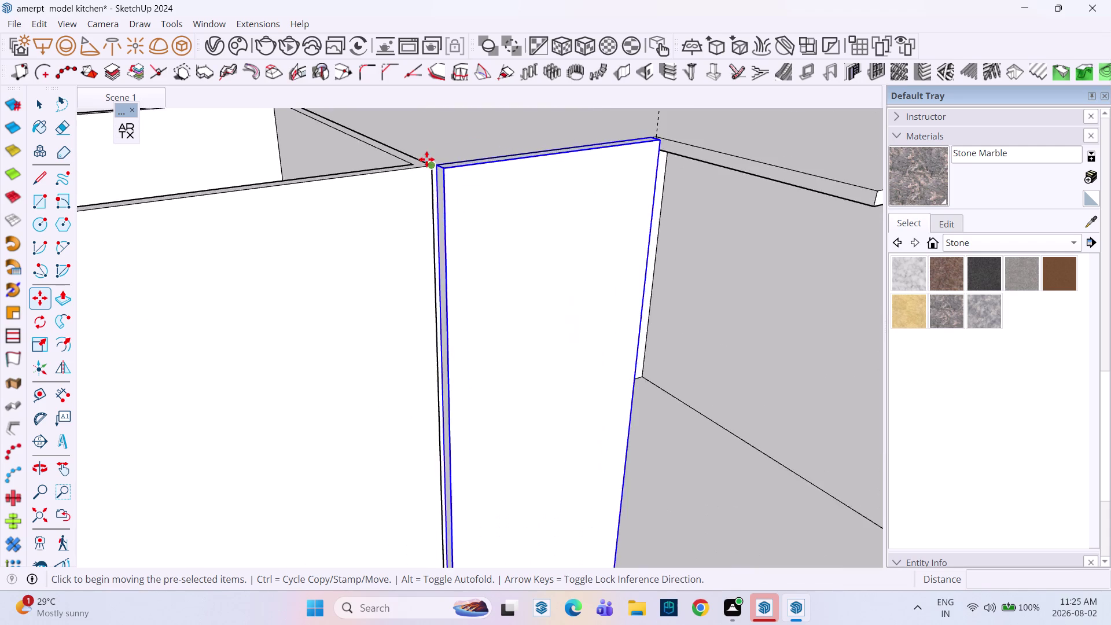
scroll(up, 3)
click(448, 169)
scroll(down, 3)
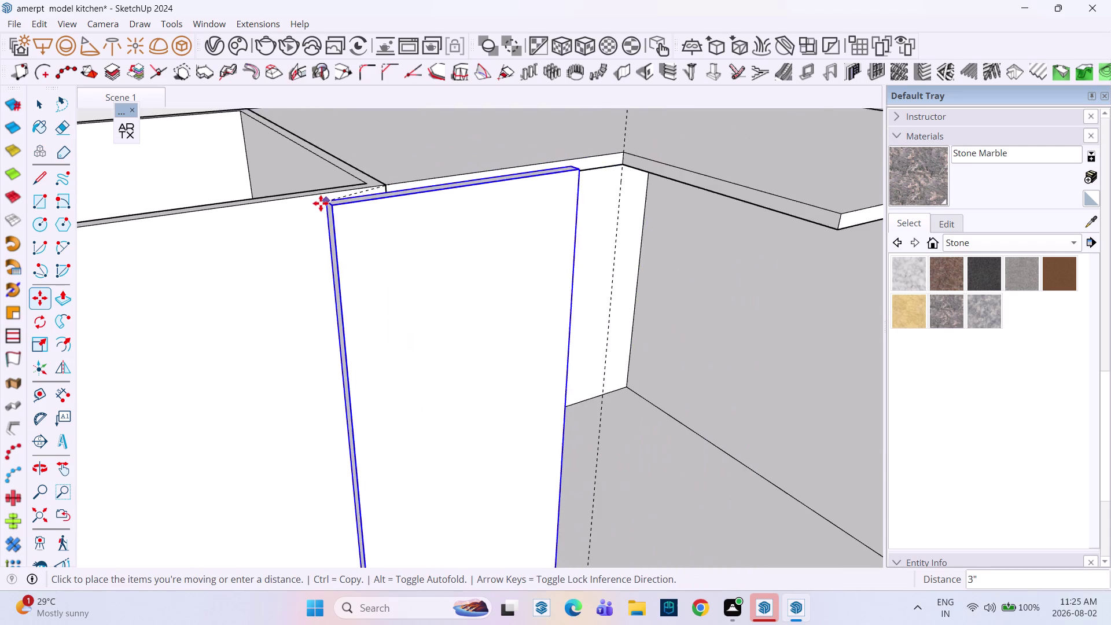
scroll(down, 3)
middle_drag(320, 199, 553, 158)
scroll(down, 3)
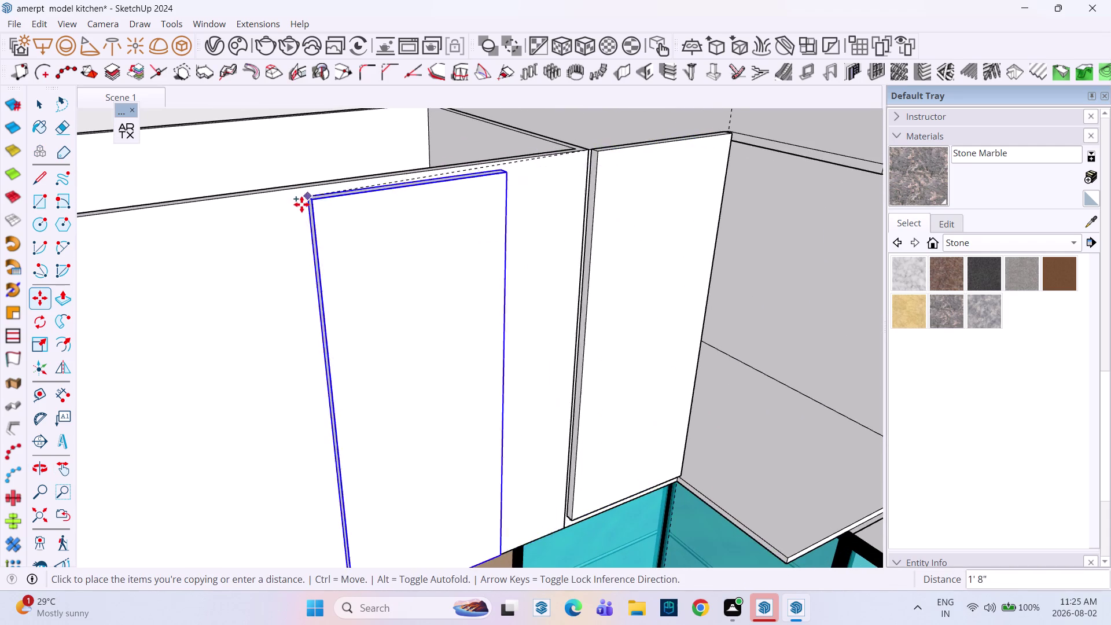
scroll(down, 3)
scroll(down, 3)
middle_drag(252, 210, 520, 167)
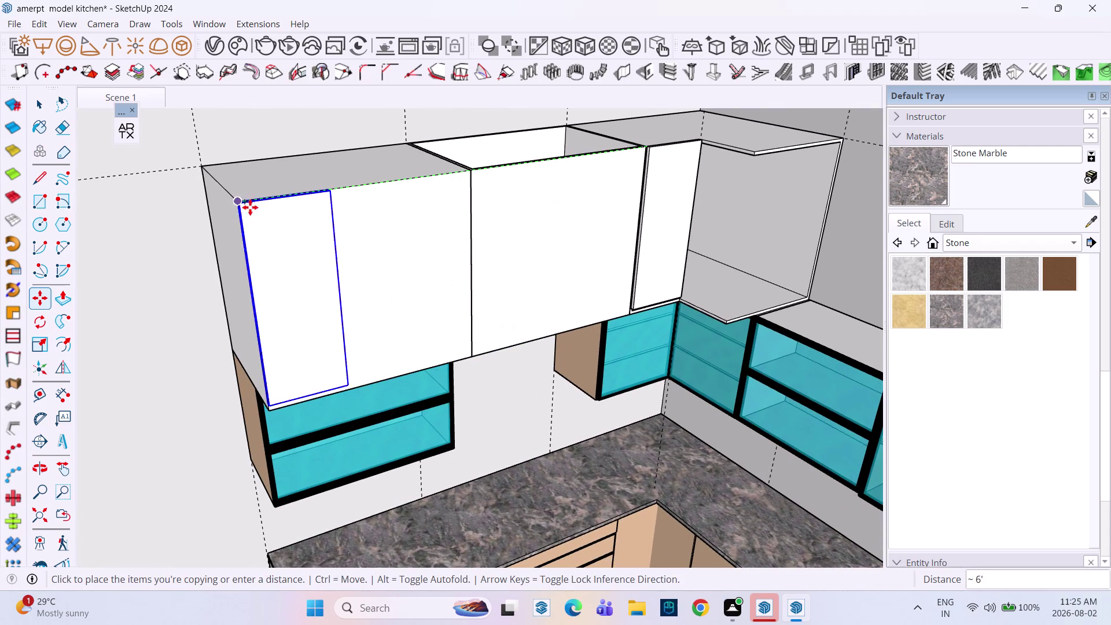
scroll(up, 3)
click(218, 200)
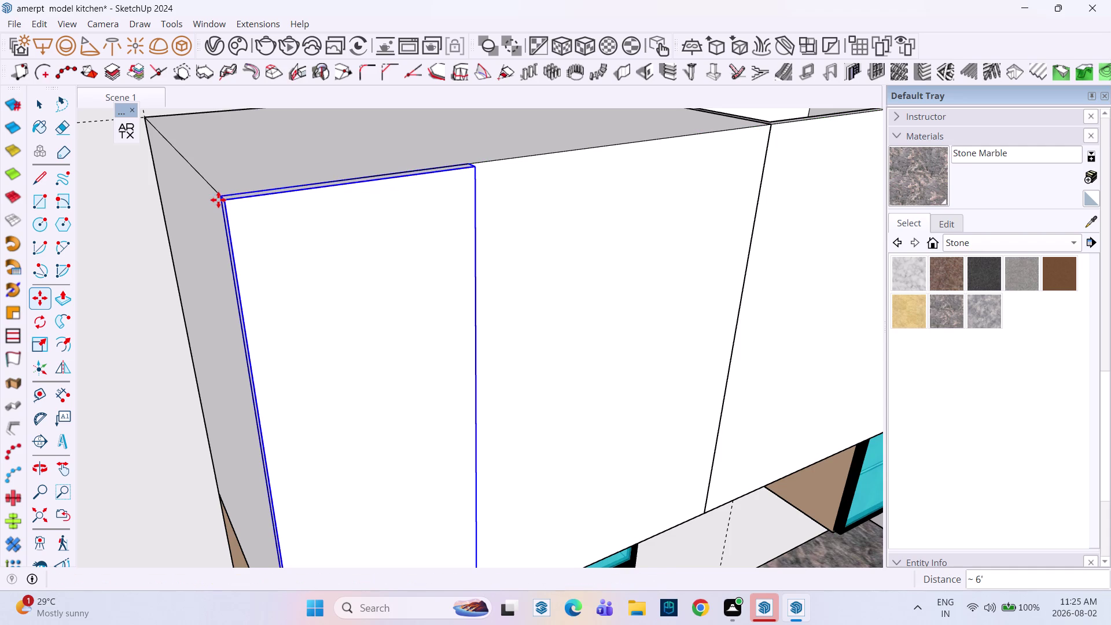
Orbit around the copied door to review the upper cabinet fronts.
scroll(down, 3)
scroll(down, 3)
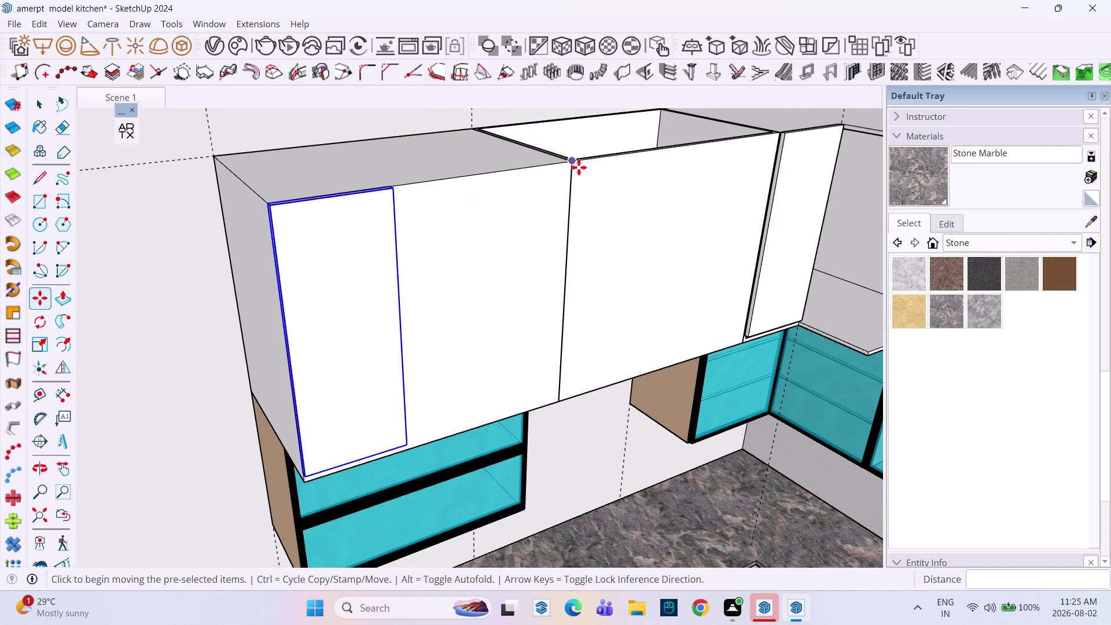
middle_drag(423, 295, 336, 288)
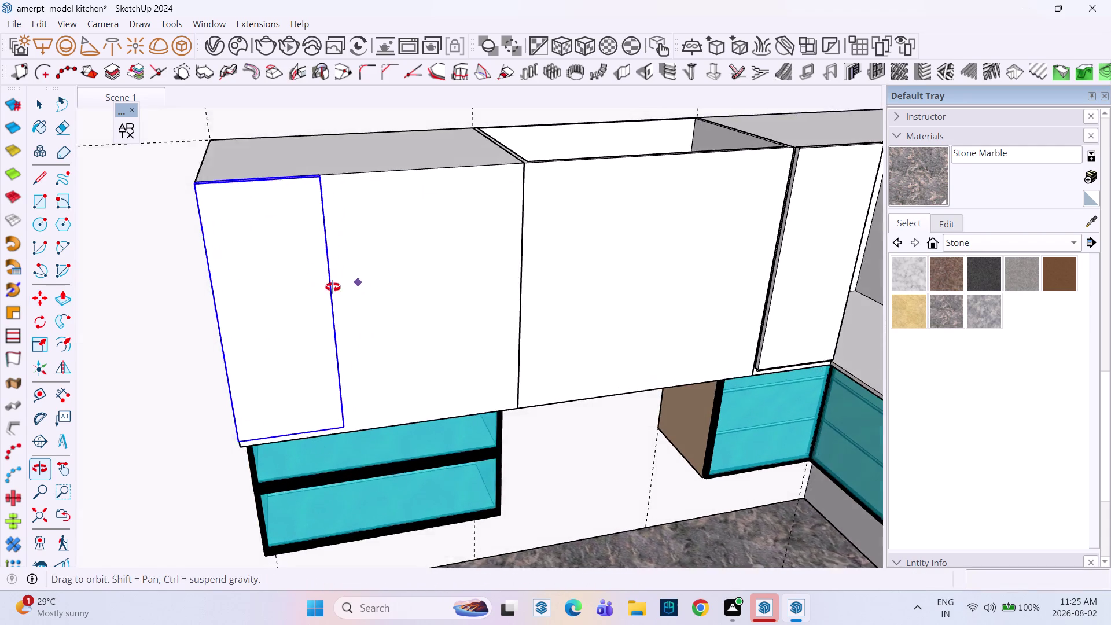
middle_drag(336, 288, 330, 286)
middle_drag(354, 267, 300, 279)
key(space)
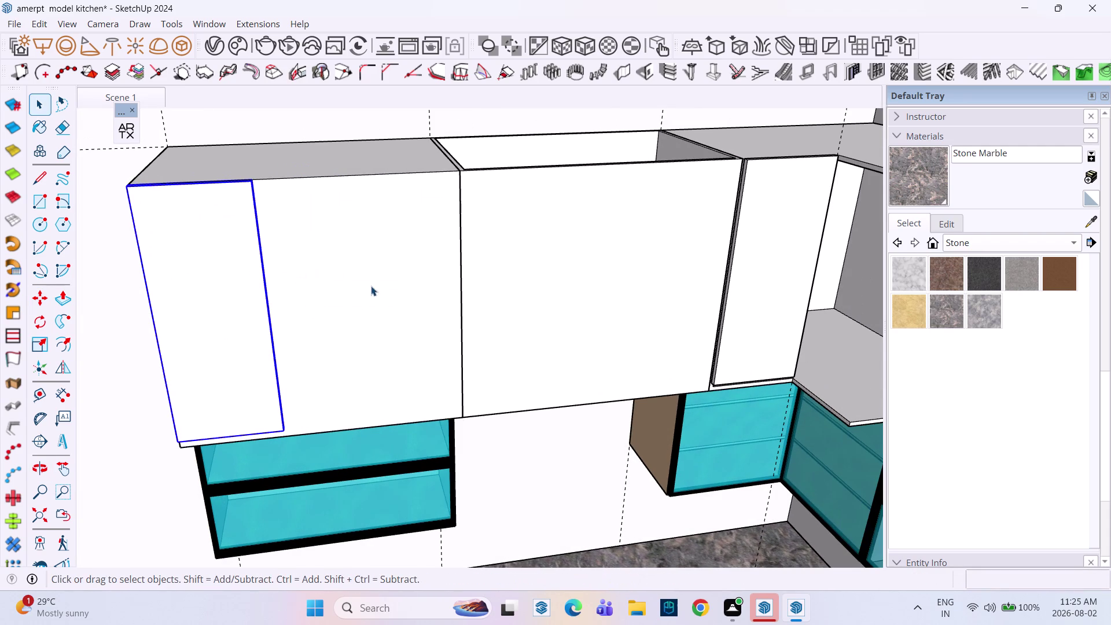
scroll(down, 3)
middle_drag(396, 285, 357, 198)
middle_drag(334, 261, 529, 311)
middle_click(530, 312)
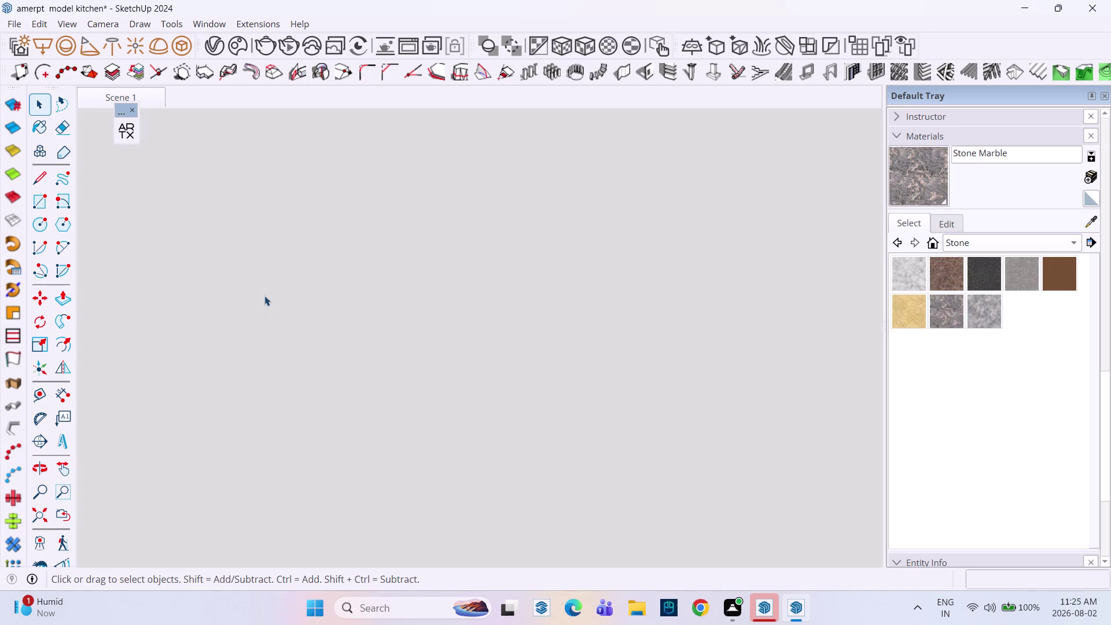
scroll(down, 3)
click(34, 514)
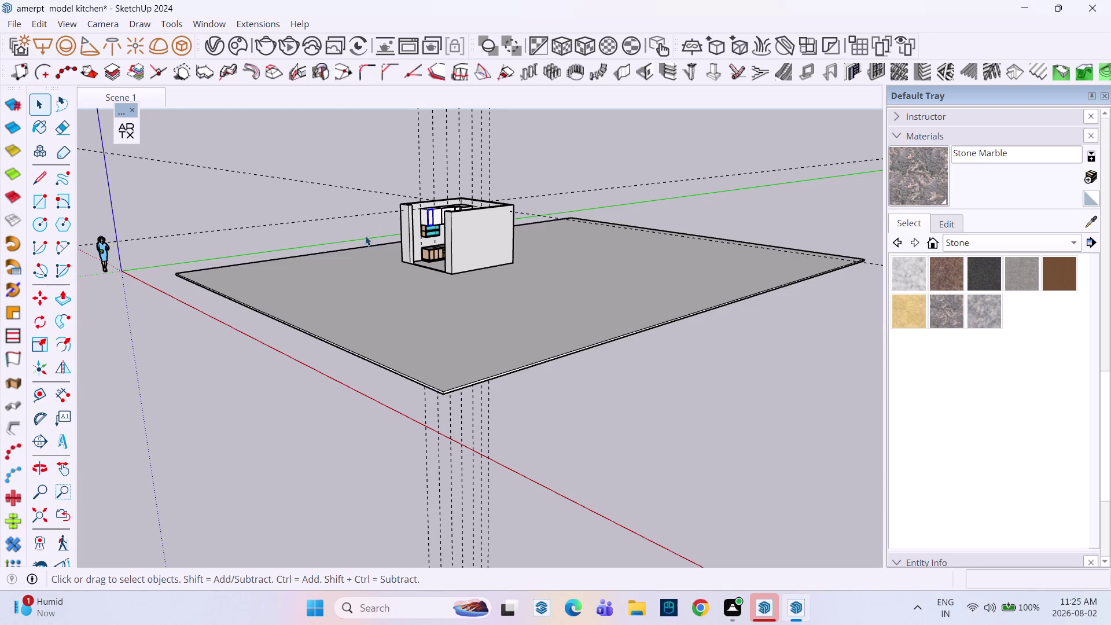
scroll(up, 3)
middle_drag(436, 267, 416, 211)
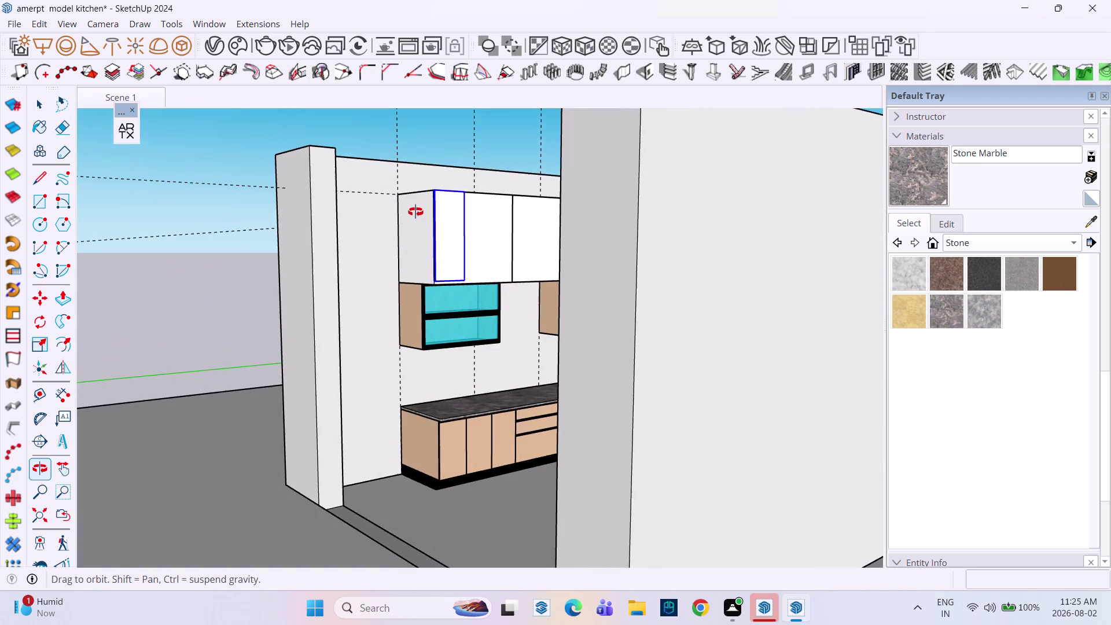
middle_drag(415, 212, 415, 211)
scroll(up, 3)
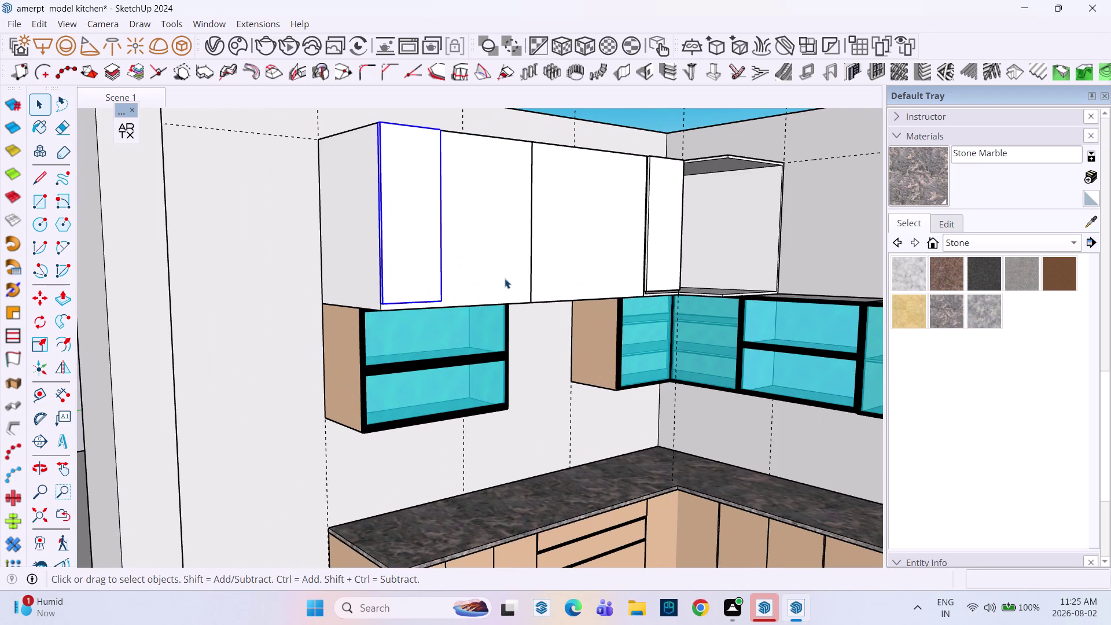
scroll(down, 3)
scroll(down, 3)
middle_drag(487, 282, 557, 374)
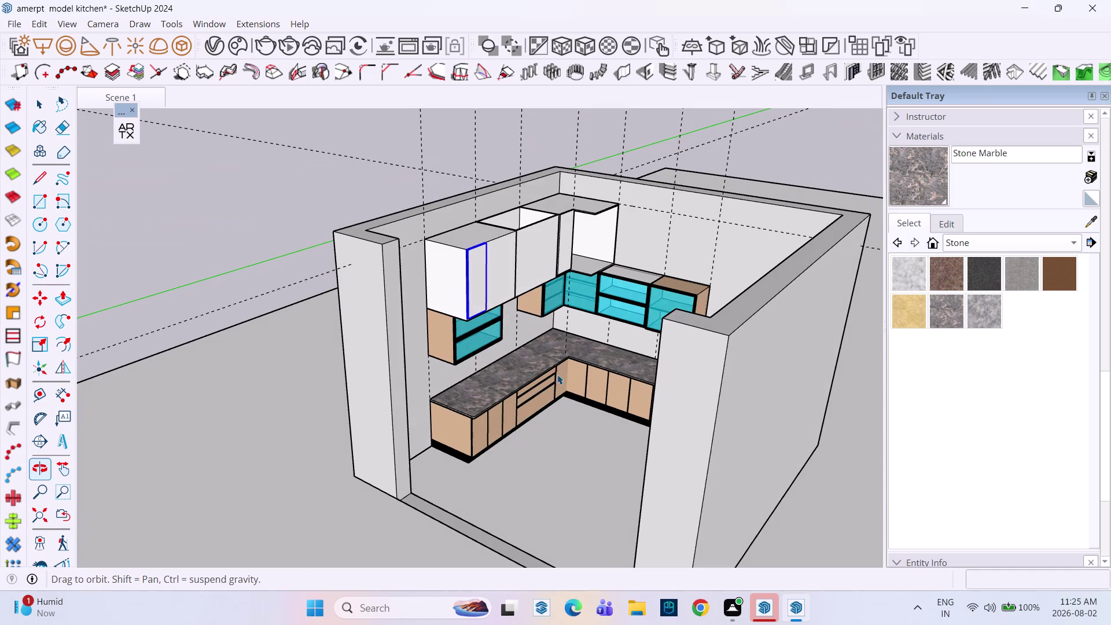
scroll(up, 3)
middle_drag(494, 295, 279, 327)
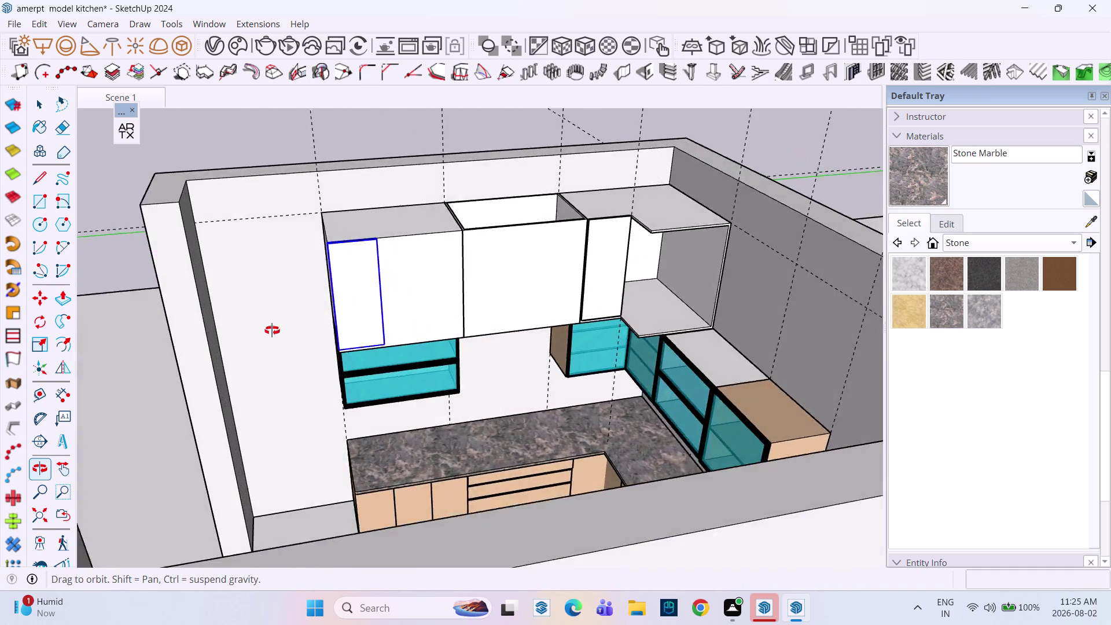
middle_drag(279, 327, 272, 331)
scroll(up, 3)
middle_drag(389, 276, 322, 277)
scroll(down, 3)
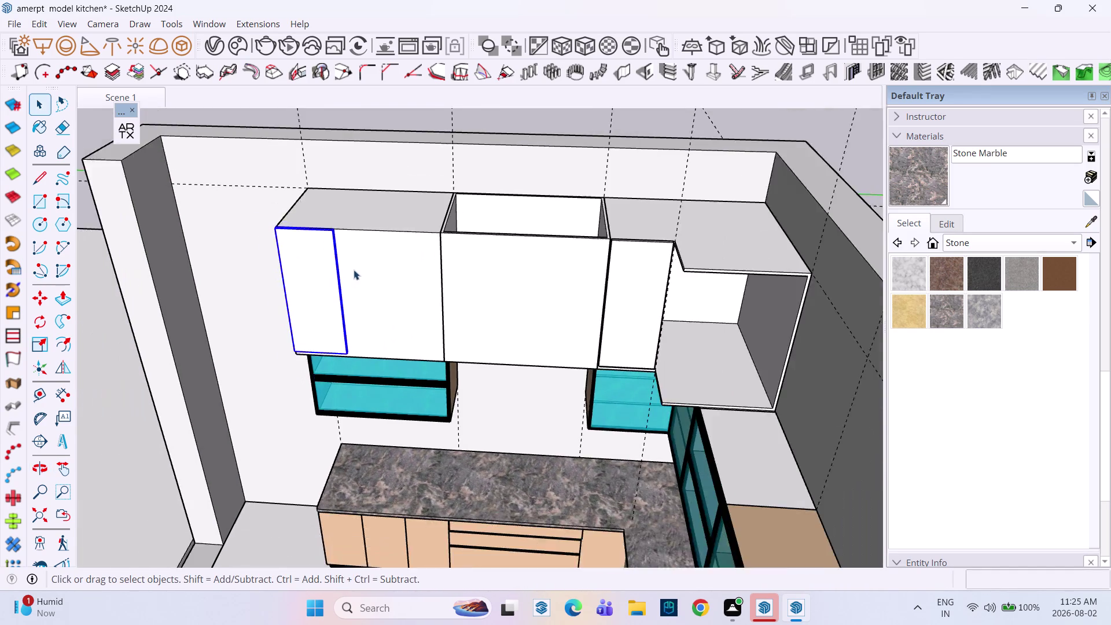
scroll(down, 3)
middle_drag(385, 270, 310, 296)
scroll(up, 3)
click(249, 262)
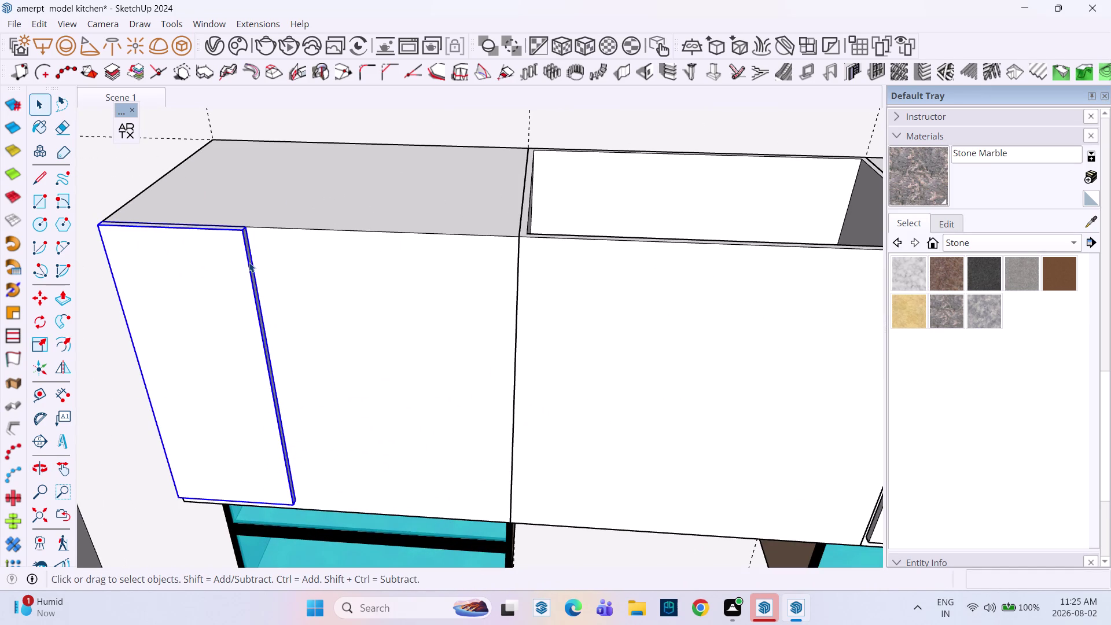
scroll(up, 3)
Scale the left upper door wider along its width, about 1.35.
key(s)
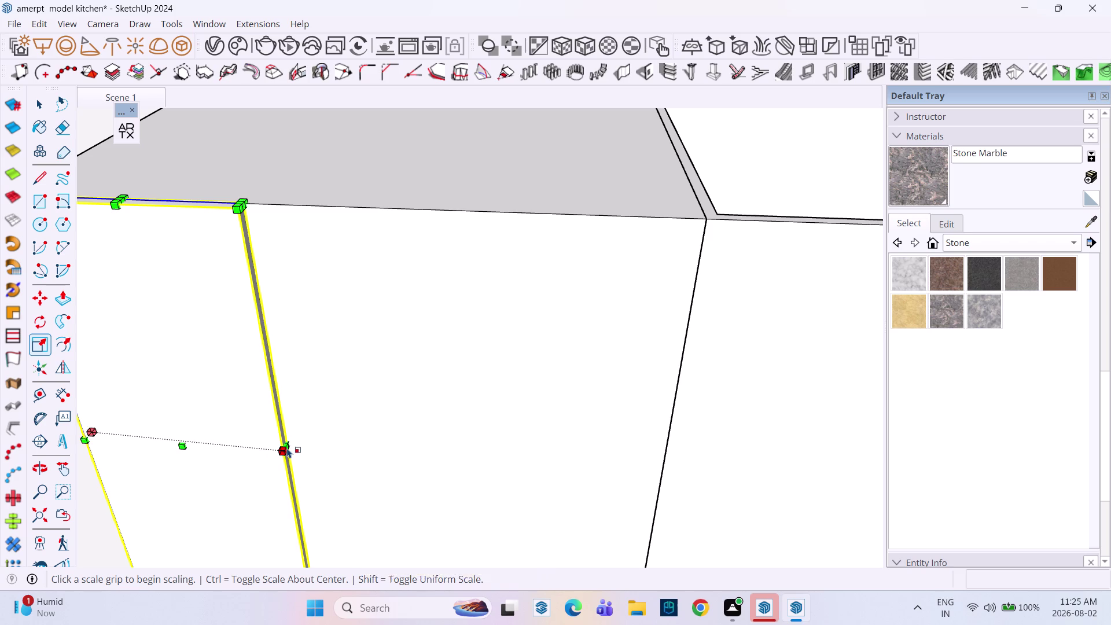
scroll(up, 3)
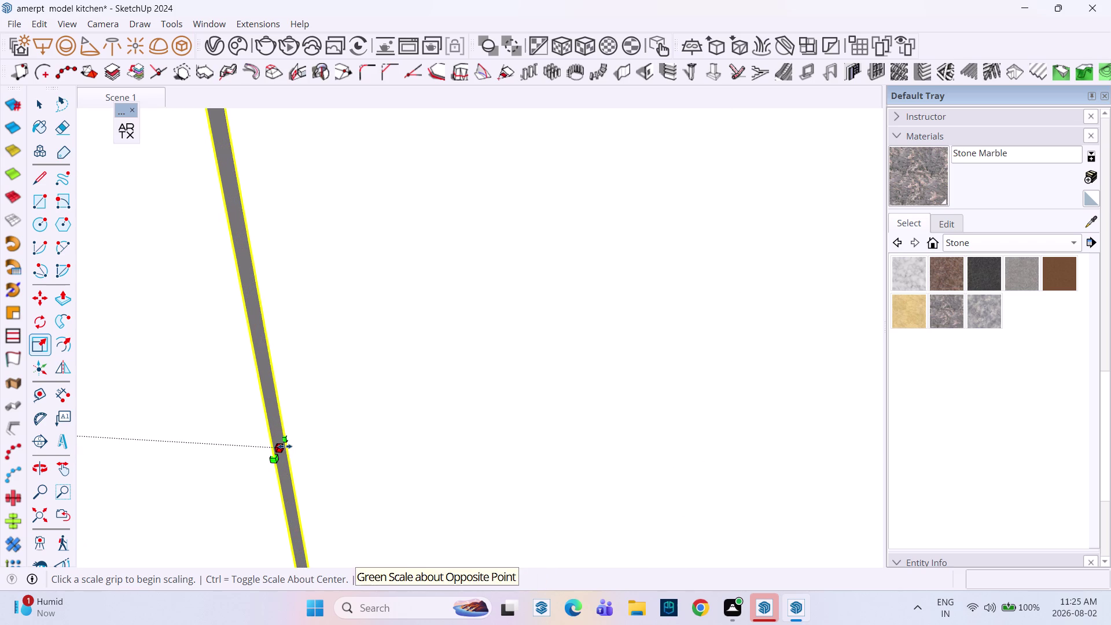
drag(285, 446, 482, 440)
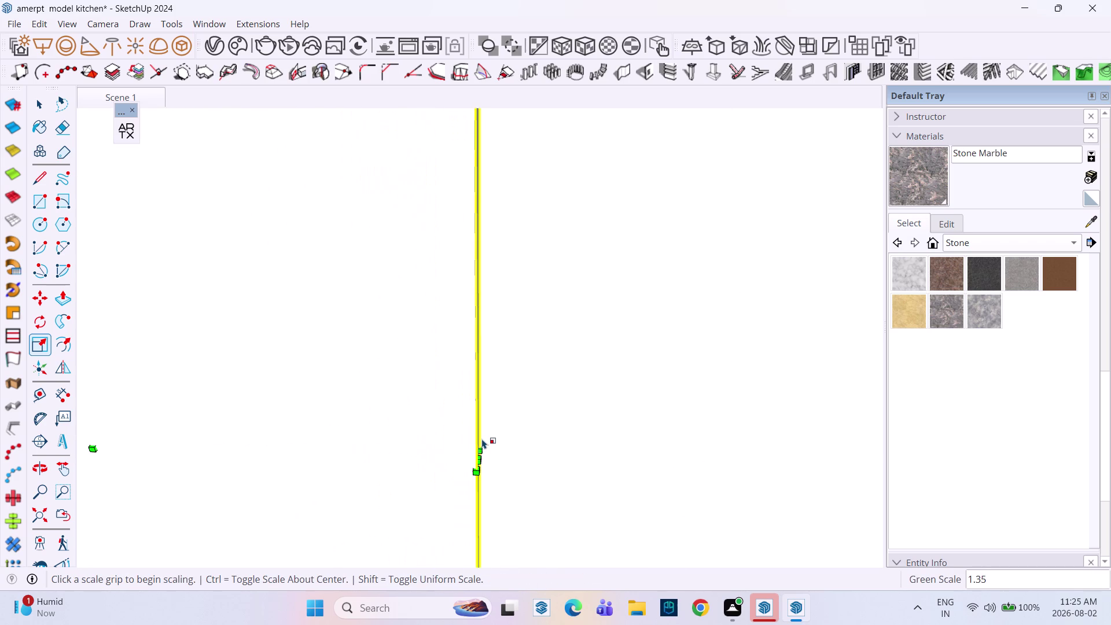
scroll(down, 3)
scroll(down, 3)
middle_drag(476, 373, 487, 419)
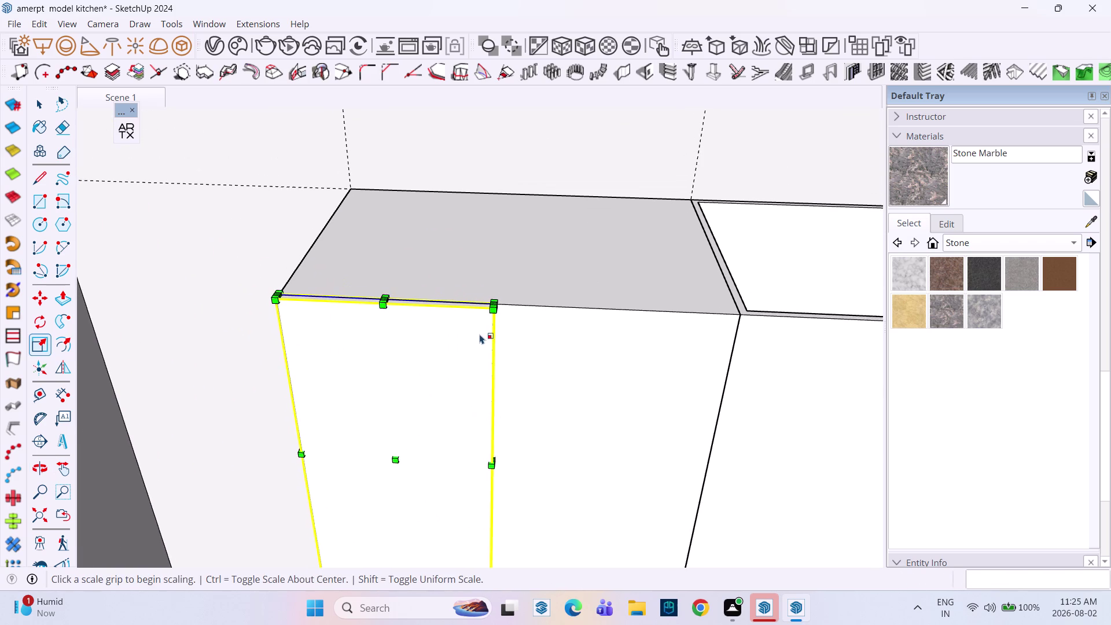
scroll(up, 3)
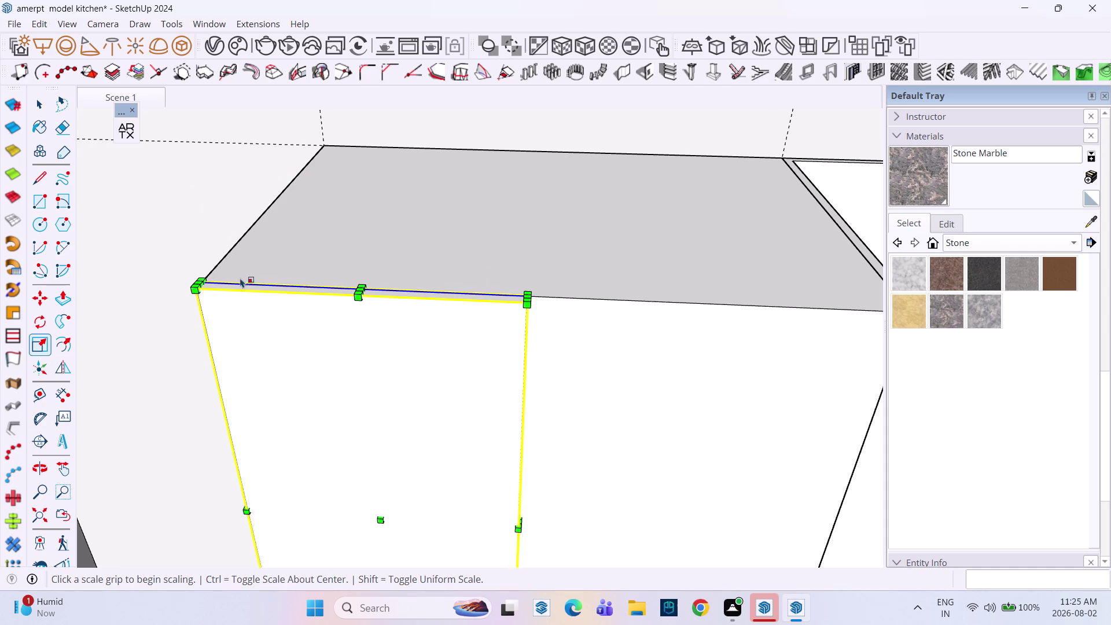
Try a corner resize, cancel it, and orbit to check the widened door.
click(356, 131)
scroll(down, 3)
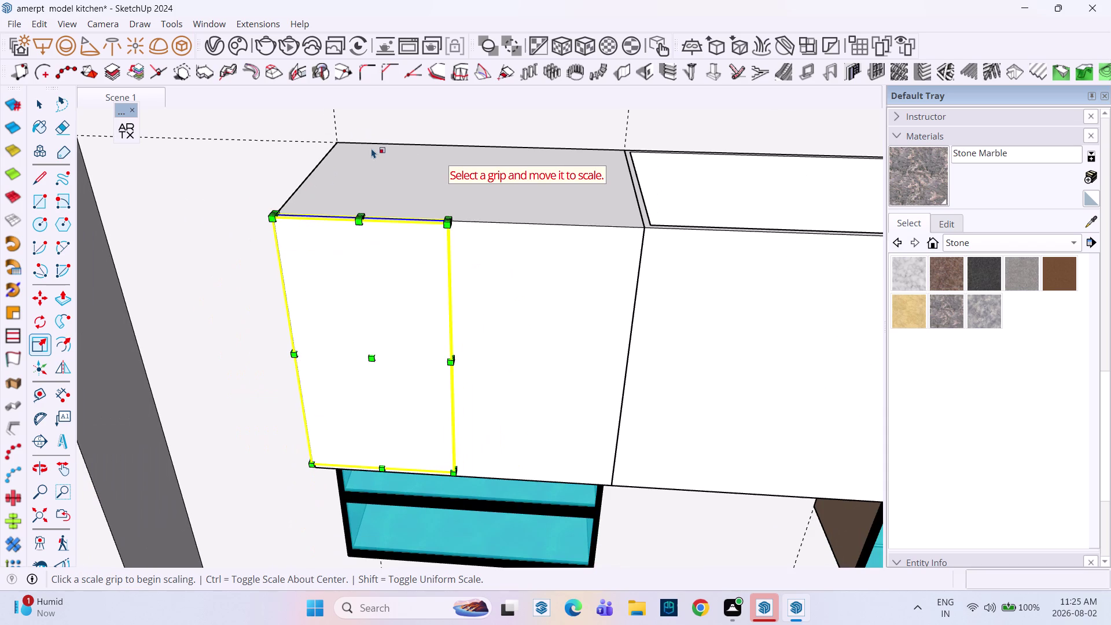
key(Escape)
click(397, 115)
scroll(down, 3)
middle_drag(372, 198, 416, 130)
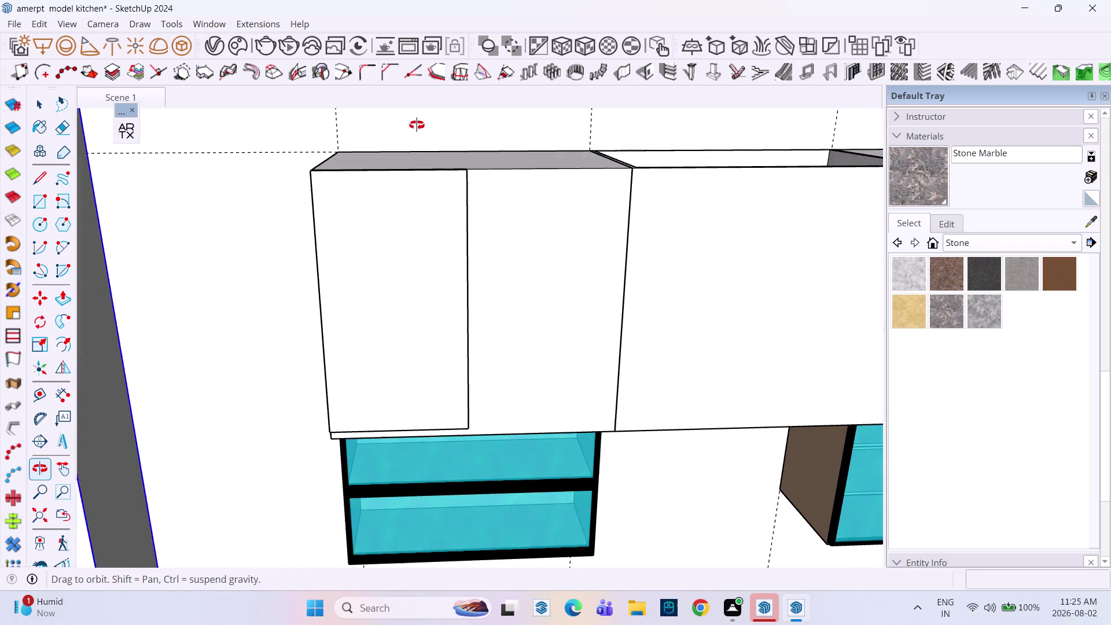
middle_drag(416, 131, 417, 124)
scroll(down, 3)
middle_drag(372, 175, 425, 325)
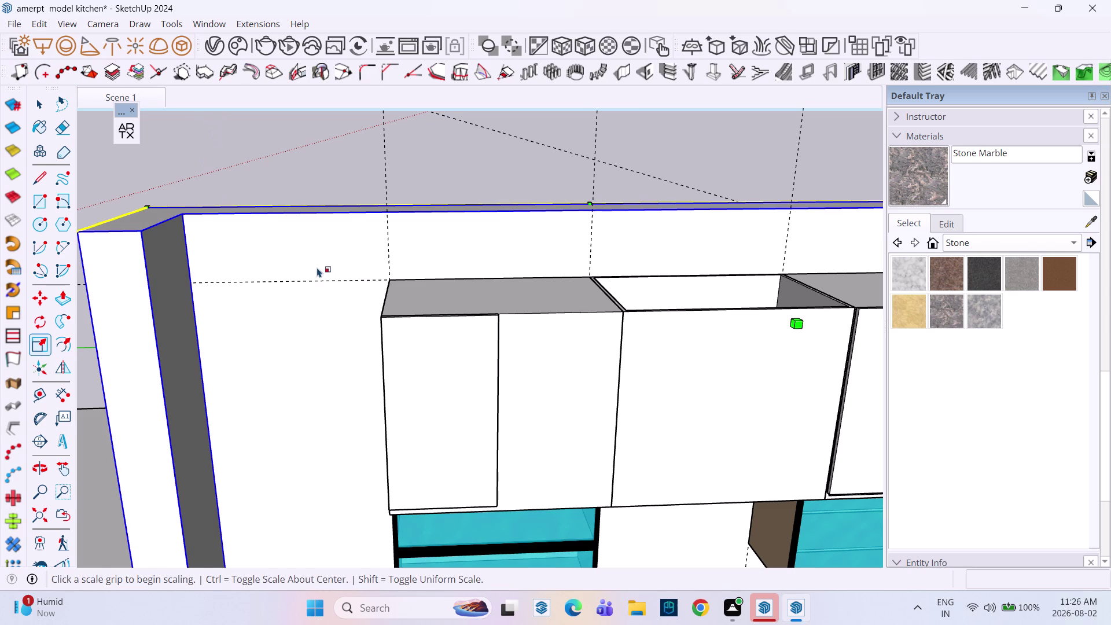
Measure across the leftmost cabinet top and place a guide about 1 inch off the door's top edge.
key(t)
click(381, 317)
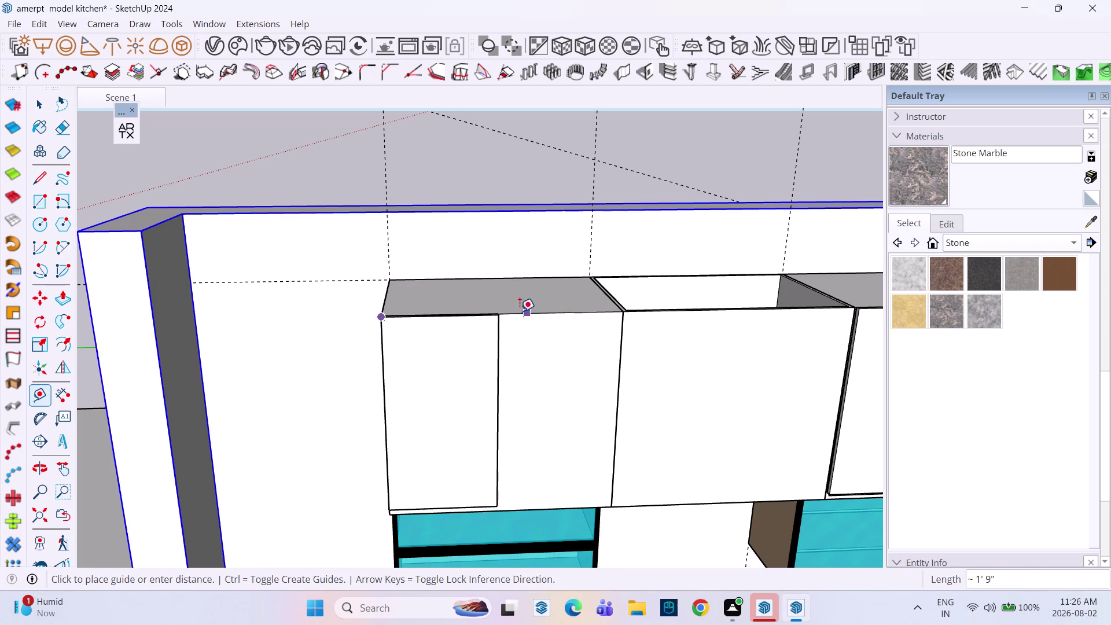
click(504, 313)
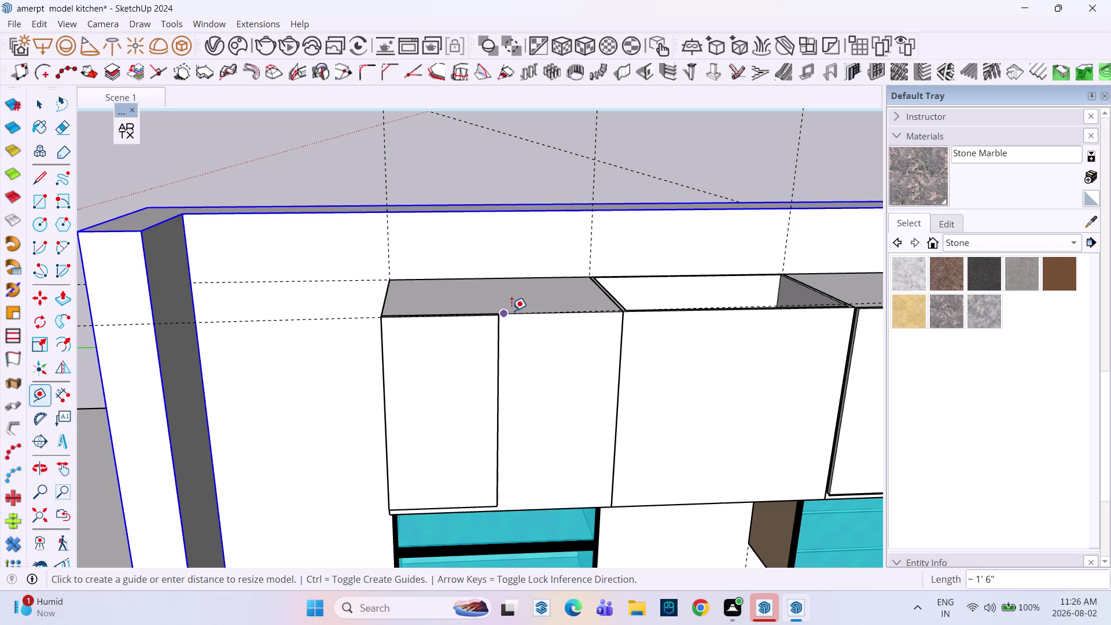
click(511, 310)
scroll(up, 3)
scroll(up, 3)
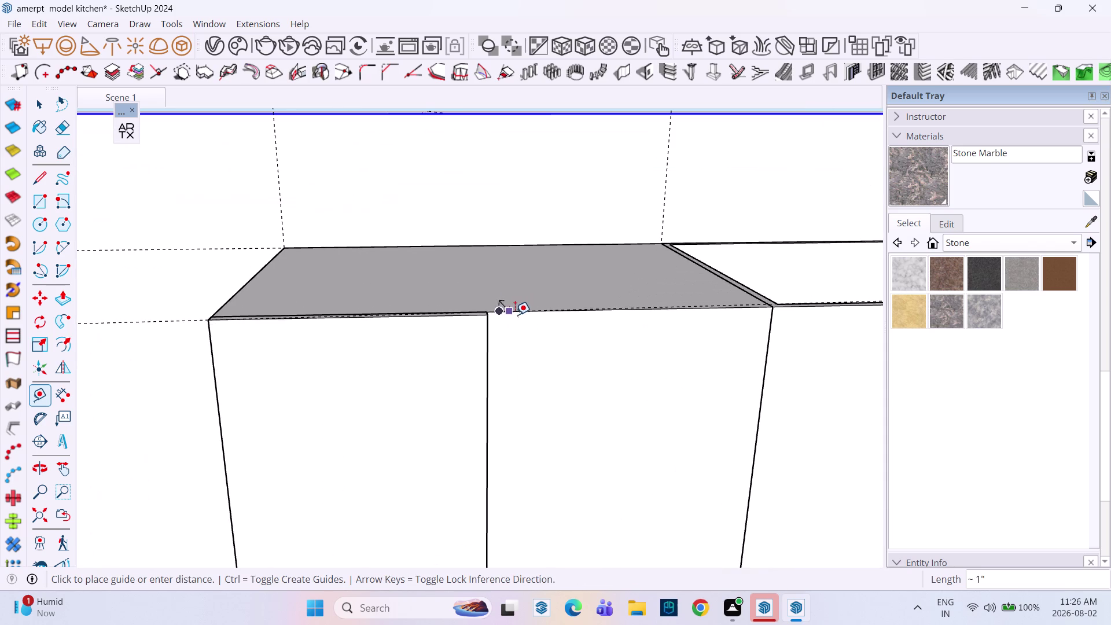
key(space)
scroll(up, 3)
click(467, 328)
scroll(up, 3)
middle_drag(499, 330, 499, 331)
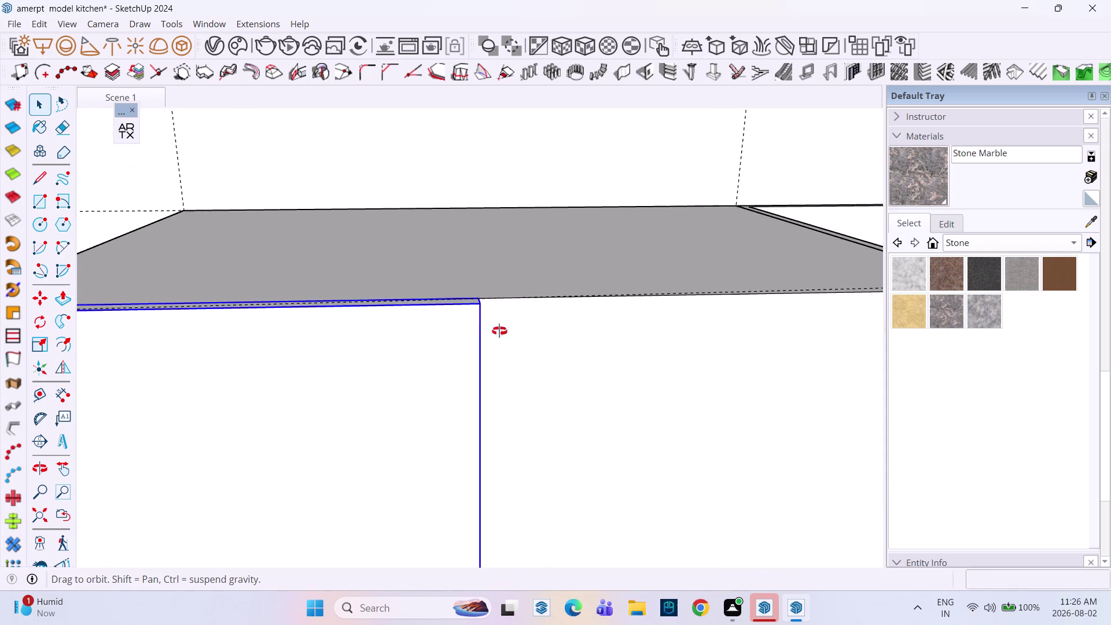
middle_drag(500, 331, 429, 319)
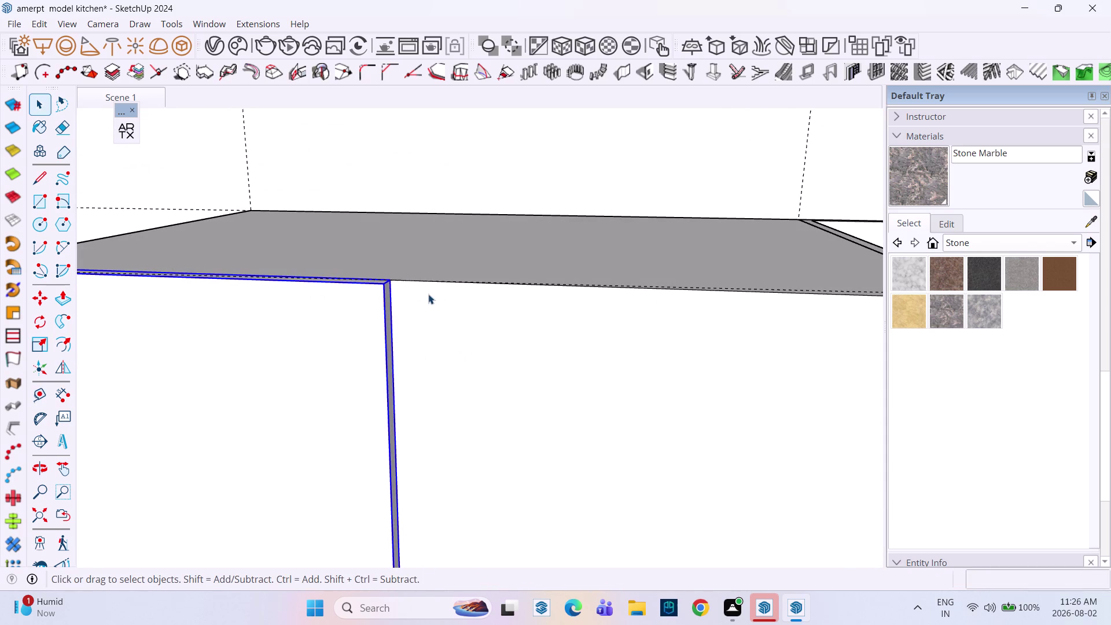
Draw a one-inch reference mark from the left upper door's top corner.
key(l)
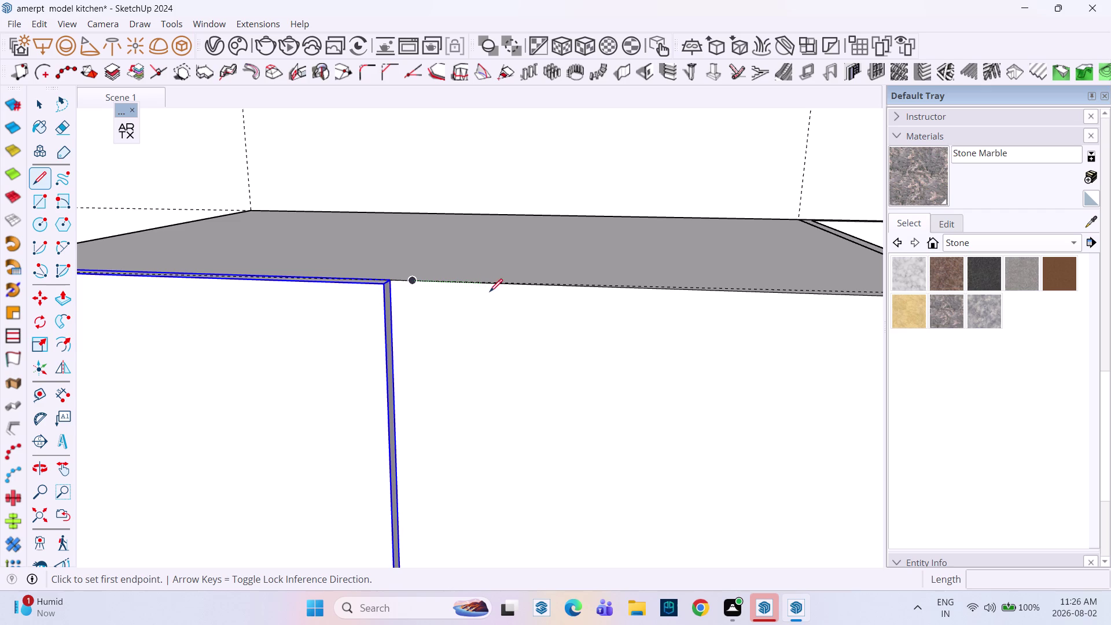
click(412, 280)
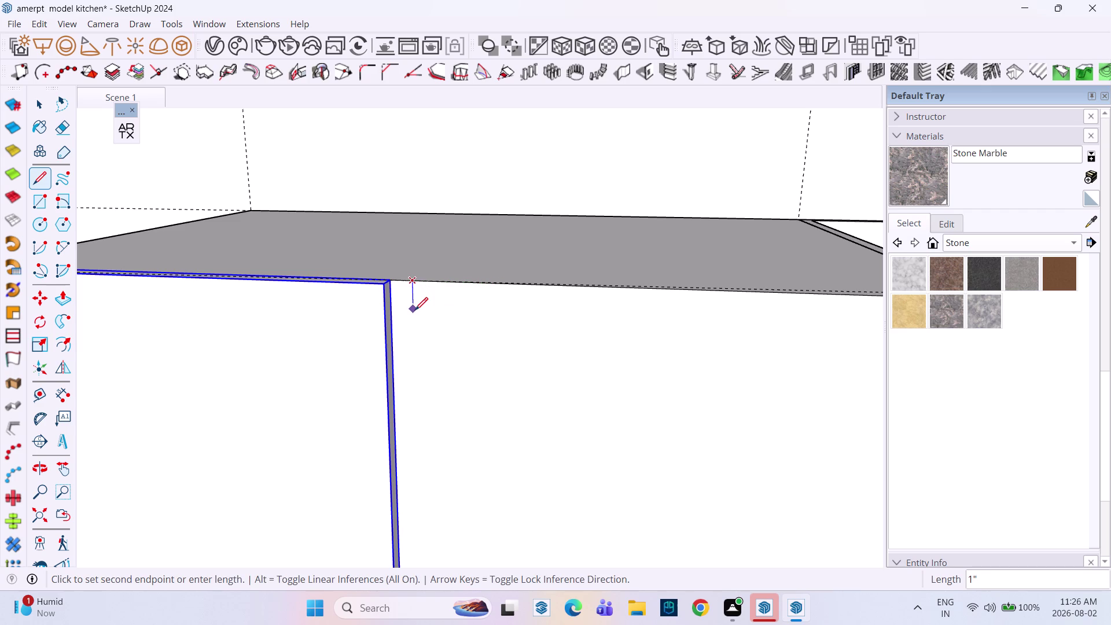
click(415, 311)
key(space)
Scale the left door's side out to the reference mark (about 1.04) and select it.
key(s)
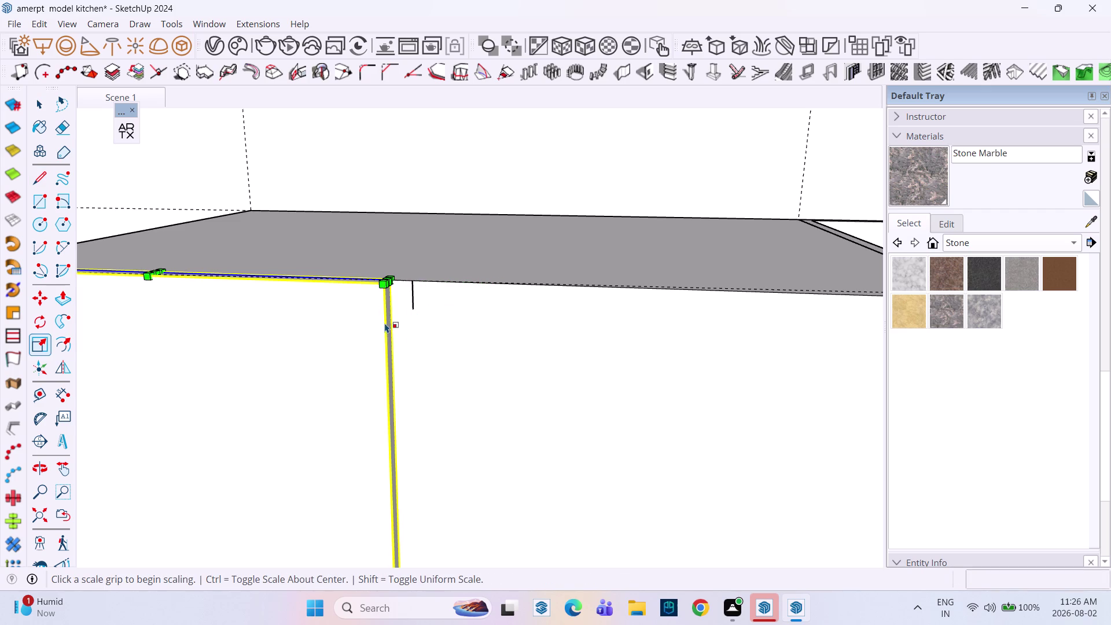
scroll(down, 3)
middle_drag(405, 386, 342, 250)
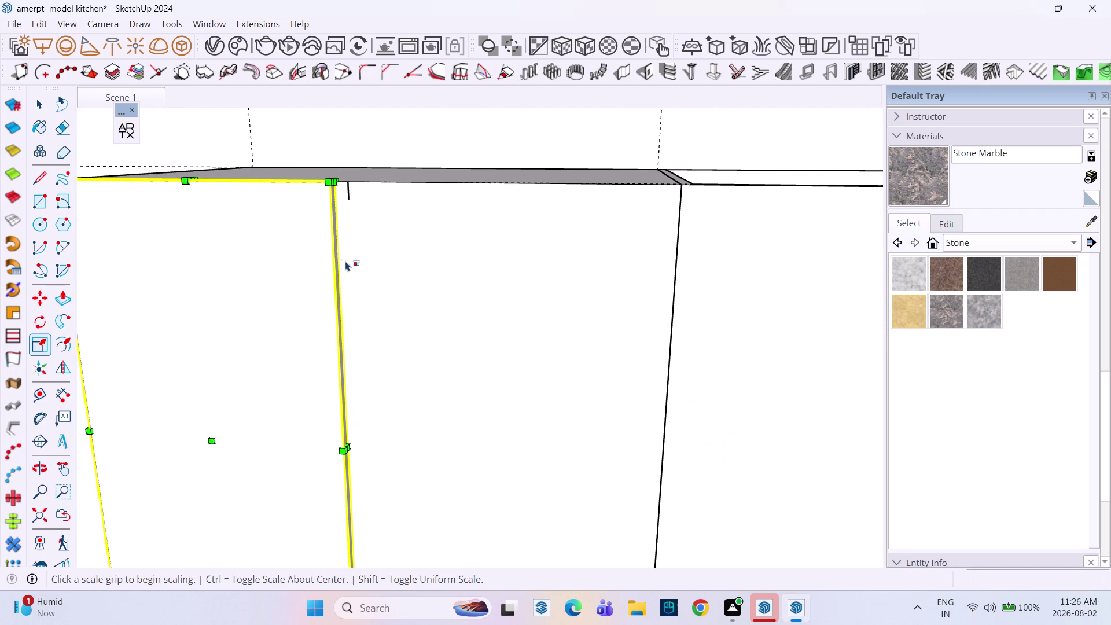
scroll(up, 3)
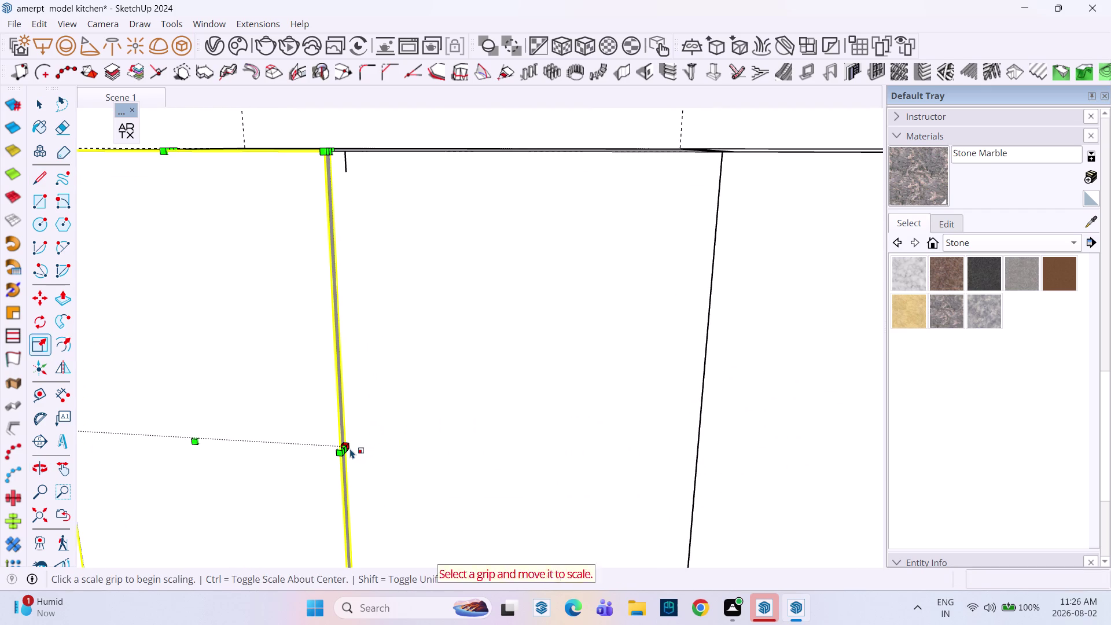
click(346, 449)
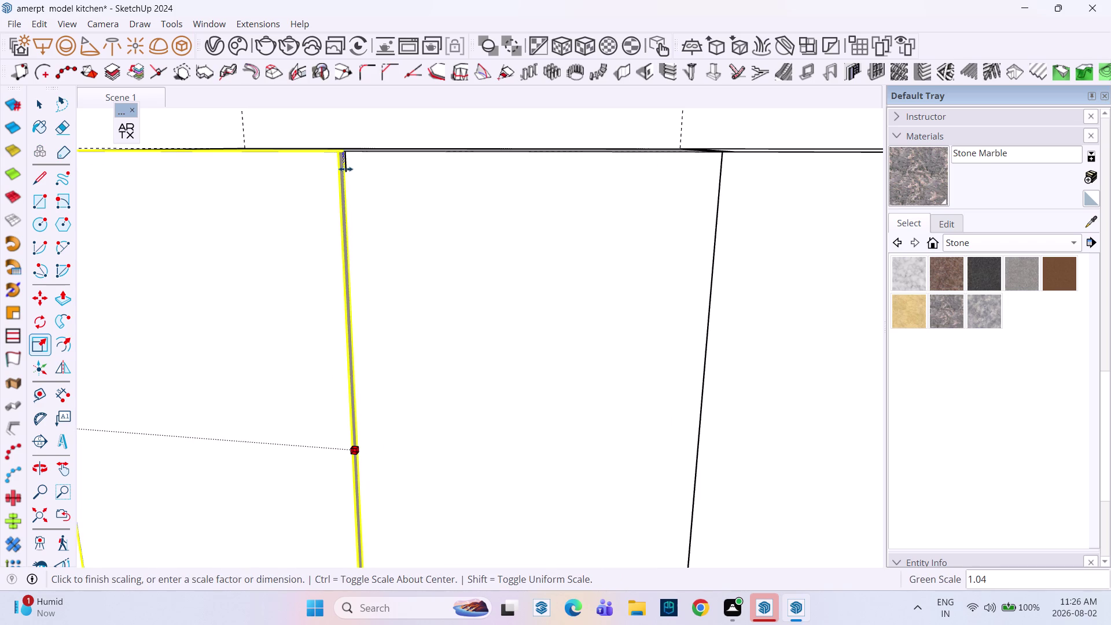
click(347, 164)
key(Escape)
scroll(down, 3)
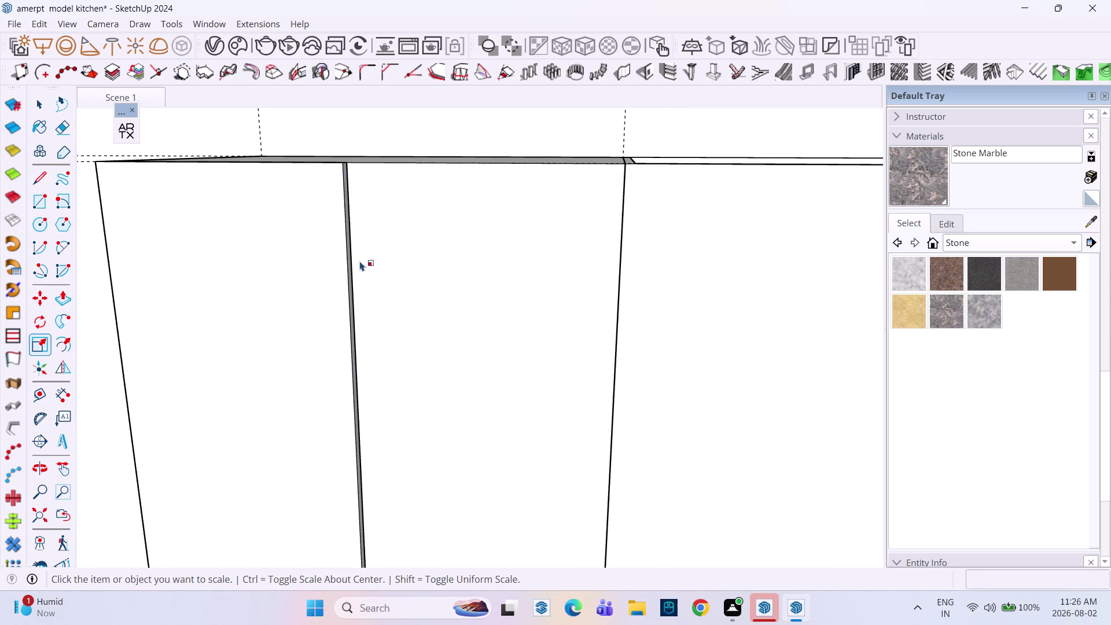
scroll(down, 3)
key(space)
click(253, 398)
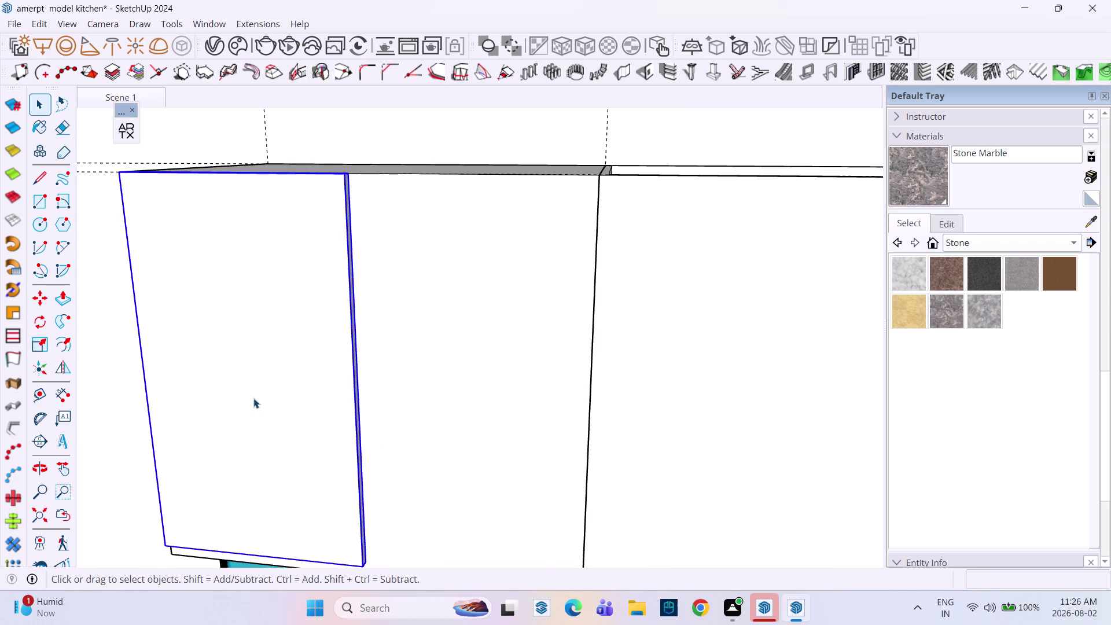
Copy the left upper door about 5 inches along the cabinet's top edge.
key(m)
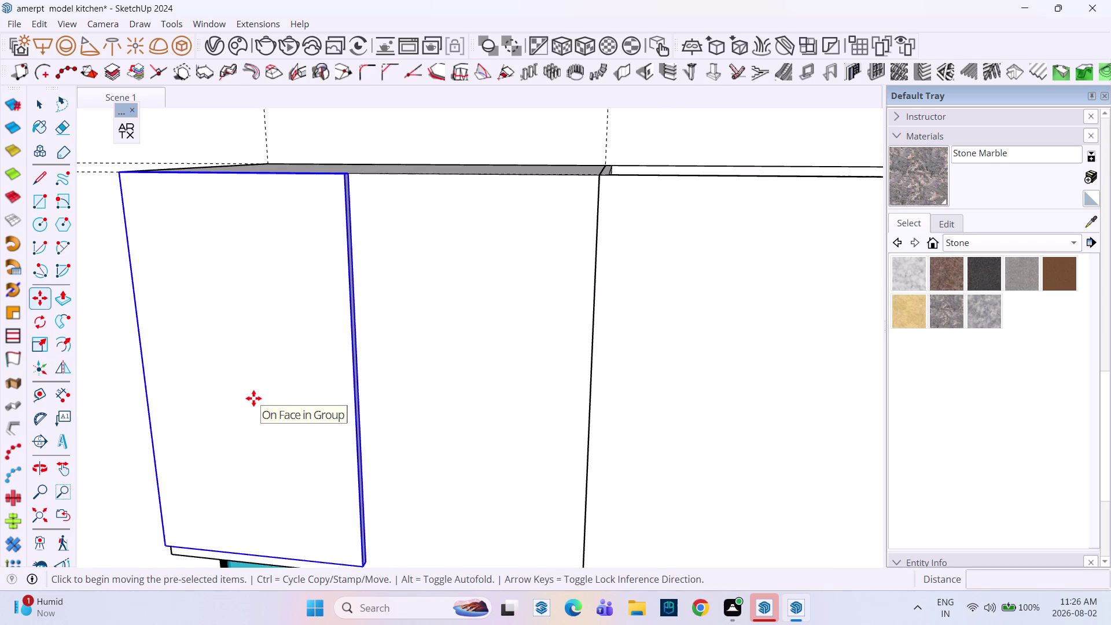
scroll(up, 3)
scroll(up, 3)
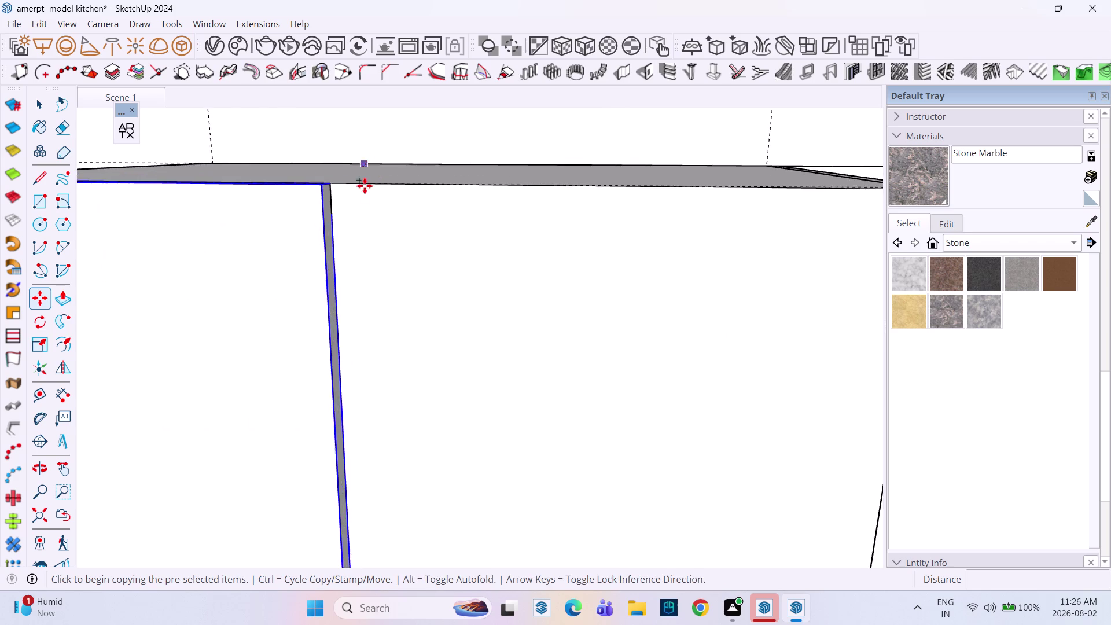
middle_drag(364, 203, 380, 360)
scroll(up, 3)
click(316, 303)
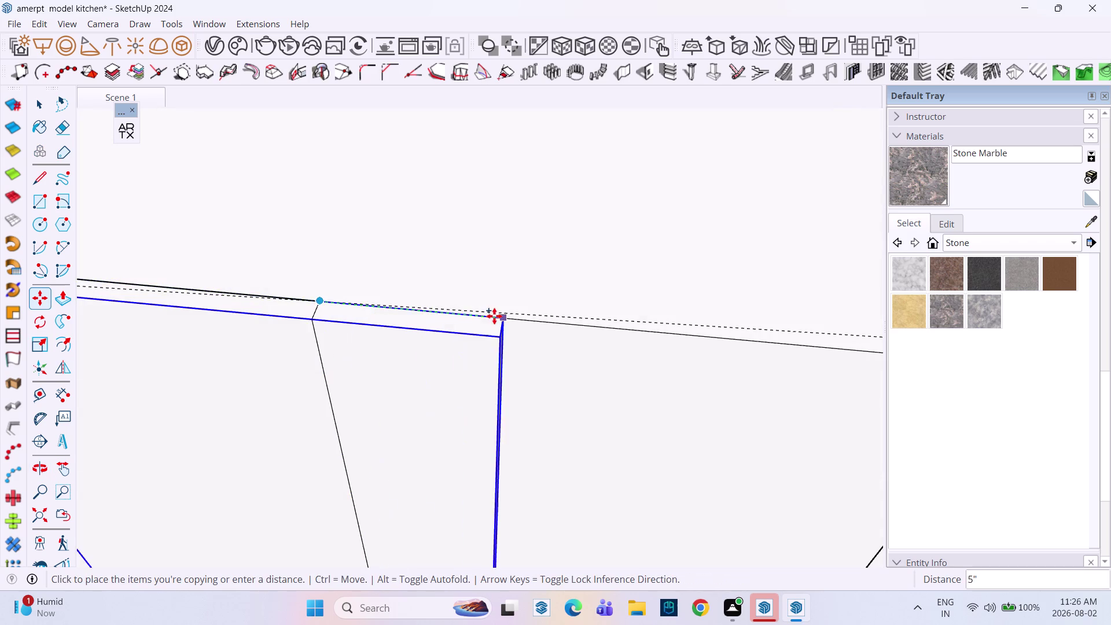
scroll(down, 3)
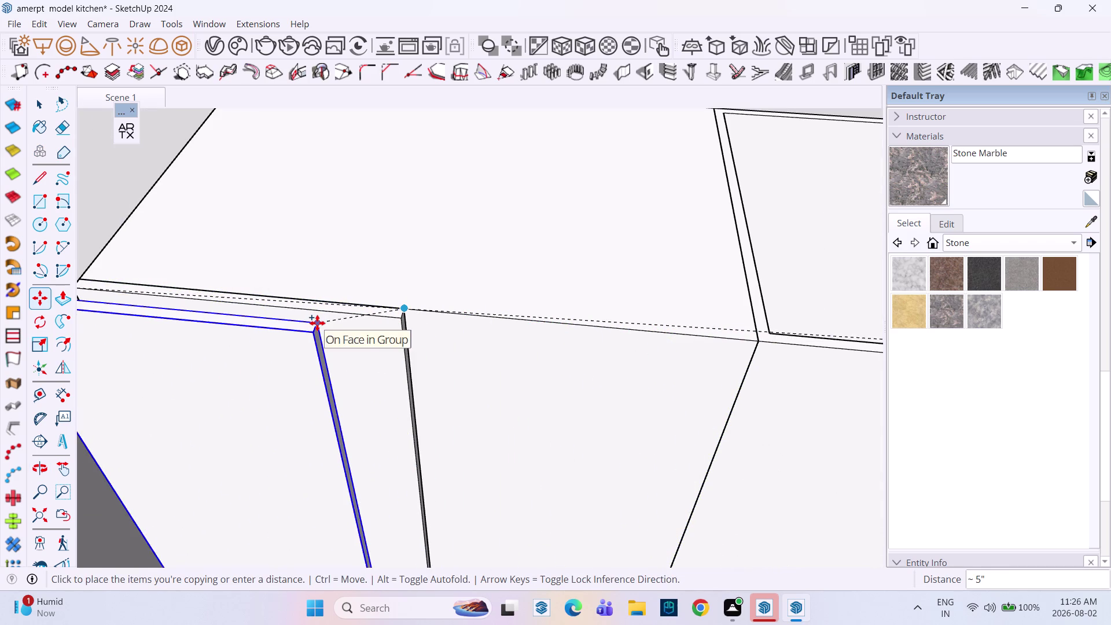
key(Escape)
key(space)
Push the copied door panel's side face in by .5", then undo it.
scroll(up, 3)
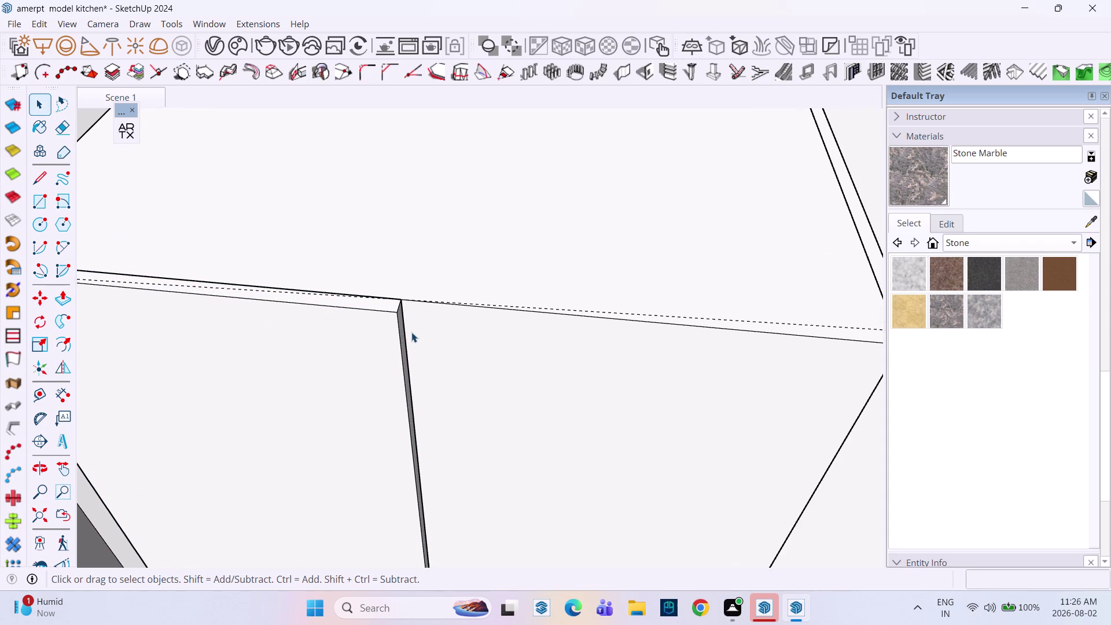
click(403, 334)
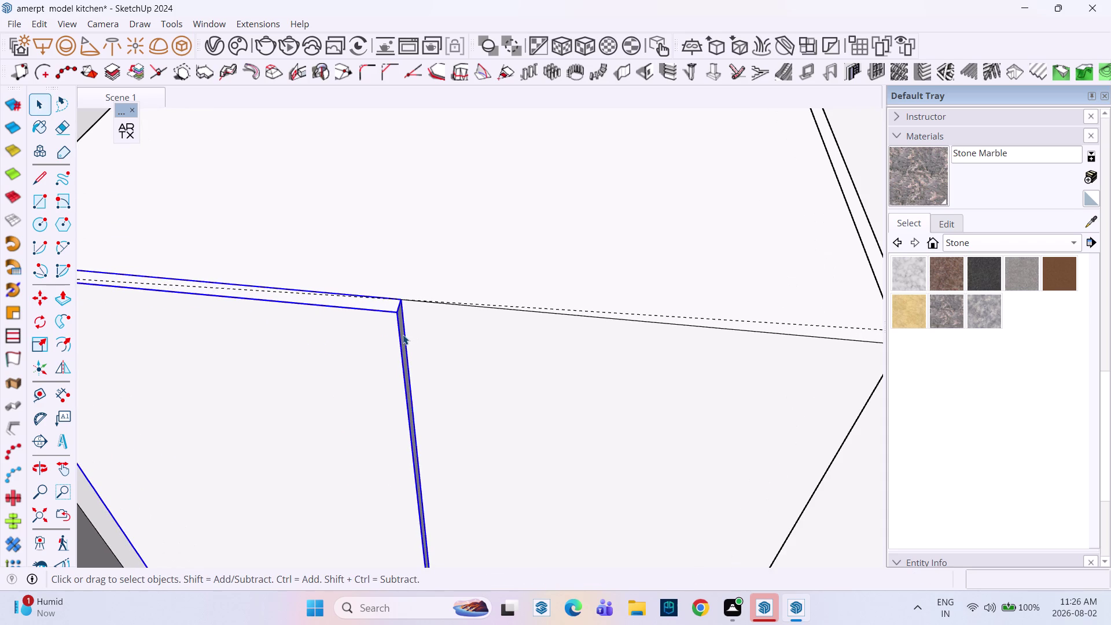
double_click(403, 335)
scroll(up, 3)
click(402, 334)
scroll(up, 3)
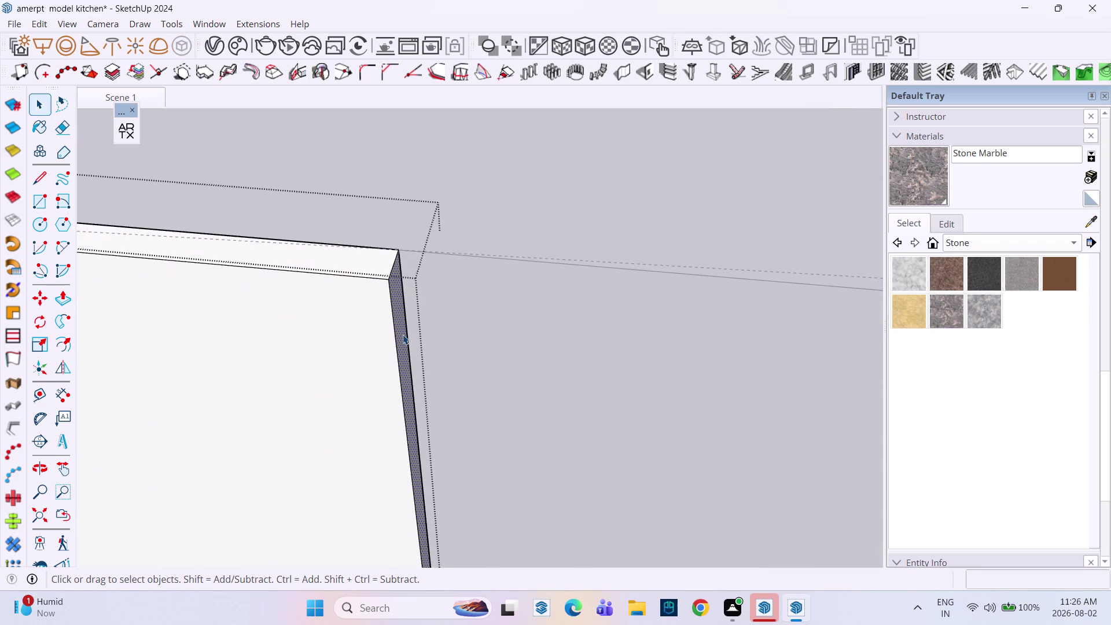
key(p)
click(403, 334)
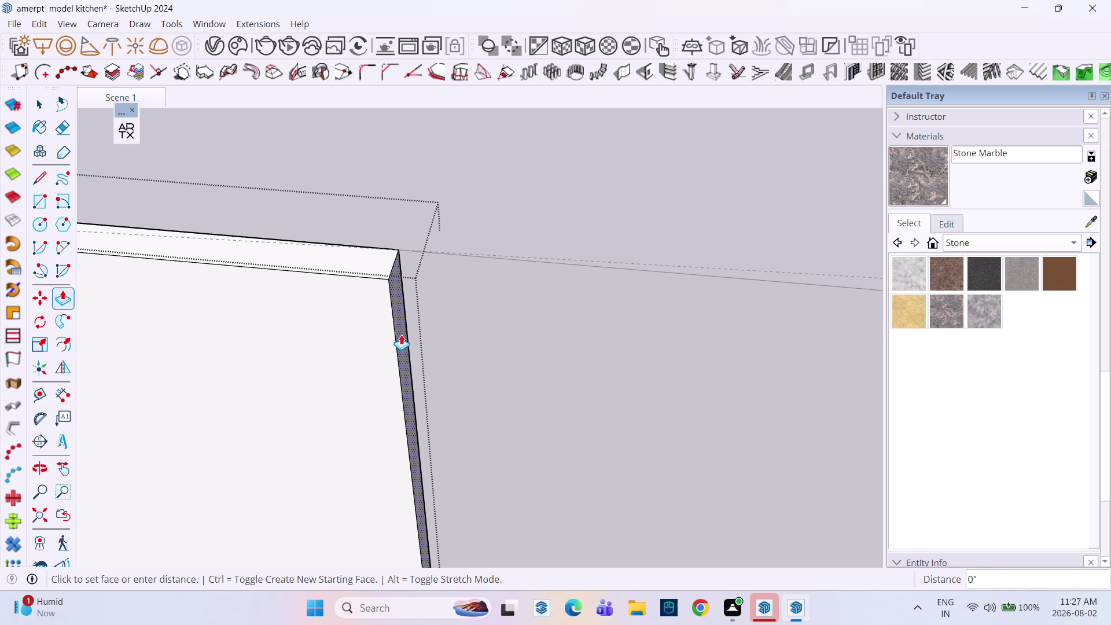
text(.)
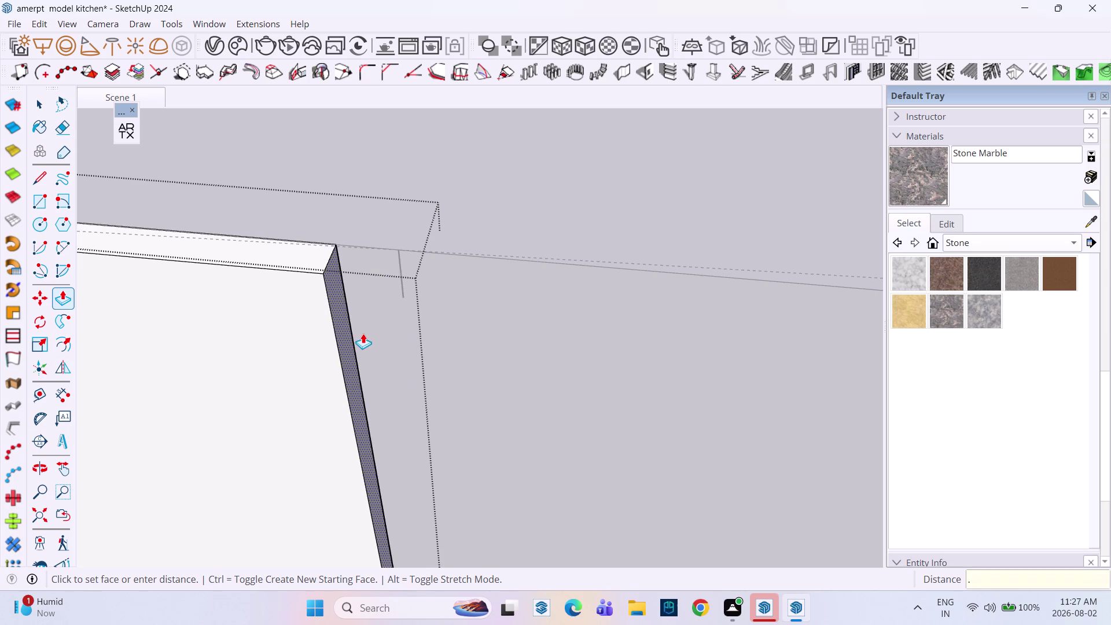
text(5")
key(Return)
key(space)
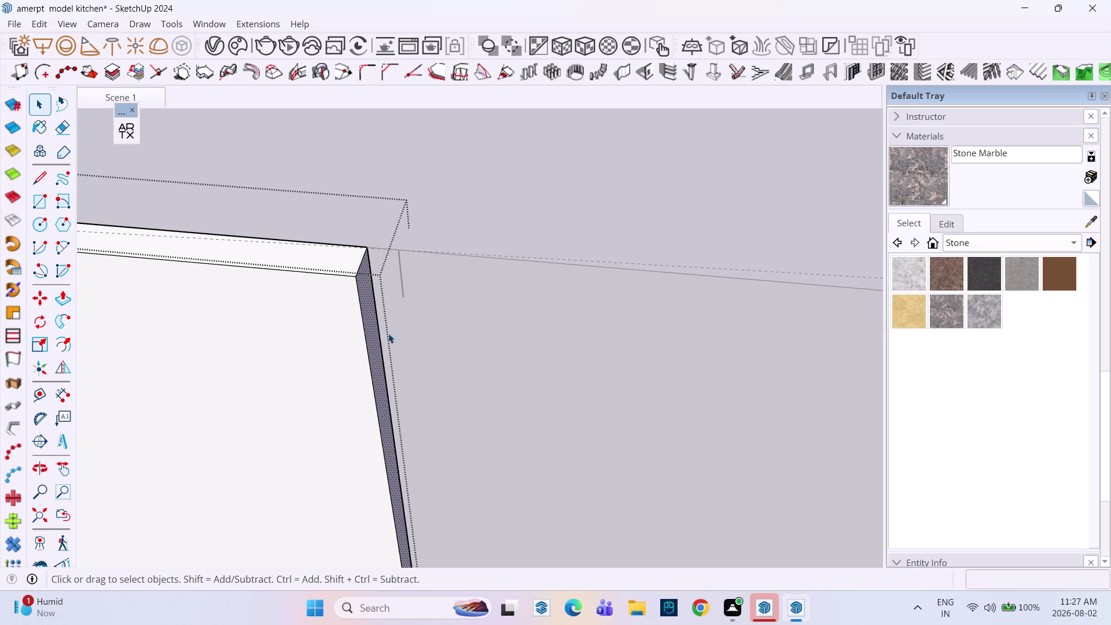
middle_drag(386, 335, 485, 277)
scroll(down, 3)
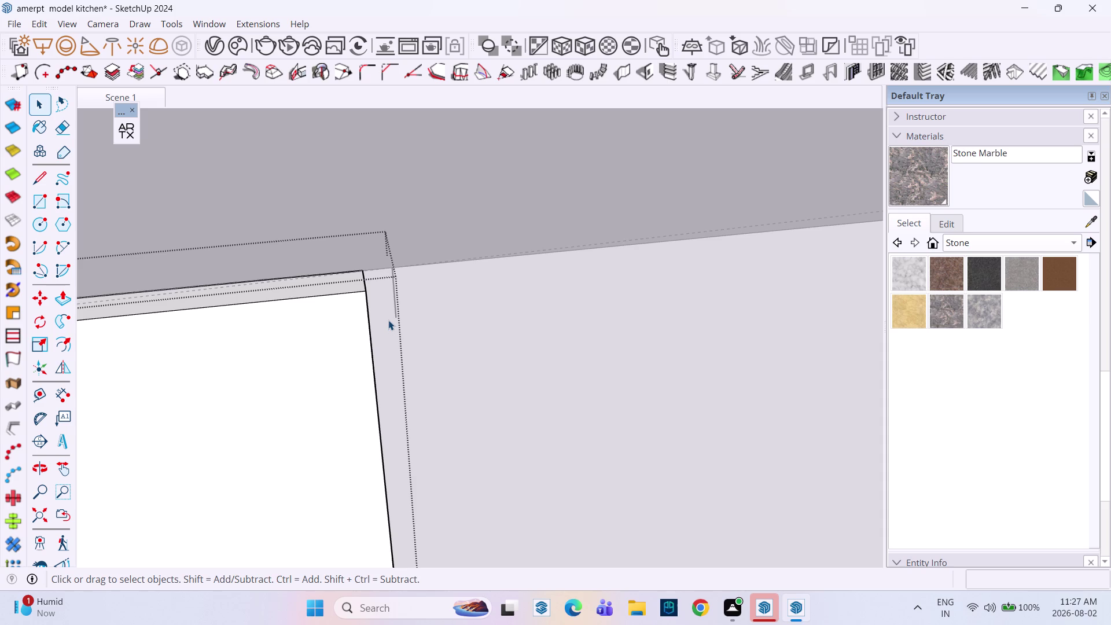
key(ctrl+z)
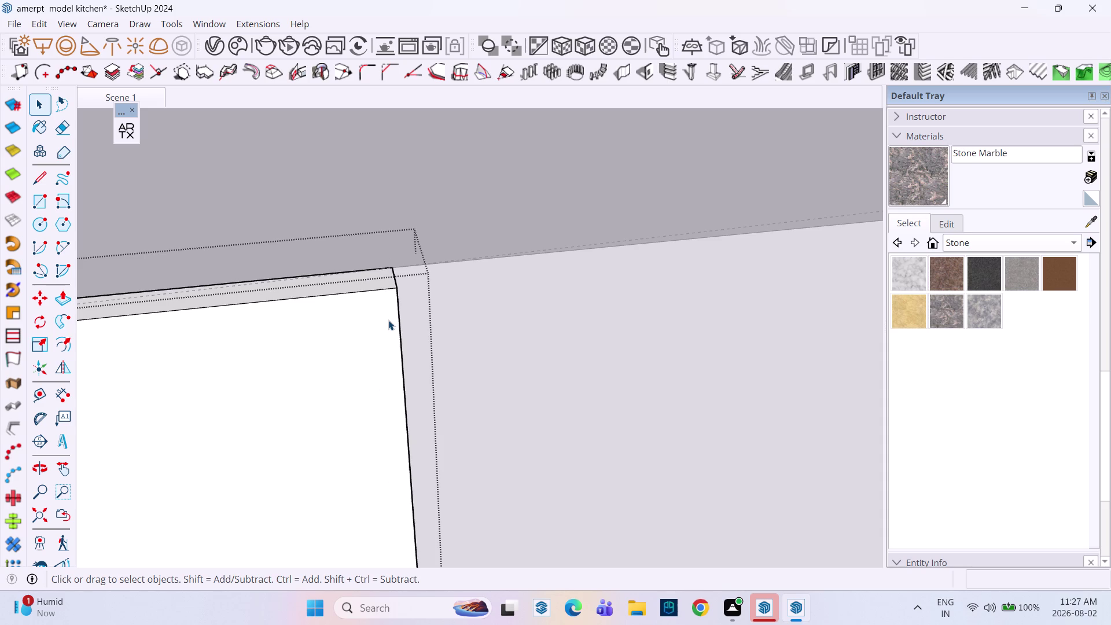
Push the copied panel's narrow side face inward to a new position.
middle_drag(438, 358, 266, 383)
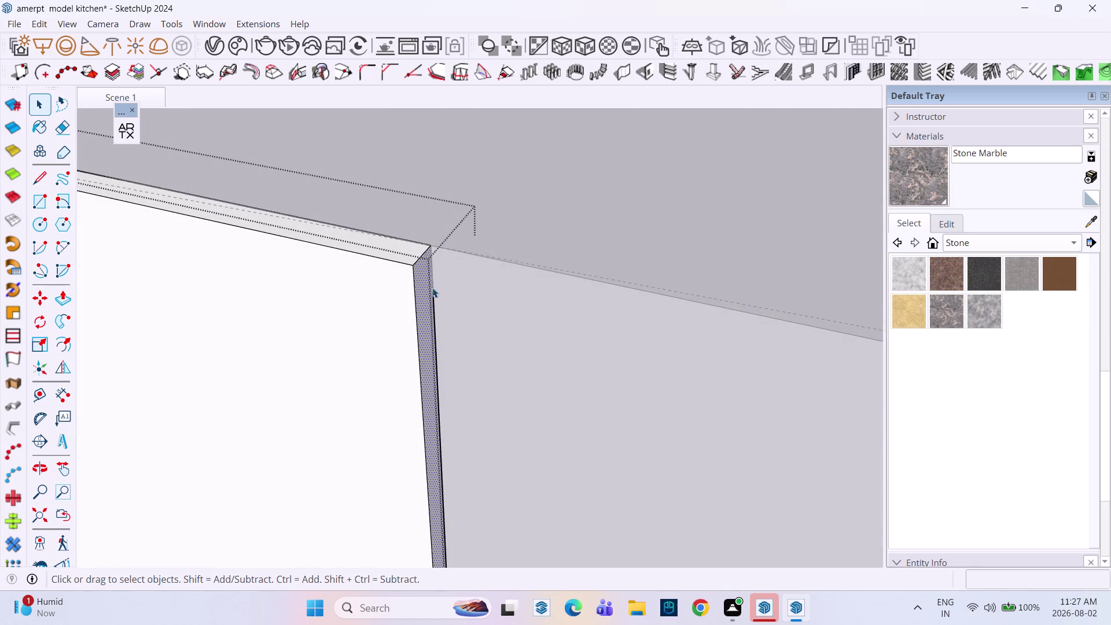
scroll(up, 3)
click(422, 287)
key(p)
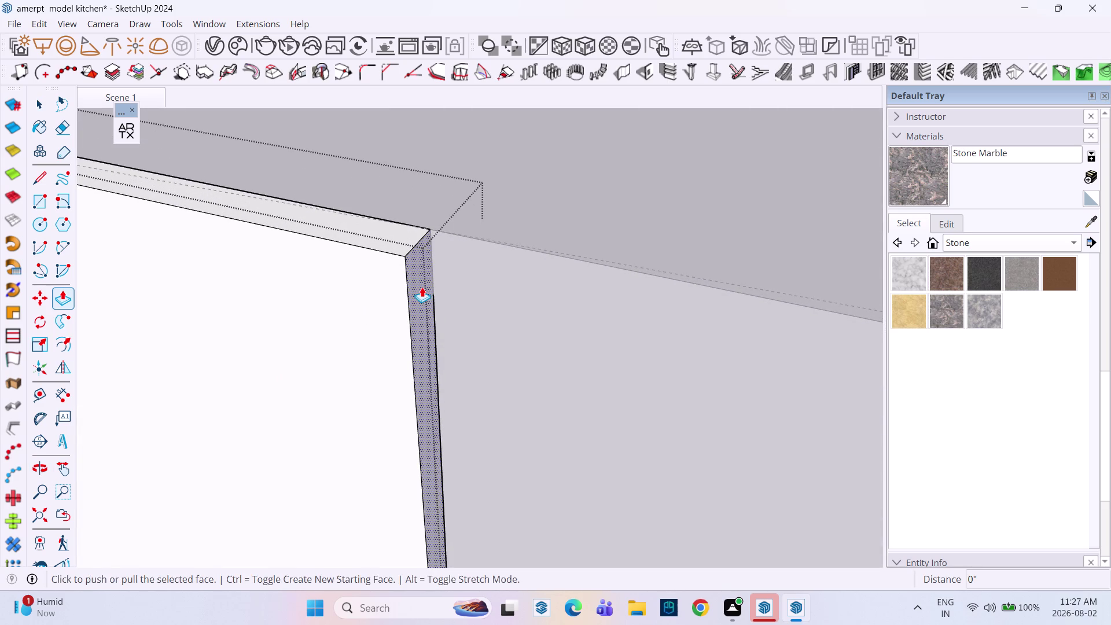
click(422, 287)
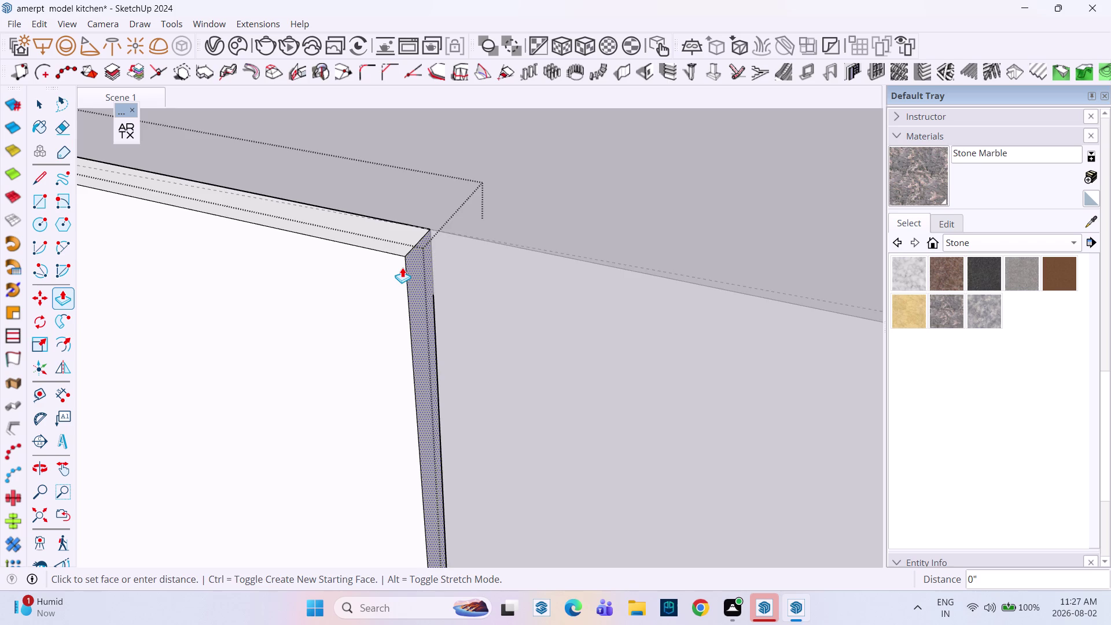
scroll(up, 3)
click(420, 264)
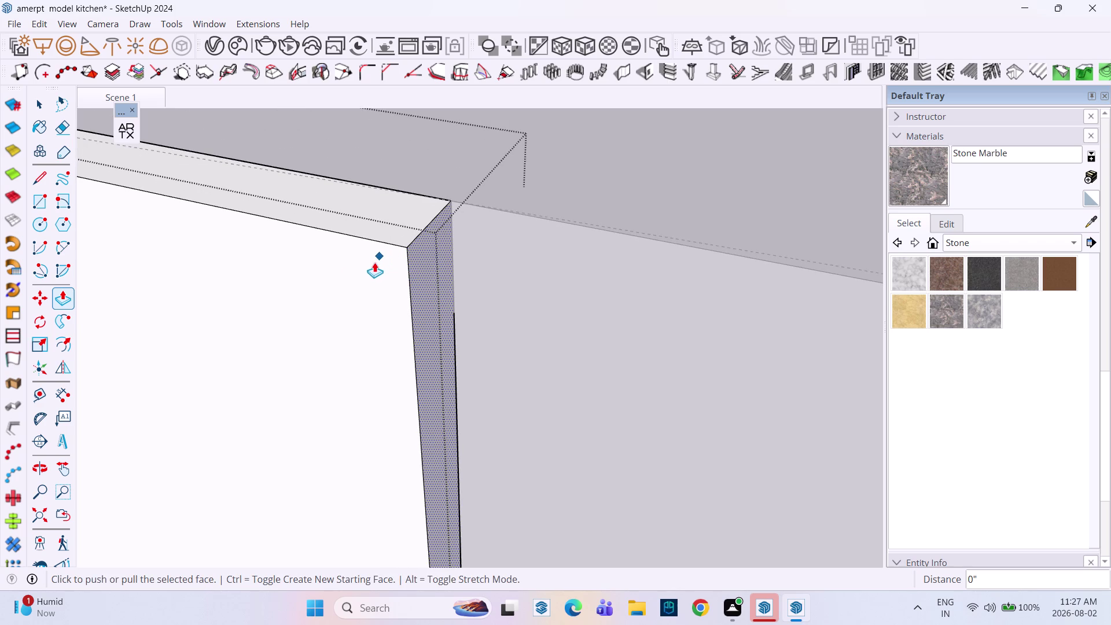
scroll(down, 3)
key(space)
Push/pull the side edge once more, then select the door panel.
click(422, 298)
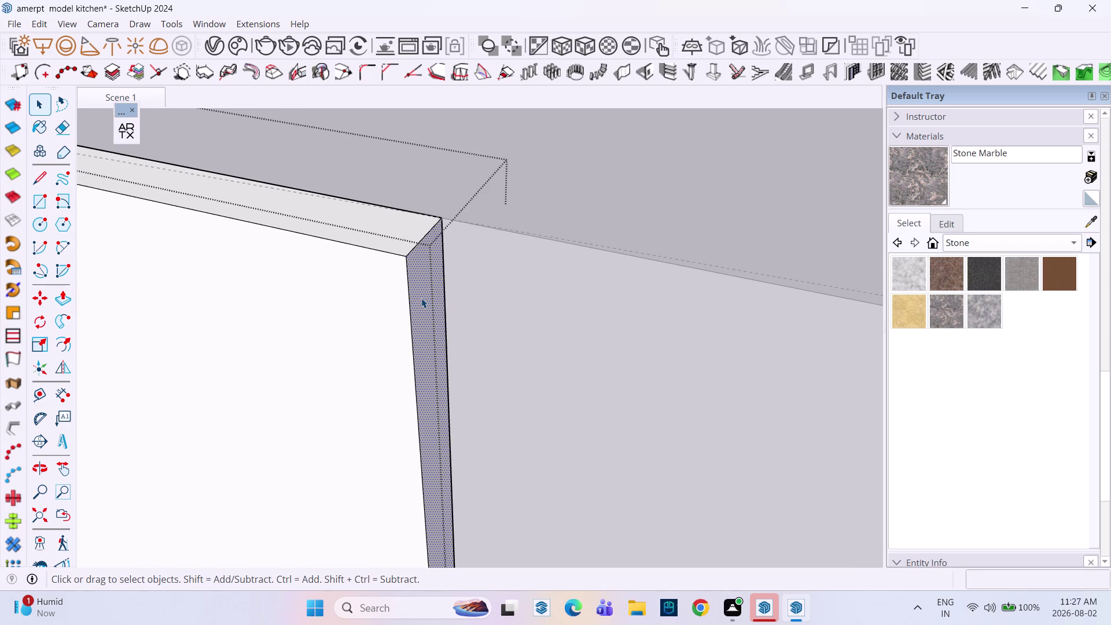
key(p)
click(421, 298)
drag(408, 278, 394, 258)
key(space)
scroll(down, 3)
scroll(up, 3)
scroll(down, 3)
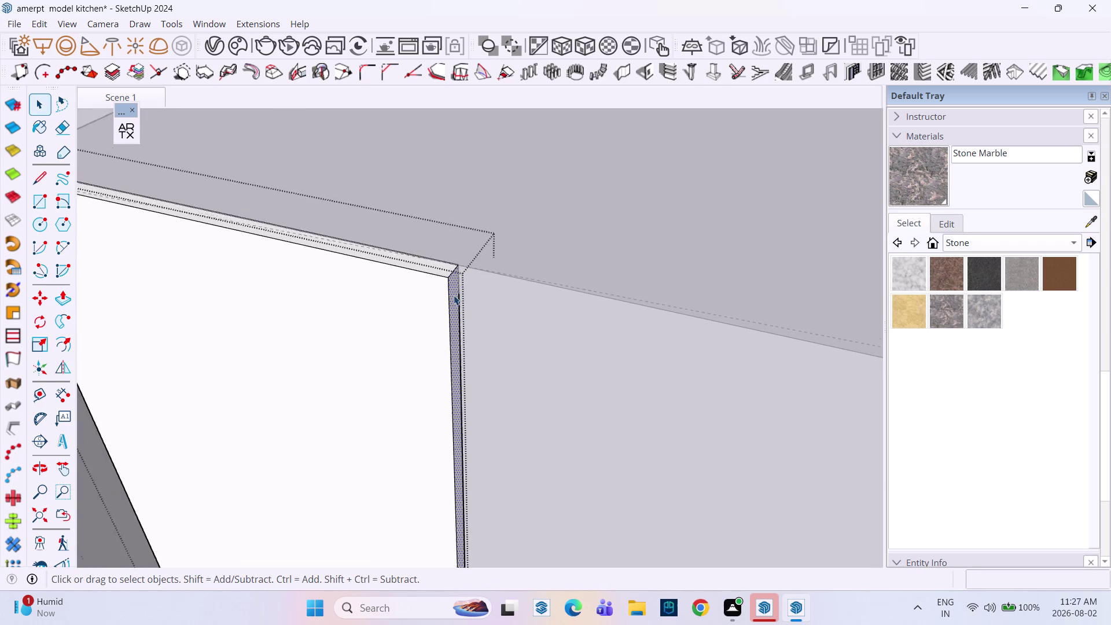
scroll(down, 3)
middle_drag(453, 293, 555, 200)
key(Escape)
click(438, 204)
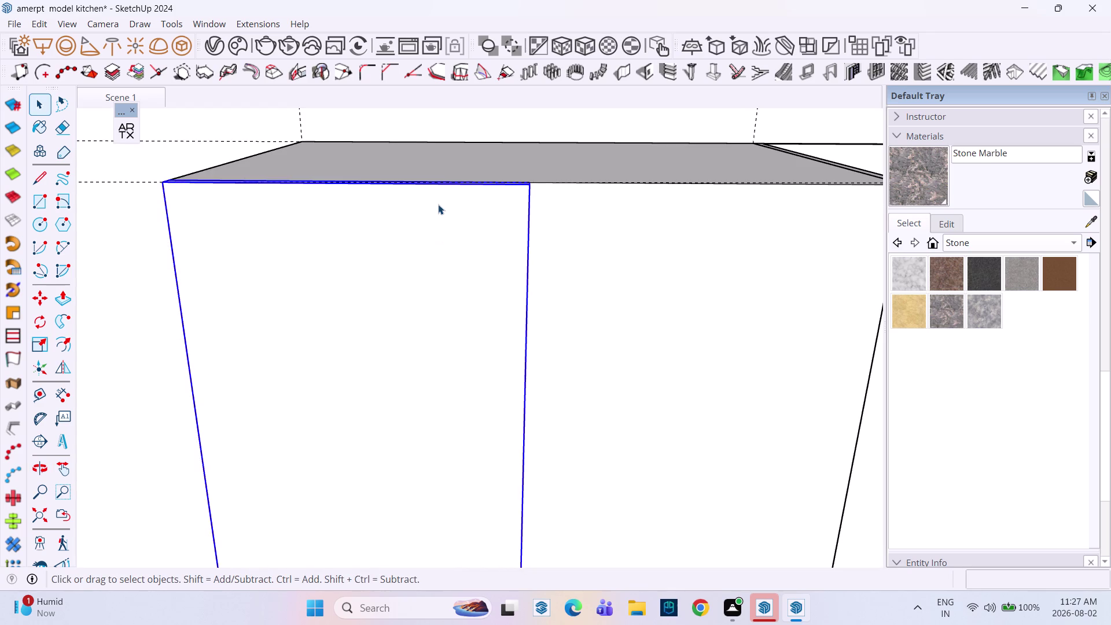
Copy the door panel along the cabinet and place it beside the first door.
key(m)
middle_drag(448, 232, 336, 370)
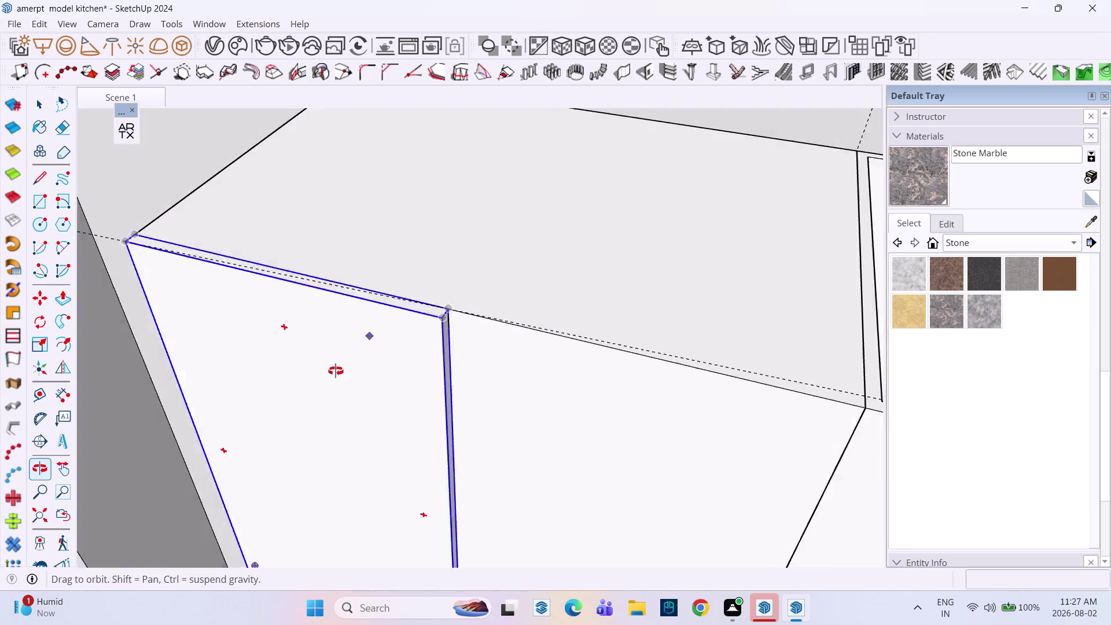
middle_drag(336, 370, 335, 371)
scroll(up, 3)
click(407, 369)
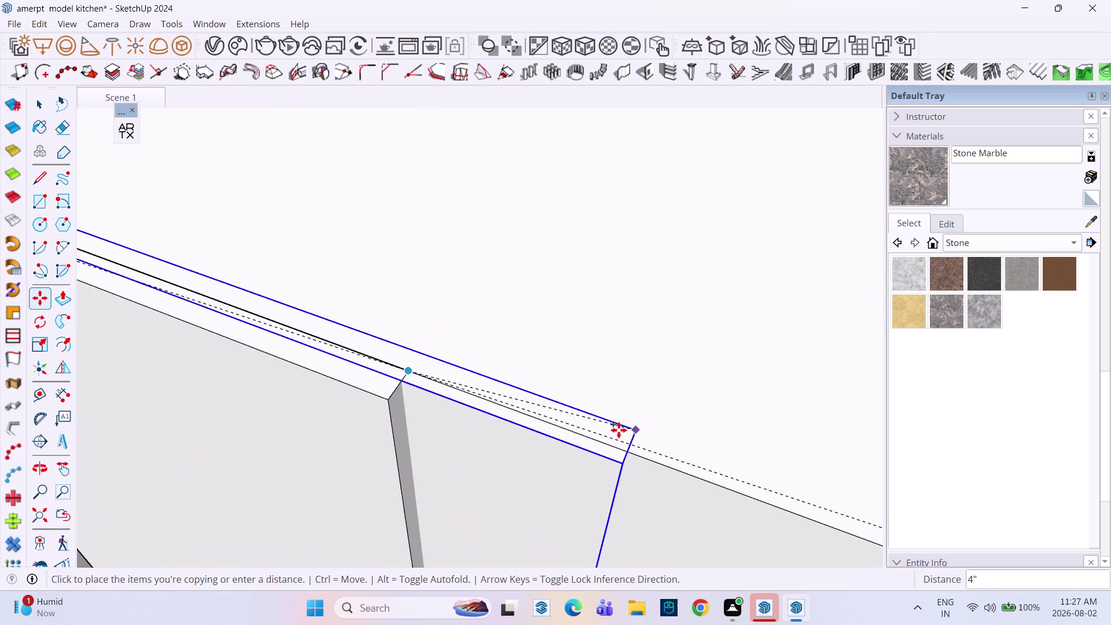
scroll(down, 3)
scroll(up, 3)
scroll(down, 3)
middle_drag(612, 435, 336, 314)
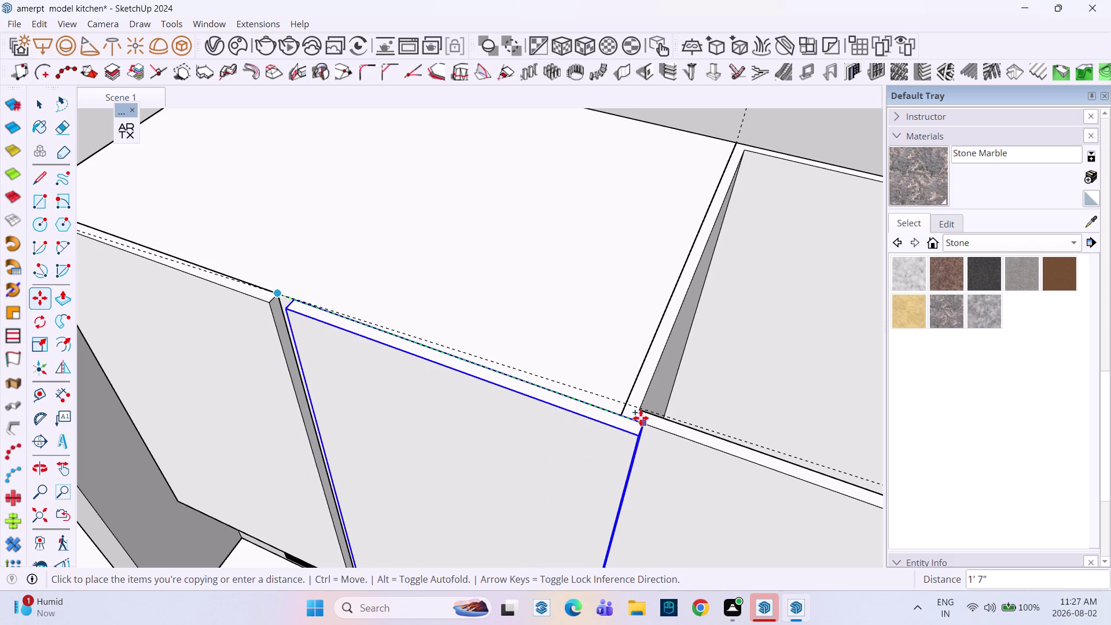
middle_drag(629, 420, 747, 350)
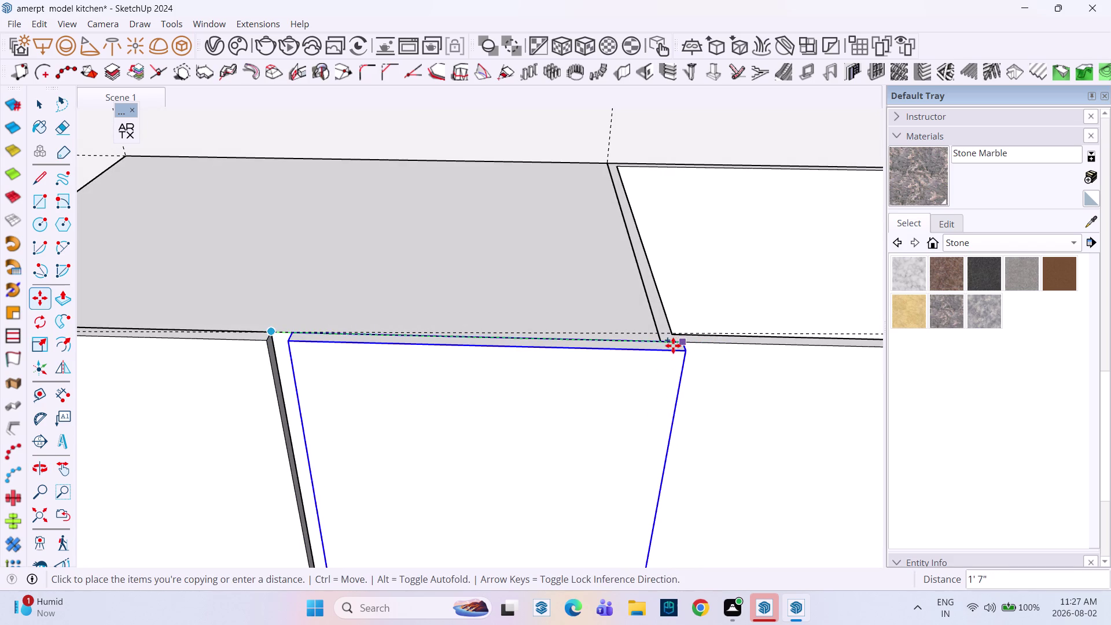
scroll(up, 3)
scroll(down, 3)
scroll(up, 3)
click(667, 346)
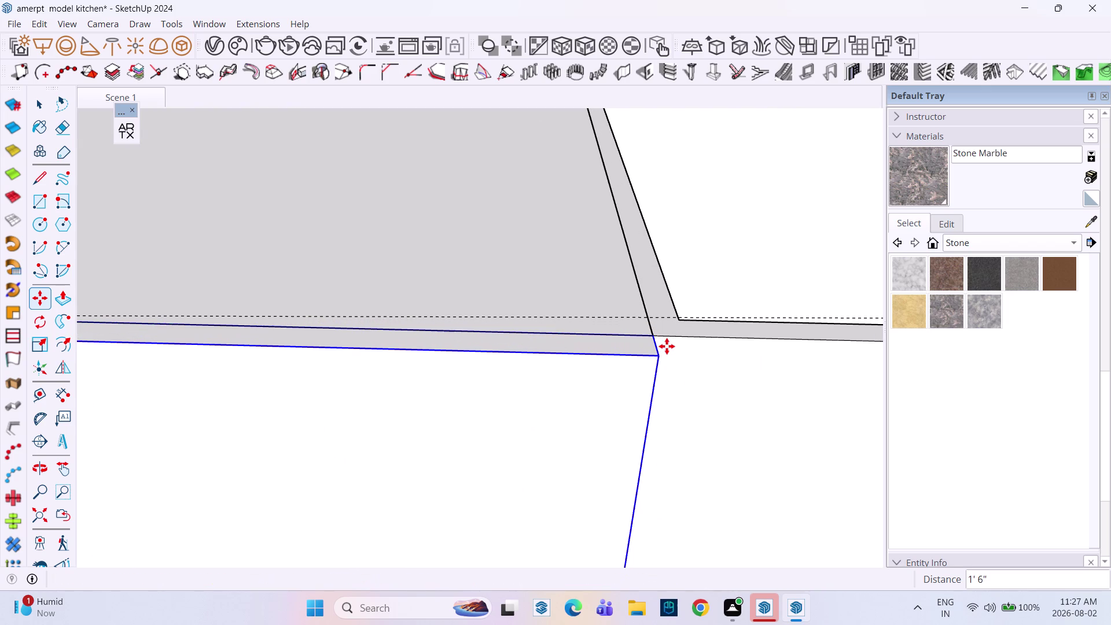
key(space)
Push the new panel's side face inward in two passes to close the gap.
middle_drag(666, 346, 424, 288)
scroll(up, 3)
click(617, 425)
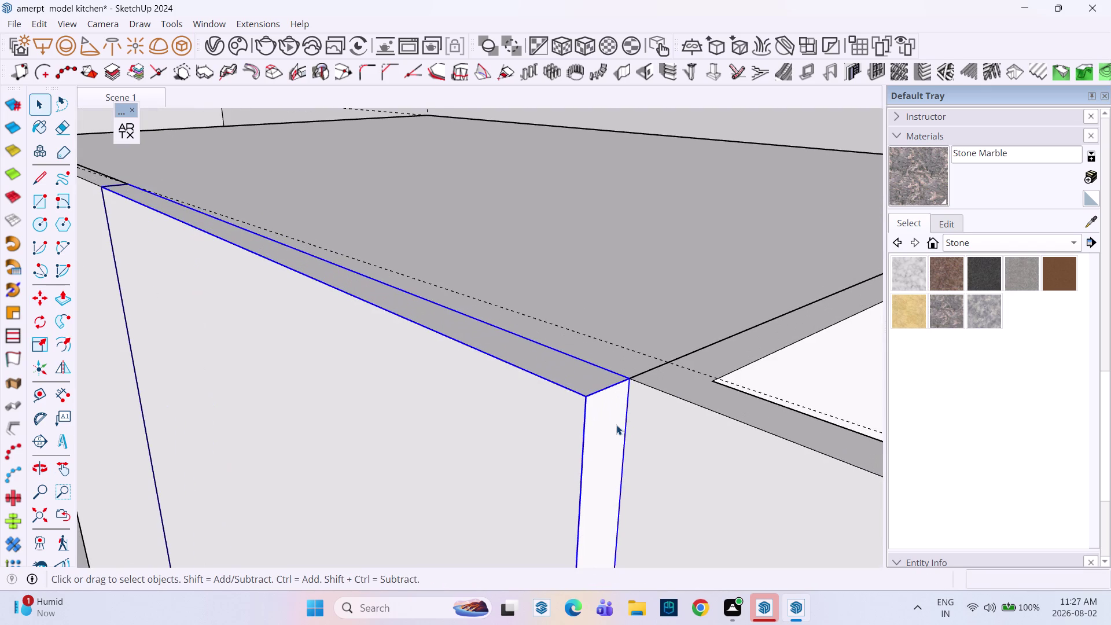
triple_click(611, 431)
scroll(up, 3)
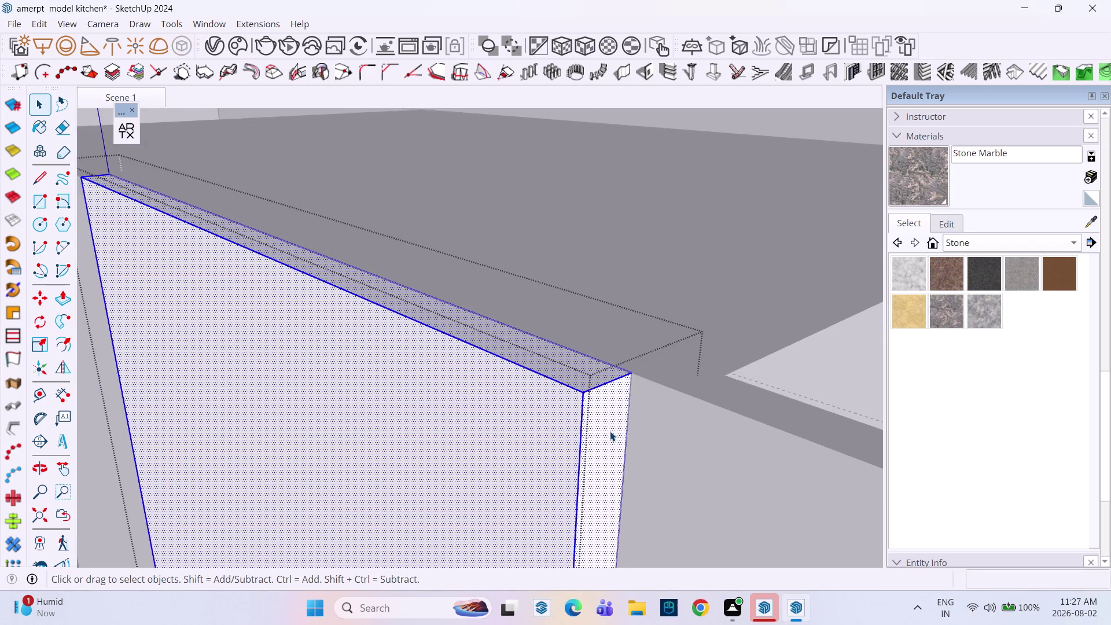
scroll(up, 3)
click(610, 431)
key(p)
click(610, 432)
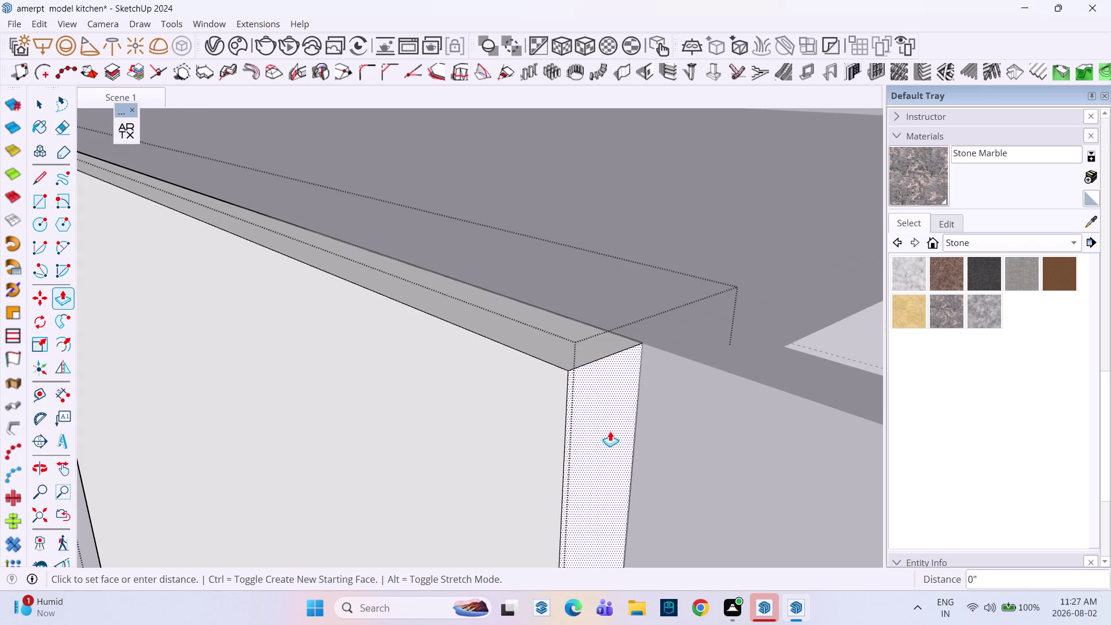
drag(592, 365, 590, 356)
click(585, 353)
drag(592, 375, 572, 371)
middle_drag(610, 397, 792, 375)
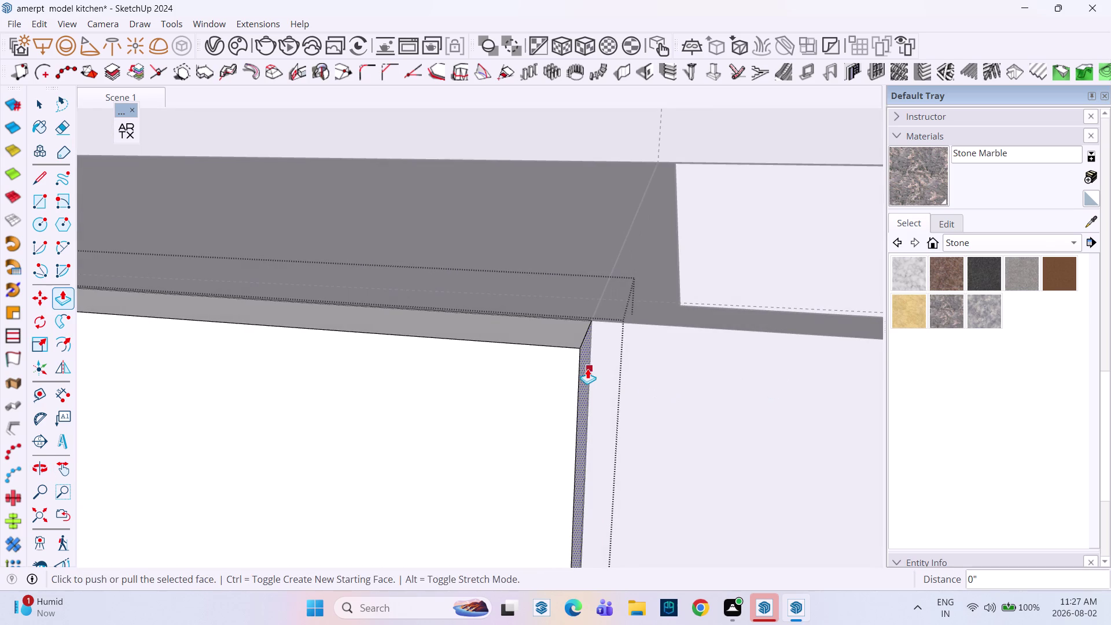
click(587, 369)
click(562, 368)
scroll(down, 3)
scroll(up, 3)
scroll(down, 3)
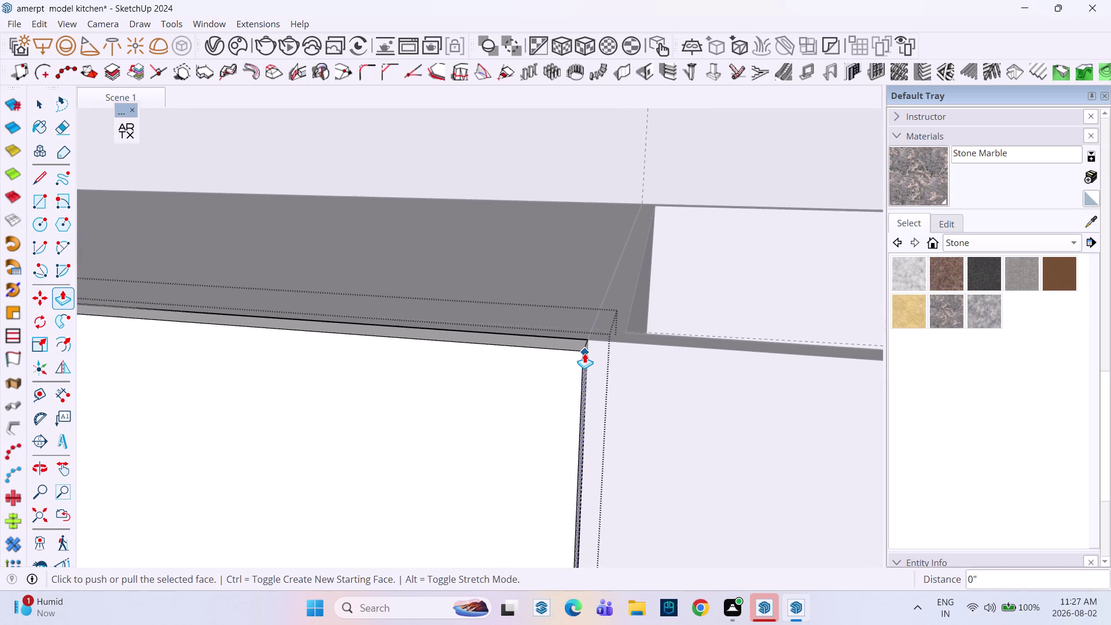
scroll(down, 3)
key(space)
Clear the selection and orbit to face the upper cabinet door fronts.
scroll(down, 3)
click(531, 212)
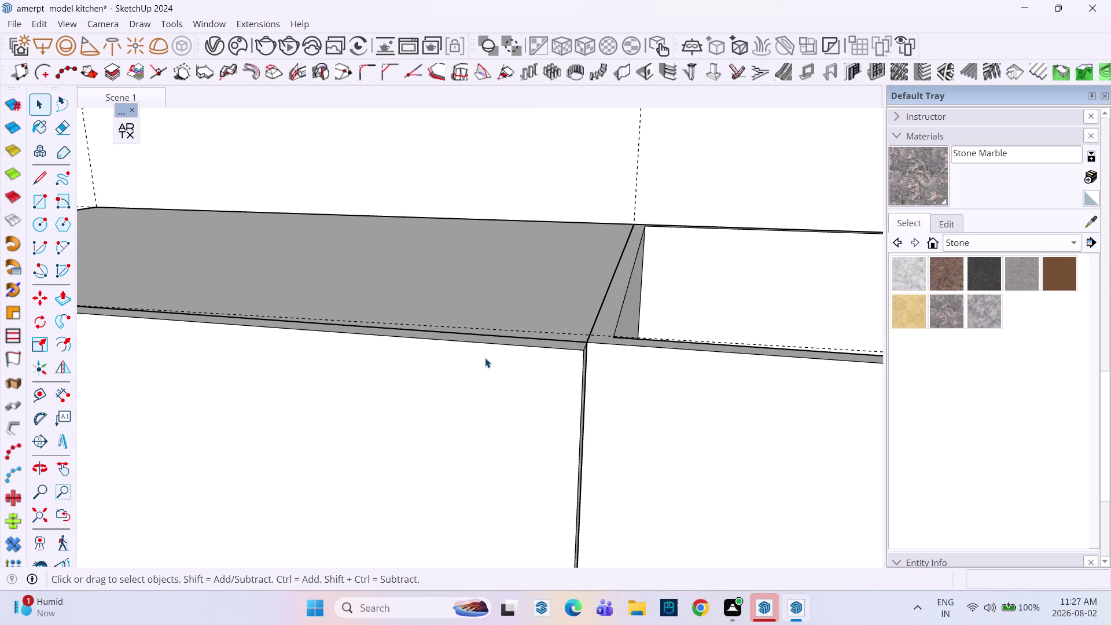
middle_drag(490, 358, 616, 331)
scroll(down, 3)
scroll(down, 3)
scroll(up, 3)
scroll(down, 3)
middle_drag(361, 386, 606, 224)
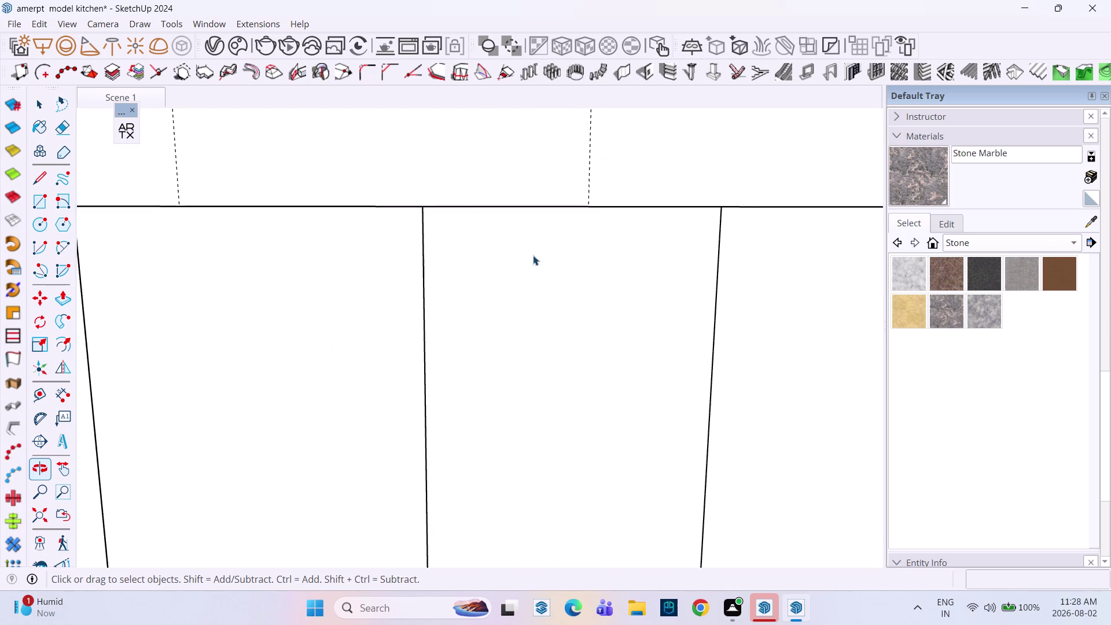
Move the door panel so its top corner snaps to the upper cabinet's corner.
scroll(up, 3)
middle_drag(427, 242, 500, 522)
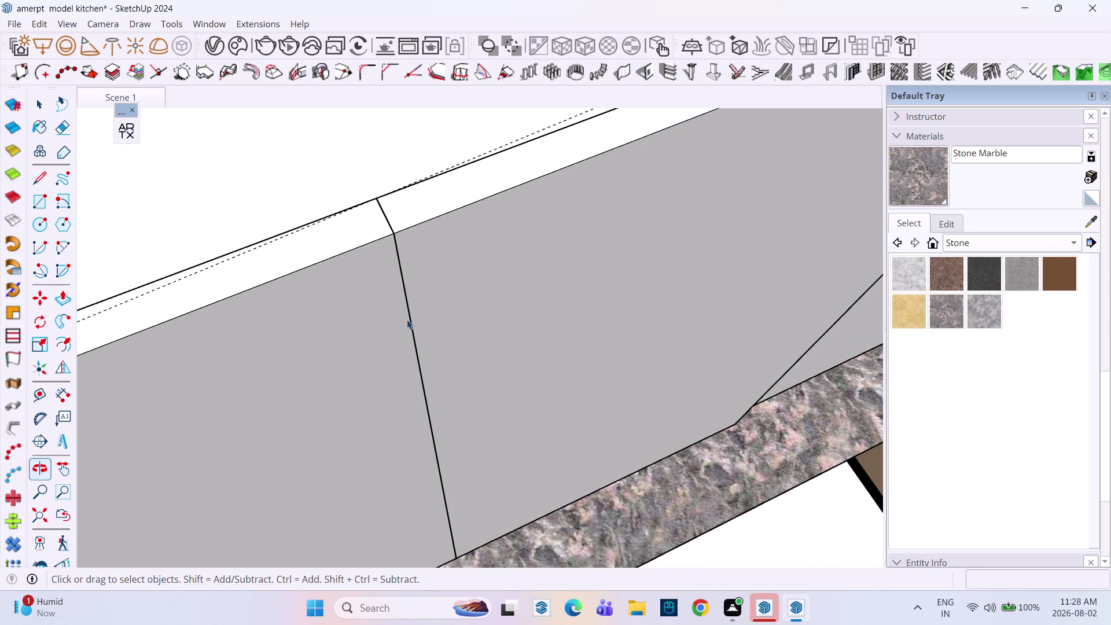
scroll(up, 3)
click(399, 200)
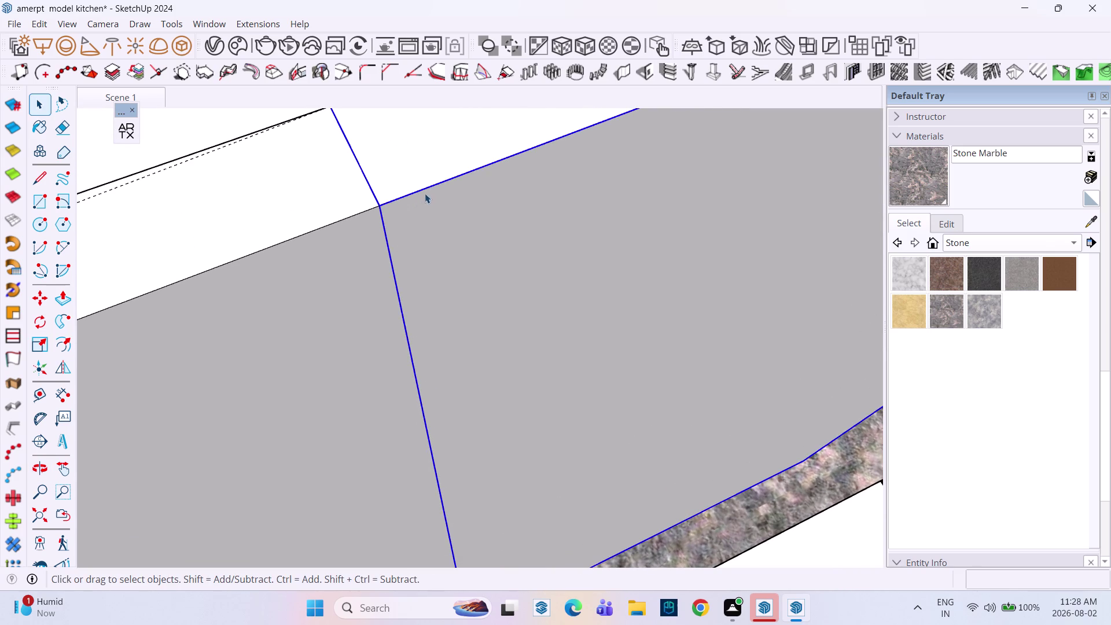
middle_drag(424, 193, 415, 401)
key(m)
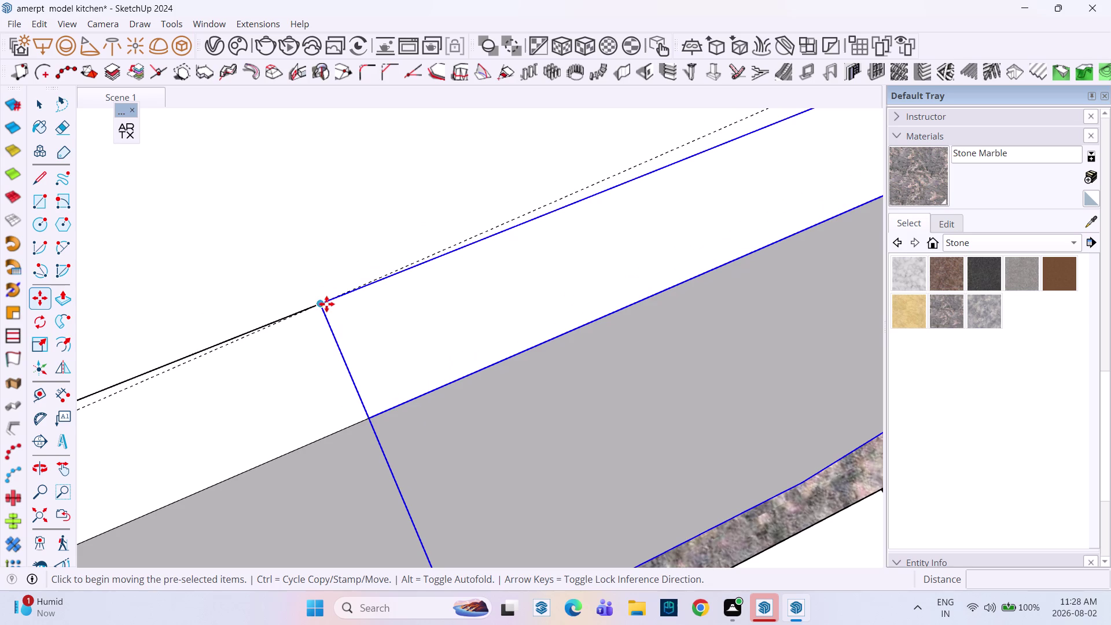
click(319, 304)
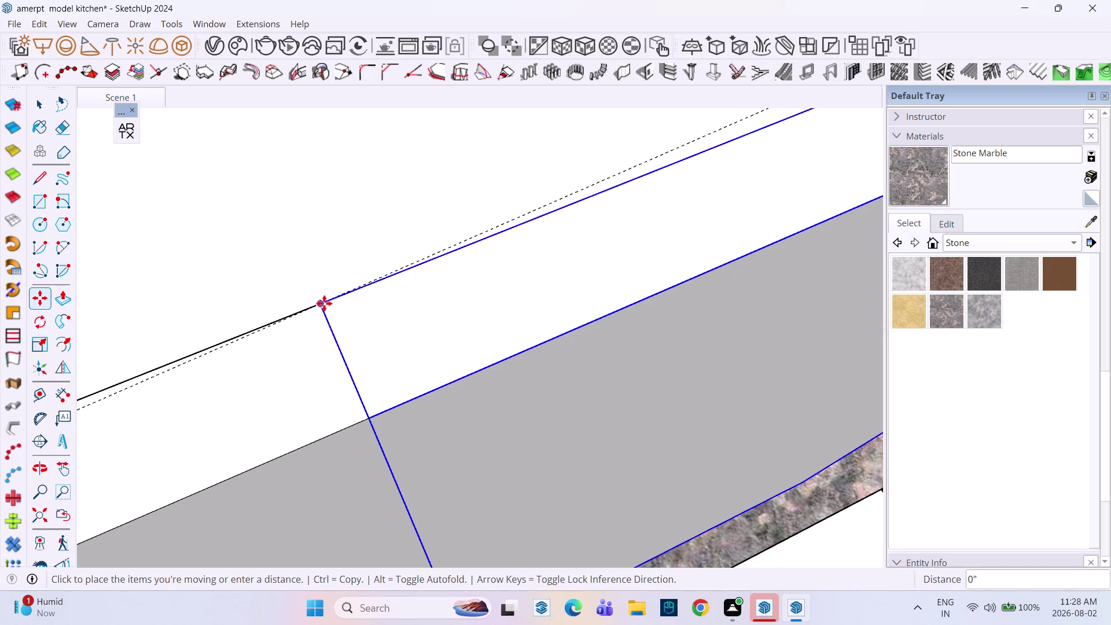
click(325, 303)
click(344, 298)
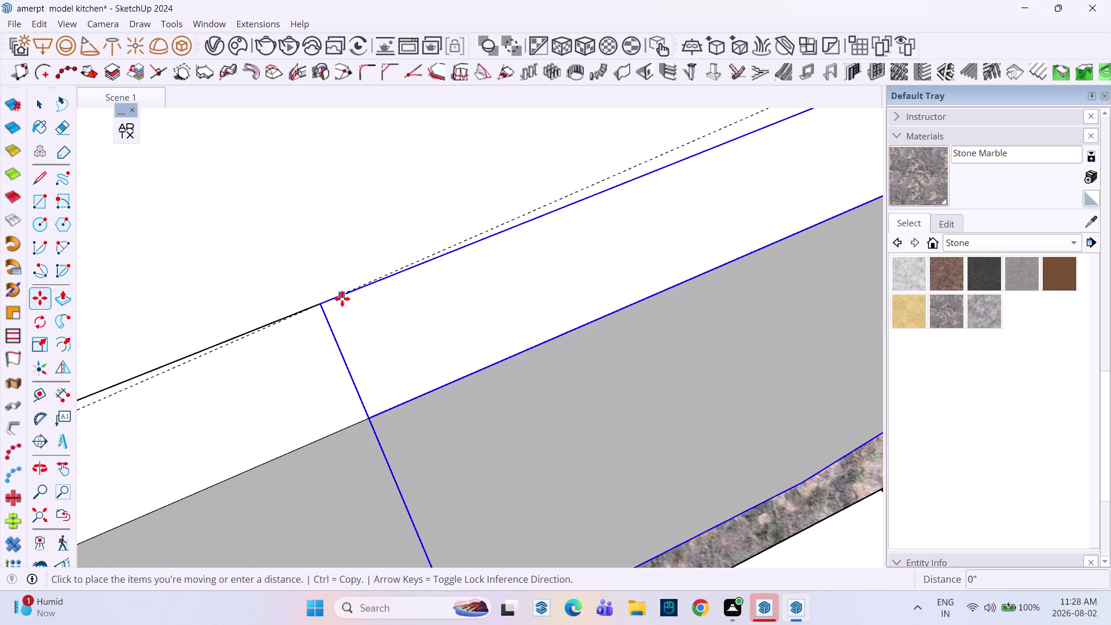
scroll(up, 3)
scroll(down, 3)
middle_drag(347, 317, 305, 240)
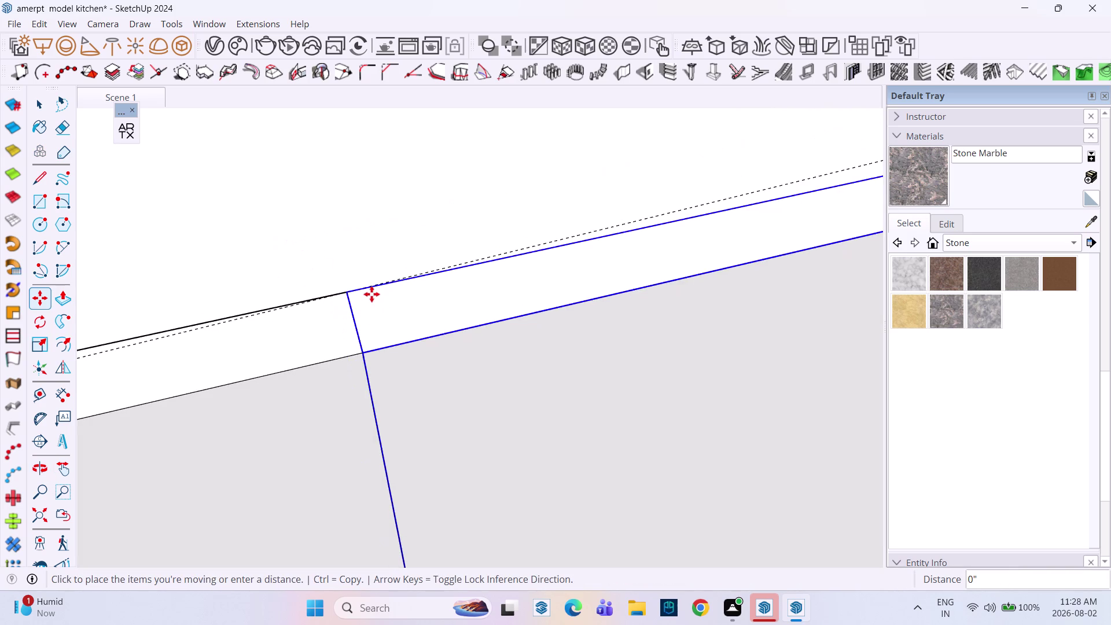
scroll(up, 3)
scroll(up, 3)
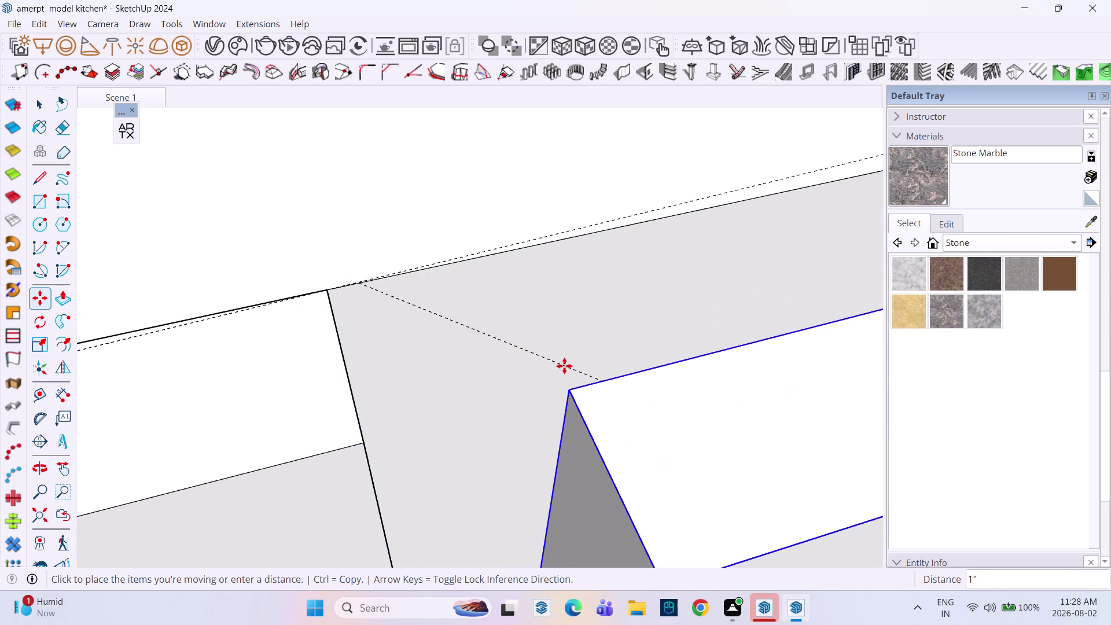
click(565, 365)
click(503, 355)
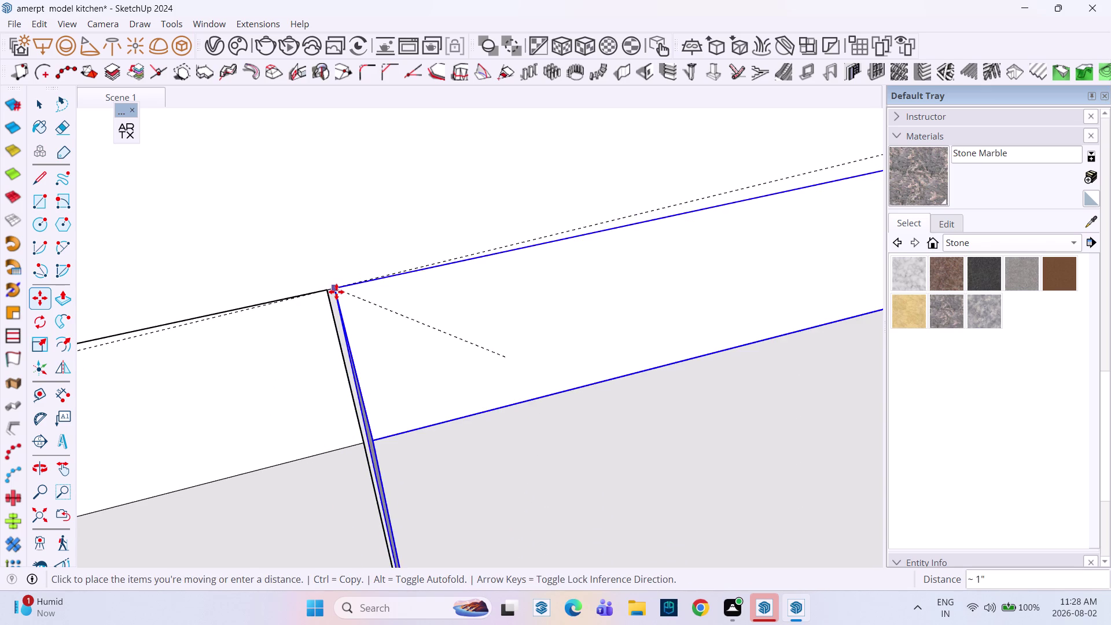
click(337, 292)
Orbit around the corner joint to check the panel, then select the countertop.
scroll(down, 3)
scroll(down, 3)
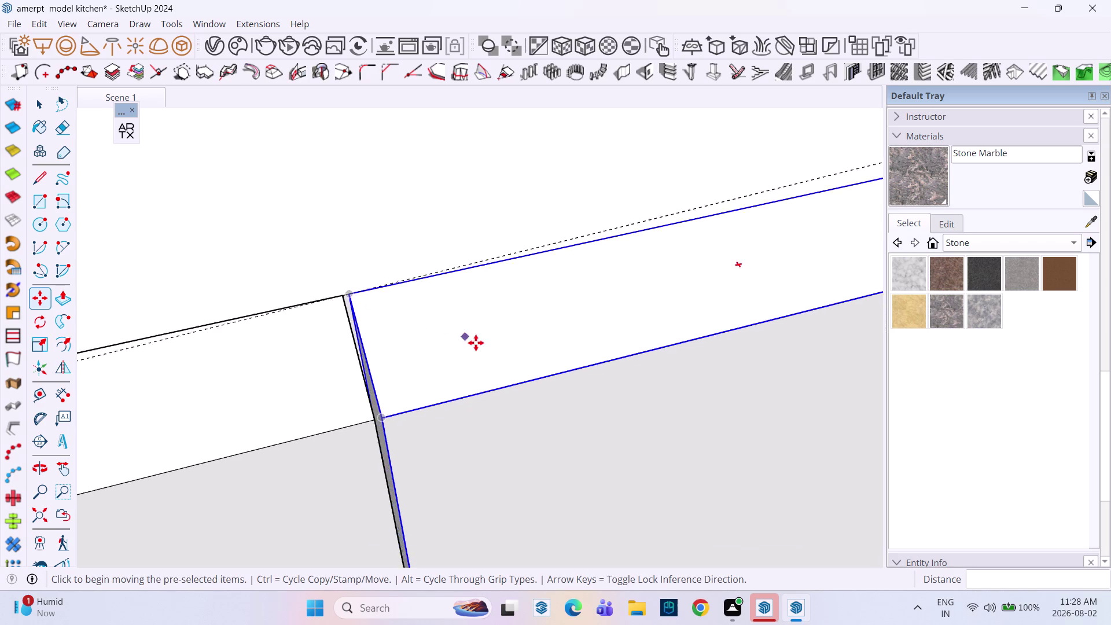
middle_drag(494, 366, 377, 277)
scroll(down, 3)
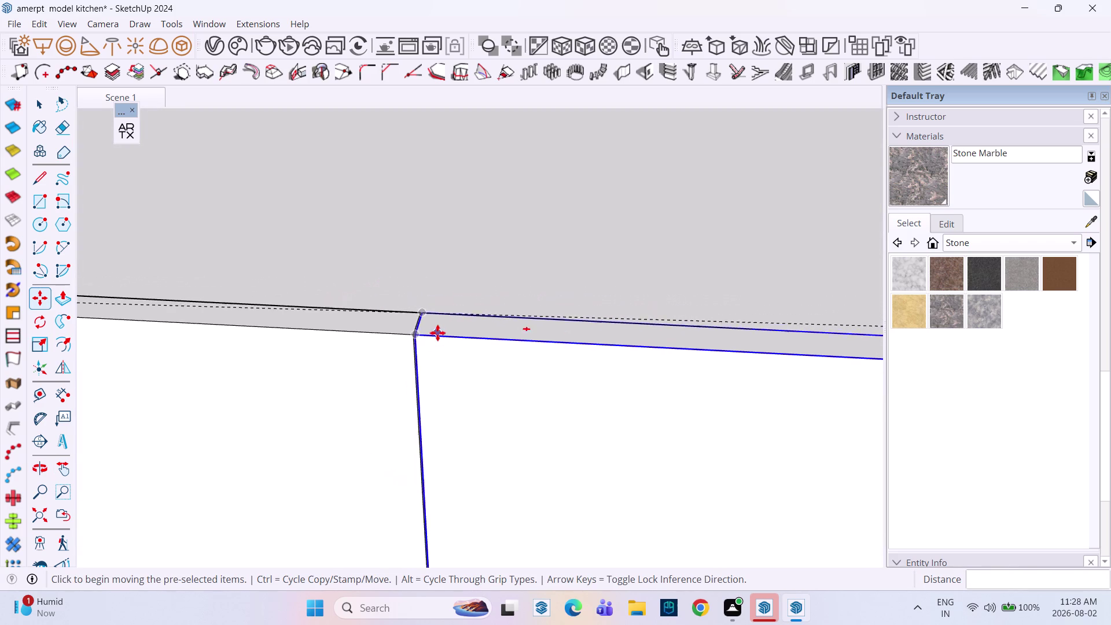
scroll(down, 3)
middle_drag(446, 343, 408, 261)
scroll(down, 3)
scroll(down, 3)
scroll(up, 3)
scroll(down, 3)
scroll(up, 3)
middle_drag(532, 292, 447, 321)
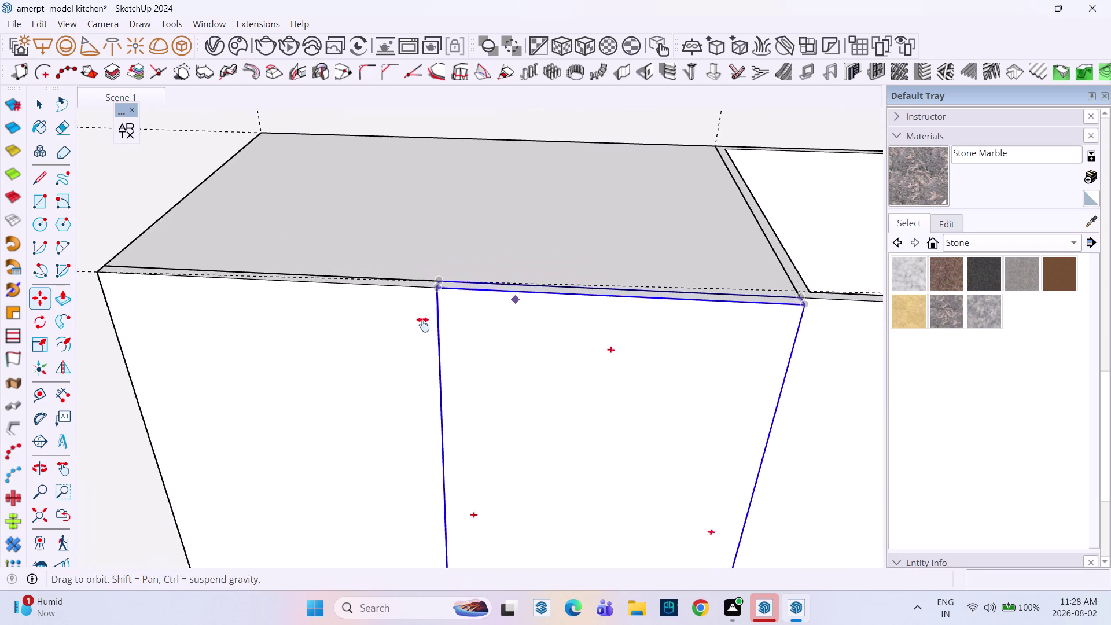
middle_drag(448, 321, 303, 330)
middle_drag(441, 356, 265, 319)
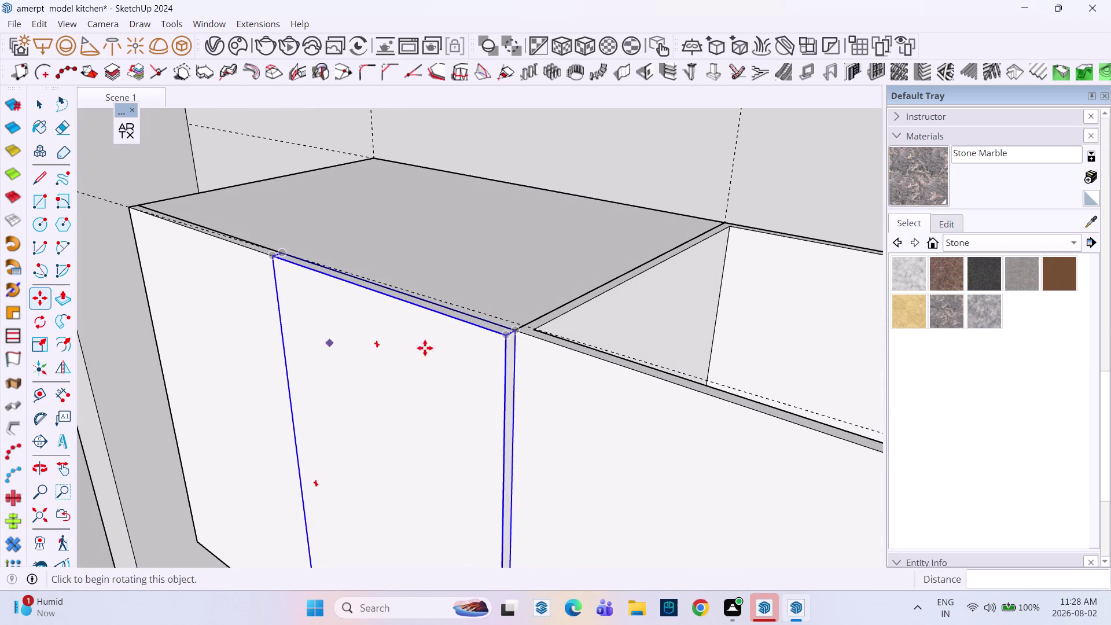
key(space)
scroll(up, 3)
click(605, 237)
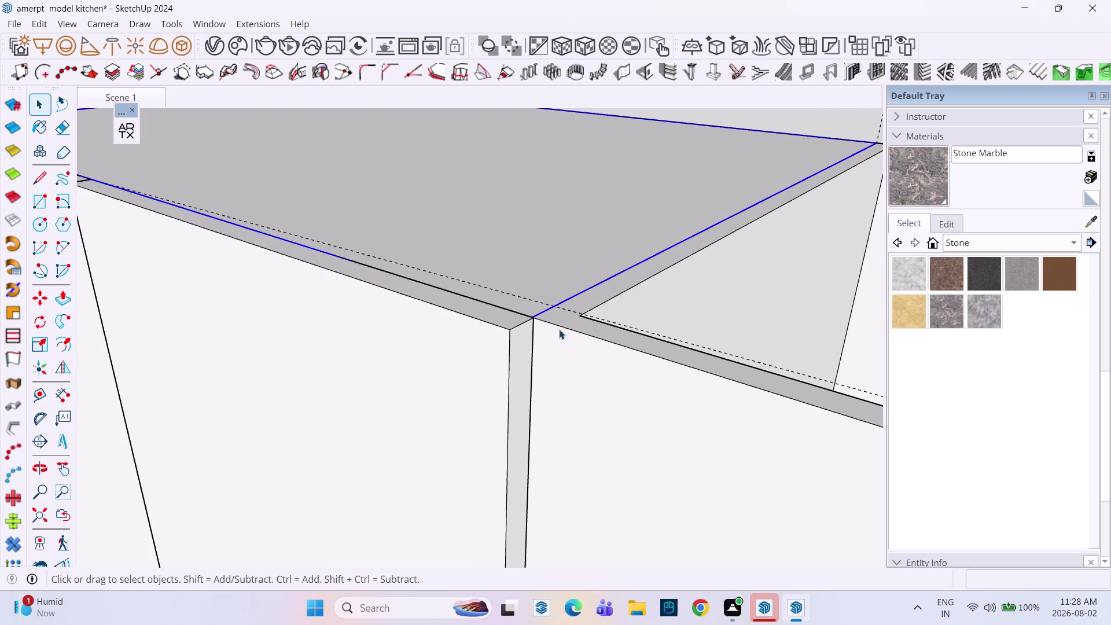
Pull one narrow edge face of the door panel out by one inch.
click(516, 349)
triple_click(523, 350)
scroll(up, 3)
click(523, 350)
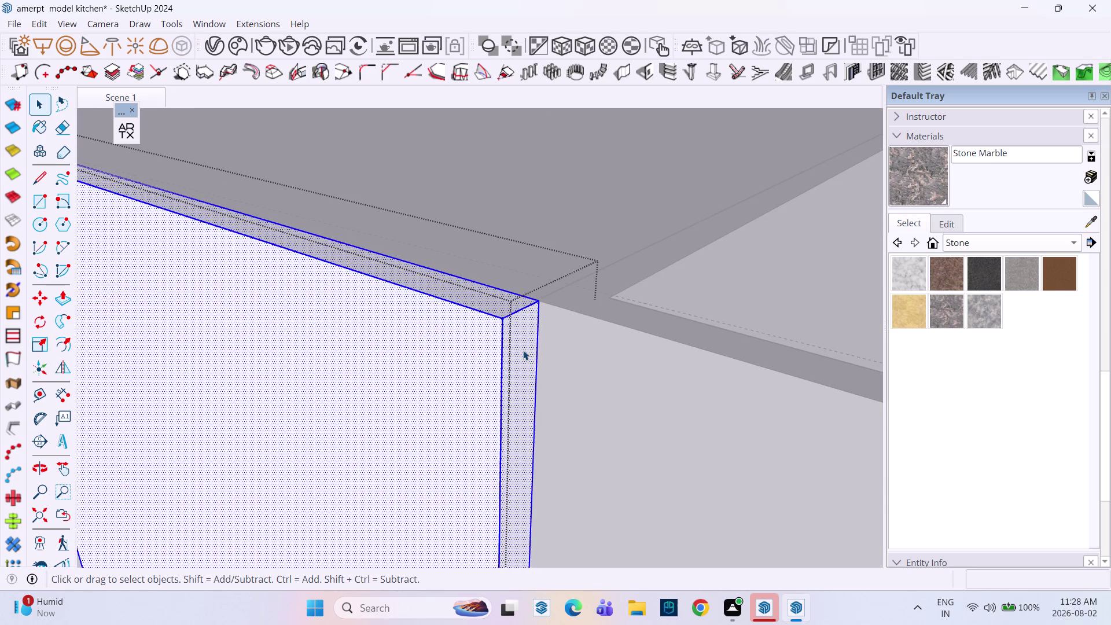
key(p)
click(523, 350)
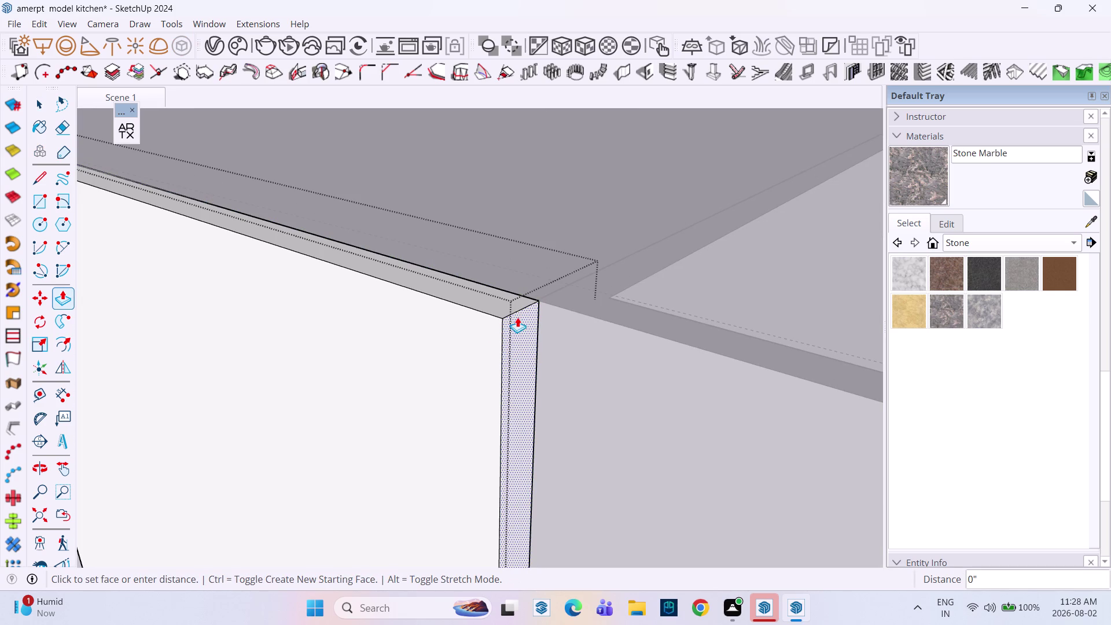
drag(522, 316, 513, 296)
click(522, 329)
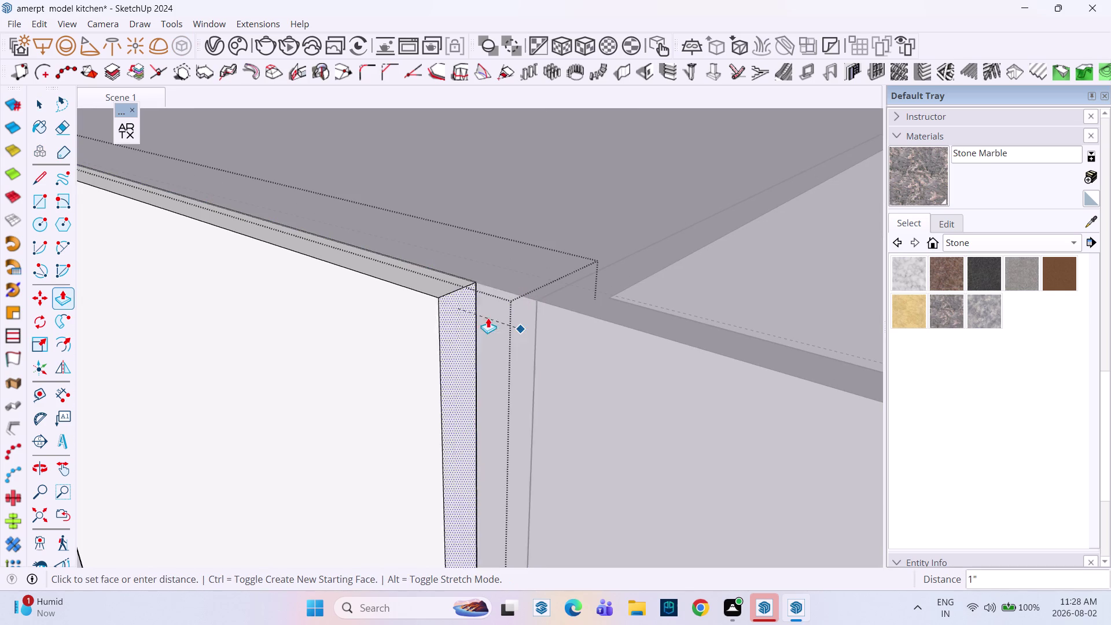
click(498, 280)
key(space)
scroll(down, 3)
middle_drag(480, 342, 560, 321)
scroll(up, 3)
Extend another narrow edge face of the panel by one inch.
key(p)
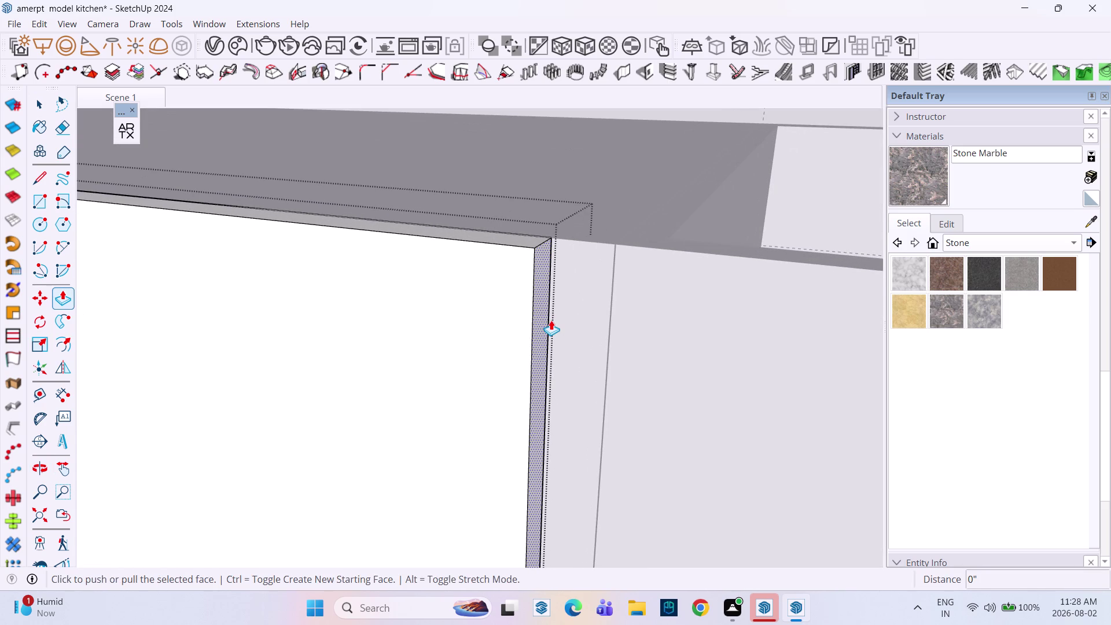
click(545, 319)
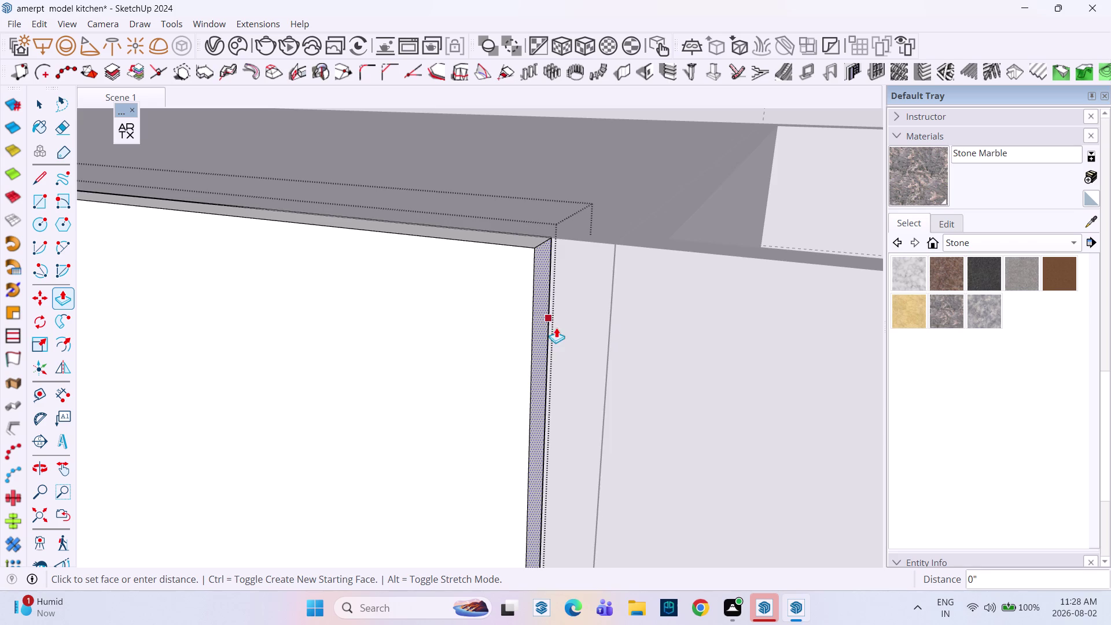
click(603, 234)
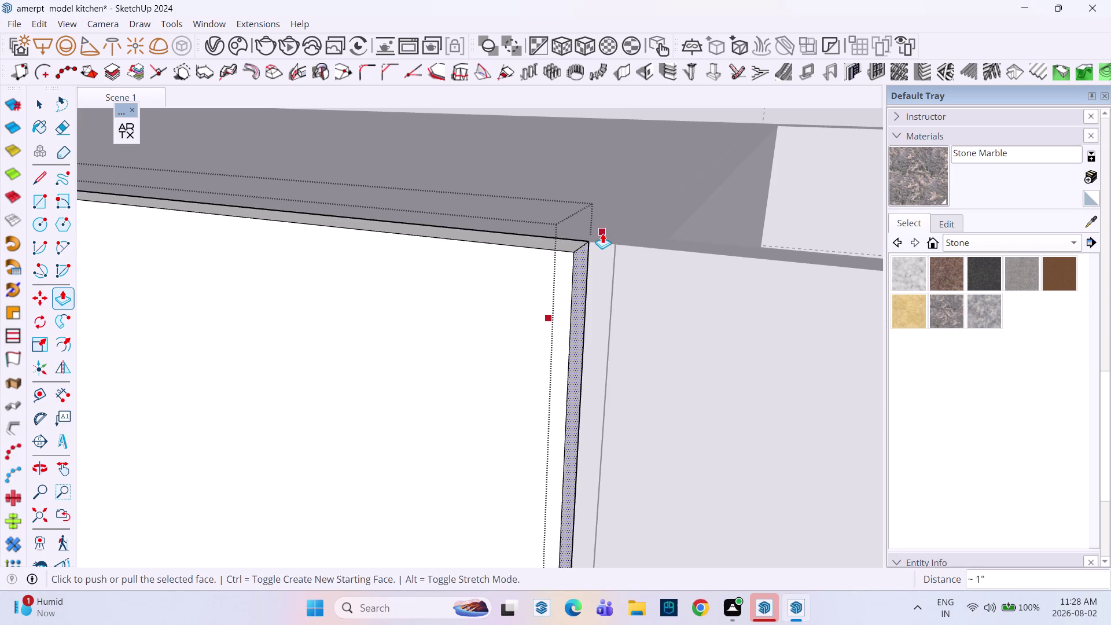
key(space)
scroll(down, 3)
middle_drag(566, 342, 569, 346)
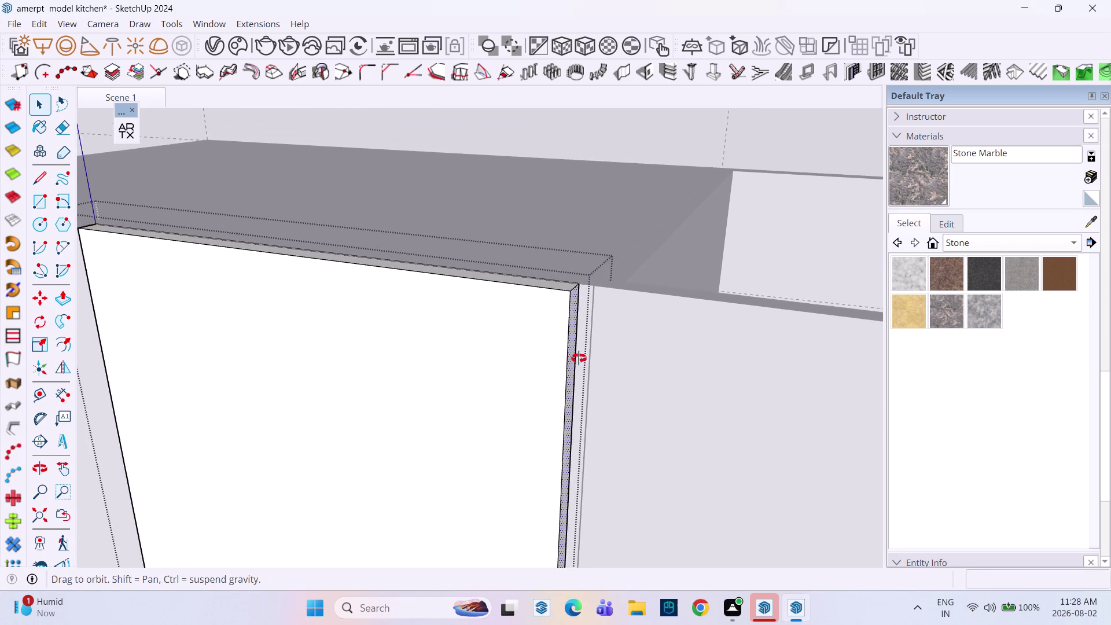
middle_drag(569, 346, 678, 472)
scroll(down, 3)
middle_drag(645, 344, 644, 344)
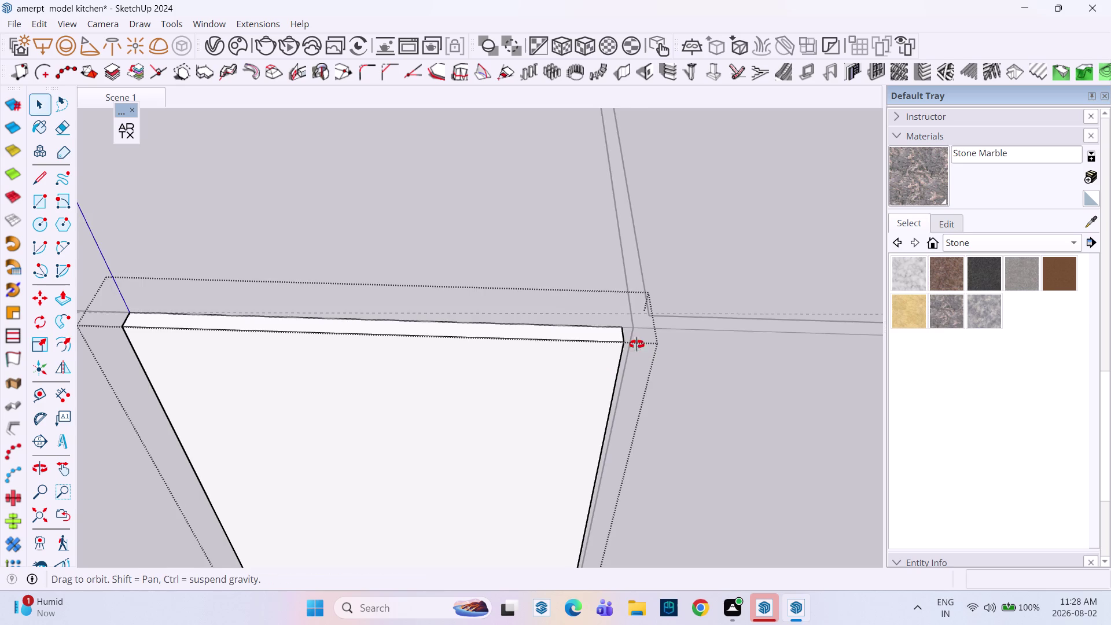
middle_drag(643, 344, 522, 327)
scroll(up, 3)
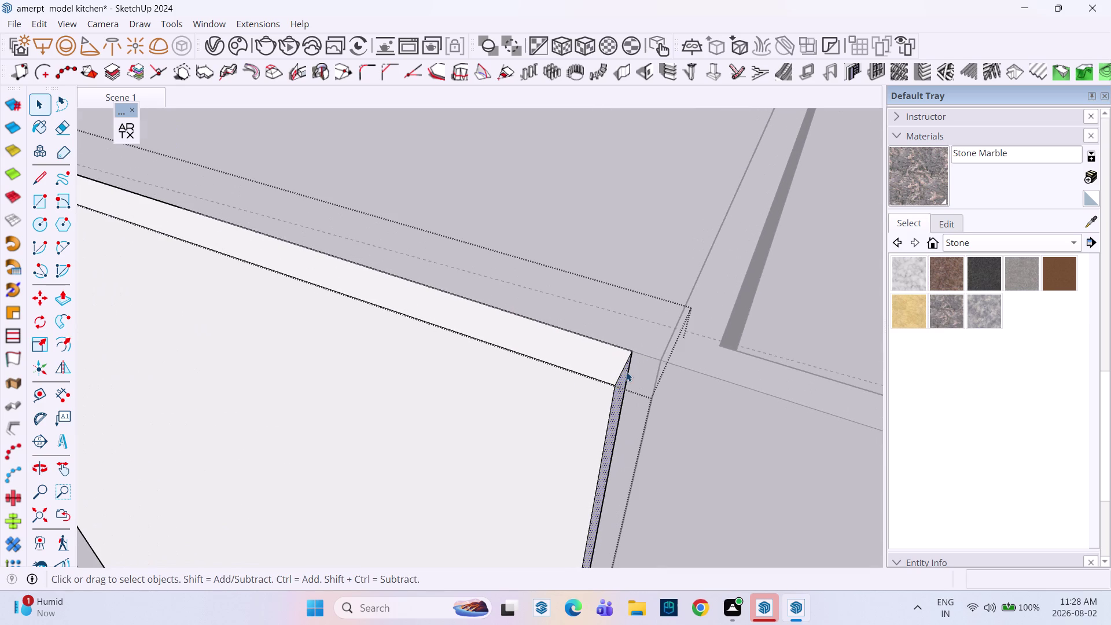
Pull the panel's top face flush with the cabinet top, then exit and select the panel.
key(p)
click(626, 371)
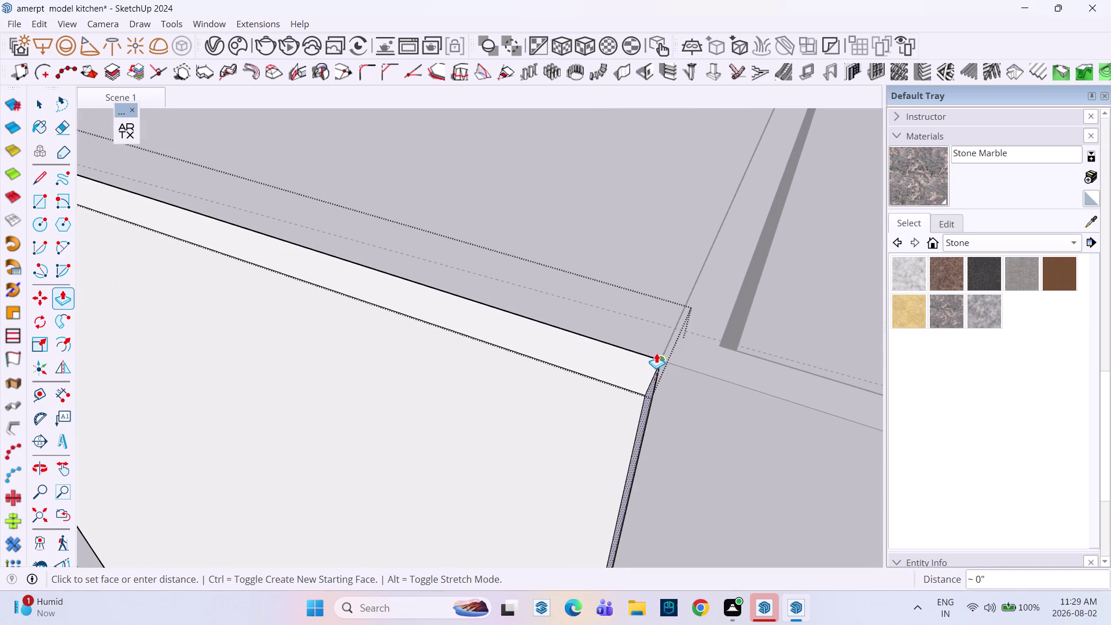
click(659, 355)
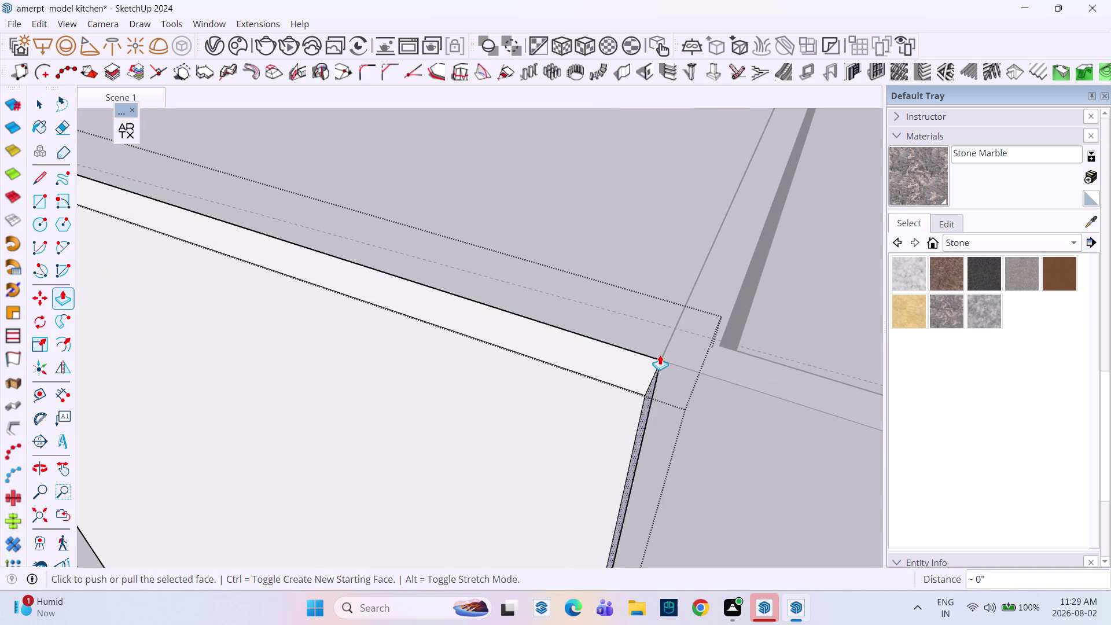
scroll(down, 3)
key(space)
scroll(down, 3)
middle_drag(648, 378, 641, 273)
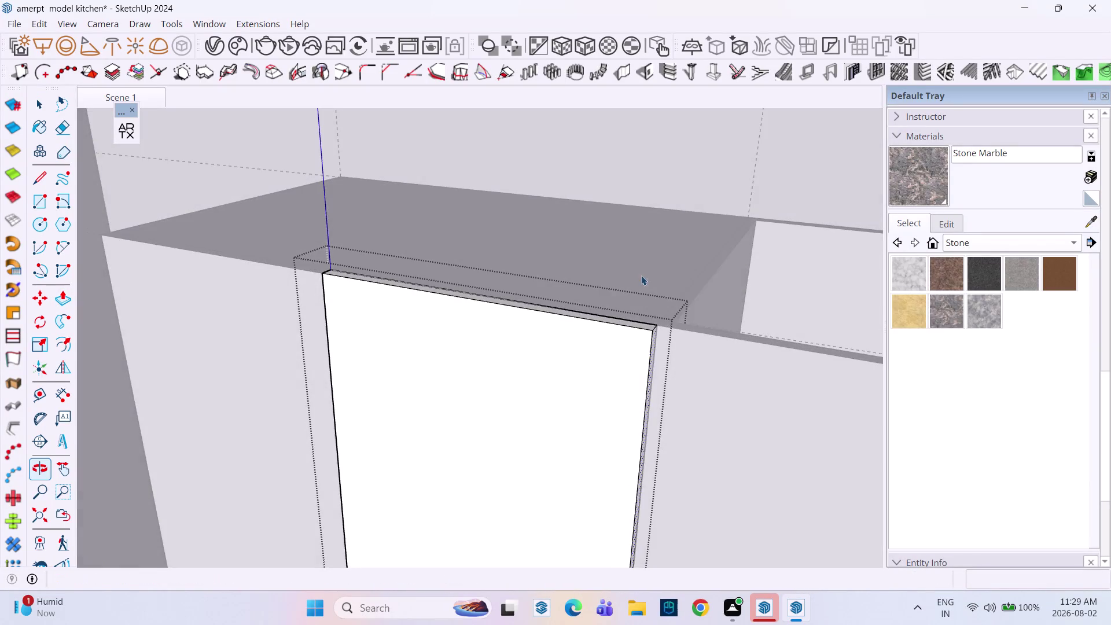
middle_drag(606, 356, 643, 379)
click(271, 337)
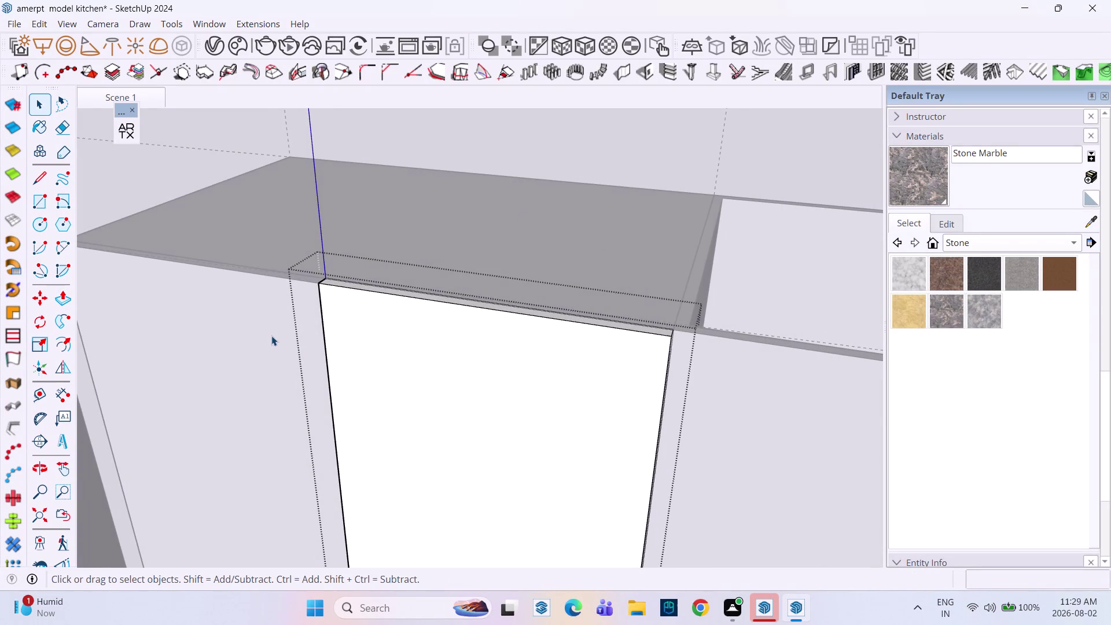
click(263, 331)
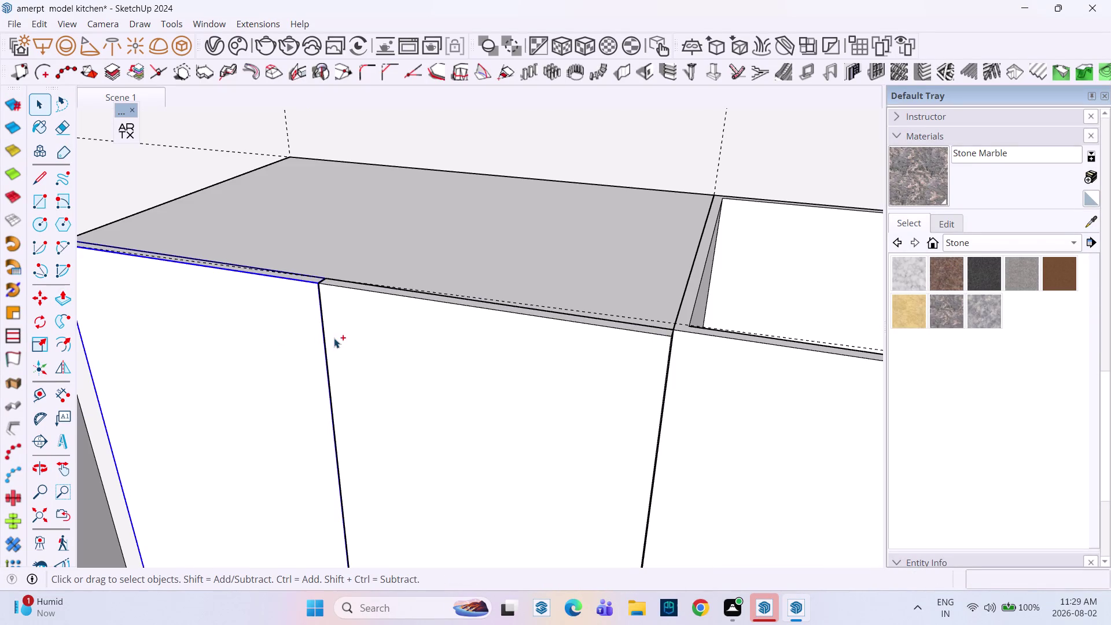
click(336, 338)
Copy the door panel from its corner to the left end of the upper cabinet row.
key(m)
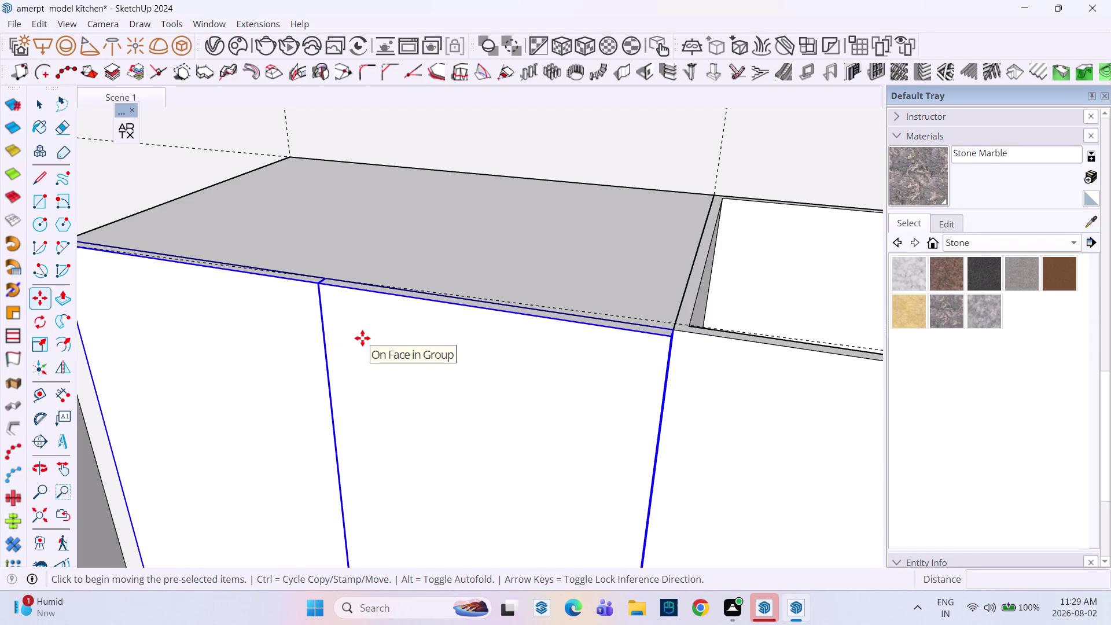
middle_drag(182, 279, 295, 399)
scroll(up, 3)
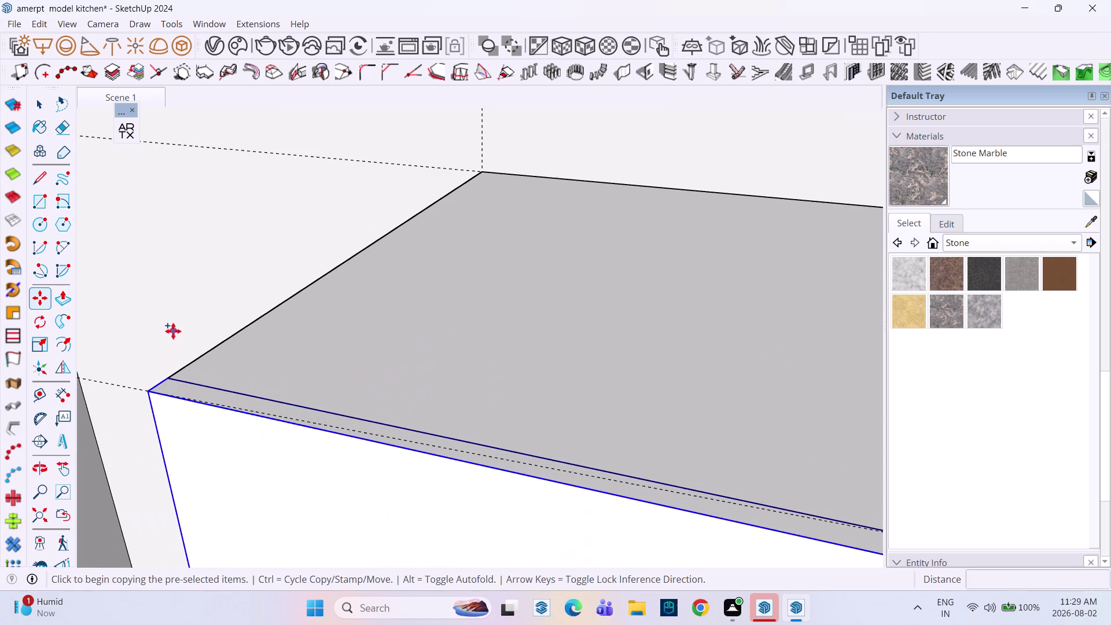
click(166, 375)
scroll(down, 3)
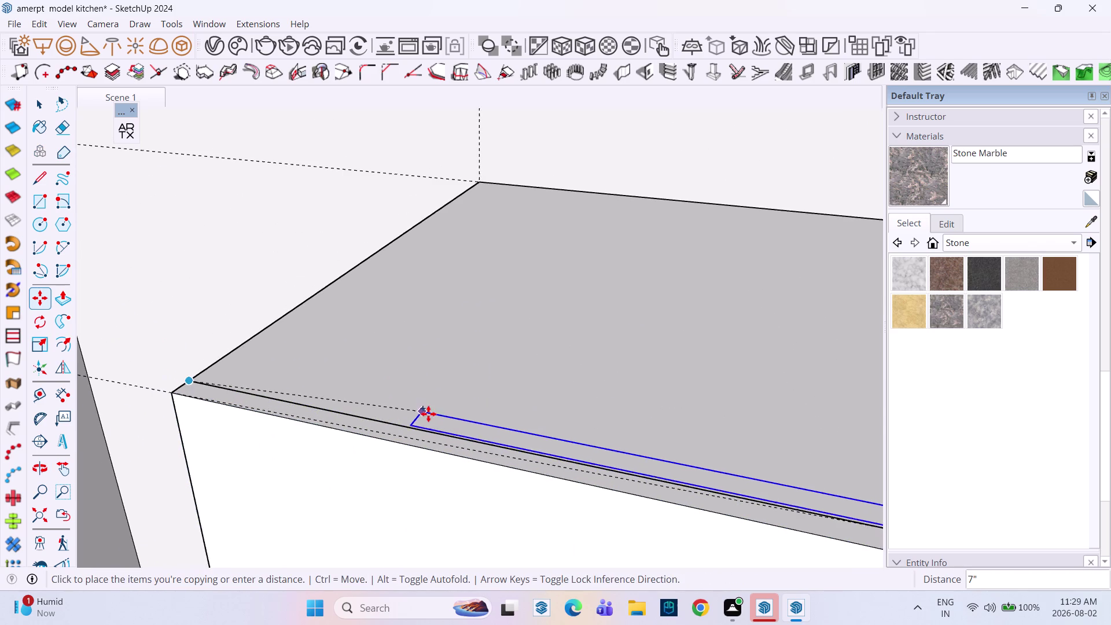
scroll(down, 3)
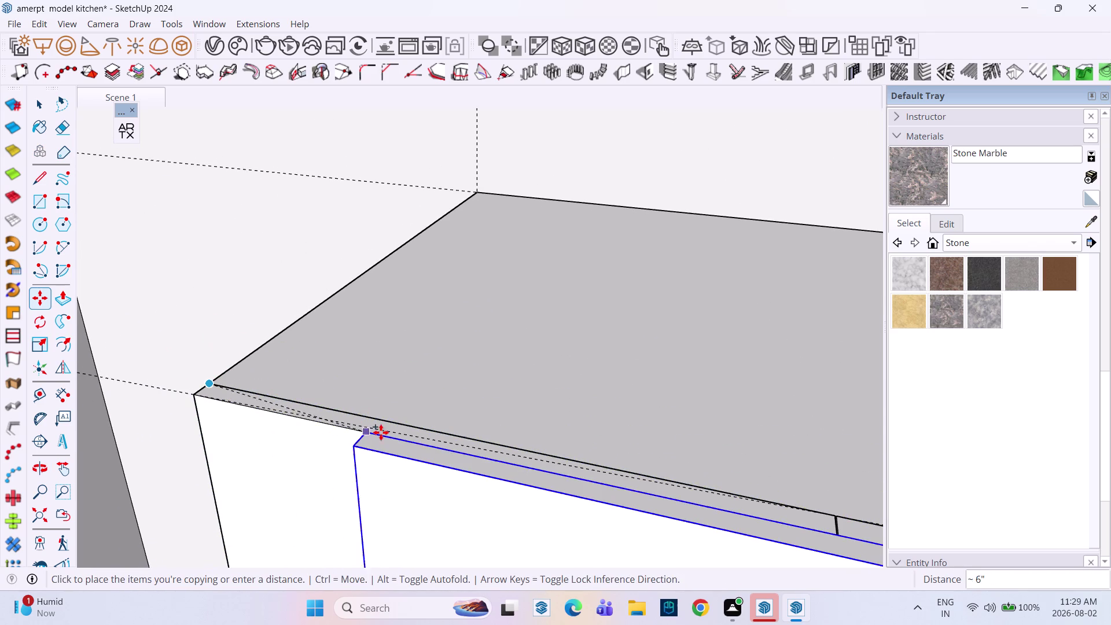
scroll(down, 3)
scroll(down, 3)
middle_drag(468, 437, 287, 393)
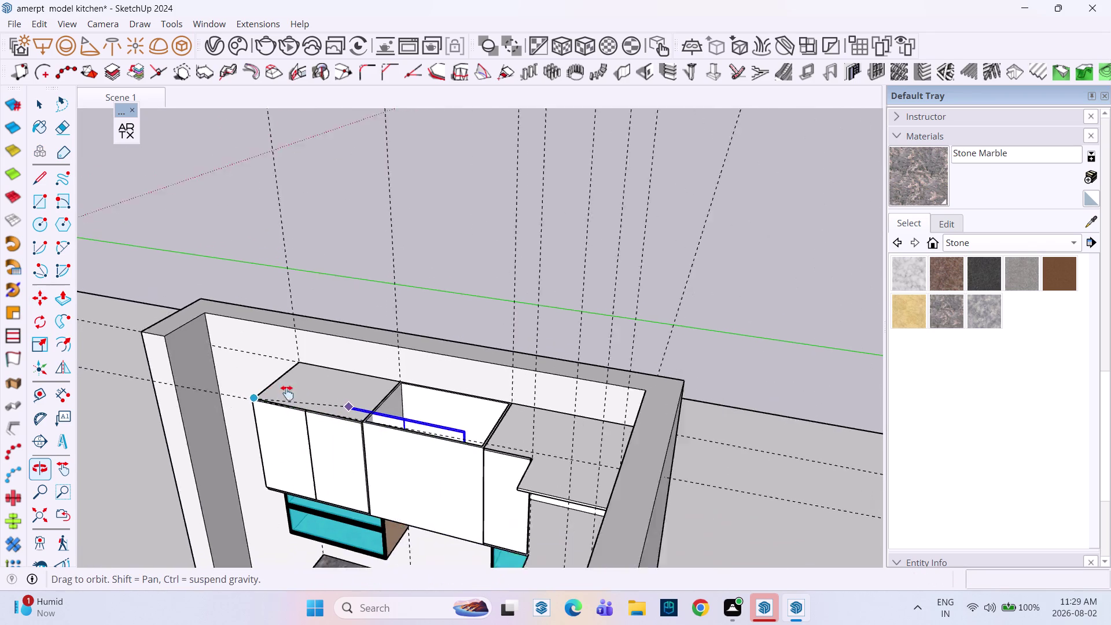
middle_drag(287, 393, 216, 371)
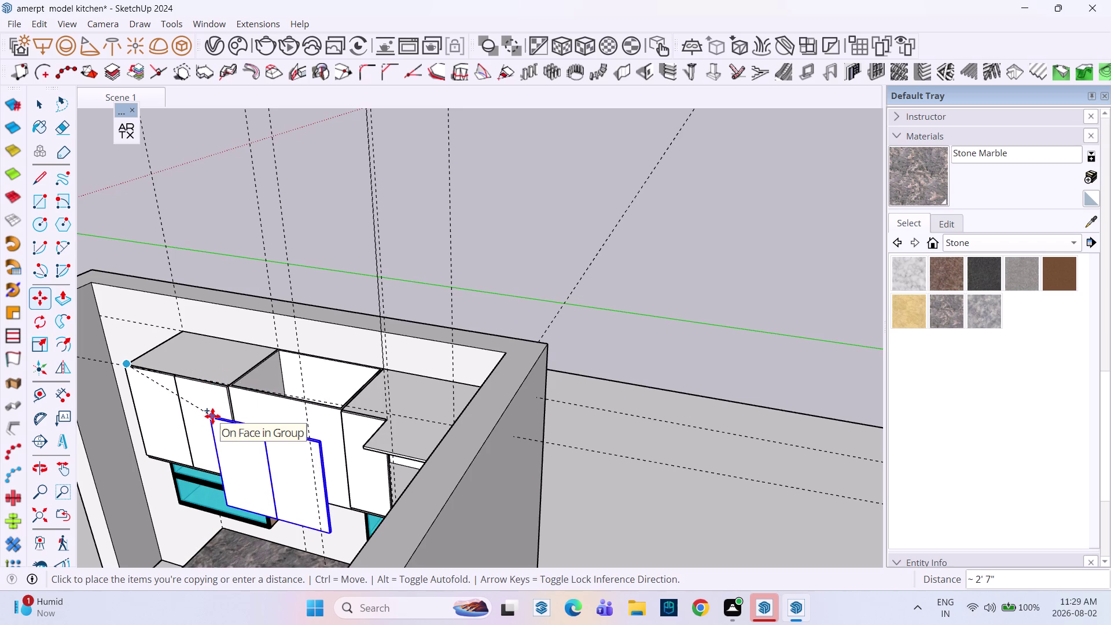
key(Escape)
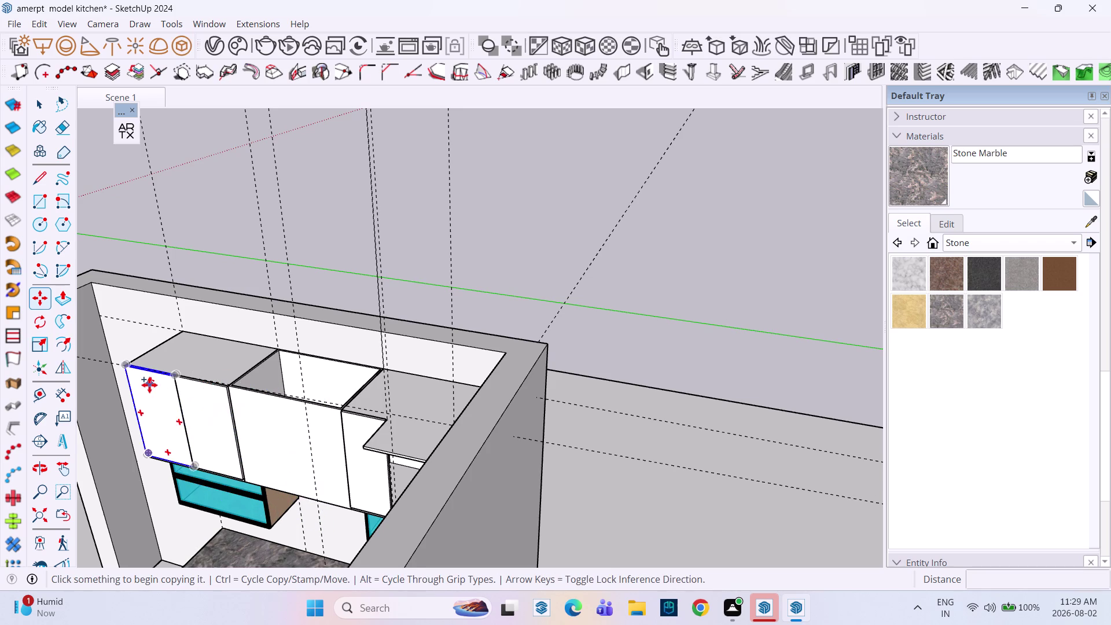
key(space)
middle_drag(150, 382, 250, 404)
Select the open upper cabinet box's geometry and try a push/pull on its face.
scroll(up, 3)
click(268, 463)
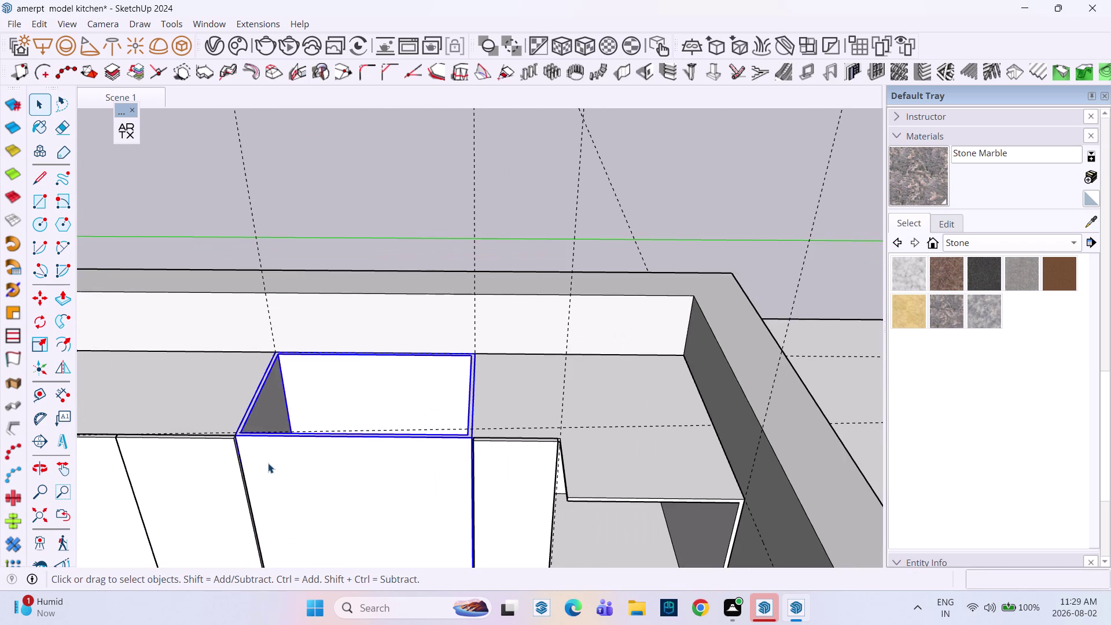
scroll(up, 3)
click(294, 485)
triple_click(295, 485)
scroll(up, 3)
click(307, 483)
key(p)
click(307, 484)
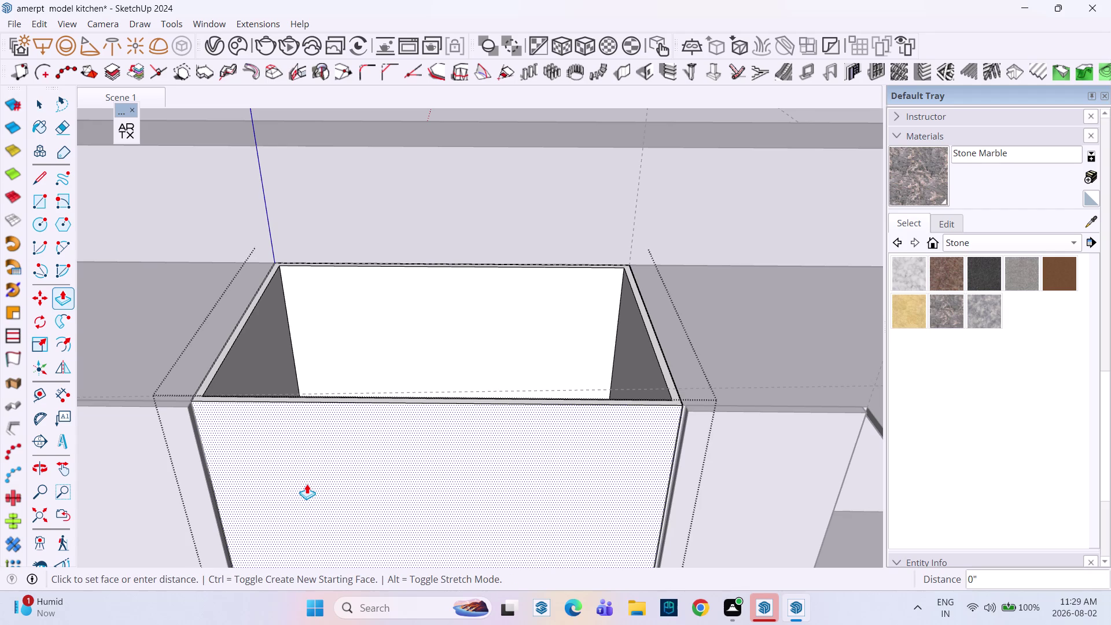
click(151, 437)
key(space)
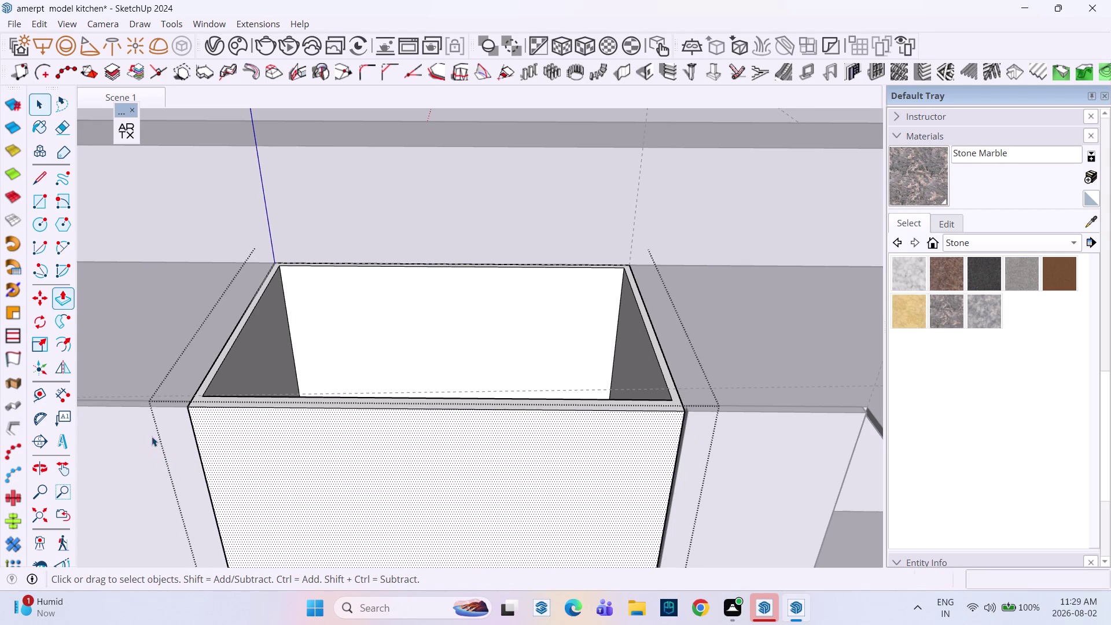
Orbit to look down into the hollow upper cabinet box.
middle_drag(421, 421, 207, 436)
middle_drag(342, 367, 335, 383)
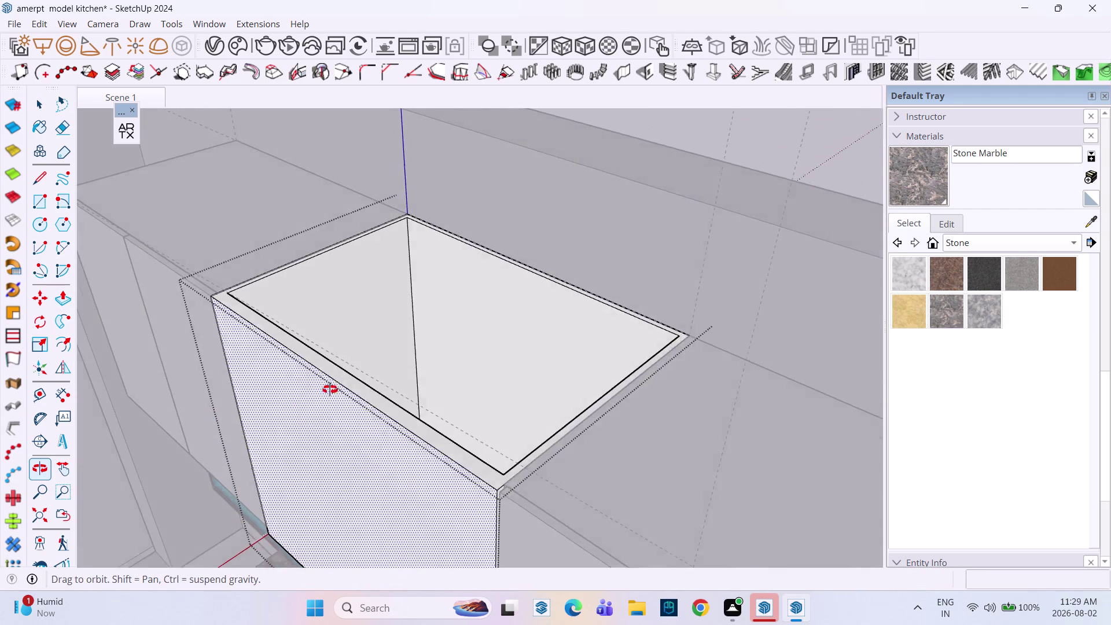
middle_drag(335, 384, 252, 431)
scroll(up, 3)
scroll(up, 3)
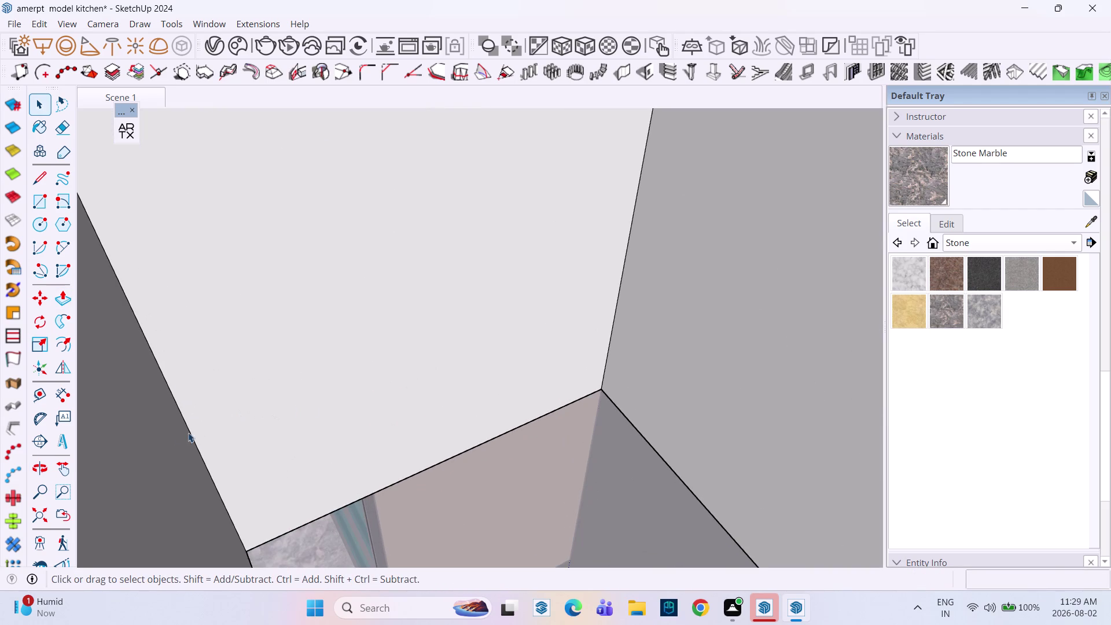
click(175, 433)
scroll(down, 3)
middle_drag(202, 433, 240, 429)
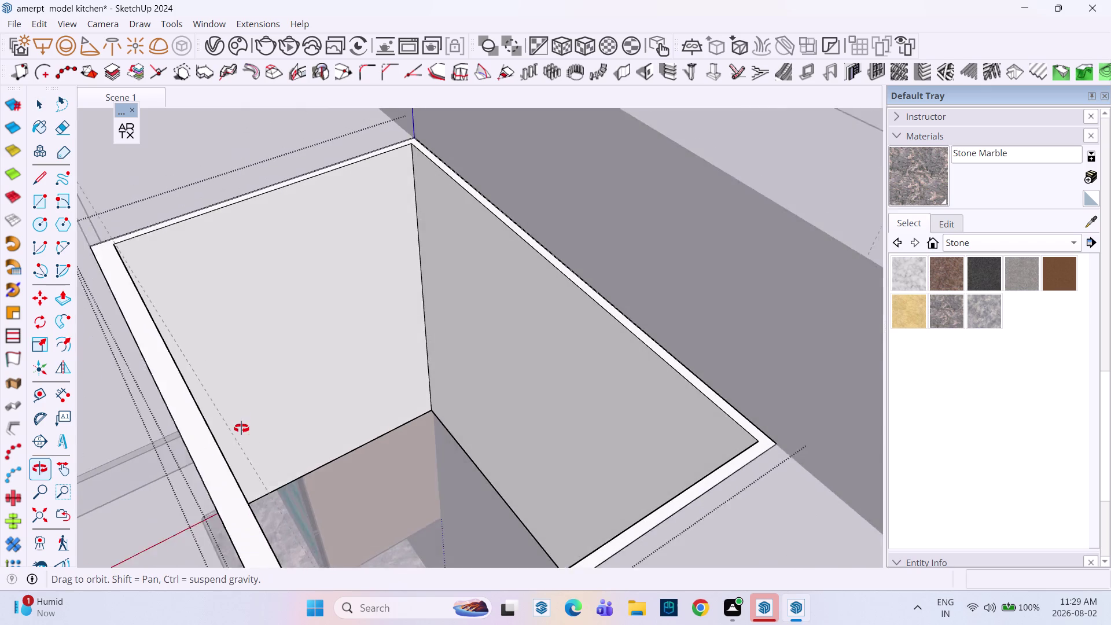
middle_drag(241, 428, 242, 428)
Push the cabinet box's side face in to its limit, then undo it.
key(p)
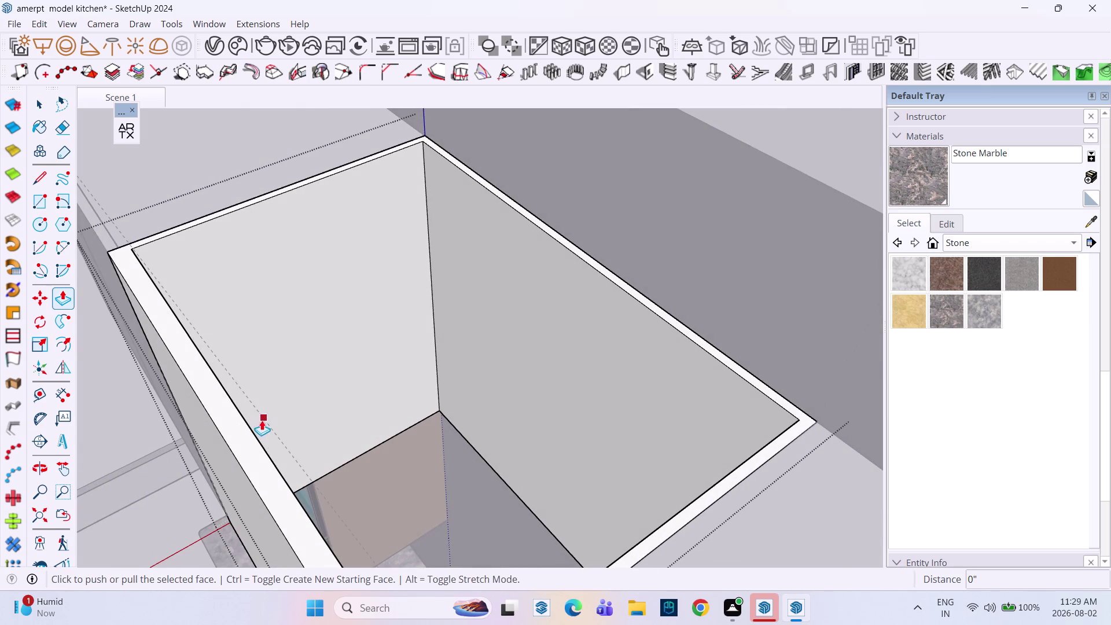
click(258, 425)
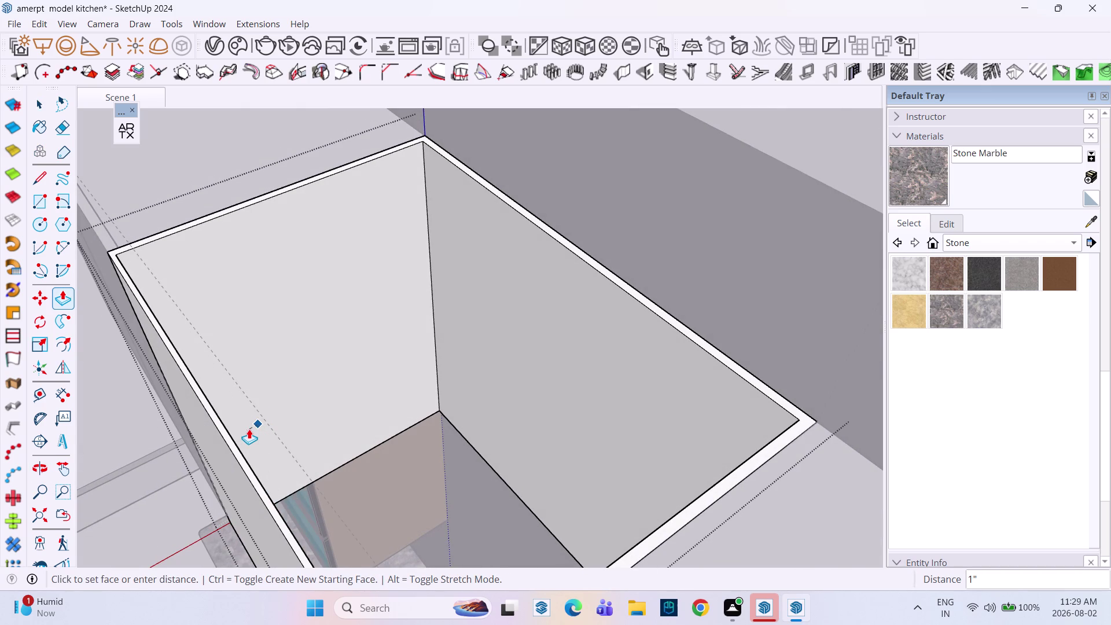
scroll(up, 3)
scroll(down, 3)
middle_drag(146, 305, 197, 357)
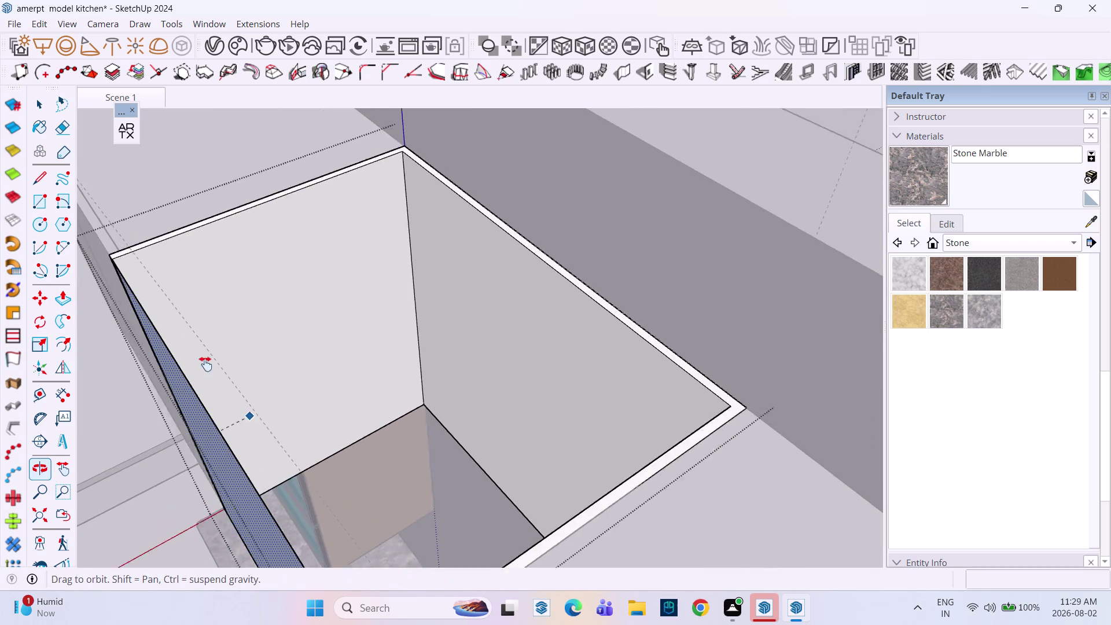
middle_drag(197, 358, 269, 405)
scroll(down, 3)
scroll(down, 3)
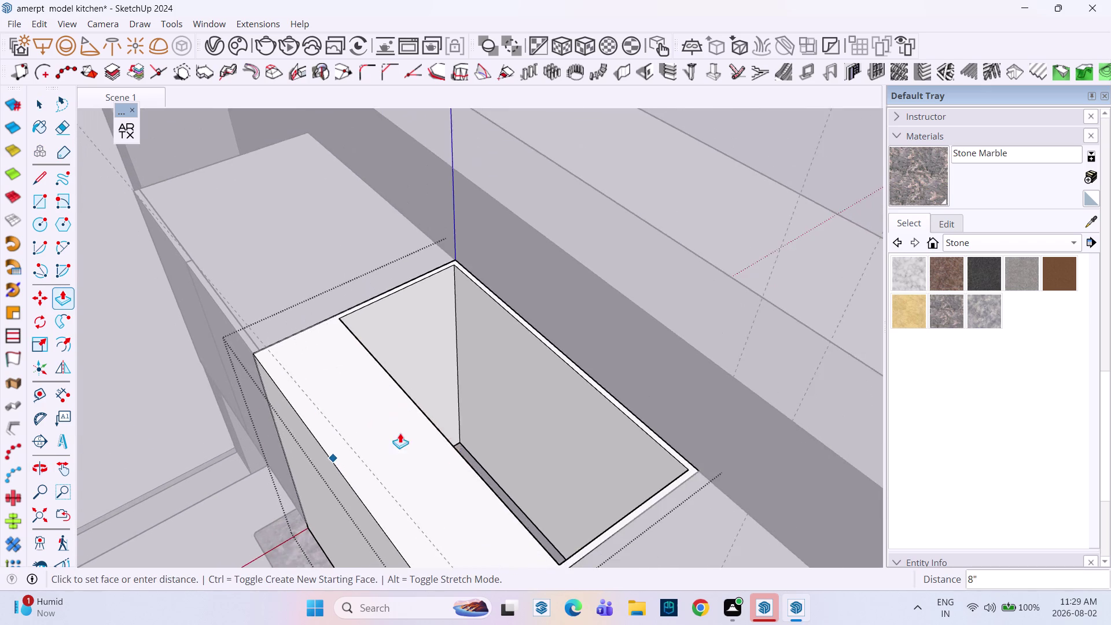
middle_drag(400, 433, 191, 320)
scroll(down, 3)
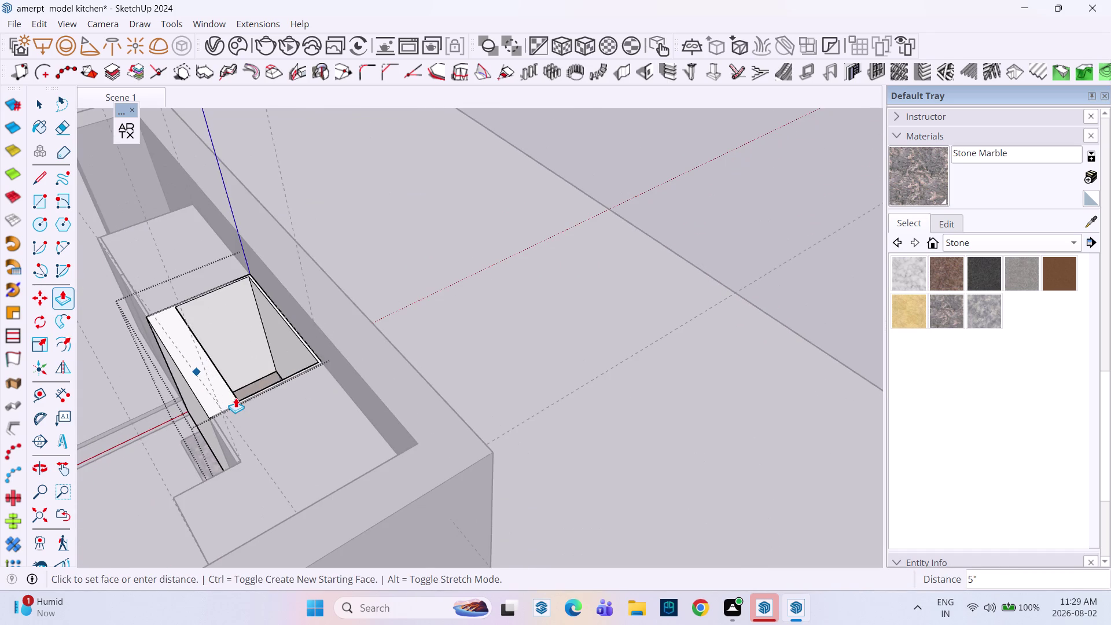
scroll(up, 3)
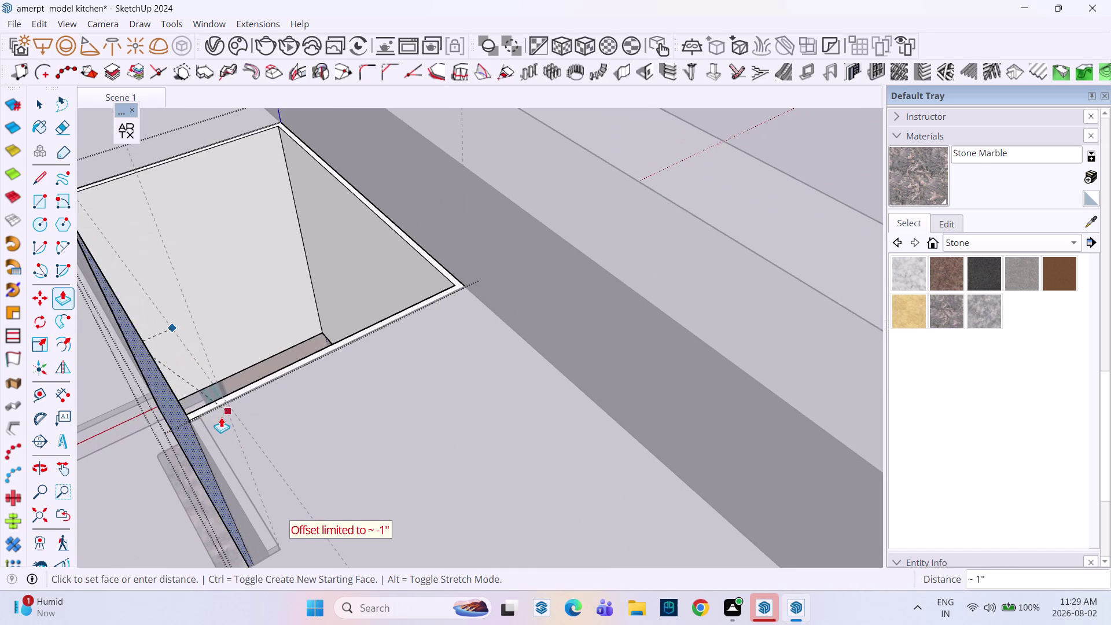
click(205, 419)
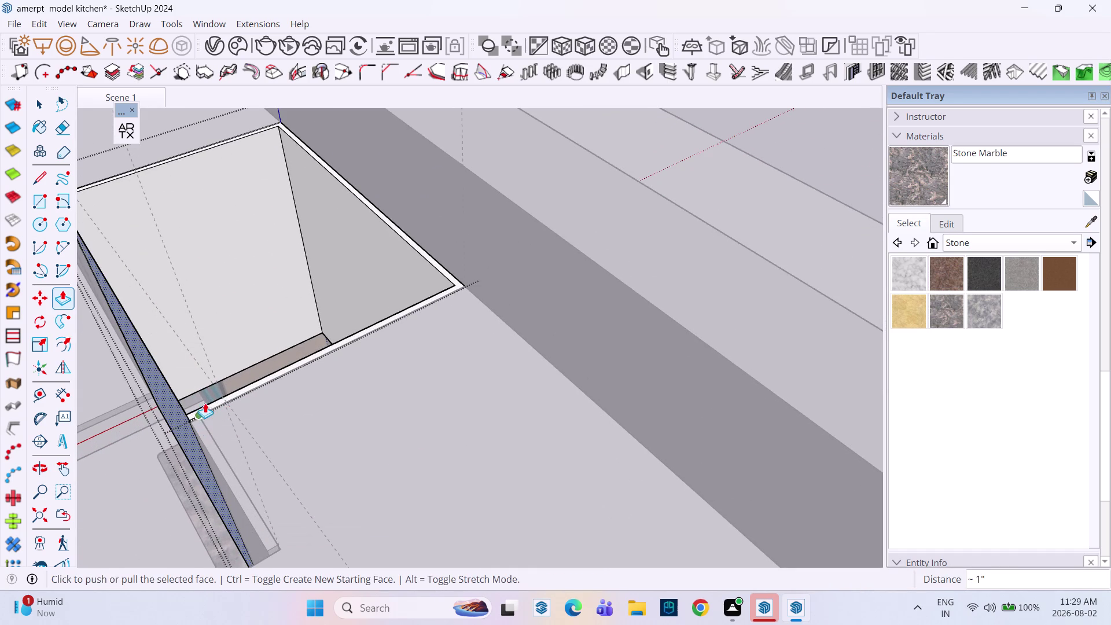
key(ctrl+z)
Pull the thin side face out about an inch, discarding a trial push on the back face.
click(186, 368)
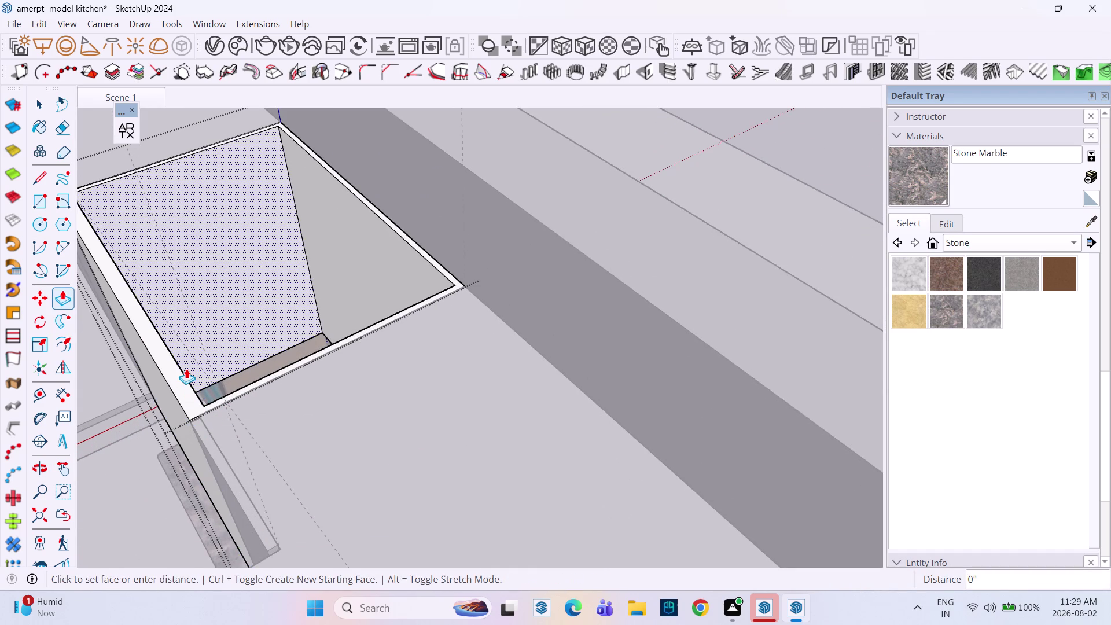
key(ctrl+z)
scroll(up, 3)
middle_drag(186, 376, 179, 376)
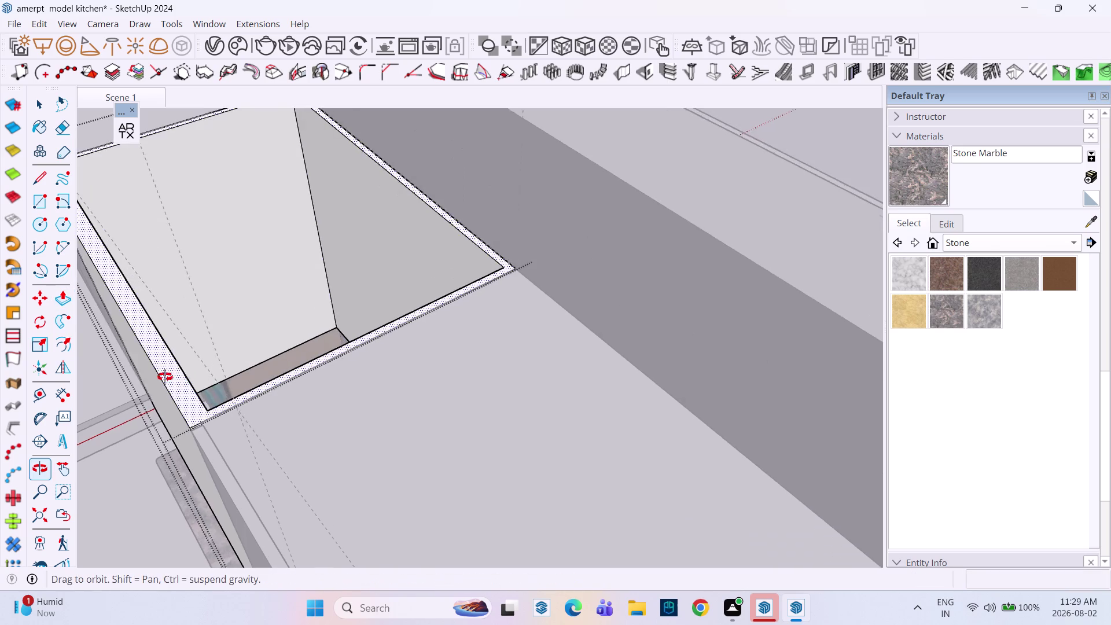
middle_drag(180, 376, 126, 375)
click(175, 342)
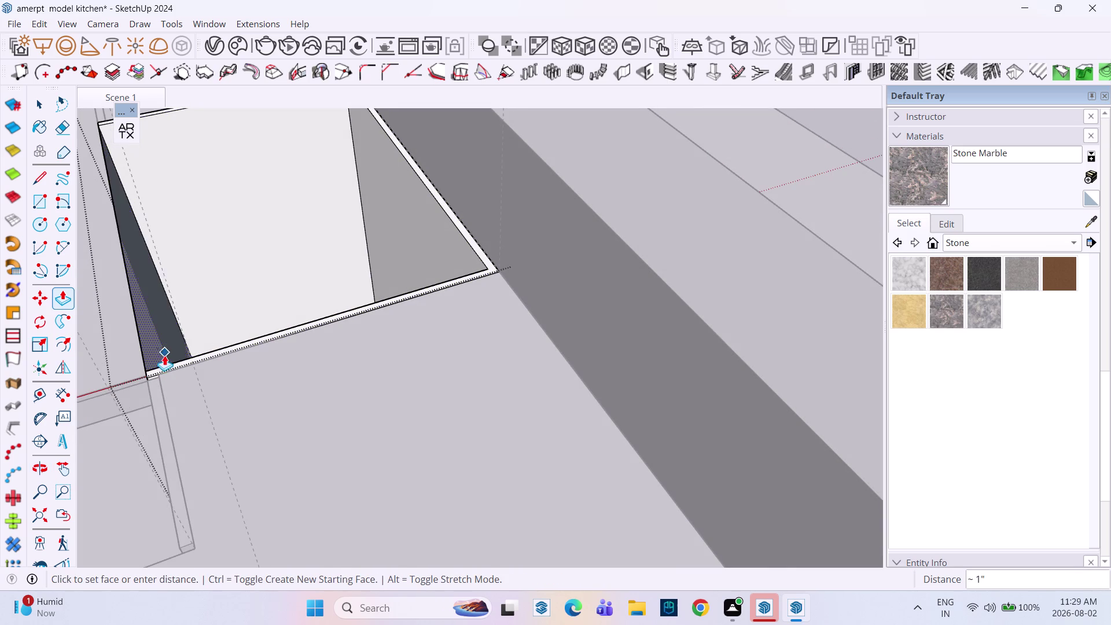
click(162, 373)
key(space)
scroll(down, 3)
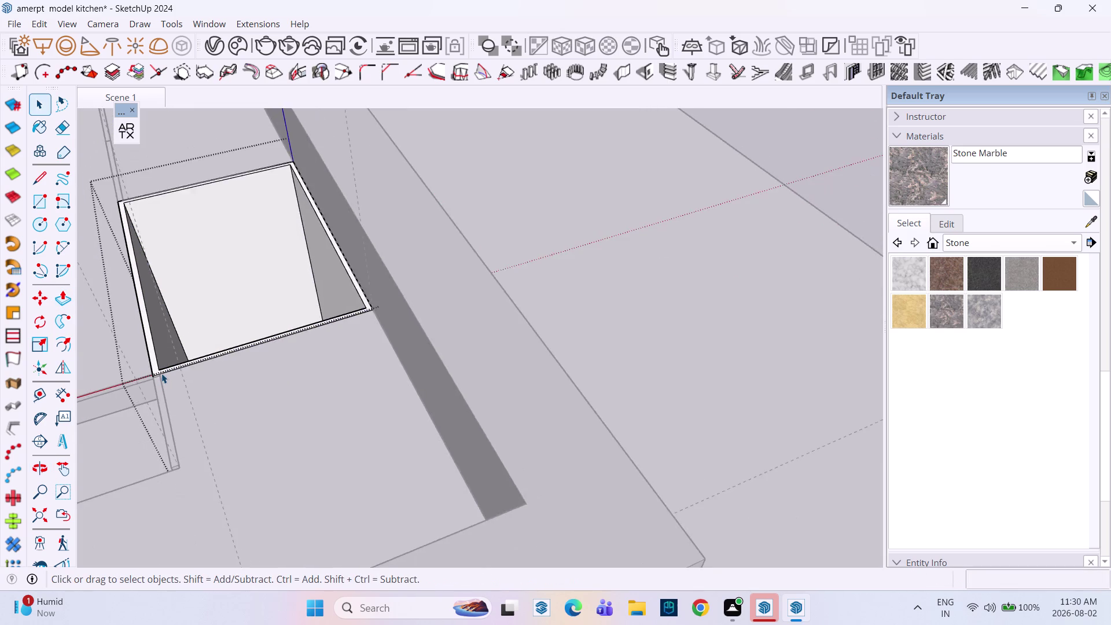
scroll(down, 3)
middle_drag(168, 380, 316, 357)
scroll(down, 3)
scroll(down, 3)
key(Escape)
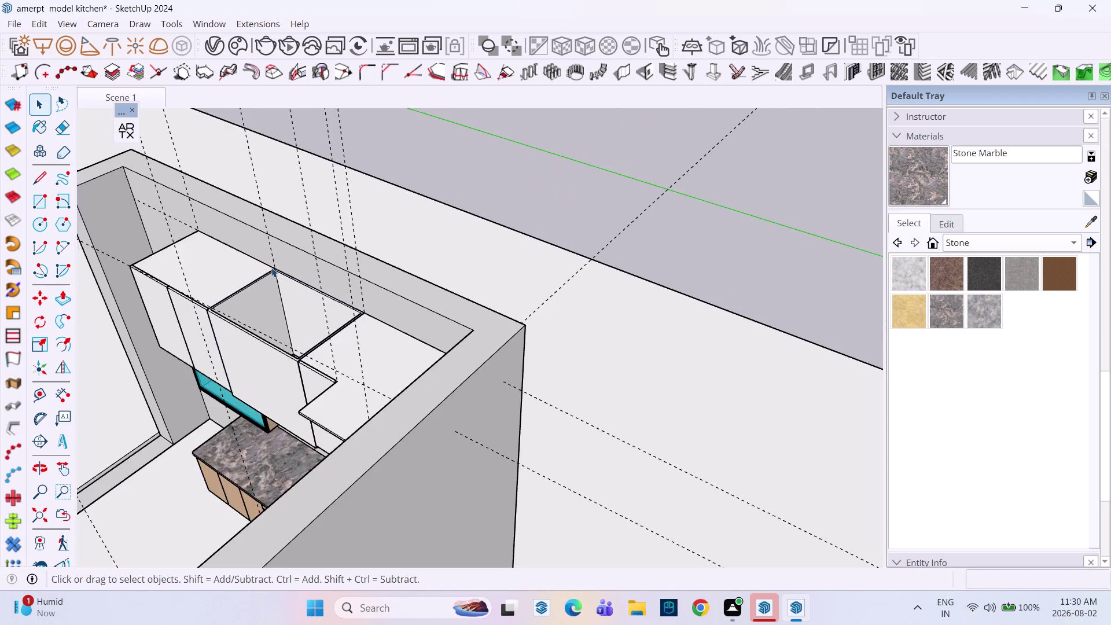
middle_drag(274, 265, 412, 200)
middle_drag(274, 346, 458, 270)
scroll(up, 3)
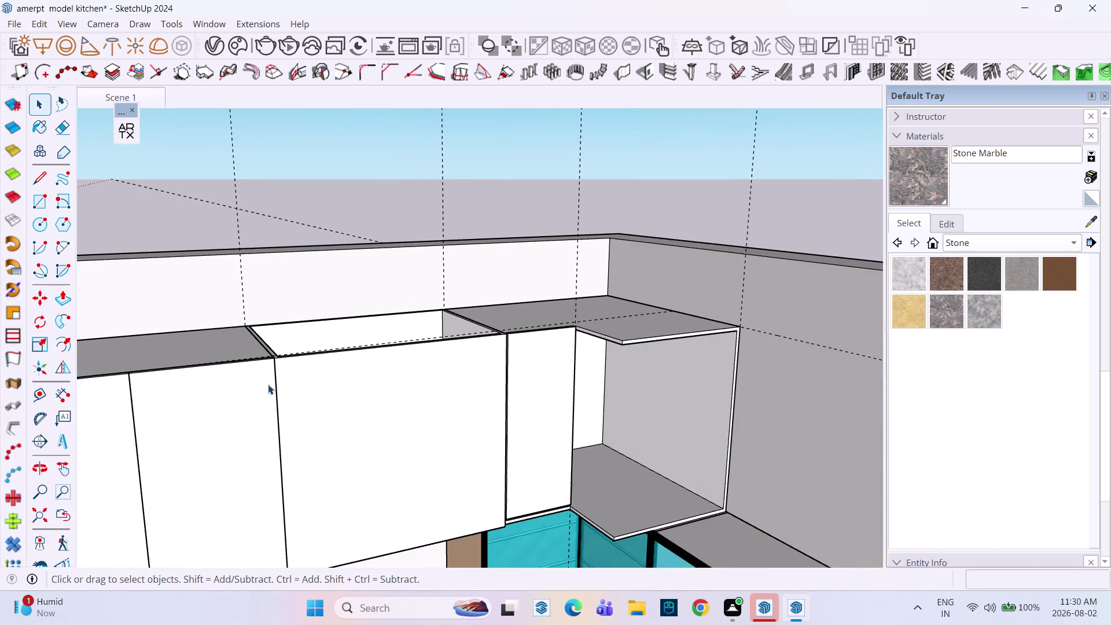
scroll(up, 3)
middle_drag(290, 356, 229, 397)
scroll(down, 3)
middle_drag(290, 385, 346, 312)
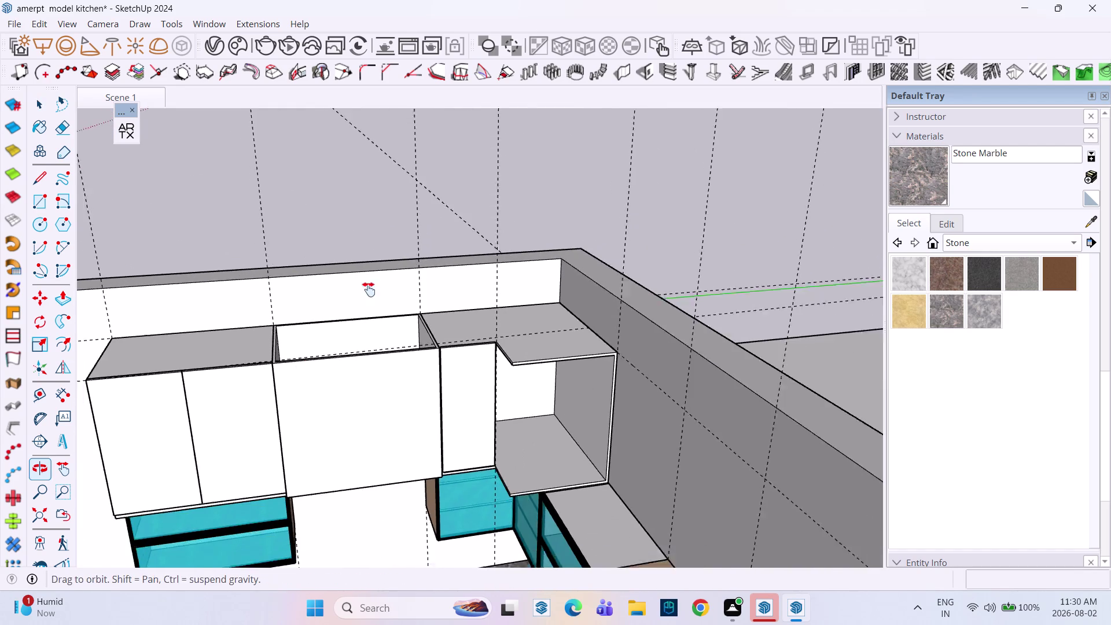
middle_drag(346, 311, 393, 264)
middle_drag(311, 304, 349, 283)
scroll(up, 3)
scroll(down, 3)
scroll(up, 3)
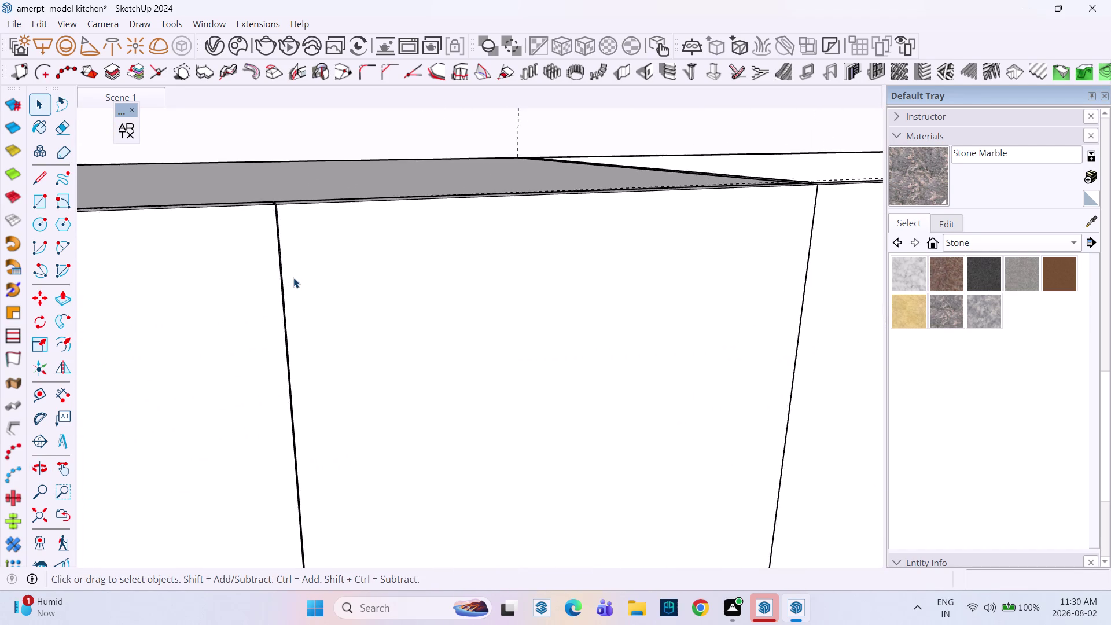
scroll(up, 3)
scroll(down, 3)
scroll(down, 3)
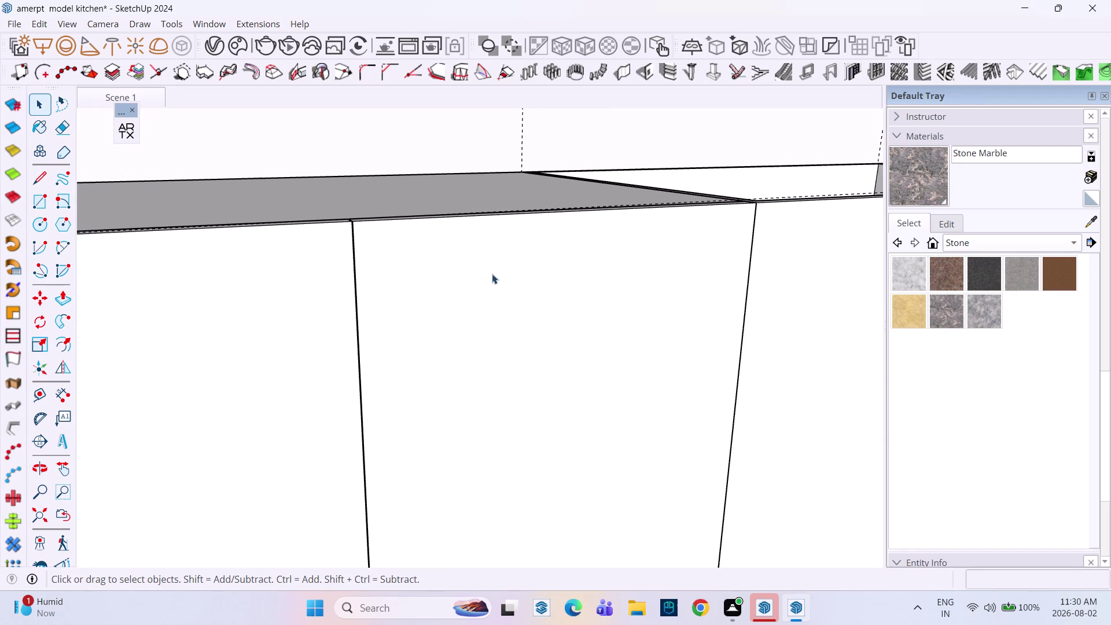
middle_drag(564, 288, 401, 259)
scroll(down, 3)
scroll(down, 3)
scroll(up, 3)
scroll(down, 3)
scroll(up, 3)
scroll(down, 3)
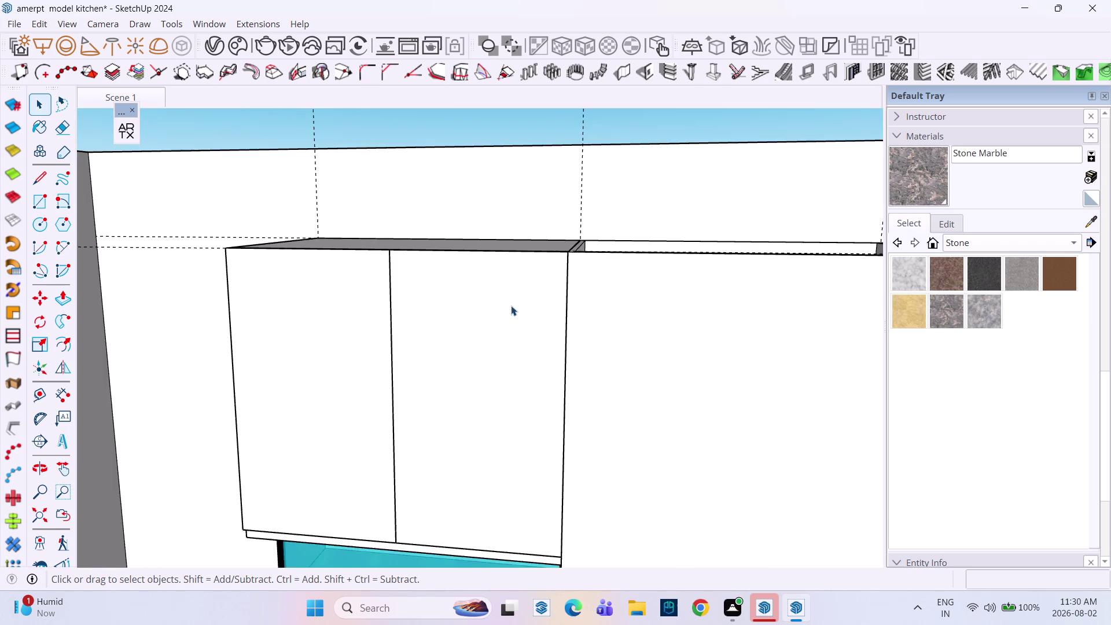
scroll(down, 3)
middle_drag(518, 310, 639, 366)
scroll(down, 3)
scroll(up, 3)
scroll(down, 3)
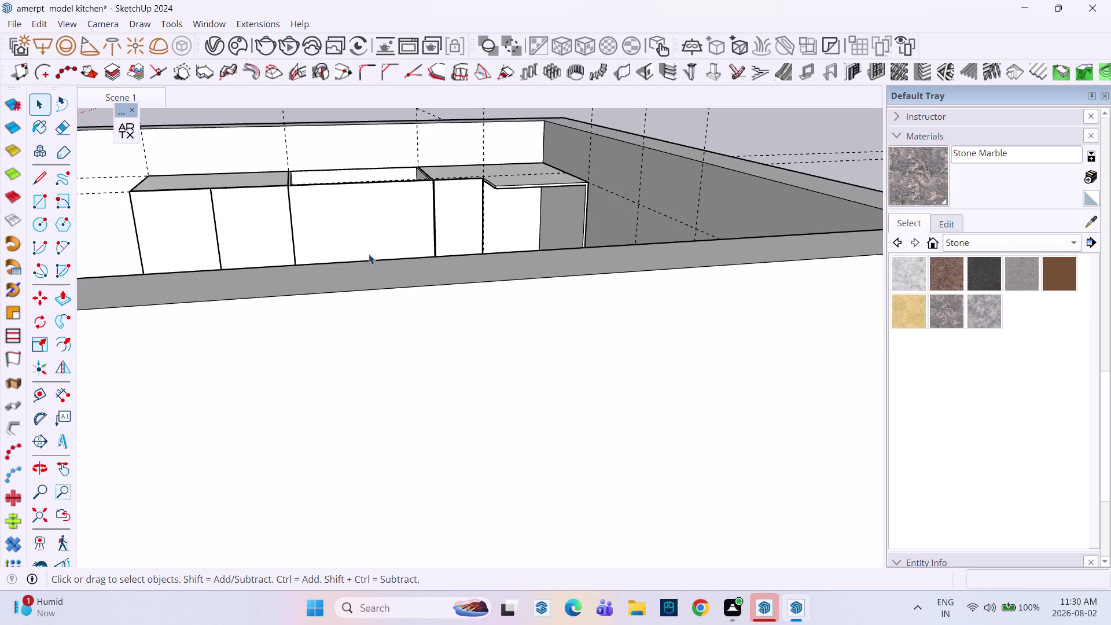
middle_drag(335, 218, 448, 329)
middle_click(449, 330)
scroll(up, 3)
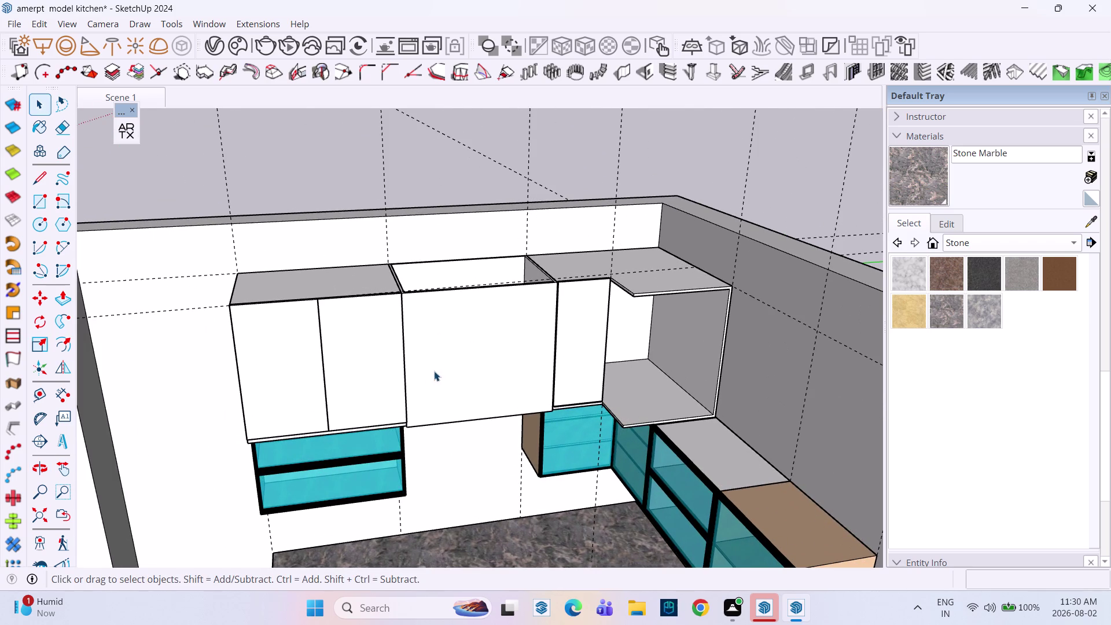
click(580, 341)
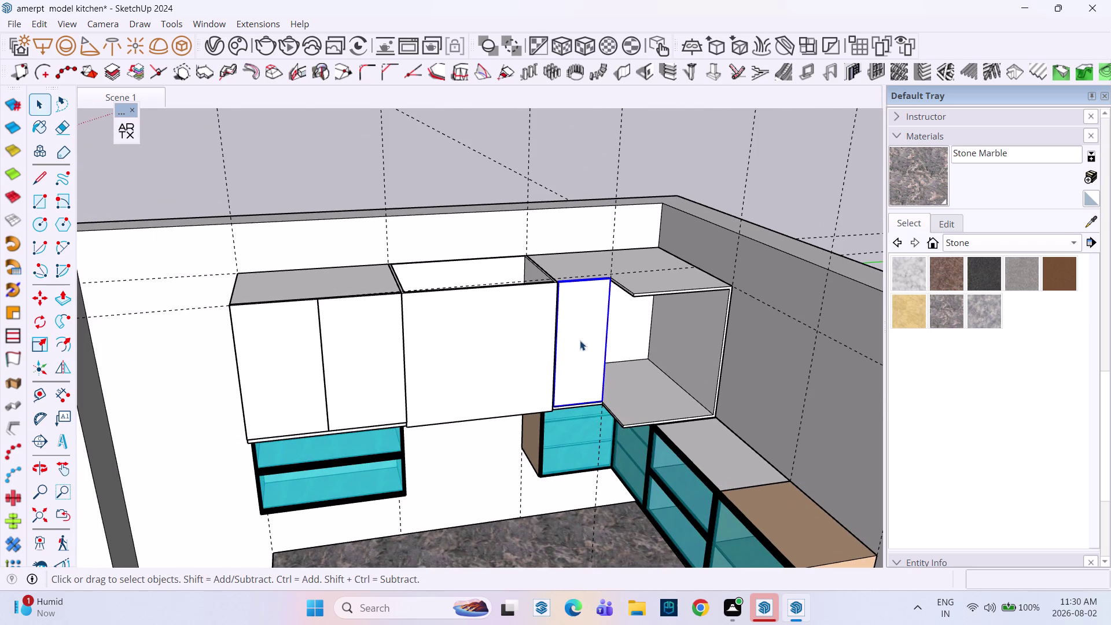
Make a 90° rotated copy of the narrow door about its bottom corner.
key(q)
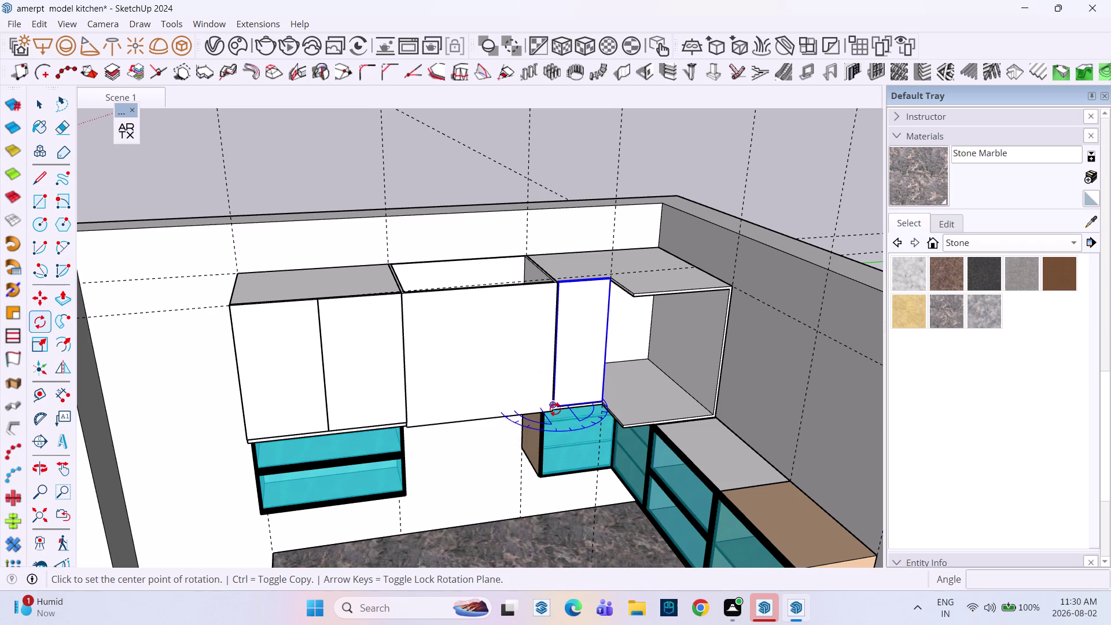
key(Left)
key(Up)
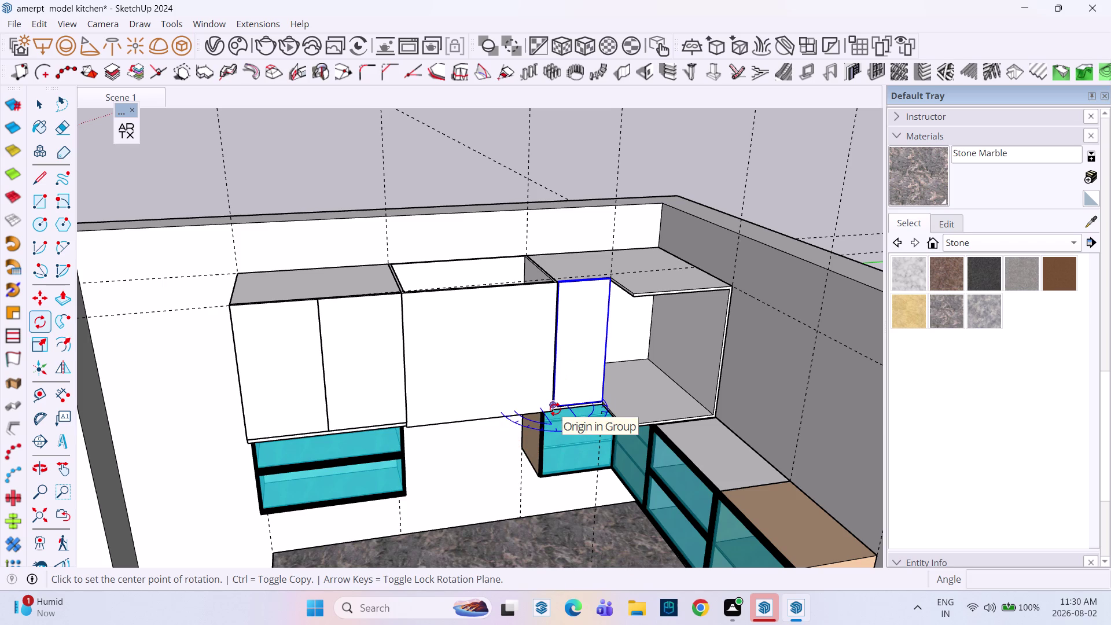
click(555, 409)
click(588, 401)
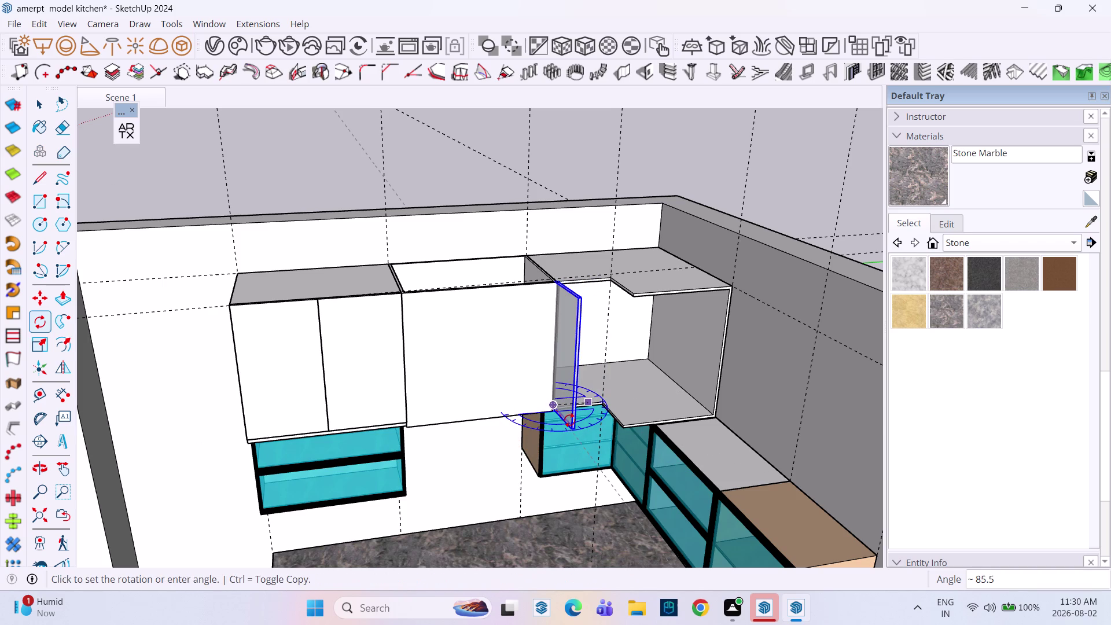
text(90)
key(Return)
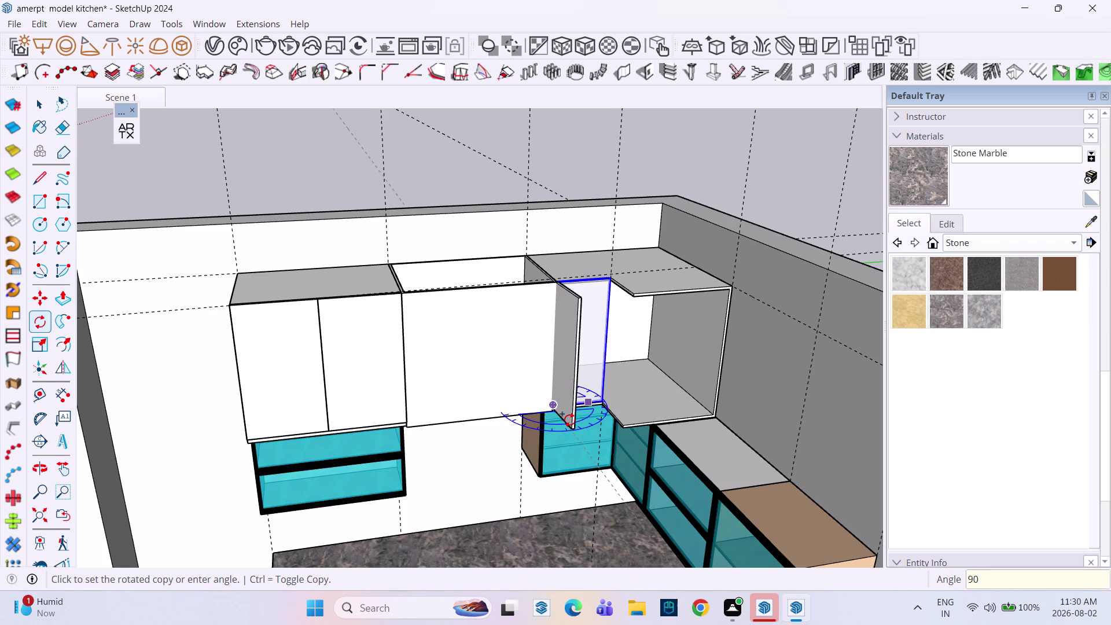
Move the turned door copy against the open corner cabinet's edge.
key(m)
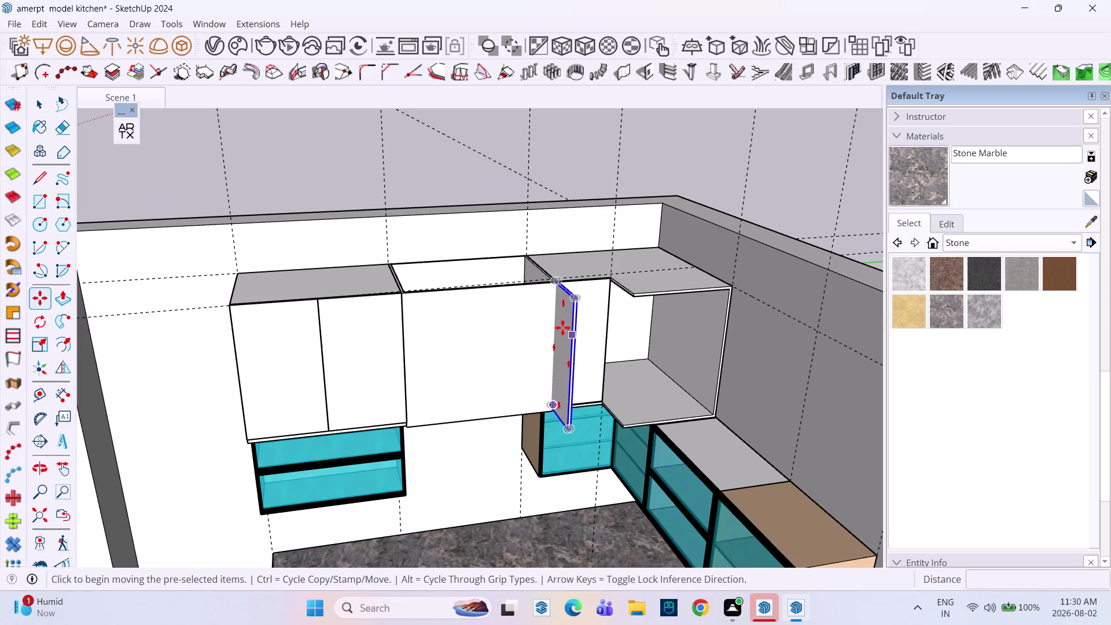
scroll(up, 3)
scroll(down, 3)
scroll(up, 3)
click(578, 312)
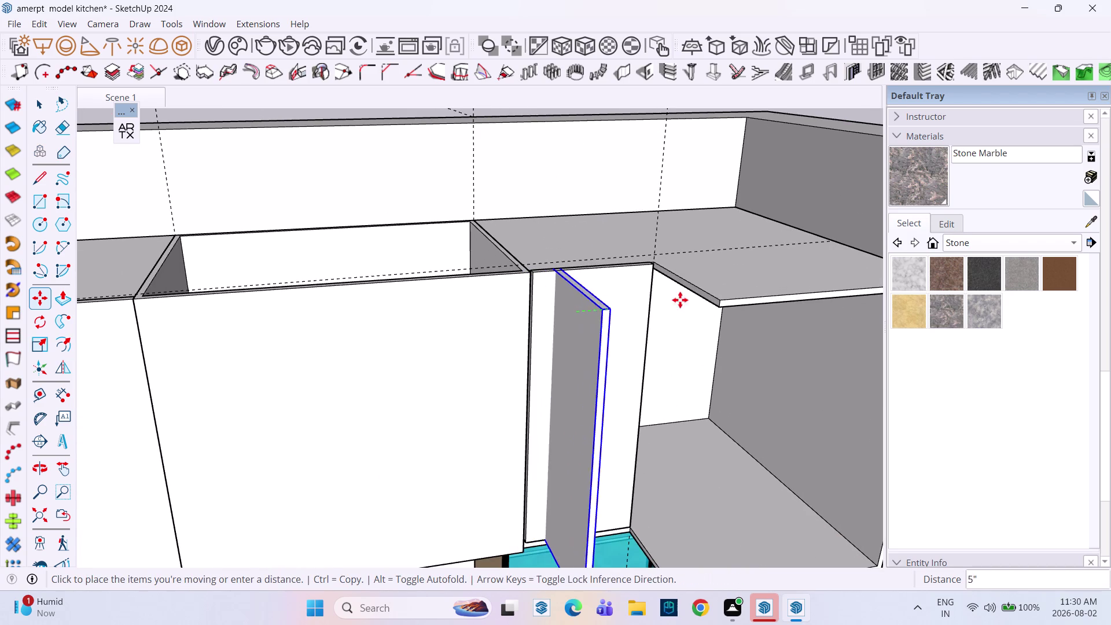
click(723, 302)
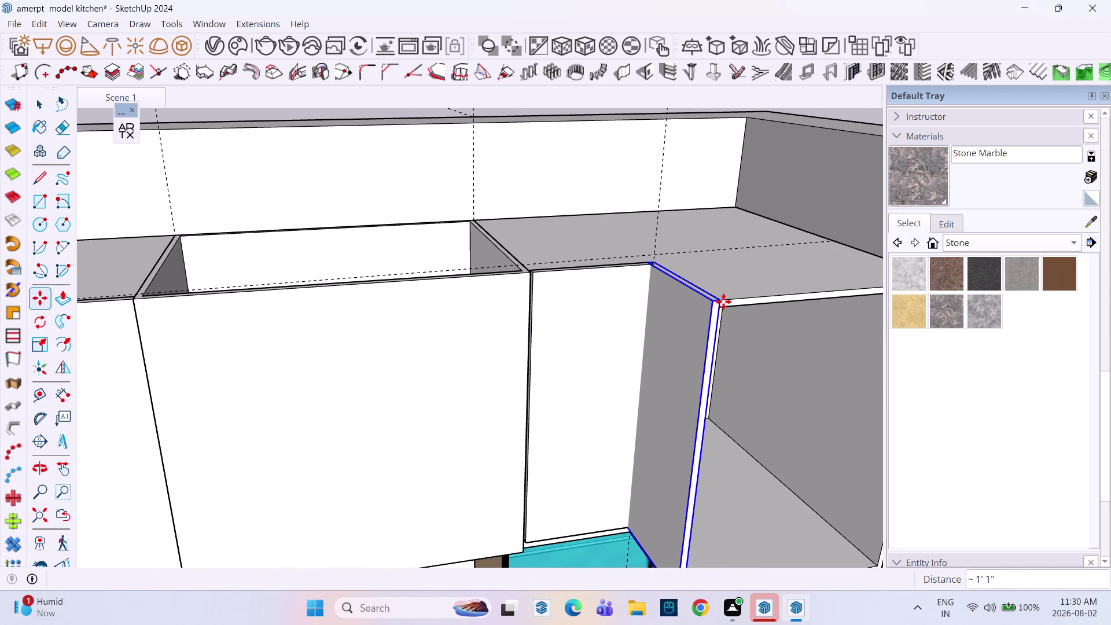
key(space)
scroll(down, 3)
middle_drag(634, 365, 453, 298)
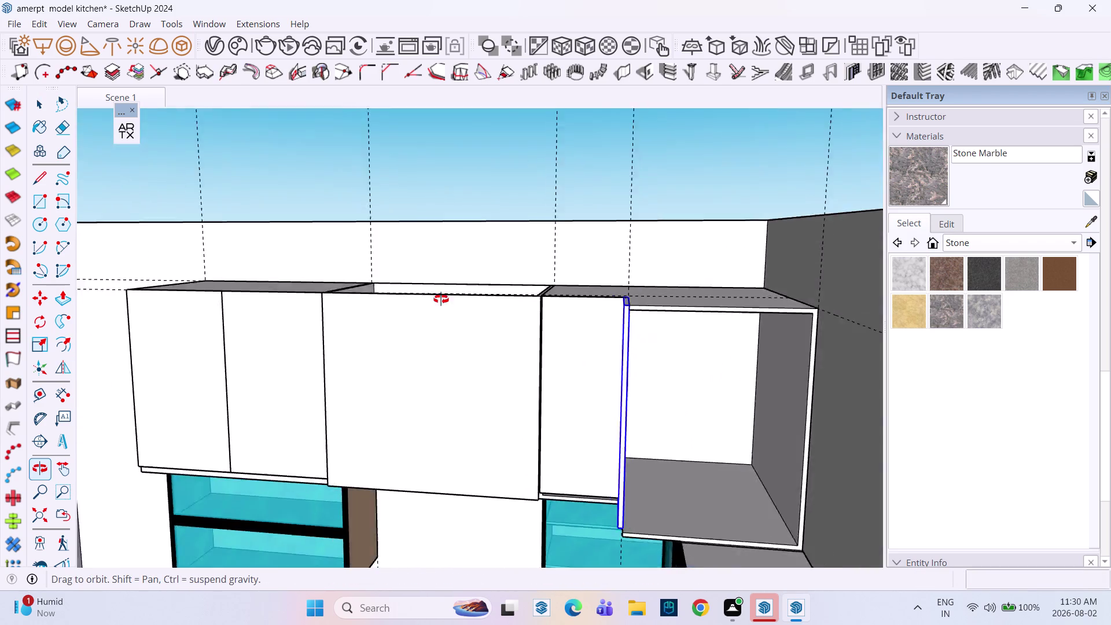
middle_drag(452, 298, 434, 299)
middle_drag(472, 366, 824, 368)
scroll(down, 3)
scroll(up, 3)
scroll(down, 3)
scroll(up, 3)
scroll(down, 3)
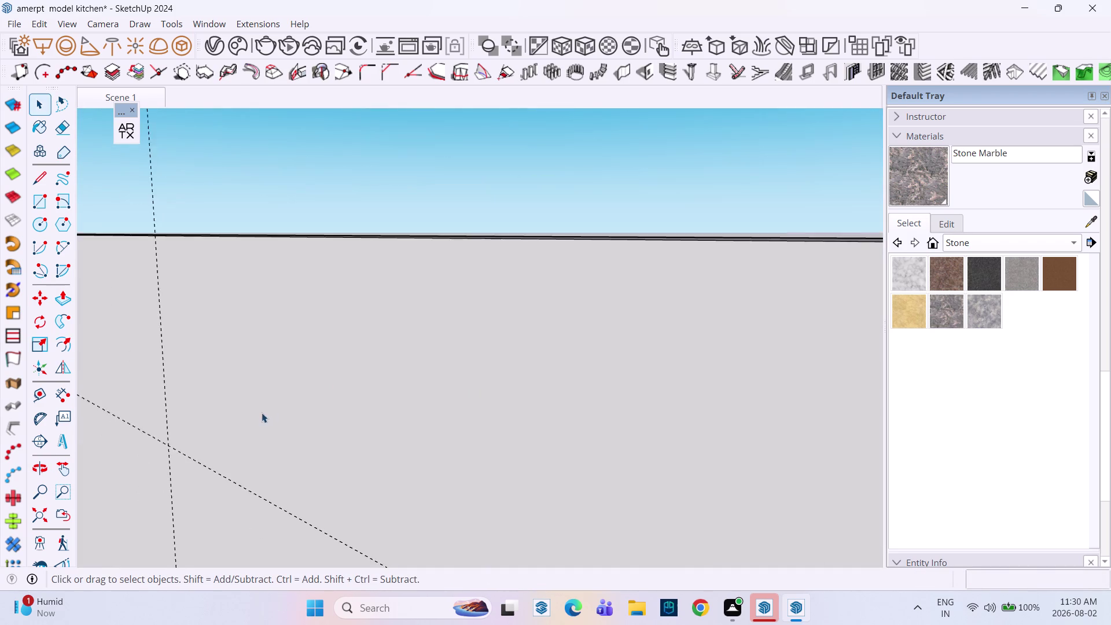
scroll(up, 3)
scroll(down, 3)
middle_drag(176, 400, 595, 395)
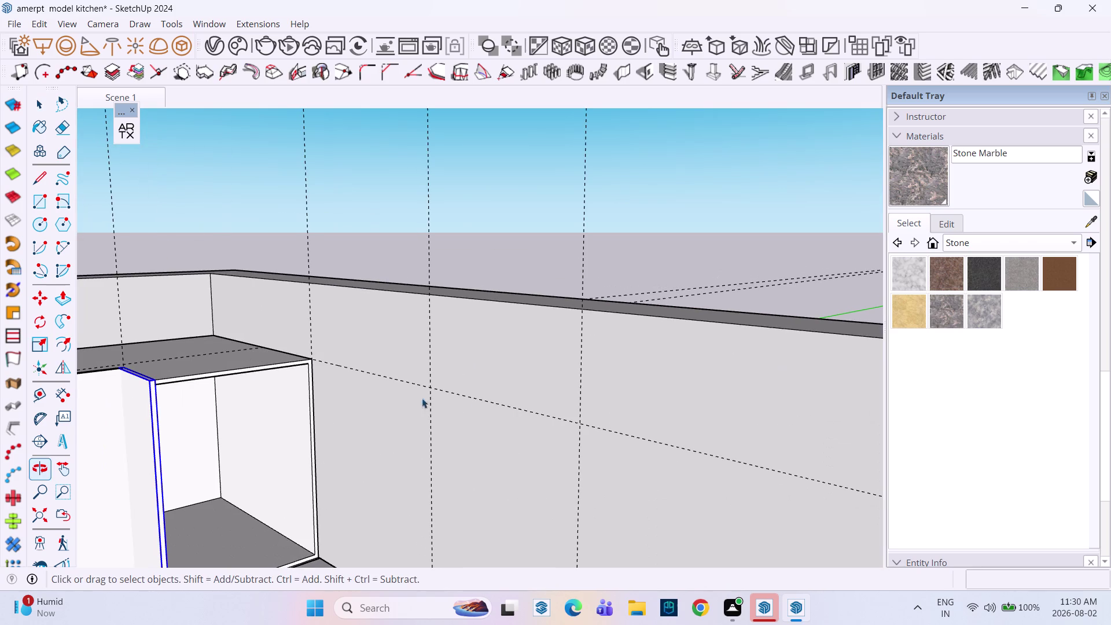
scroll(up, 3)
middle_drag(144, 379, 312, 417)
scroll(up, 3)
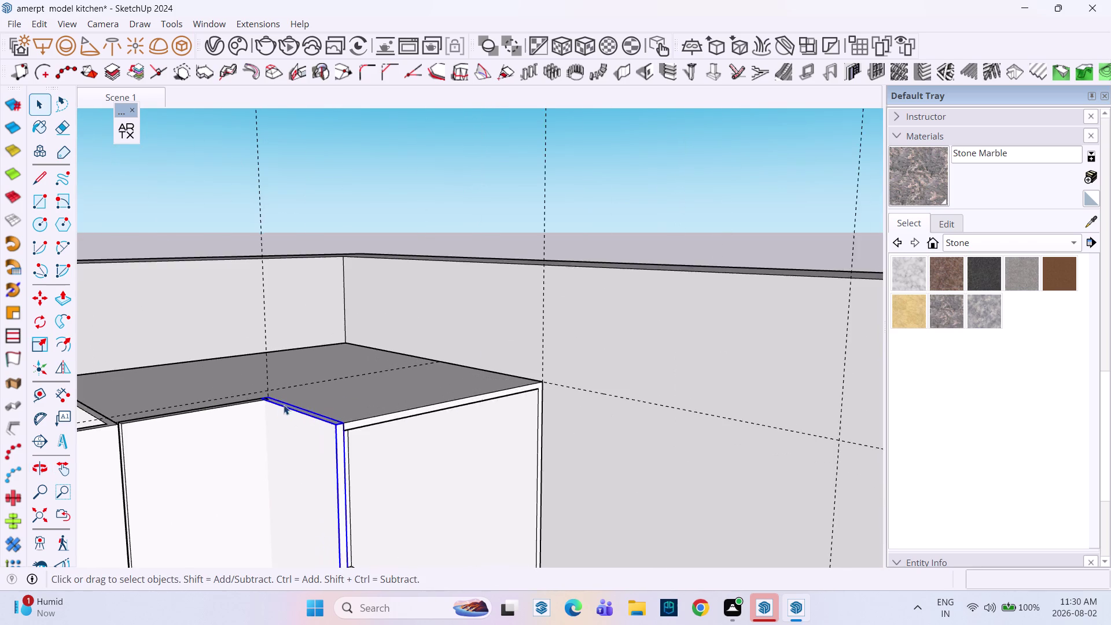
scroll(up, 3)
middle_drag(284, 405, 178, 445)
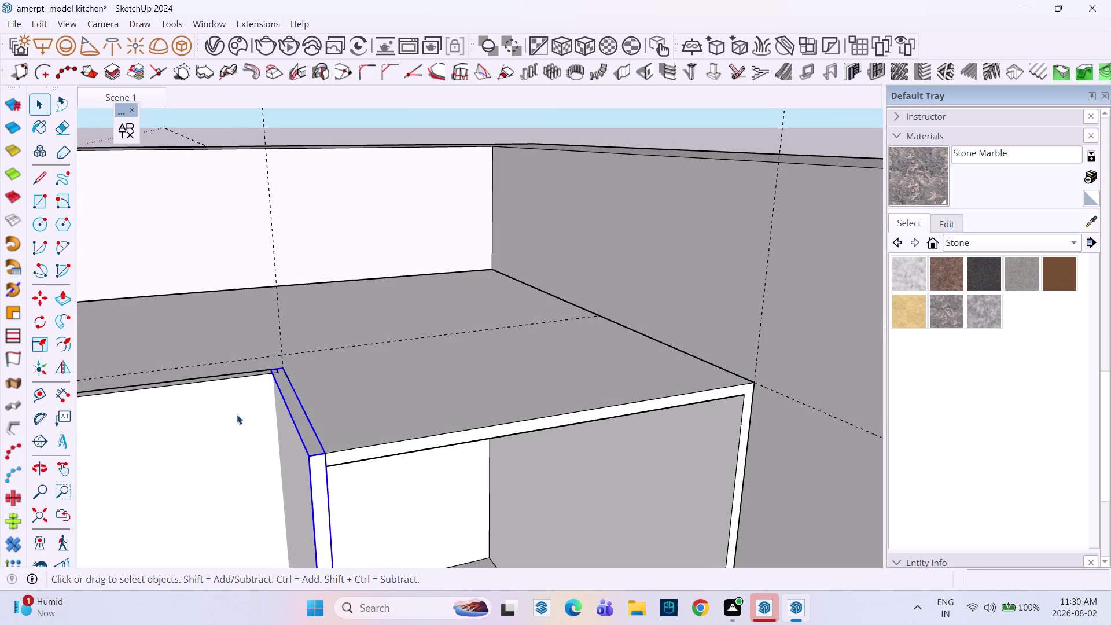
scroll(up, 3)
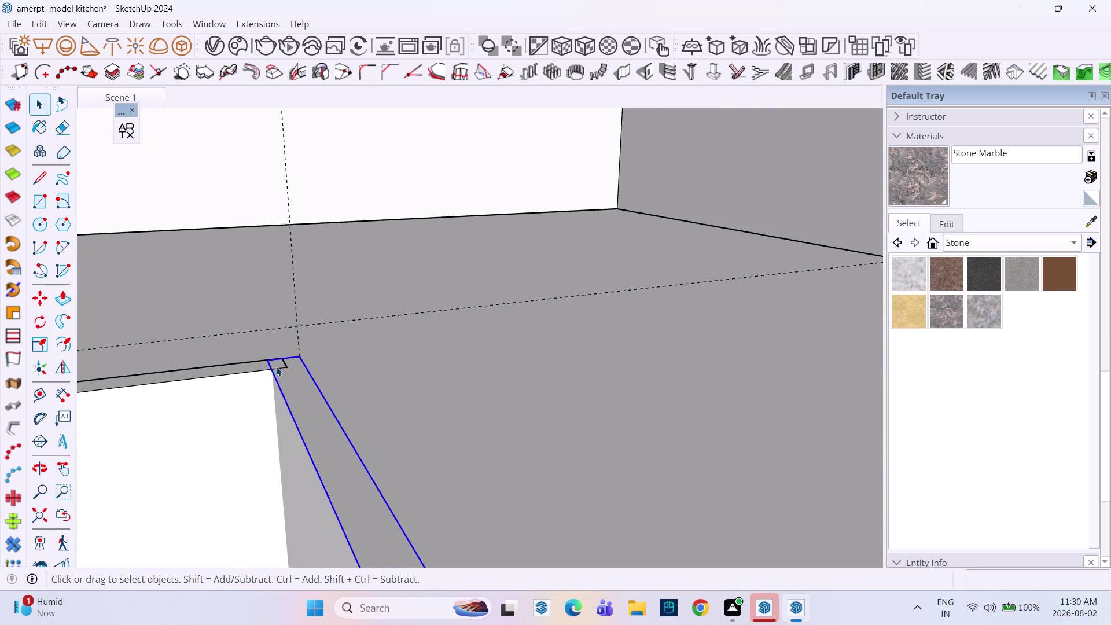
scroll(up, 3)
click(277, 364)
scroll(up, 3)
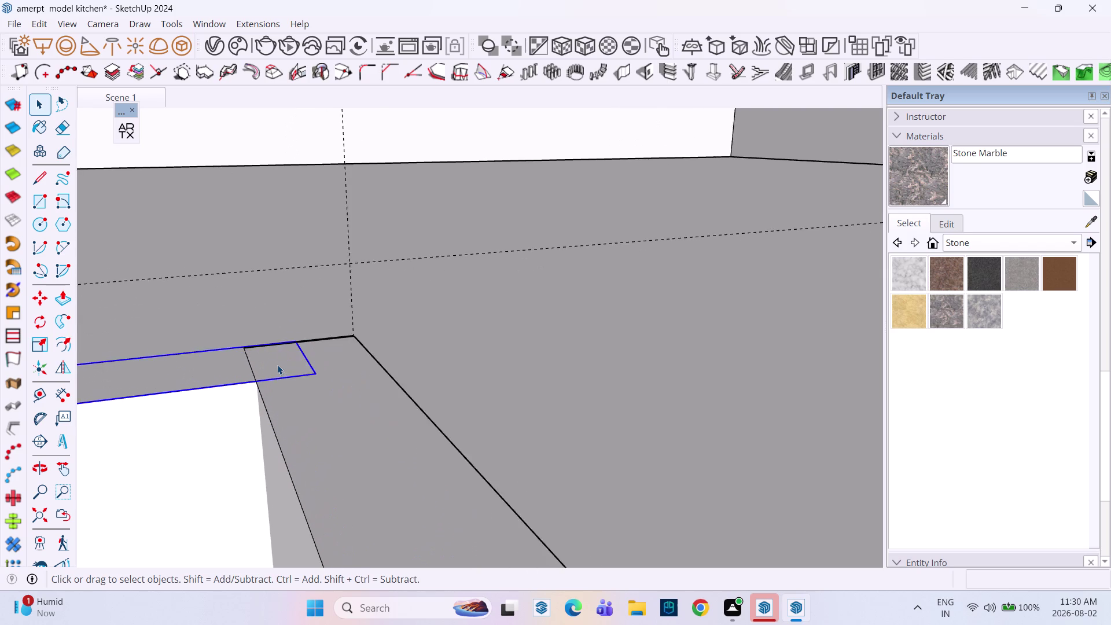
scroll(up, 3)
scroll(up, 3)
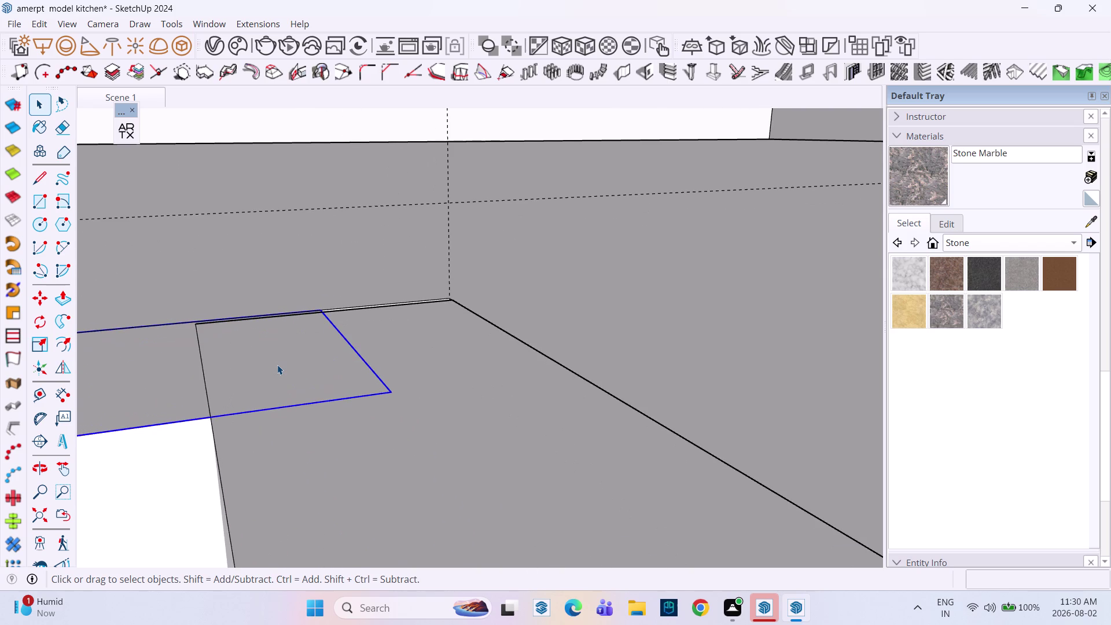
triple_click(277, 365)
scroll(up, 3)
key(l)
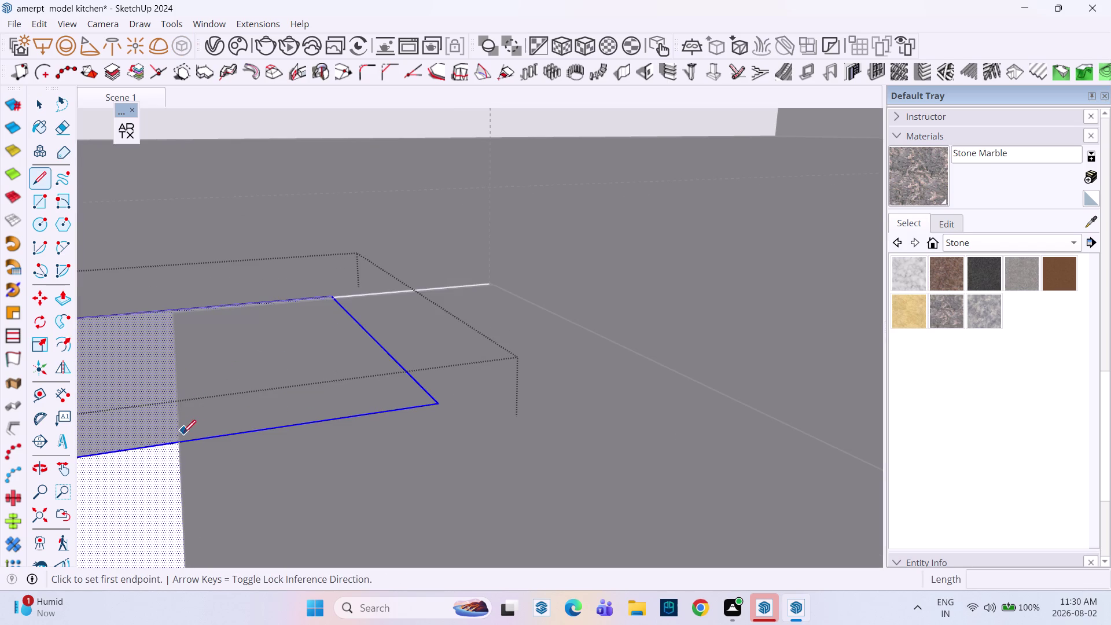
Draw a line across the side panel's top end to split its face.
click(178, 441)
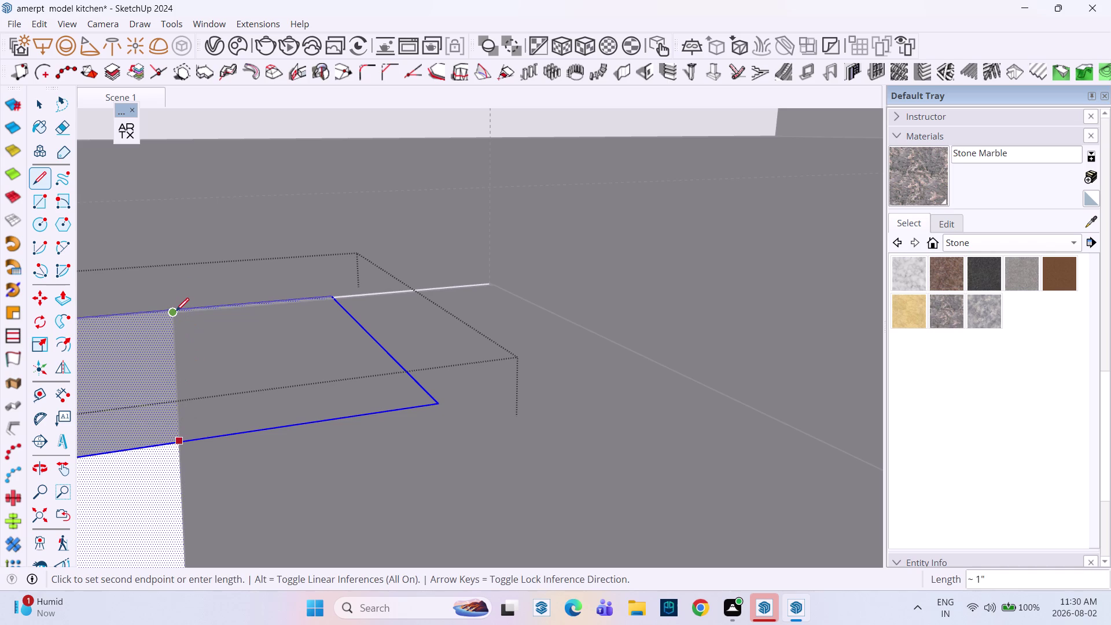
click(175, 311)
key(space)
click(218, 335)
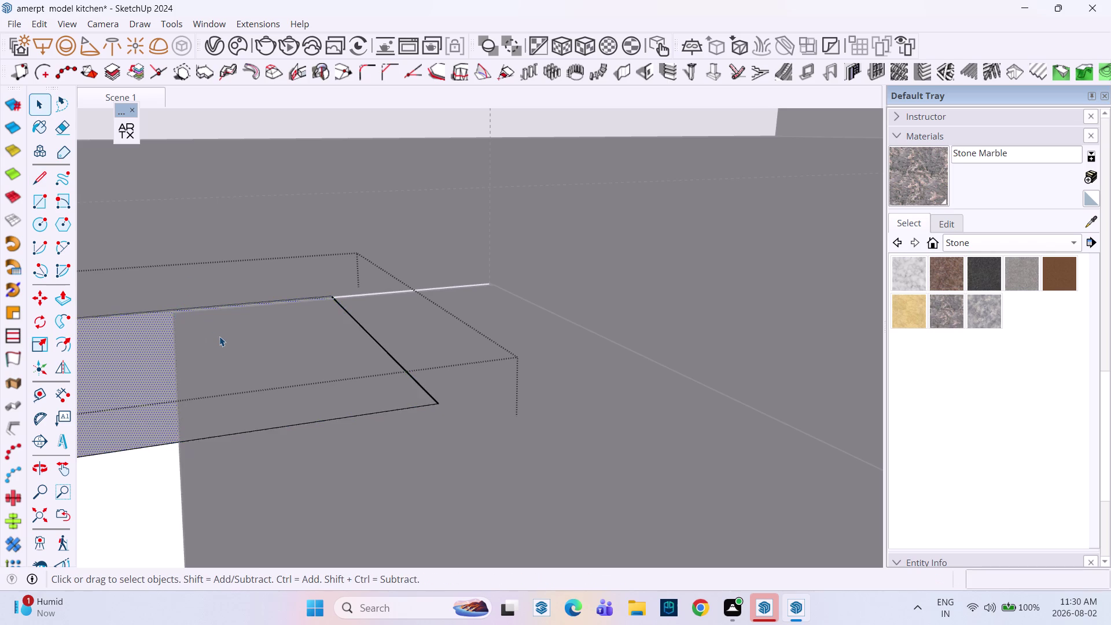
Select the split top face and panel geometry, undo two changes, then clear the selection.
scroll(down, 3)
middle_drag(258, 367, 282, 486)
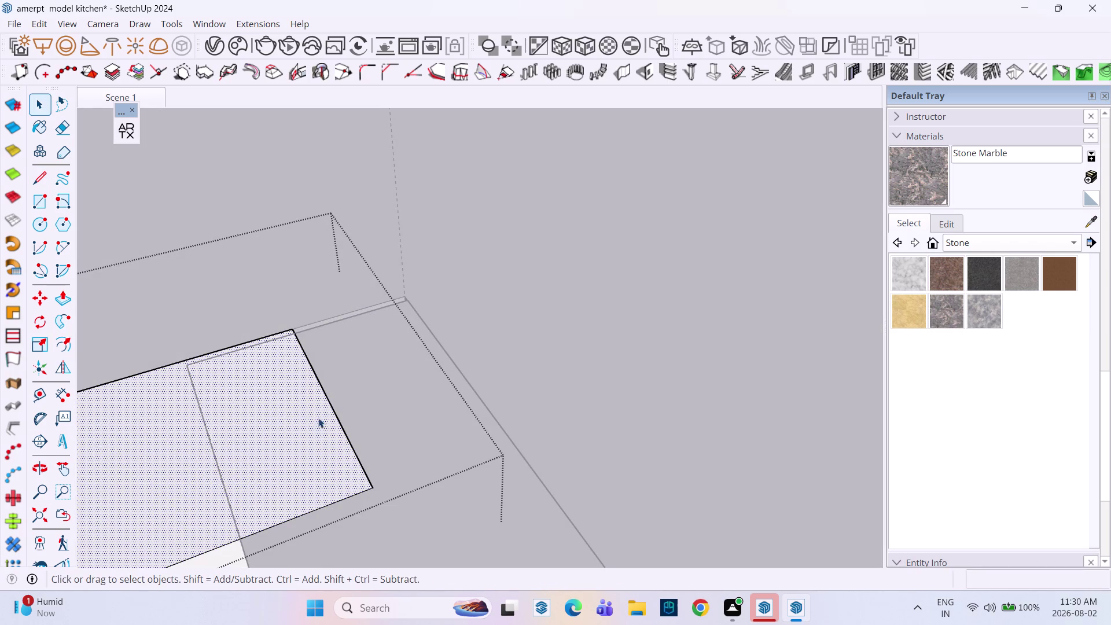
click(308, 429)
double_click(303, 430)
triple_click(256, 422)
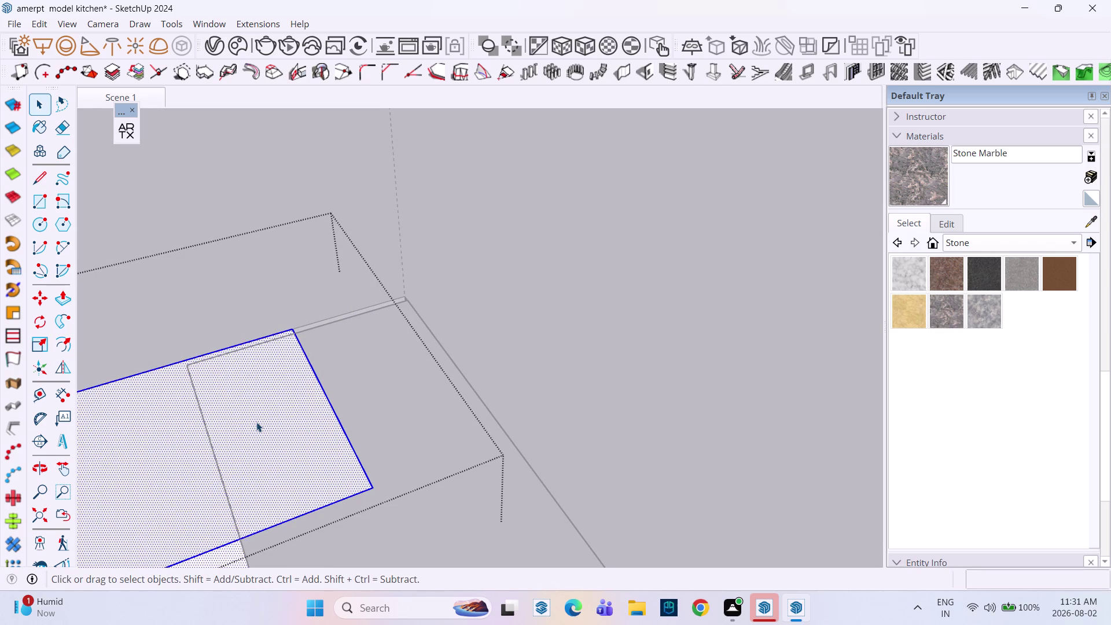
key(ctrl+z)
key(ctrl+z)
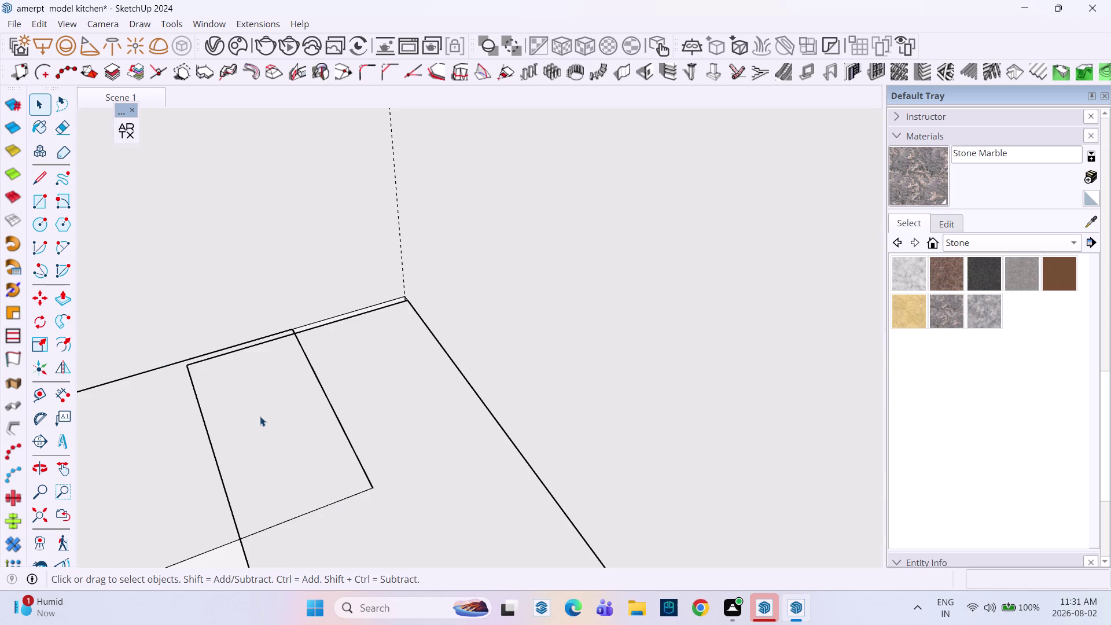
triple_click(262, 414)
double_click(261, 414)
scroll(up, 3)
click(262, 415)
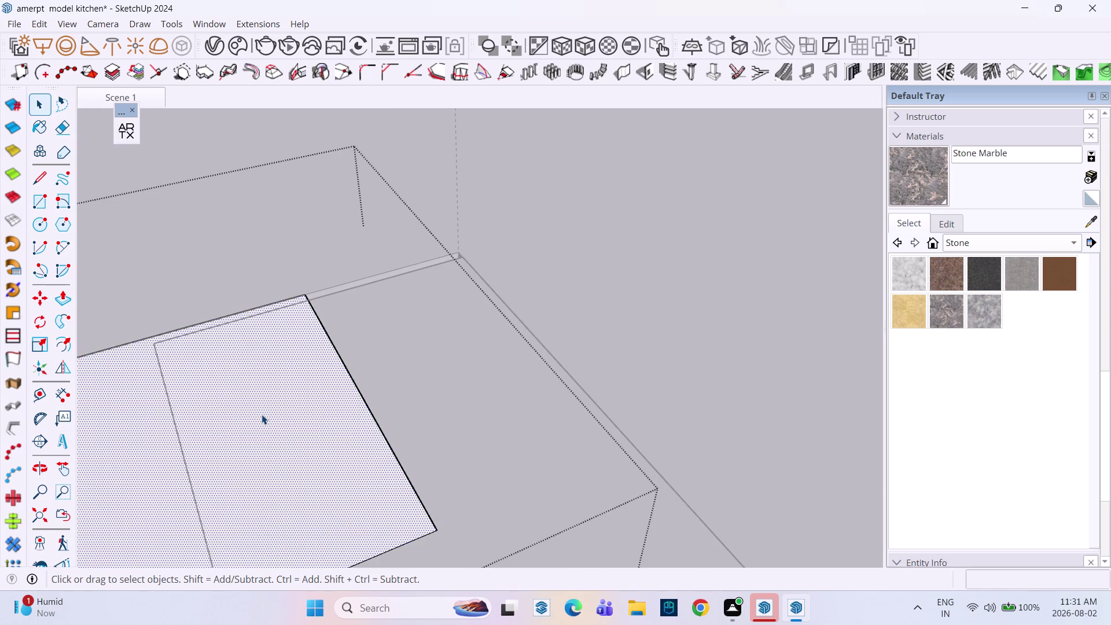
click(262, 414)
Draw lines closing off a small corner rectangle on the panel top.
key(l)
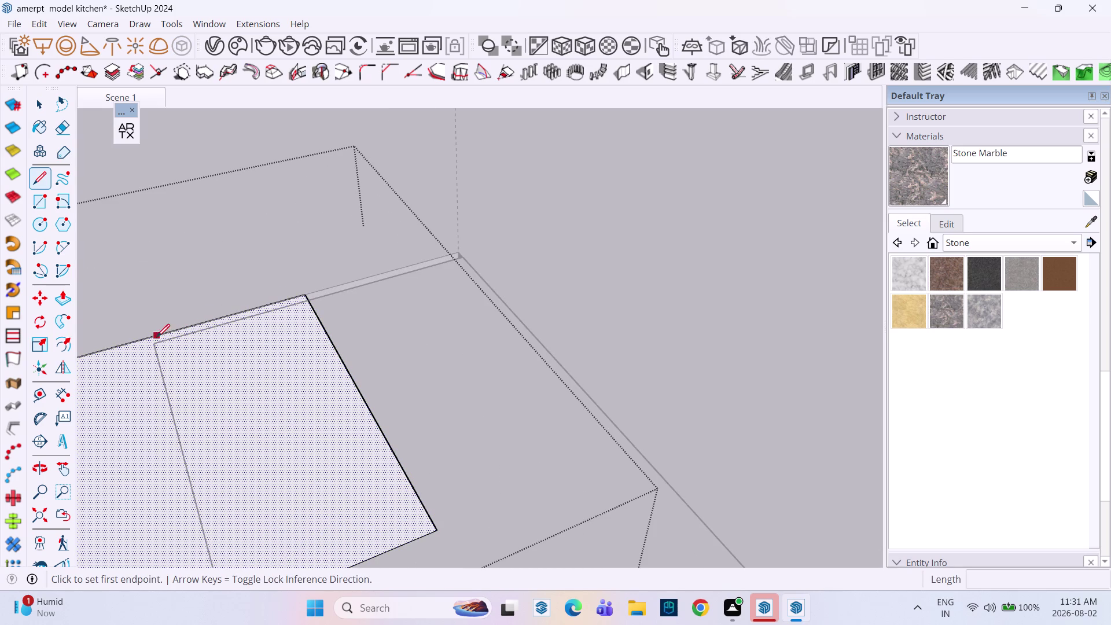
click(150, 335)
scroll(down, 3)
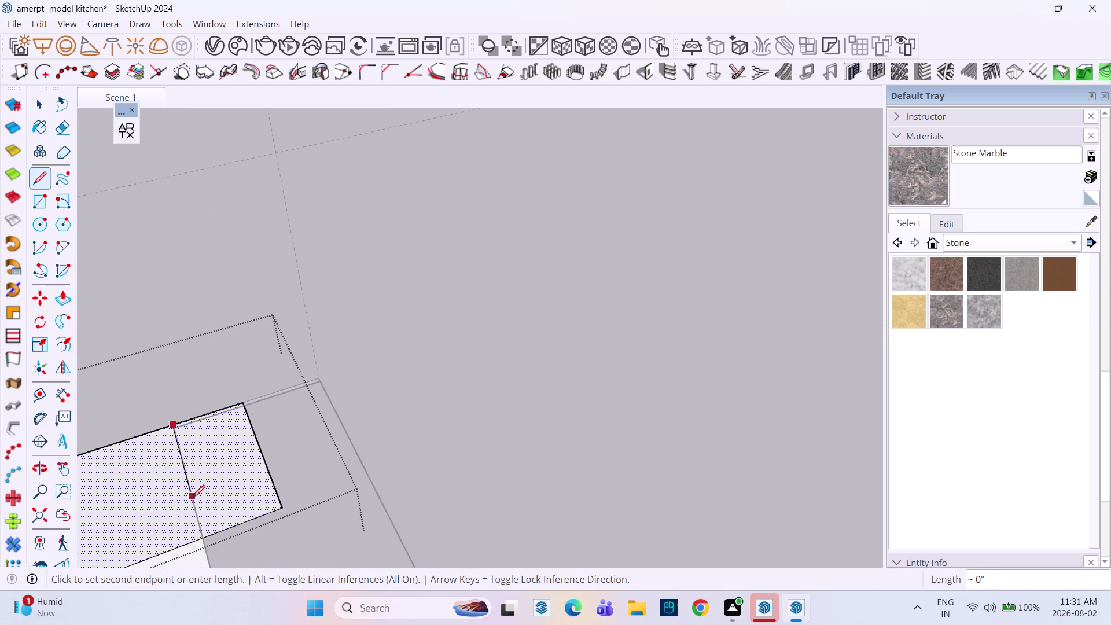
middle_drag(194, 495, 213, 421)
click(228, 456)
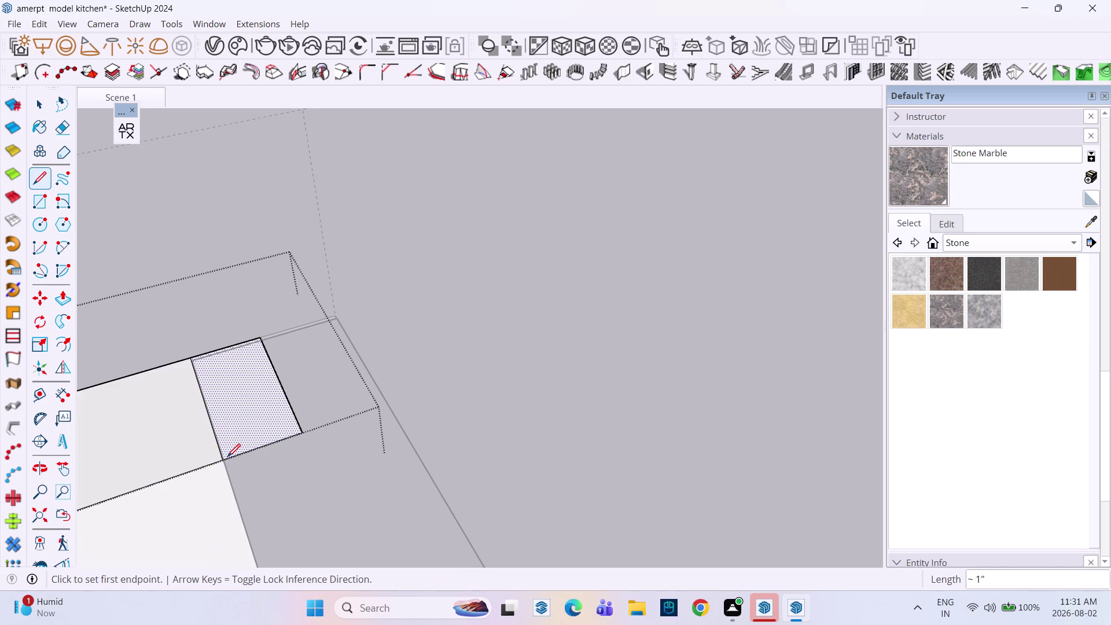
key(space)
click(255, 419)
Push the small corner face down with Push/Pull to trim the notch.
key(p)
click(255, 418)
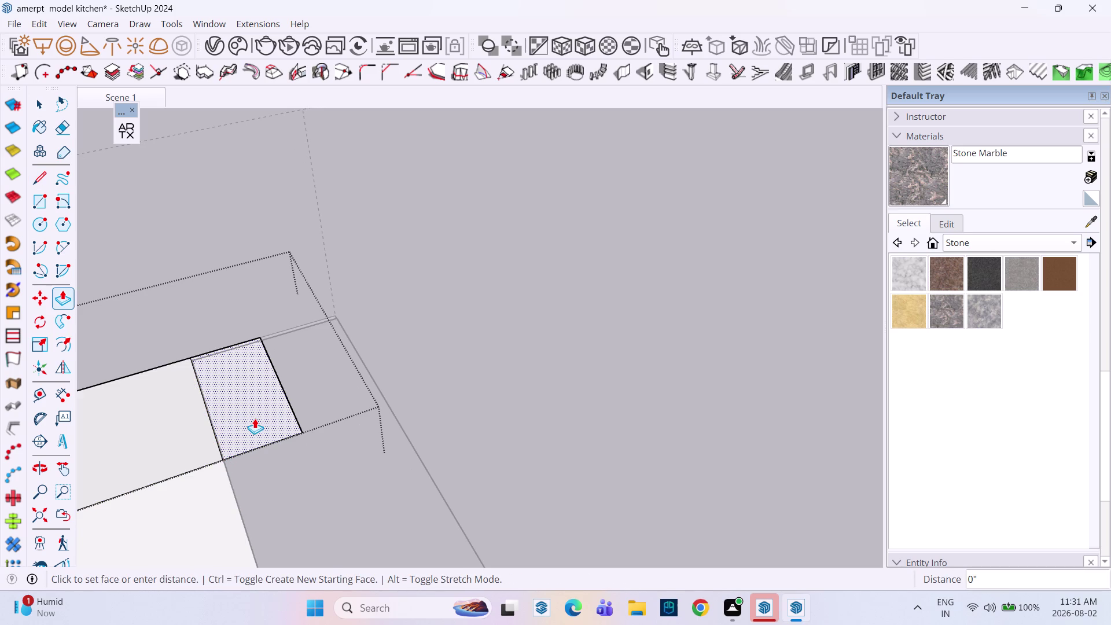
click(237, 408)
scroll(down, 3)
scroll(up, 3)
scroll(down, 3)
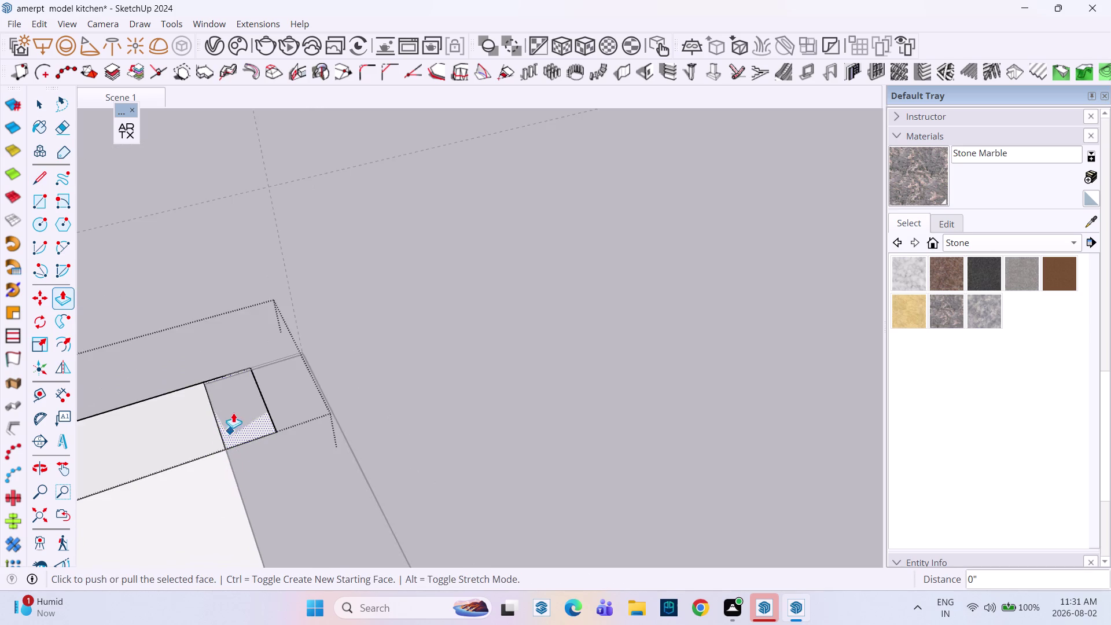
middle_drag(237, 384, 316, 266)
key(ctrl+z)
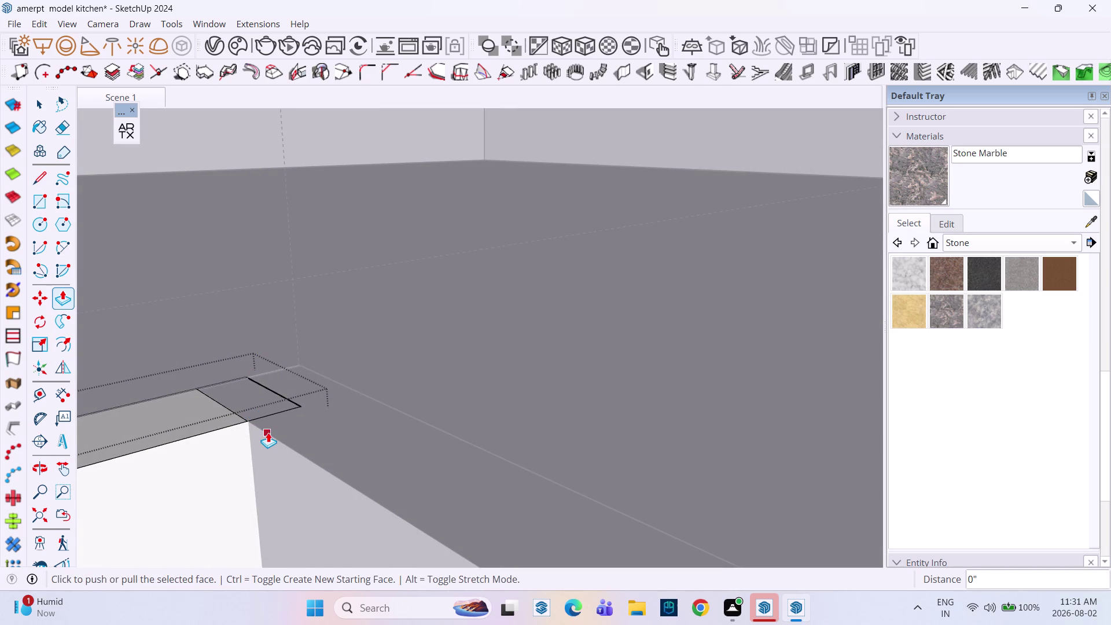
key(ctrl+z)
key(ctrl+z)
key(space)
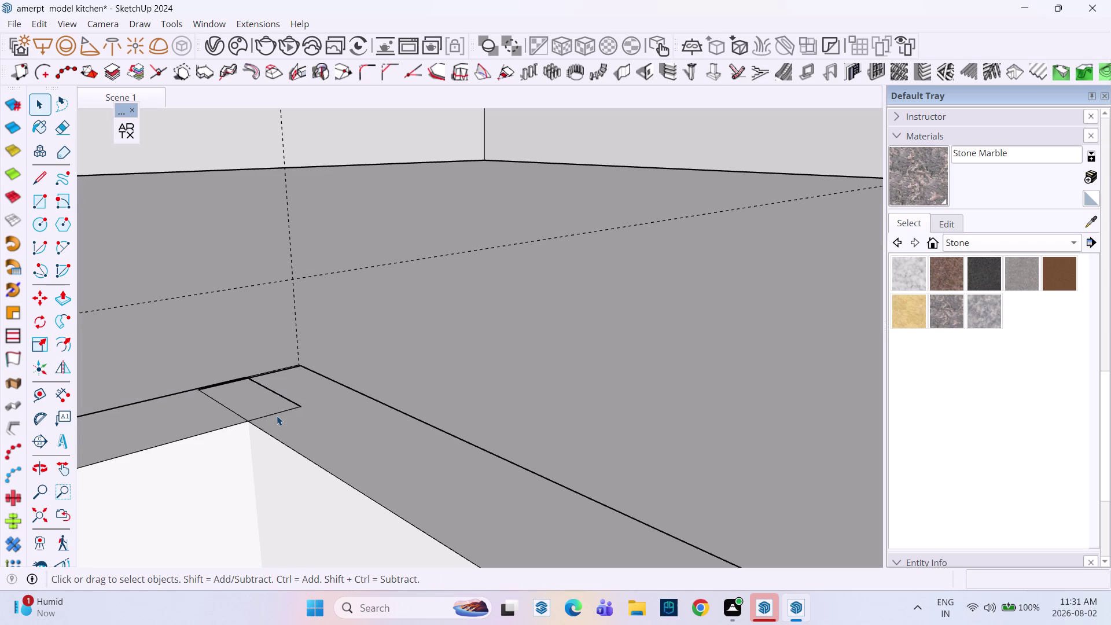
click(277, 415)
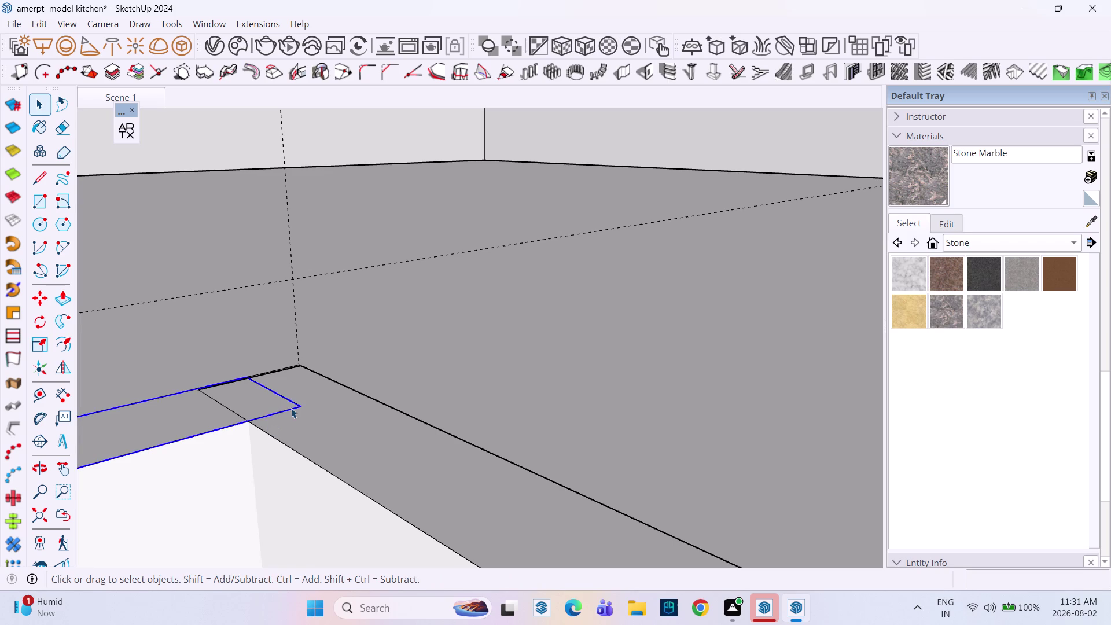
Orbit to the corner cabinet's side panel above the glass cabinets and its bottom edge.
scroll(down, 3)
middle_drag(265, 408, 277, 375)
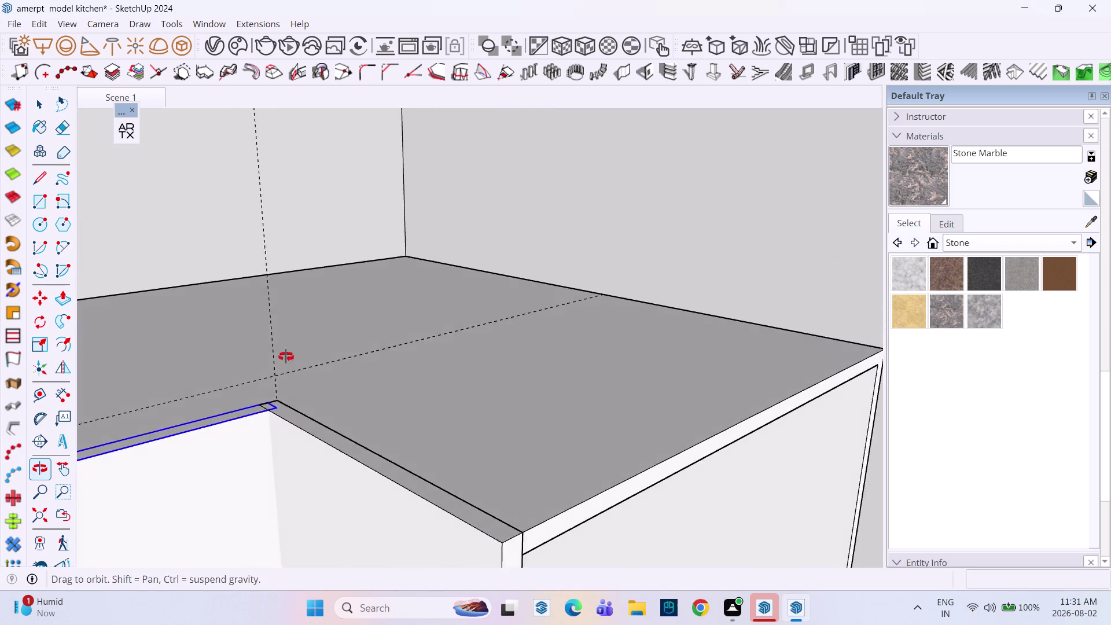
middle_drag(276, 375, 338, 285)
scroll(down, 3)
scroll(down, 3)
middle_drag(311, 403, 302, 308)
middle_drag(315, 369, 329, 398)
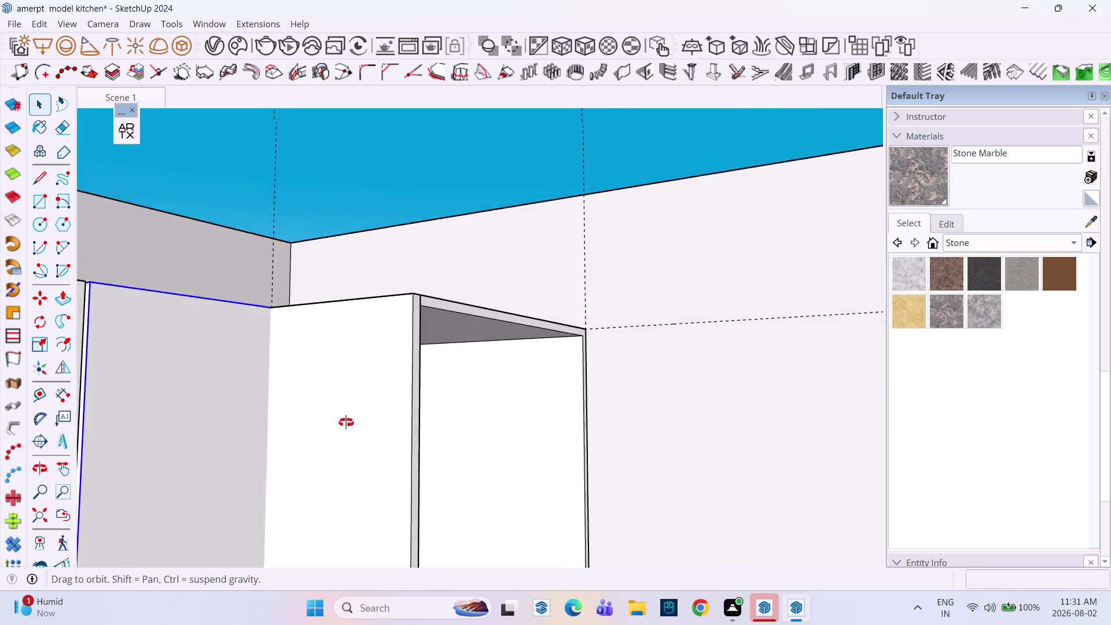
middle_drag(329, 398, 384, 470)
scroll(down, 3)
scroll(down, 3)
middle_drag(365, 426, 349, 305)
scroll(down, 3)
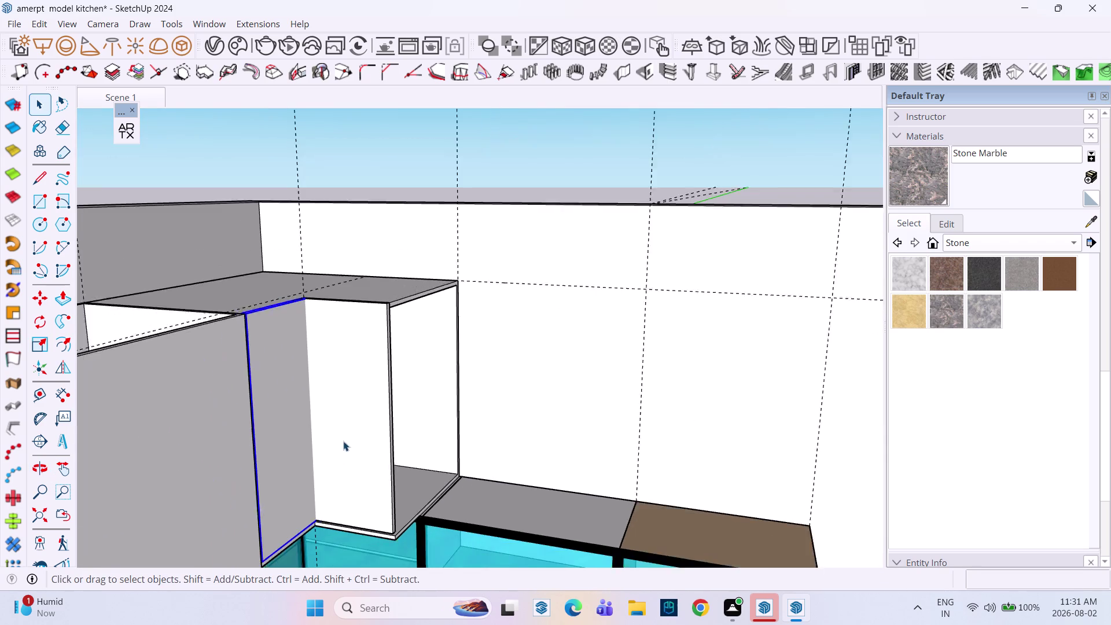
middle_drag(340, 430, 311, 328)
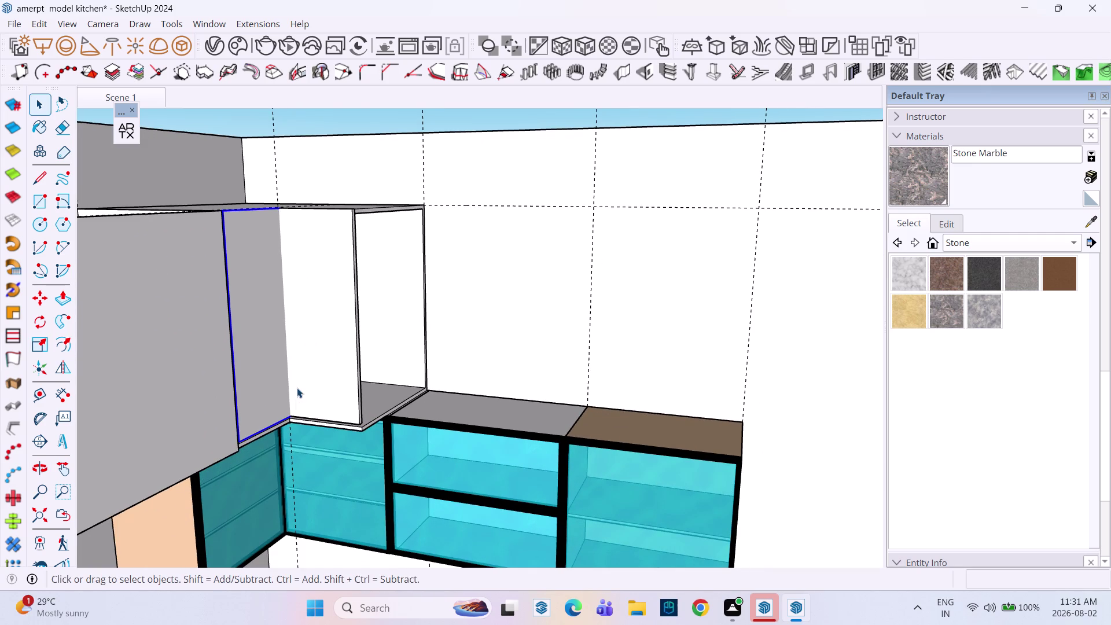
scroll(up, 3)
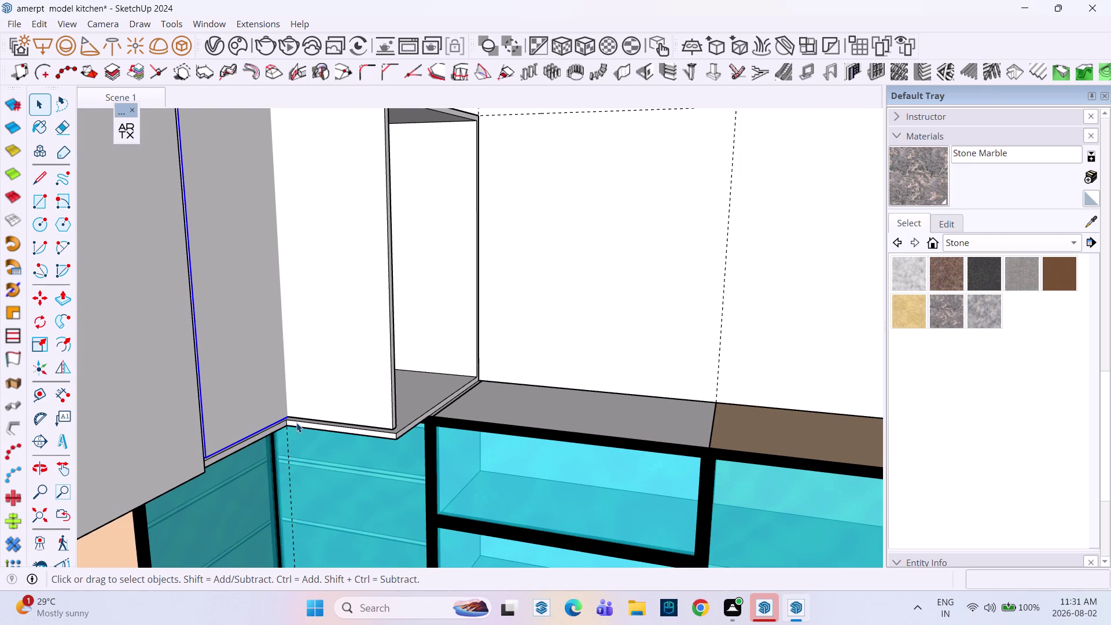
scroll(up, 3)
scroll(down, 3)
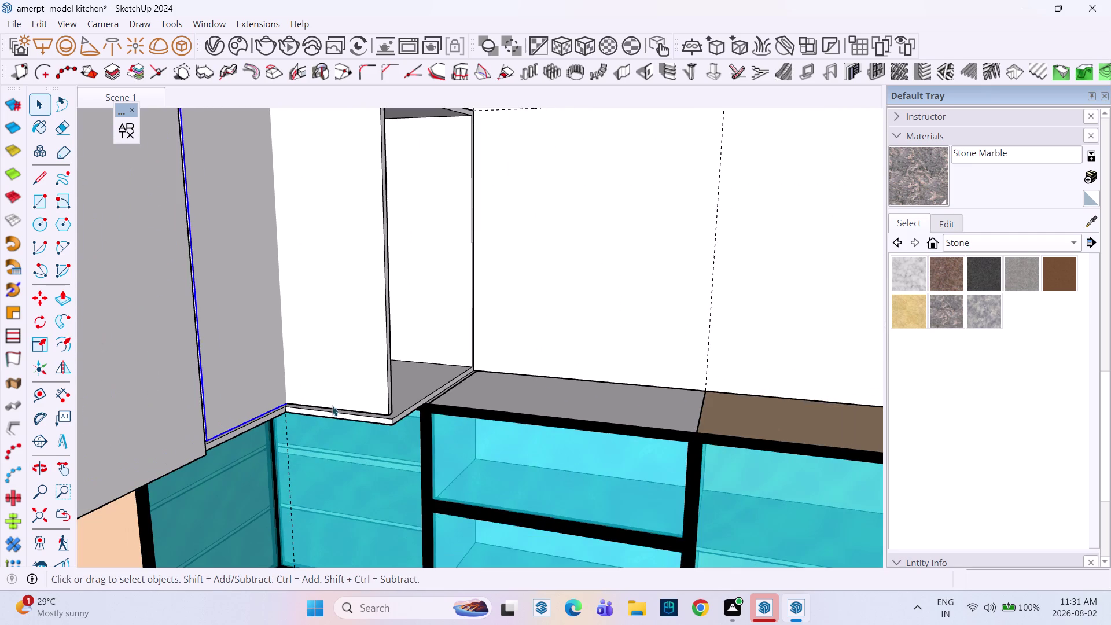
scroll(up, 3)
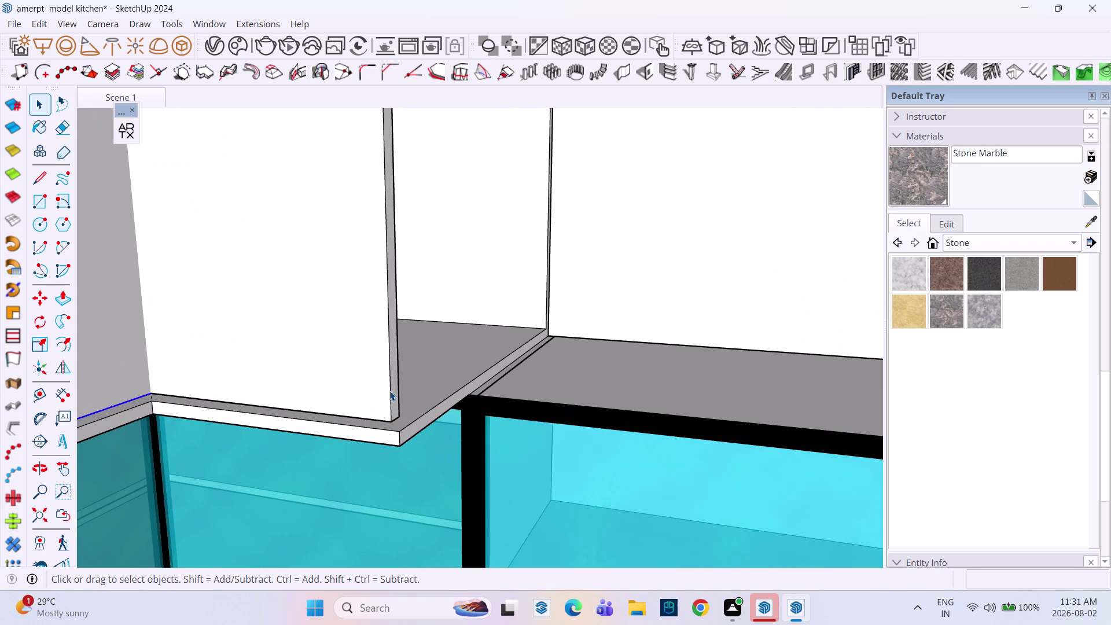
Move the side panel about an inch so its bottom corner meets the cabinet edge.
click(394, 383)
scroll(up, 3)
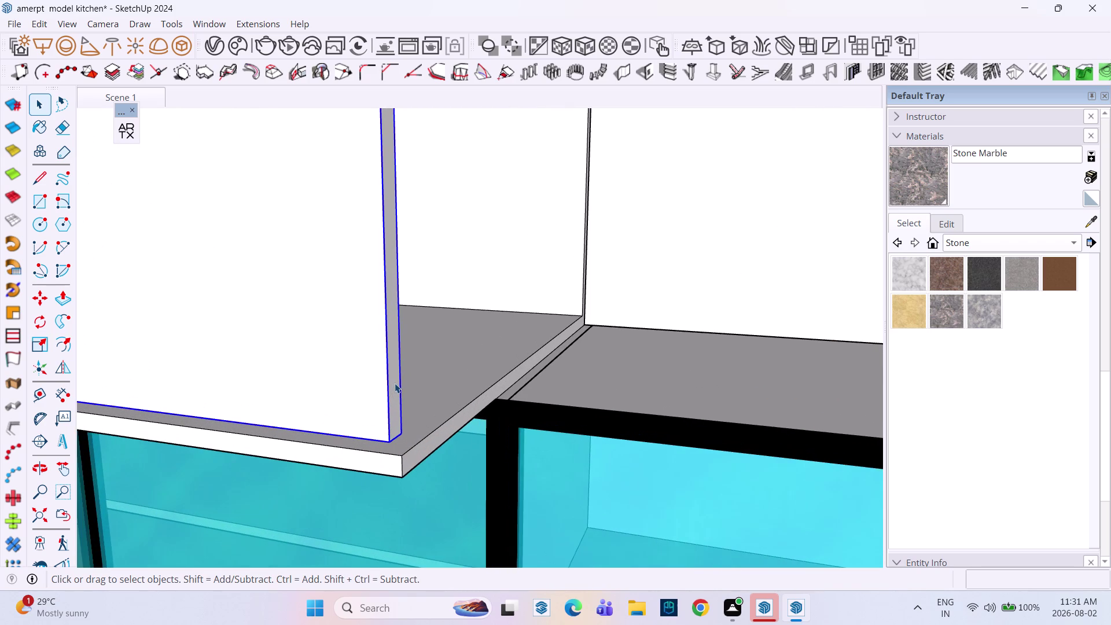
key(m)
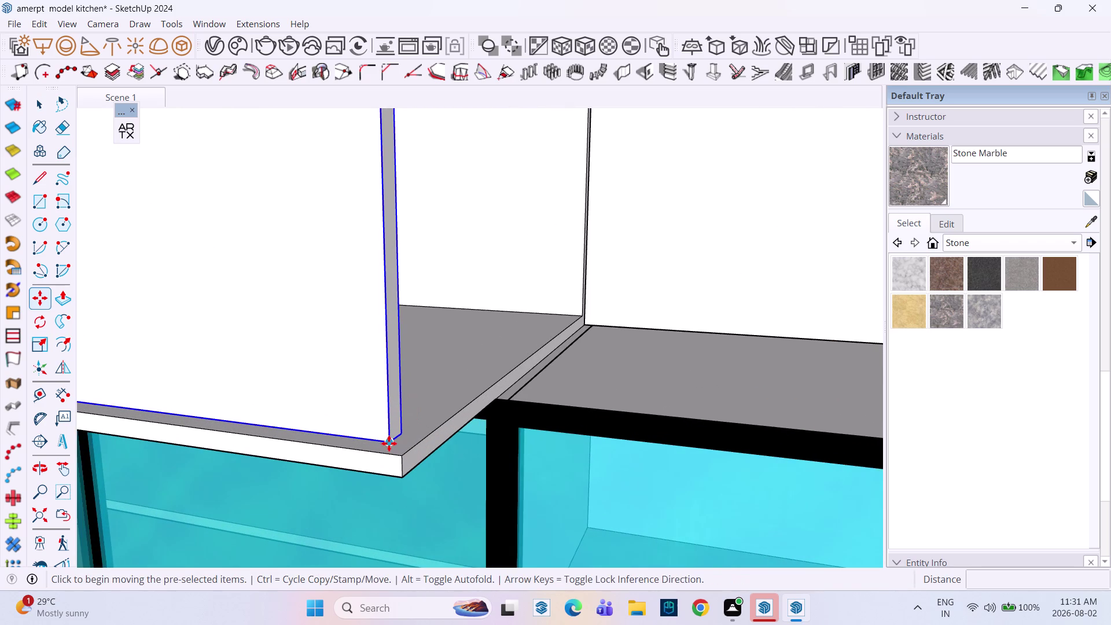
click(390, 443)
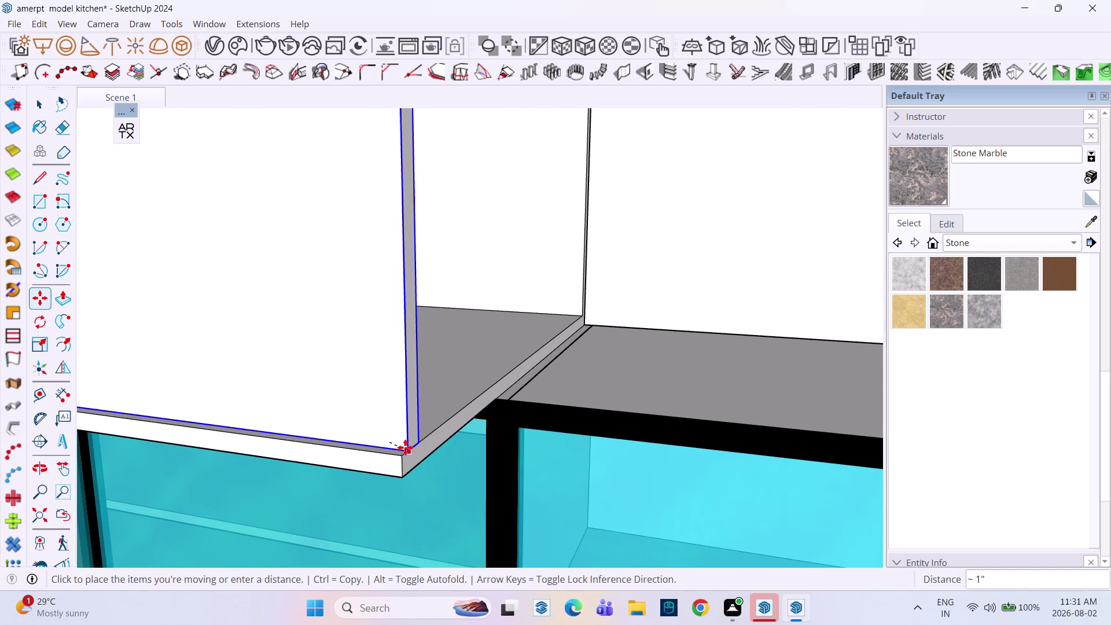
click(405, 447)
key(space)
scroll(down, 3)
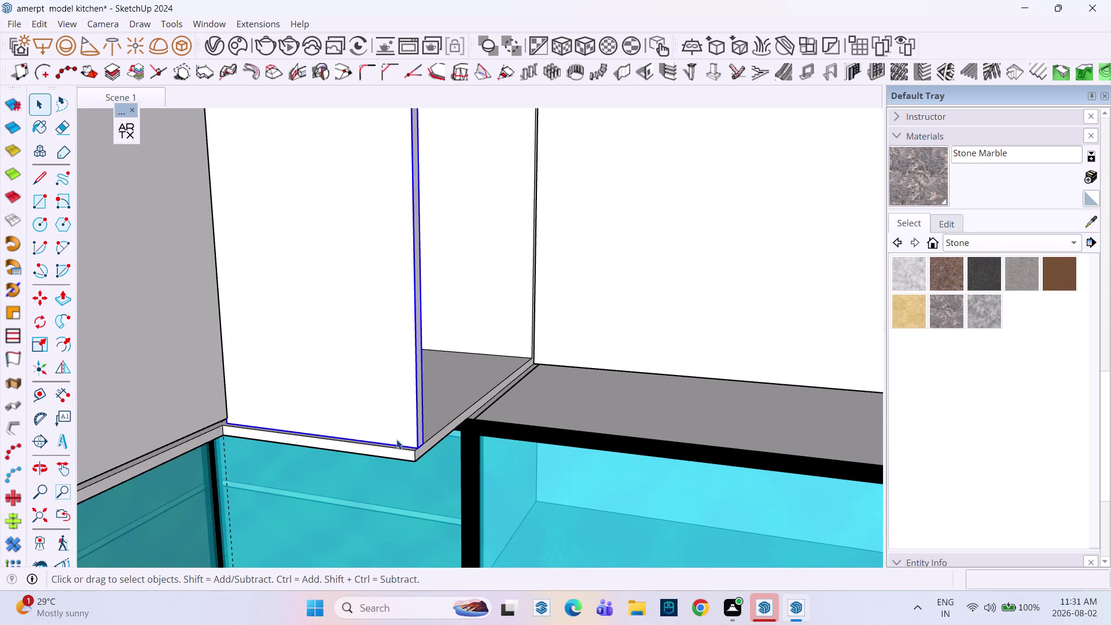
scroll(down, 3)
middle_drag(217, 397, 132, 395)
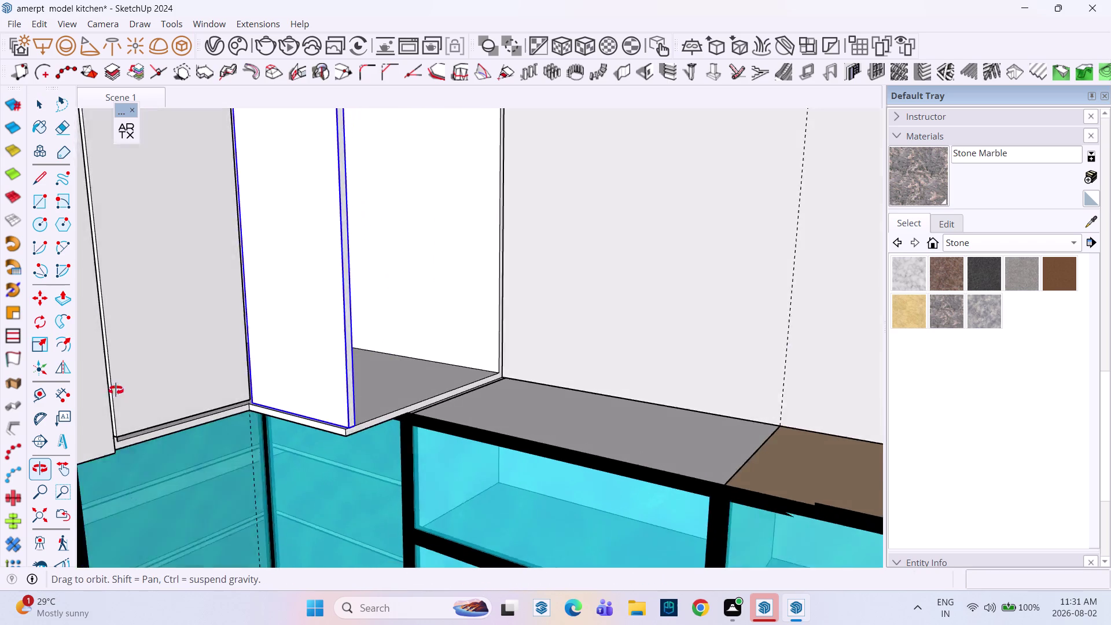
middle_drag(133, 396, 97, 389)
scroll(down, 3)
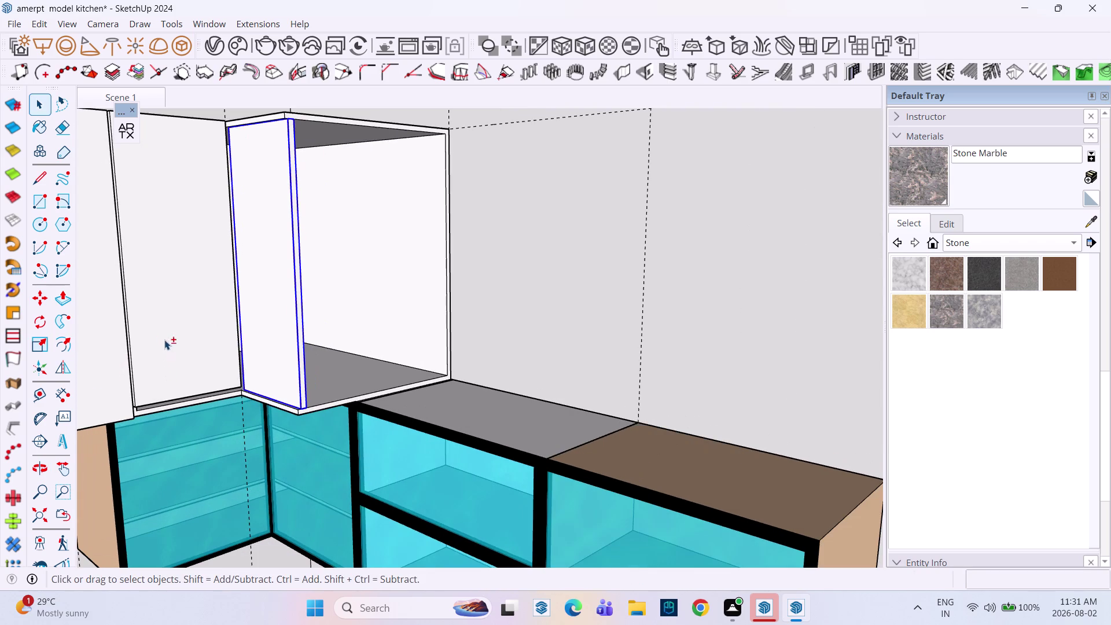
middle_drag(164, 339, 223, 431)
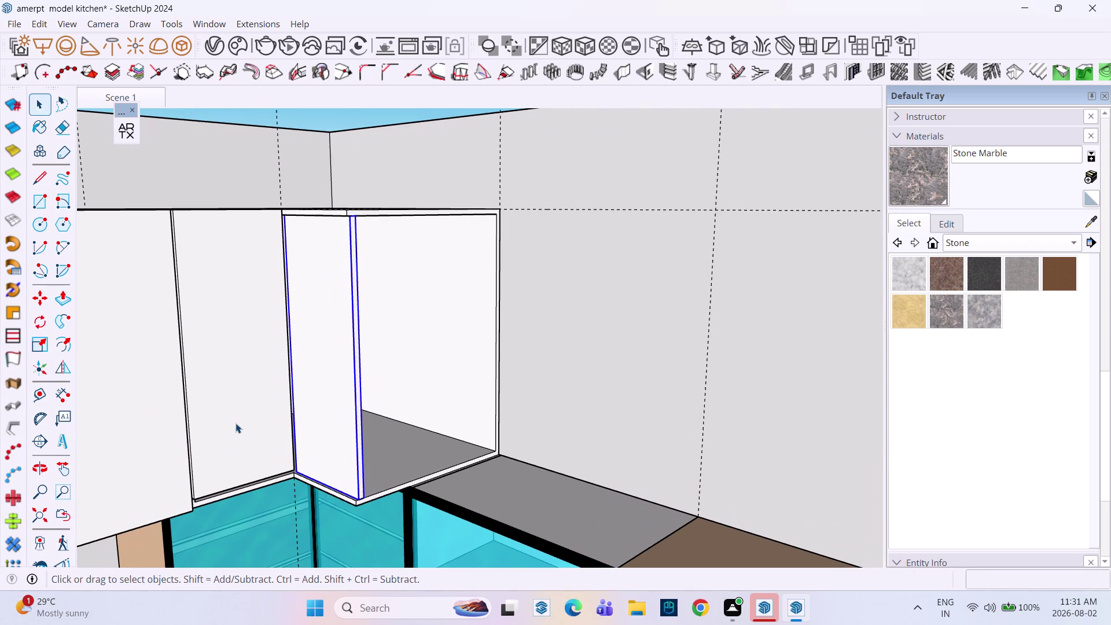
key(ctrl+z)
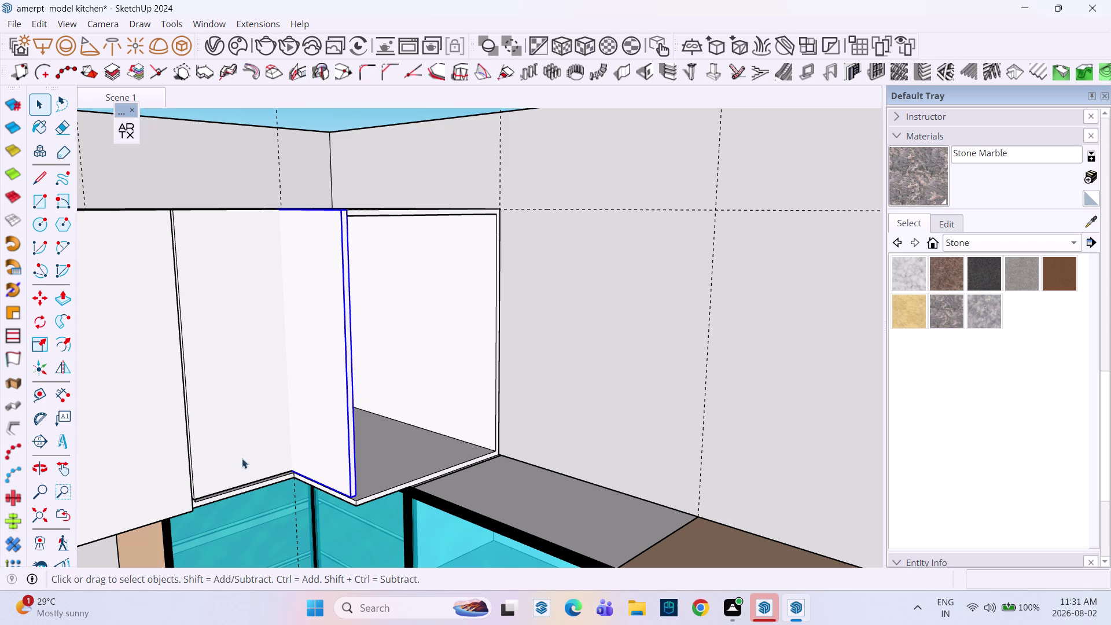
middle_drag(292, 478, 361, 473)
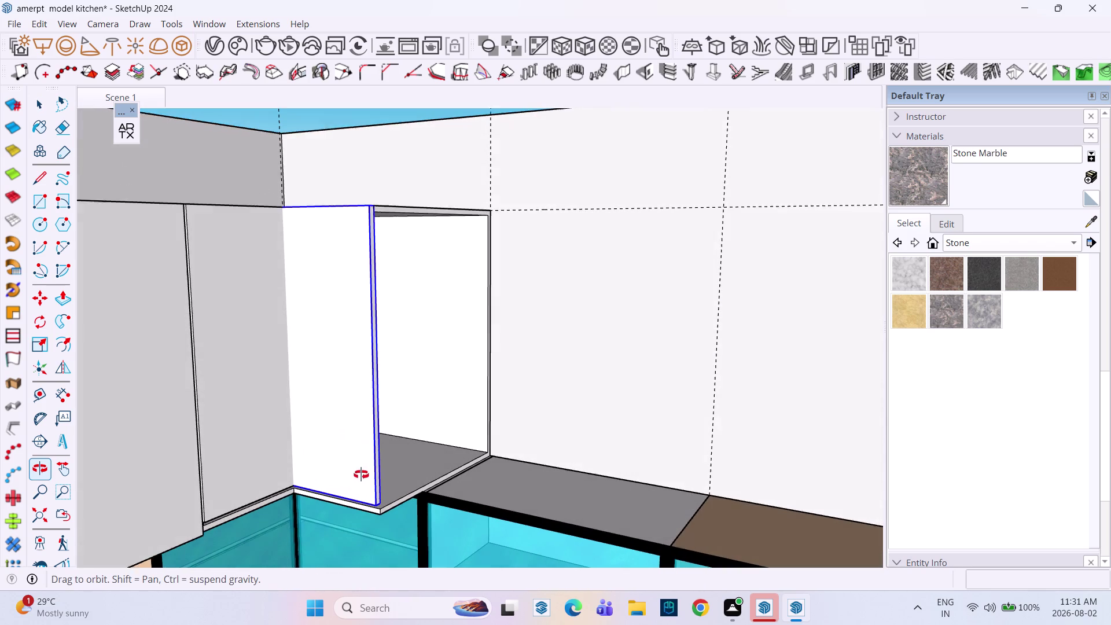
middle_drag(361, 474, 361, 475)
middle_drag(288, 471, 328, 341)
scroll(up, 3)
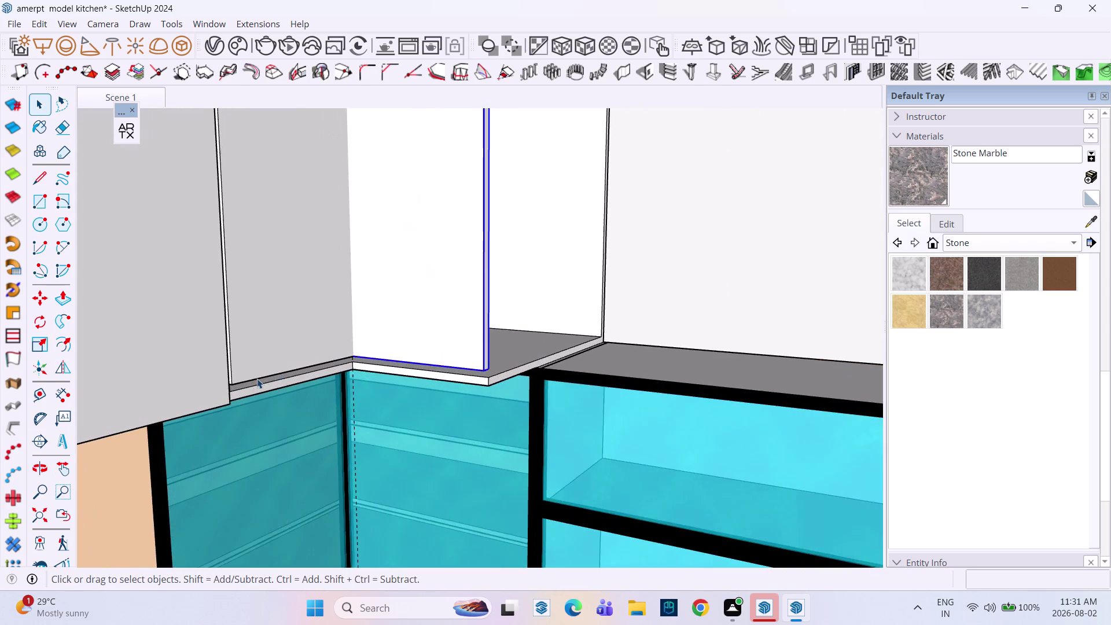
scroll(up, 3)
middle_drag(267, 365, 281, 264)
scroll(up, 3)
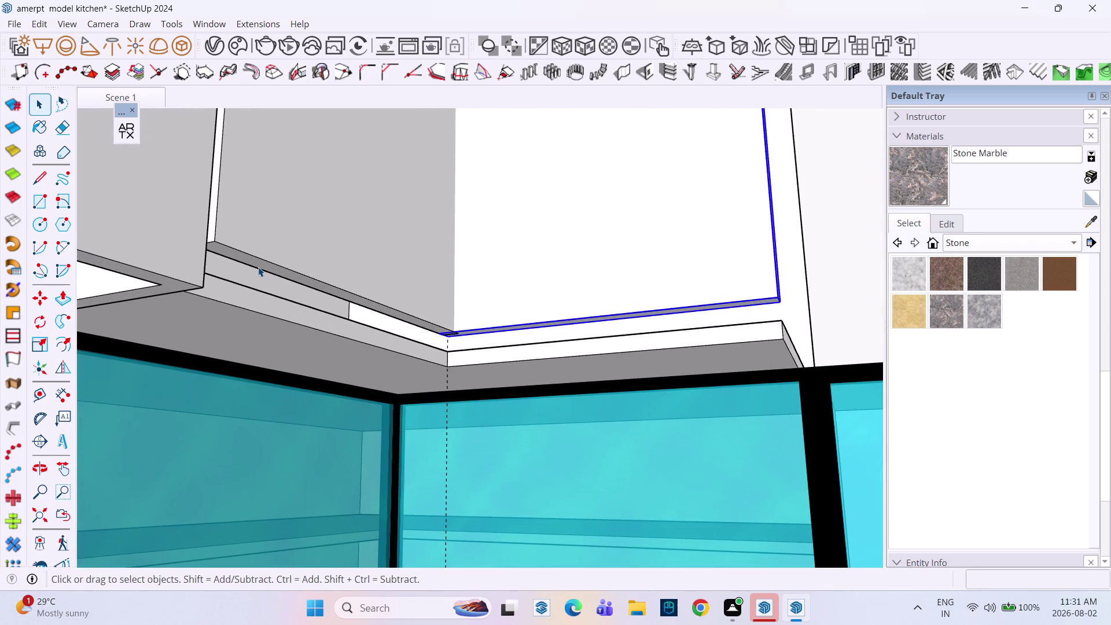
scroll(down, 3)
middle_drag(261, 262, 220, 319)
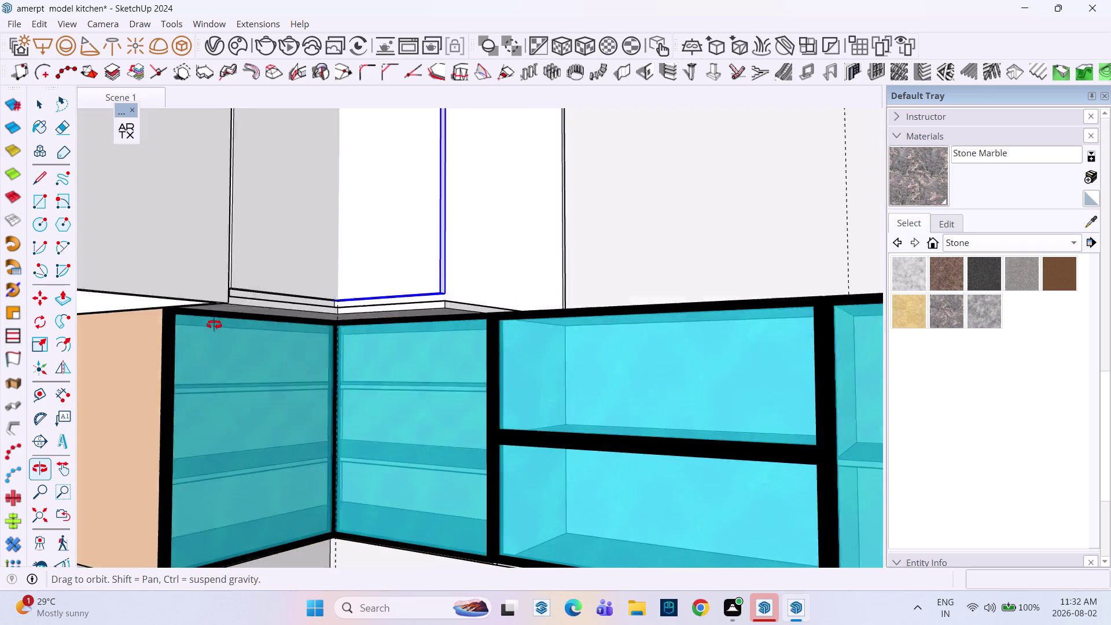
middle_drag(221, 319, 214, 325)
scroll(down, 3)
scroll(up, 3)
scroll(up, 3)
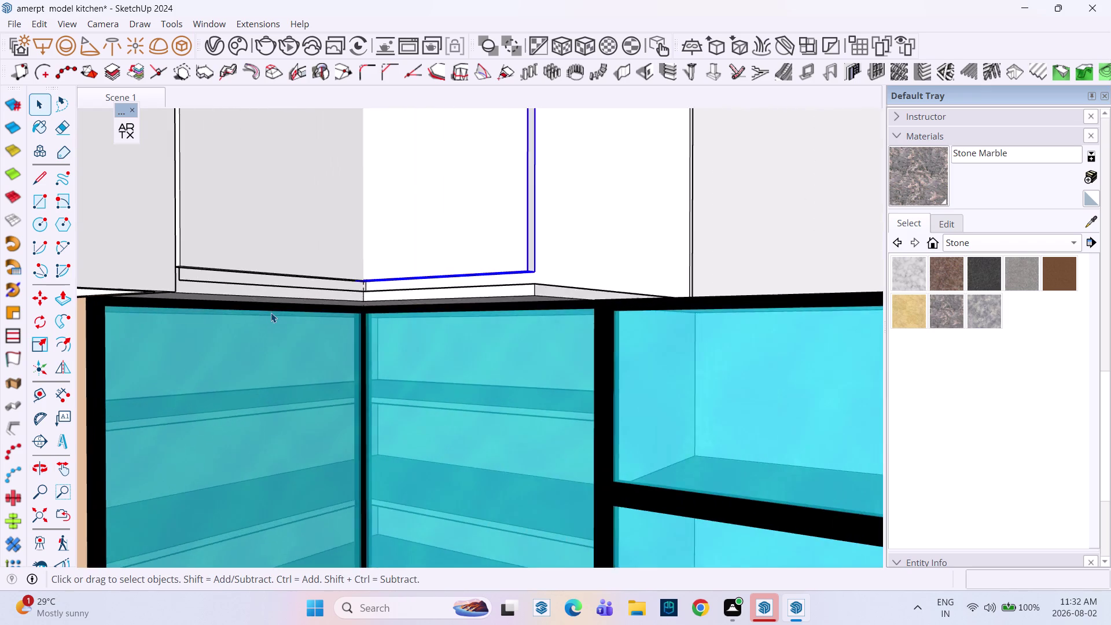
scroll(up, 3)
scroll(down, 3)
scroll(down, 3)
scroll(up, 3)
scroll(down, 3)
scroll(down, 3)
scroll(up, 3)
scroll(down, 3)
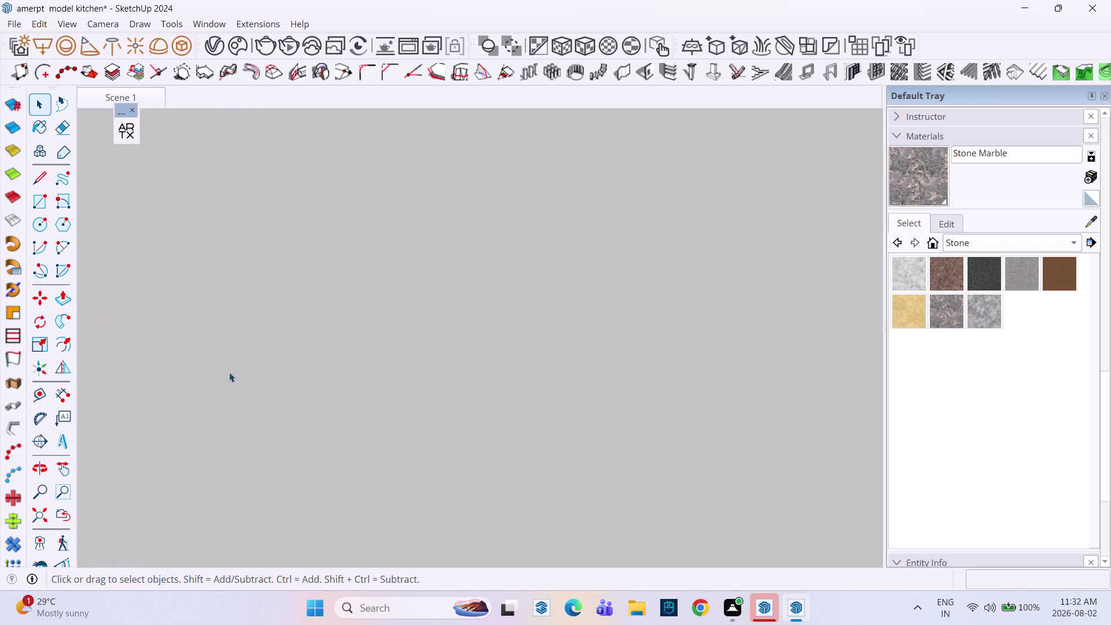
click(104, 94)
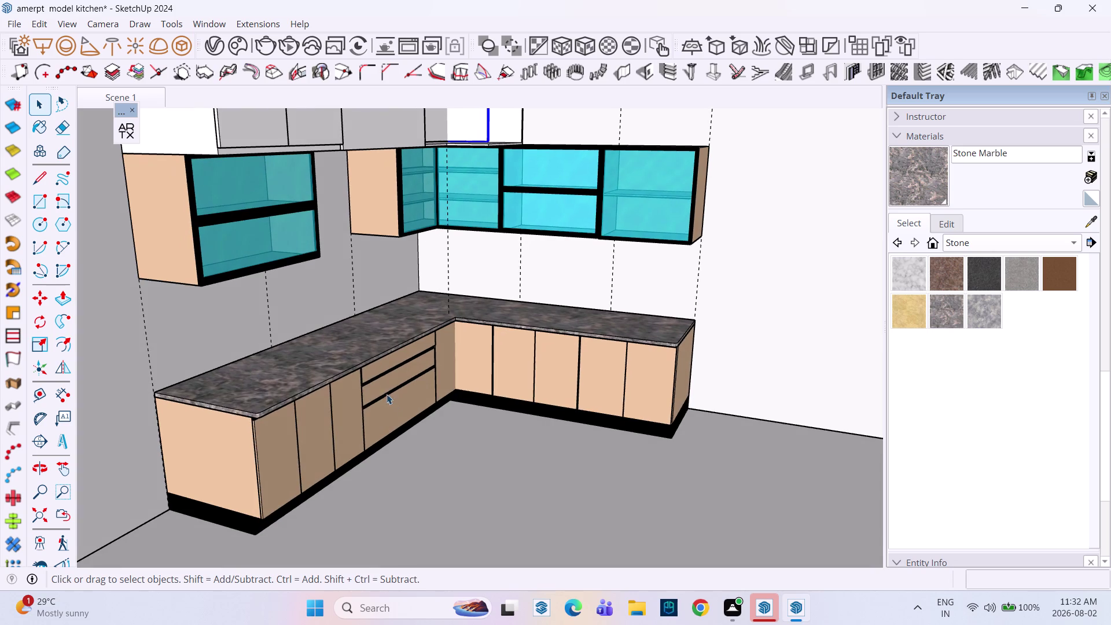
middle_drag(352, 382, 264, 295)
scroll(up, 3)
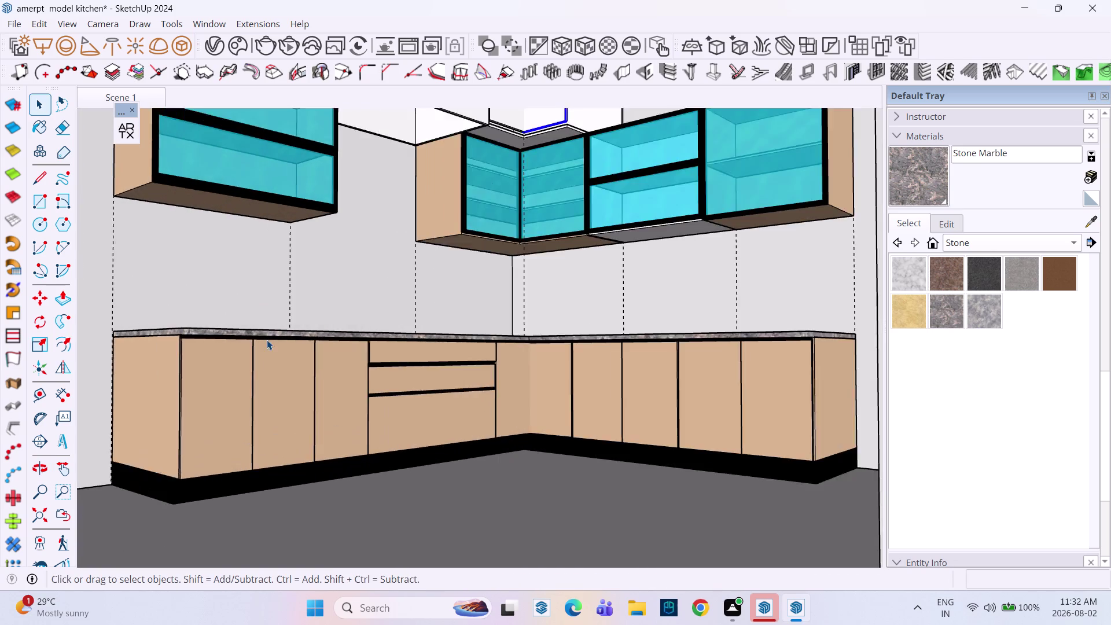
scroll(up, 3)
Copy the lower cabinets' black handle strip to beneath the upper cabinet door.
click(194, 337)
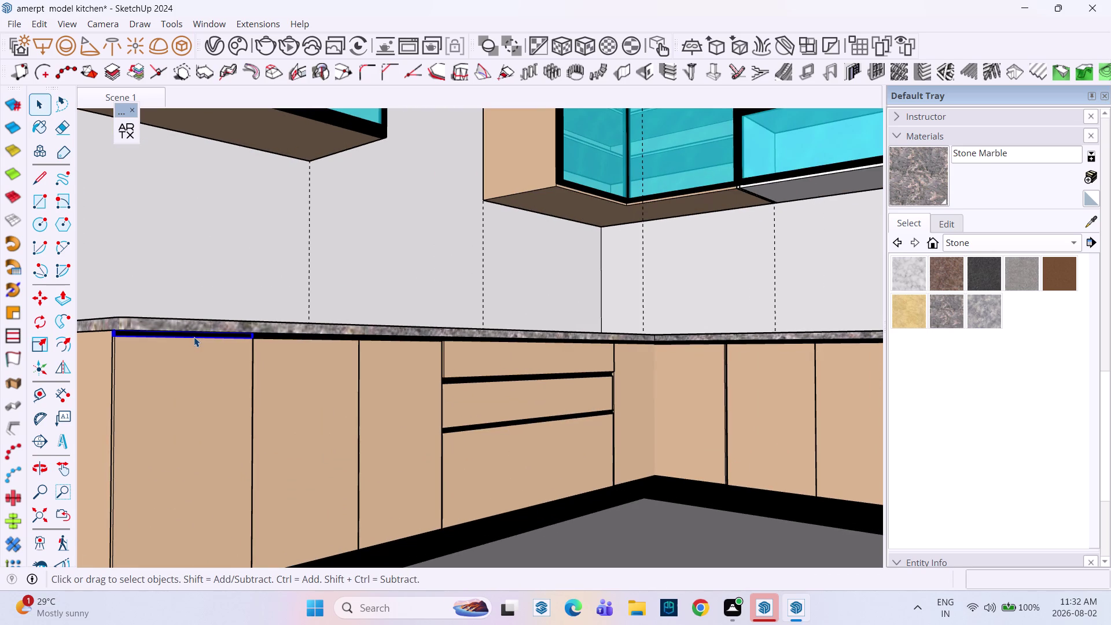
key(m)
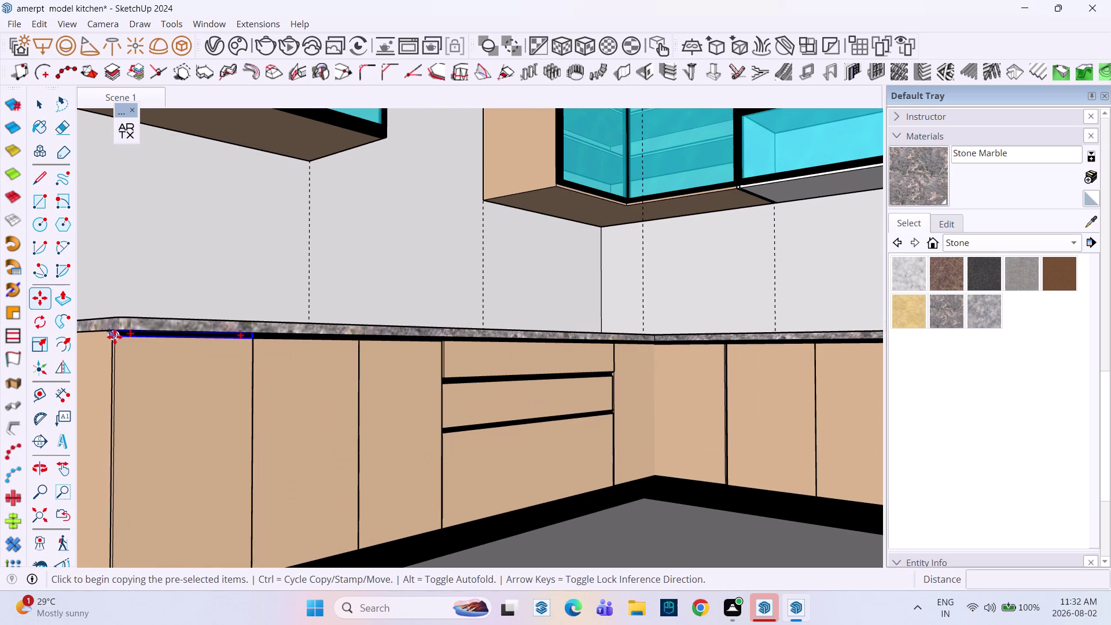
click(114, 337)
scroll(down, 3)
scroll(down, 3)
middle_drag(337, 261, 303, 445)
scroll(up, 3)
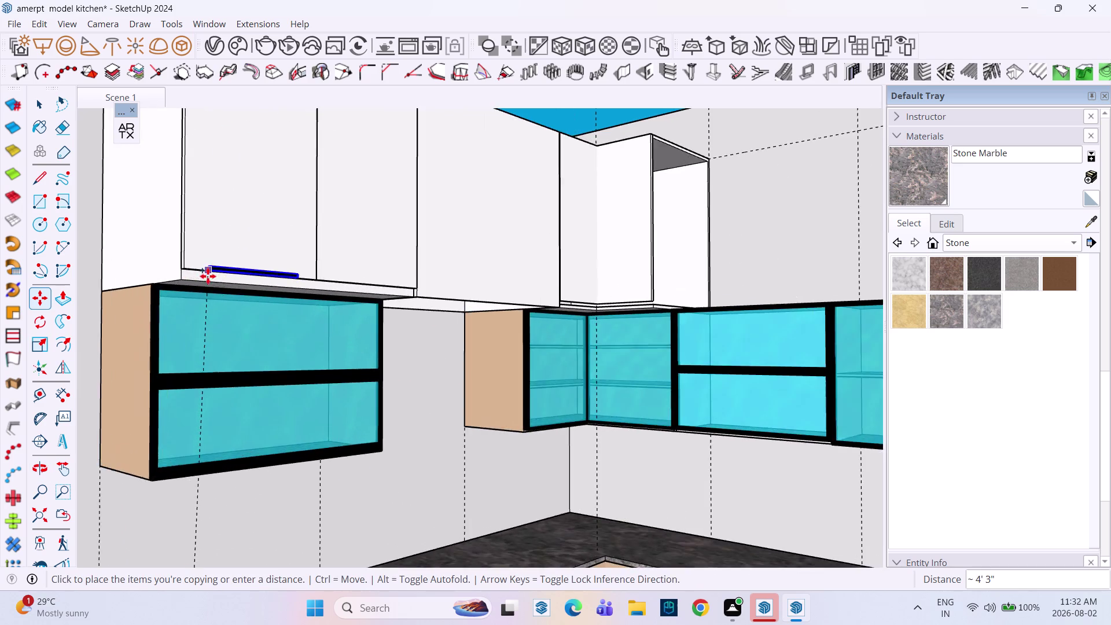
scroll(up, 3)
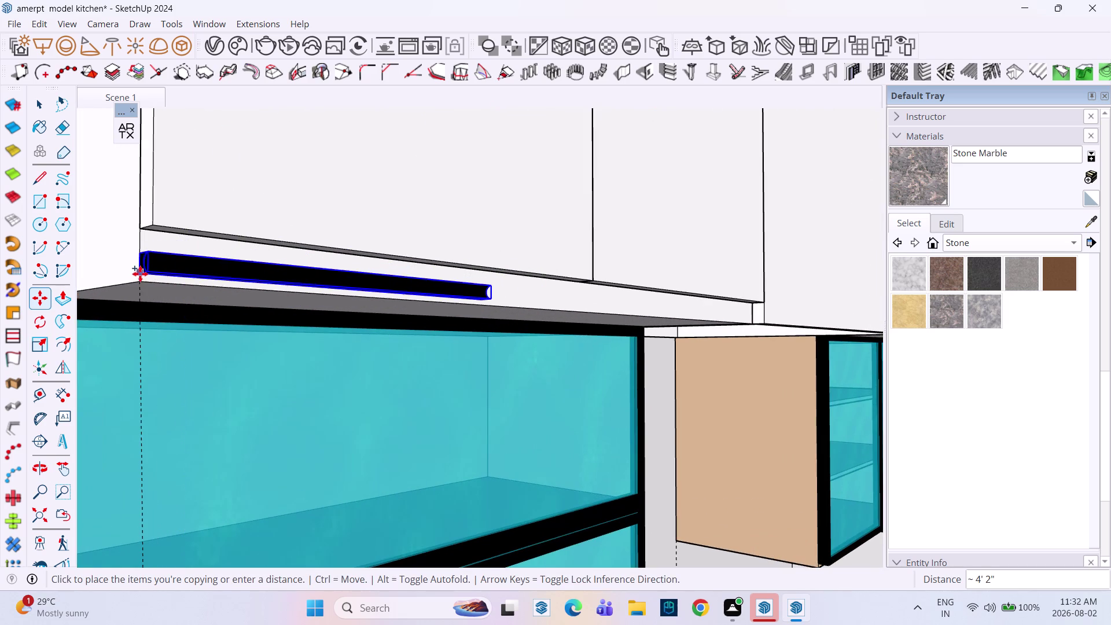
click(141, 276)
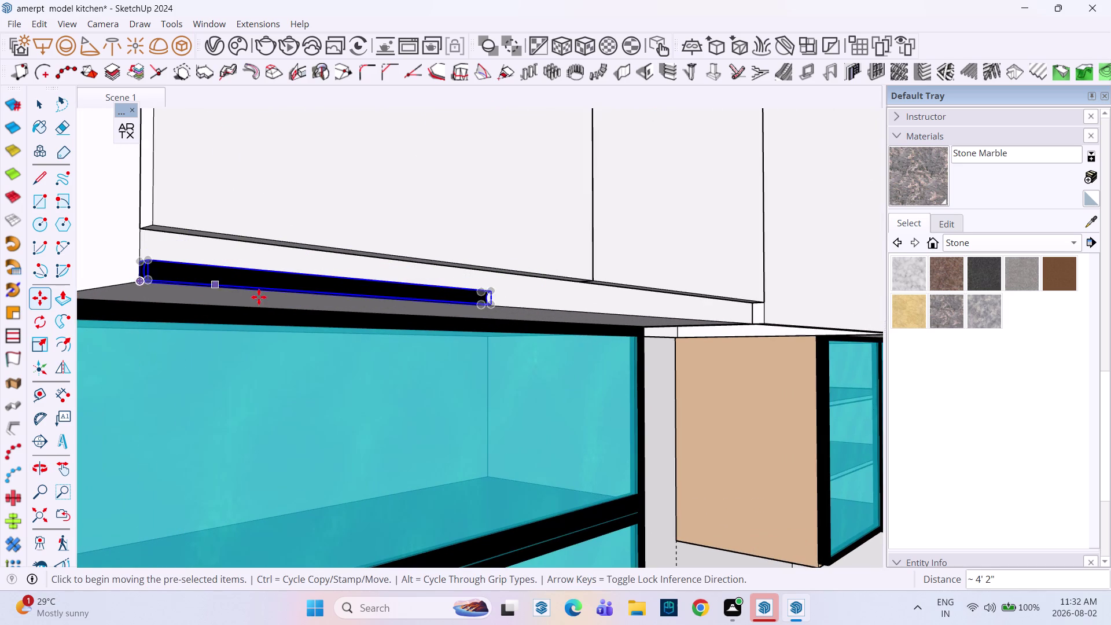
scroll(down, 3)
key(space)
Orbit around the placed strip copy to check its end and alignment from below.
scroll(down, 3)
scroll(up, 3)
scroll(down, 3)
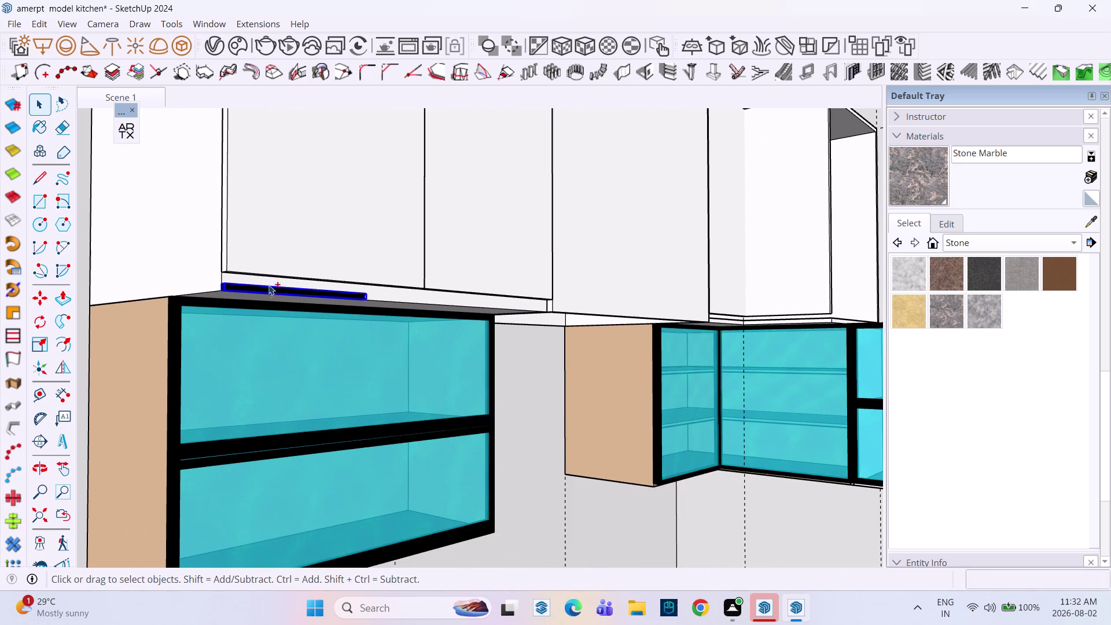
middle_drag(268, 285, 294, 403)
middle_drag(281, 387, 247, 319)
middle_drag(255, 318, 262, 439)
scroll(up, 3)
middle_drag(298, 443, 250, 389)
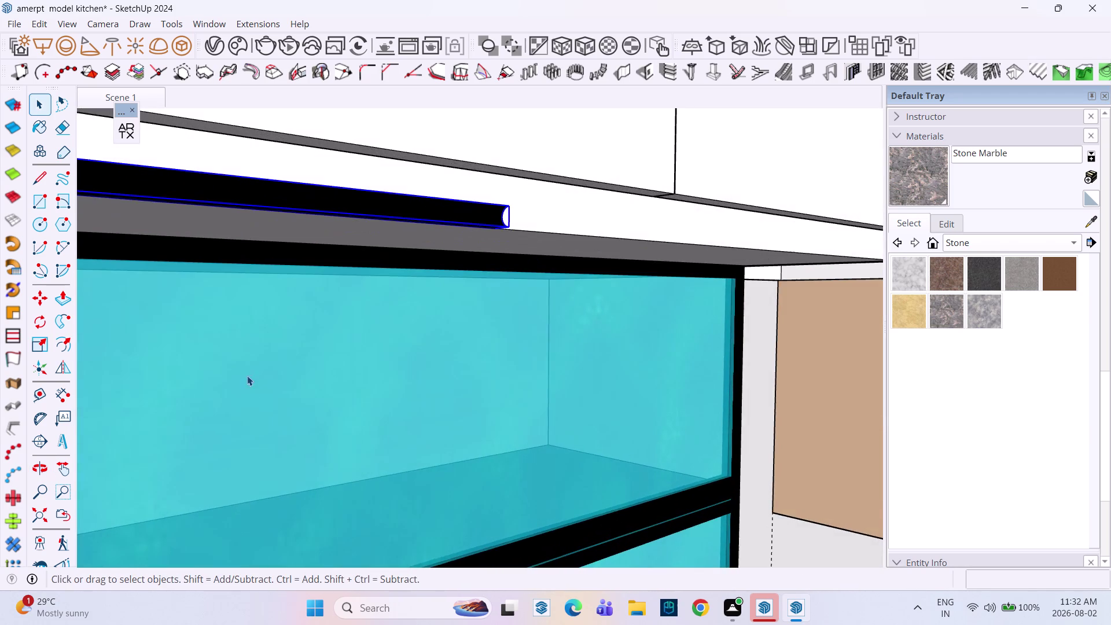
scroll(down, 3)
middle_drag(321, 334, 377, 420)
middle_drag(406, 407, 333, 406)
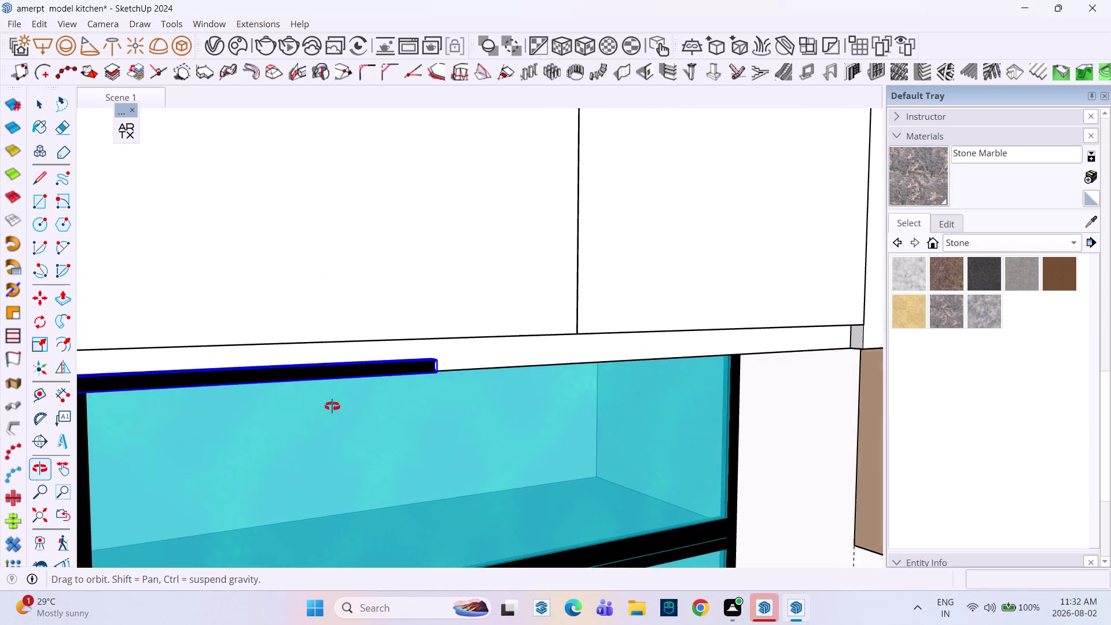
middle_drag(333, 406, 330, 405)
scroll(up, 3)
middle_drag(423, 359, 403, 285)
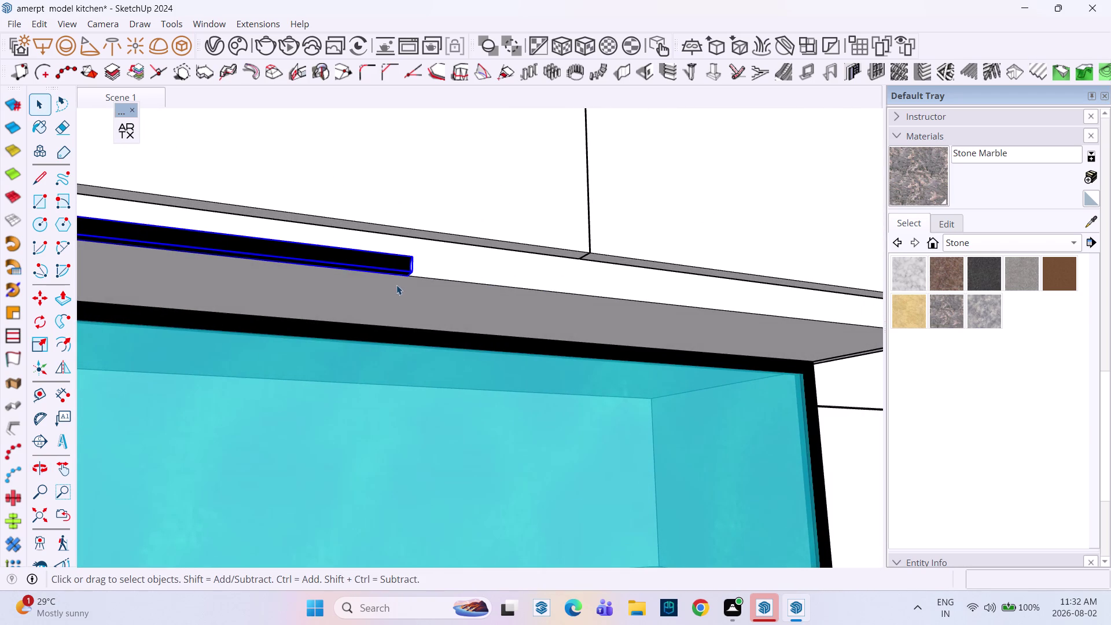
scroll(up, 3)
middle_drag(410, 266, 399, 392)
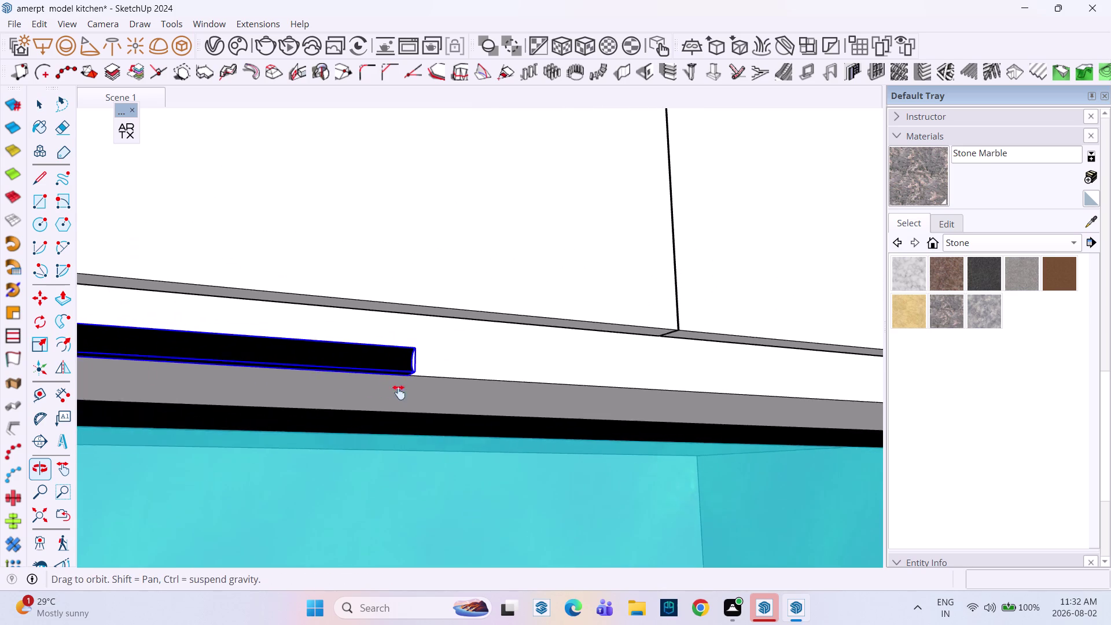
middle_drag(398, 392, 399, 393)
scroll(up, 3)
Make the copied handle strip taller using the Scale tool.
click(396, 369)
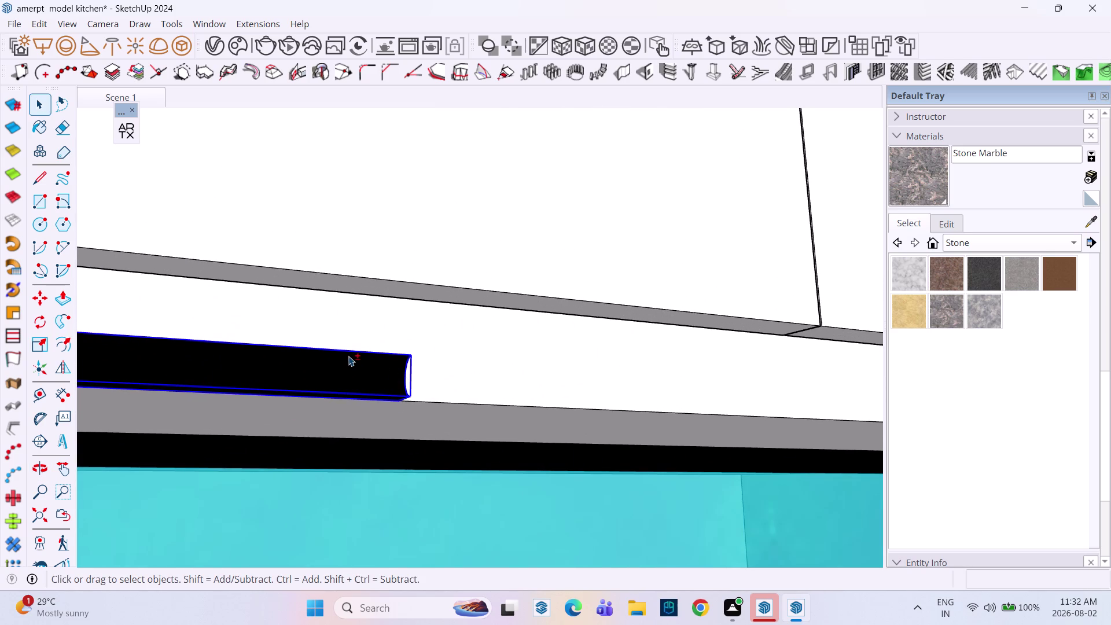
middle_drag(361, 358, 496, 358)
click(388, 360)
key(s)
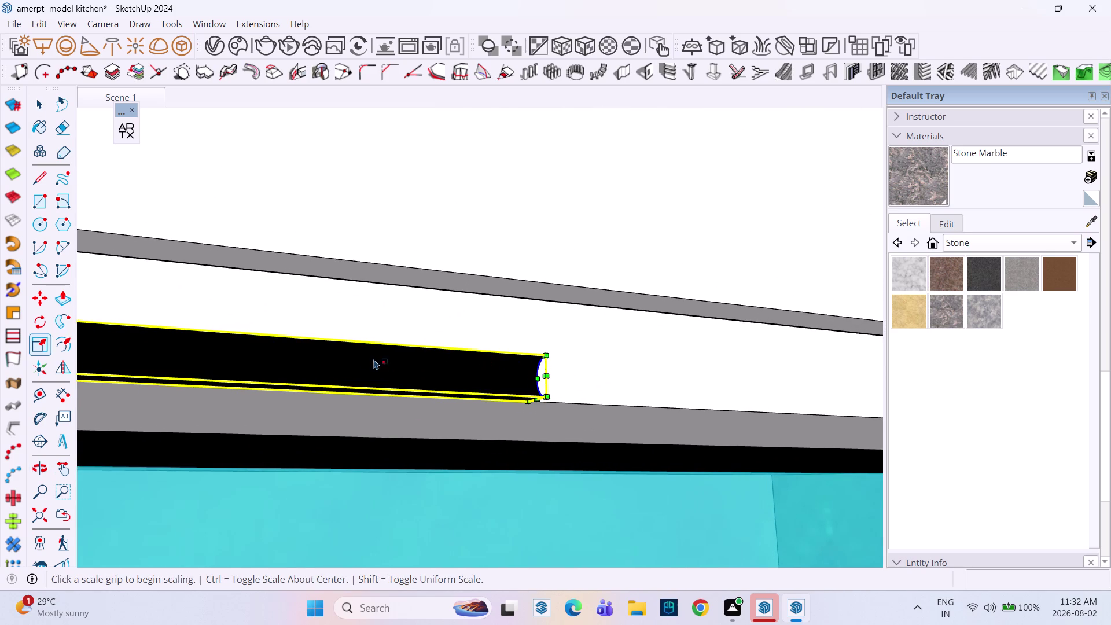
scroll(down, 3)
middle_drag(381, 368, 618, 389)
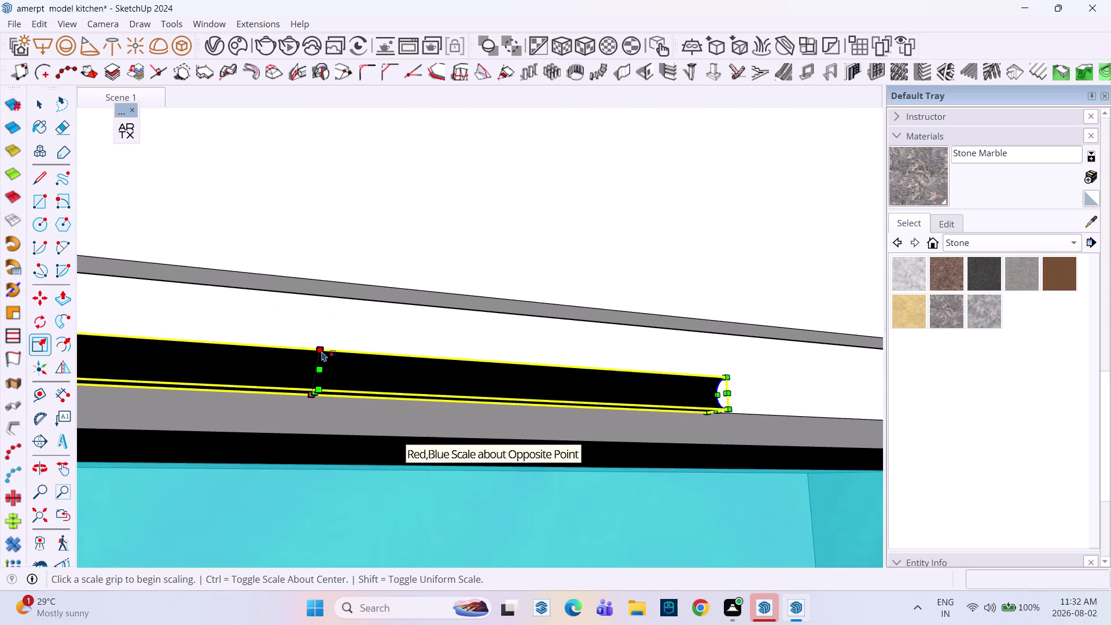
middle_drag(322, 352, 340, 462)
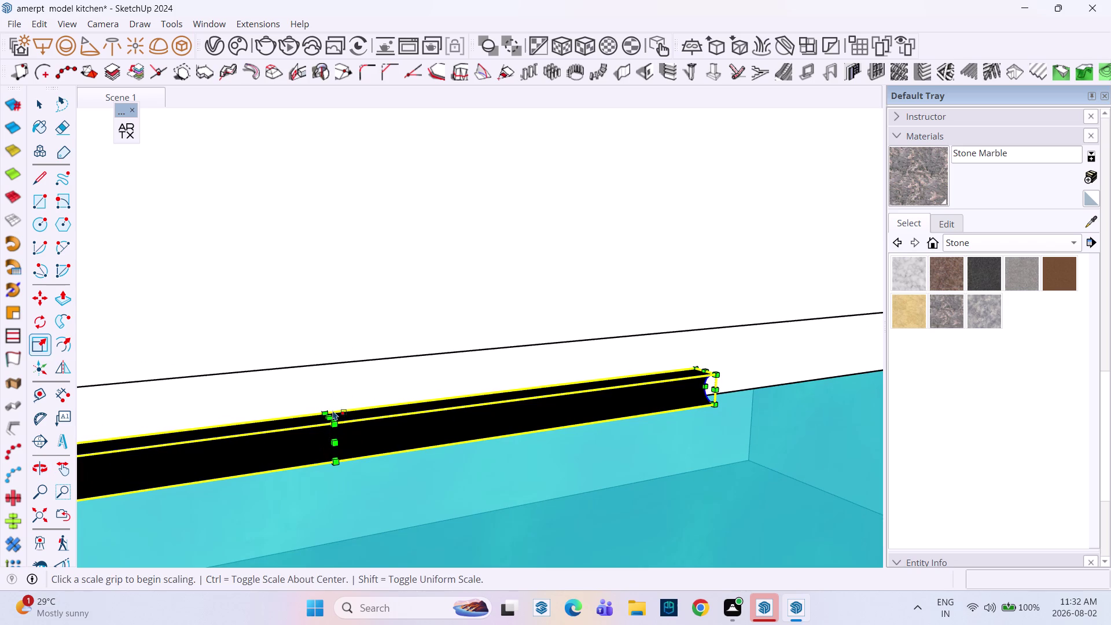
drag(328, 416, 324, 391)
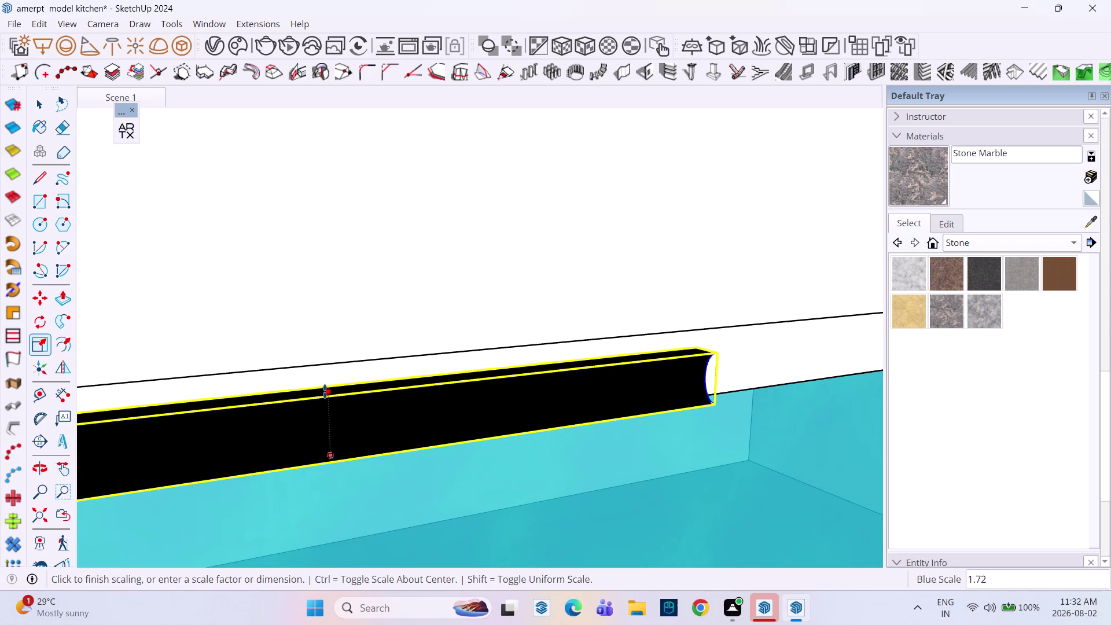
drag(325, 392, 324, 366)
key(space)
Orbit out around the kitchen walls and back to face the upper cabinets.
scroll(down, 3)
scroll(down, 3)
scroll(down, 3)
scroll(up, 3)
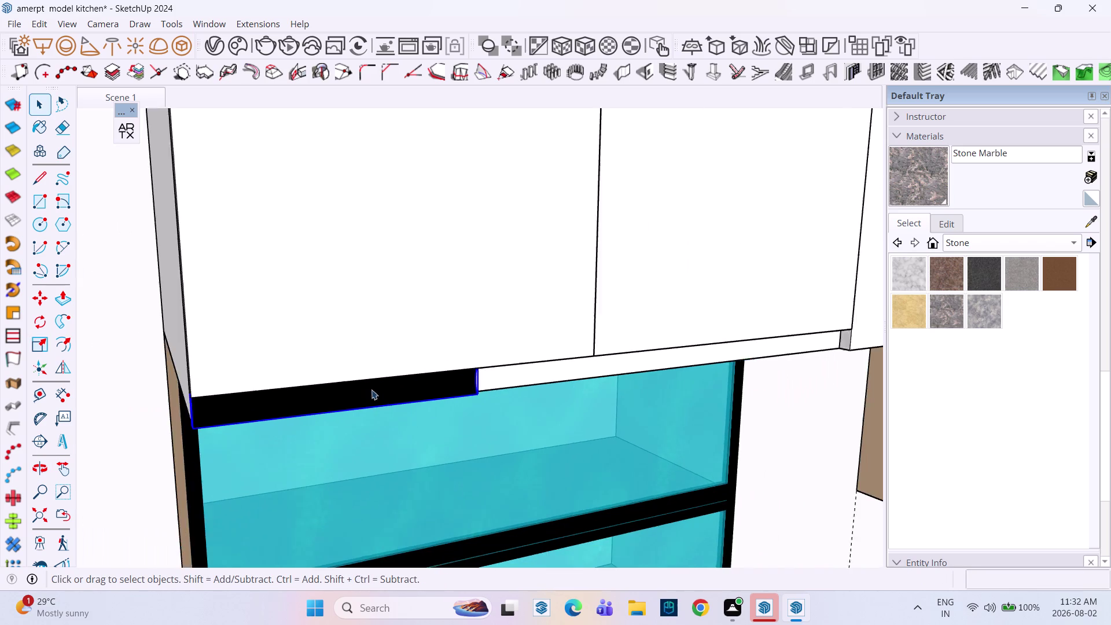
scroll(down, 3)
scroll(down, 3)
middle_drag(480, 413, 397, 452)
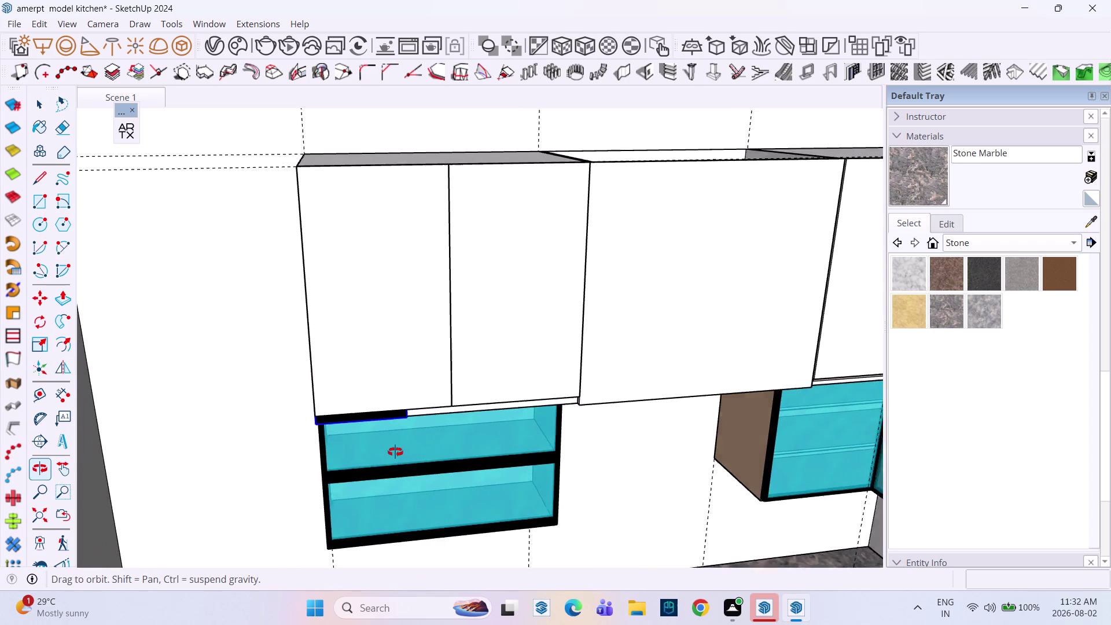
middle_drag(397, 452, 400, 450)
scroll(down, 3)
scroll(down, 3)
middle_drag(447, 419, 450, 411)
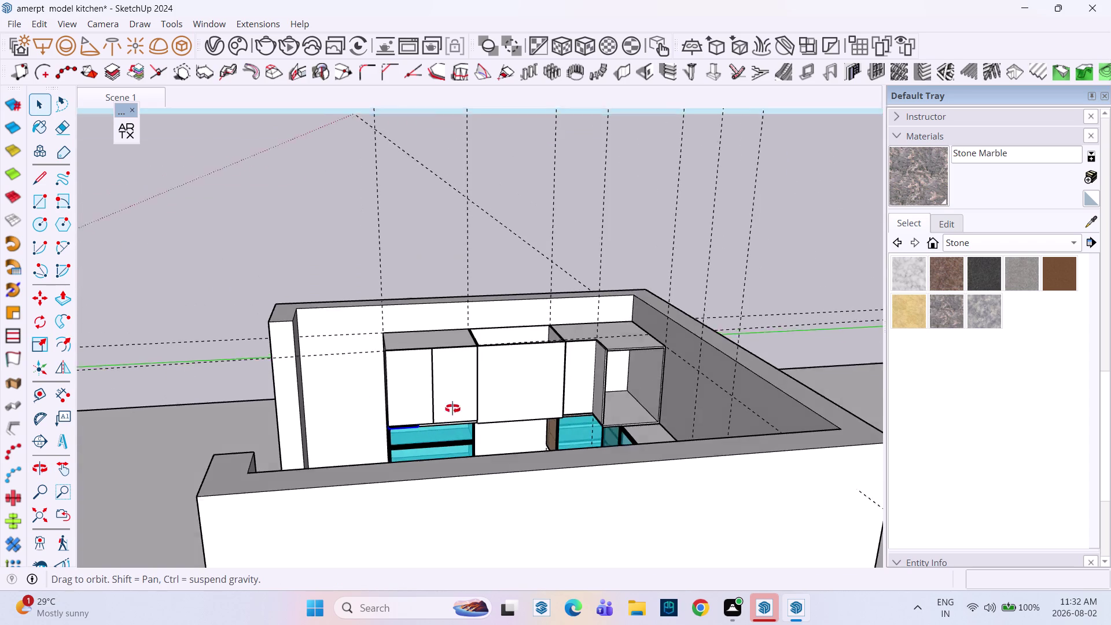
middle_drag(450, 411, 614, 460)
scroll(up, 3)
middle_drag(518, 496, 565, 405)
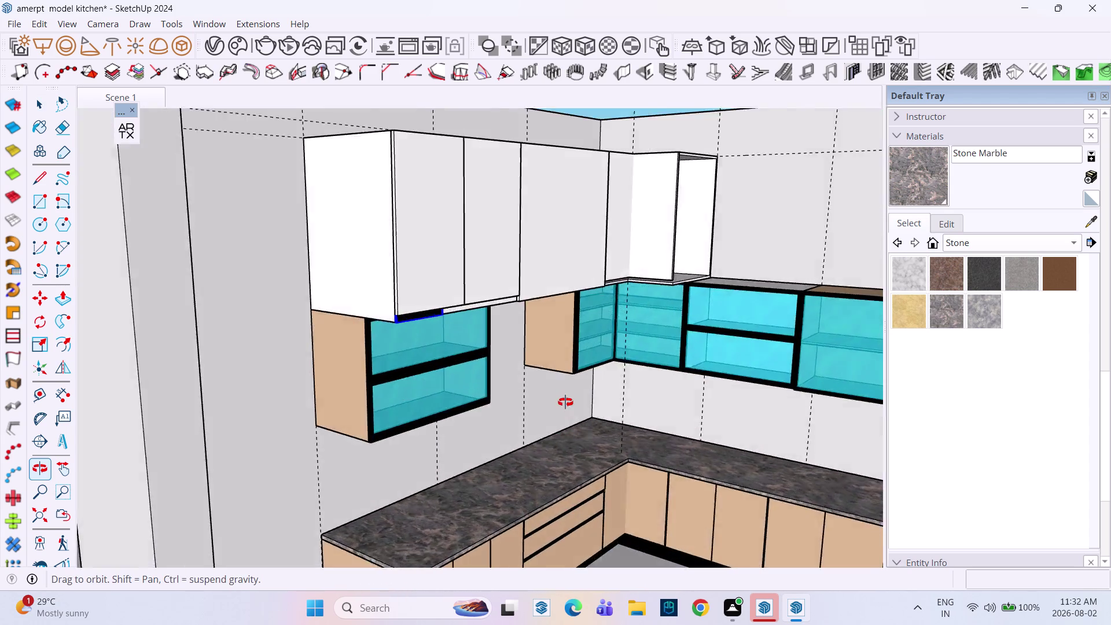
middle_drag(565, 405, 425, 381)
middle_drag(641, 416, 682, 426)
click(40, 512)
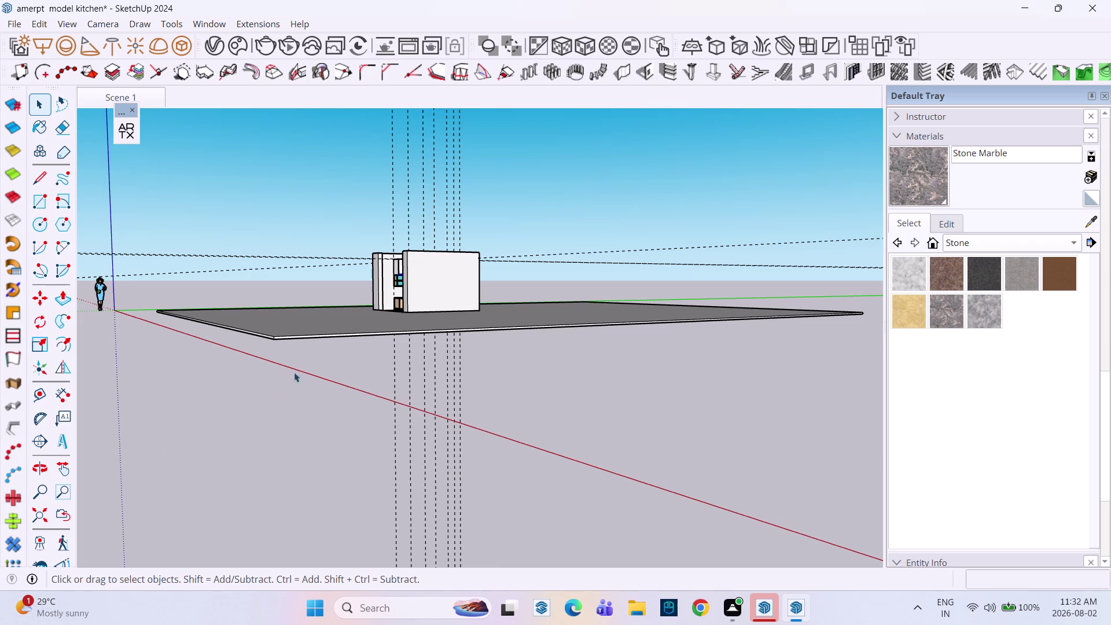
scroll(up, 3)
scroll(down, 3)
scroll(up, 3)
scroll(down, 3)
scroll(up, 3)
middle_drag(386, 269, 499, 423)
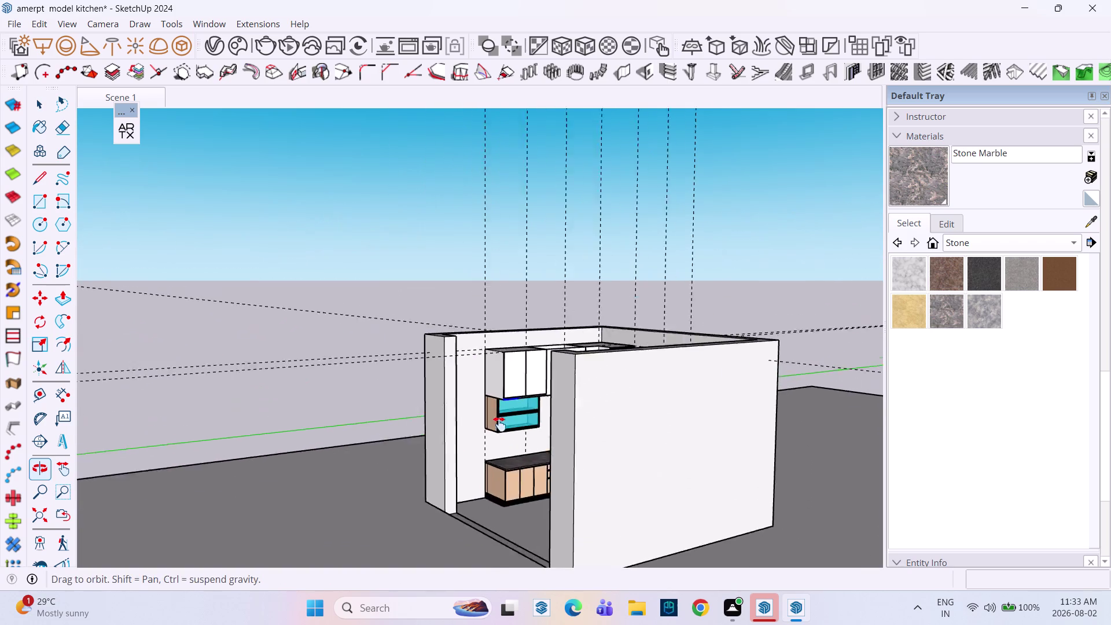
middle_drag(499, 424, 501, 425)
middle_drag(512, 427, 592, 446)
middle_drag(594, 446, 489, 446)
middle_drag(443, 402, 493, 406)
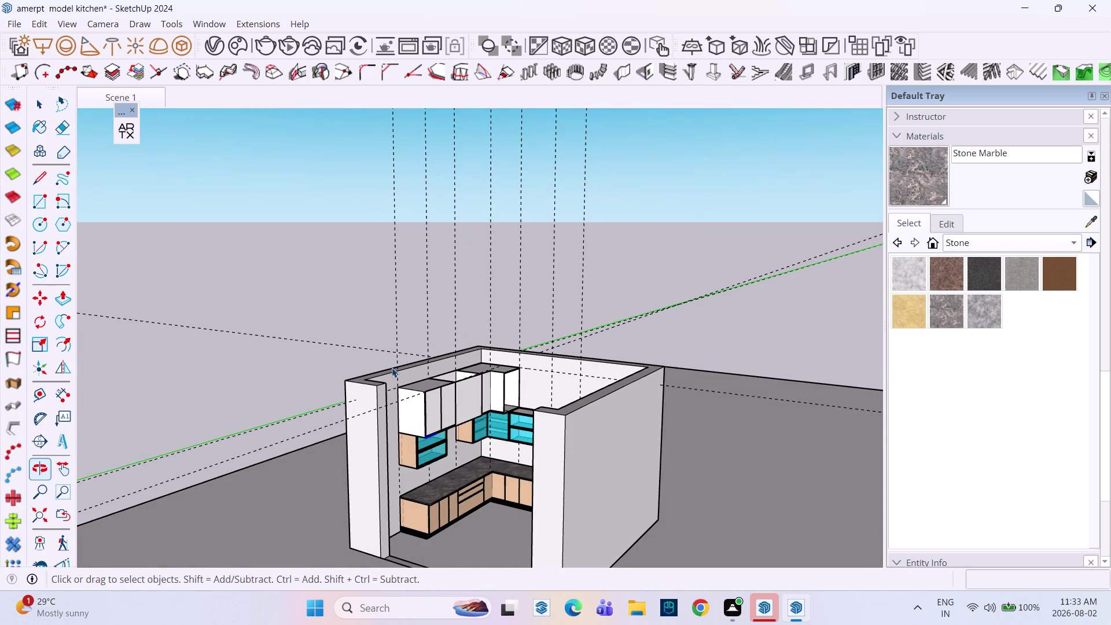
right_click(97, 96)
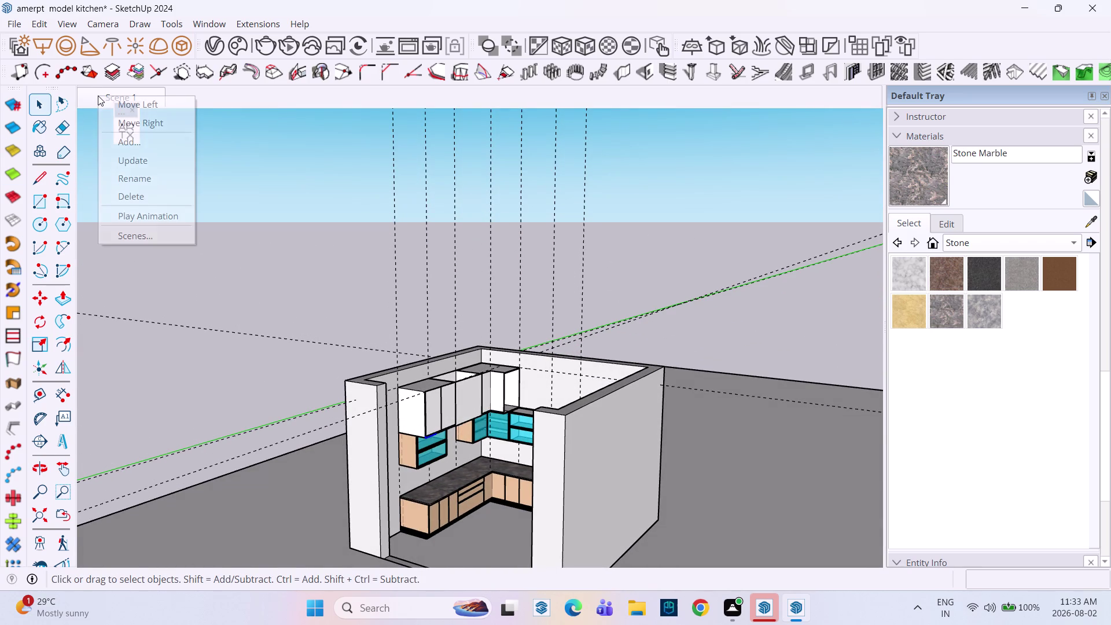
click(132, 161)
scroll(up, 3)
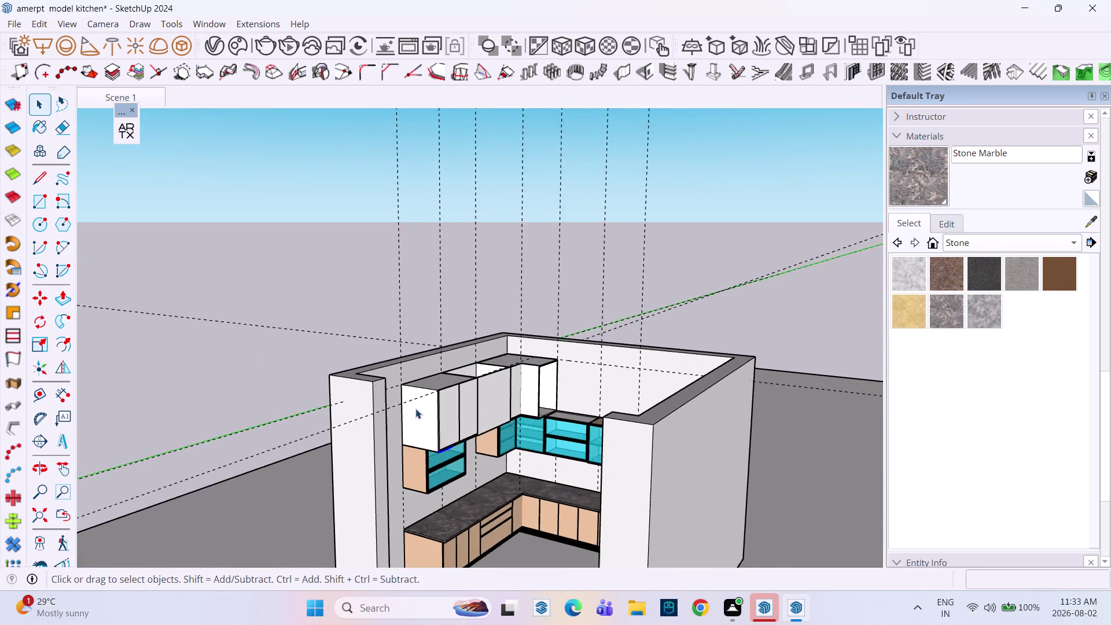
middle_drag(444, 466, 390, 387)
scroll(up, 3)
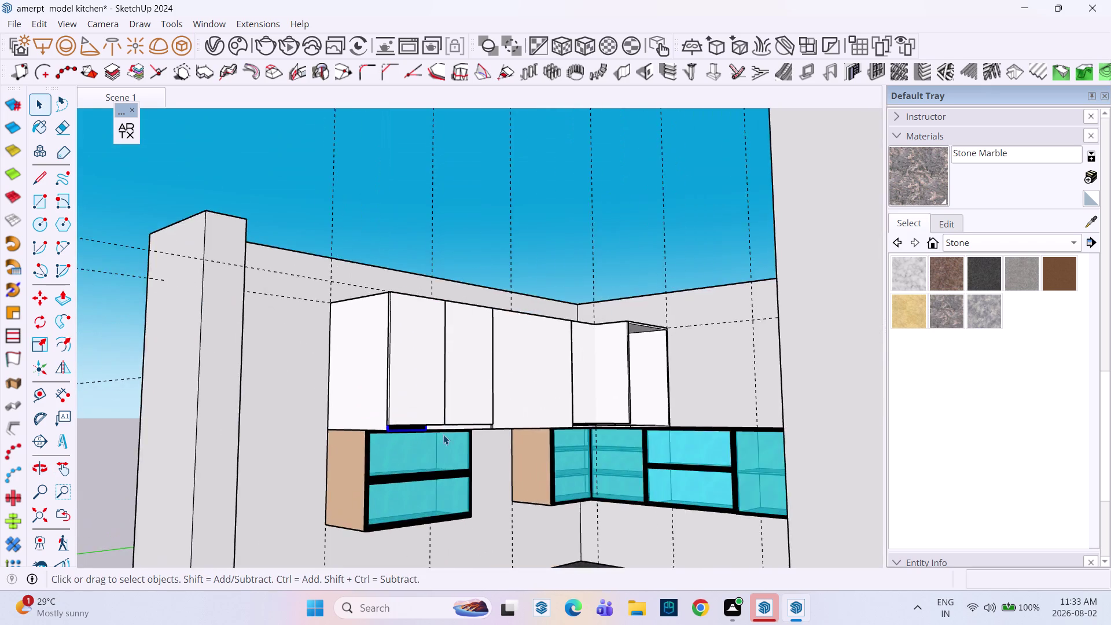
scroll(up, 3)
key(s)
Orbit under the upper doors to the strip's end and undo the last change.
scroll(up, 3)
middle_drag(454, 429, 427, 454)
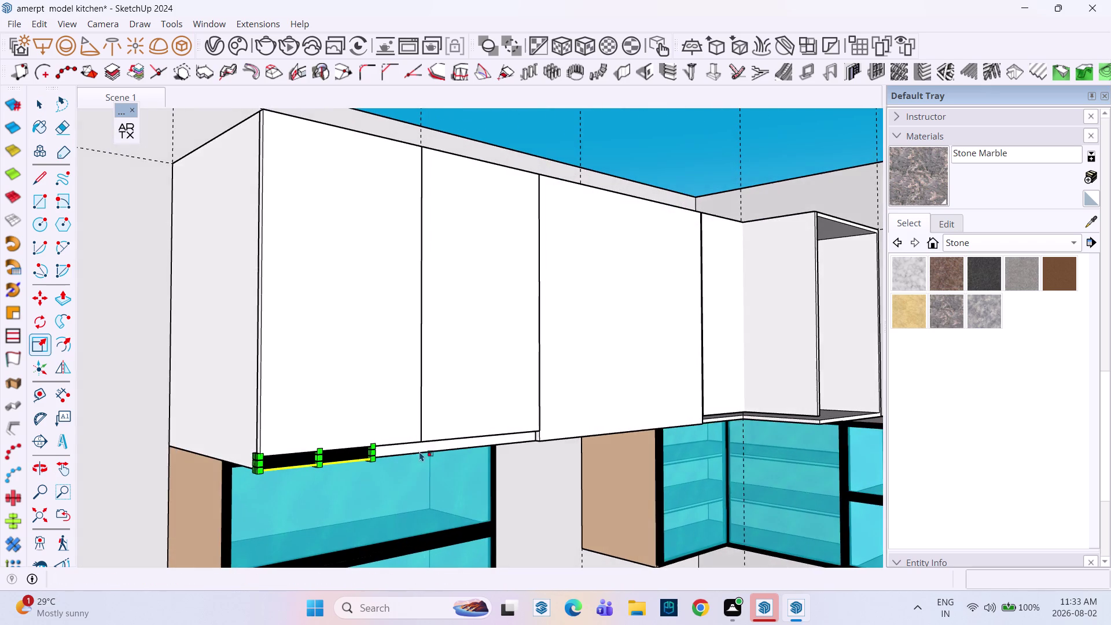
middle_drag(408, 450, 323, 471)
scroll(up, 3)
scroll(up, 3)
scroll(up, 3)
click(252, 467)
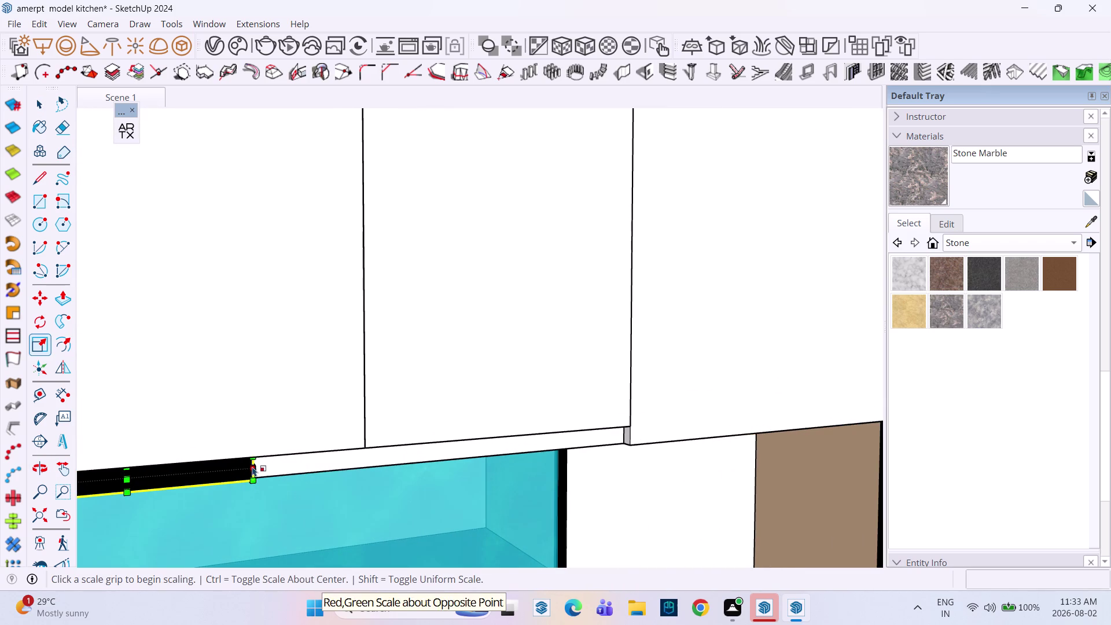
middle_drag(289, 468, 210, 498)
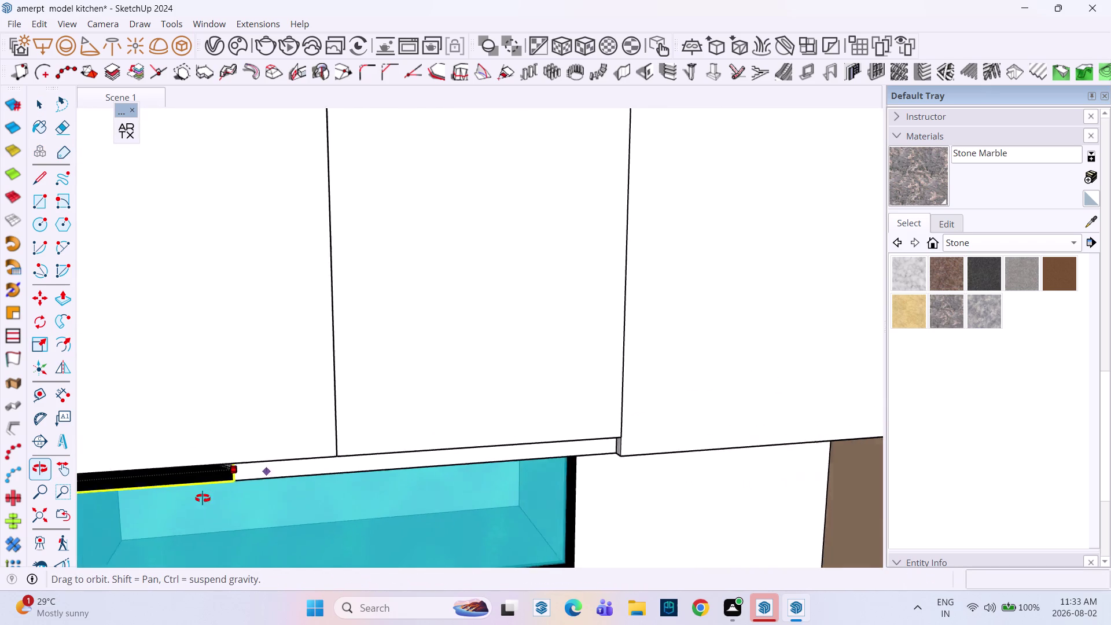
middle_drag(210, 498, 147, 495)
key(ctrl+z)
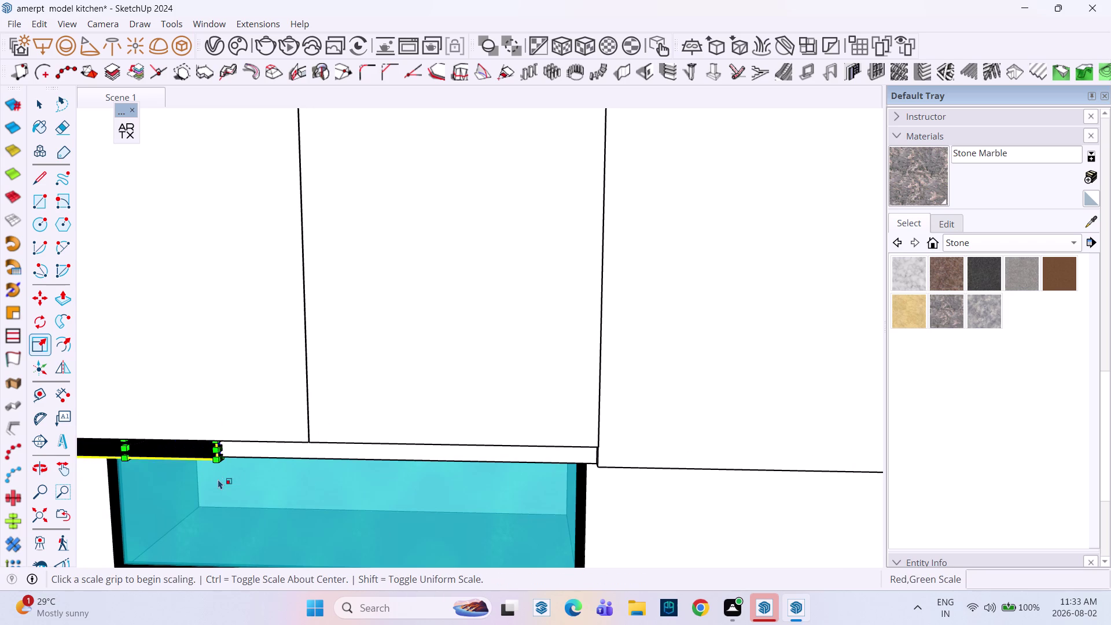
scroll(up, 3)
middle_drag(225, 442, 186, 453)
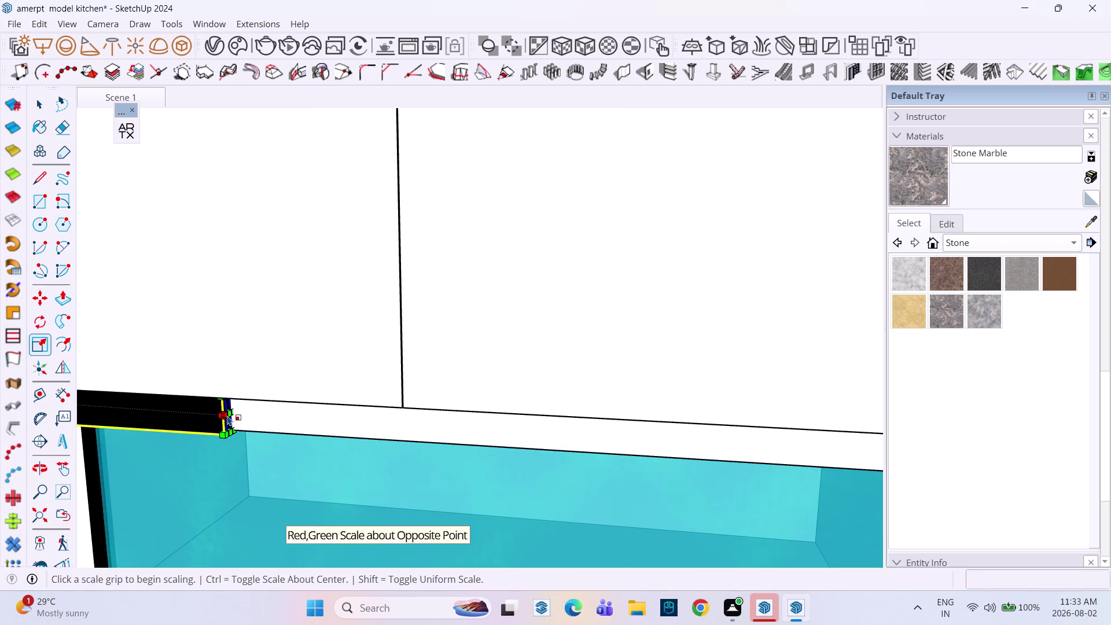
Lengthen the handle strip until its end meets the door joint, cancelling the stray height change.
drag(232, 414, 272, 414)
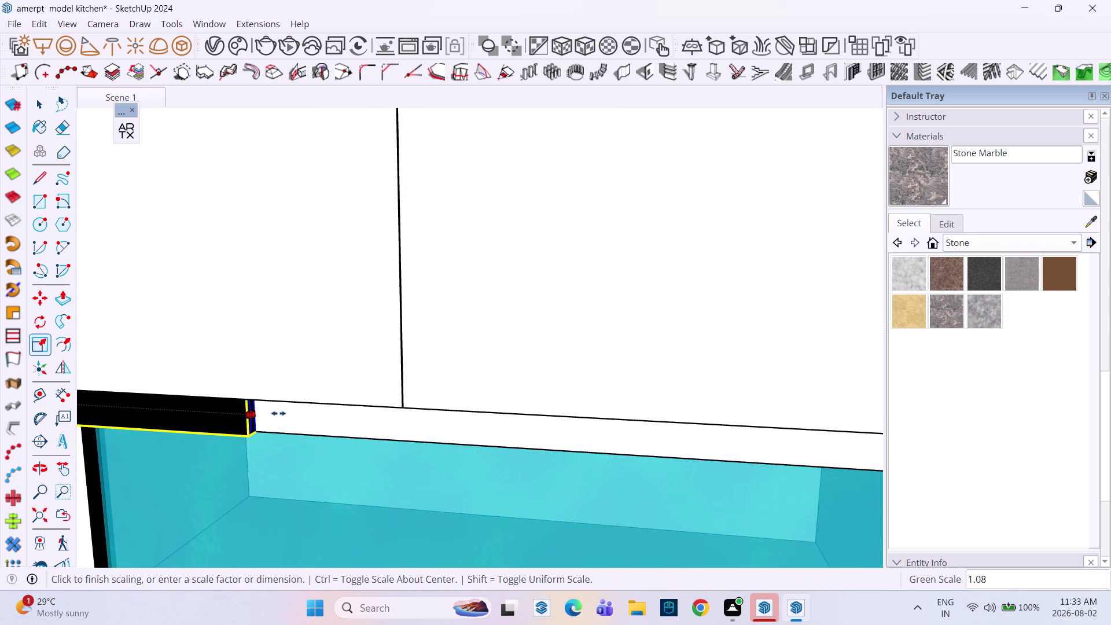
drag(271, 413, 399, 412)
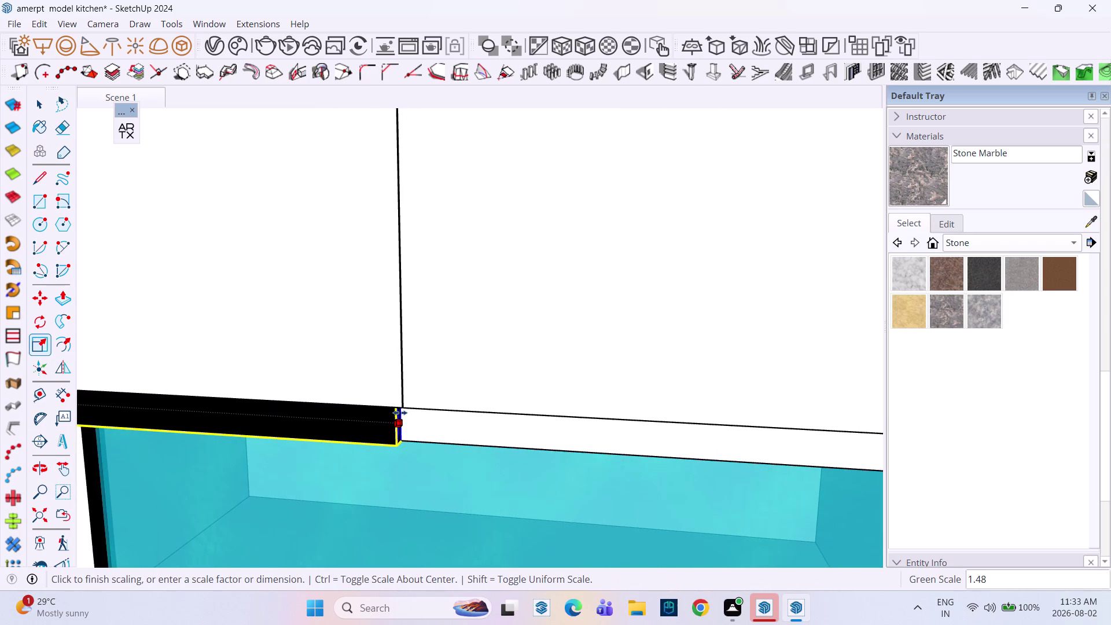
drag(399, 412, 389, 402)
drag(389, 402, 394, 400)
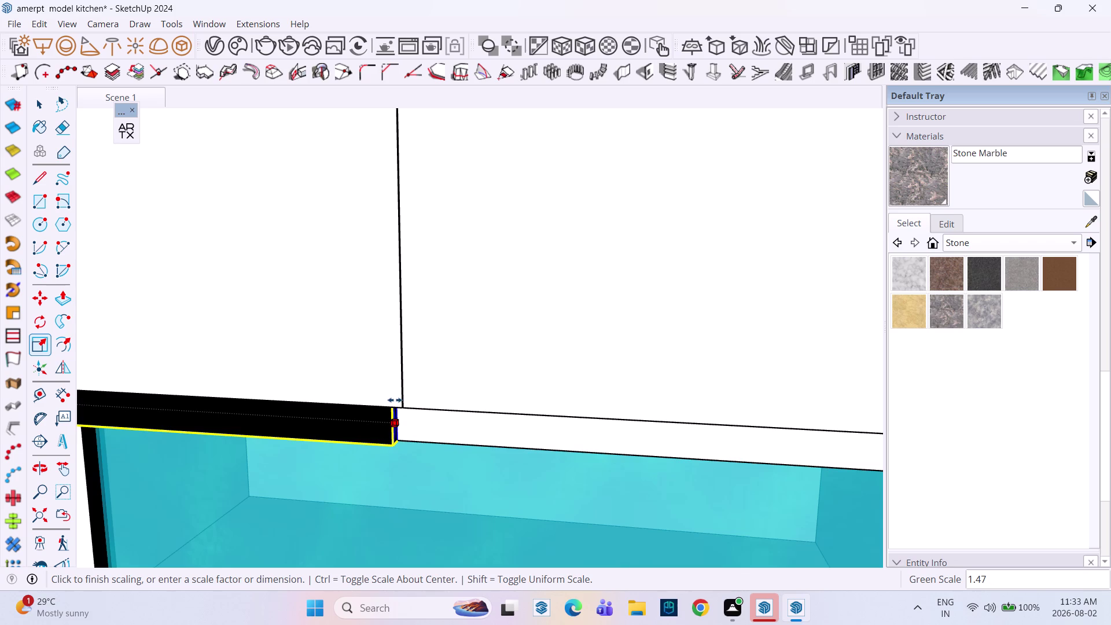
drag(394, 399, 397, 399)
click(397, 399)
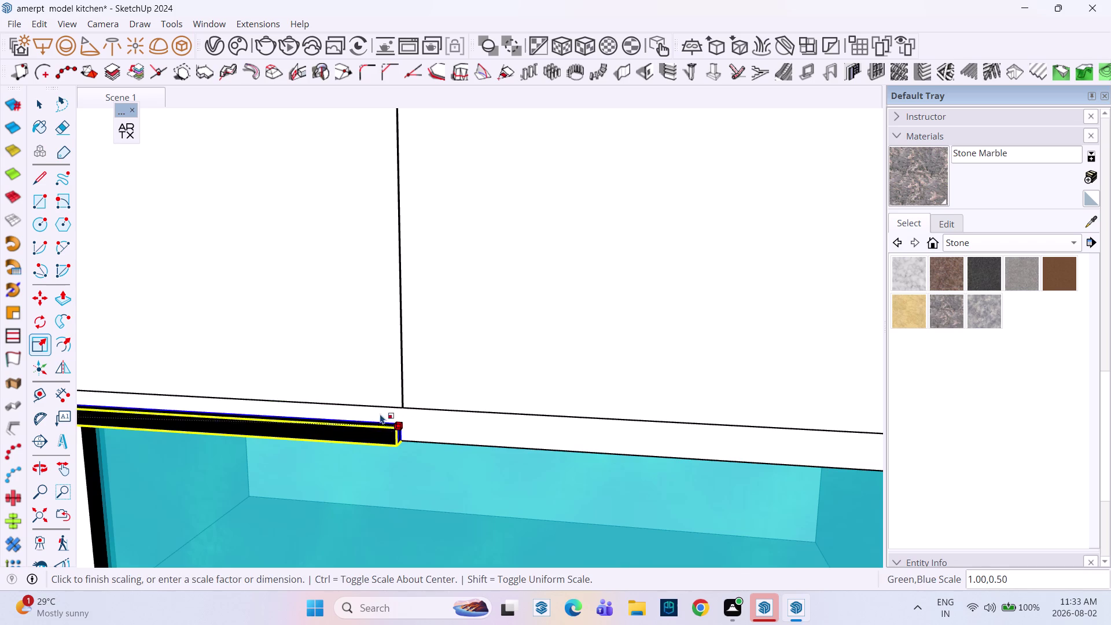
click(392, 405)
key(space)
click(378, 426)
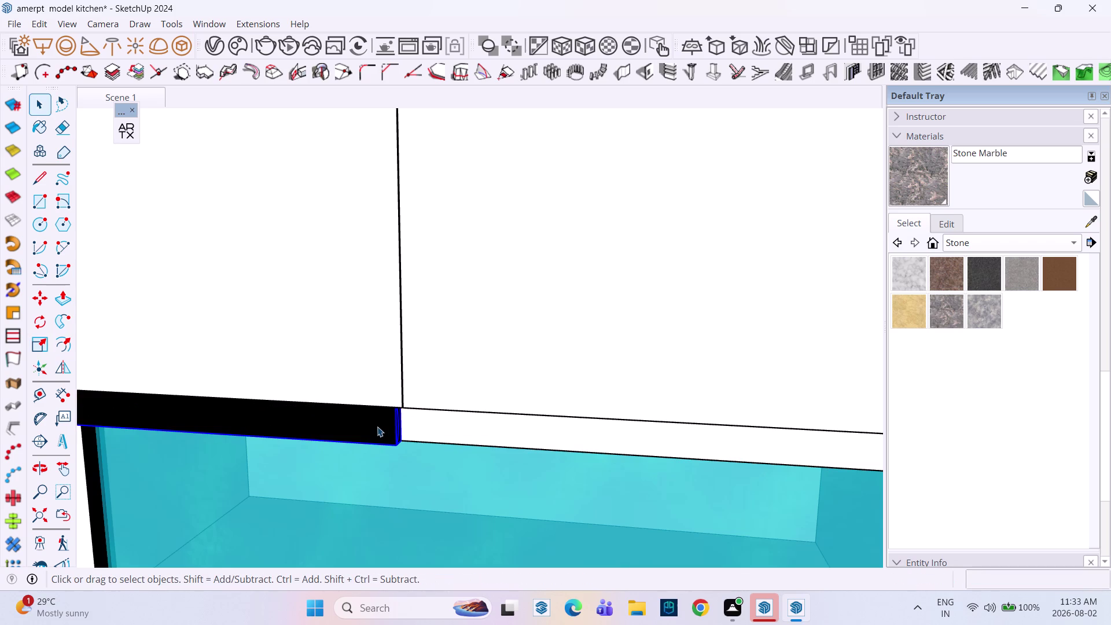
click(709, 451)
Copy the black handle strip from its corner to the neighbouring upper door's bottom corner.
key(m)
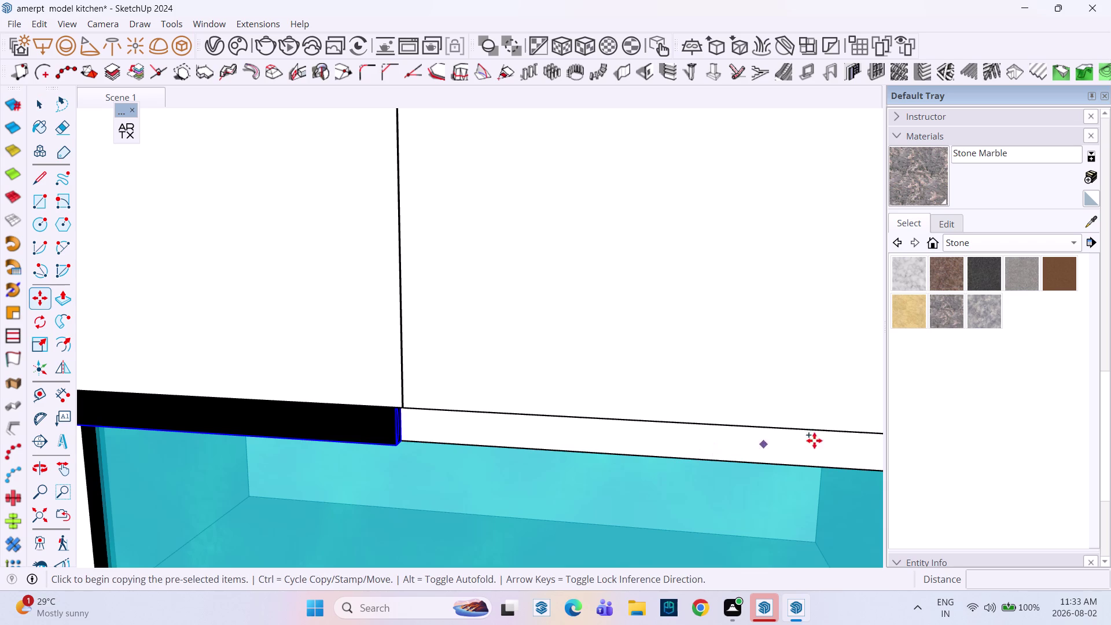
scroll(up, 3)
click(391, 408)
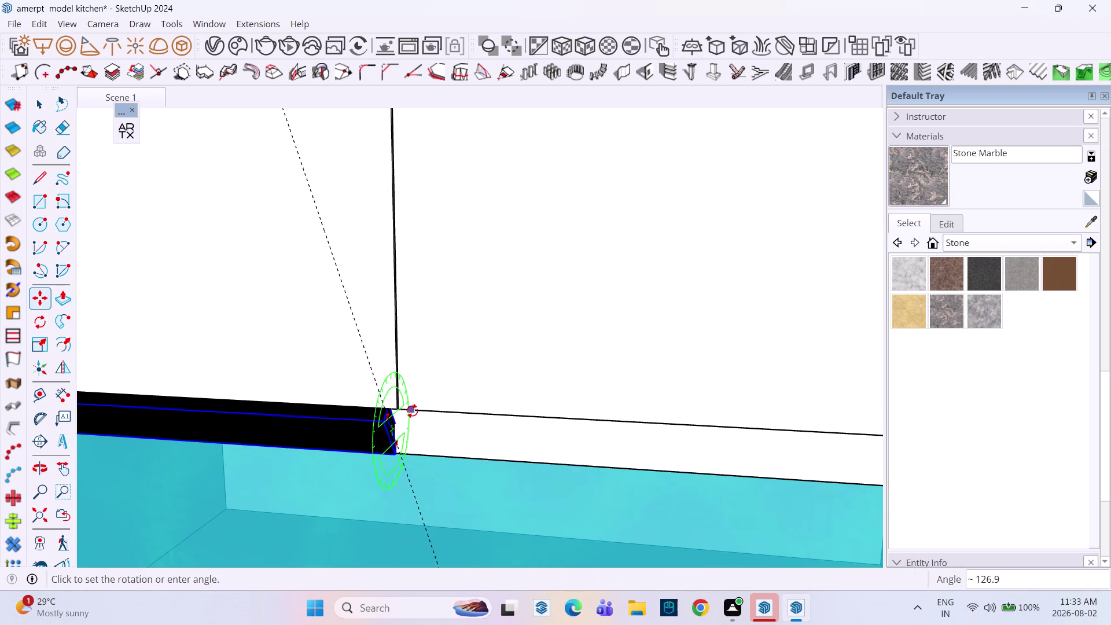
key(ctrl+z)
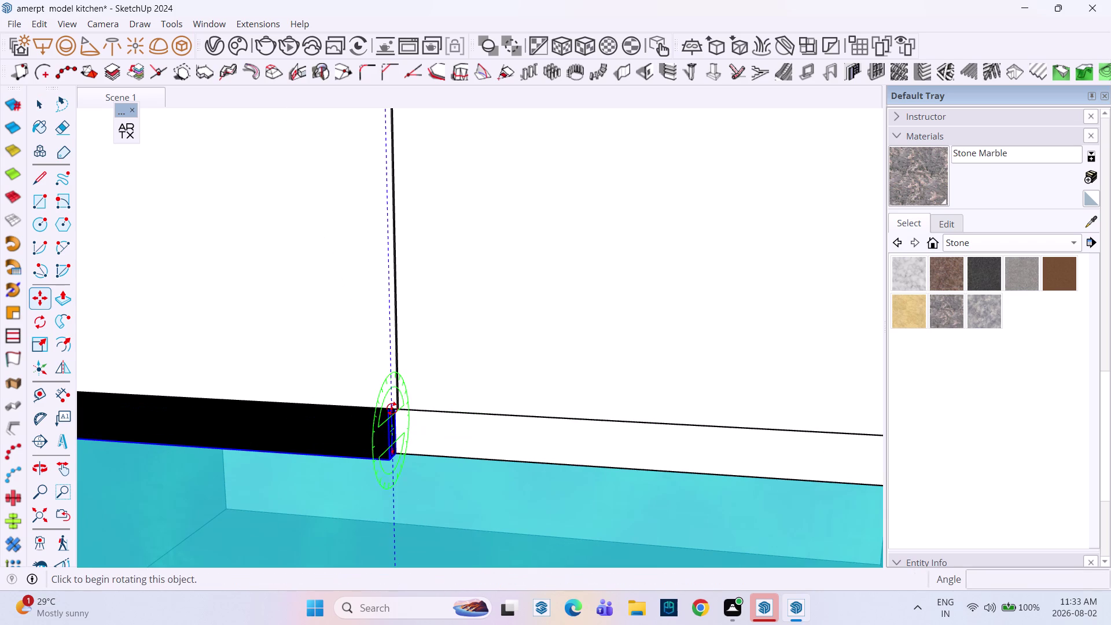
click(390, 410)
key(Escape)
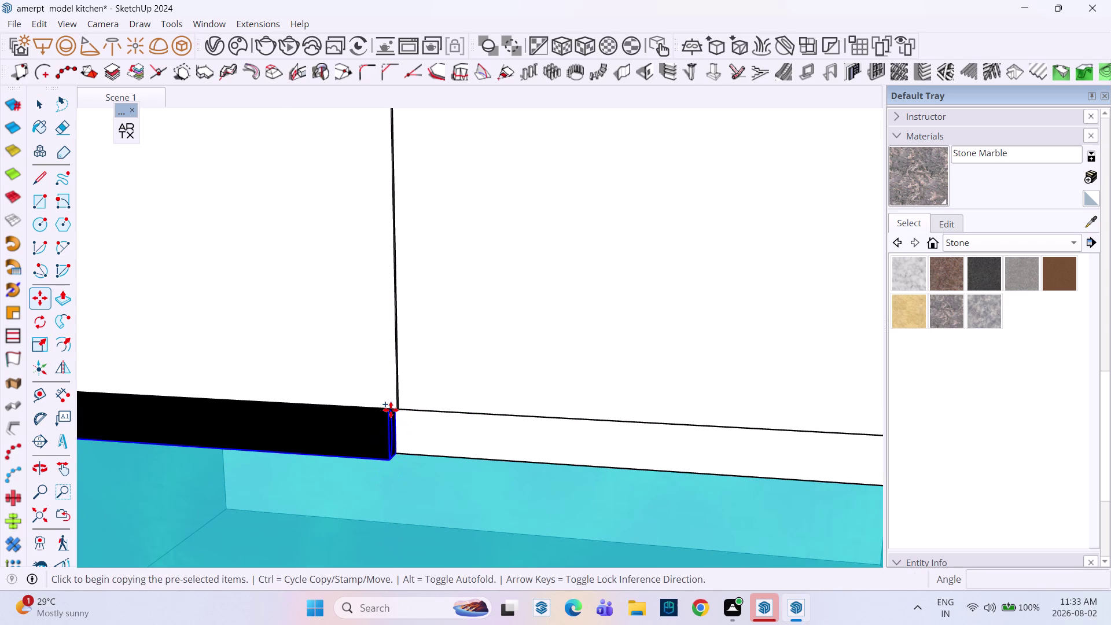
click(385, 406)
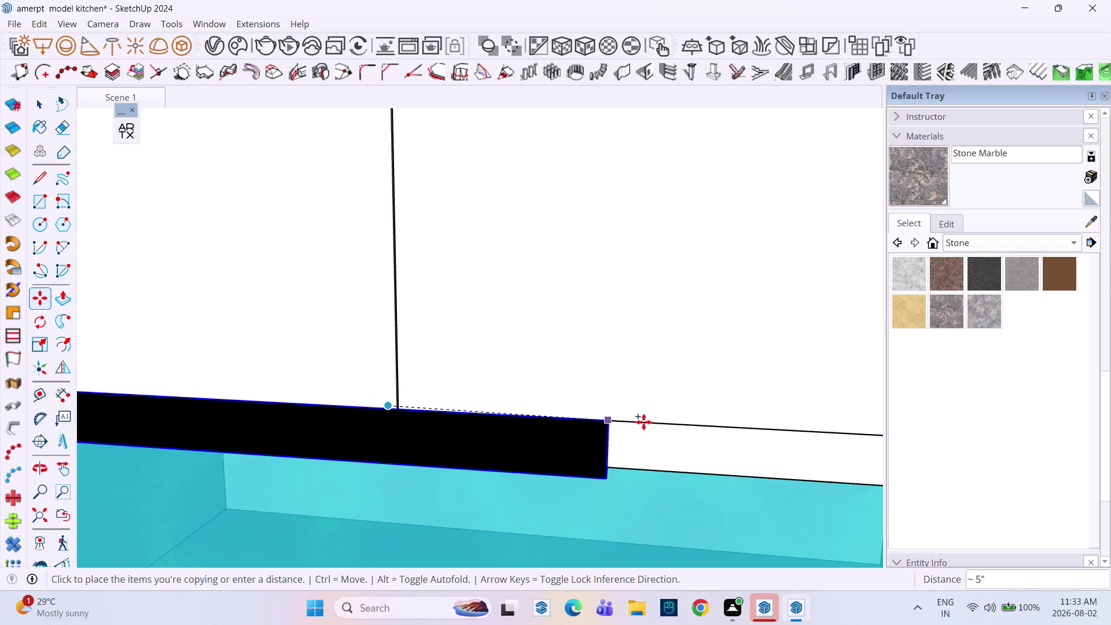
scroll(down, 3)
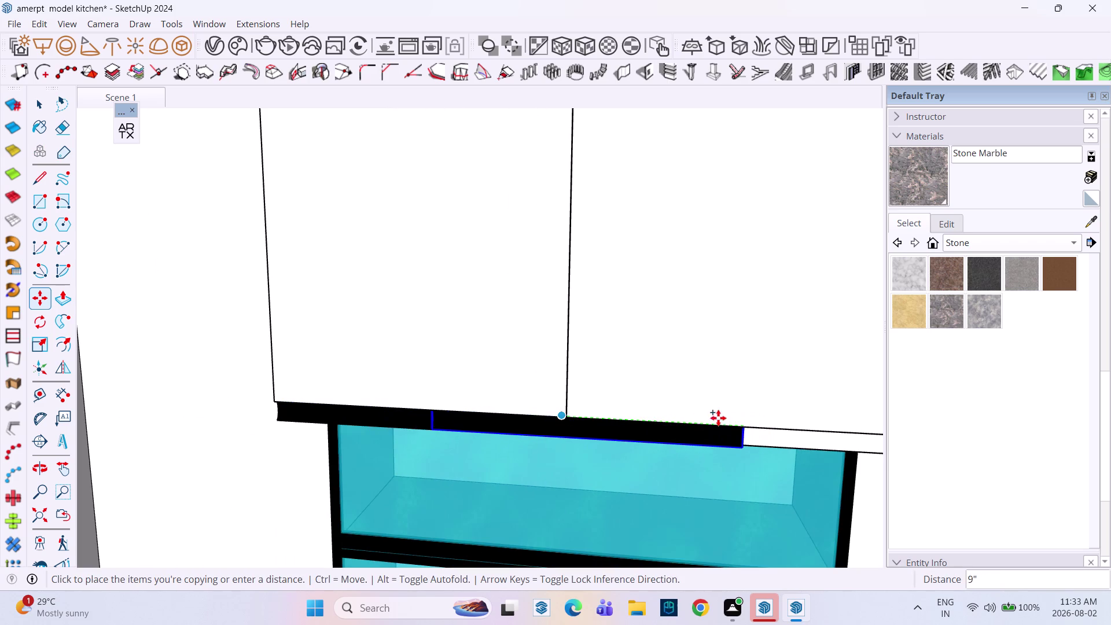
middle_drag(652, 410, 372, 386)
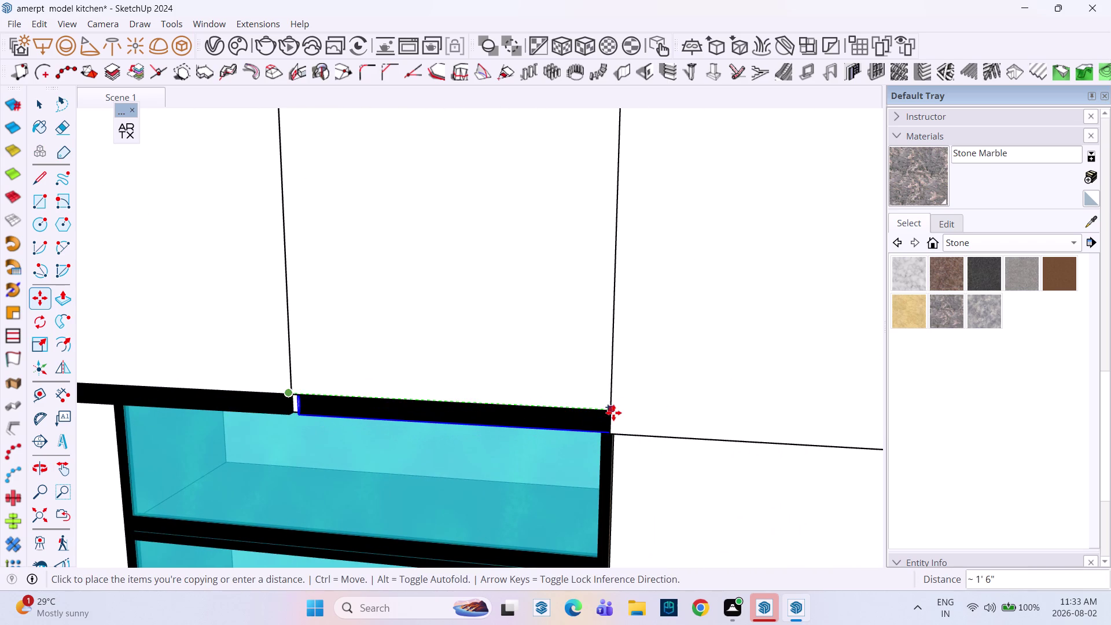
click(605, 410)
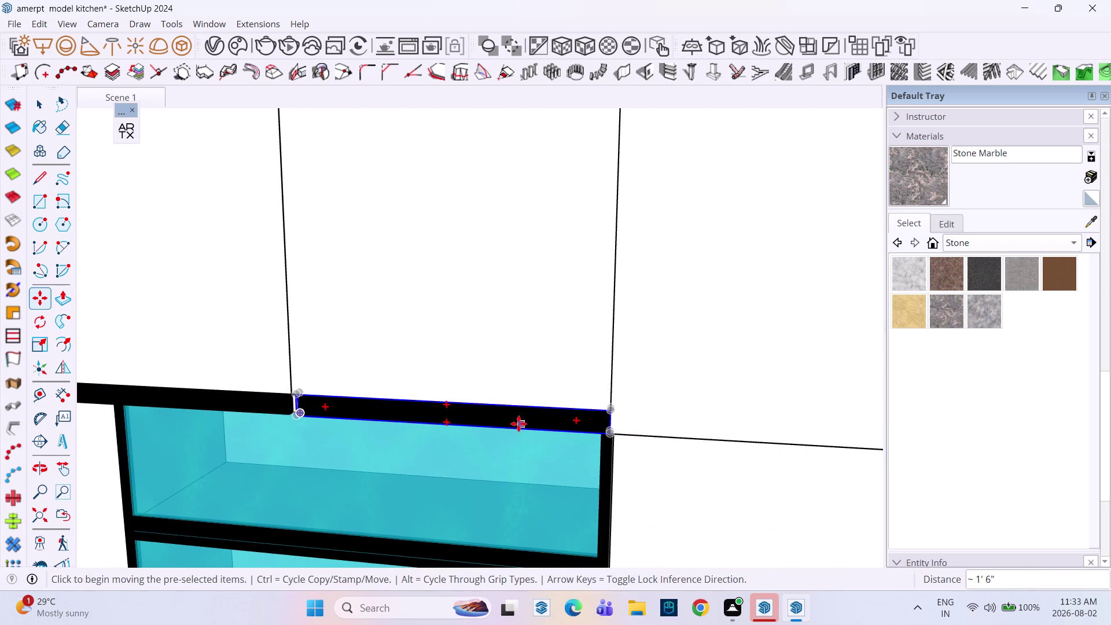
Inspect the copied strip and the narrow gap left at the joint between strips.
middle_drag(518, 425, 628, 430)
scroll(up, 3)
scroll(up, 3)
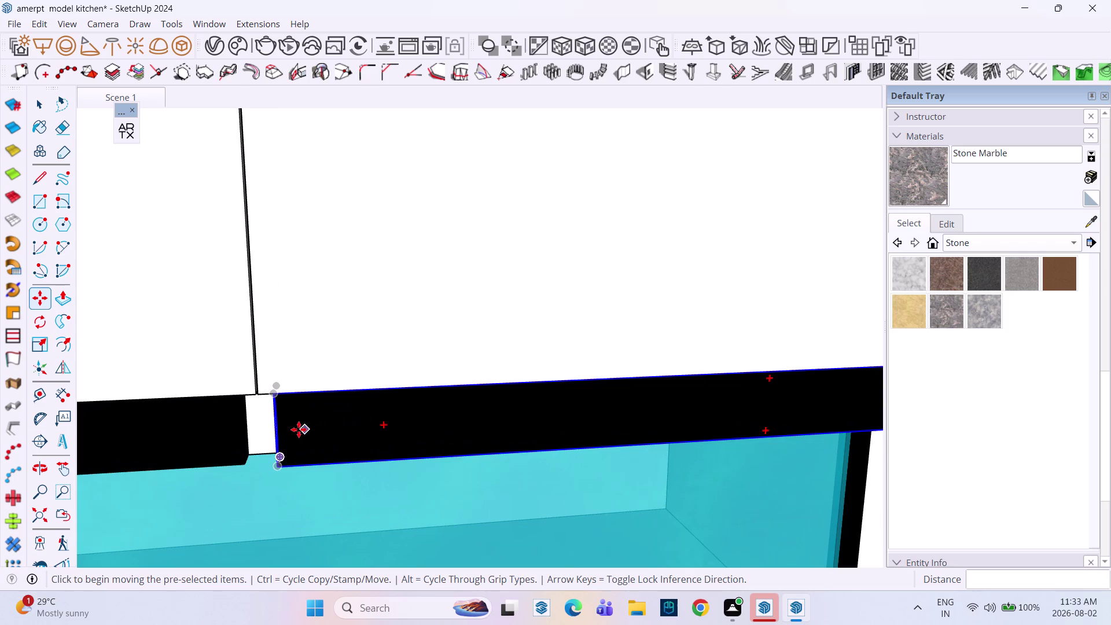
key(space)
middle_drag(253, 426, 392, 313)
click(310, 334)
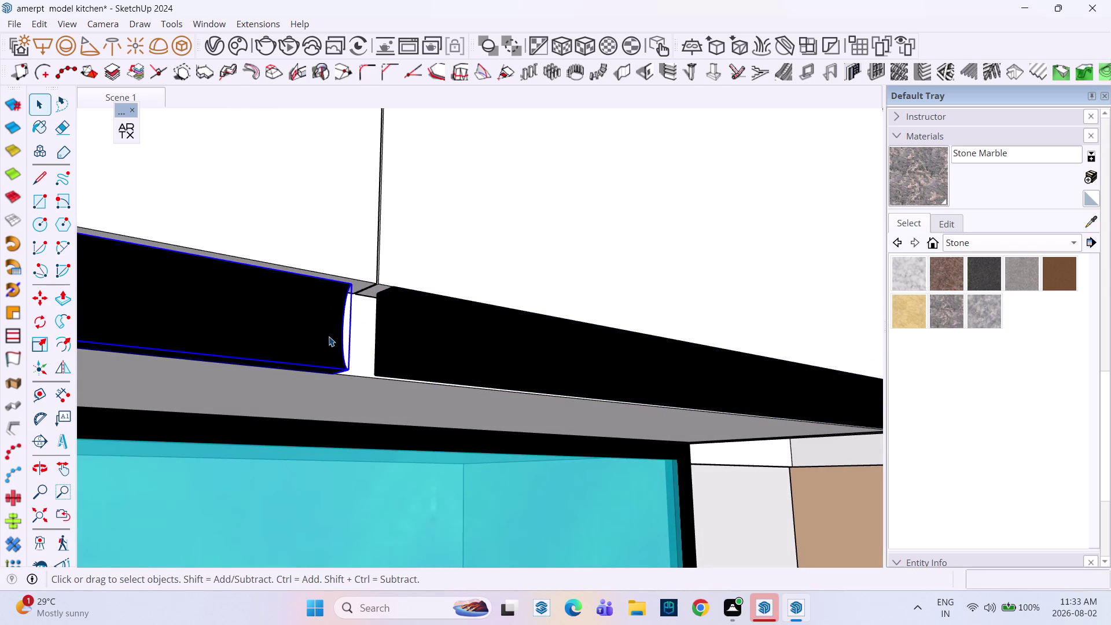
key(m)
scroll(up, 3)
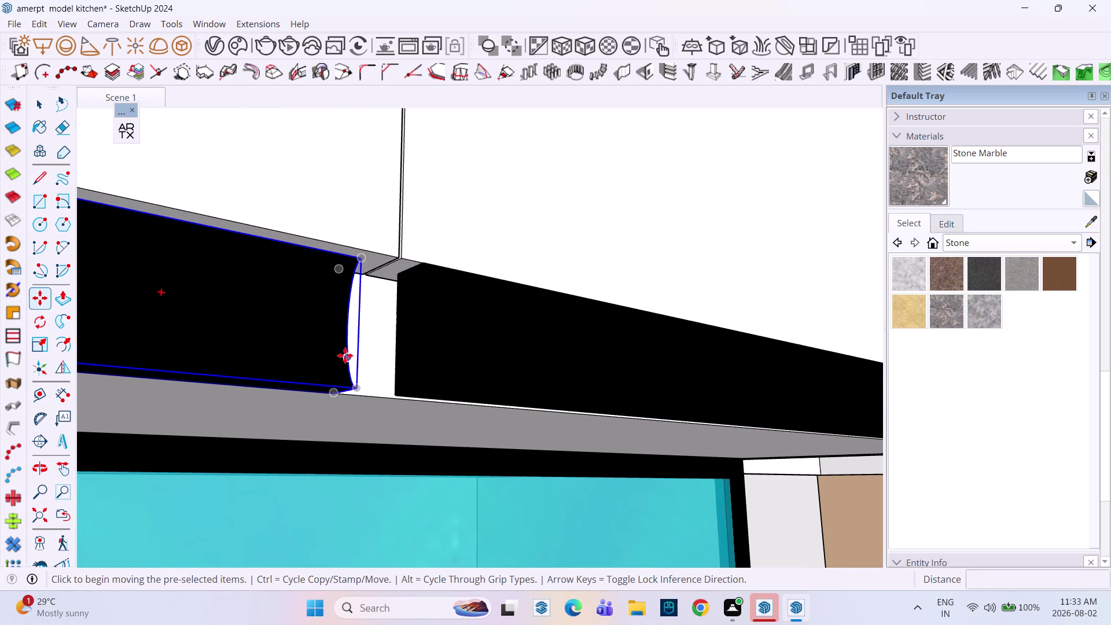
middle_drag(348, 344, 153, 371)
Scale the left strip so its end stretches toward the joint.
key(s)
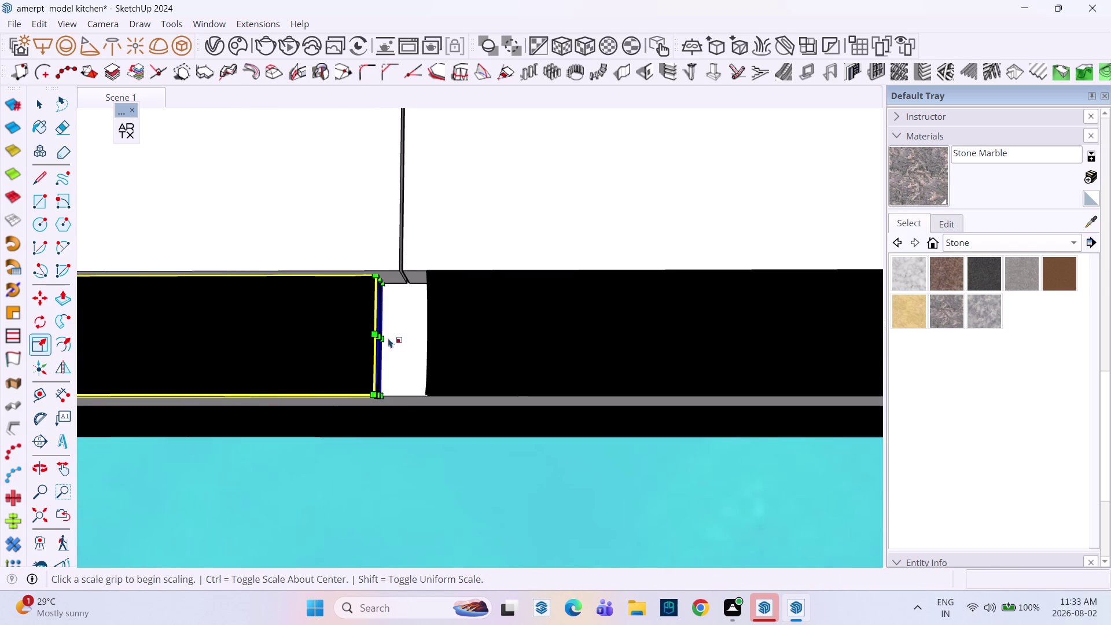
middle_drag(374, 343, 269, 383)
scroll(up, 3)
click(394, 333)
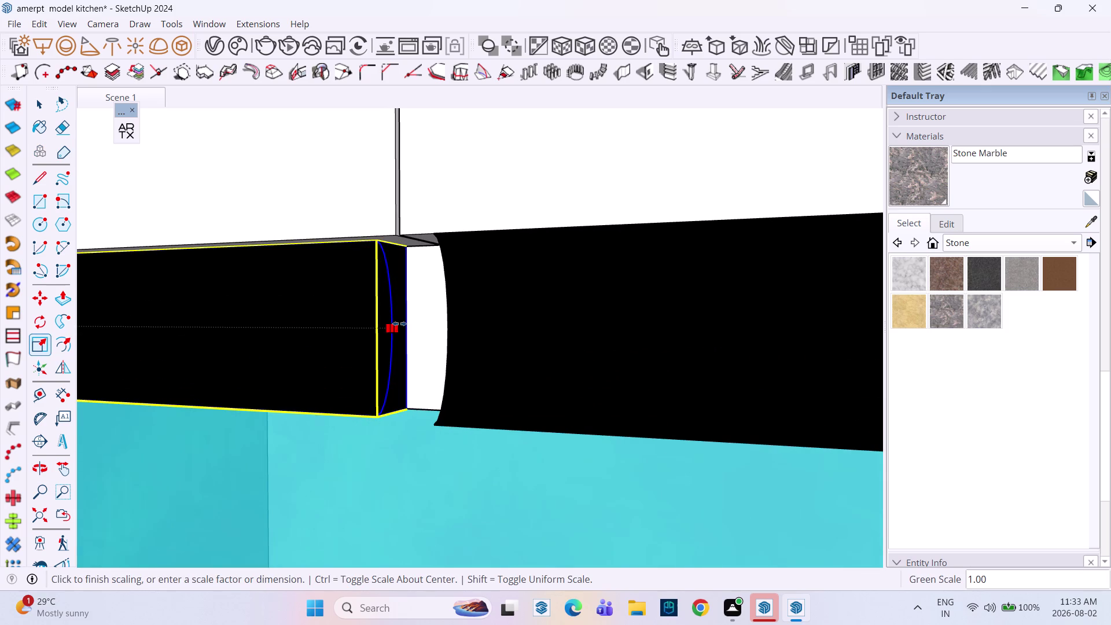
click(406, 327)
middle_drag(408, 326, 564, 335)
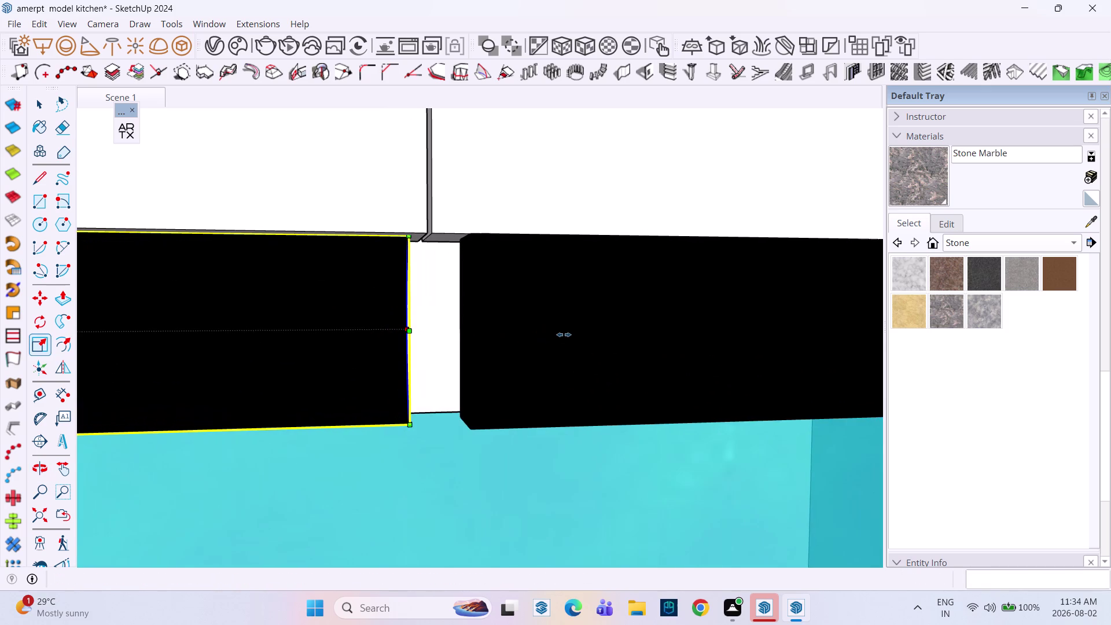
key(space)
Scale the right strip so its end sits near the gap.
click(474, 303)
key(s)
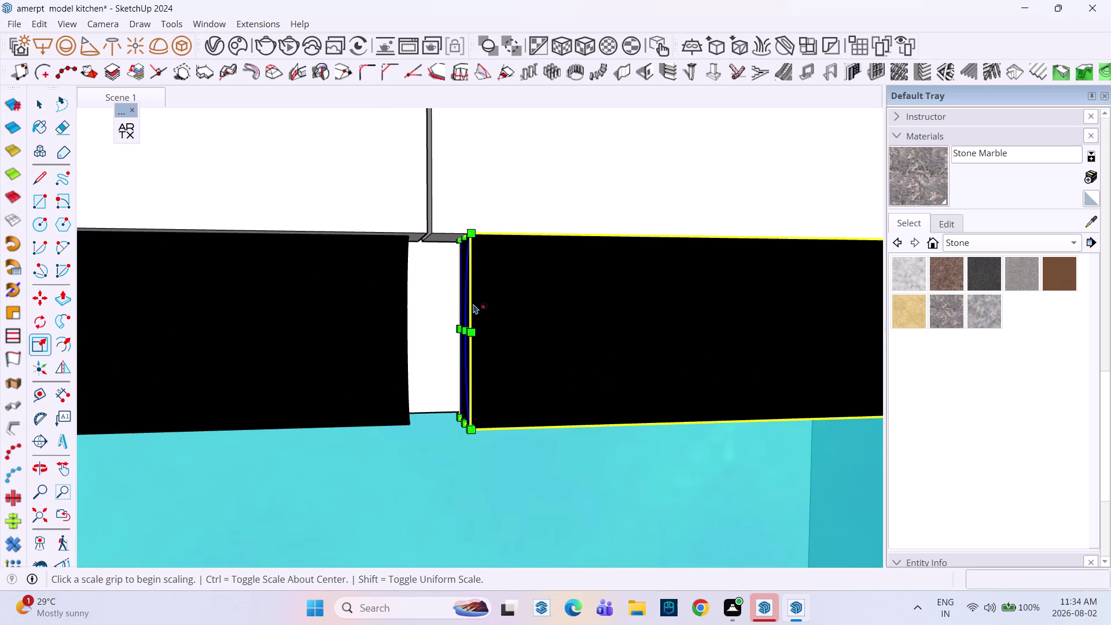
click(462, 331)
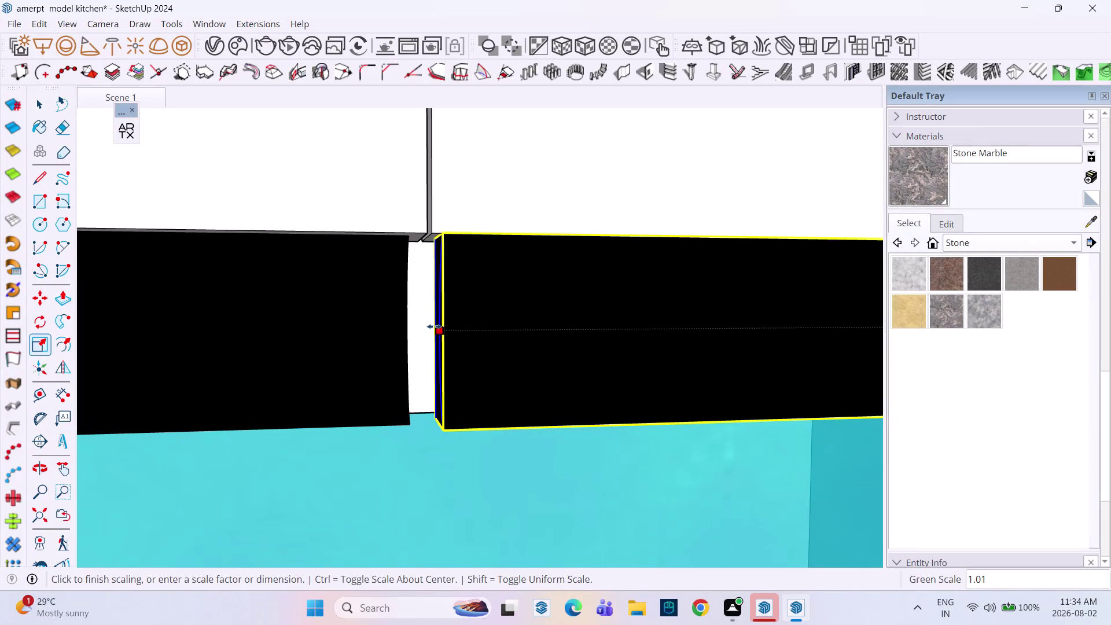
click(434, 326)
middle_drag(442, 325, 393, 361)
scroll(up, 3)
key(space)
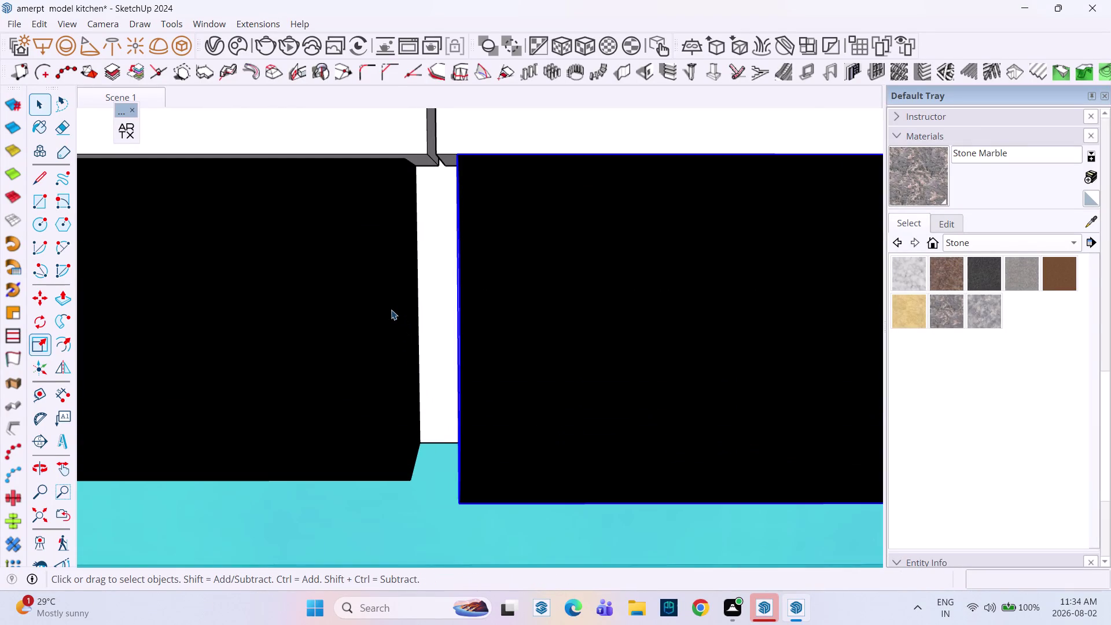
Extend the left strip's end up to the door joint.
click(392, 310)
key(s)
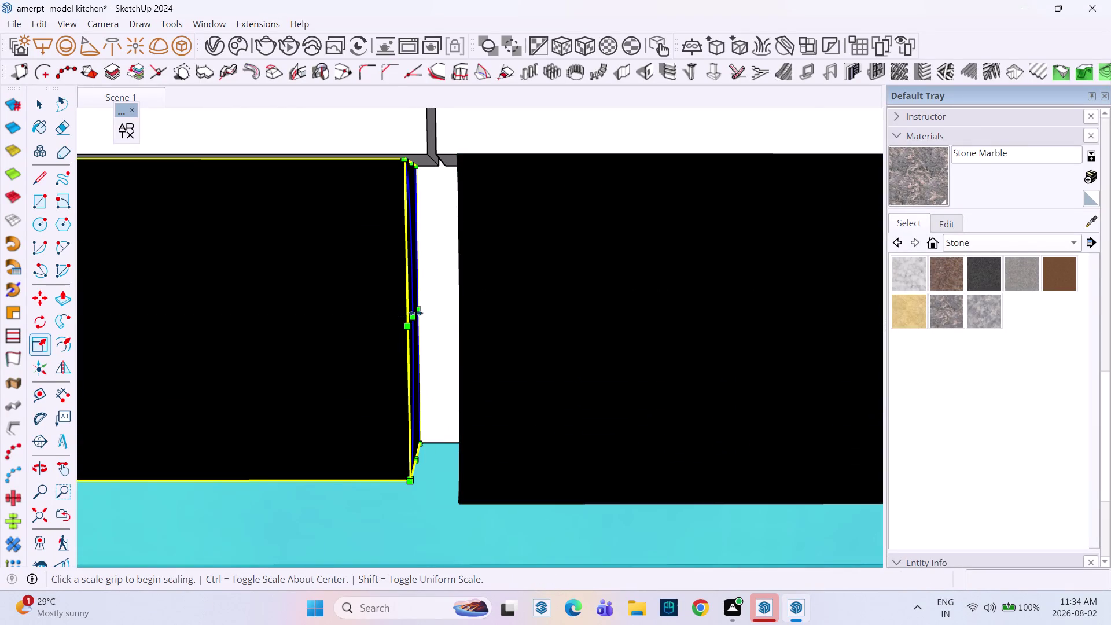
click(417, 315)
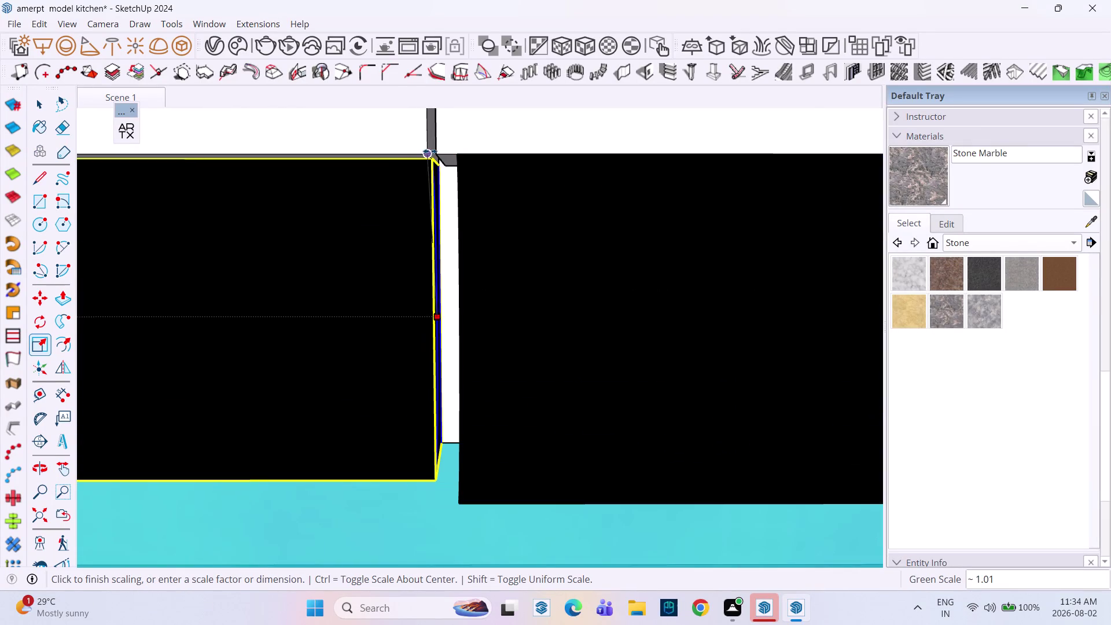
click(430, 151)
key(space)
Resize the handle strip's end at the corner.
click(492, 238)
key(s)
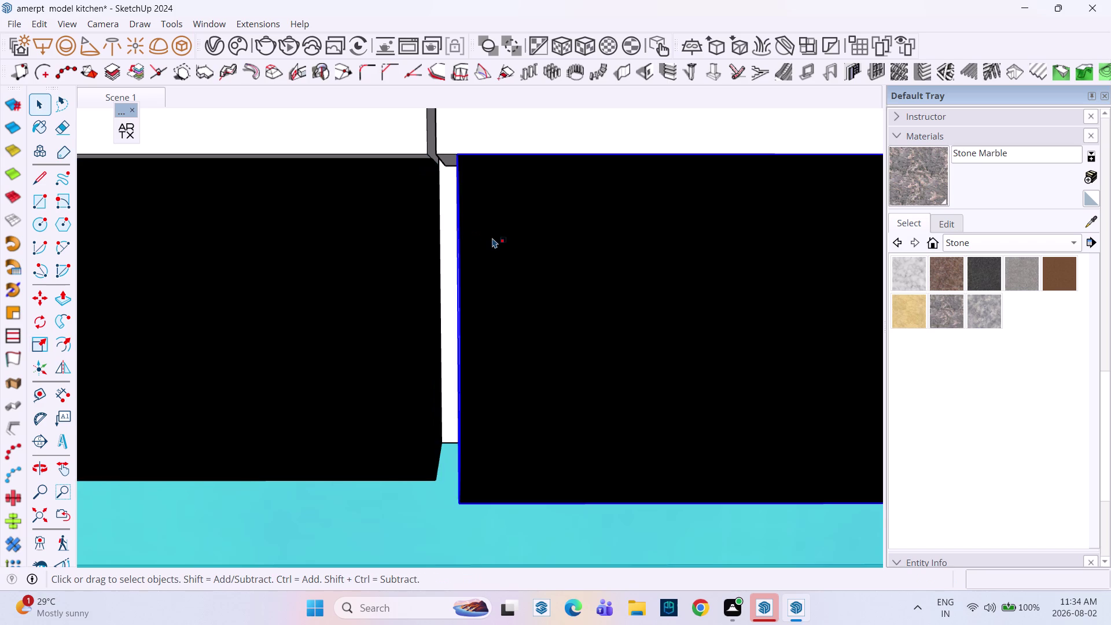
middle_drag(493, 239, 609, 246)
click(466, 326)
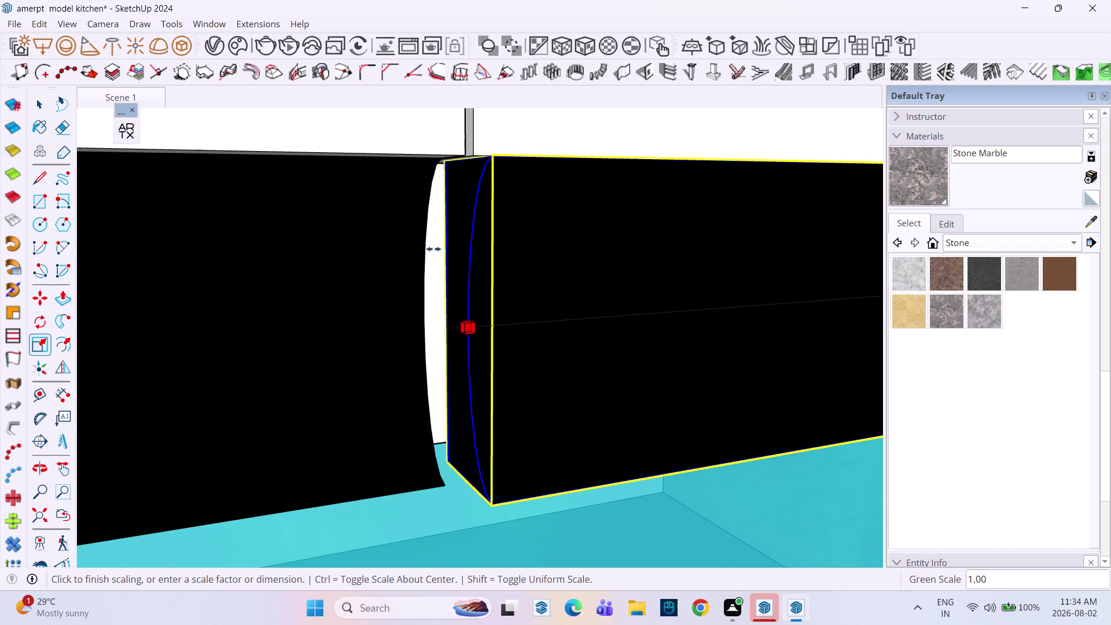
click(477, 156)
key(space)
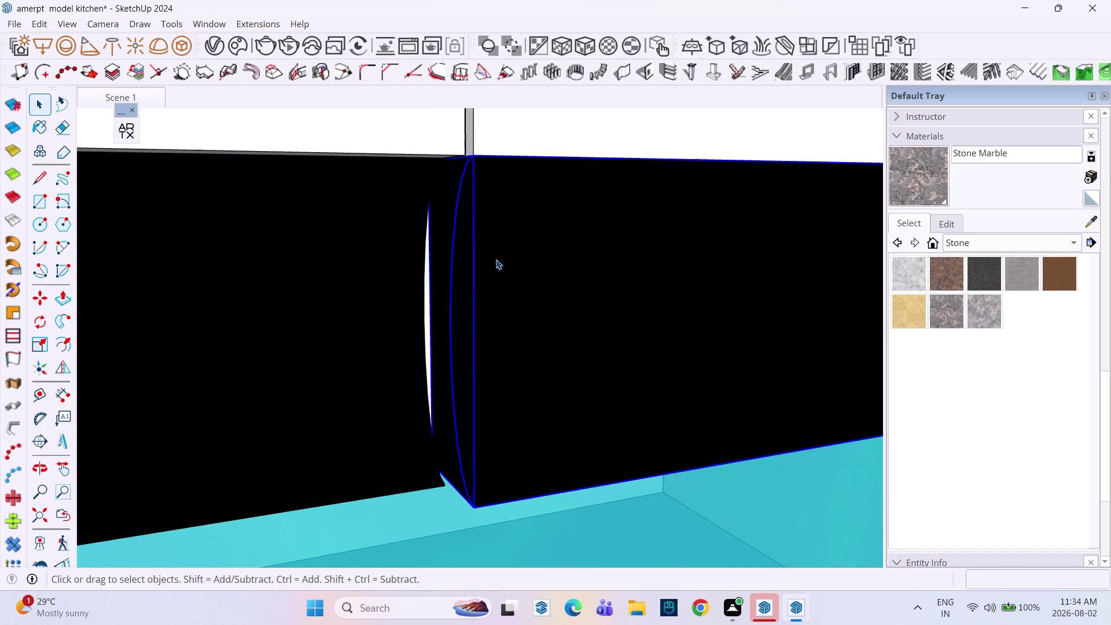
Select the handle strip and view the strips' junction from the front and below.
scroll(down, 3)
middle_drag(545, 324, 403, 324)
scroll(down, 3)
key(space)
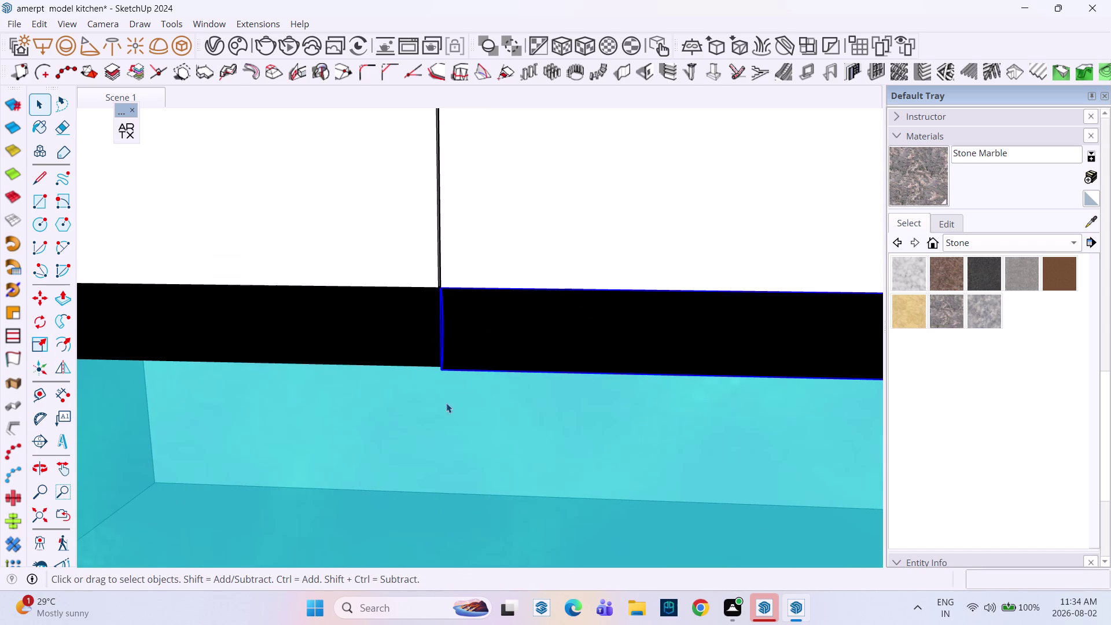
click(411, 445)
middle_drag(461, 397, 575, 270)
scroll(down, 3)
middle_drag(572, 278, 574, 288)
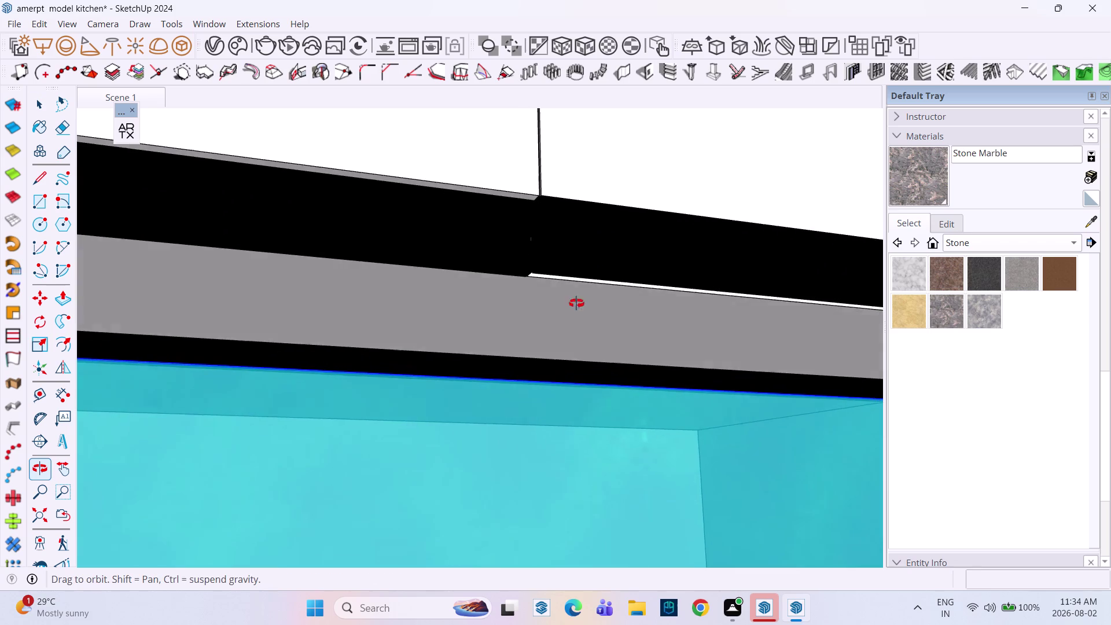
middle_drag(574, 288, 507, 408)
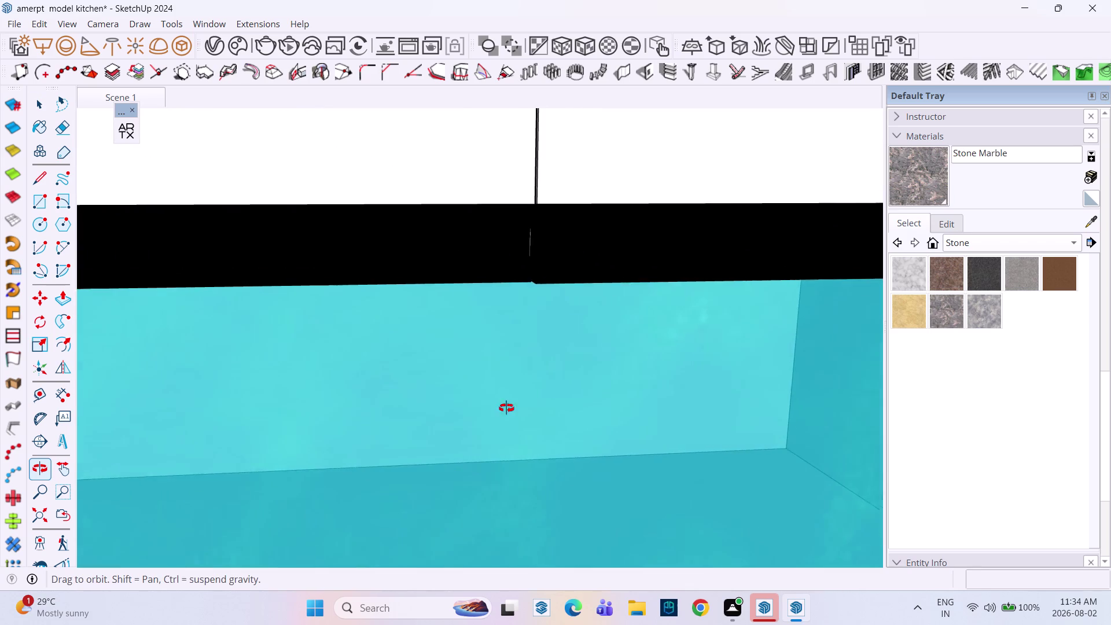
middle_drag(507, 408, 506, 408)
Scale the right handle strip along its length only.
click(565, 236)
key(s)
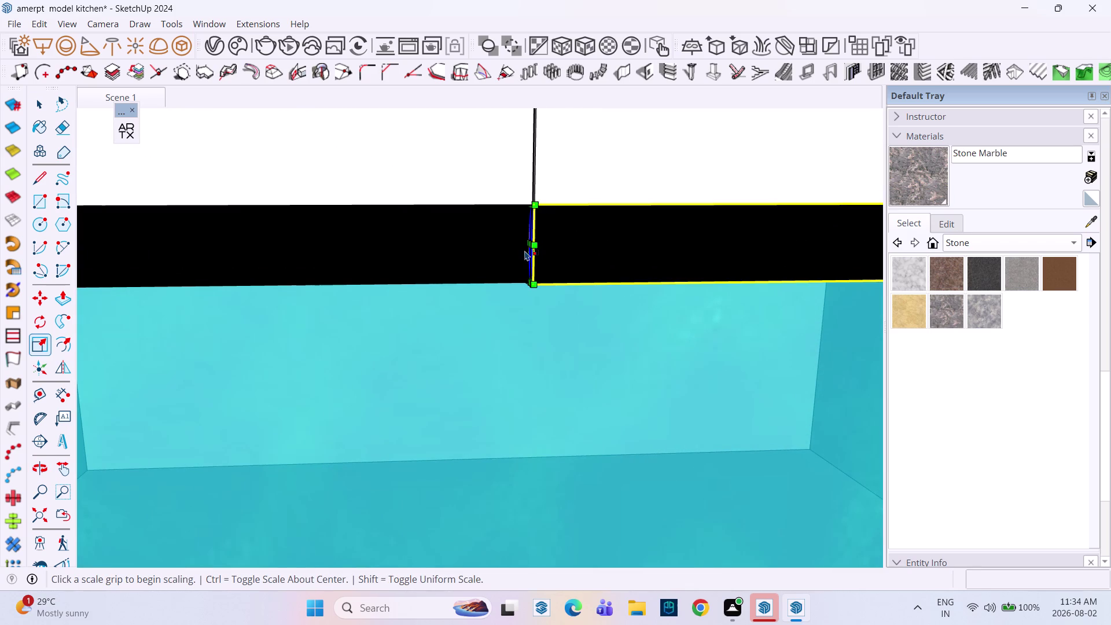
scroll(up, 3)
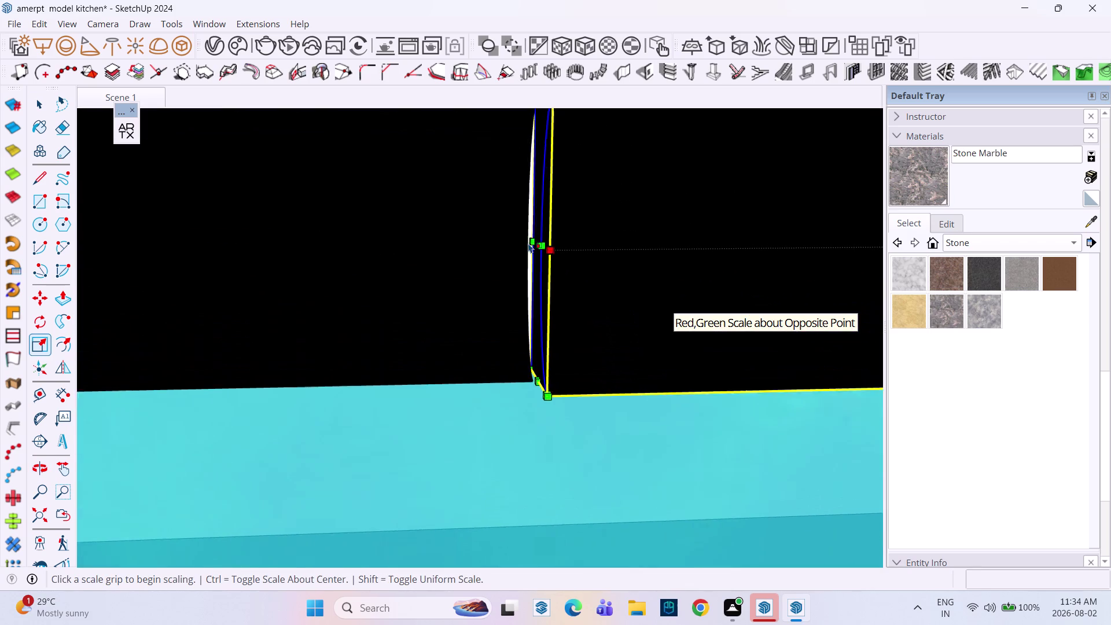
click(535, 243)
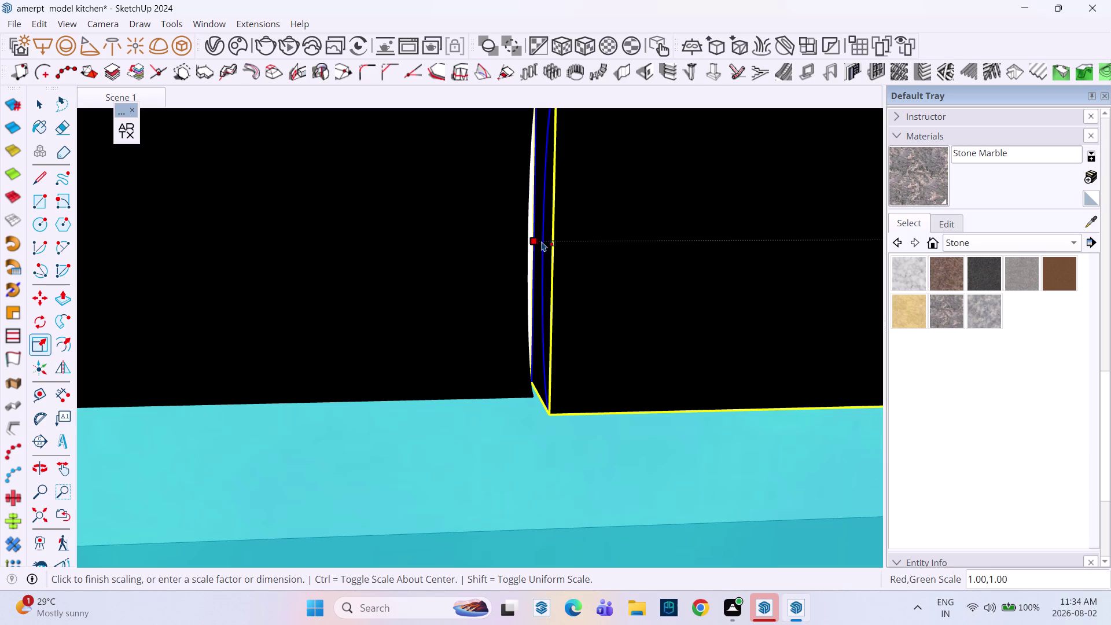
key(s)
click(542, 250)
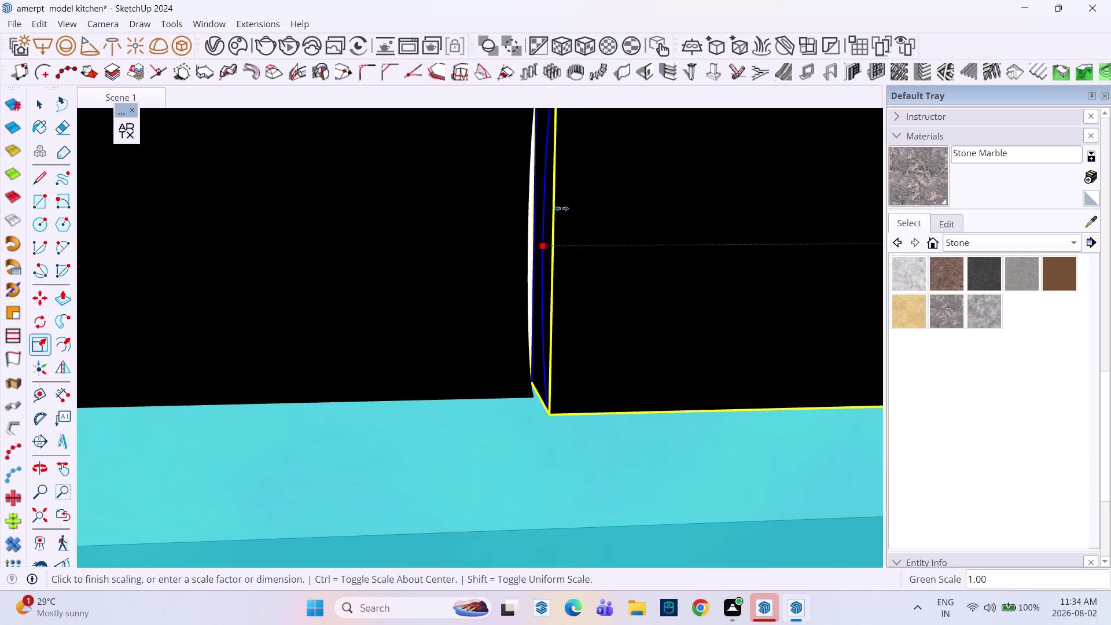
scroll(down, 3)
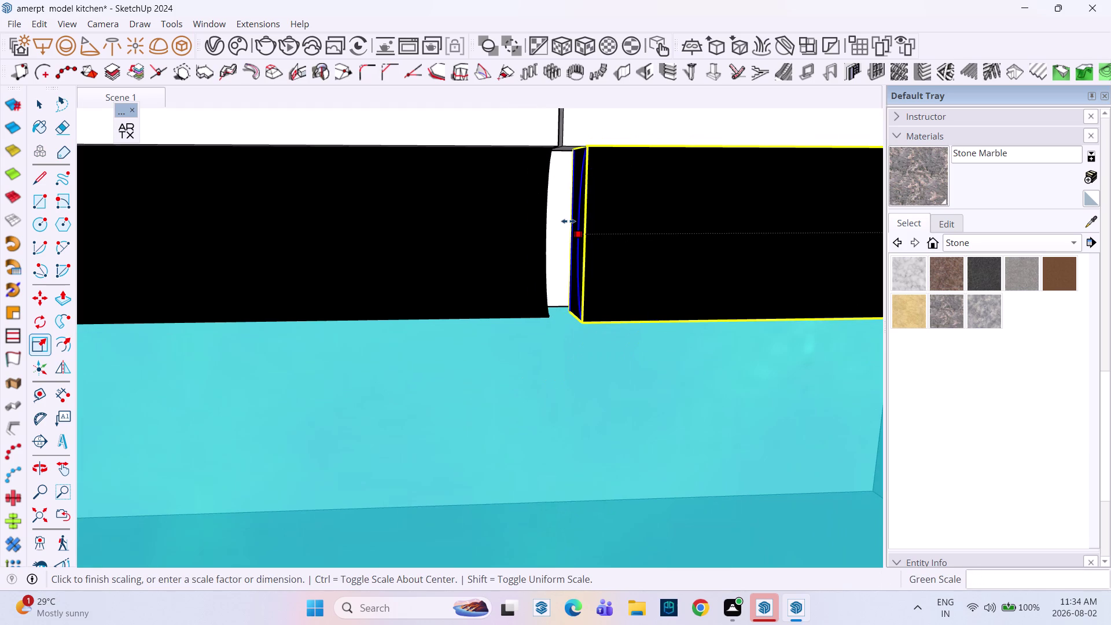
Stretch the right strip's end to the corner and check the resized end.
middle_drag(568, 221, 561, 324)
scroll(up, 3)
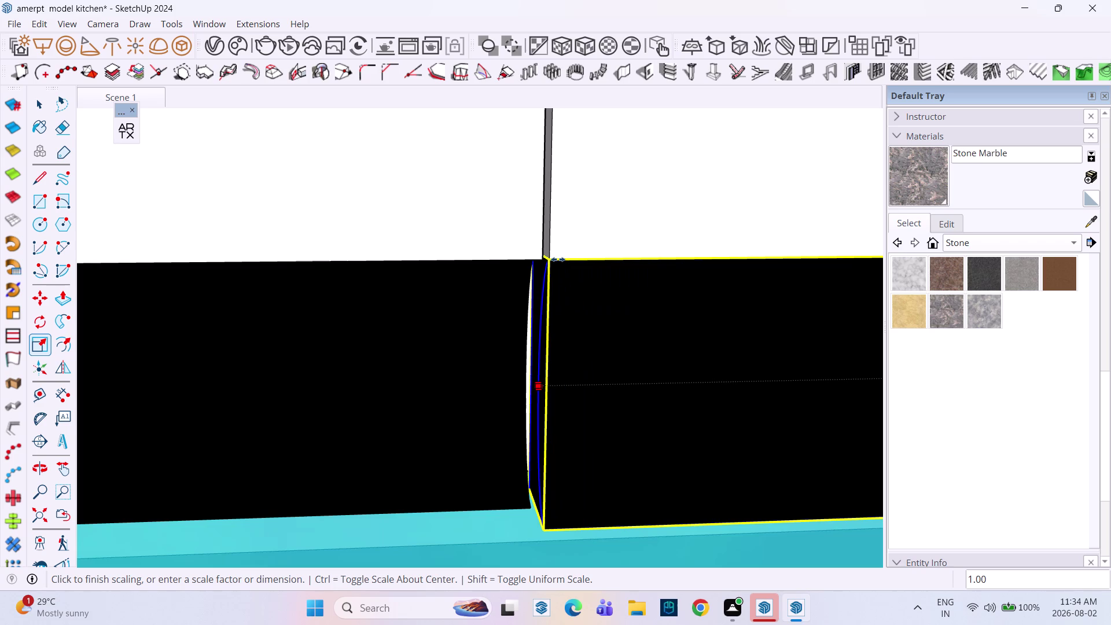
scroll(up, 3)
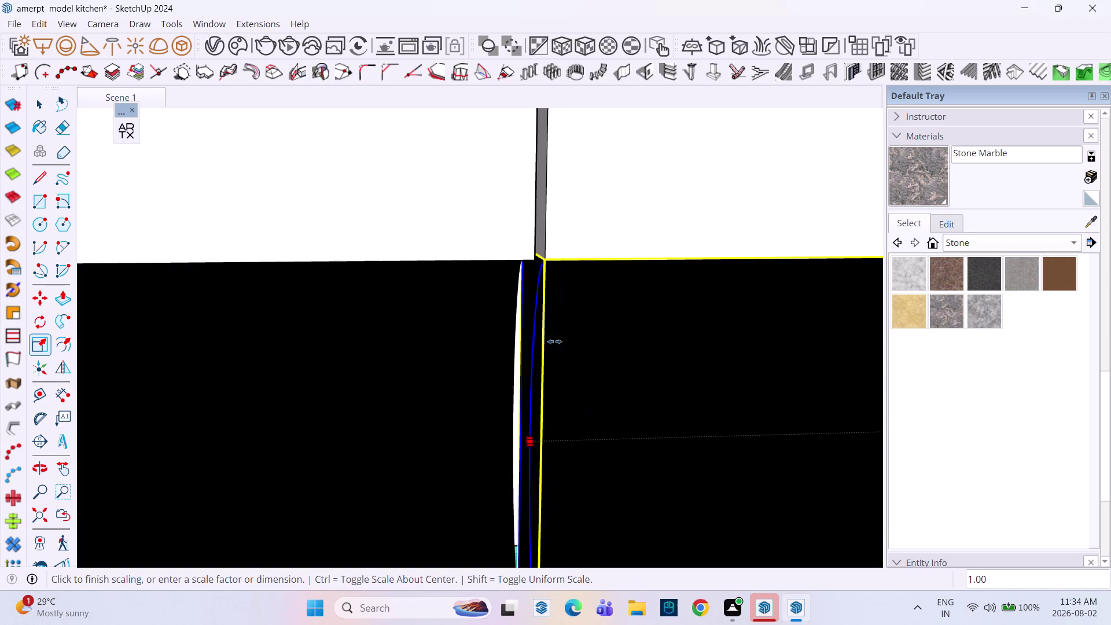
scroll(down, 3)
middle_drag(547, 422, 549, 212)
middle_click(549, 212)
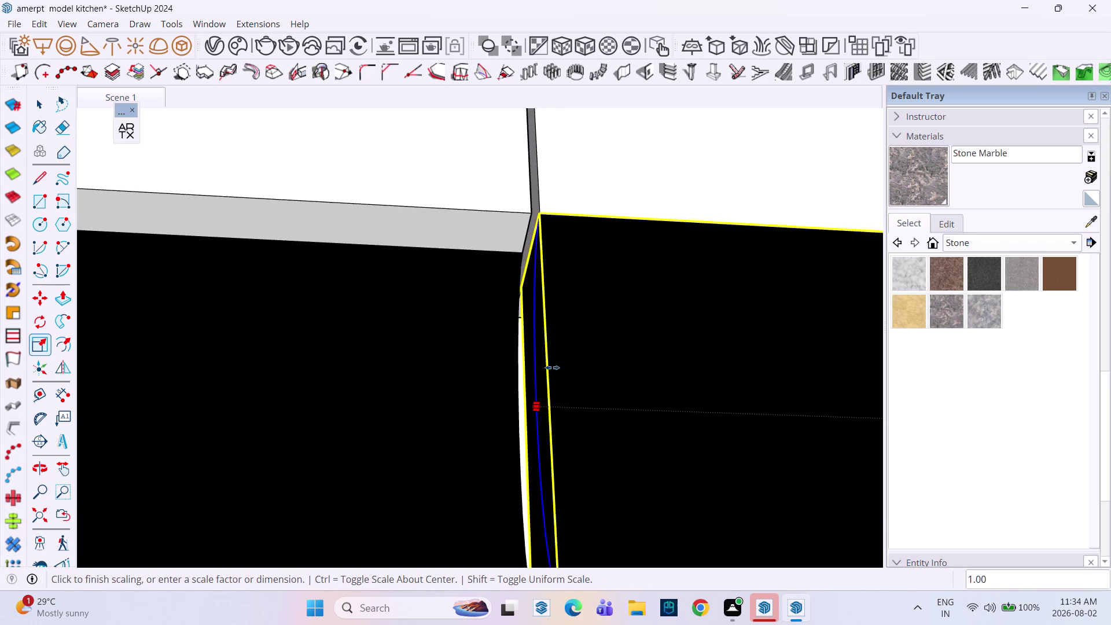
scroll(down, 3)
scroll(down, 3)
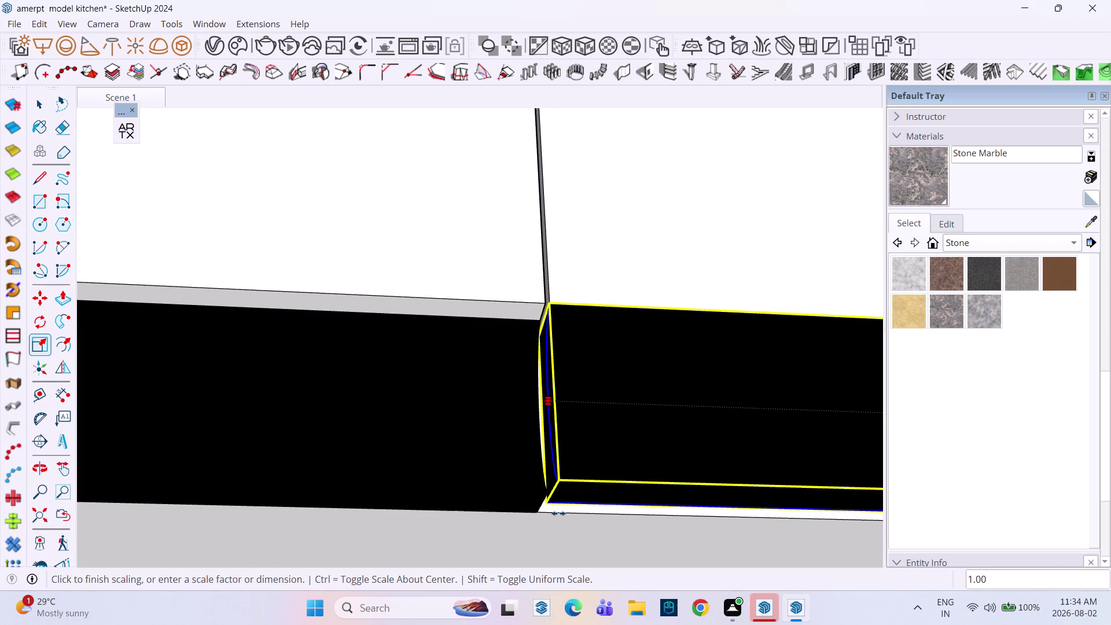
click(556, 513)
middle_drag(588, 475, 528, 567)
scroll(down, 3)
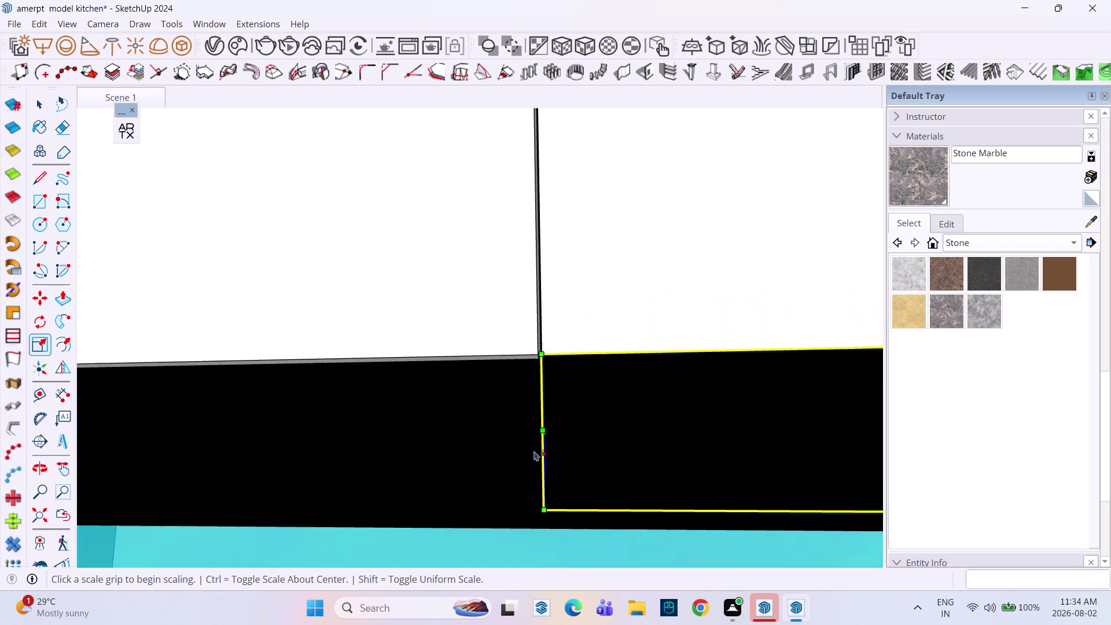
scroll(down, 3)
scroll(up, 3)
scroll(down, 3)
middle_drag(544, 432, 717, 248)
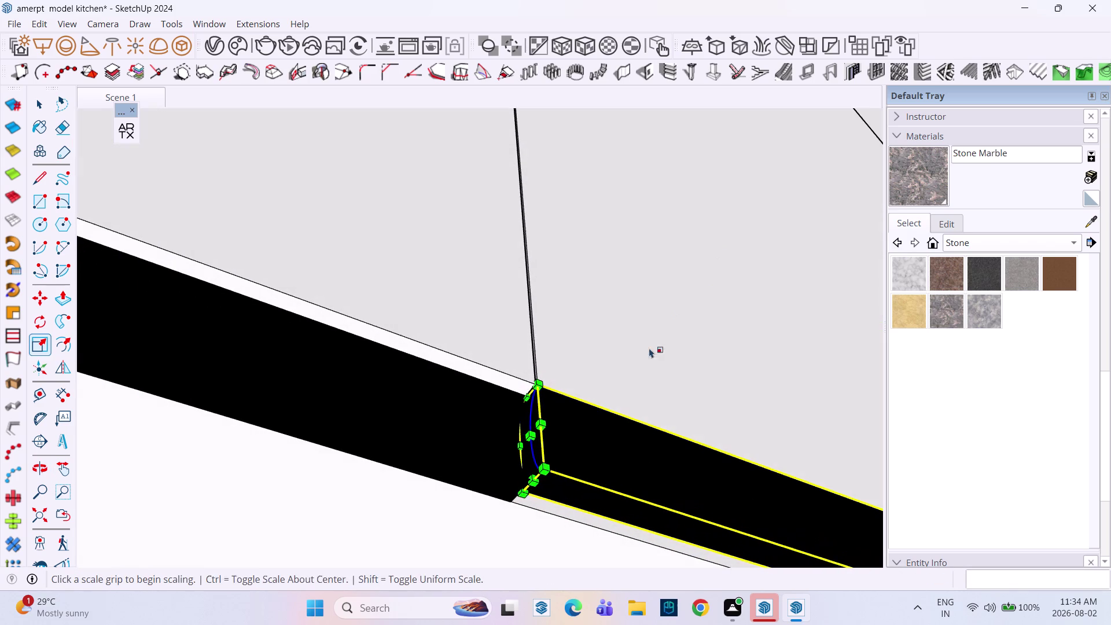
key(m)
scroll(up, 3)
Shift the handle strip to a new spot and bring the corner cabinet into view.
click(549, 471)
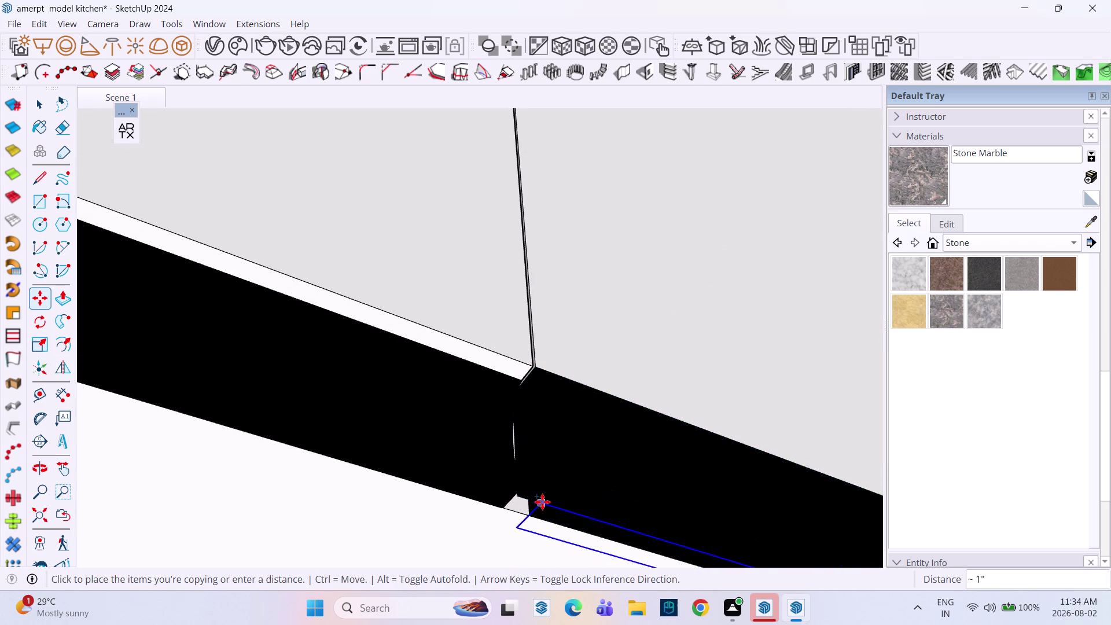
click(541, 494)
click(525, 499)
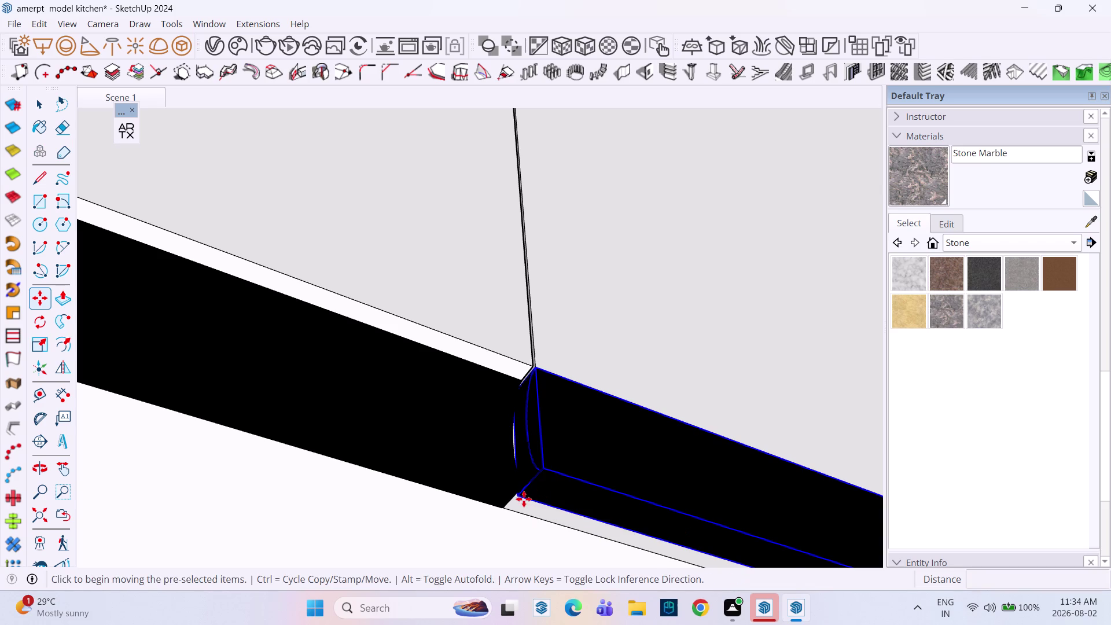
click(519, 509)
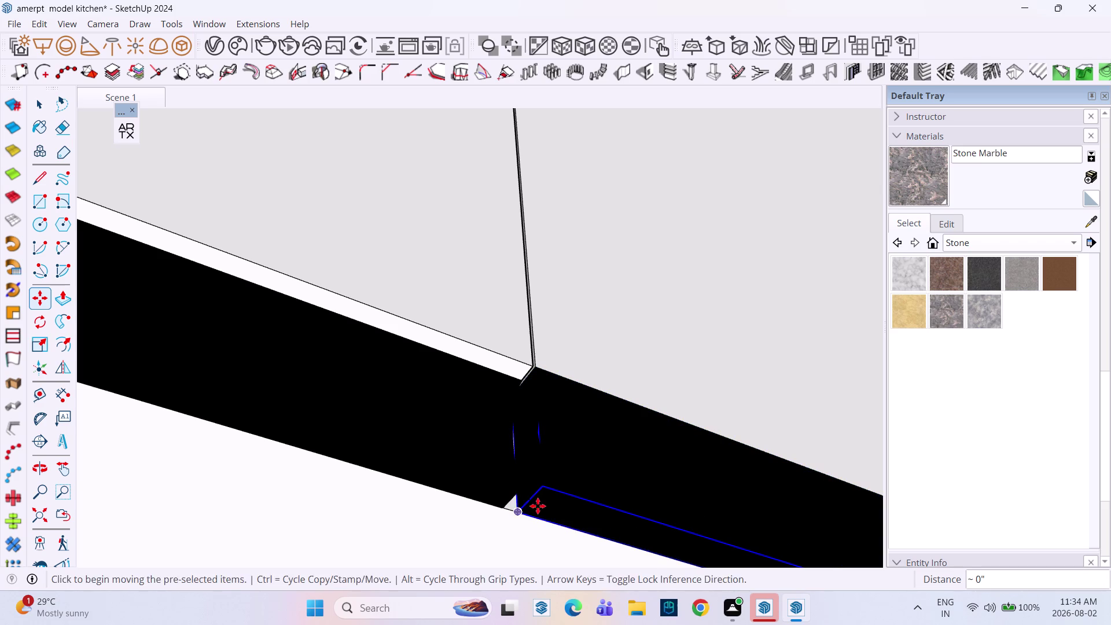
middle_drag(576, 501, 507, 546)
scroll(down, 3)
scroll(up, 3)
scroll(down, 3)
middle_drag(526, 471, 503, 553)
scroll(down, 3)
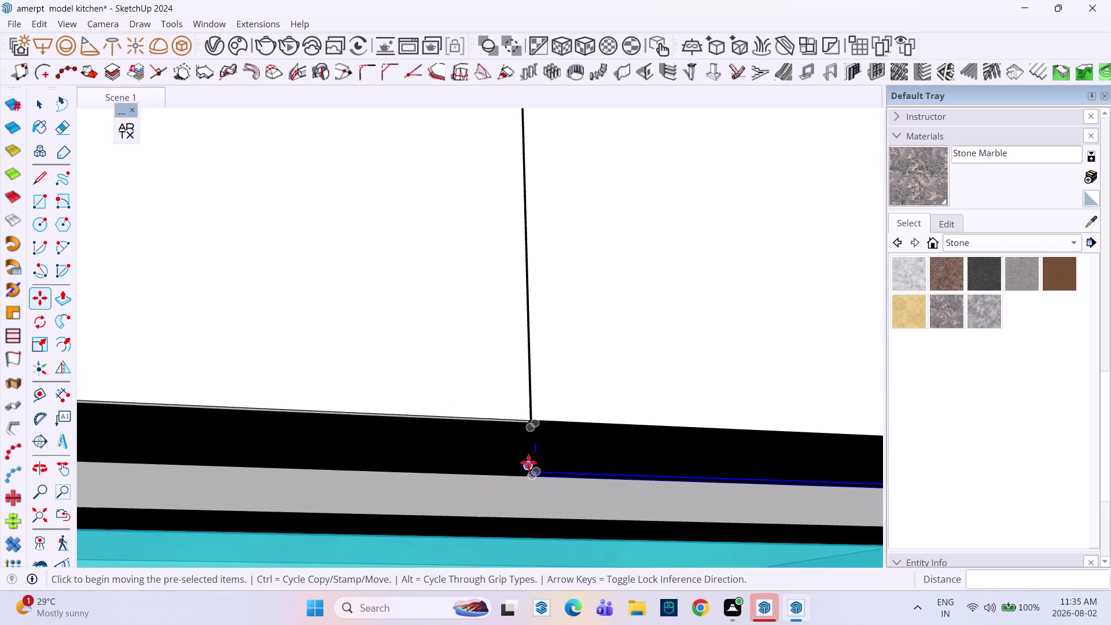
middle_drag(552, 455, 709, 358)
scroll(down, 3)
middle_drag(418, 441, 576, 405)
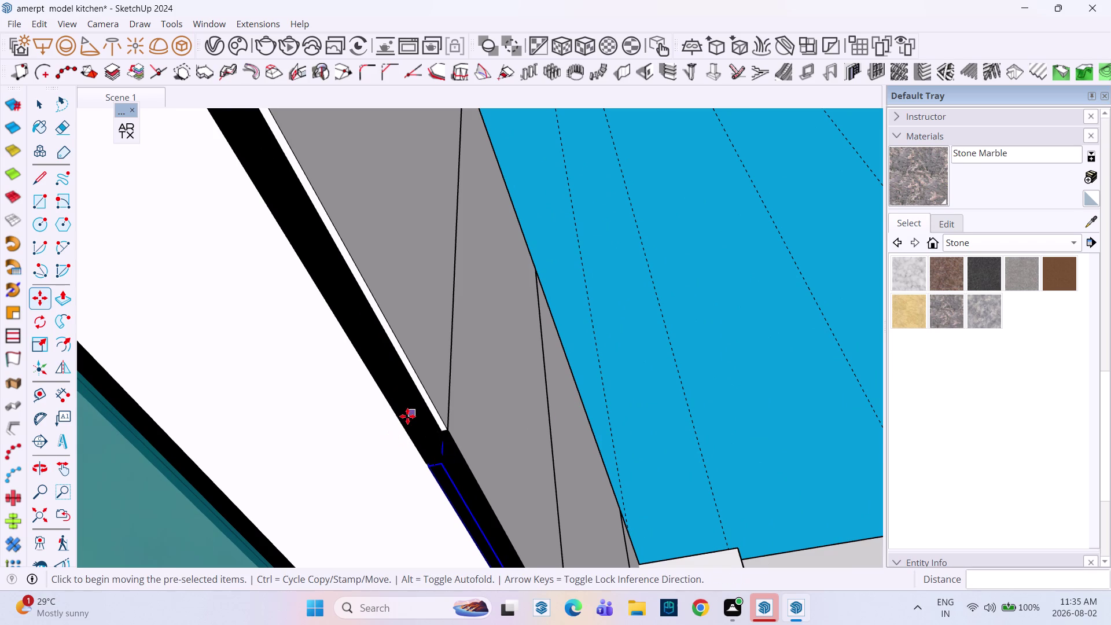
Move the handle strip under the corner cabinet along the cabinet face.
key(space)
click(407, 416)
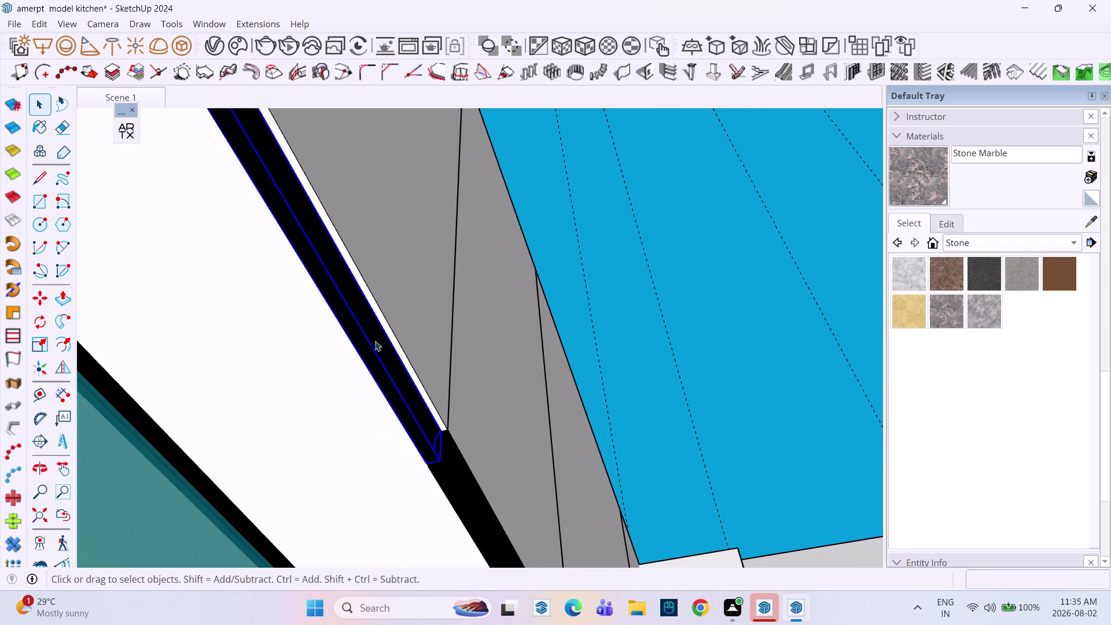
key(m)
scroll(down, 3)
middle_drag(421, 452, 325, 551)
click(466, 433)
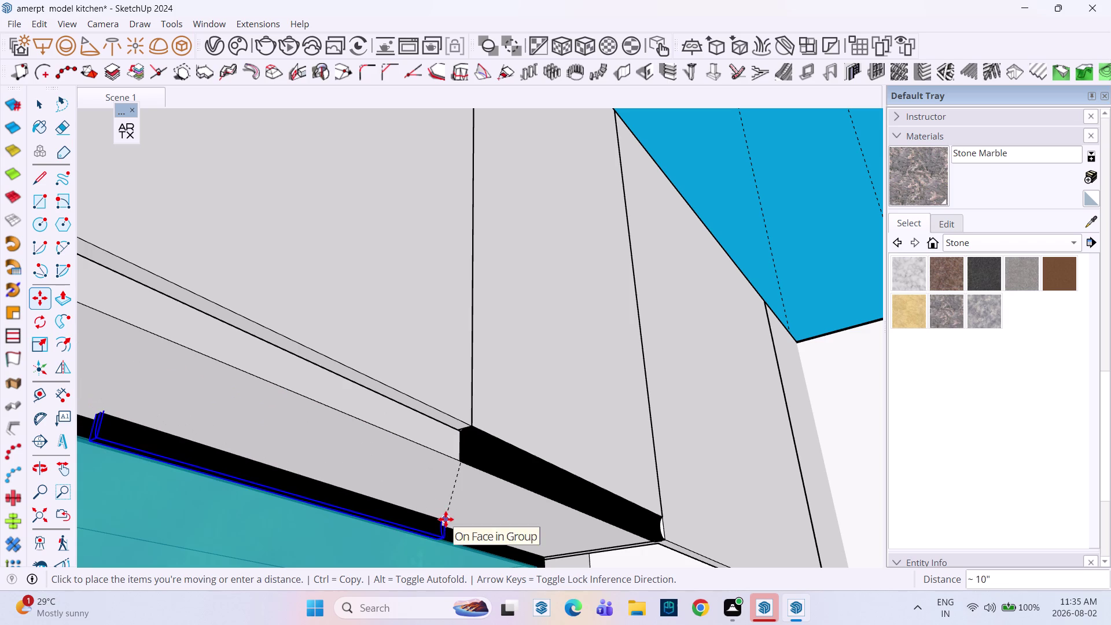
click(446, 519)
scroll(up, 3)
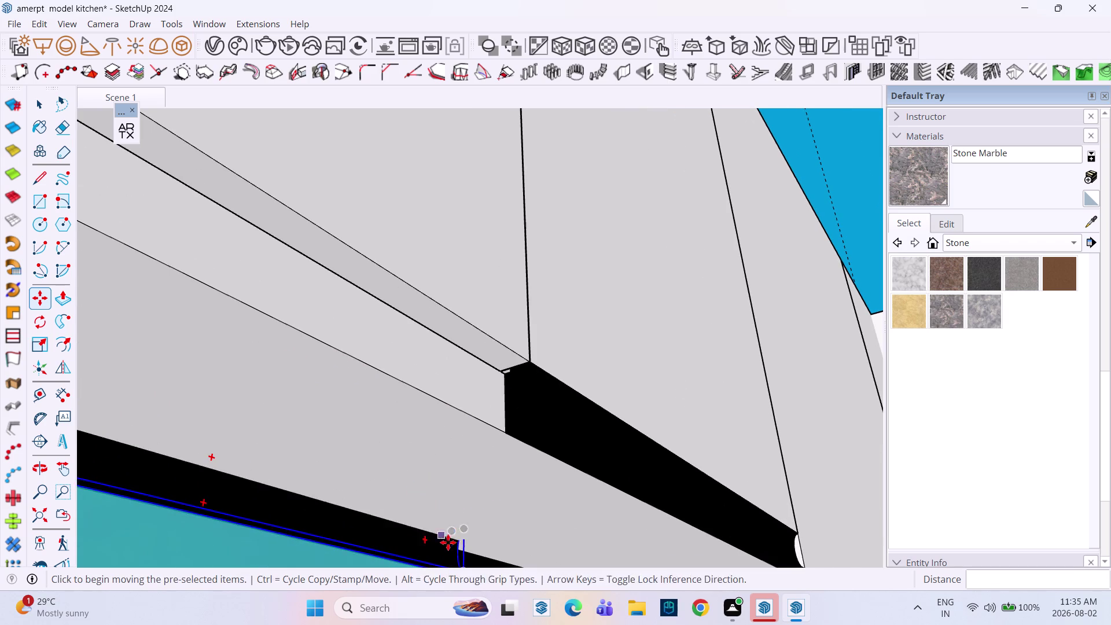
Move the strip's end toward the corner, just short of the neighbouring strip.
click(456, 535)
click(457, 561)
scroll(down, 3)
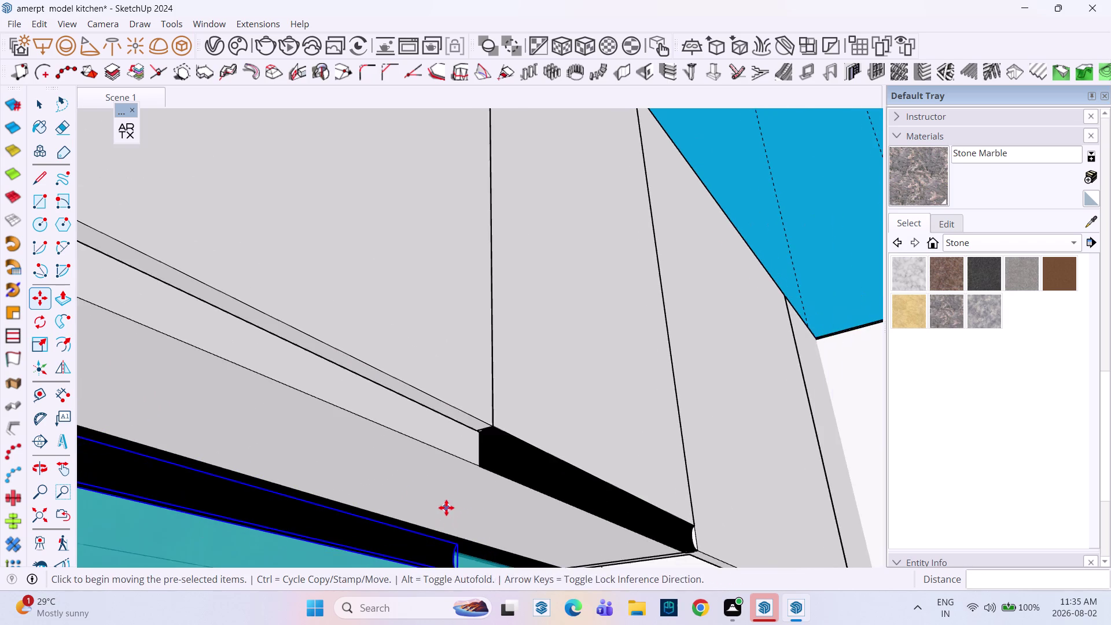
middle_drag(442, 498, 413, 413)
scroll(up, 3)
click(436, 485)
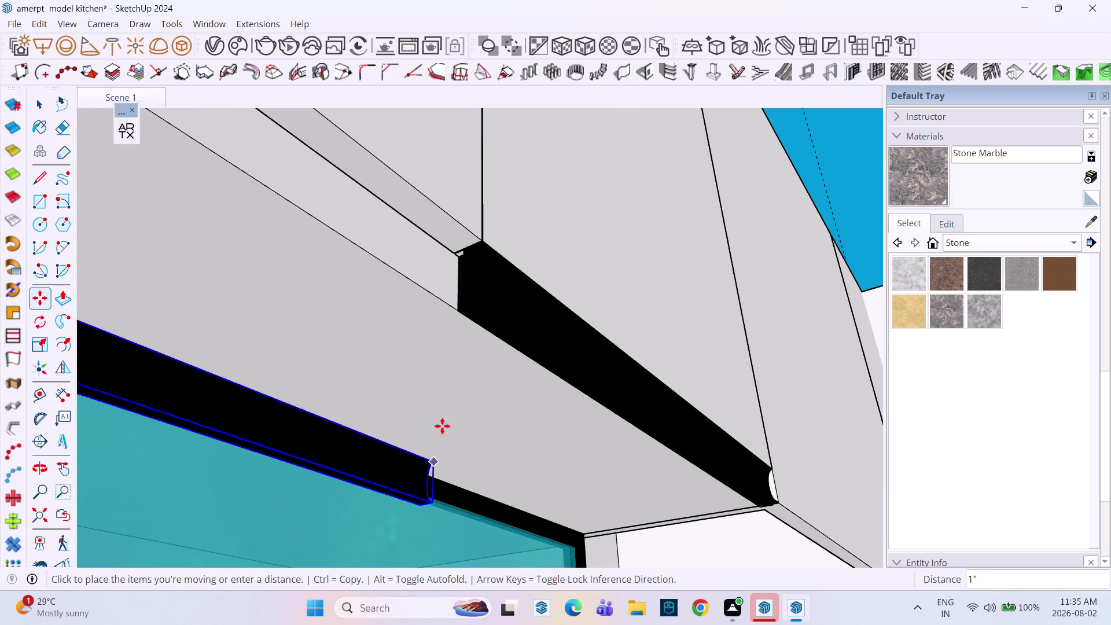
click(464, 241)
middle_drag(470, 289, 265, 319)
scroll(up, 3)
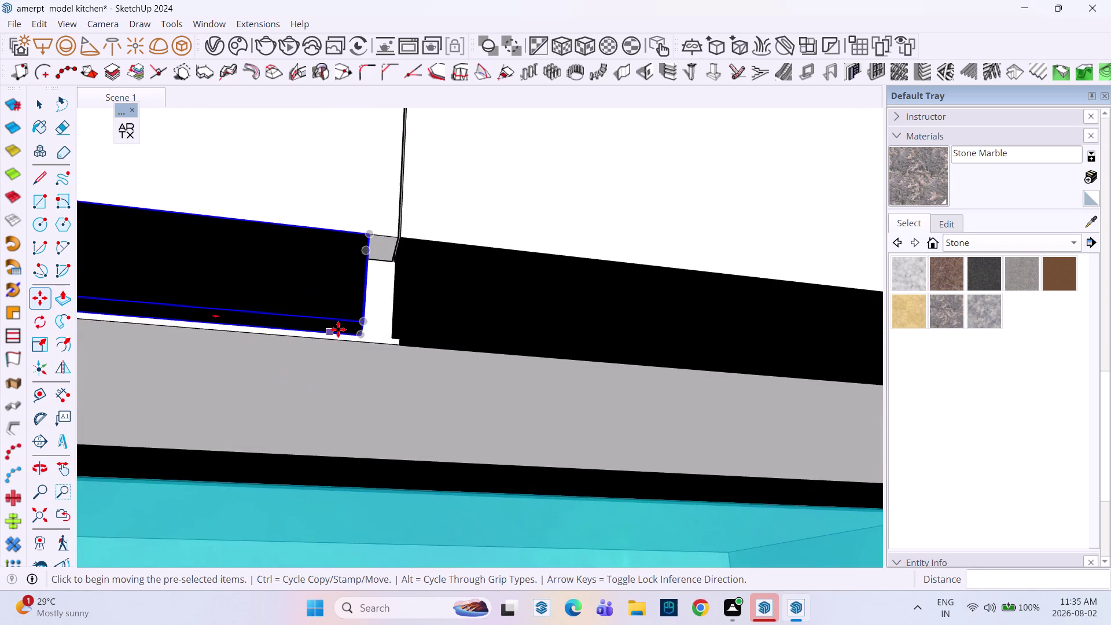
scroll(up, 3)
click(370, 337)
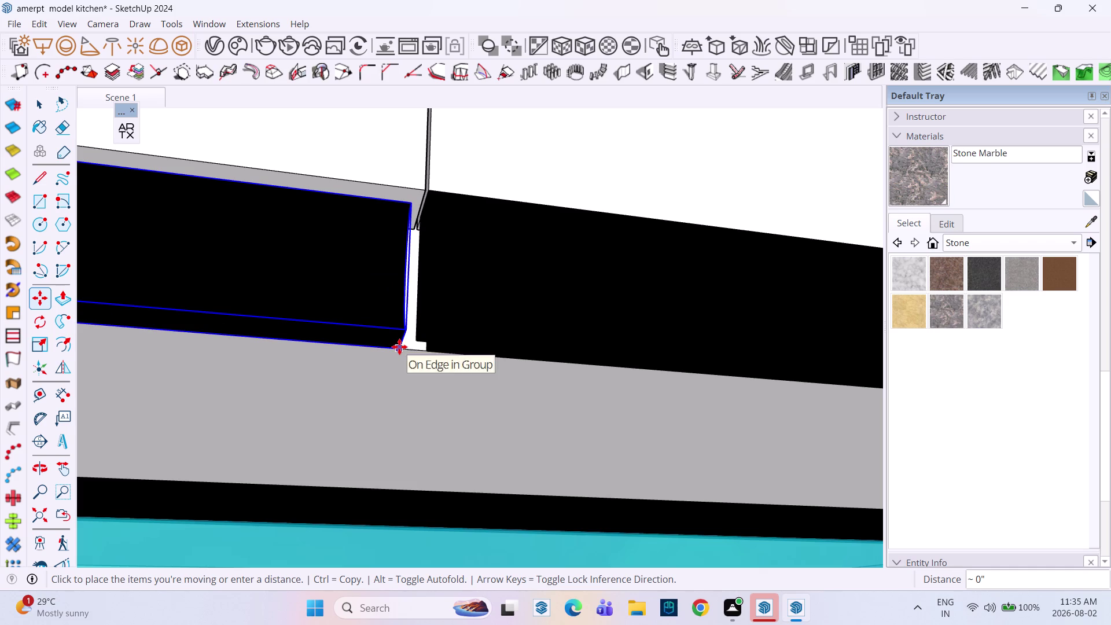
click(399, 347)
scroll(down, 3)
middle_drag(433, 353, 527, 390)
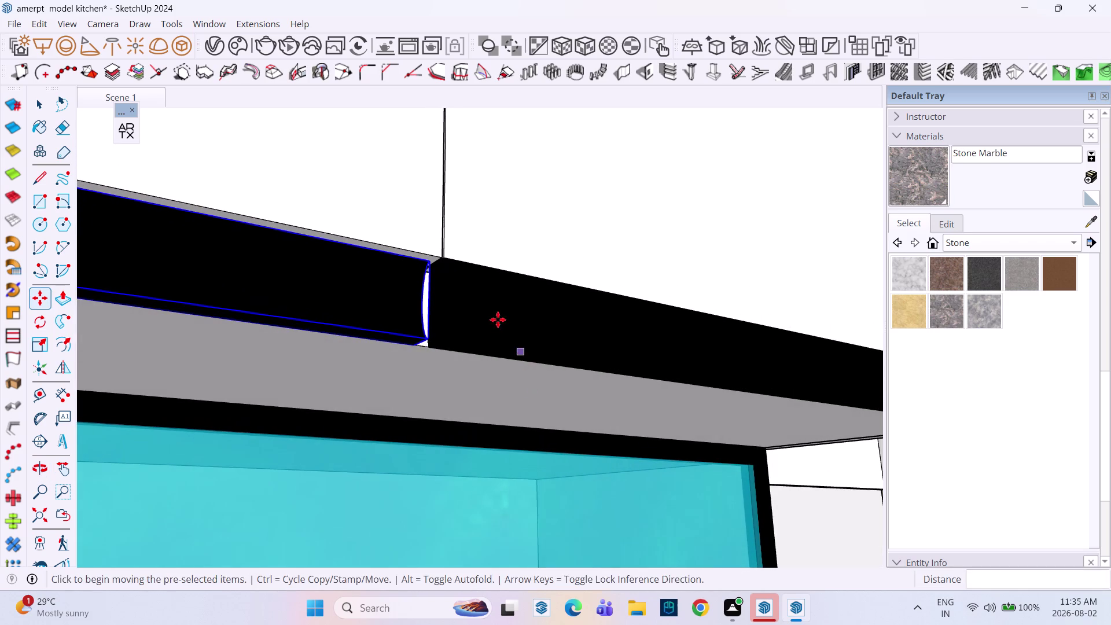
middle_drag(495, 318, 287, 353)
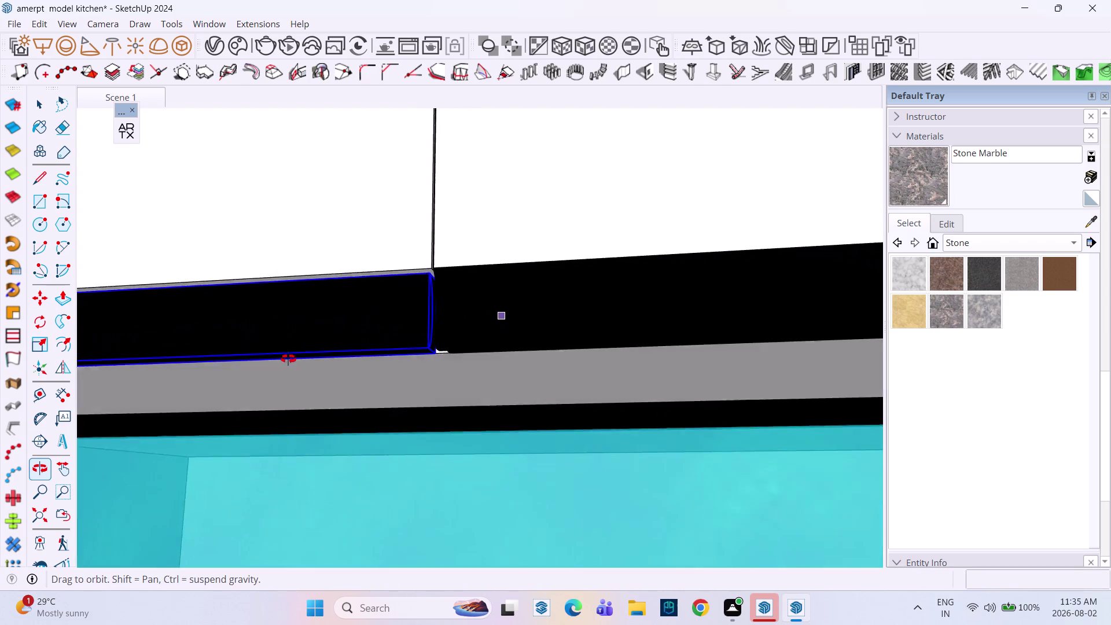
middle_drag(287, 353, 510, 259)
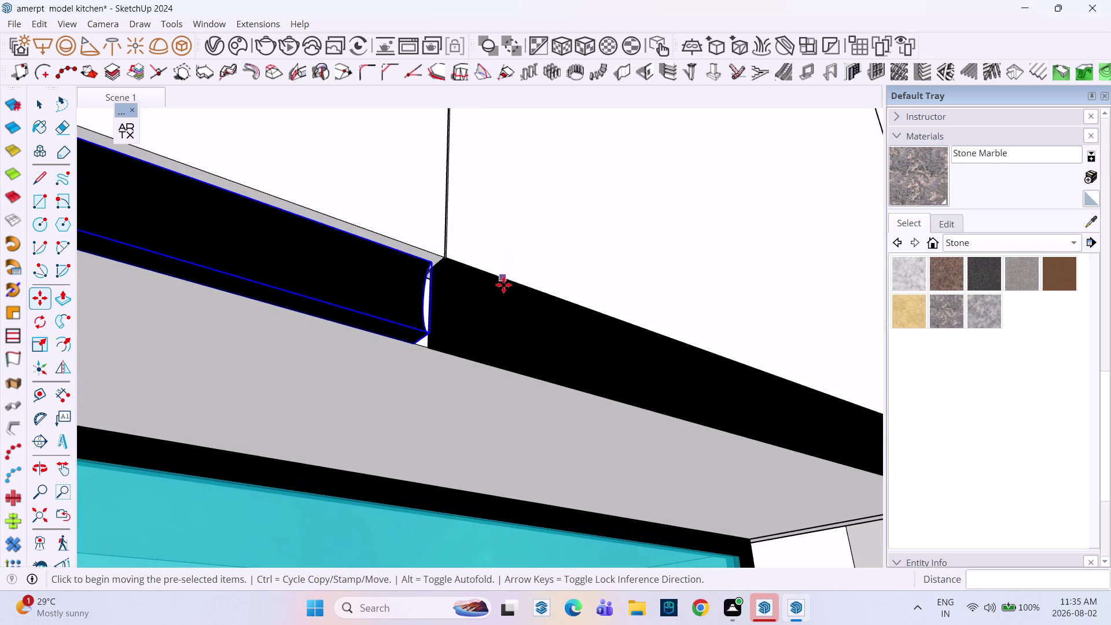
key(space)
click(512, 321)
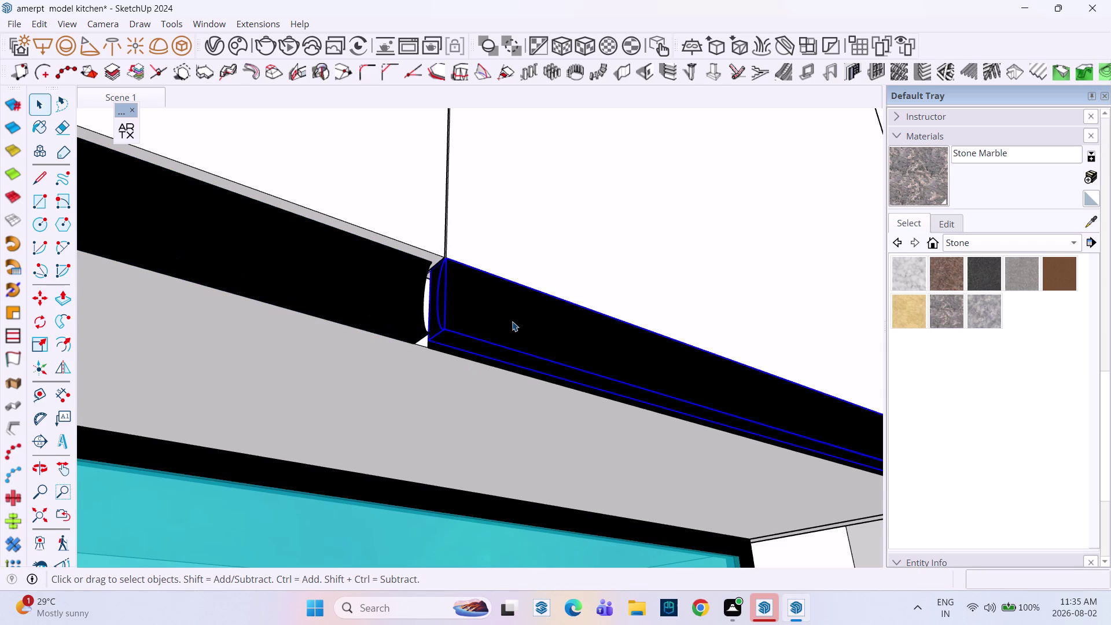
scroll(down, 3)
scroll(up, 3)
scroll(down, 3)
middle_drag(502, 341, 461, 405)
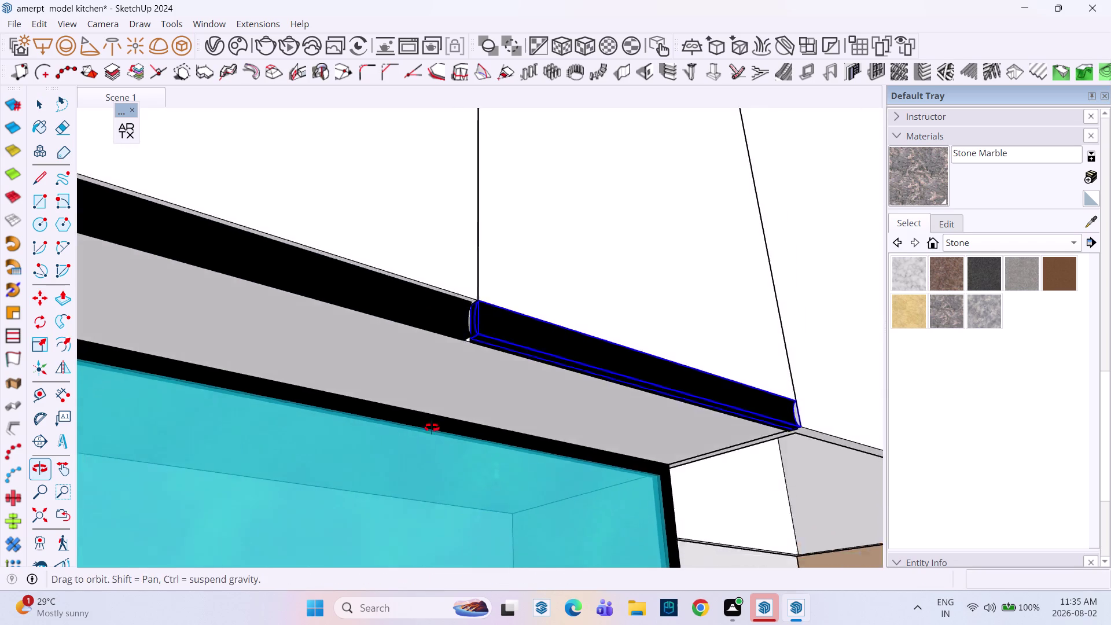
middle_drag(460, 405, 385, 449)
scroll(down, 3)
key(space)
click(403, 489)
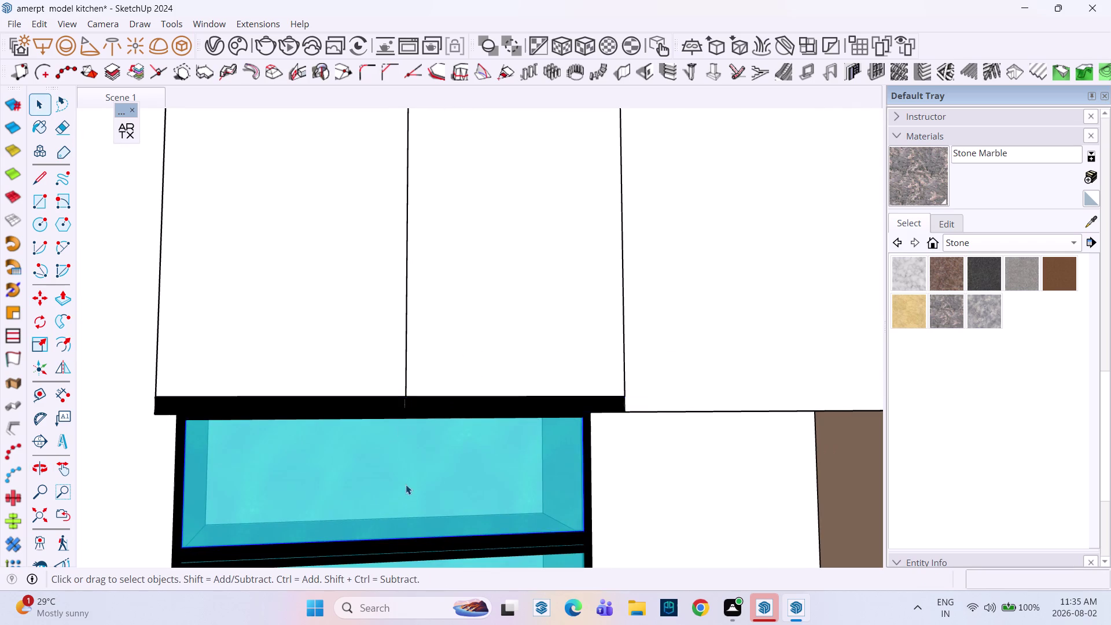
scroll(down, 3)
scroll(down, 3)
middle_drag(478, 430, 357, 427)
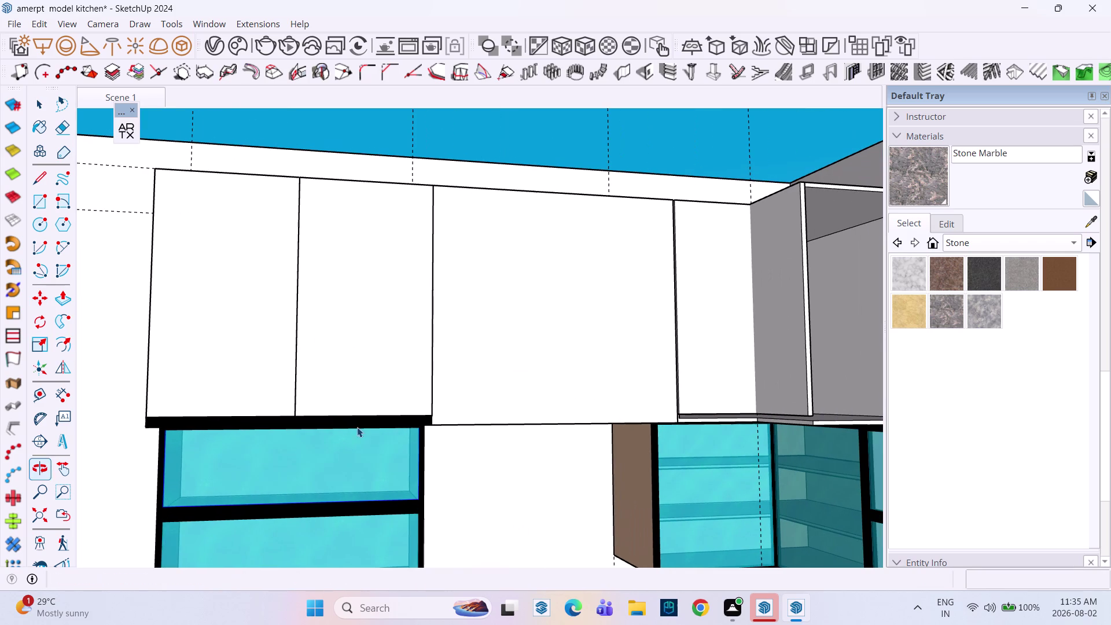
scroll(down, 3)
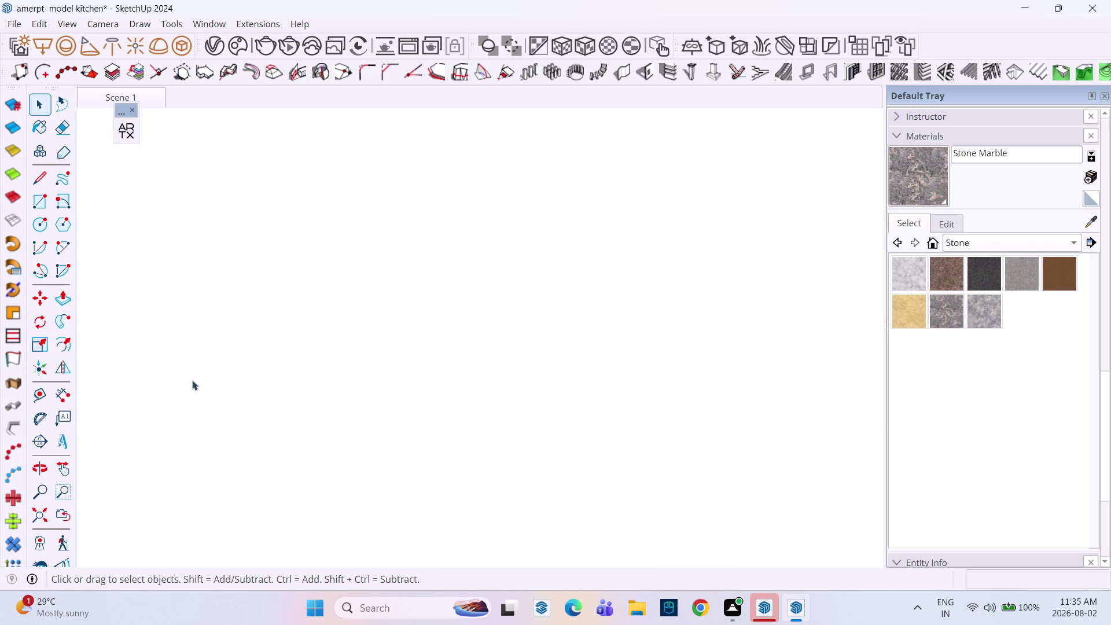
Select the handle strip under the upper doors and inspect it along to the corner cabinet gap.
scroll(up, 3)
scroll(up, 3)
click(101, 90)
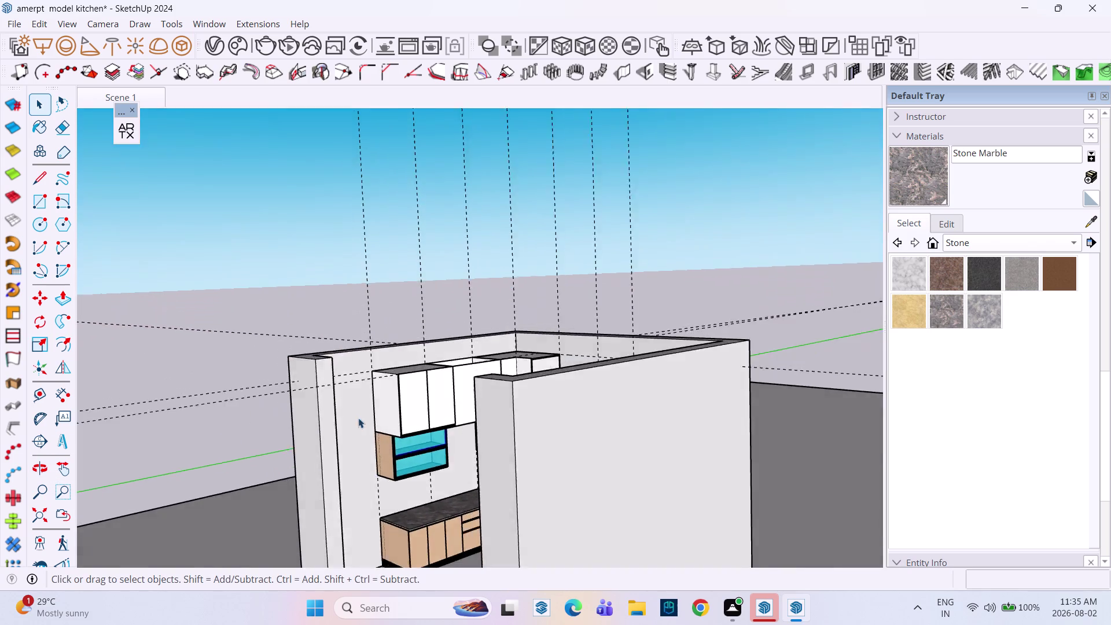
middle_drag(406, 436, 459, 444)
scroll(up, 3)
scroll(up, 3)
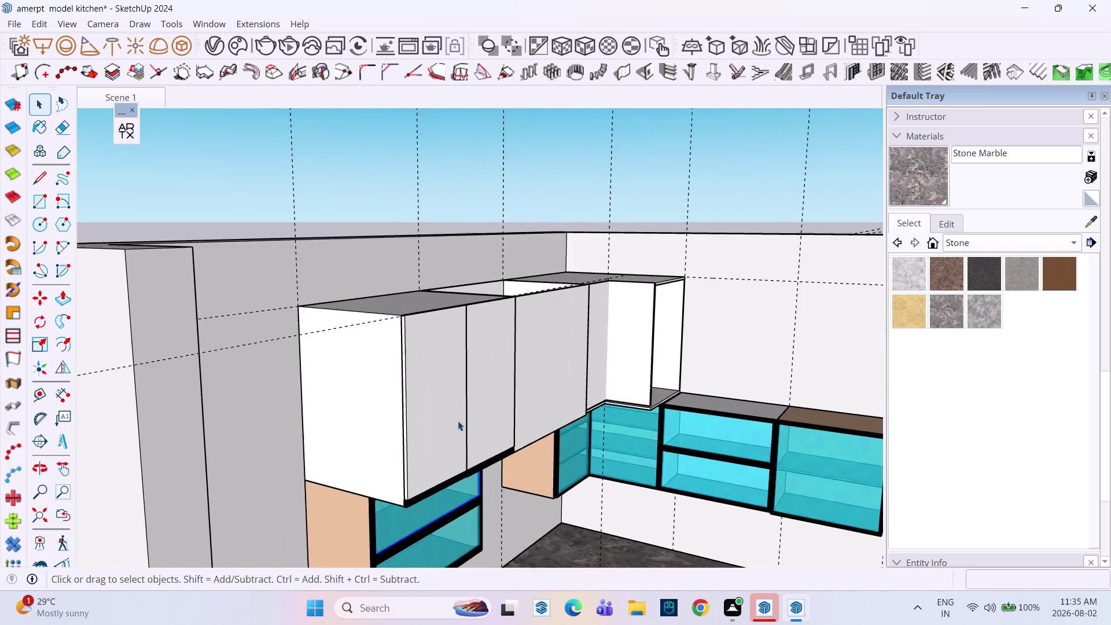
scroll(up, 3)
middle_drag(475, 420, 337, 355)
scroll(up, 3)
scroll(up, 3)
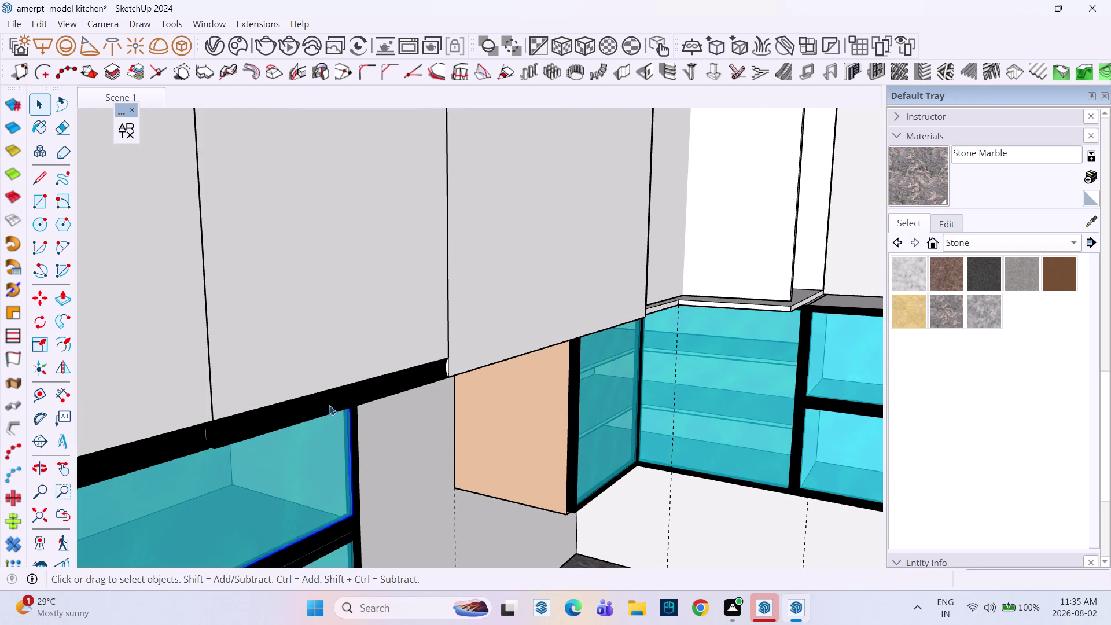
middle_drag(308, 421, 425, 344)
scroll(up, 3)
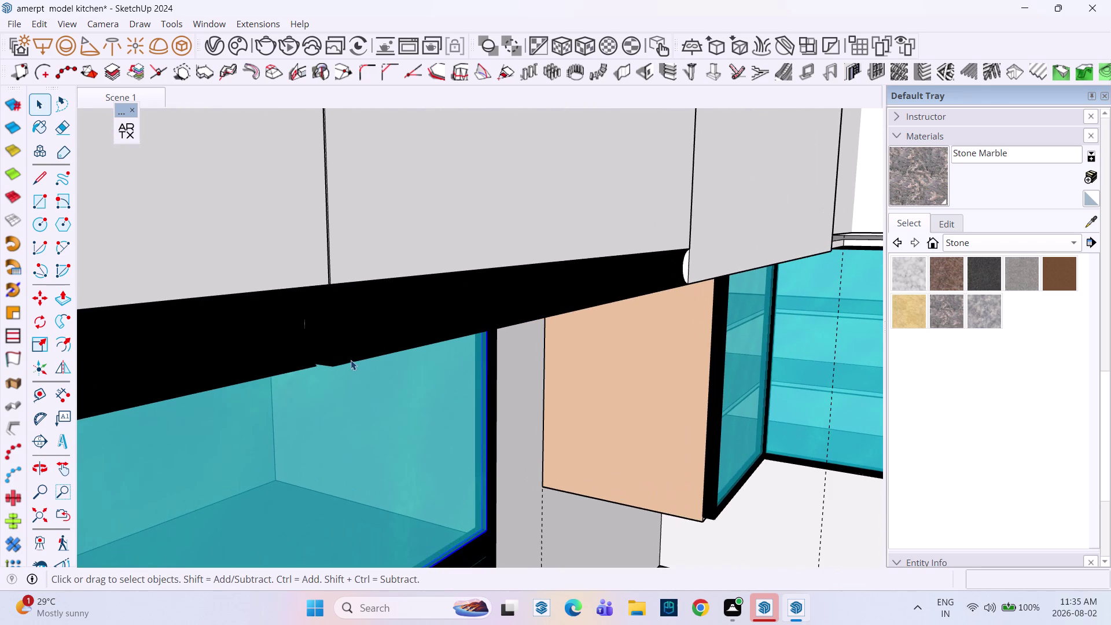
click(346, 361)
scroll(up, 3)
middle_drag(342, 334, 375, 238)
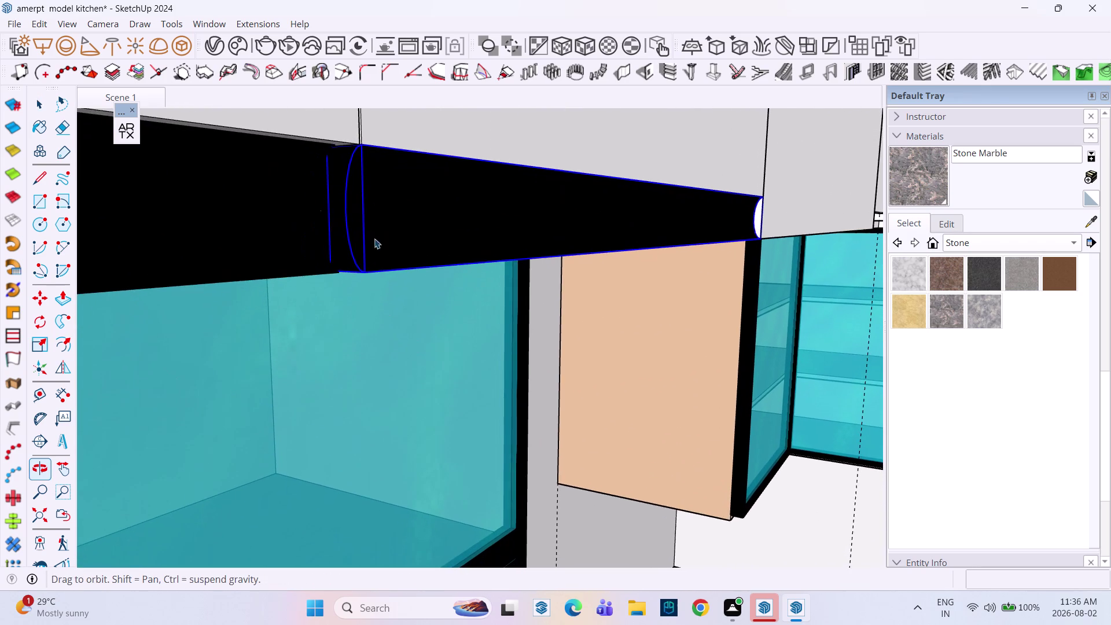
middle_drag(383, 275, 342, 348)
middle_drag(545, 272, 454, 291)
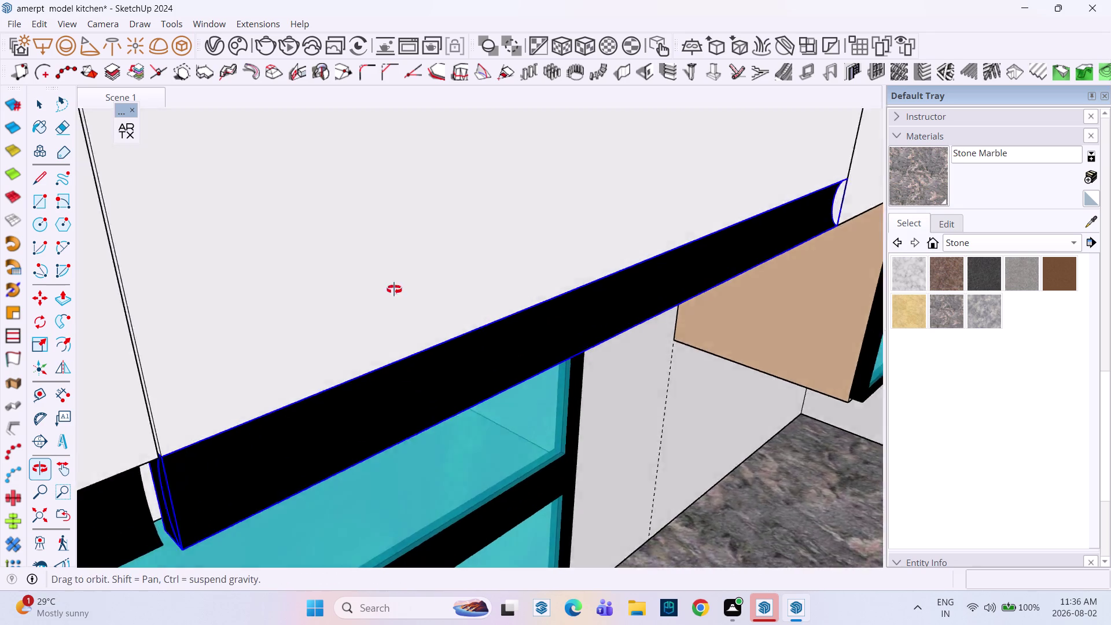
middle_drag(454, 291, 262, 237)
scroll(down, 3)
scroll(down, 3)
middle_drag(639, 361, 282, 342)
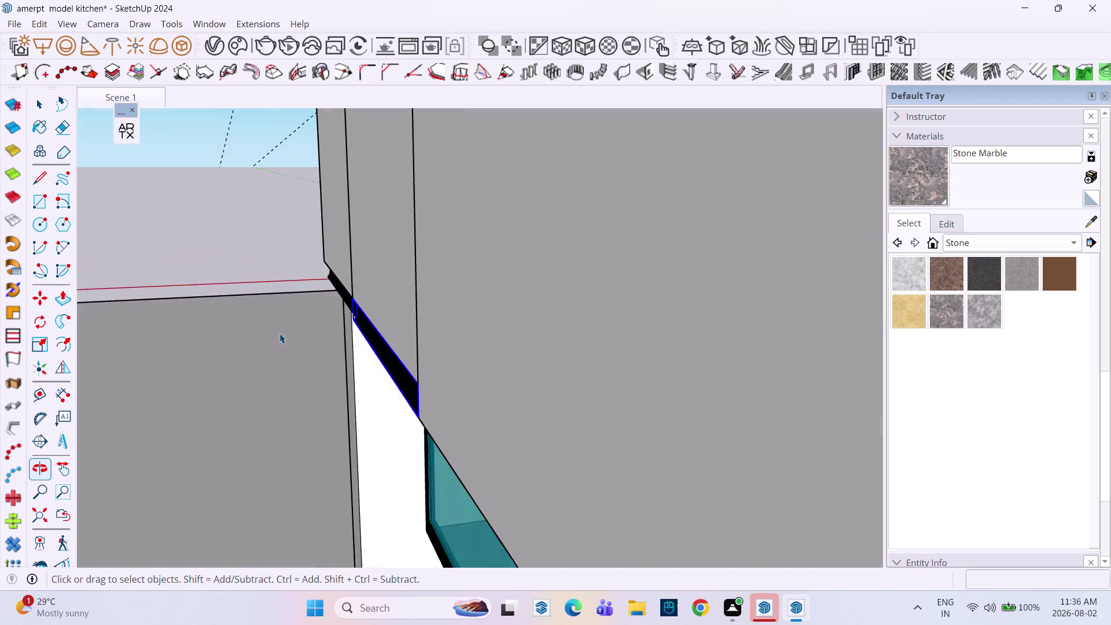
middle_drag(338, 364, 540, 337)
scroll(down, 3)
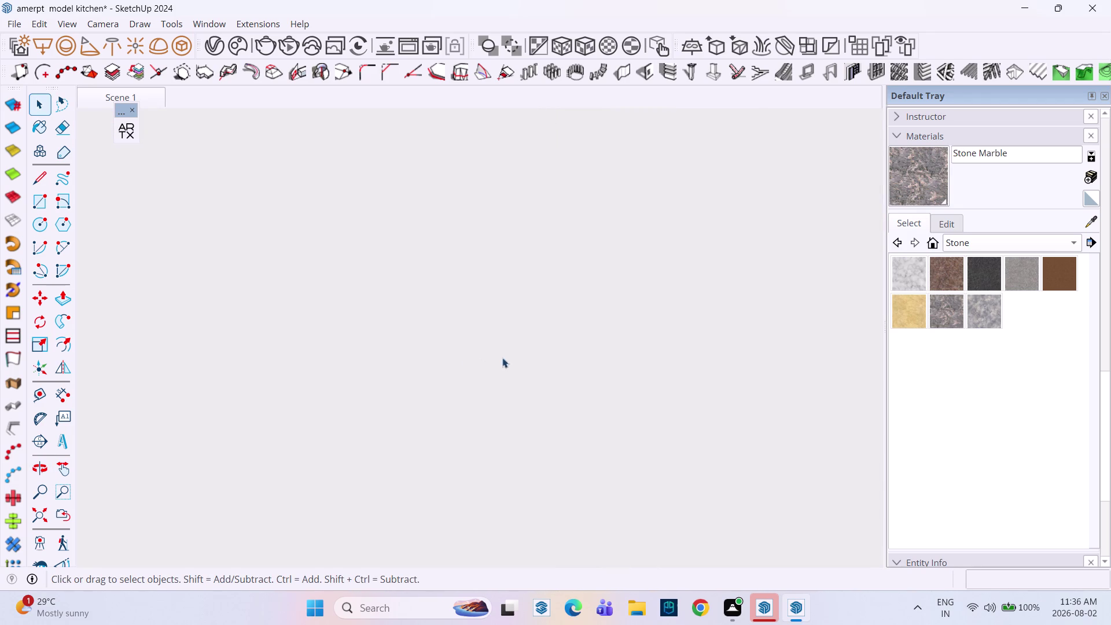
Bring the strip under the middle upper door into view and start moving it.
click(103, 91)
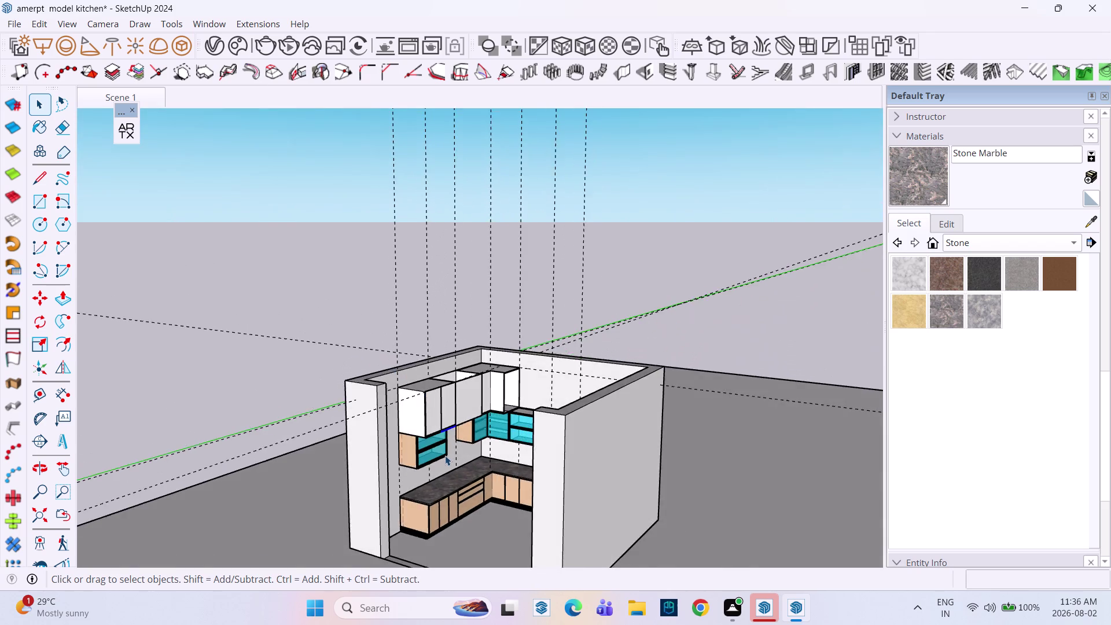
scroll(up, 3)
scroll(up, 3)
middle_drag(457, 411, 284, 383)
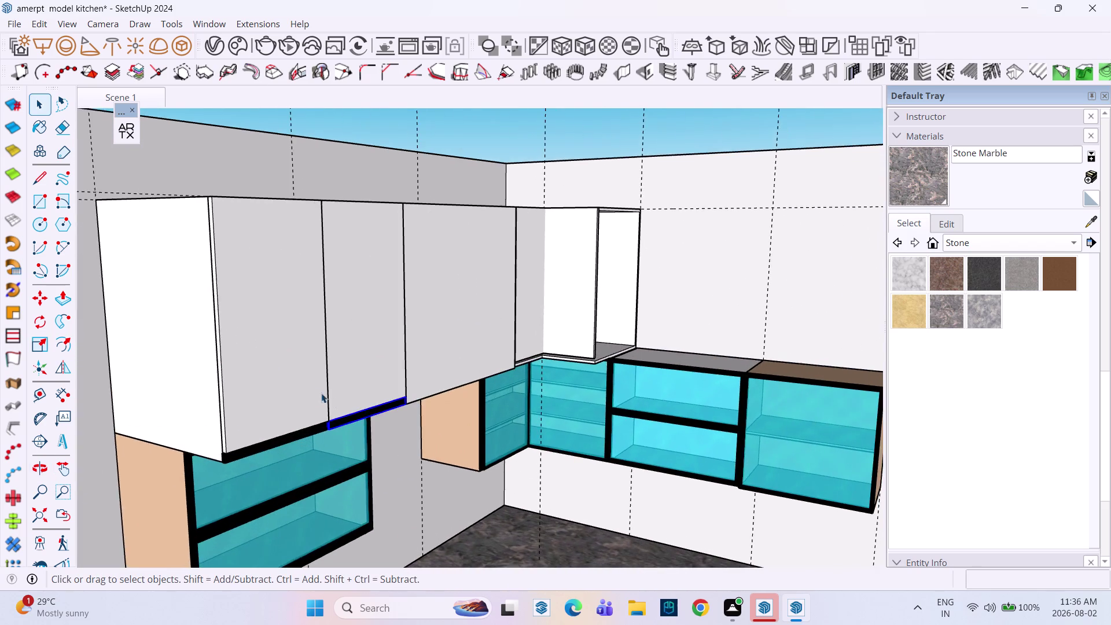
scroll(up, 3)
scroll(up, 3)
scroll(up, 3)
middle_drag(348, 407, 363, 354)
key(m)
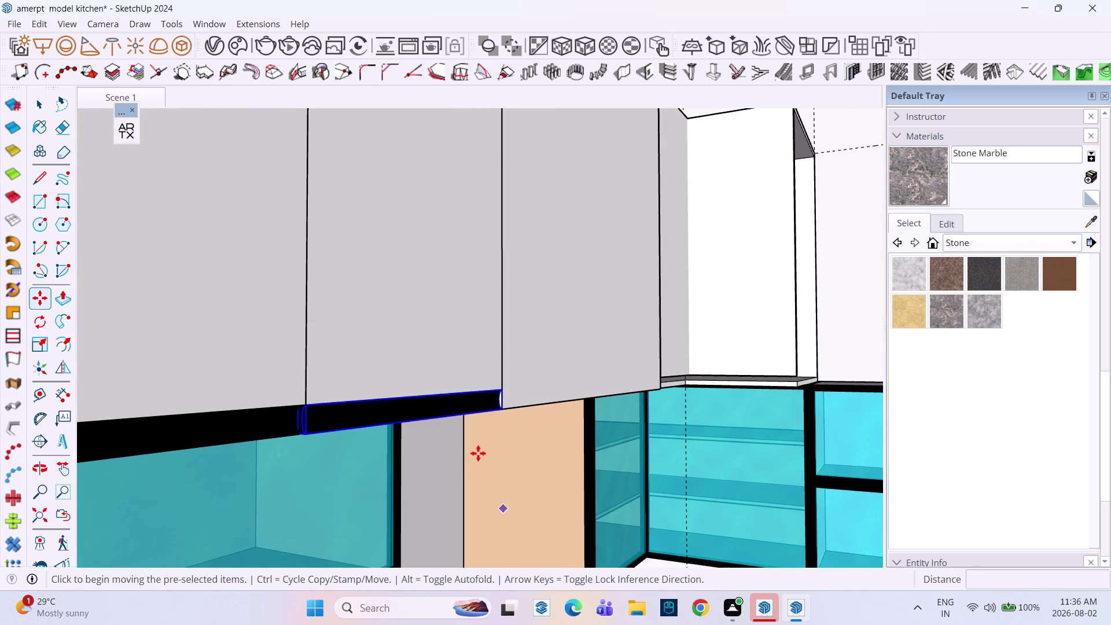
Cancel the pending move, orbit down to the base cabinets and select the handle strip.
key(space)
scroll(down, 3)
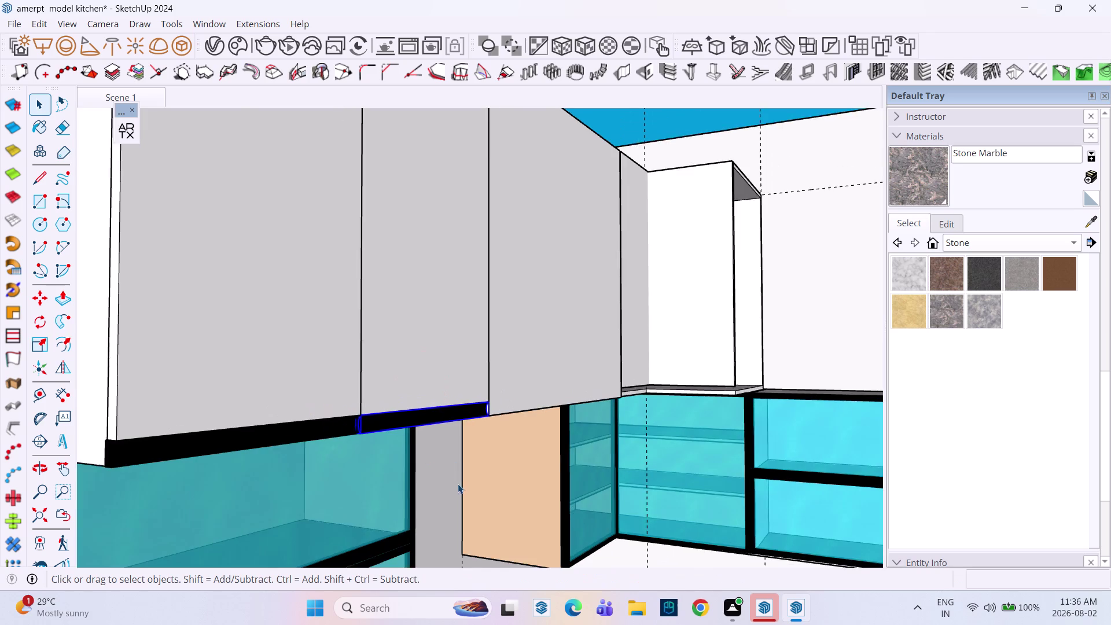
scroll(down, 3)
middle_drag(457, 480, 450, 340)
middle_drag(418, 527, 417, 520)
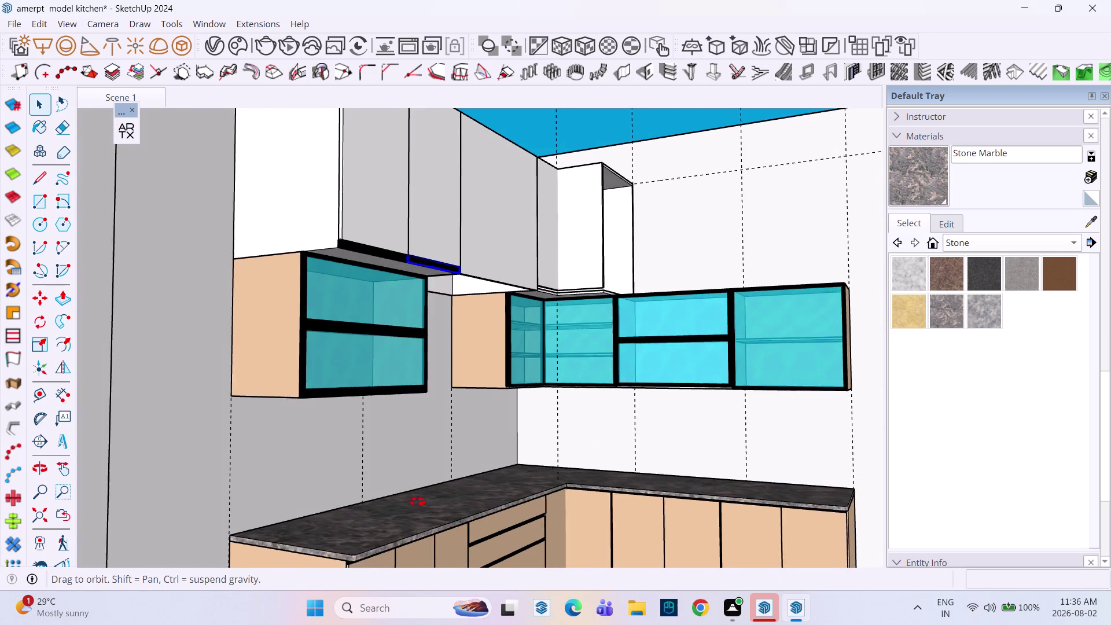
middle_drag(417, 520, 417, 391)
key(Escape)
click(367, 378)
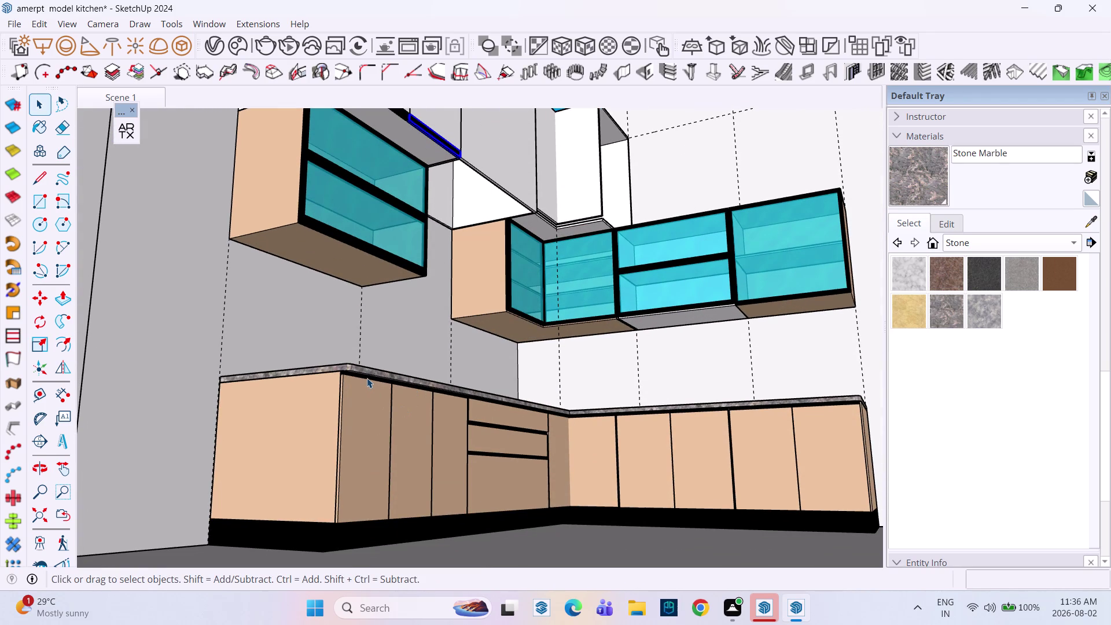
scroll(up, 3)
Start a copy of the handle strip, then undo the abandoned copy.
key(m)
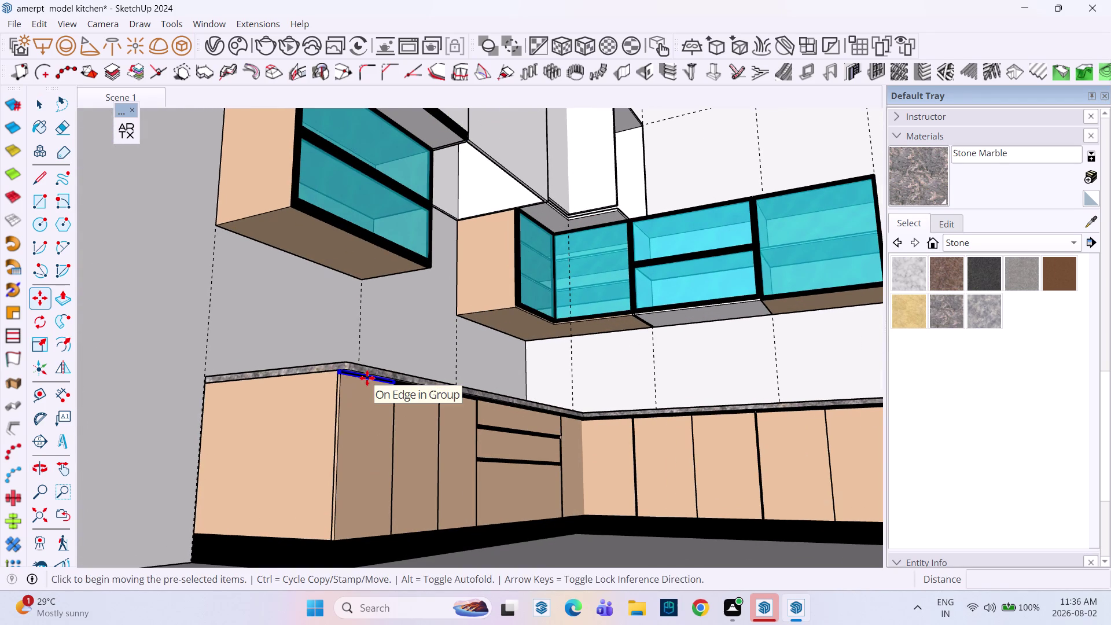
click(395, 380)
scroll(down, 3)
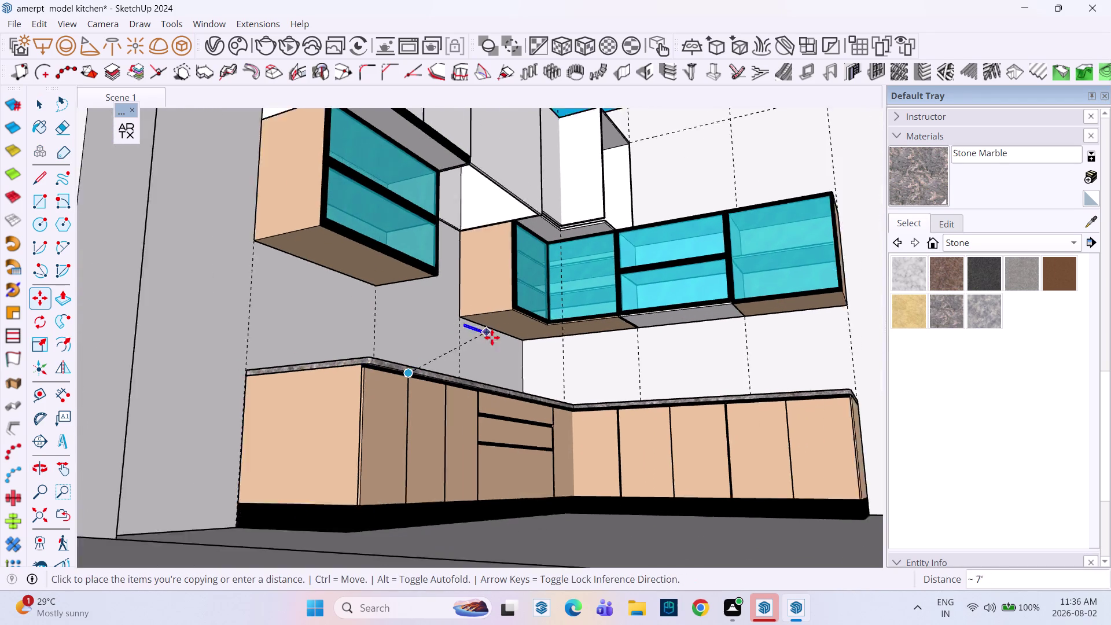
middle_drag(483, 339, 358, 531)
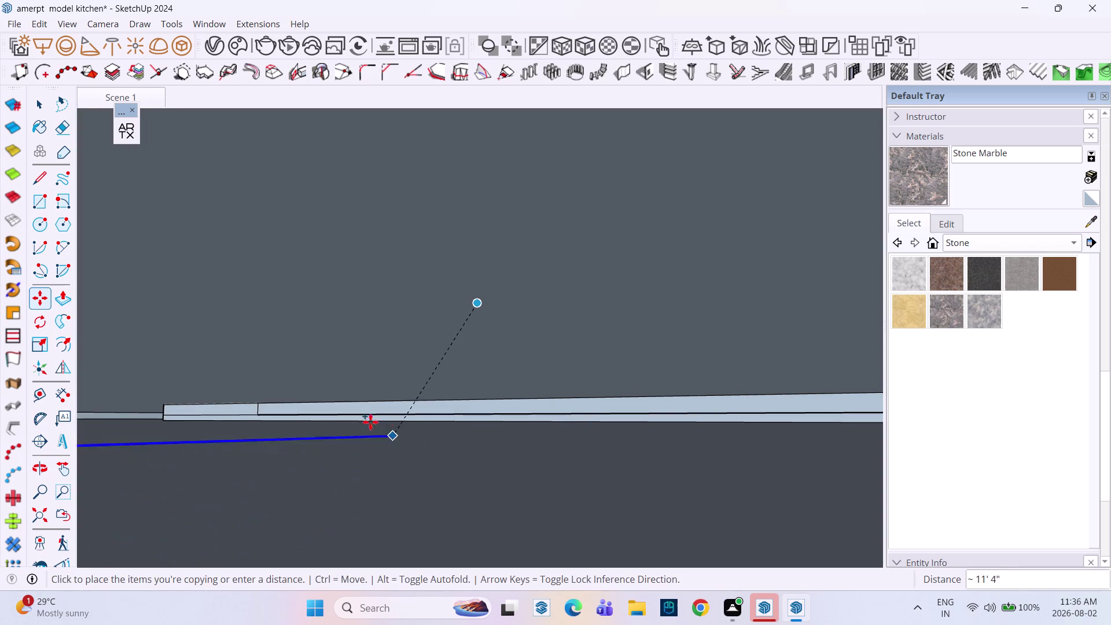
click(105, 112)
click(106, 106)
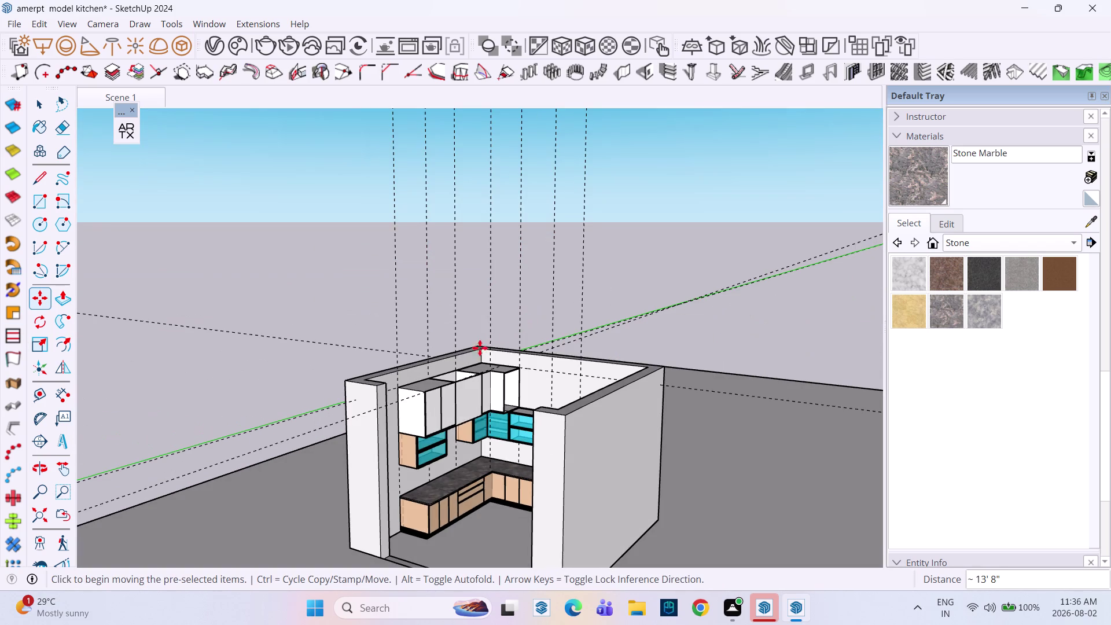
scroll(down, 3)
middle_drag(412, 418, 445, 318)
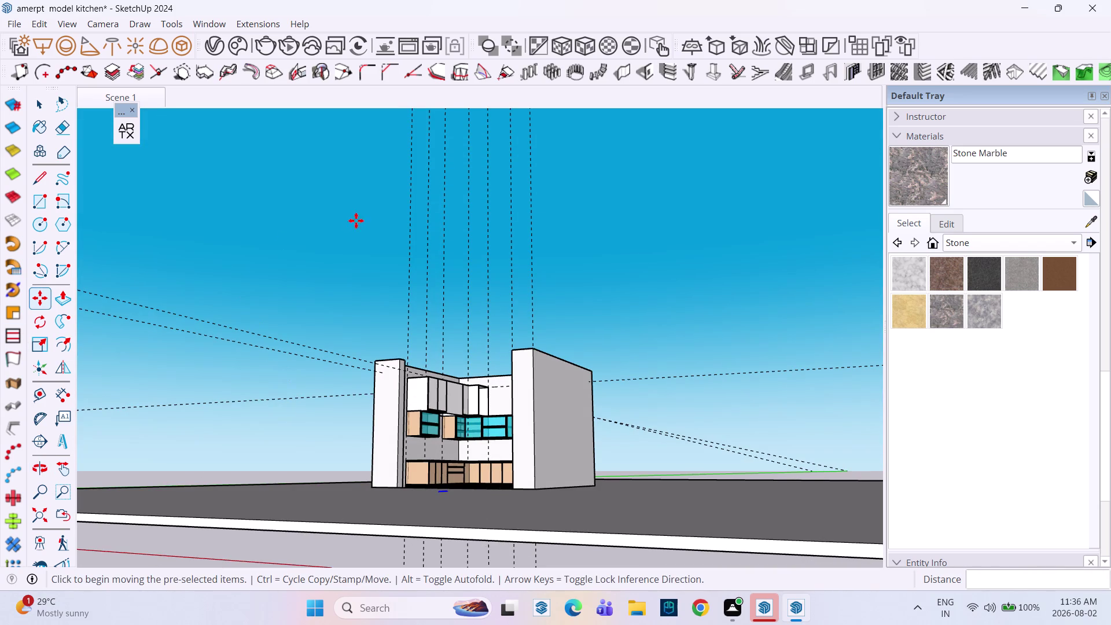
key(ctrl+z)
key(ctrl+z)
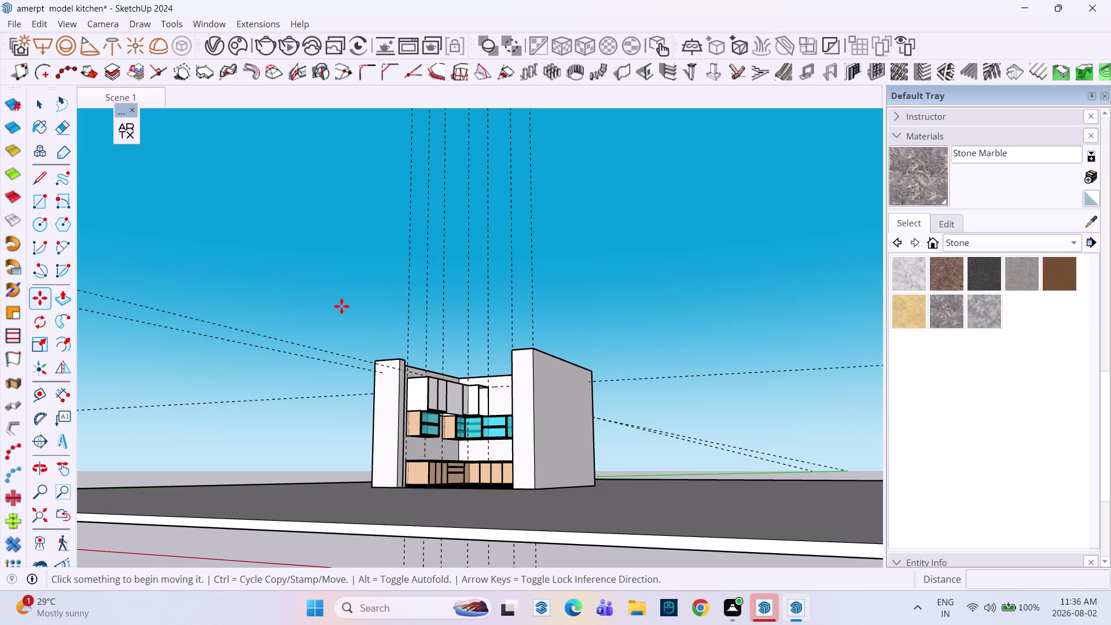
scroll(up, 3)
middle_drag(471, 431, 288, 426)
middle_drag(385, 408, 524, 411)
Select the black handle strip beneath the countertop.
key(space)
scroll(up, 3)
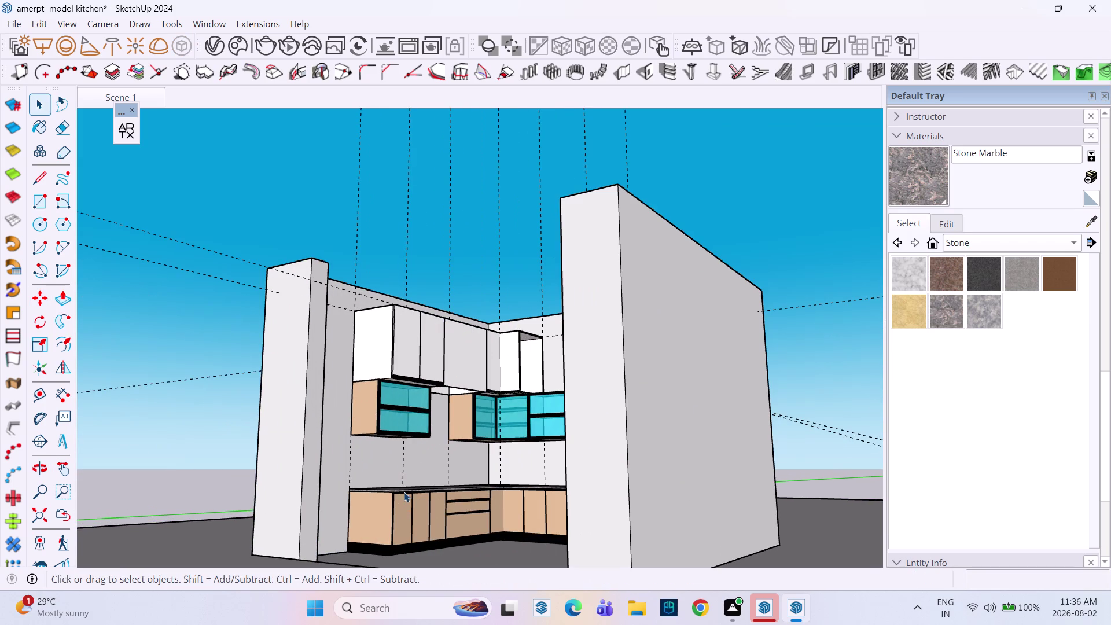
click(404, 491)
scroll(up, 3)
scroll(down, 3)
scroll(up, 3)
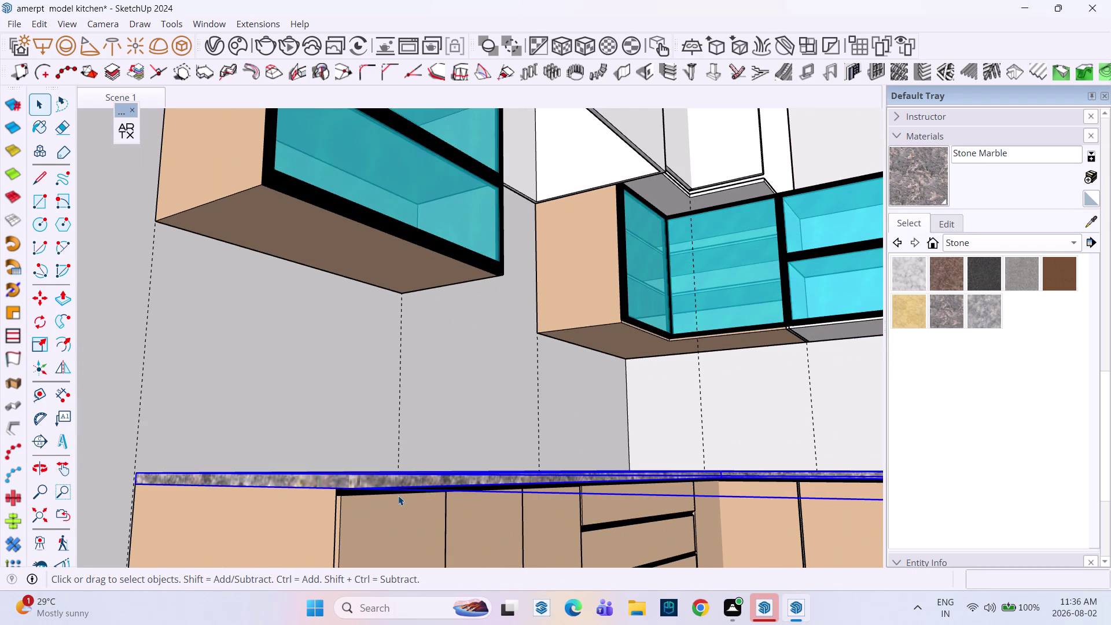
click(399, 496)
Copy the picked strip and place the copy under the corner cabinet door.
key(m)
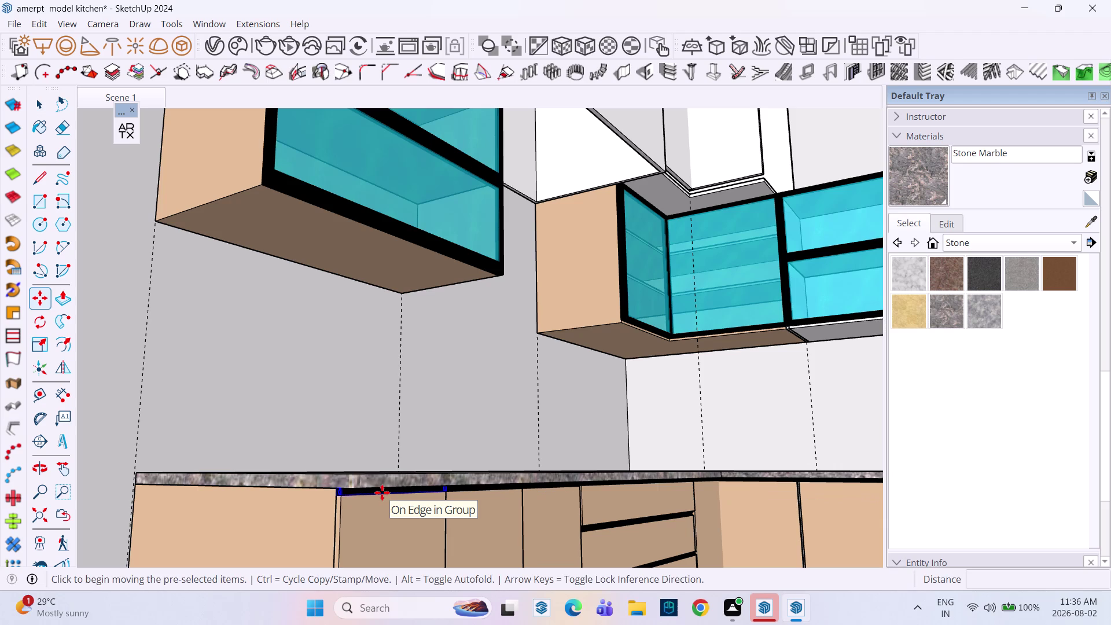
click(334, 490)
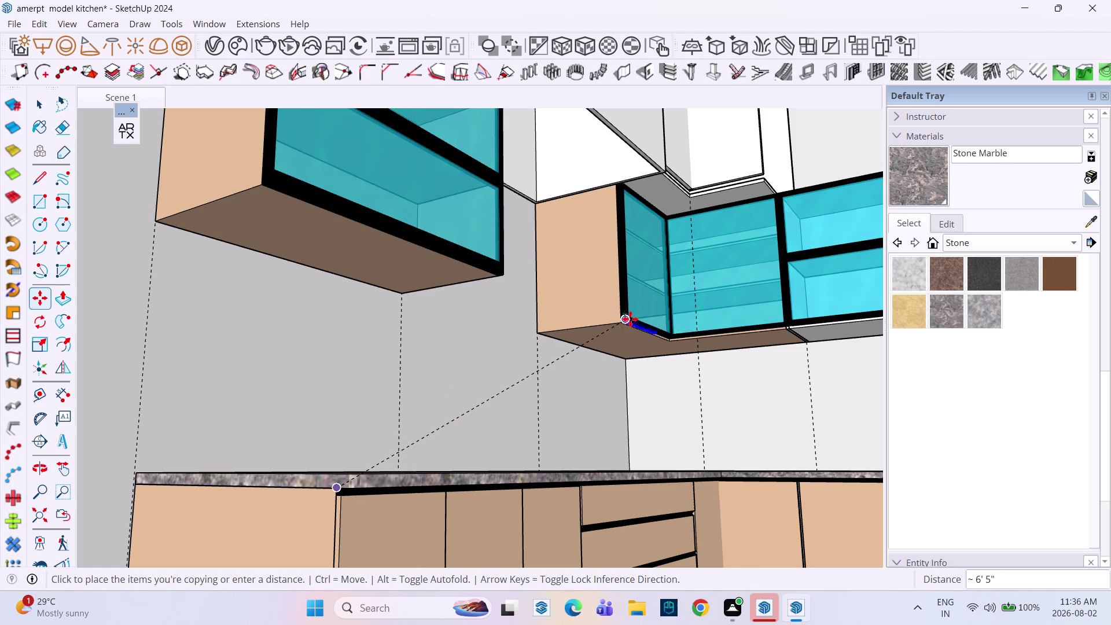
middle_drag(655, 224, 545, 459)
scroll(up, 3)
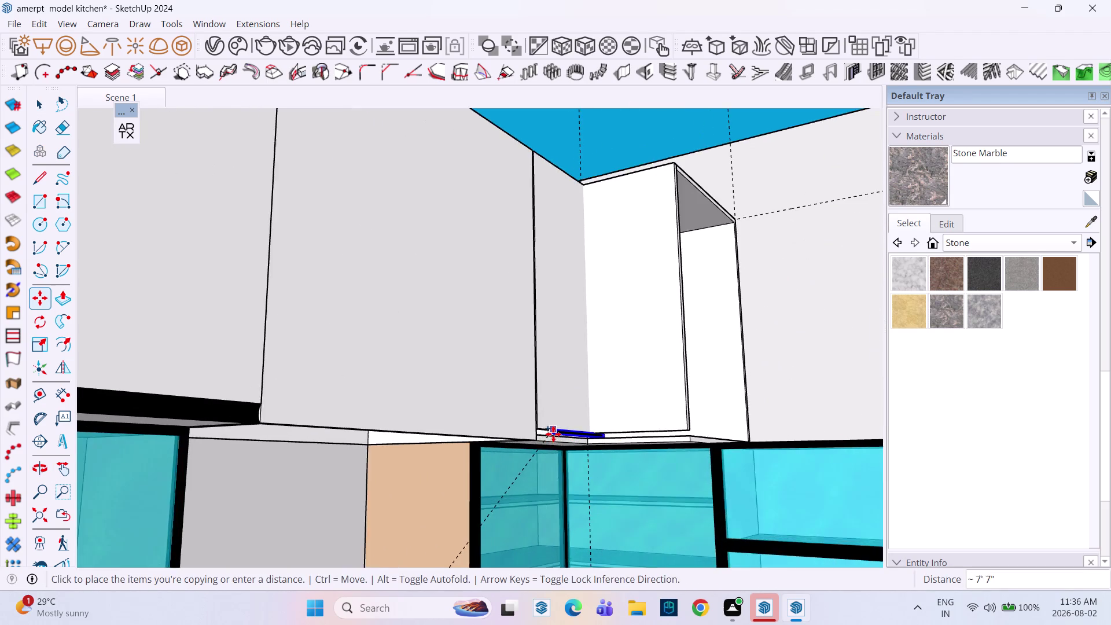
scroll(up, 3)
scroll(down, 3)
scroll(up, 3)
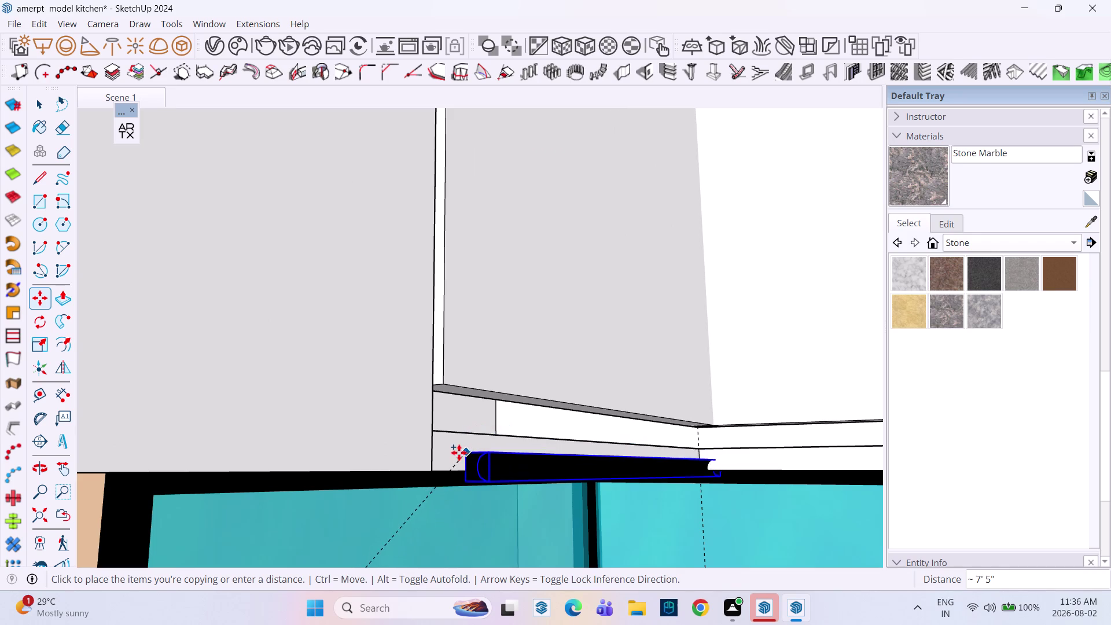
click(436, 436)
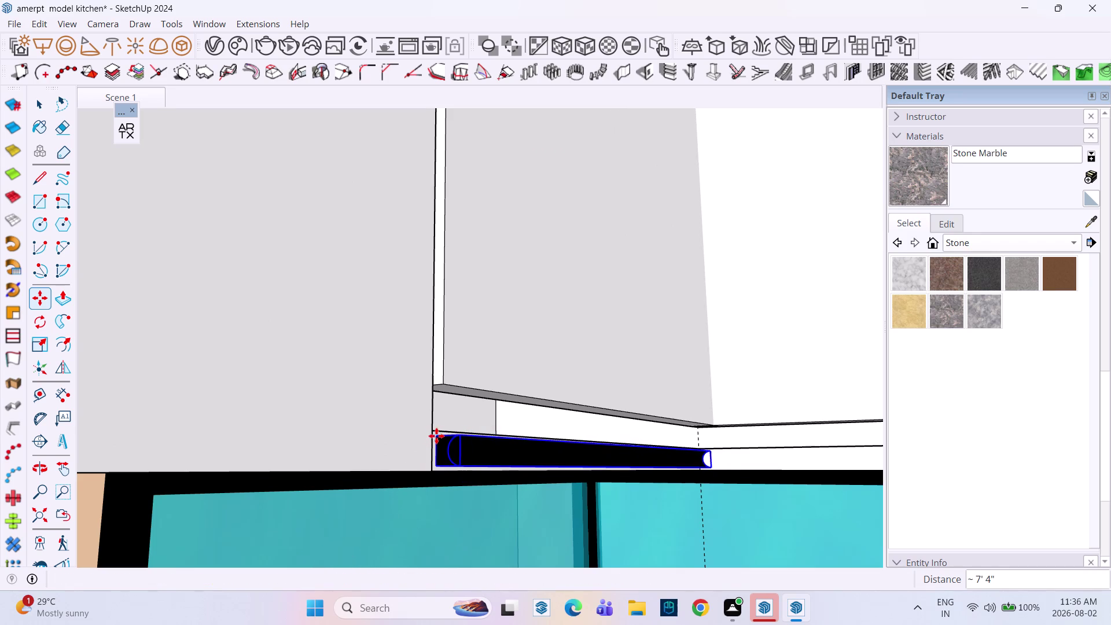
middle_drag(475, 446, 441, 486)
scroll(up, 3)
scroll(down, 3)
scroll(up, 3)
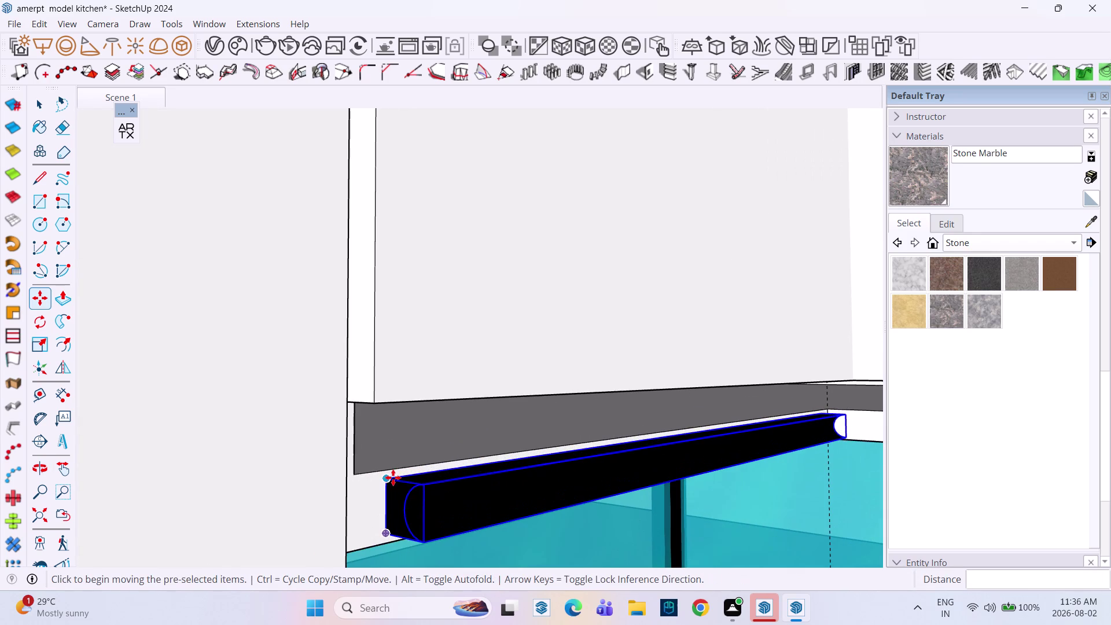
Move the black strip by about an inch to sit snugly under the door's bottom edge.
click(391, 477)
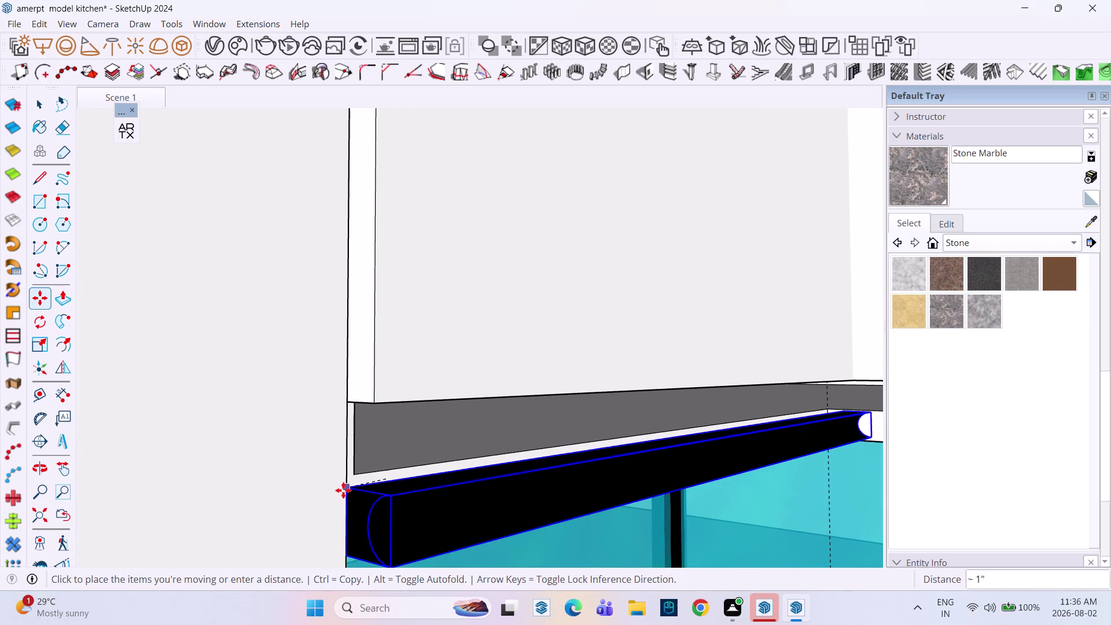
click(349, 491)
key(space)
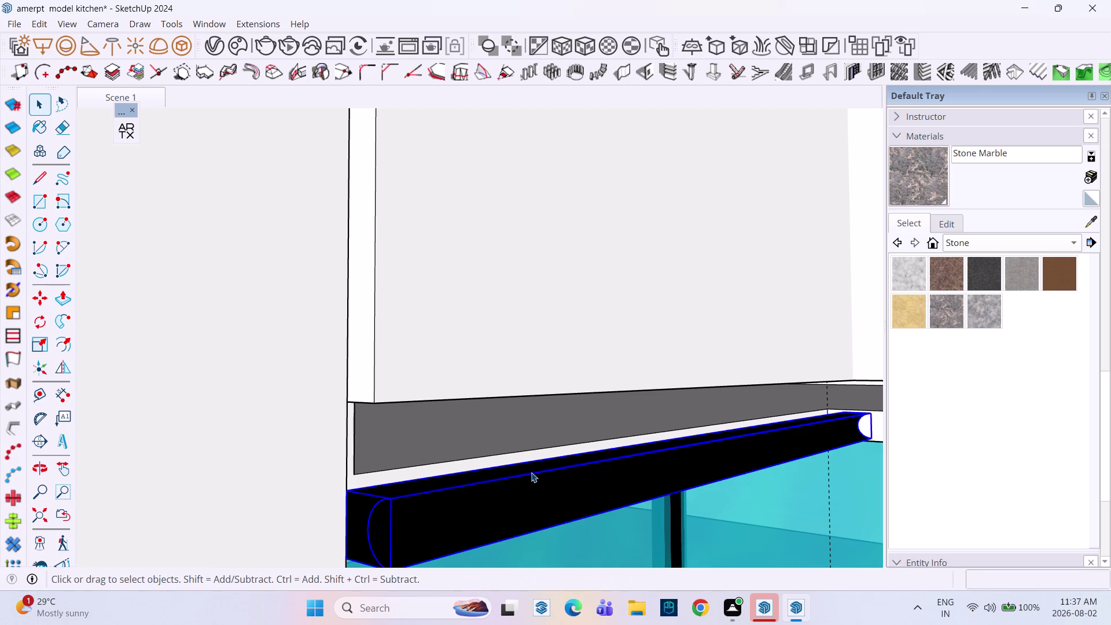
click(532, 472)
middle_drag(521, 387, 520, 328)
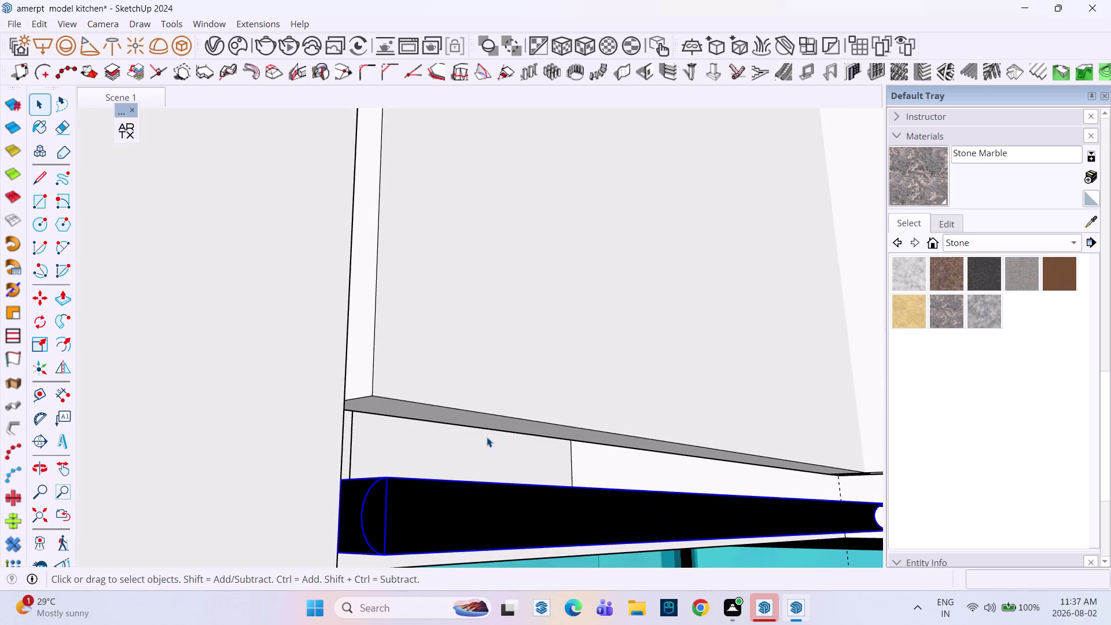
Push/Pull the upper cabinet door's bottom face up by one inch.
click(496, 425)
scroll(up, 3)
triple_click(511, 426)
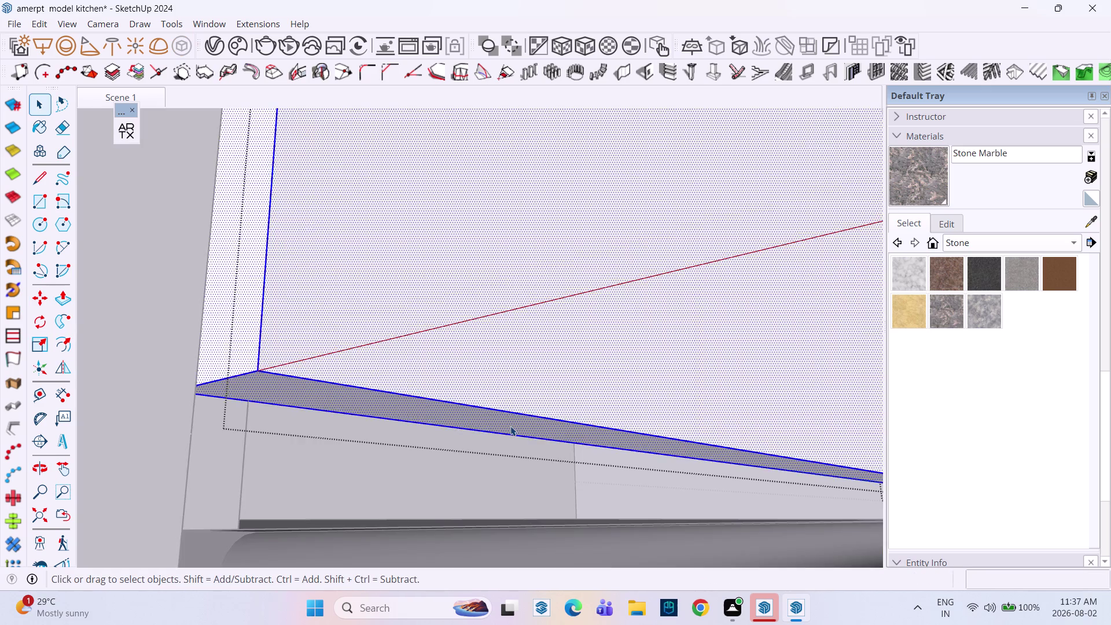
scroll(up, 3)
click(510, 426)
key(p)
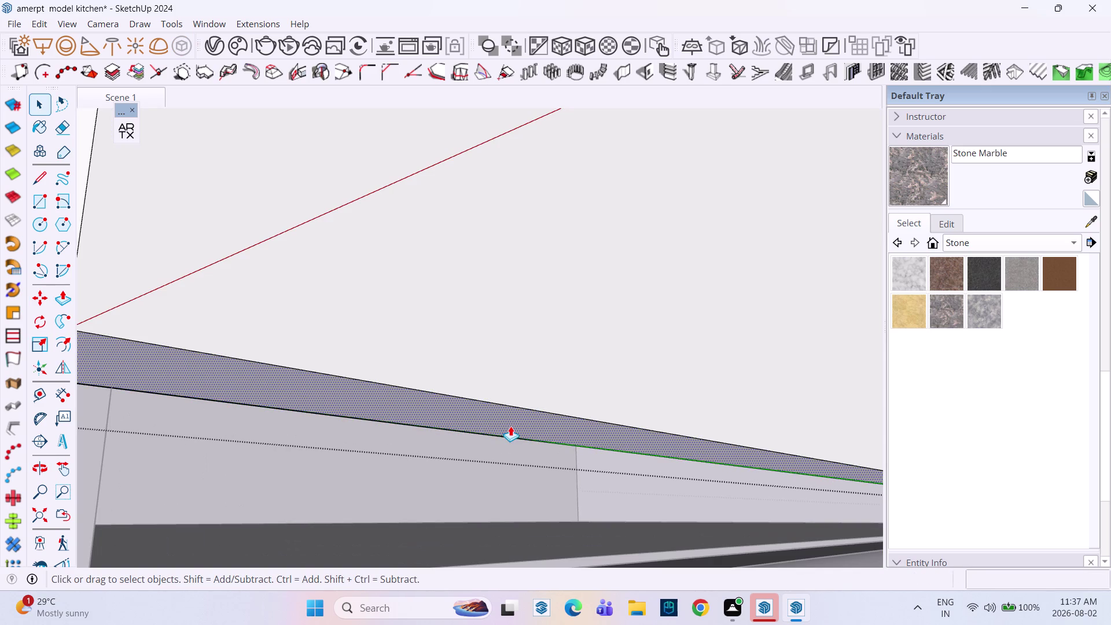
click(510, 425)
scroll(down, 3)
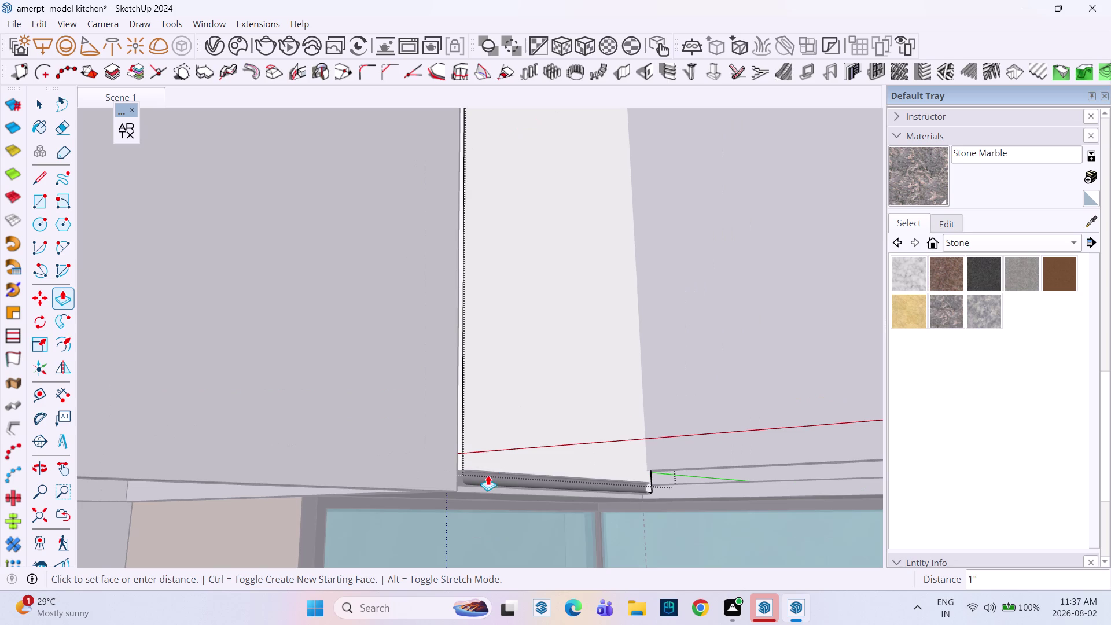
click(480, 468)
scroll(down, 3)
middle_drag(553, 464, 518, 486)
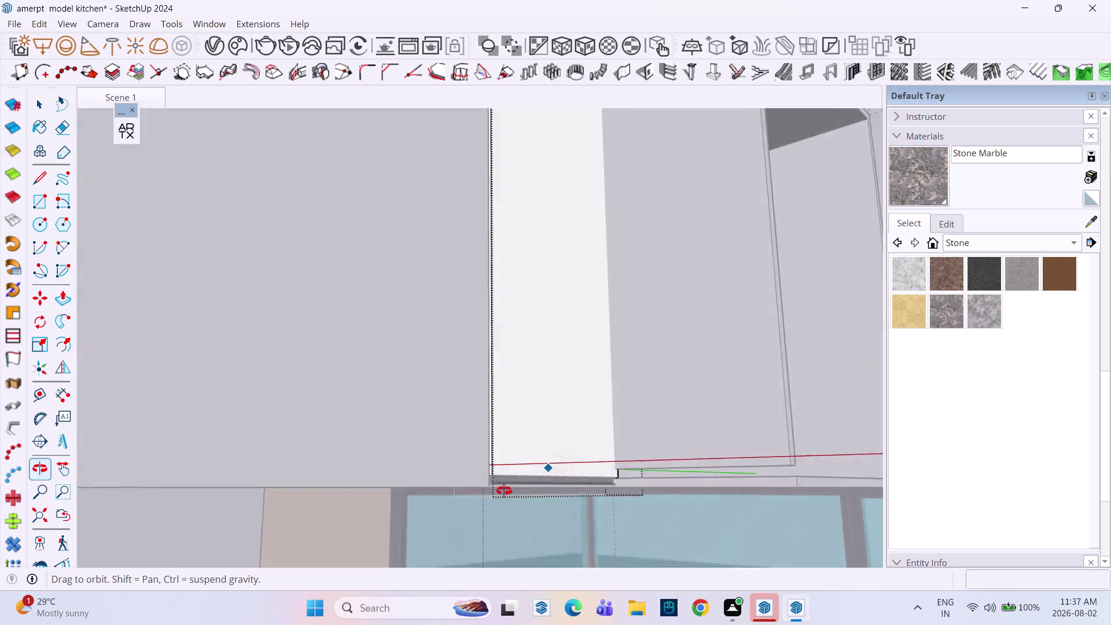
middle_drag(517, 486, 498, 492)
key(space)
Select the black handle strip and rotate it 90 degrees about its end.
middle_drag(574, 463, 437, 463)
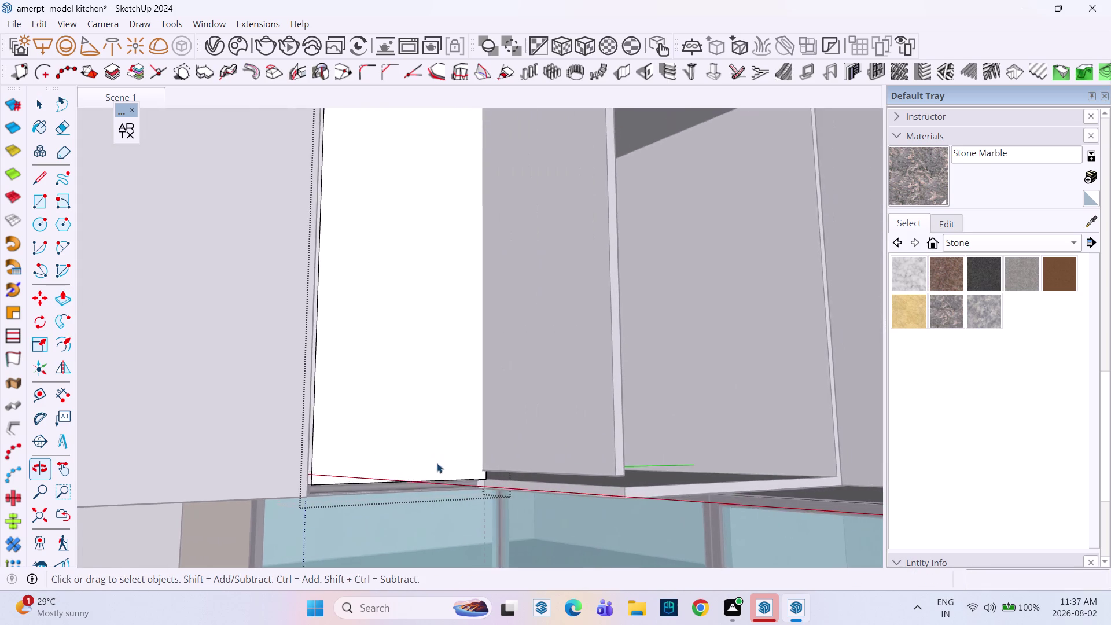
scroll(up, 3)
click(473, 492)
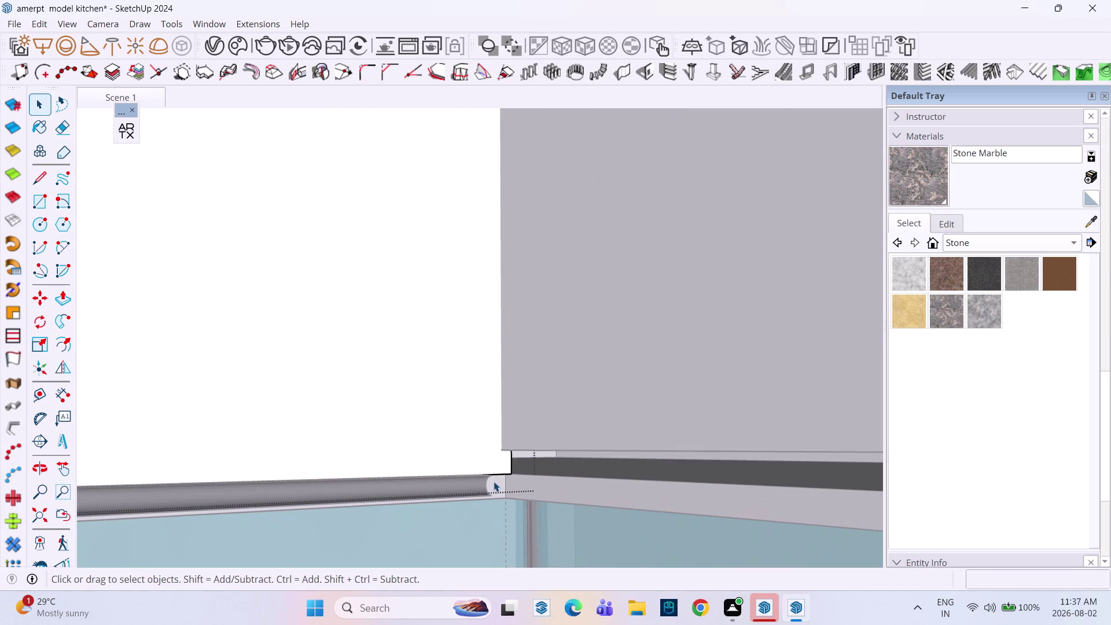
key(space)
click(474, 526)
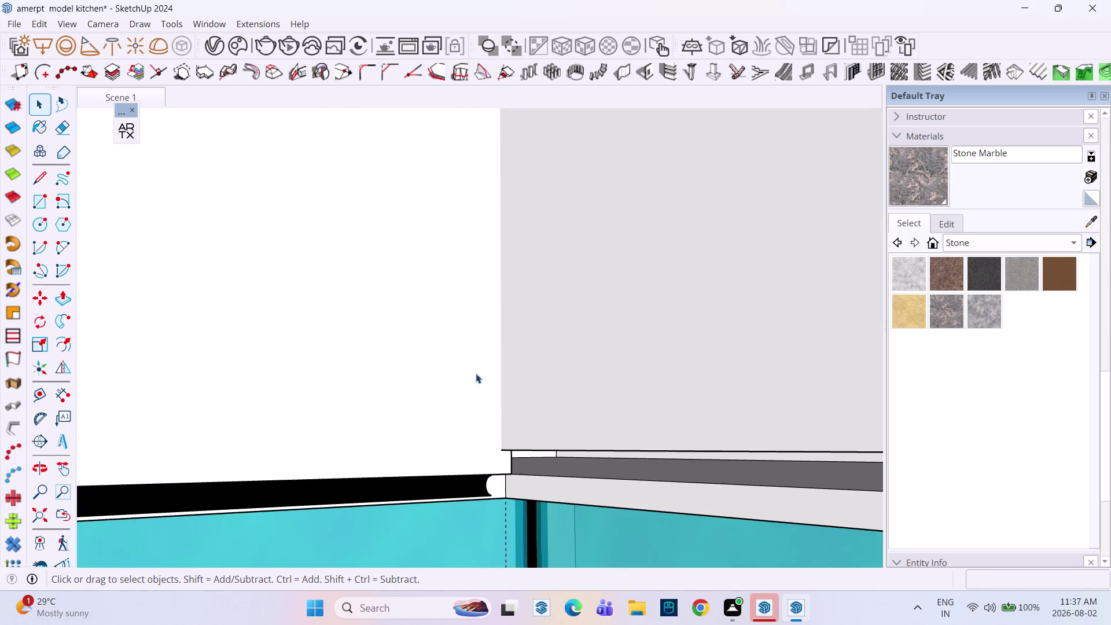
click(456, 488)
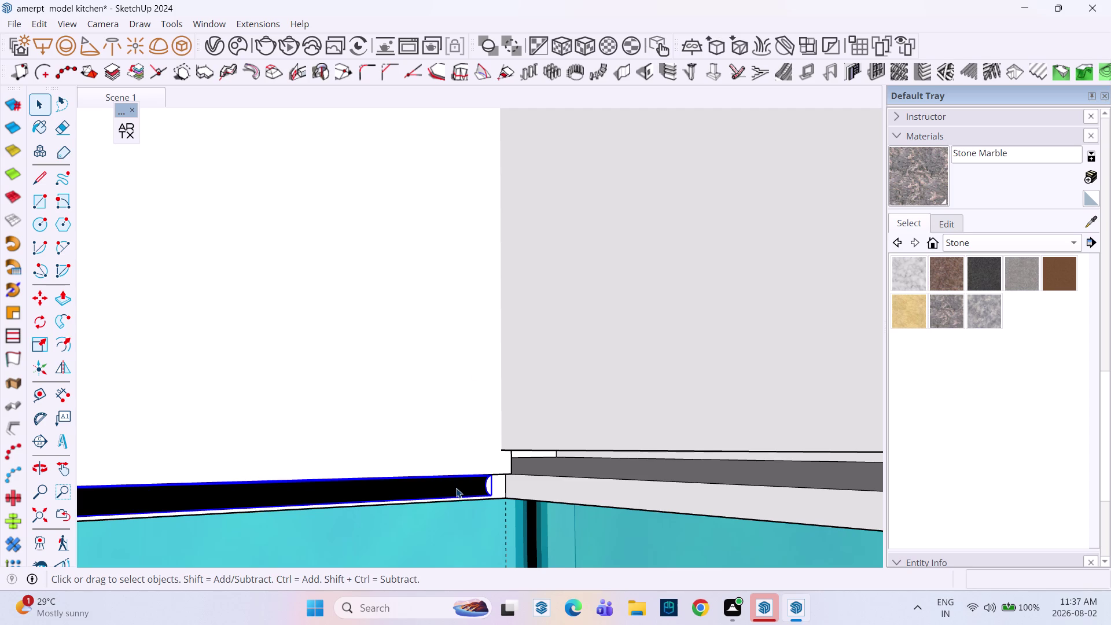
key(q)
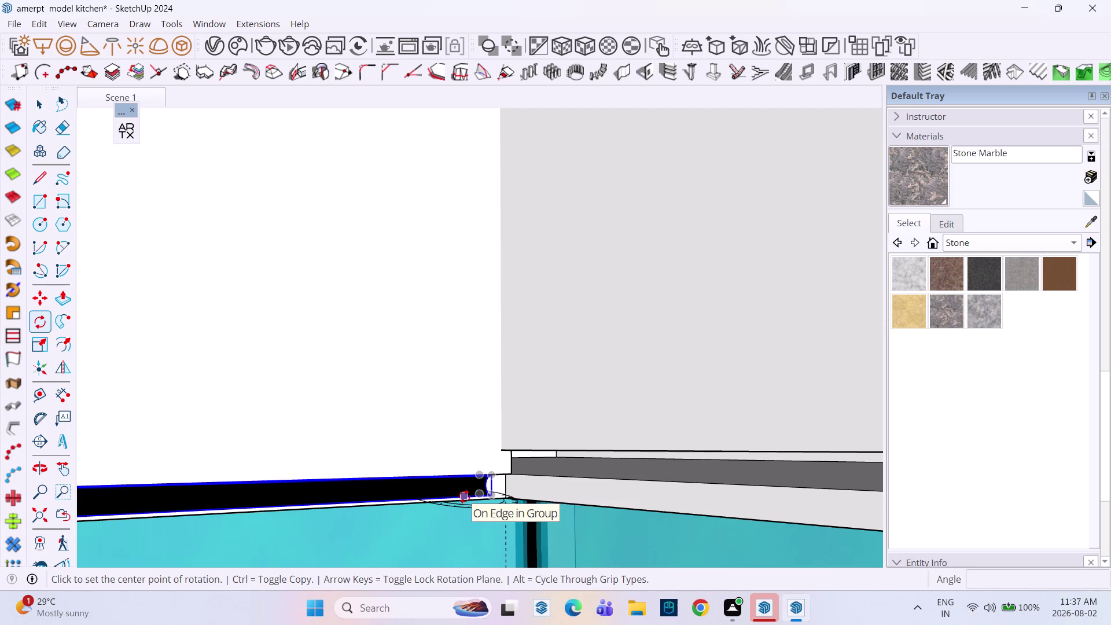
key(Left)
key(Up)
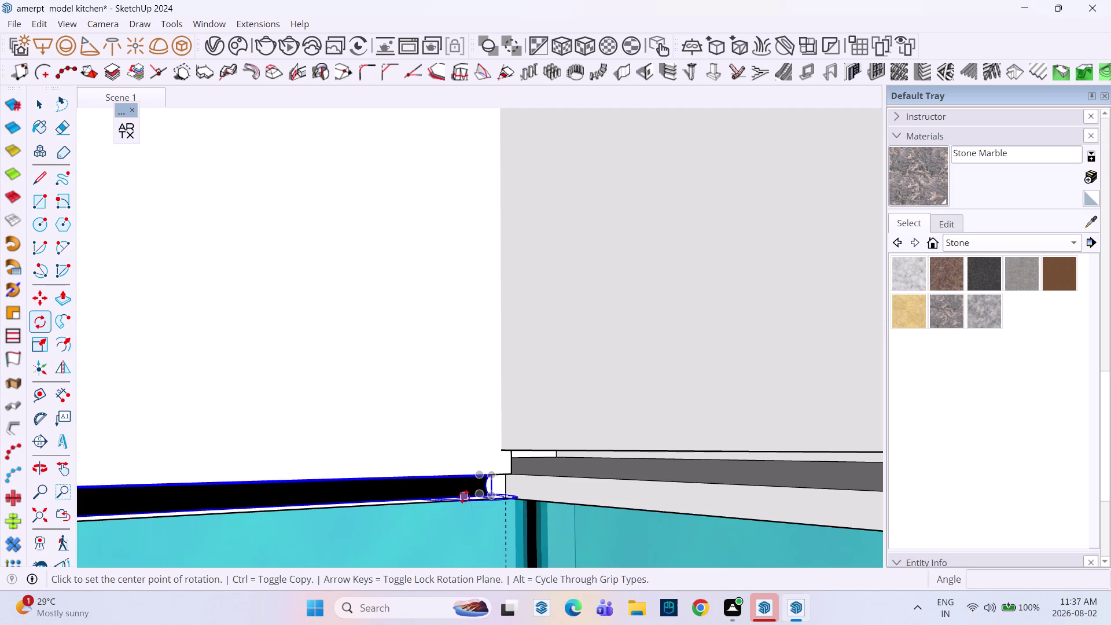
click(464, 497)
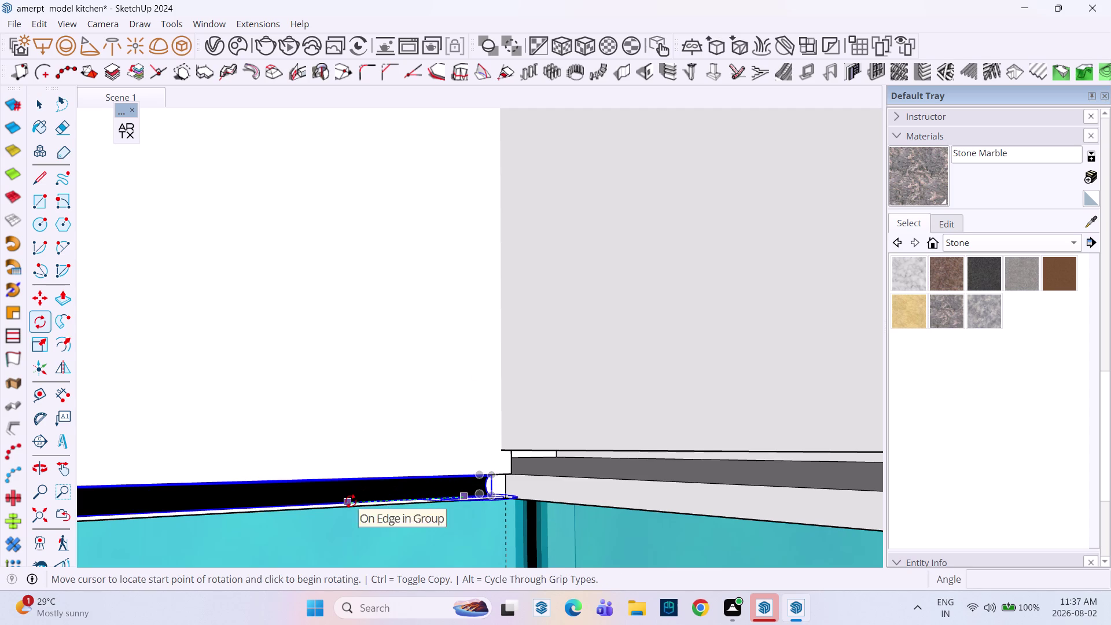
click(350, 501)
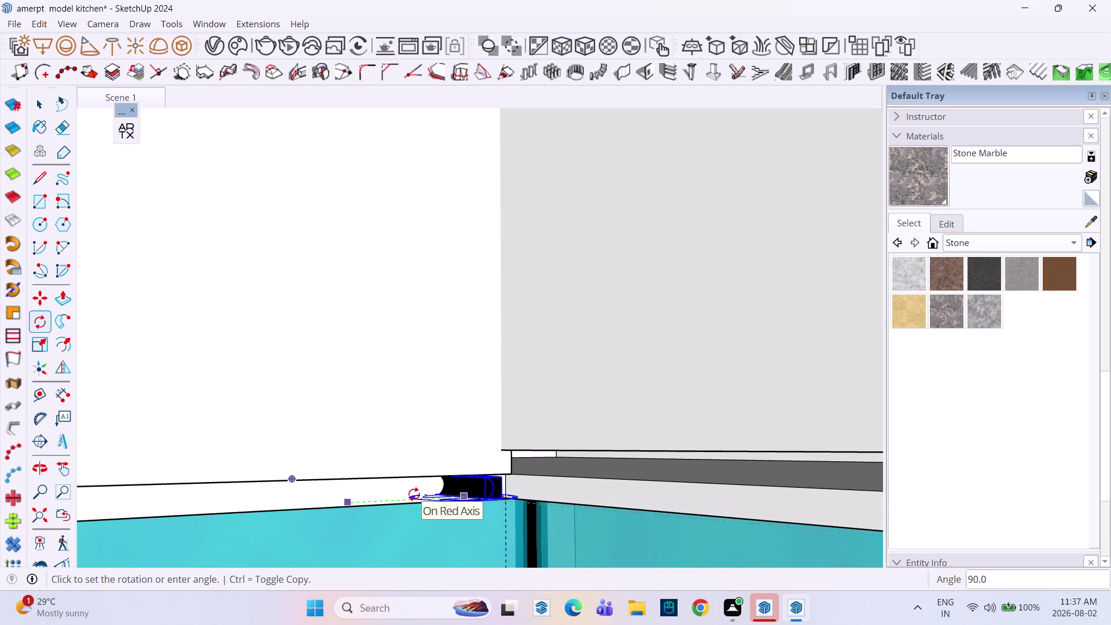
text(90)
key(Return)
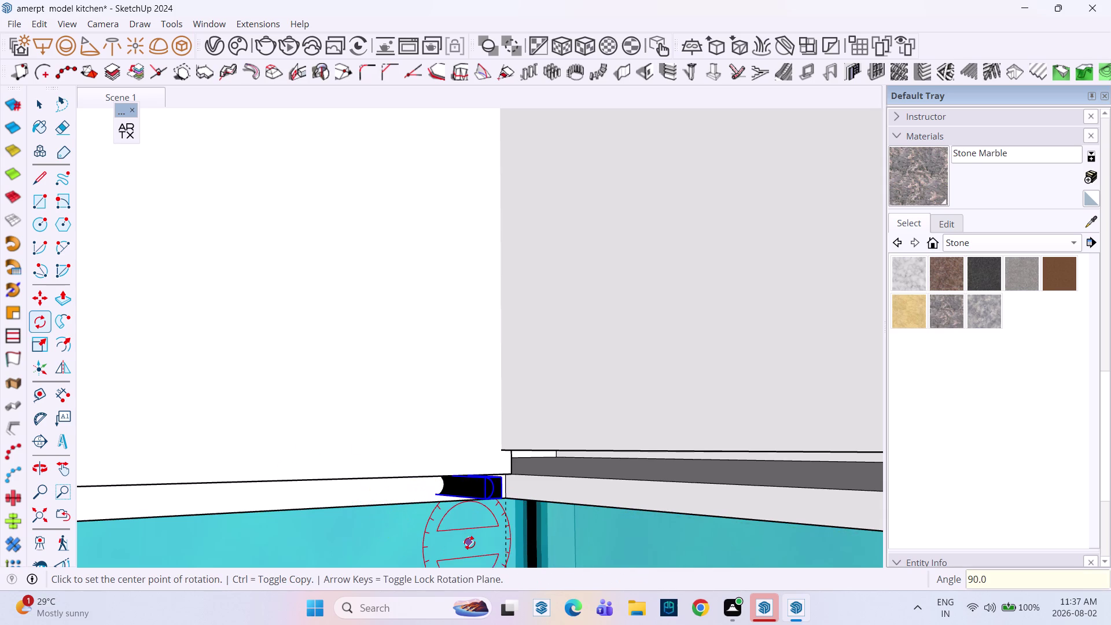
Move the rotated strip to the corner cabinet door's bottom front edge.
key(m)
click(504, 475)
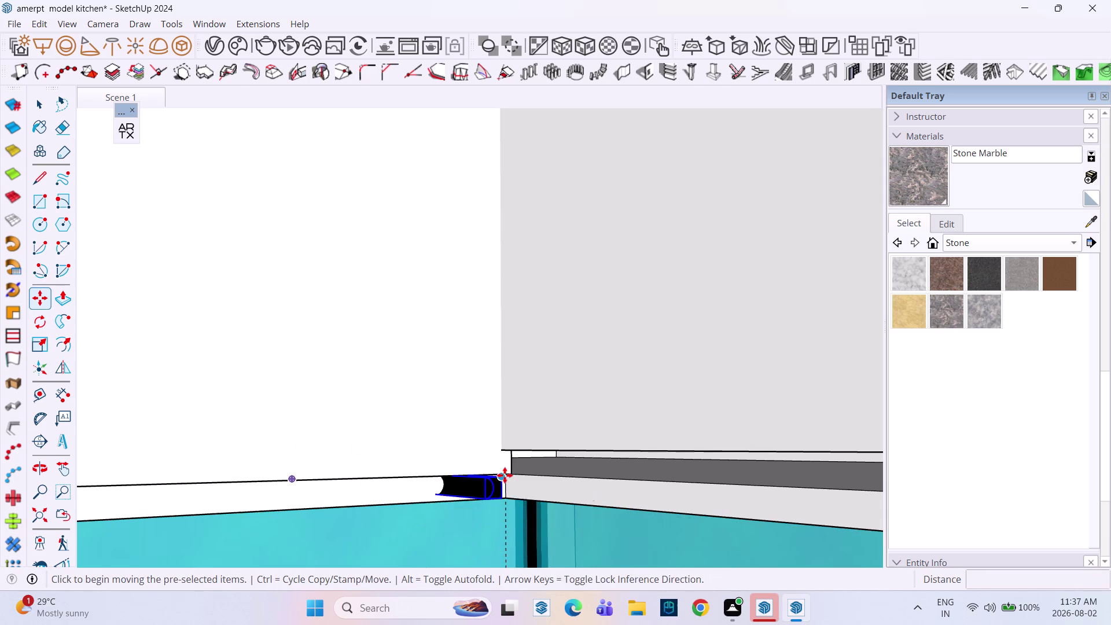
scroll(down, 3)
scroll(down, 3)
middle_drag(678, 465, 480, 468)
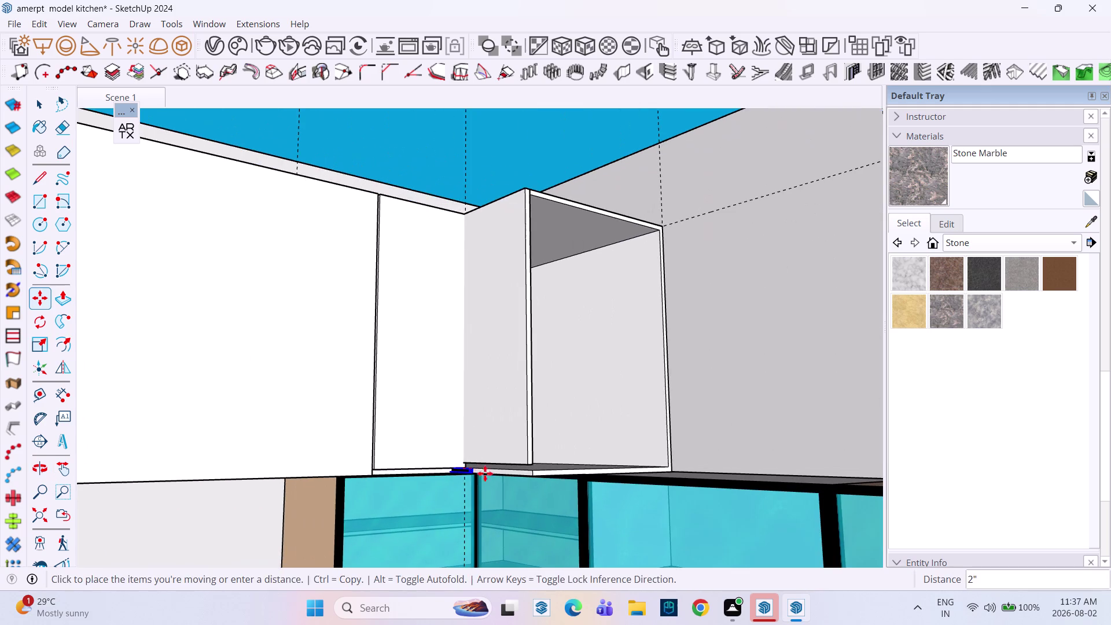
middle_drag(497, 480, 568, 490)
scroll(up, 3)
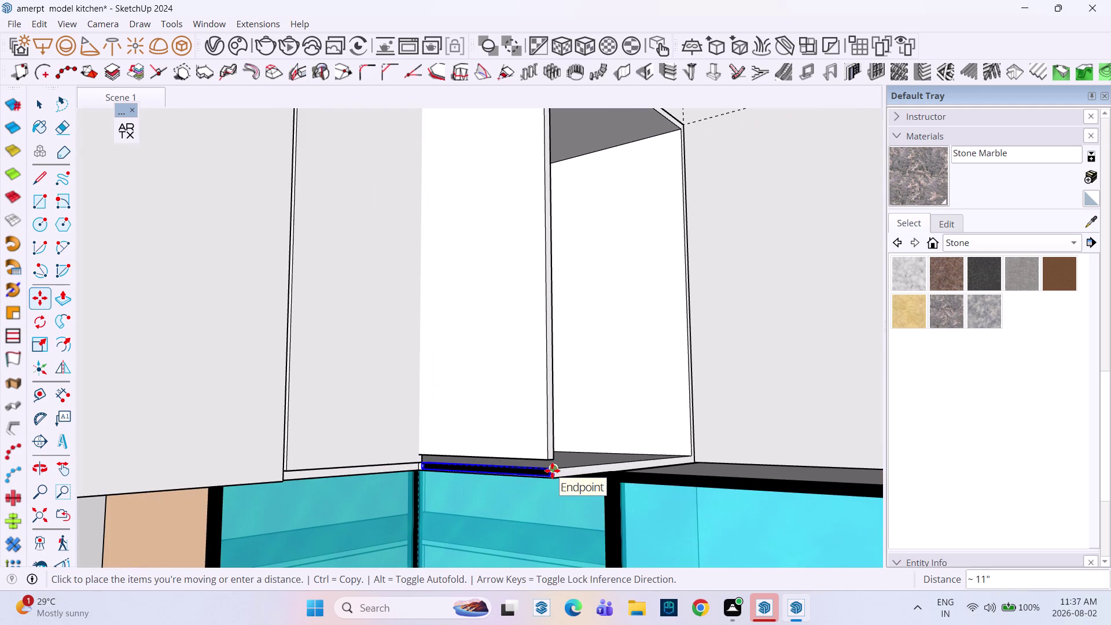
click(552, 470)
key(space)
middle_drag(552, 470, 575, 462)
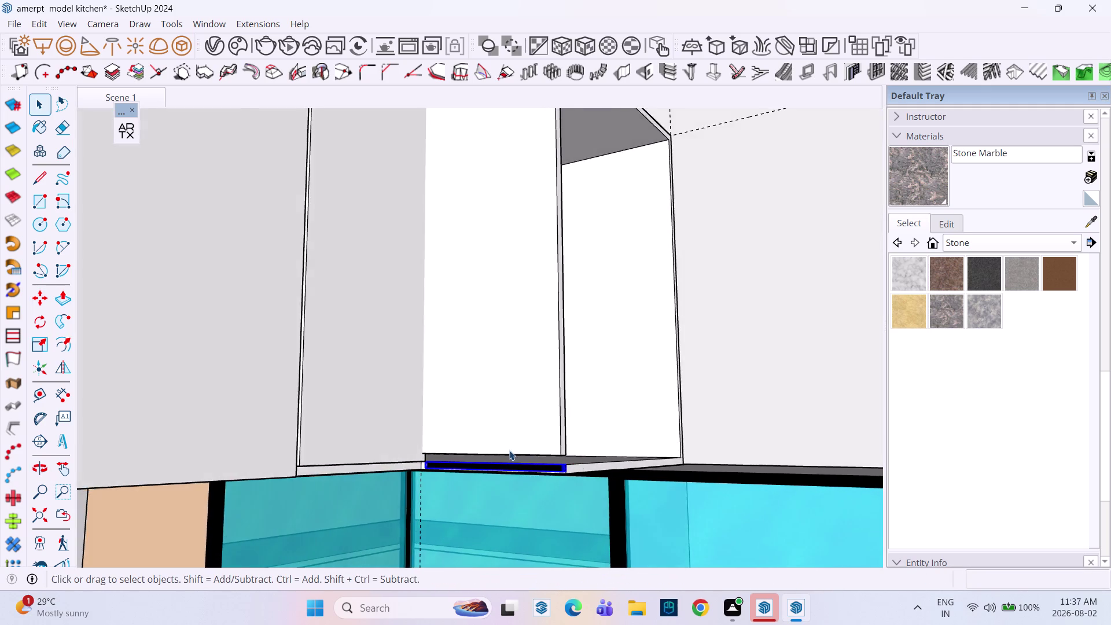
Inside the corner door group, Push/Pull the bottom face up about one inch.
scroll(up, 3)
middle_drag(510, 443, 520, 337)
click(492, 373)
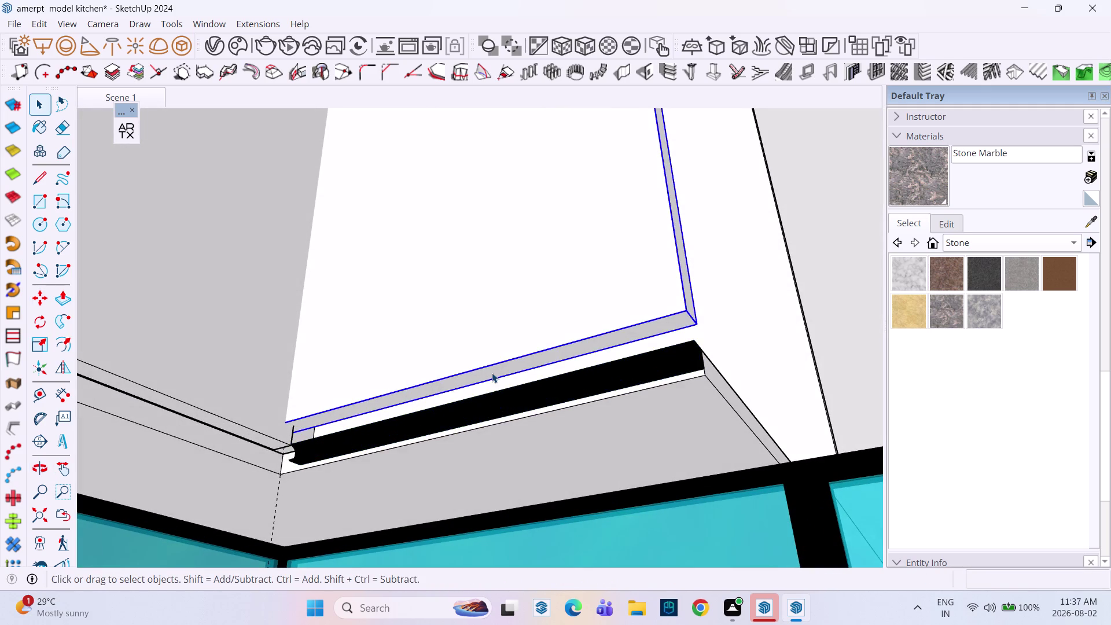
double_click(492, 373)
scroll(up, 3)
click(492, 372)
key(p)
click(492, 373)
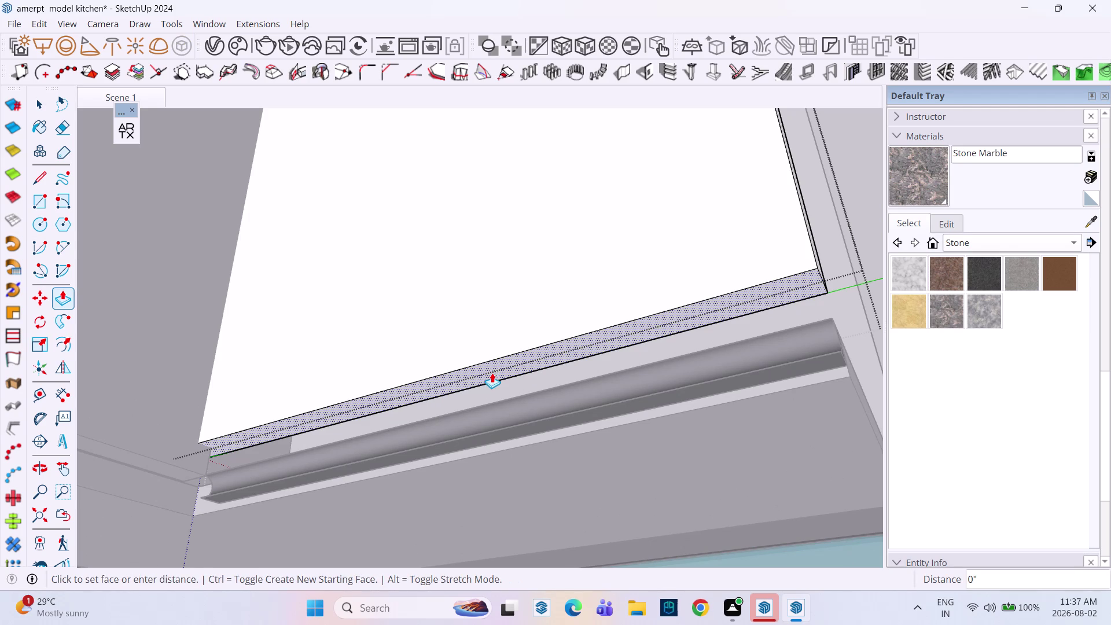
middle_drag(494, 408, 552, 514)
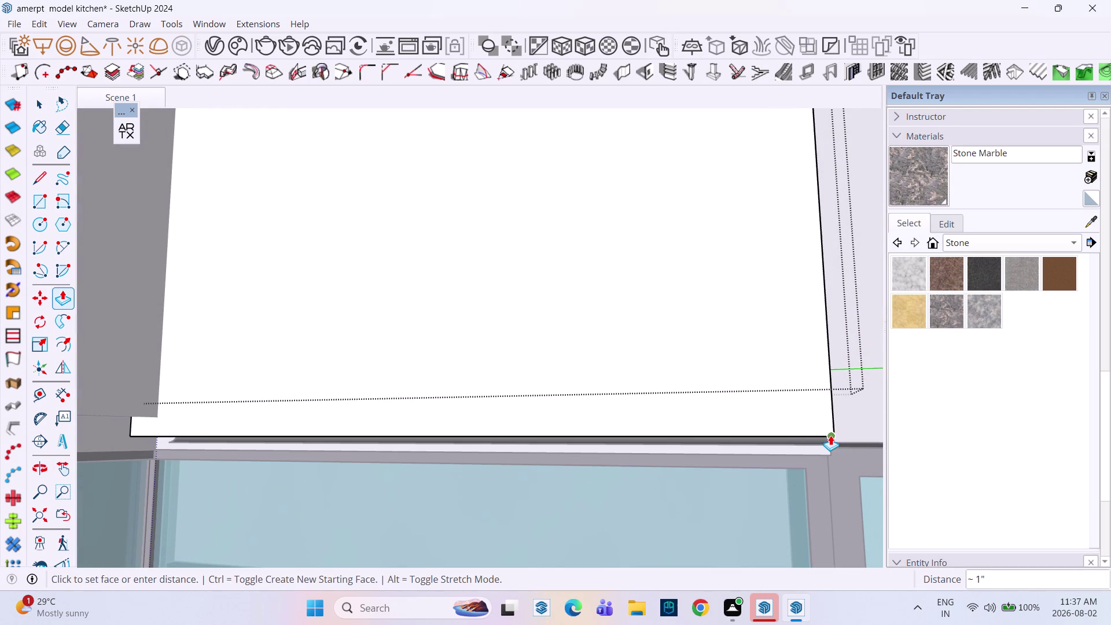
middle_drag(831, 440, 640, 498)
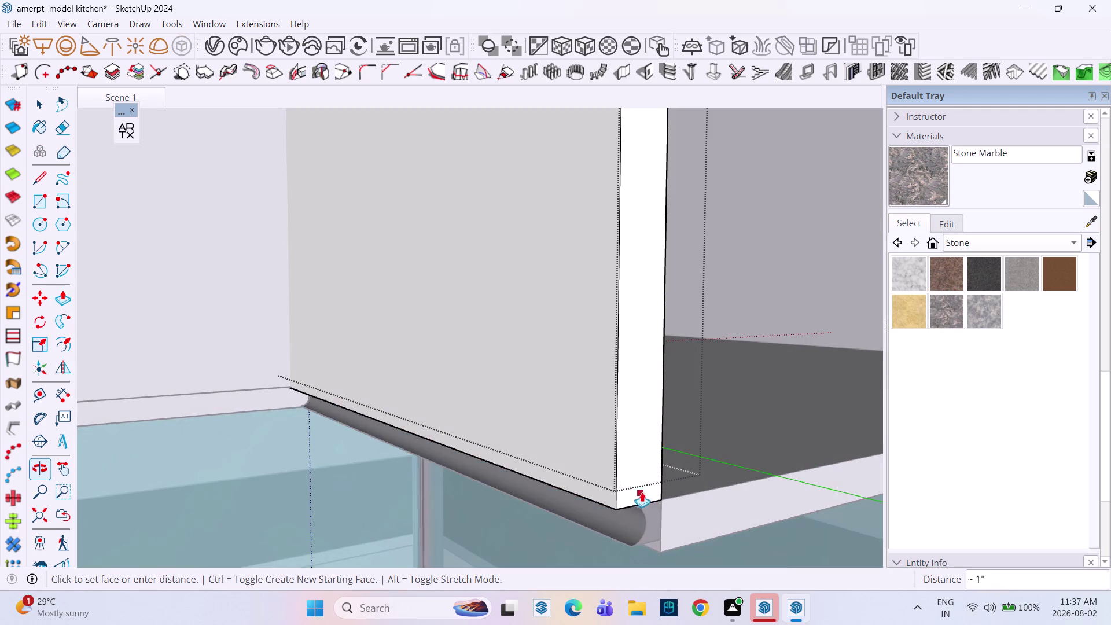
scroll(up, 3)
click(685, 507)
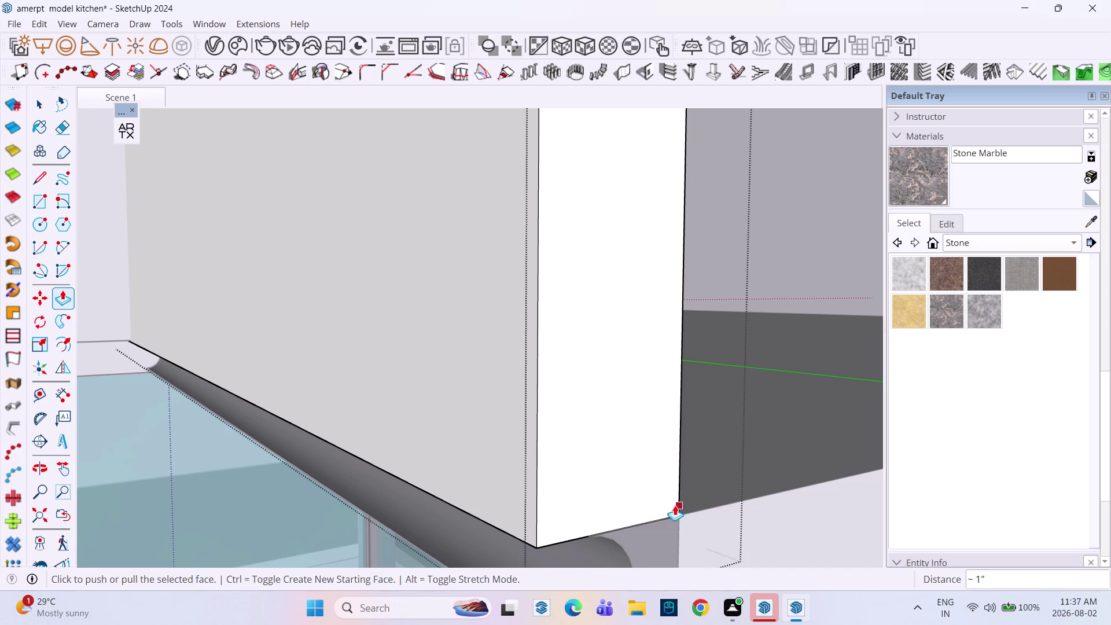
scroll(down, 3)
scroll(down, 3)
key(space)
Orbit around the cabinets to inspect the raised upper door bottoms.
middle_drag(520, 389, 762, 416)
scroll(down, 3)
scroll(up, 3)
scroll(down, 3)
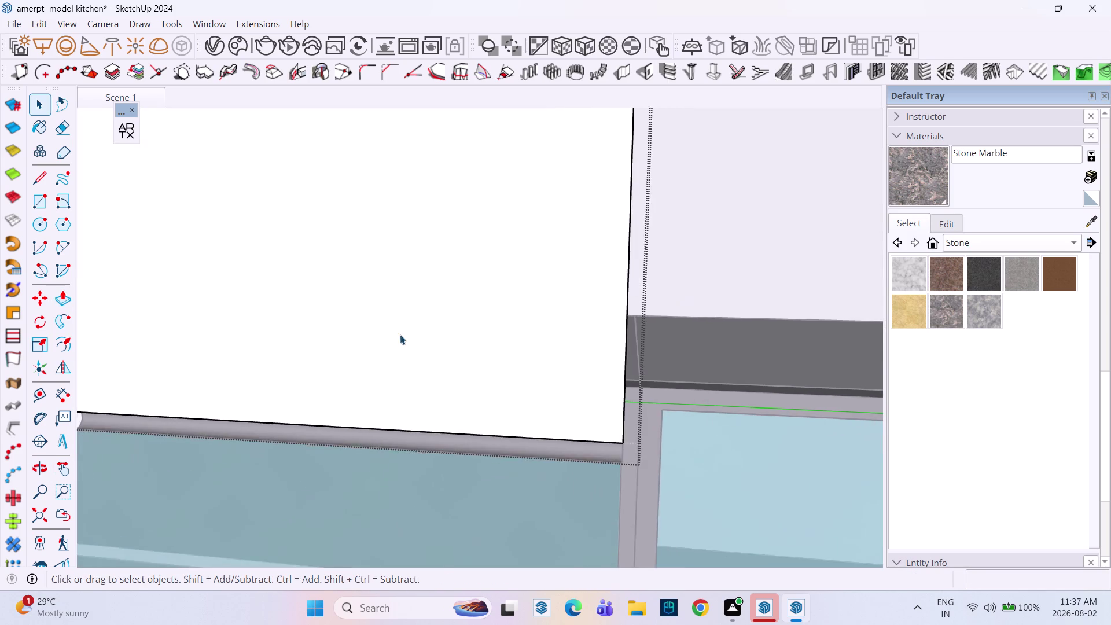
scroll(down, 3)
middle_drag(224, 341, 739, 339)
middle_drag(693, 398, 534, 361)
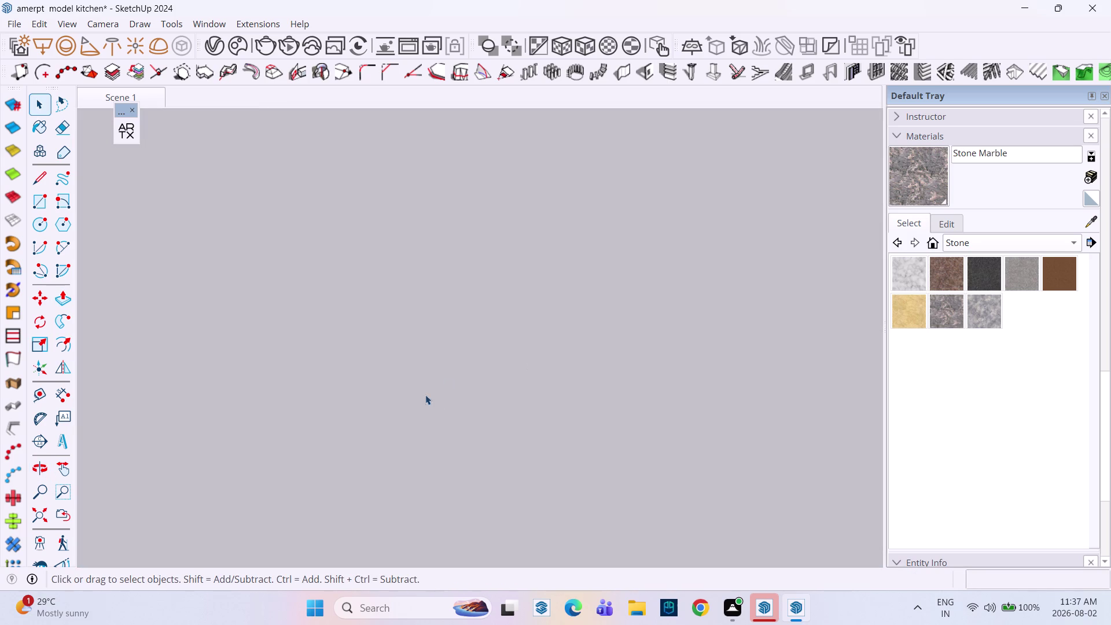
scroll(down, 3)
click(90, 102)
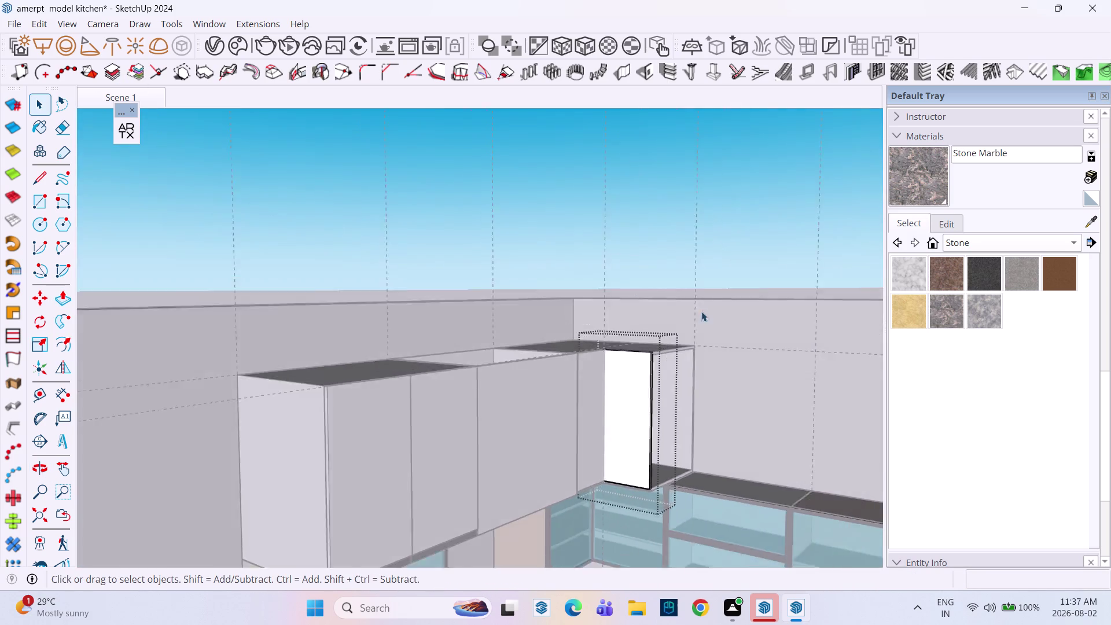
scroll(up, 3)
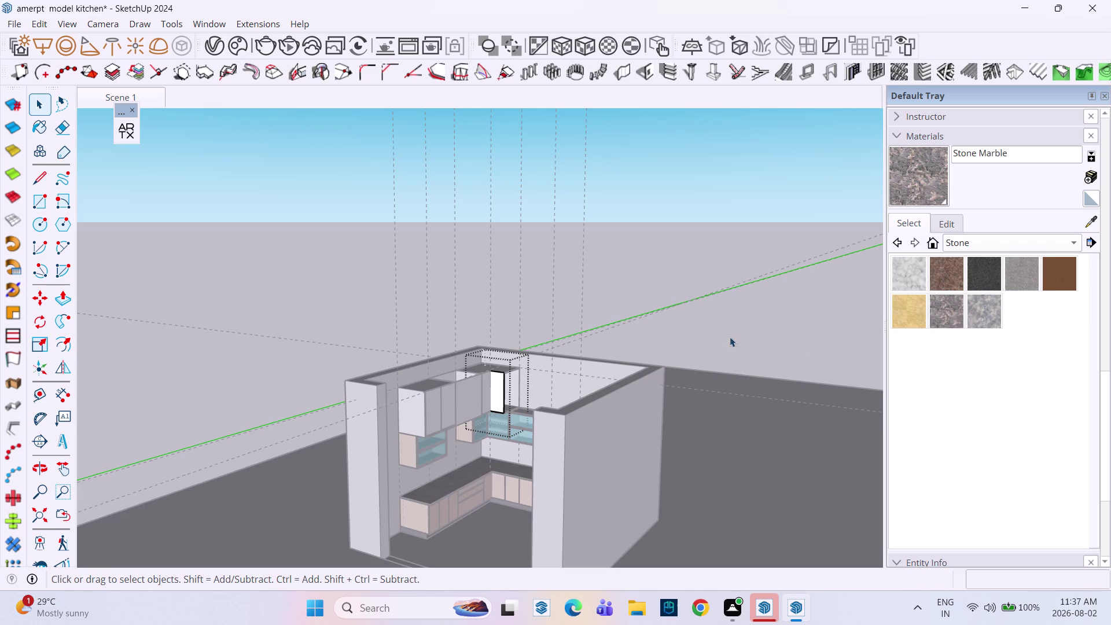
click(700, 337)
click(692, 428)
scroll(up, 3)
middle_drag(502, 413, 508, 374)
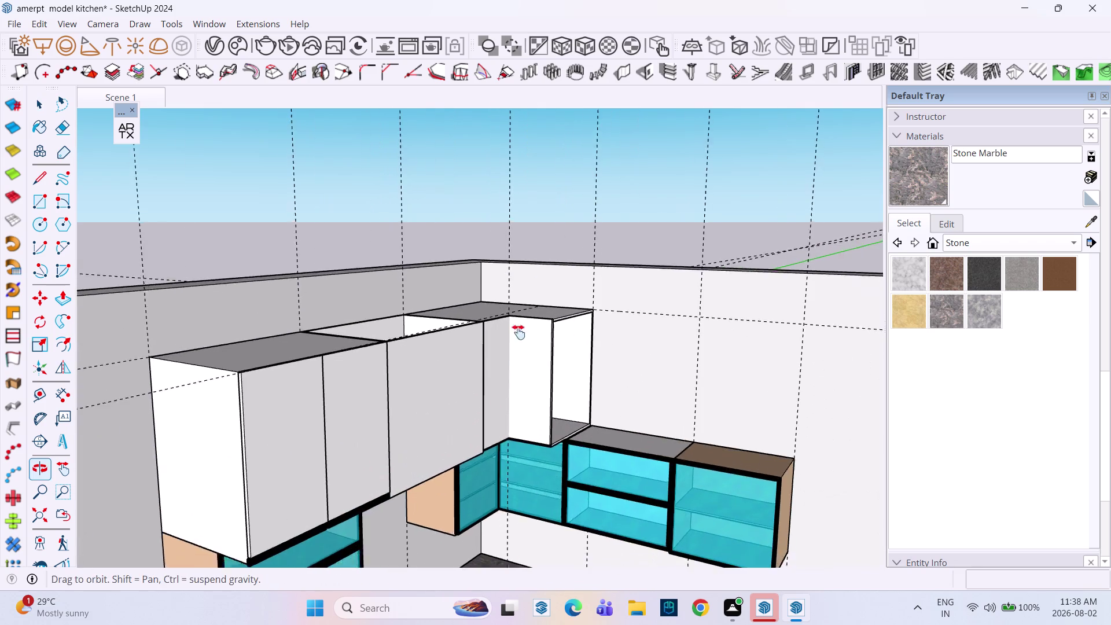
middle_drag(508, 374, 526, 299)
scroll(up, 3)
scroll(down, 3)
scroll(up, 3)
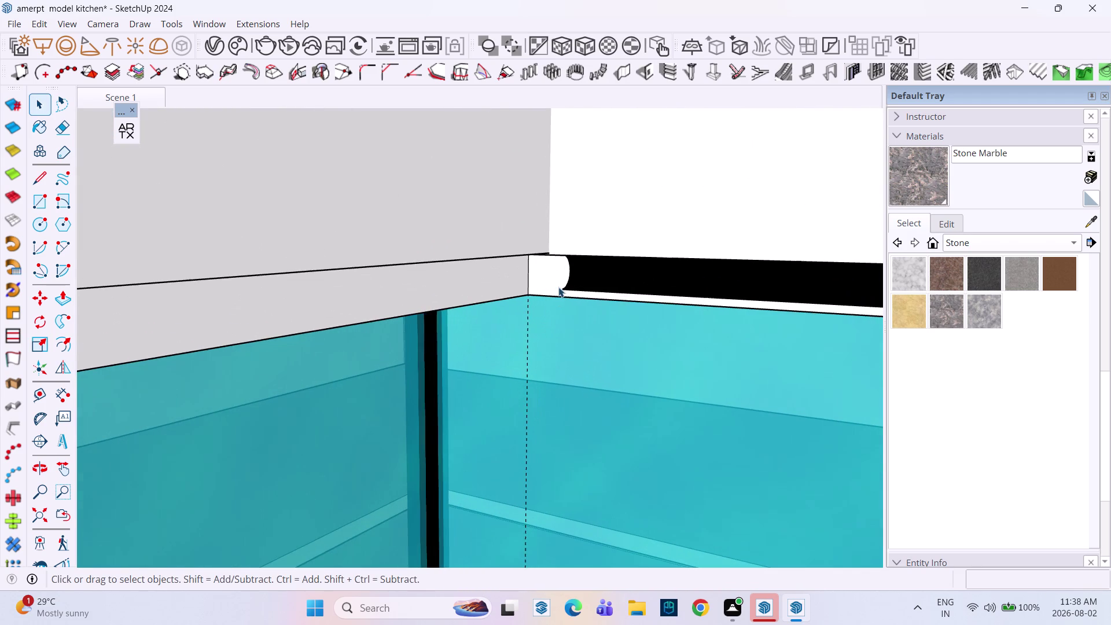
click(558, 276)
middle_drag(570, 270, 669, 205)
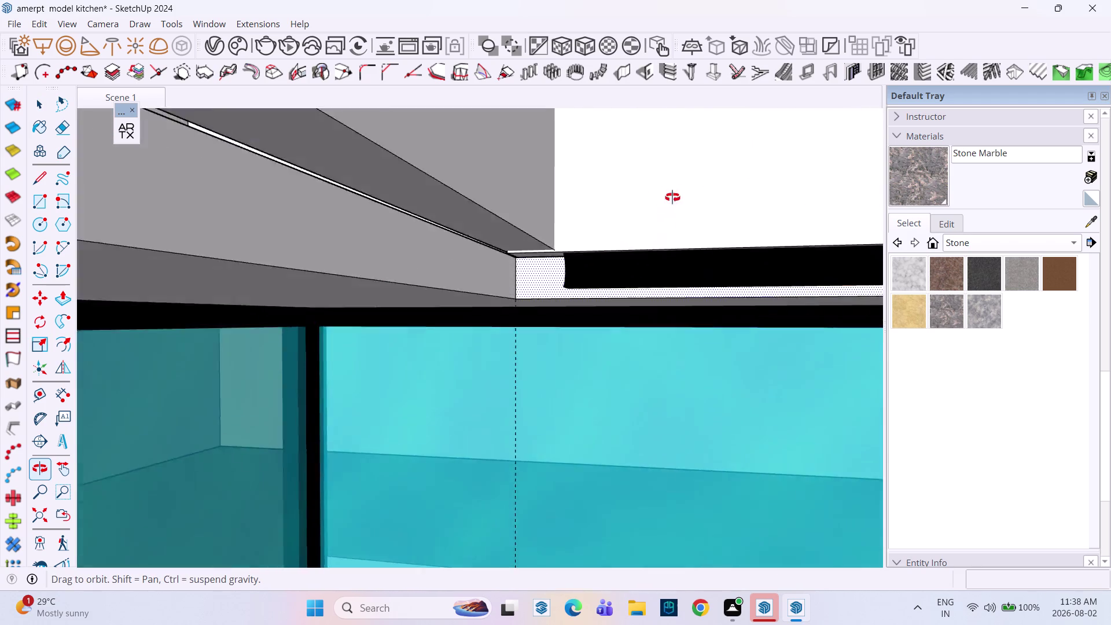
middle_drag(669, 204, 720, 200)
scroll(up, 3)
click(594, 268)
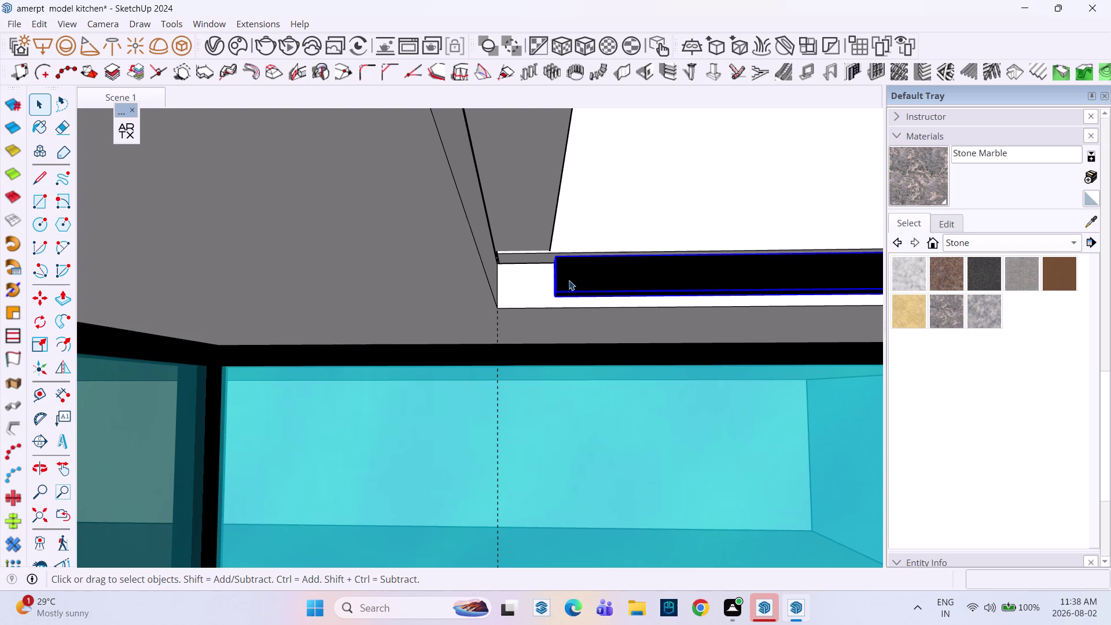
middle_drag(568, 280, 430, 333)
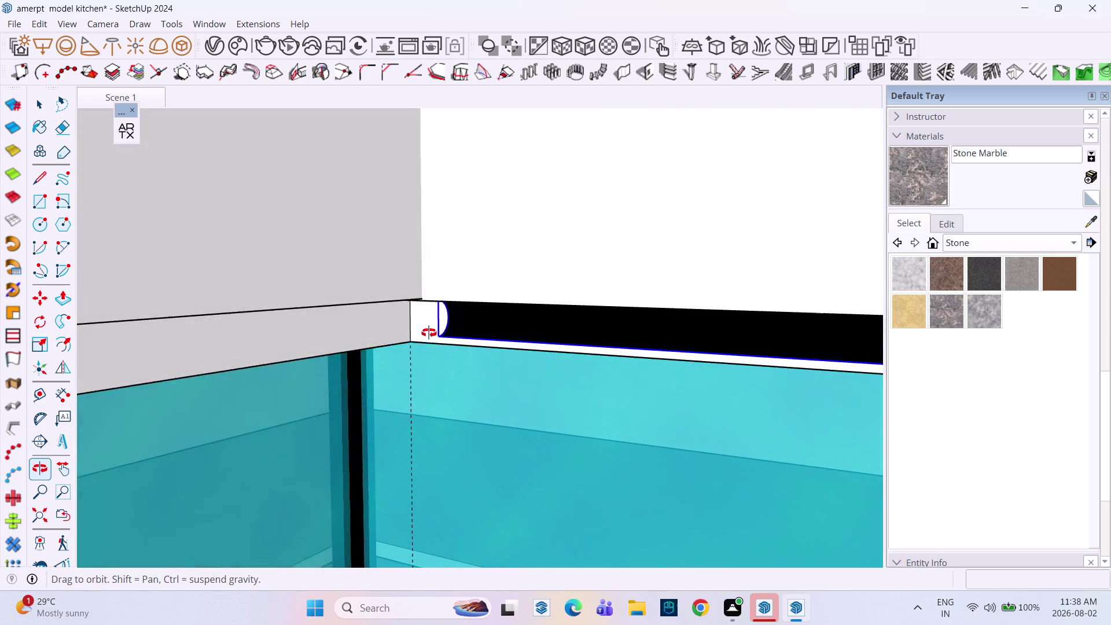
middle_drag(430, 333, 429, 332)
scroll(down, 3)
scroll(down, 3)
scroll(down, 3)
scroll(up, 3)
scroll(down, 3)
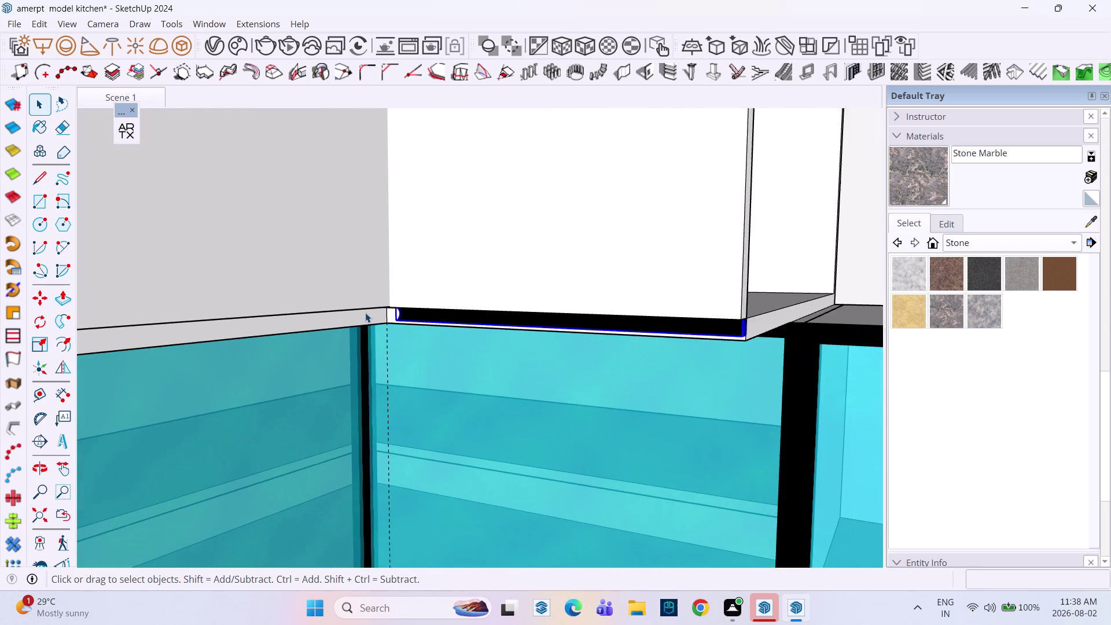
middle_drag(365, 309, 528, 292)
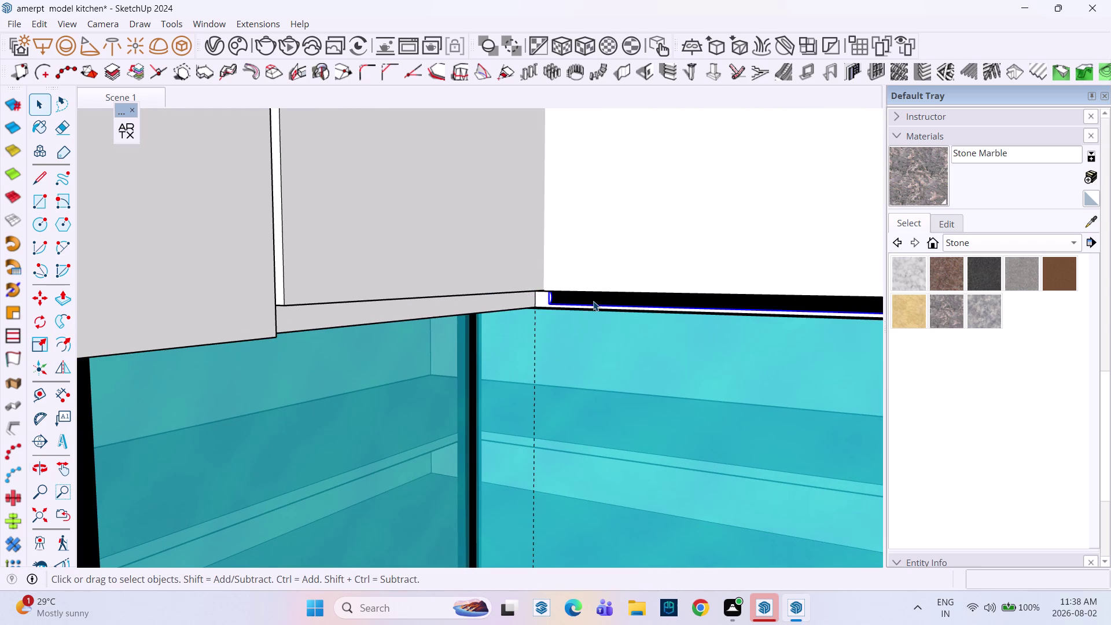
Rotate-copy the black handle strip 90 degrees about its end and pick it up to move.
key(q)
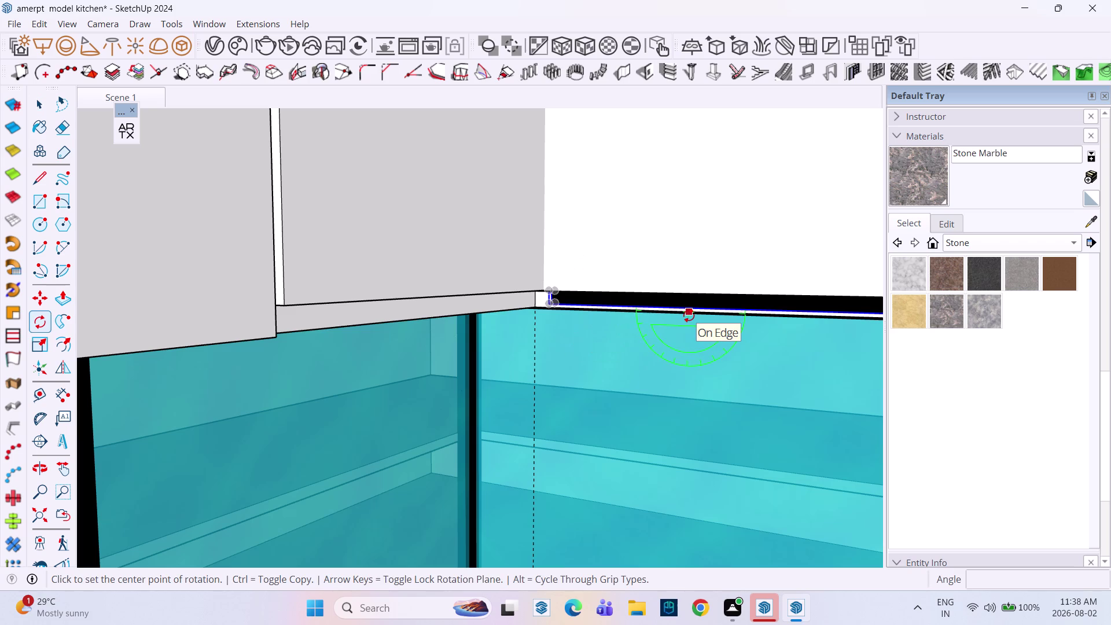
key(Left)
key(Right)
key(Up)
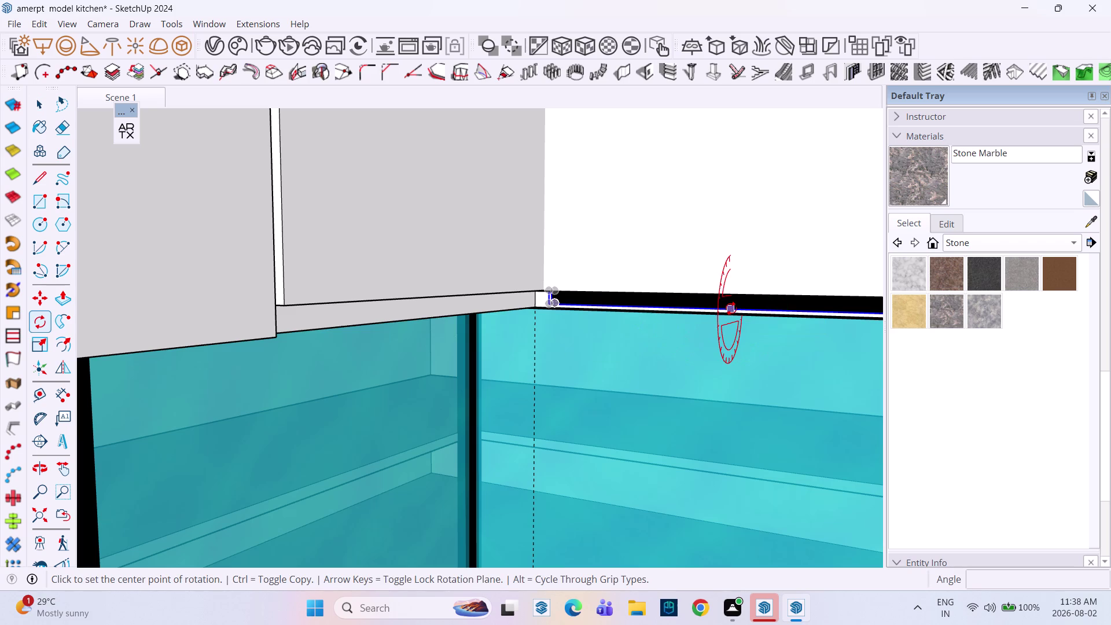
click(731, 308)
click(680, 306)
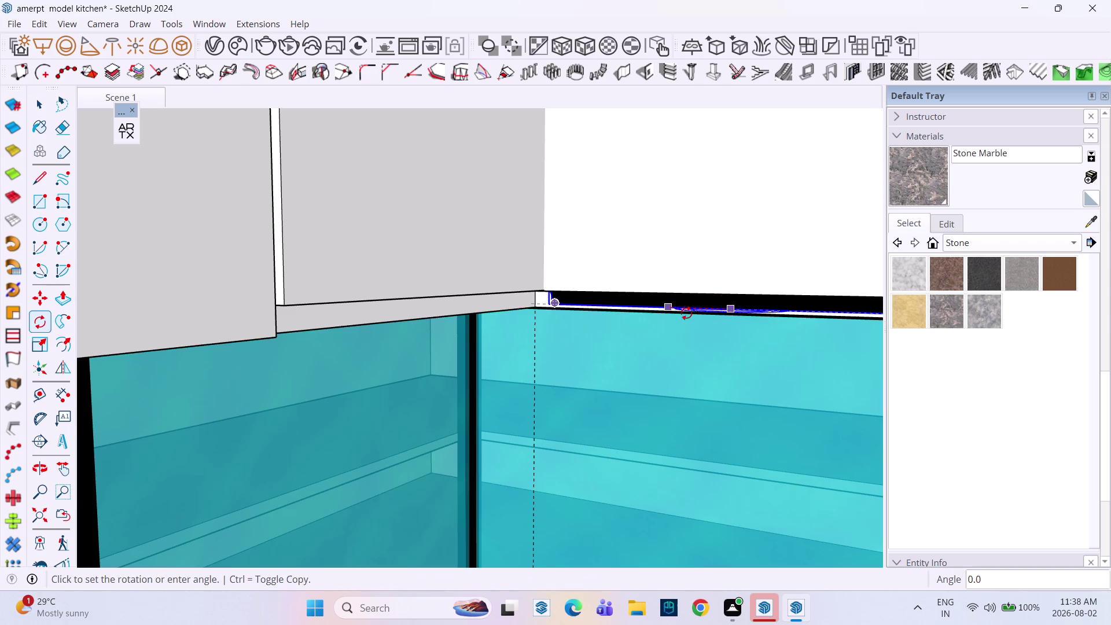
text(9)
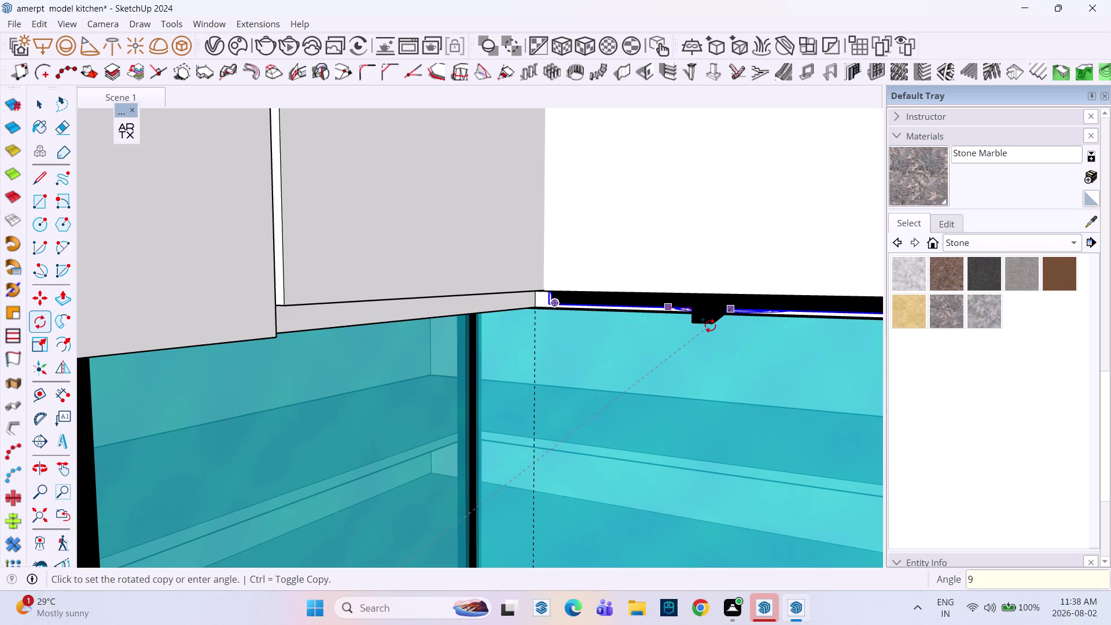
text(0)
key(Return)
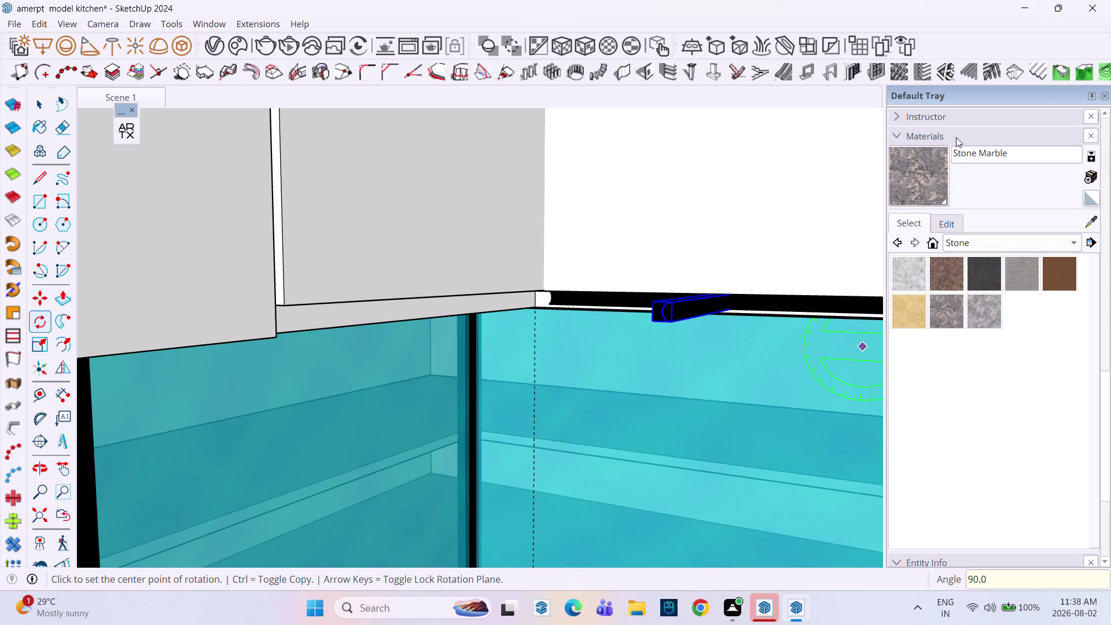
key(m)
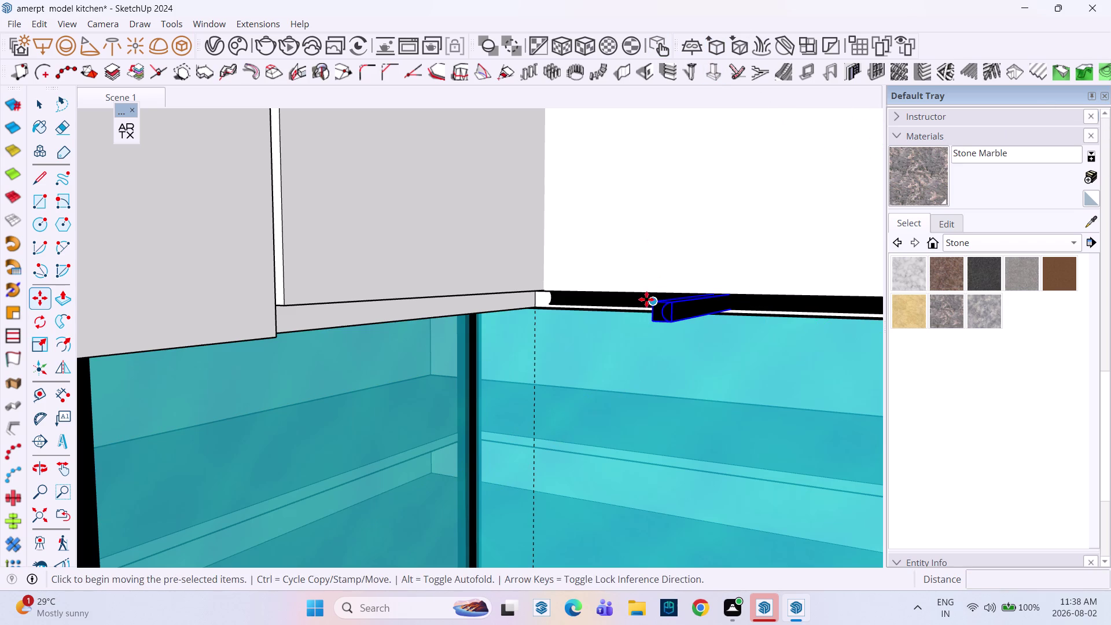
click(650, 301)
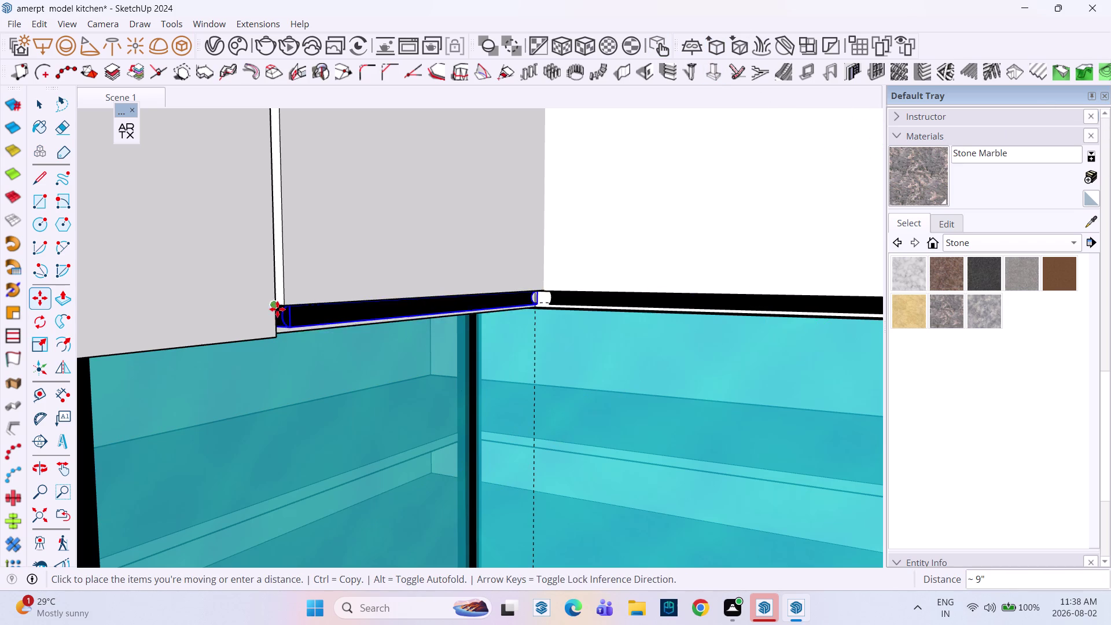
Drop the rotated strip copy under the corner cabinet and adjust its position.
scroll(up, 3)
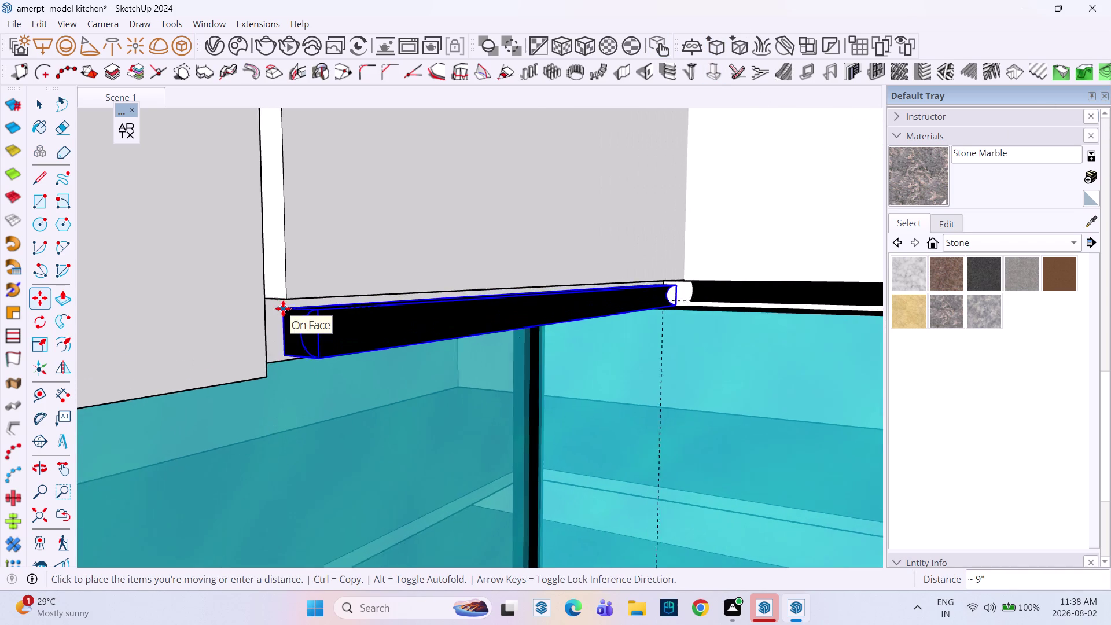
scroll(up, 3)
scroll(down, 3)
scroll(up, 3)
click(251, 307)
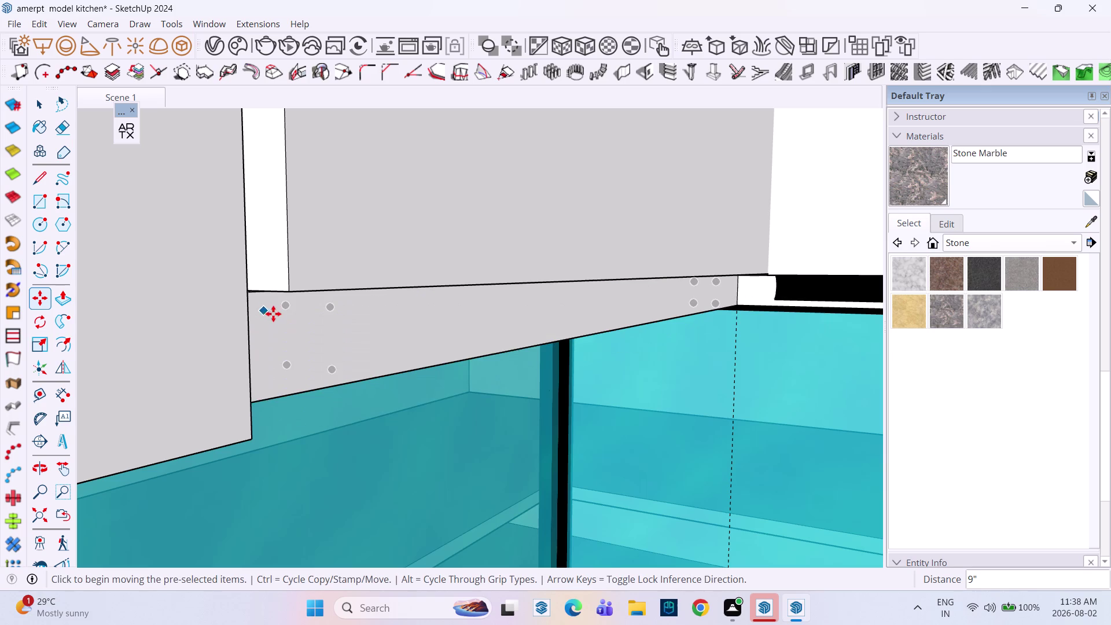
click(286, 307)
double_click(328, 361)
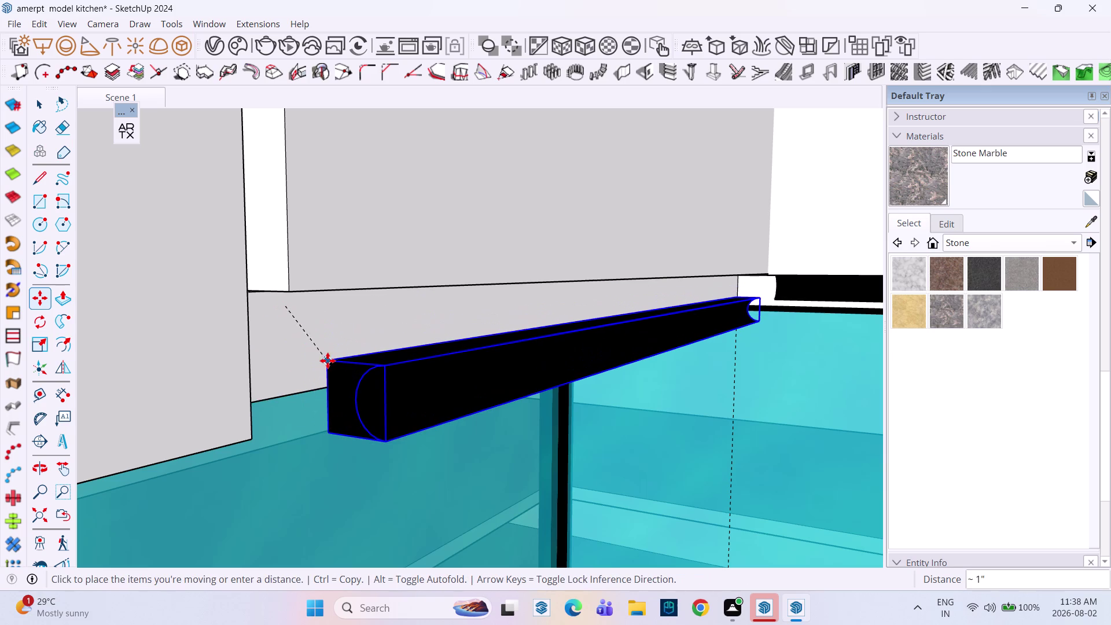
click(255, 309)
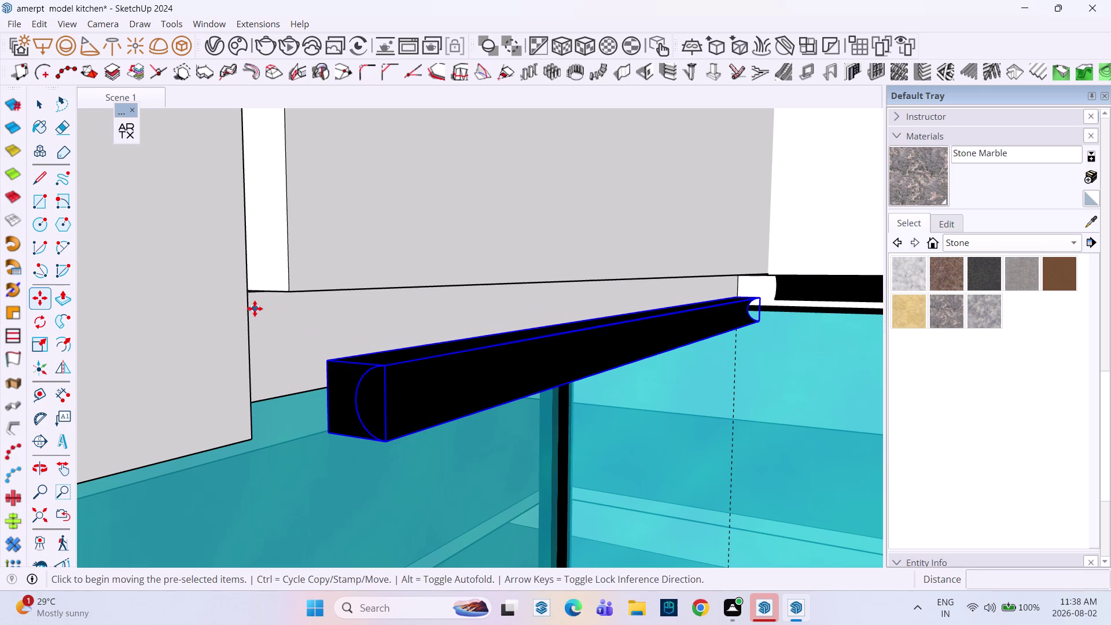
Move the strip by its corner flush under the corner door and check the fit from below.
scroll(down, 3)
scroll(up, 3)
click(270, 327)
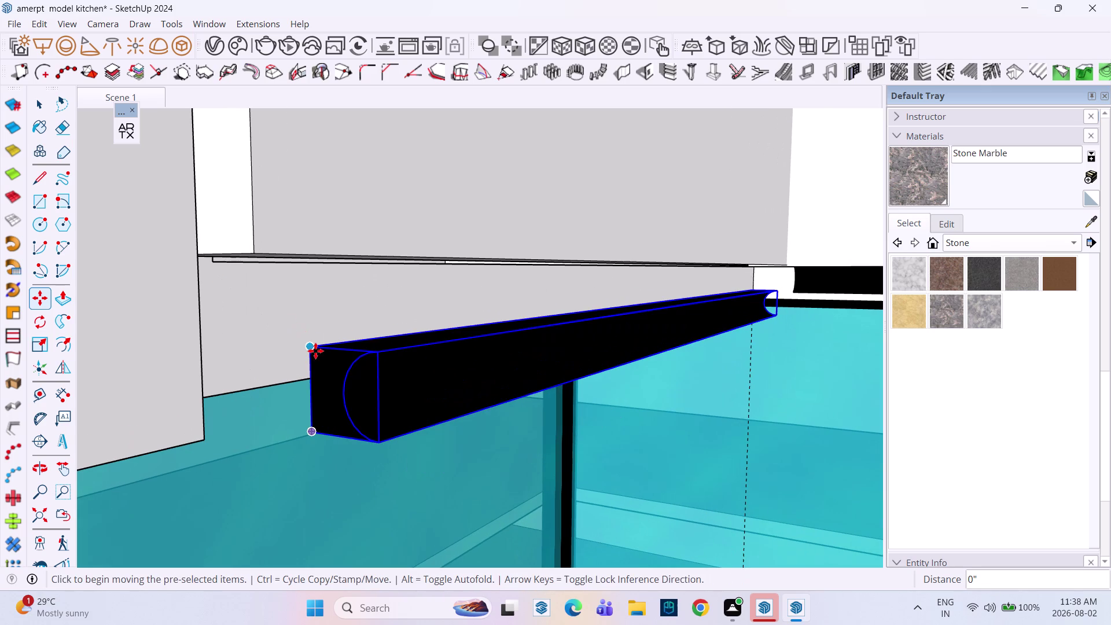
click(315, 346)
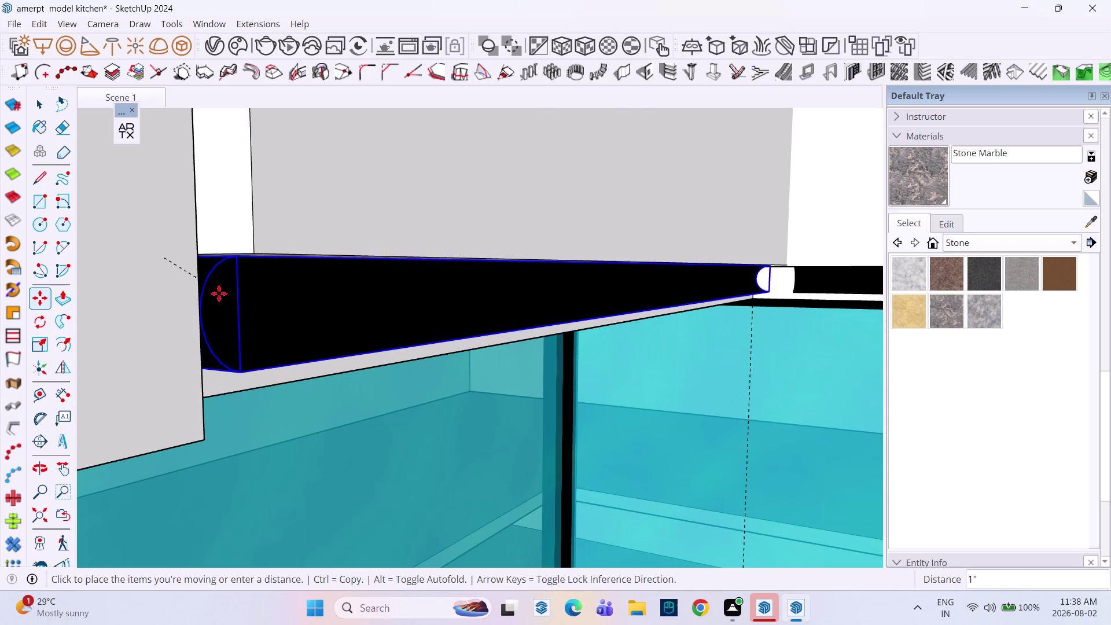
click(220, 305)
scroll(down, 3)
middle_drag(386, 337, 374, 322)
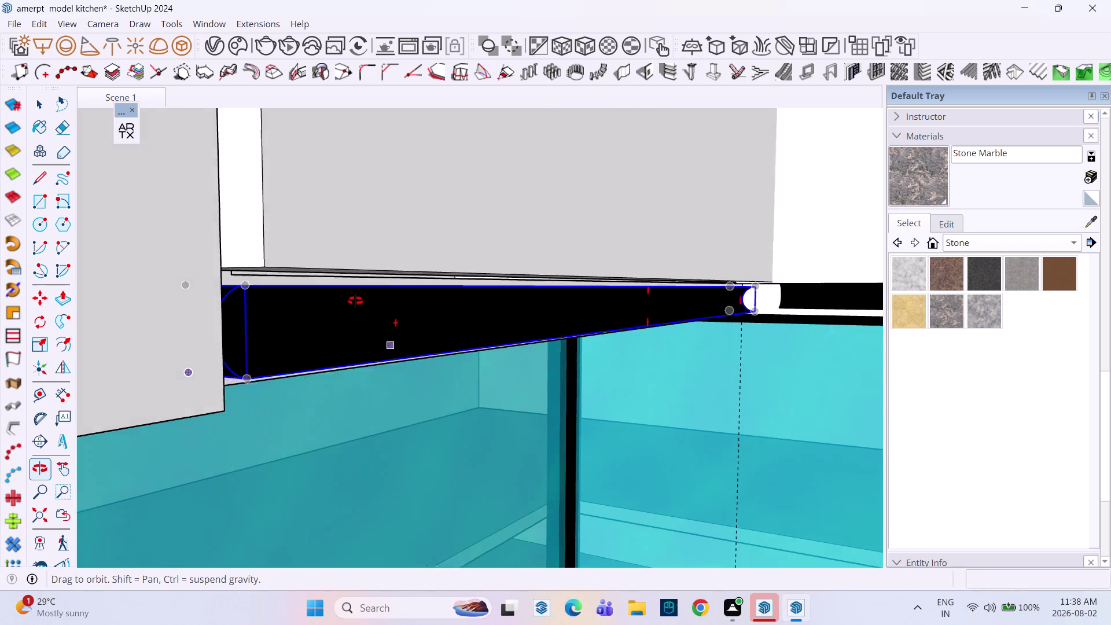
middle_drag(375, 322, 285, 272)
middle_click(285, 272)
scroll(down, 3)
middle_drag(384, 381, 273, 369)
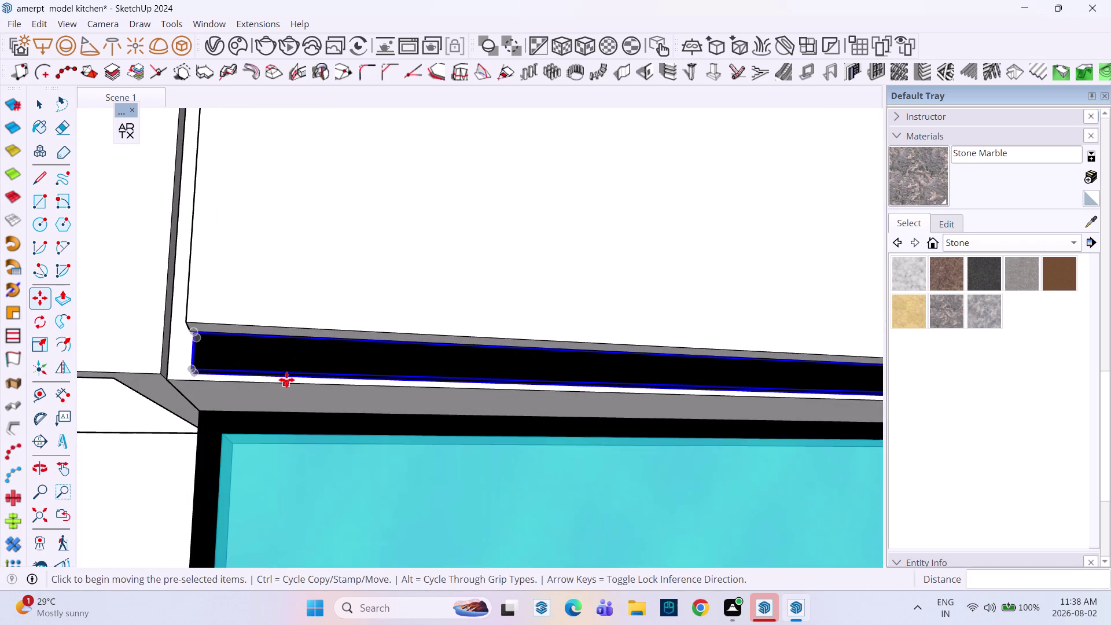